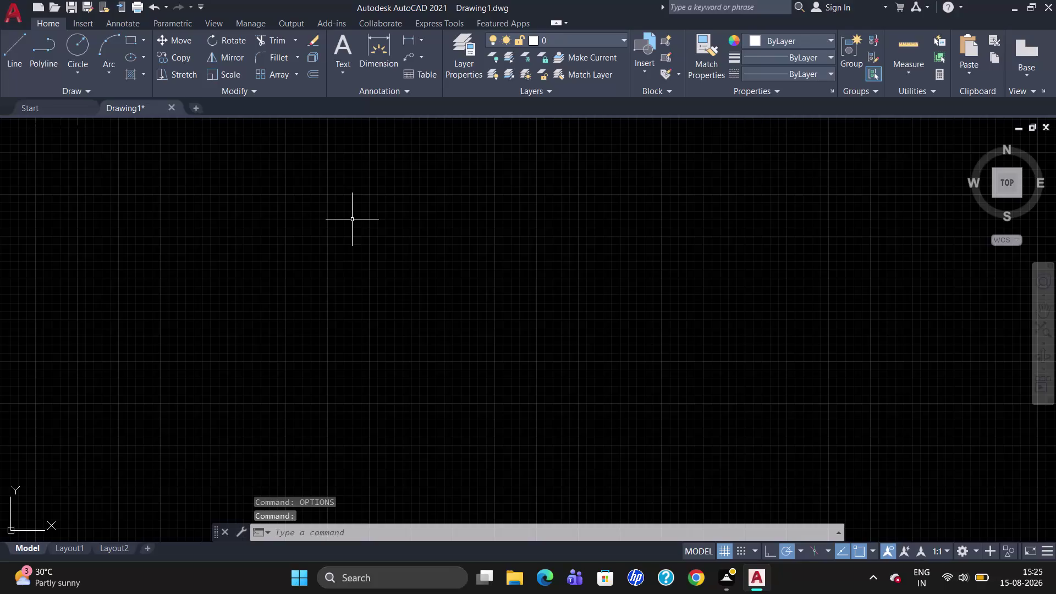
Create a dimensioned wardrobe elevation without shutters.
Open the Dimension Style Manager with D and start modifying ISO-25.
key(d)
key(Return)
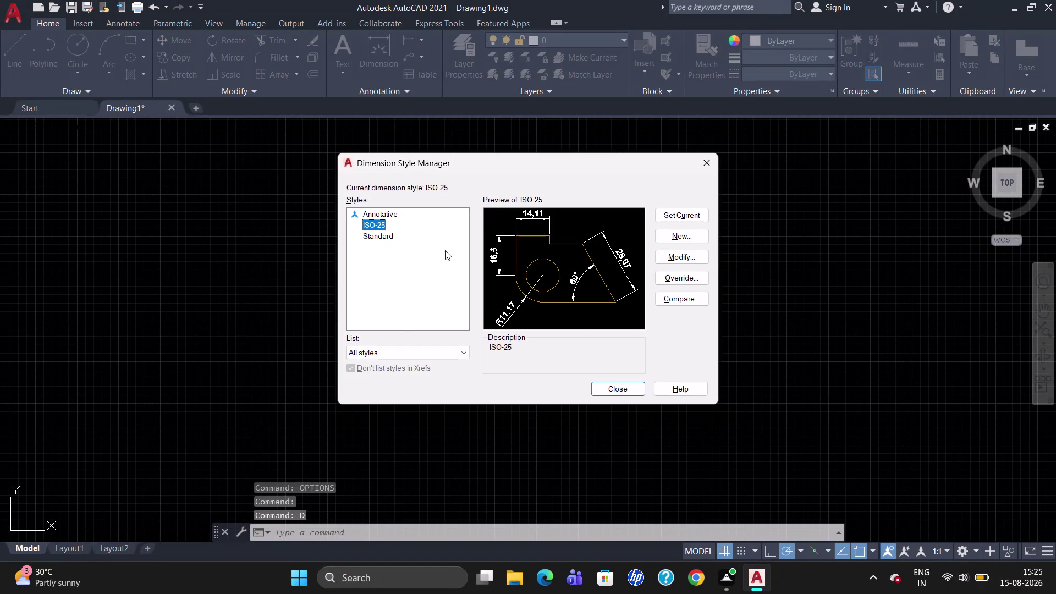
click(684, 259)
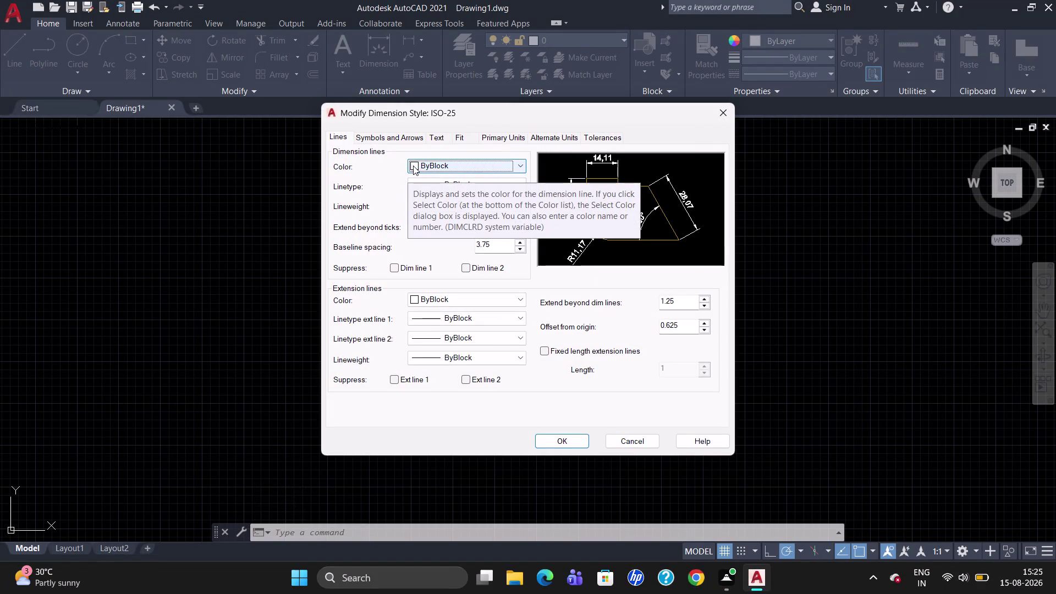
Enlarge the ISO-25 arrowhead size to 40.
click(395, 140)
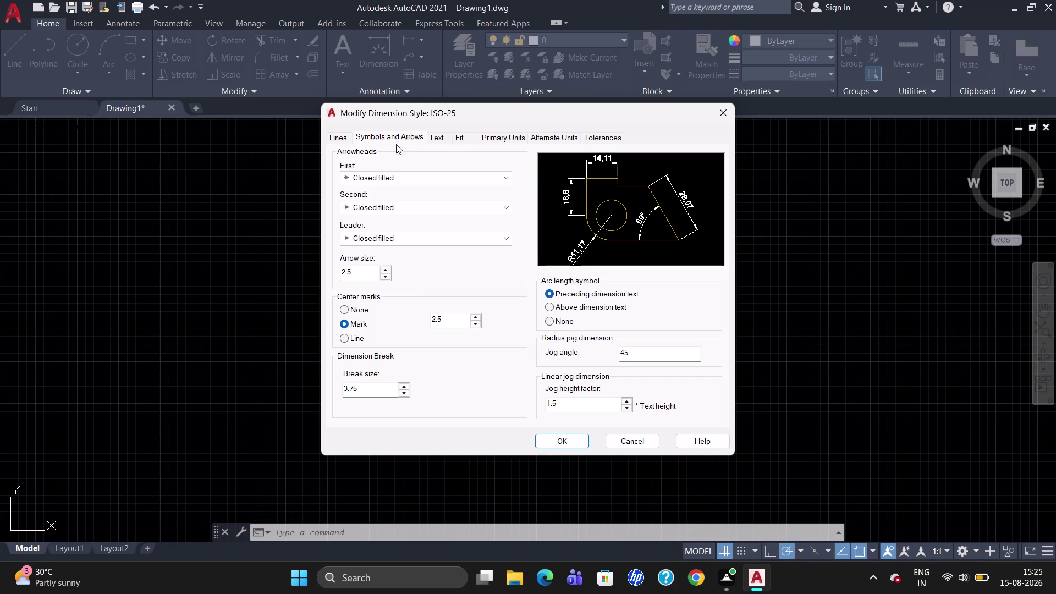
click(376, 273)
key(BackSpace)
key(BackSpace)
key(BackSpace)
text(40)
click(440, 140)
Make dimension text magenta, 240 high, and vertically centred.
click(463, 193)
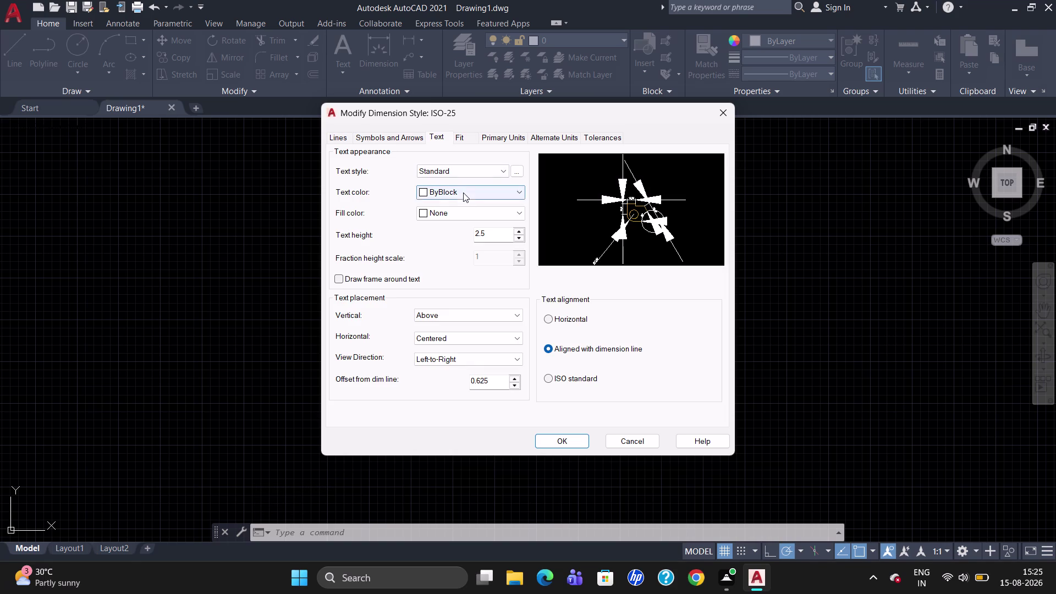
click(453, 279)
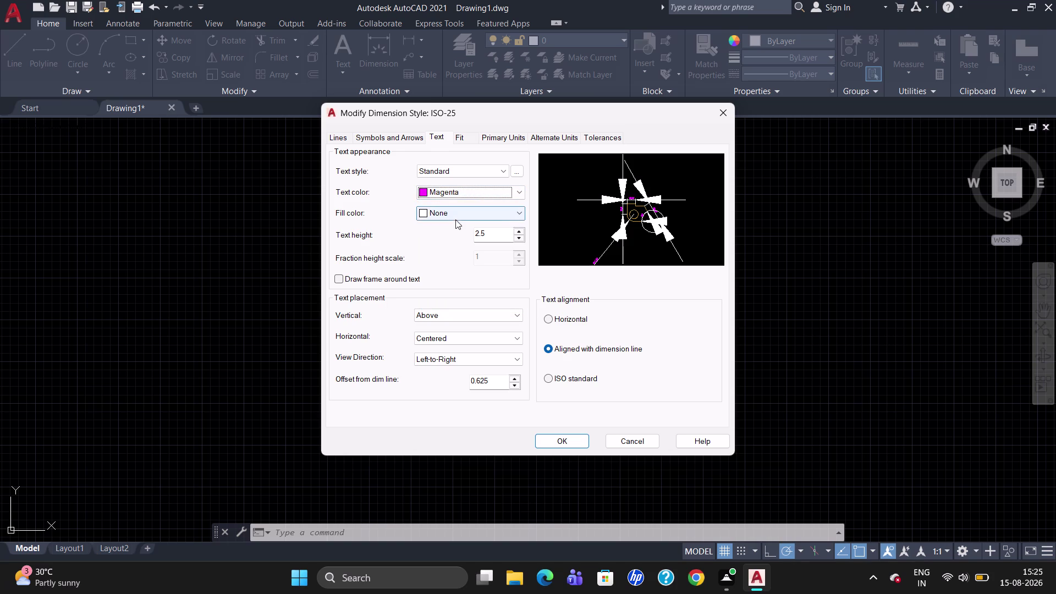
click(486, 236)
key(BackSpace)
key(BackSpace)
text(40)
click(481, 320)
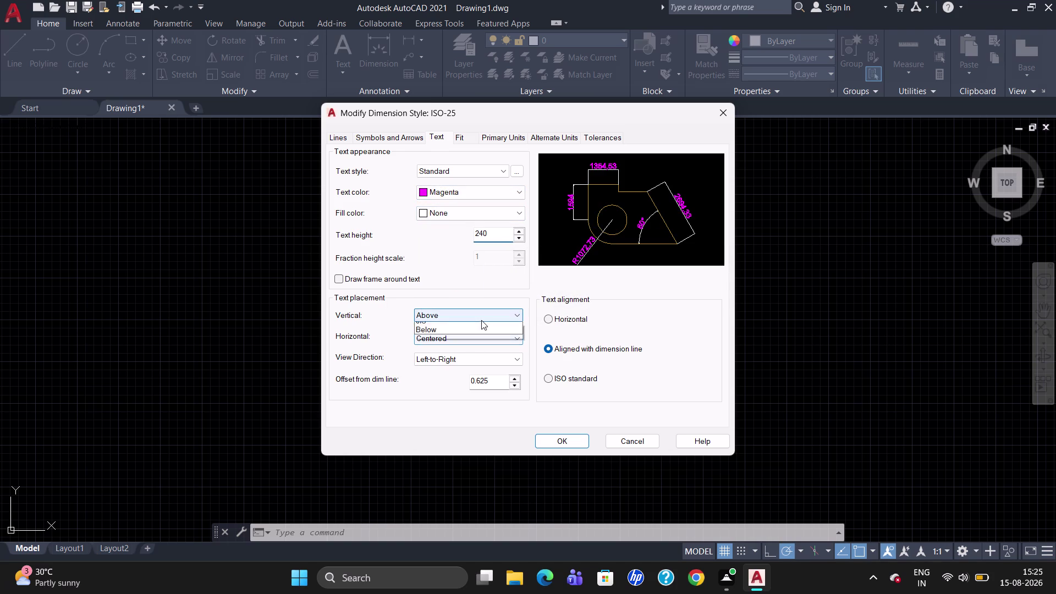
click(489, 326)
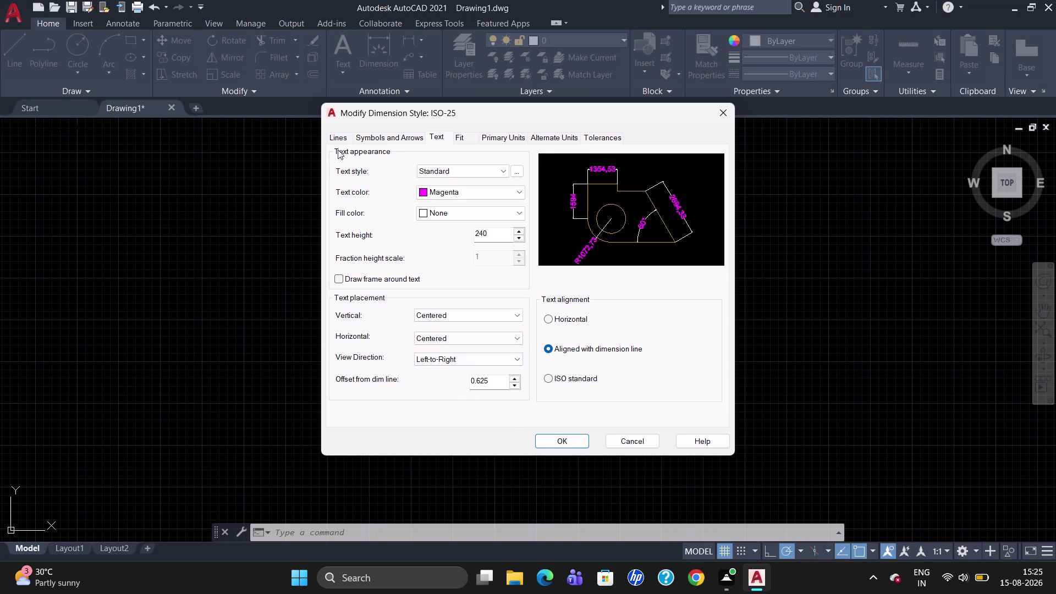
click(340, 141)
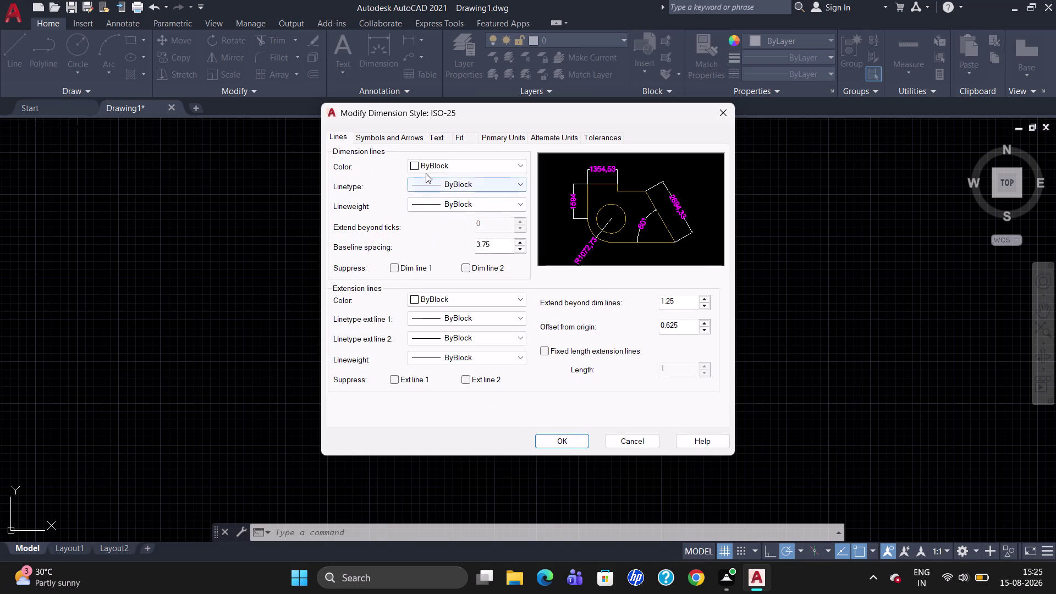
Colour dimension lines red and extension lines green.
click(422, 165)
click(426, 198)
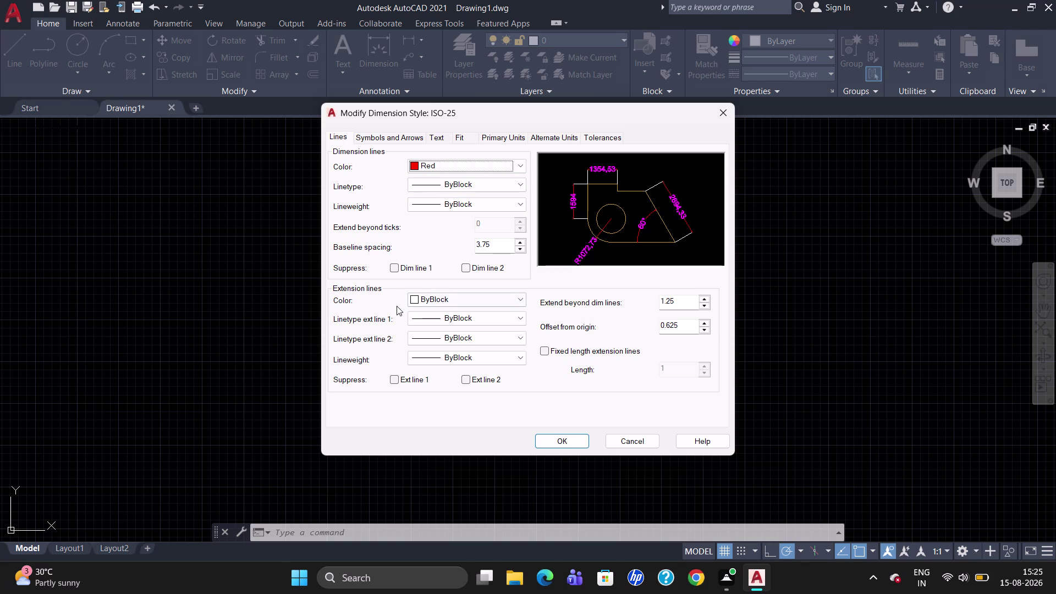
click(416, 301)
click(422, 360)
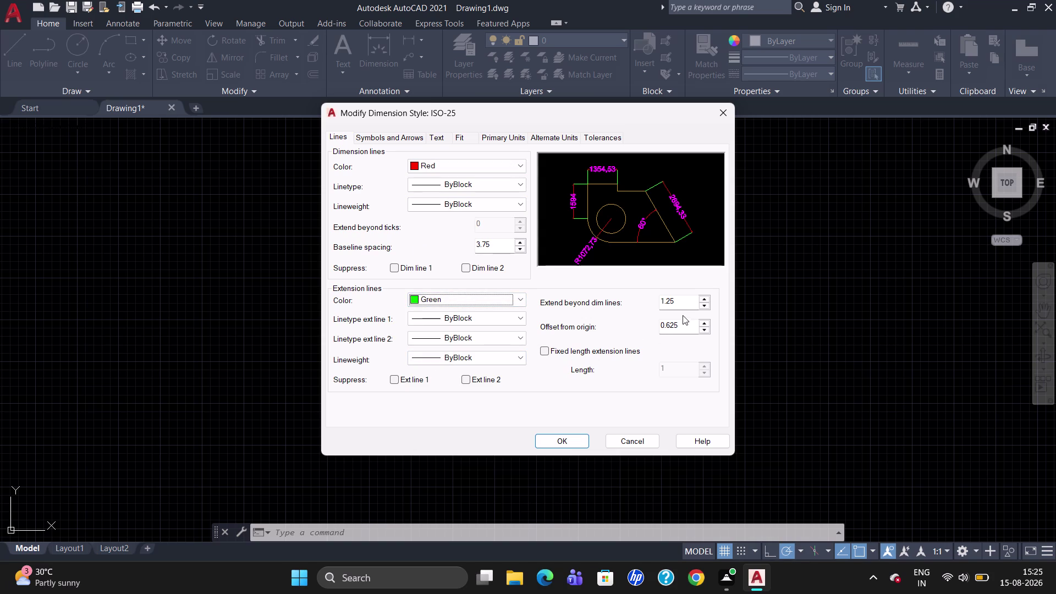
Set extension line Extend beyond to 1 and Offset from origin to 1.
drag(679, 303, 668, 302)
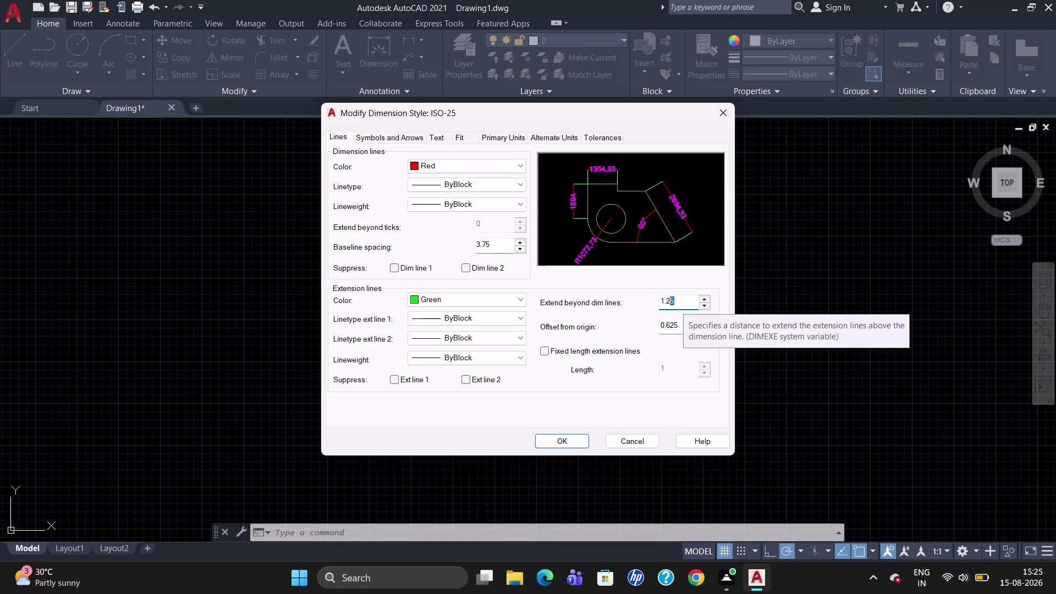
key(BackSpace)
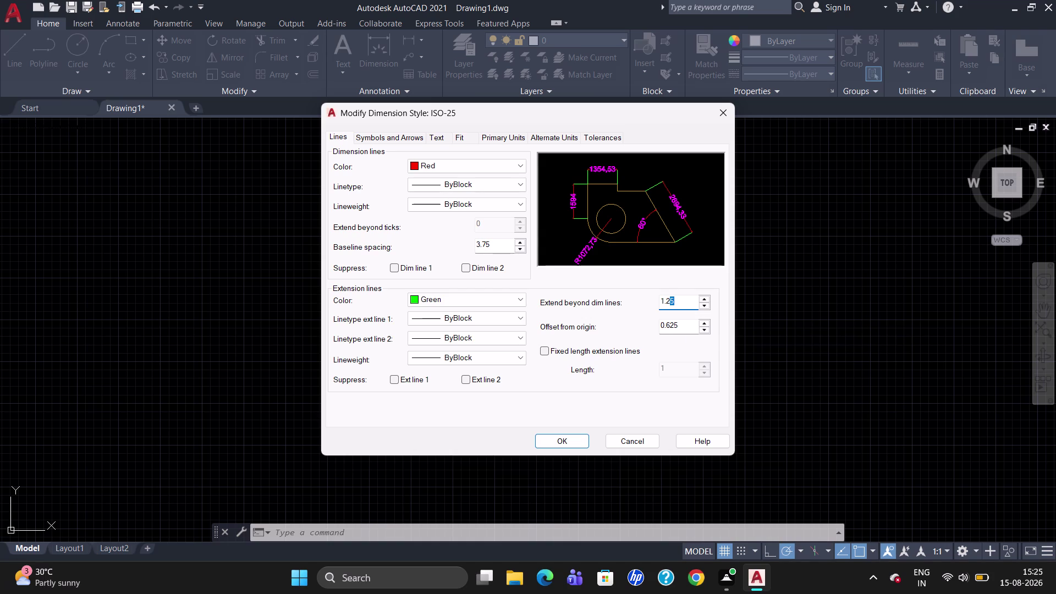
key(BackSpace)
key(BackSpace)
click(687, 329)
key(BackSpace)
key(BackSpace)
key(BackSpace)
key(BackSpace)
key(BackSpace)
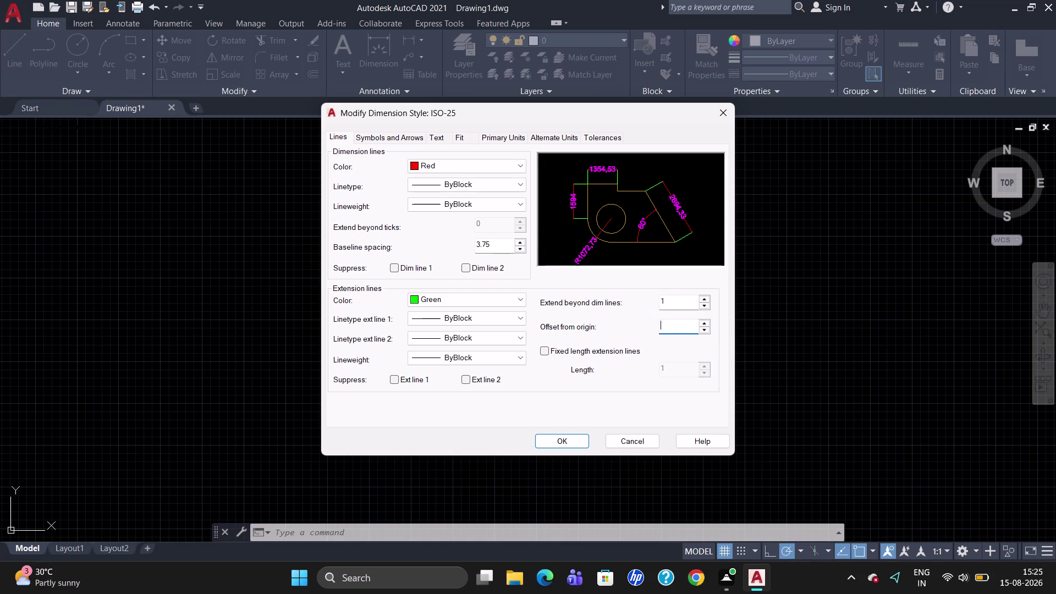
key(1)
Enable fixed-length extension lines with length 1 and save the style changes.
click(549, 351)
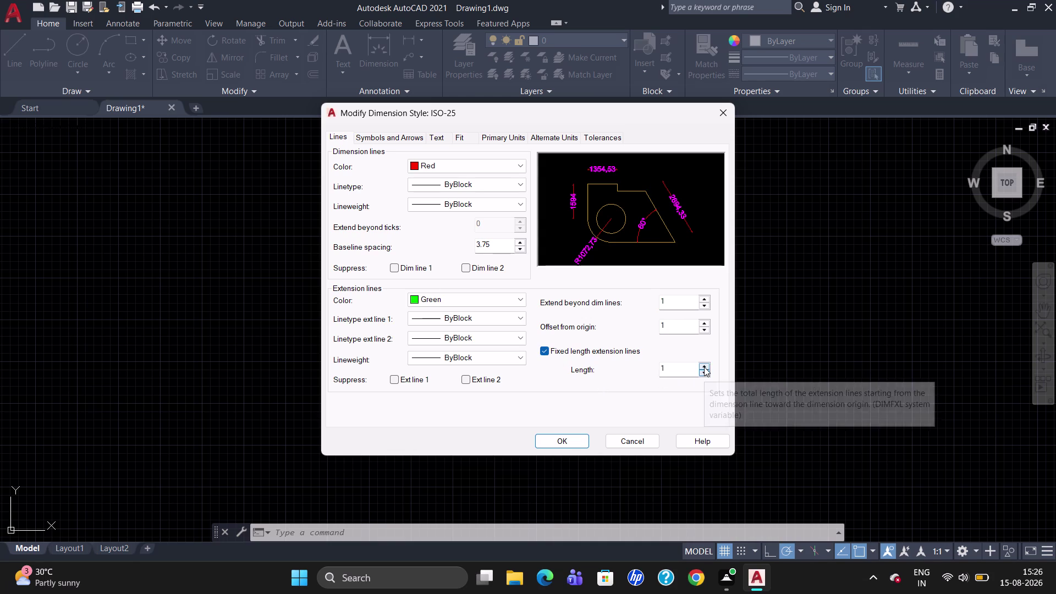
click(705, 364)
double_click(705, 364)
click(706, 364)
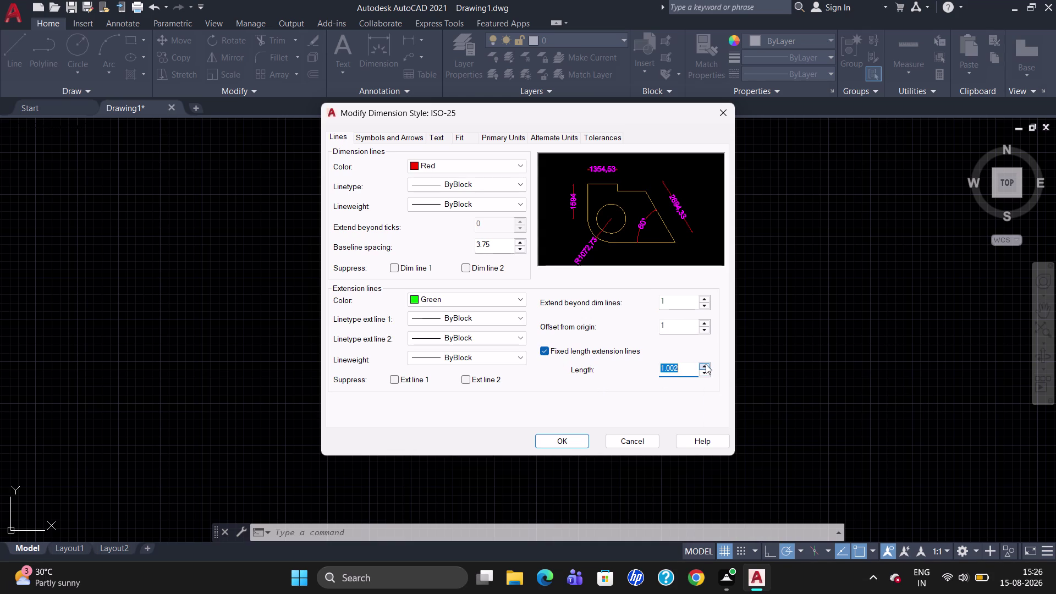
triple_click(706, 364)
key(BackSpace)
key(2)
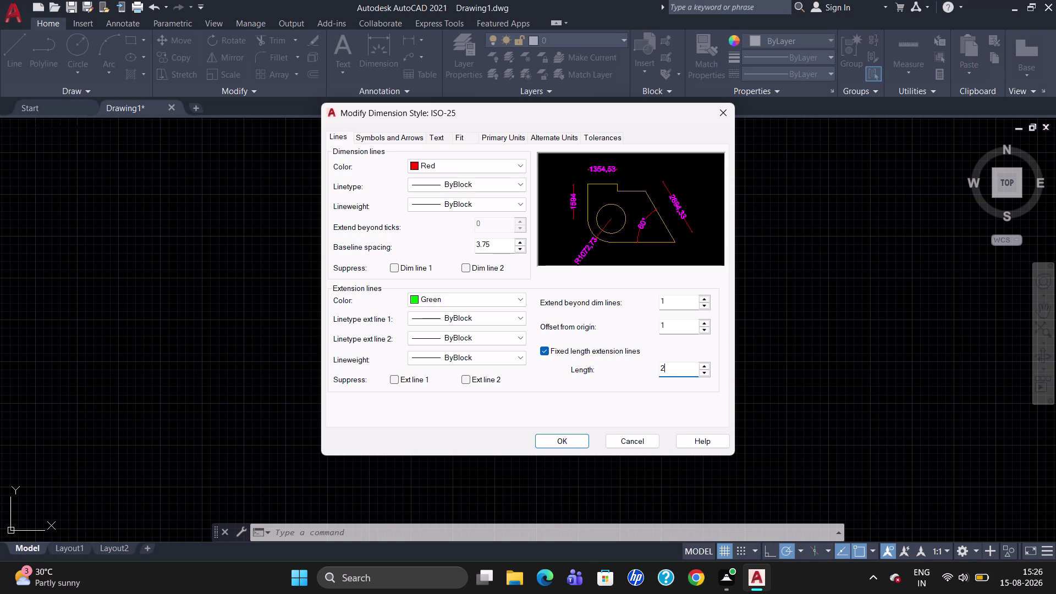
key(BackSpace)
key(6)
key(BackSpace)
key(1)
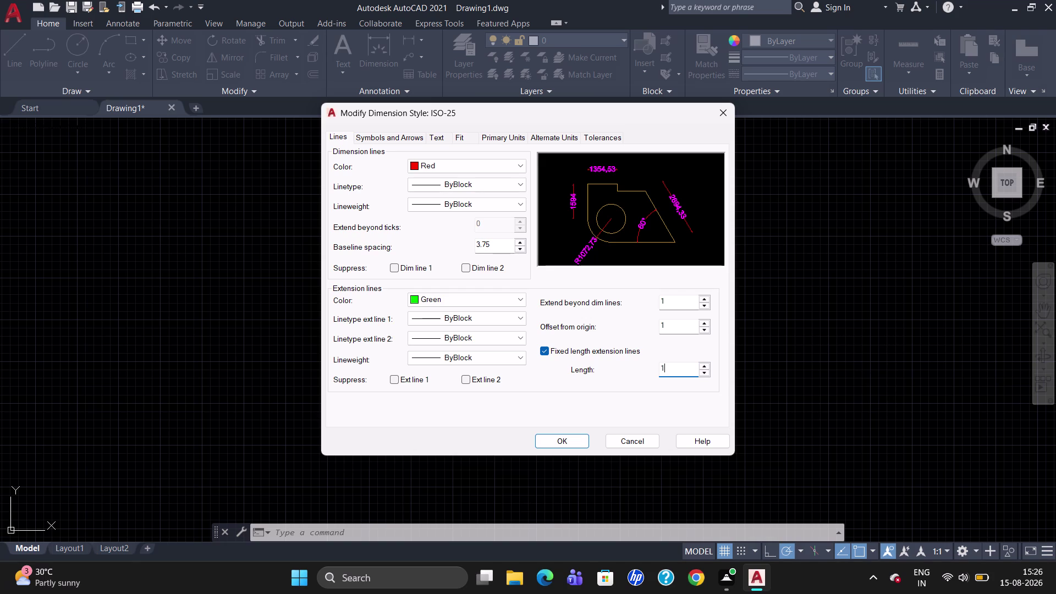
right_click(691, 367)
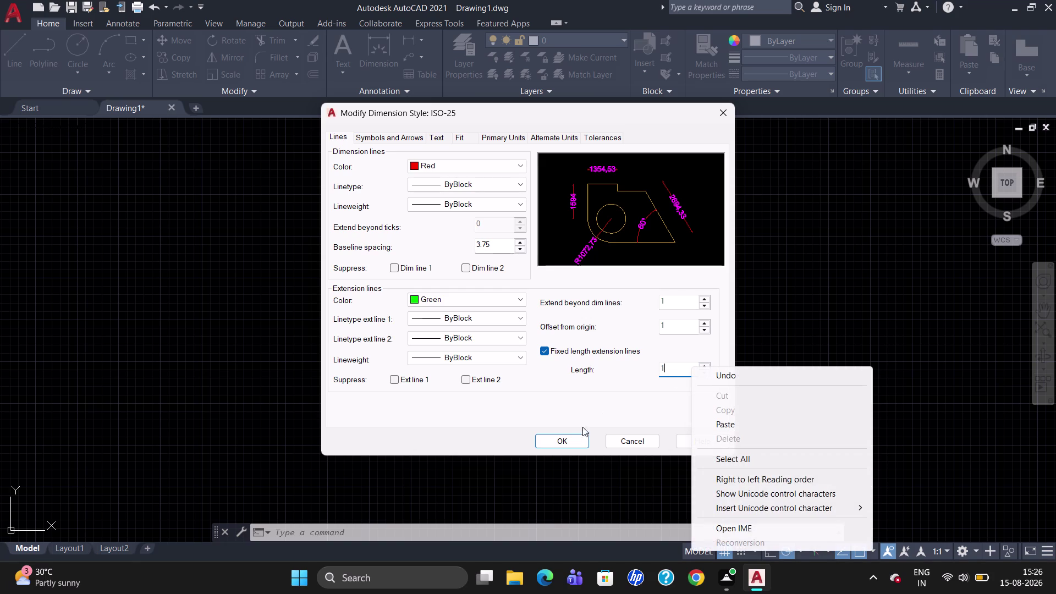
click(569, 447)
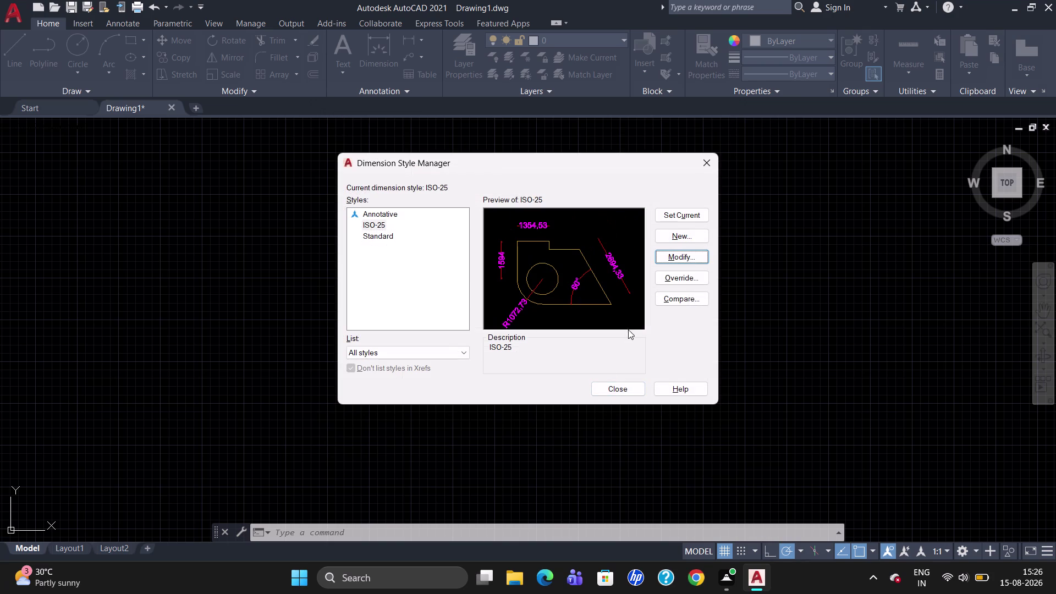
Set ISO-25 as current, close the style manager, and start LINE.
click(678, 219)
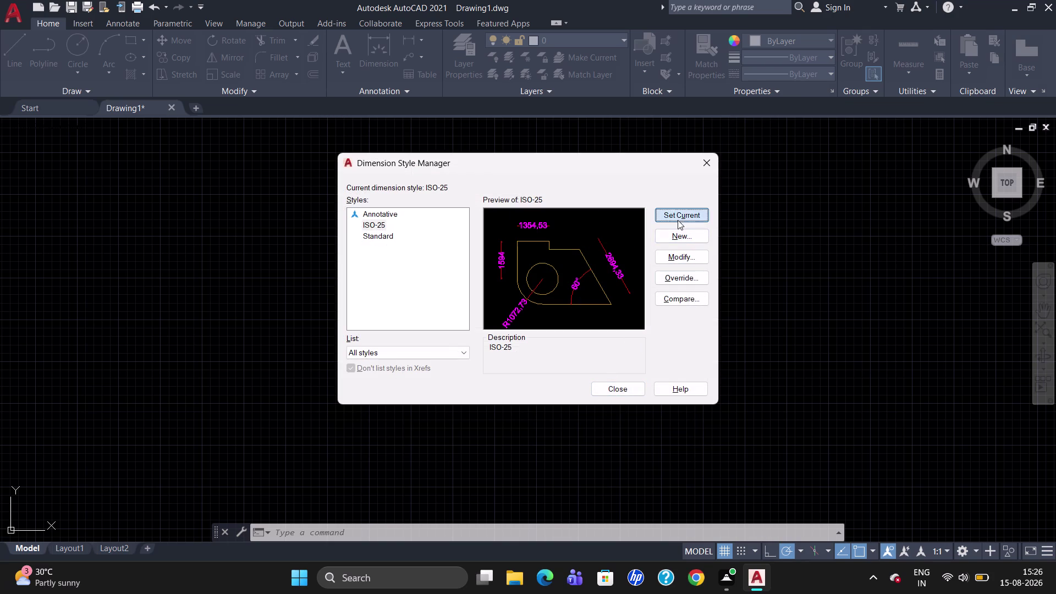
click(606, 392)
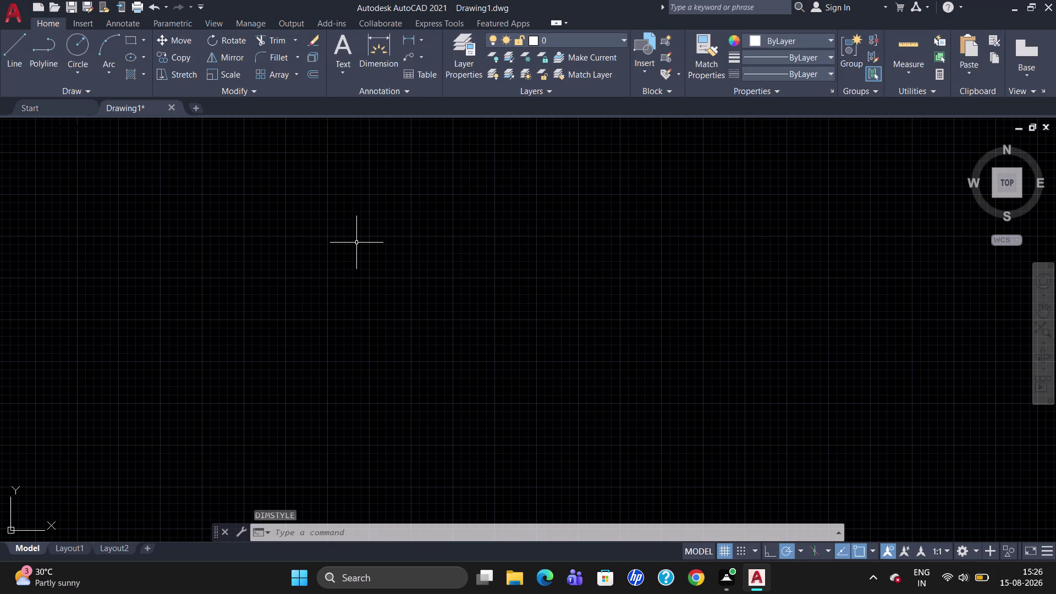
key(l)
key(Return)
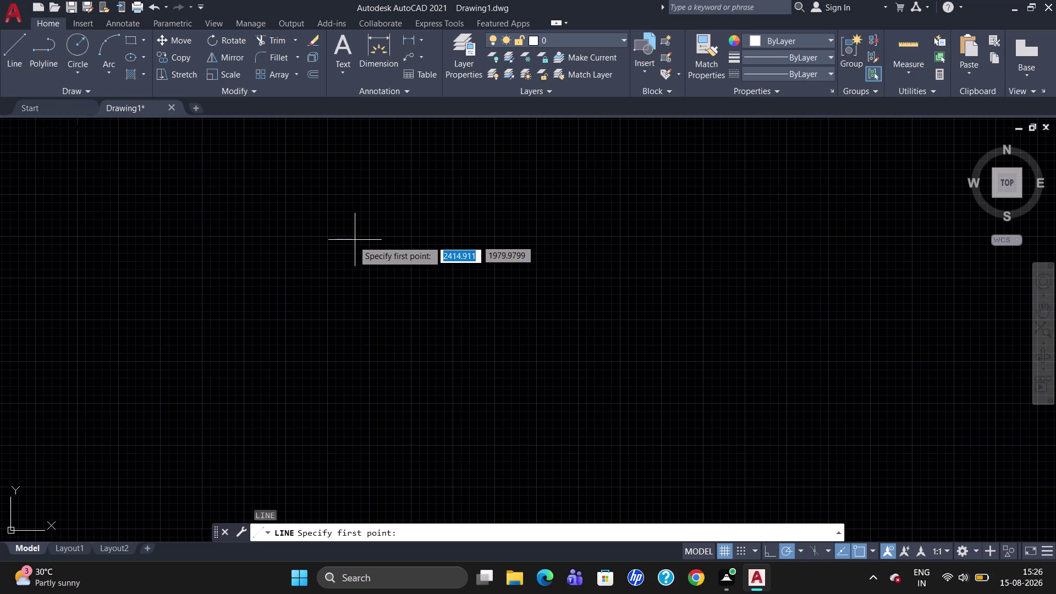
Draw the 5600-long top edge of the wardrobe with ortho on.
click(271, 181)
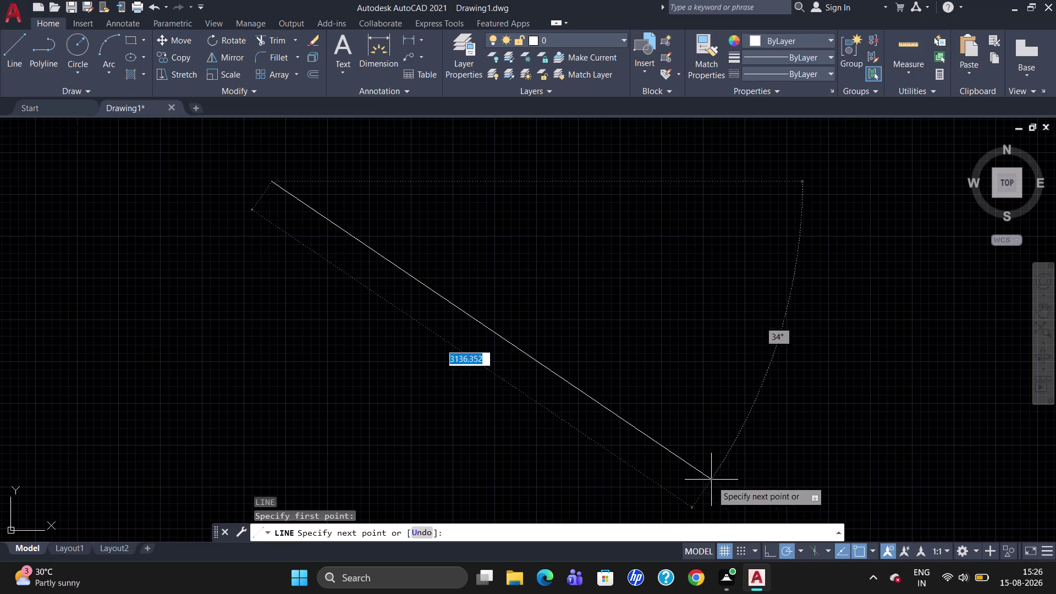
click(769, 555)
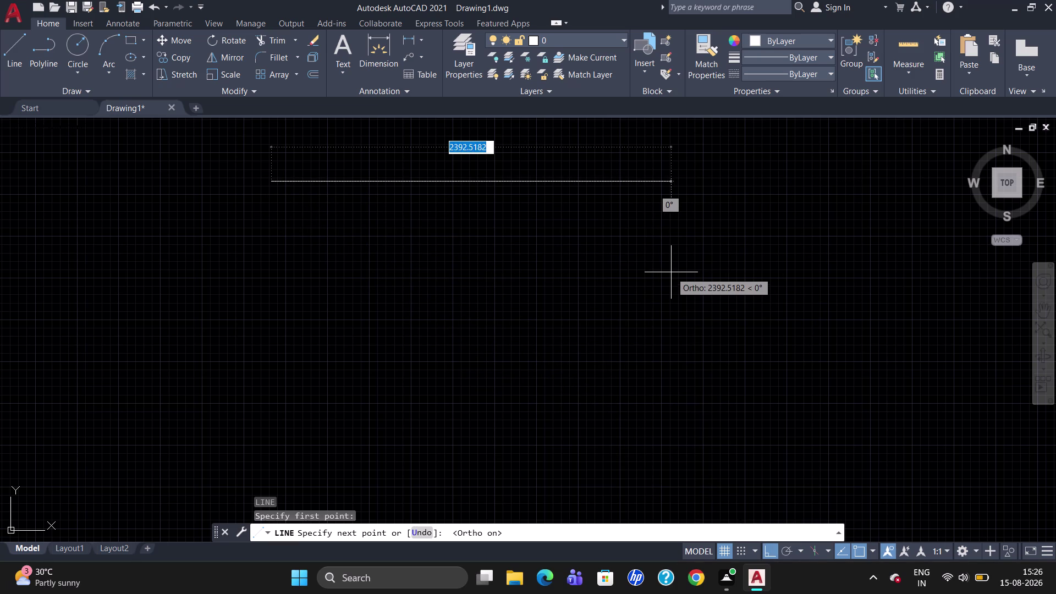
text(5600)
key(Return)
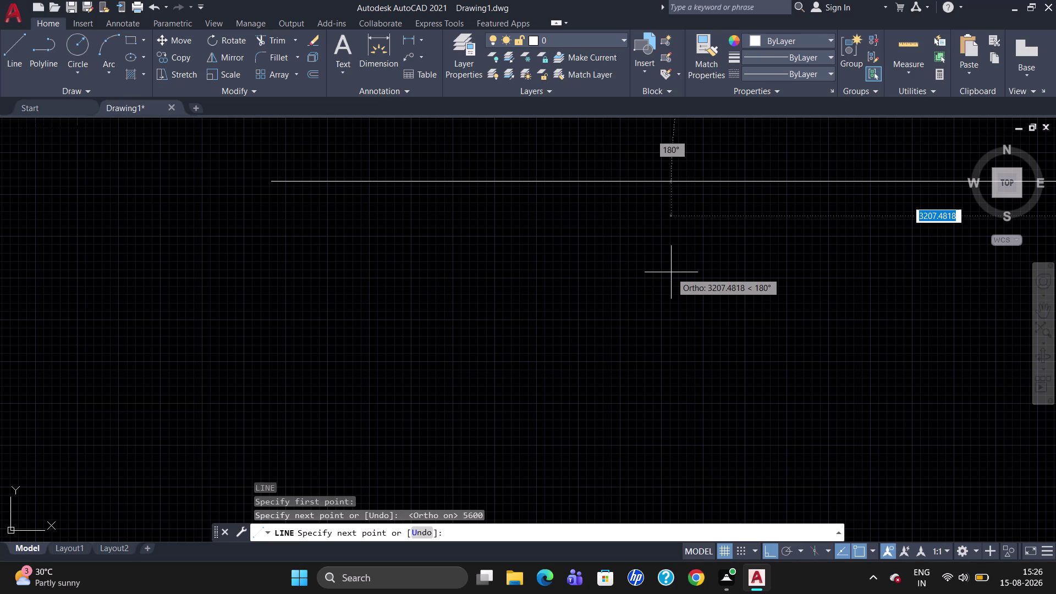
key(Escape)
scroll(down, 3)
scroll(up, 3)
scroll(down, 3)
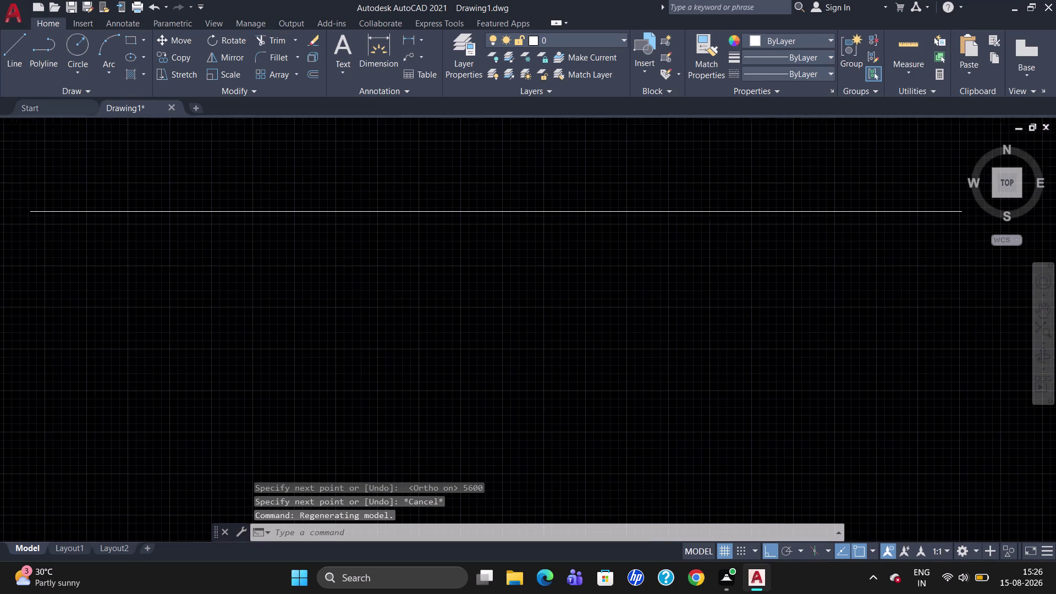
scroll(down, 3)
scroll(up, 3)
Draw the 2995 right side, 5600 bottom edge and 2995 left side to close it.
key(l)
key(Return)
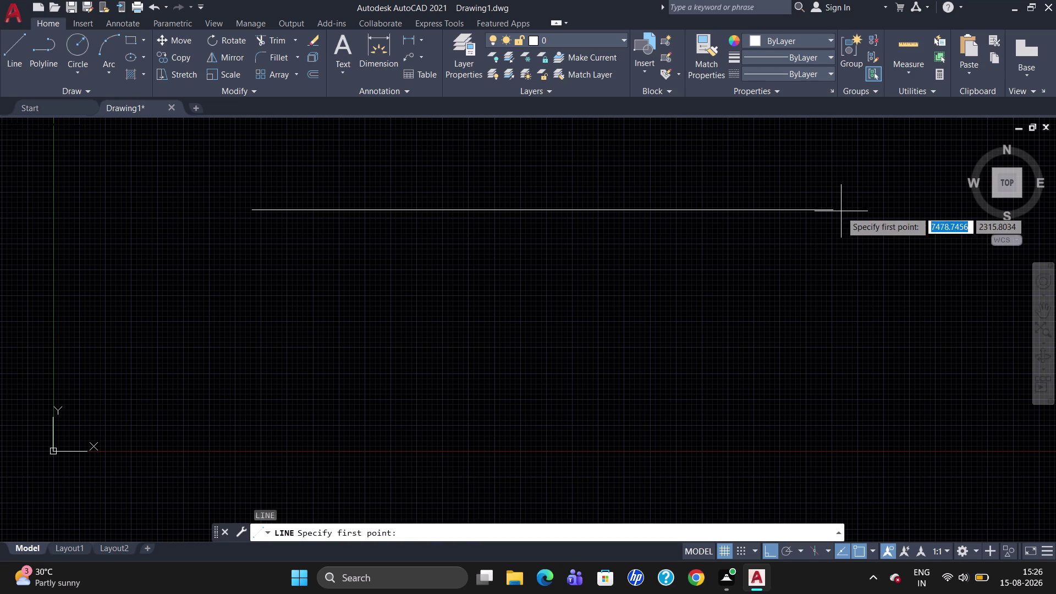
click(832, 211)
text(2)
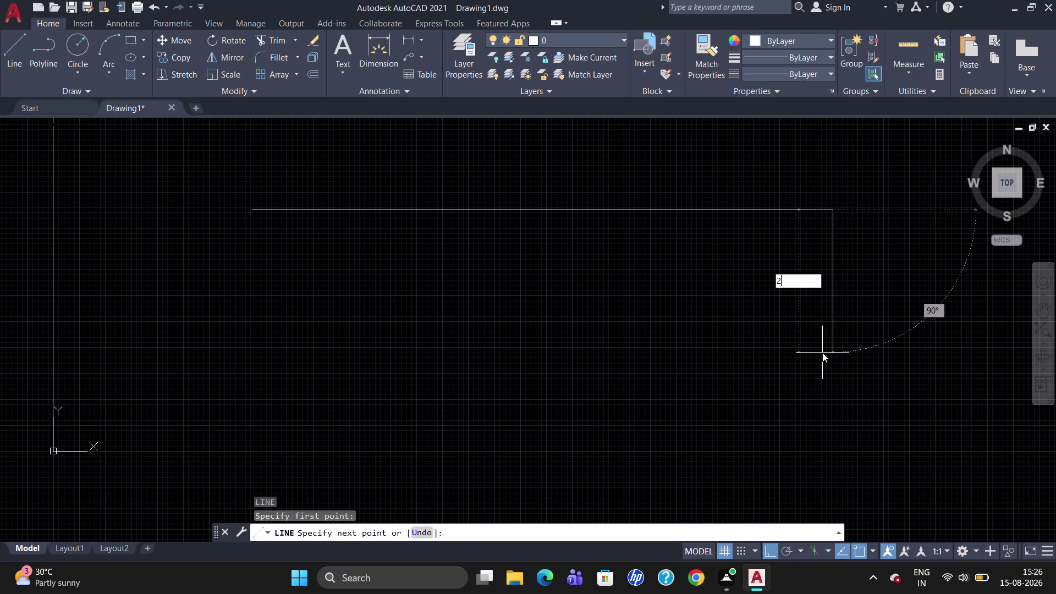
text(99)
key(5)
key(Return)
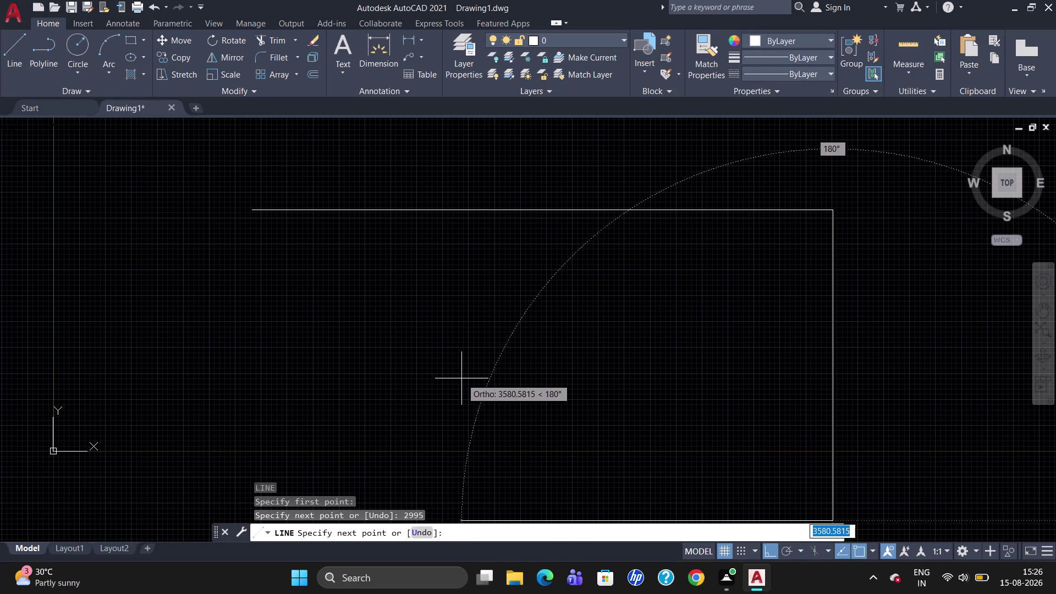
text(5600)
key(Return)
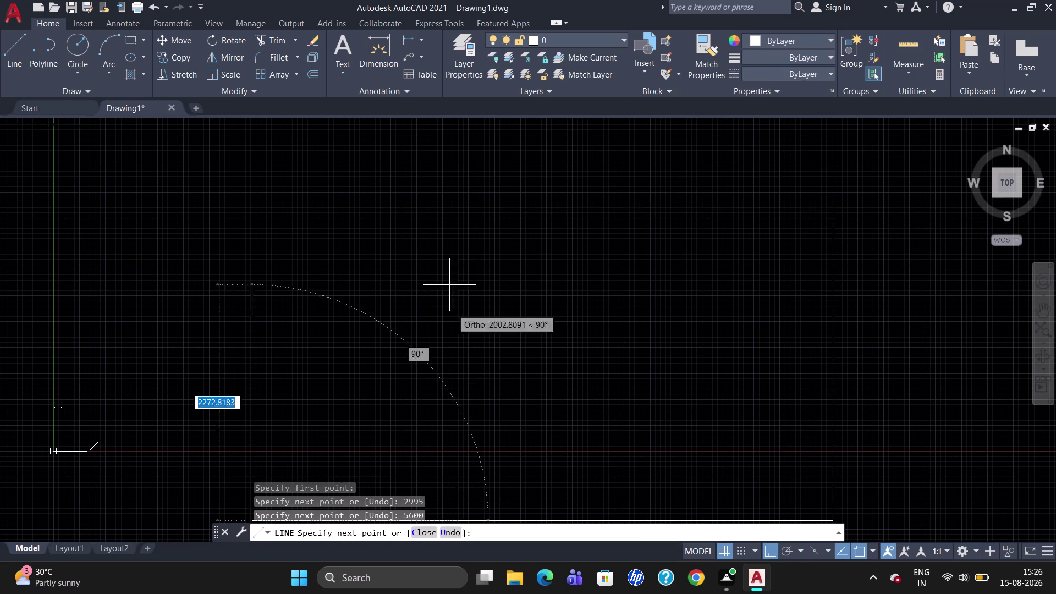
text(2)
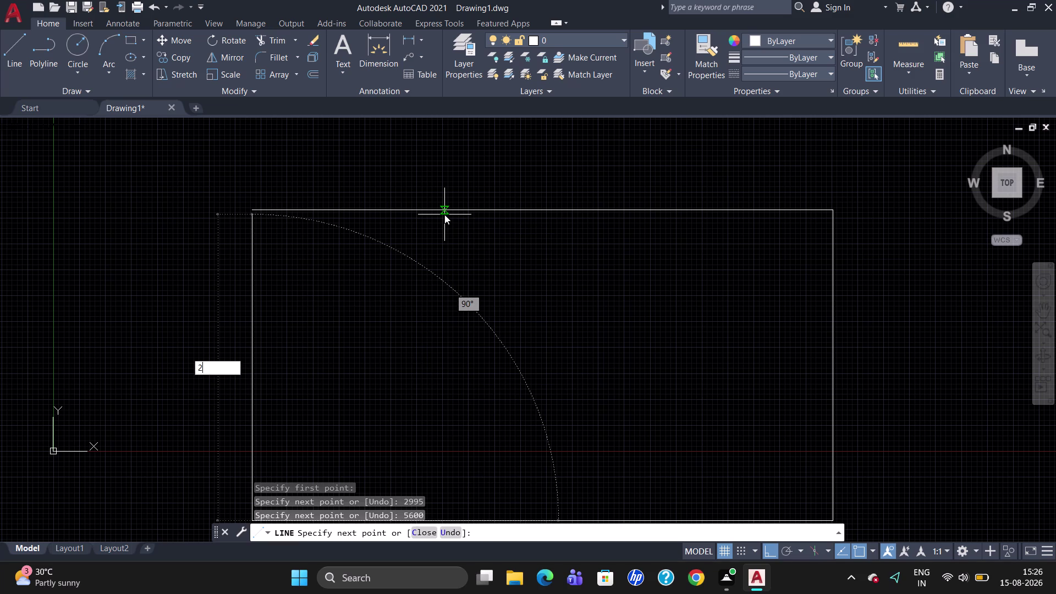
text(995)
key(Return)
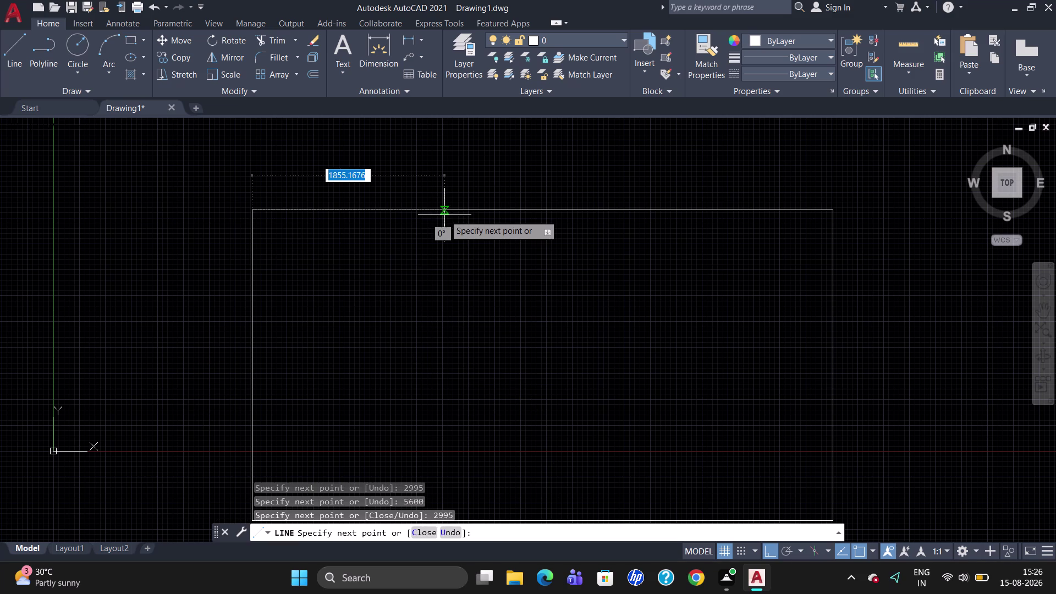
key(Escape)
Zoom around the finished outline and launch the OFFSET command.
scroll(down, 3)
scroll(up, 3)
scroll(down, 3)
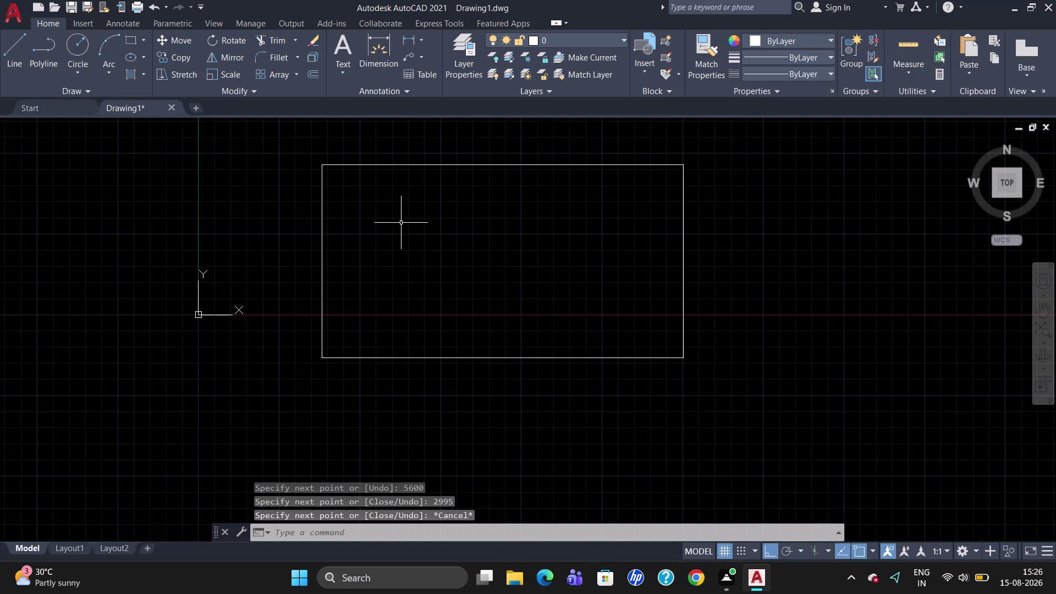
scroll(up, 3)
key(o)
key(Return)
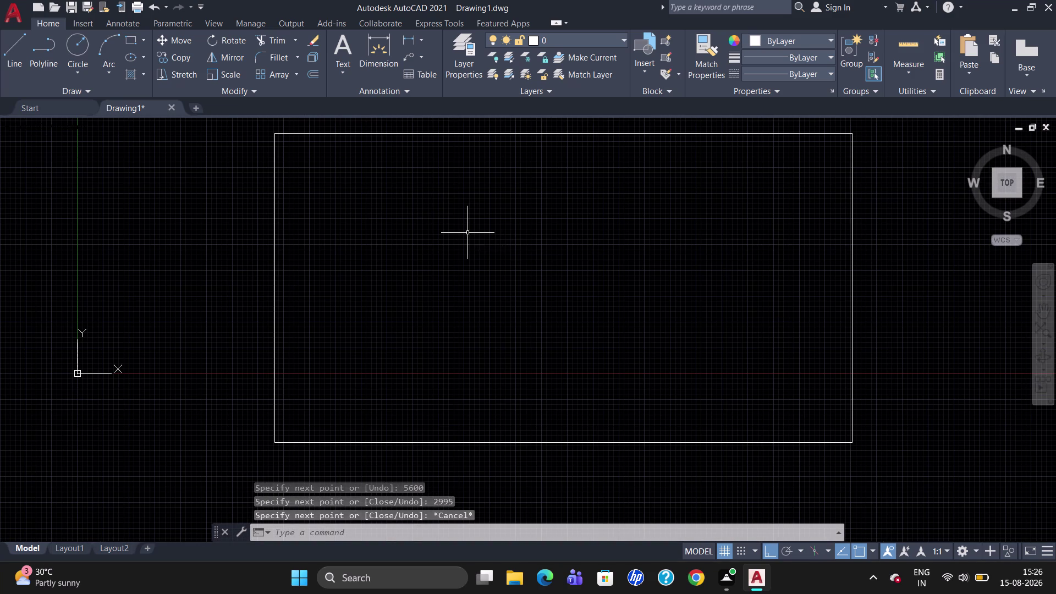
Offset the left and right outline edges 230 inward.
text(23)
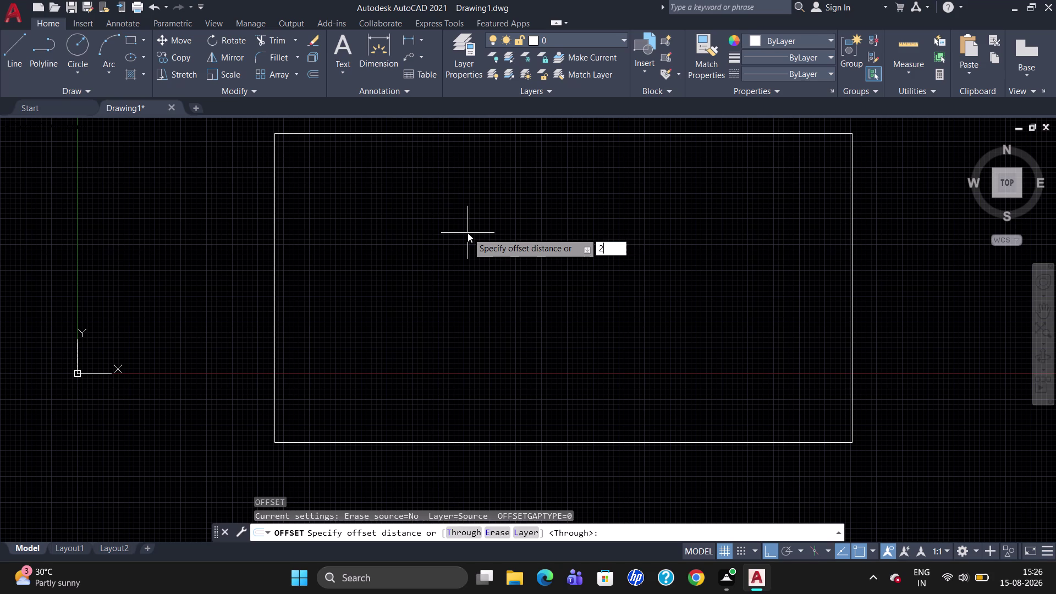
text(0)
key(Return)
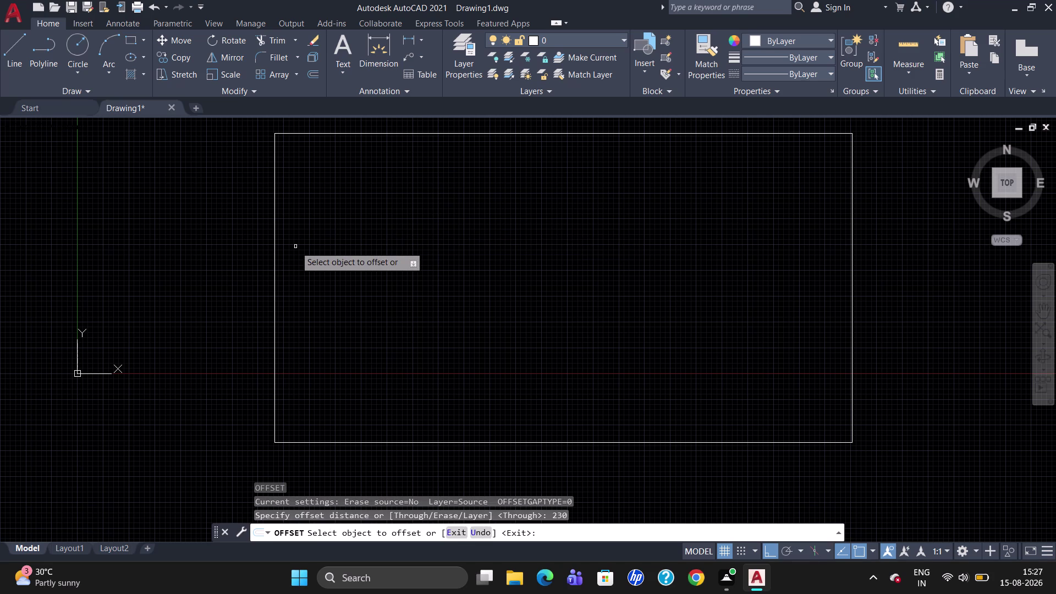
click(274, 282)
click(298, 298)
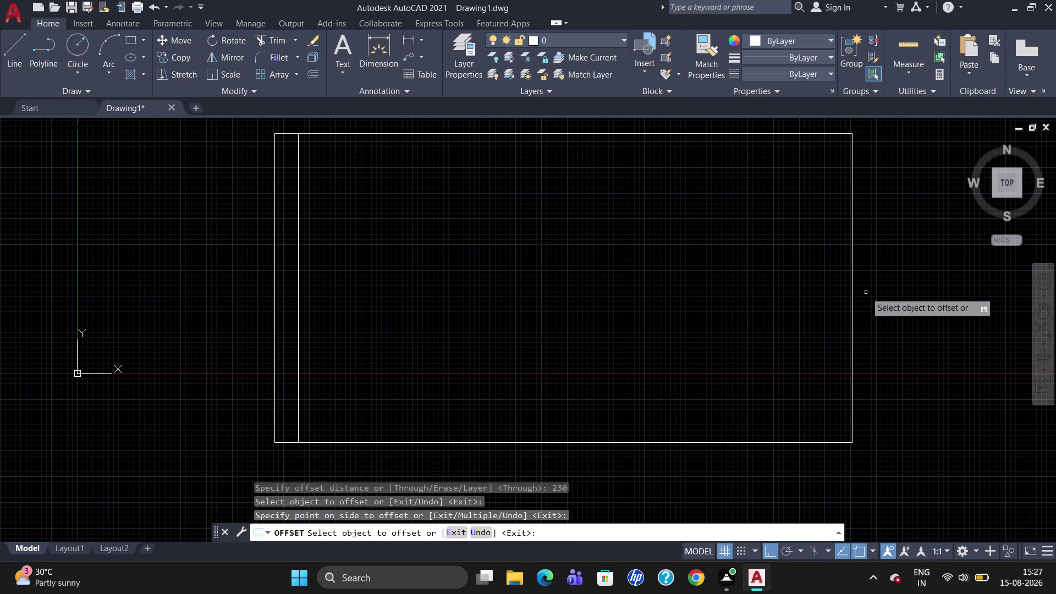
click(850, 296)
click(836, 302)
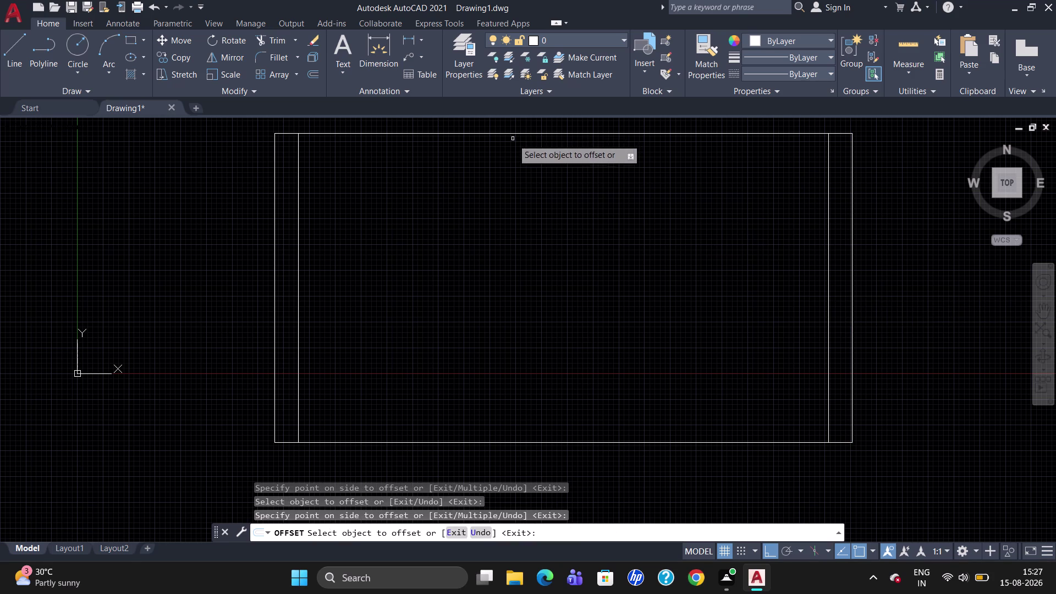
Offset the top edge 95 inward and the bottom edge 100 inward.
click(516, 135)
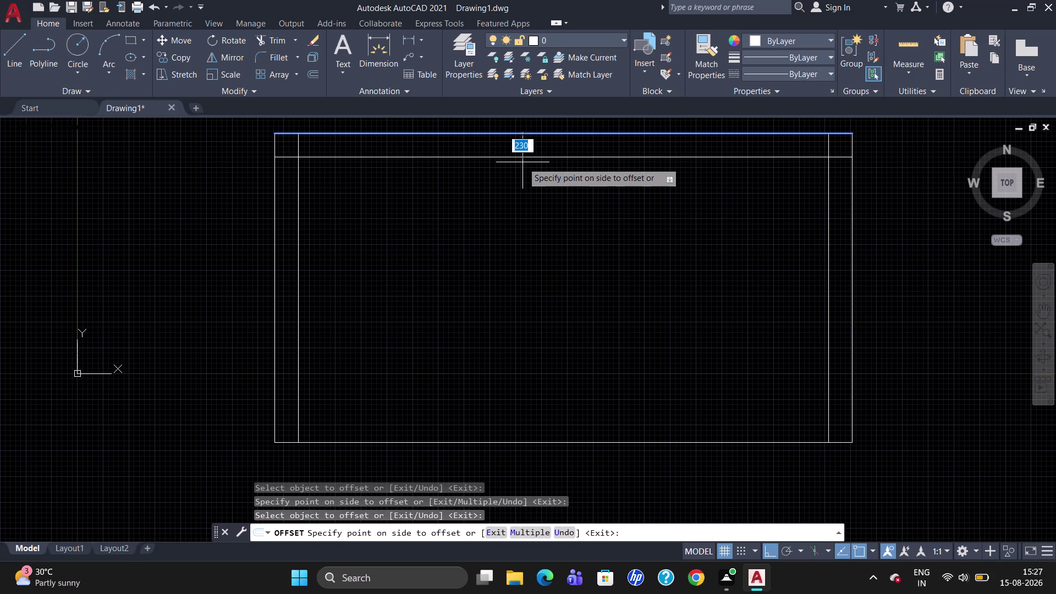
text(95)
key(Return)
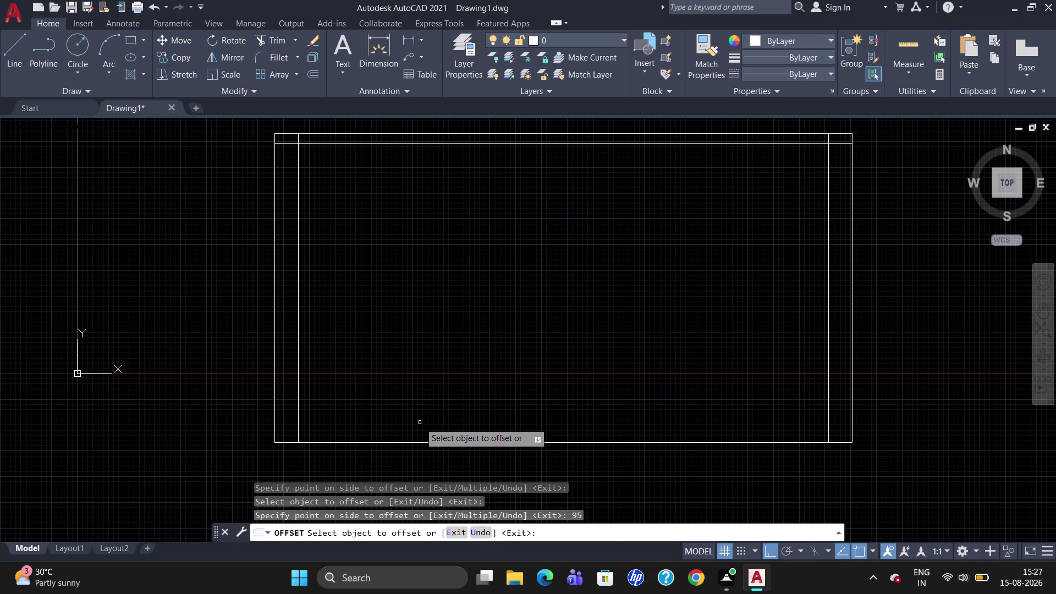
click(425, 440)
click(437, 442)
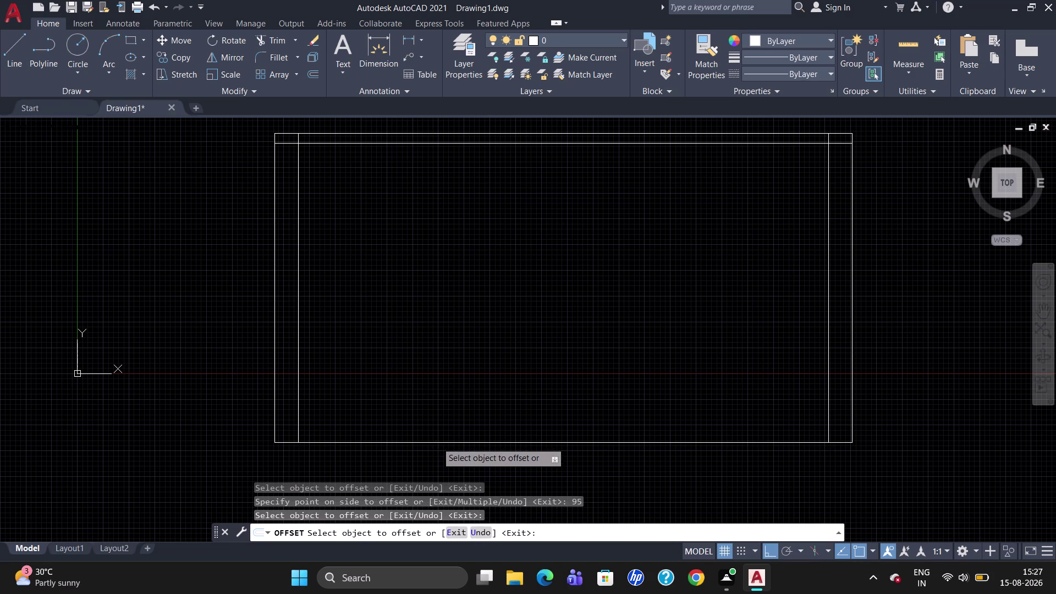
text(100)
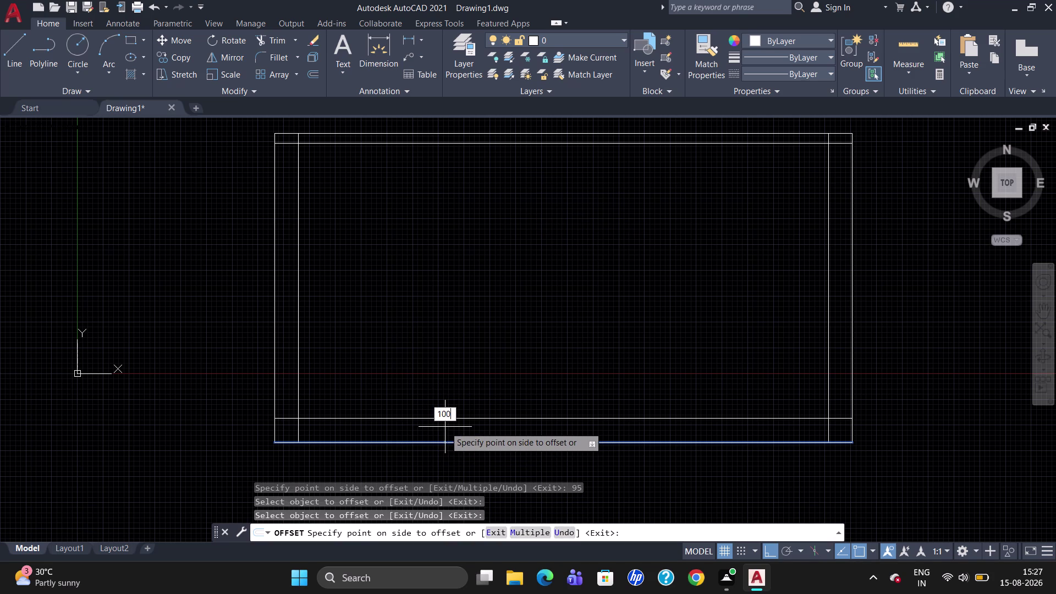
key(Return)
key(Escape)
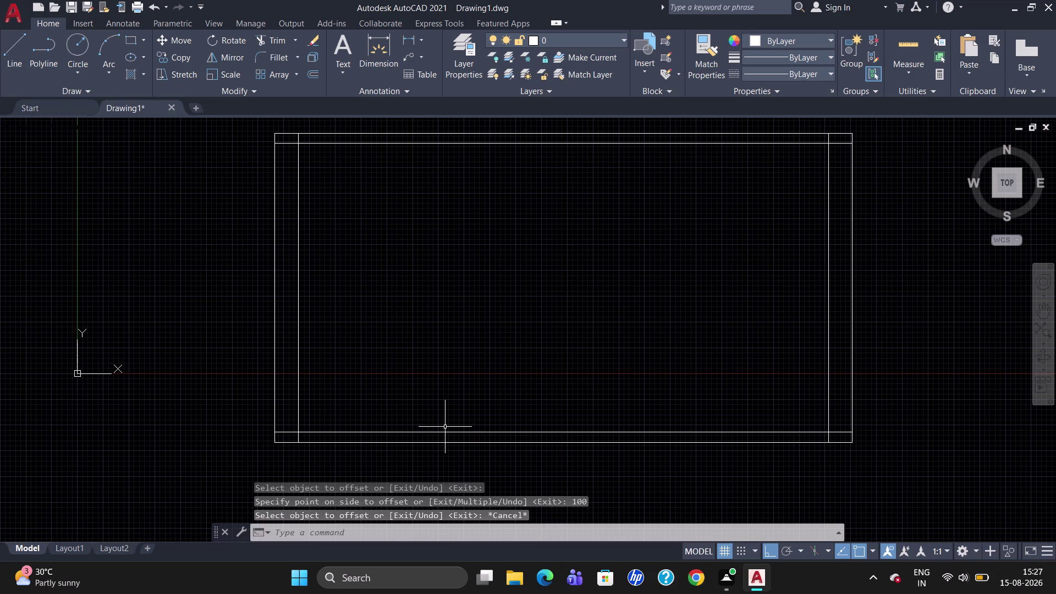
text(TR)
key(Return)
key(Return)
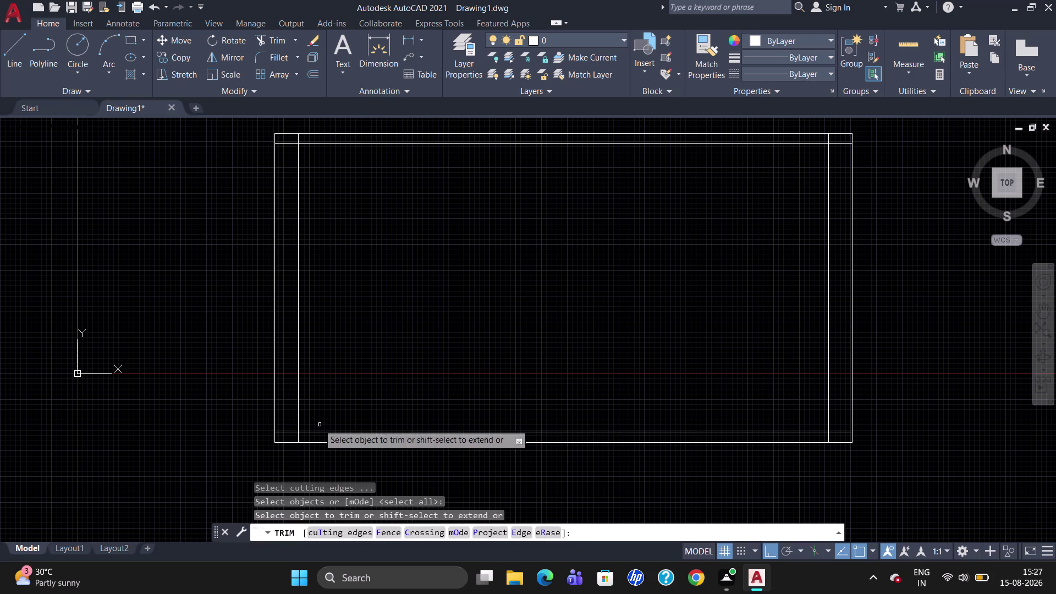
Trim the top and bottom inner lines' overhangs at both side walls.
click(291, 430)
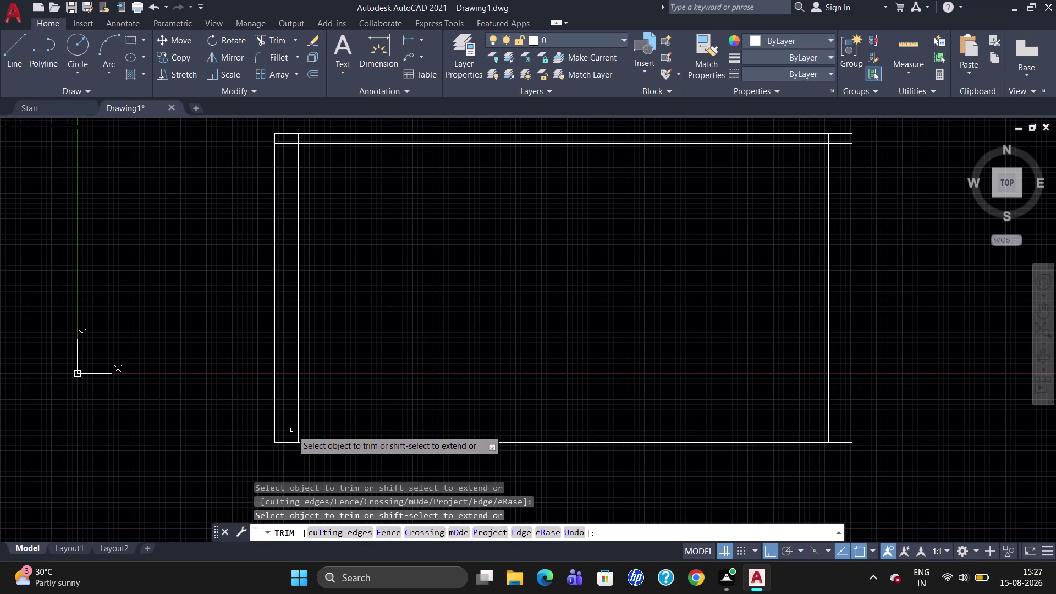
click(287, 144)
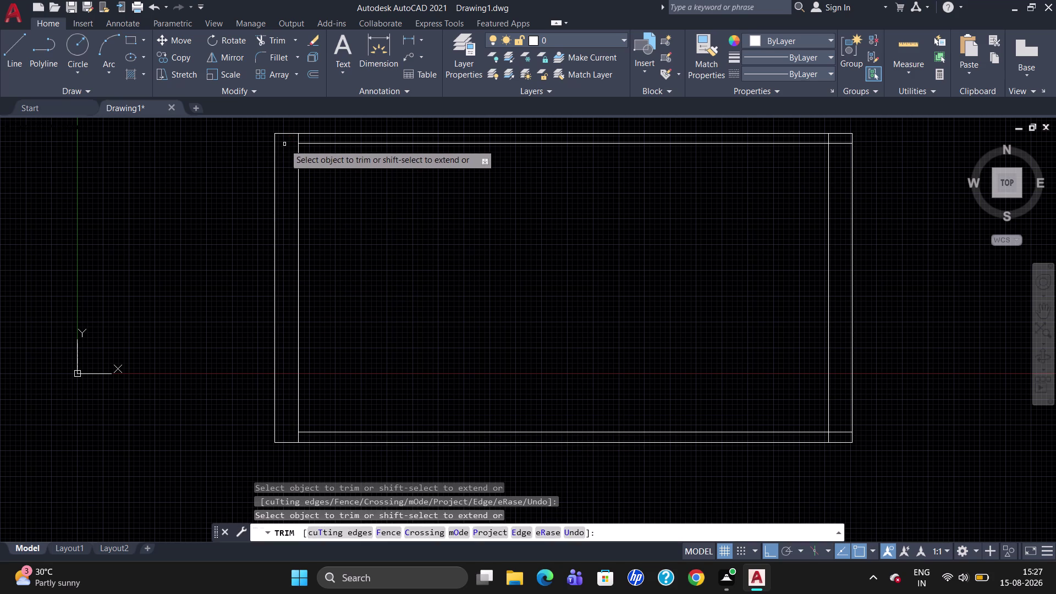
click(842, 145)
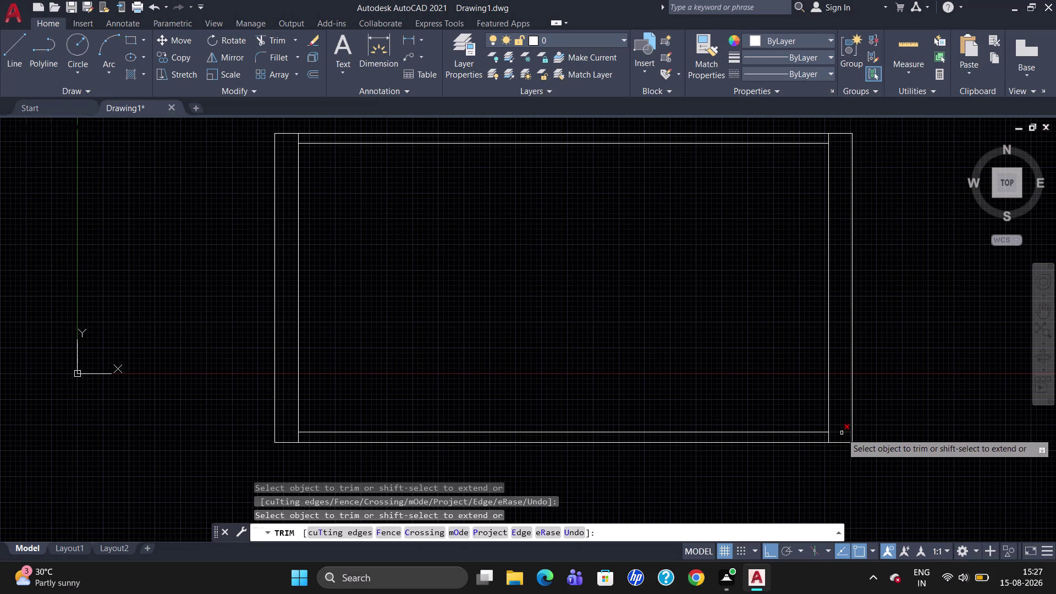
click(841, 433)
key(Escape)
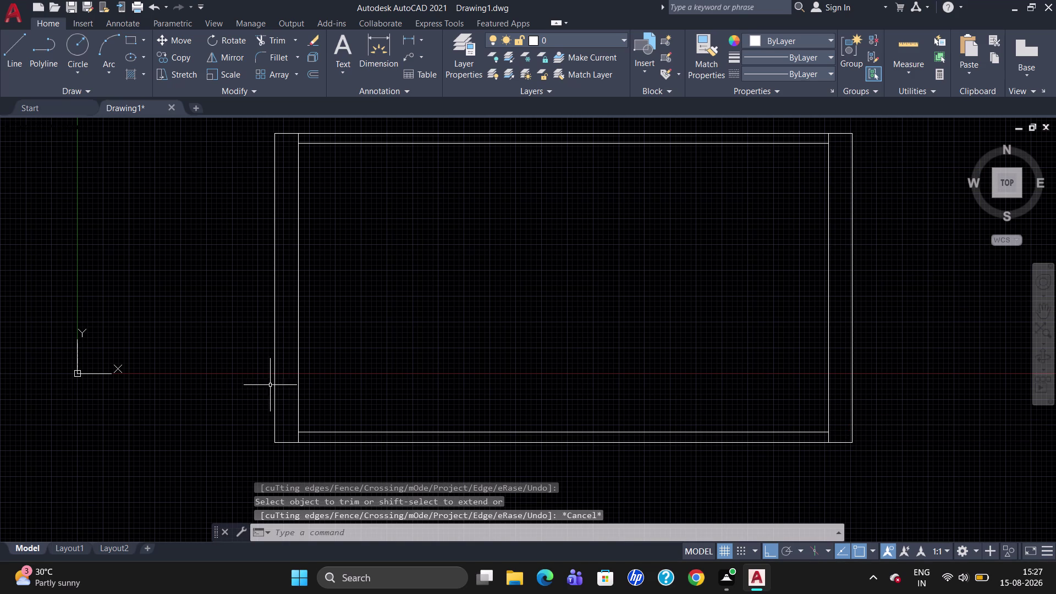
Offset the inner left wall line 50 to the right.
key(o)
key(Return)
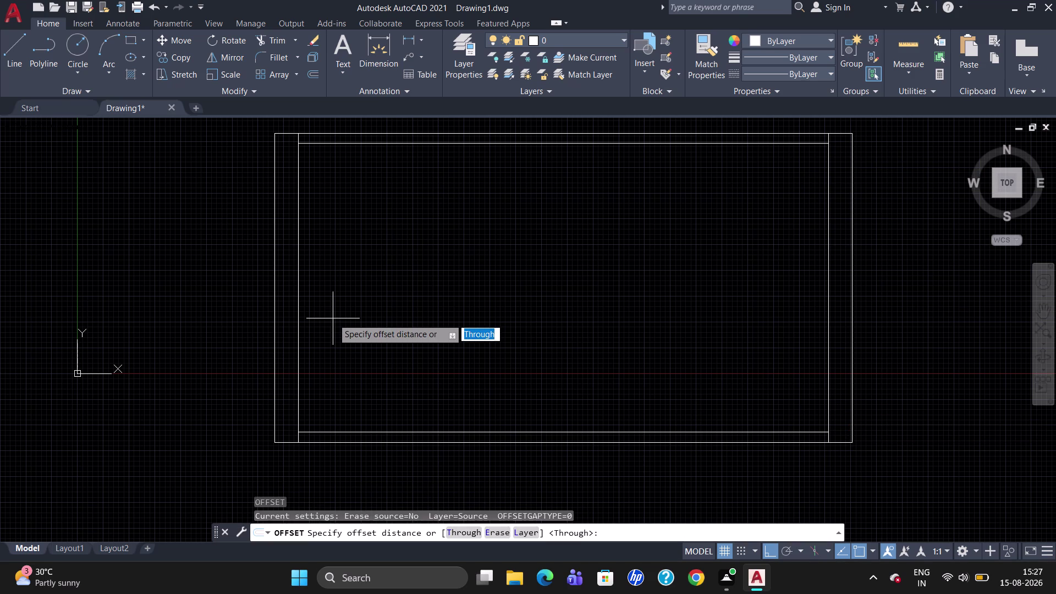
text(5)
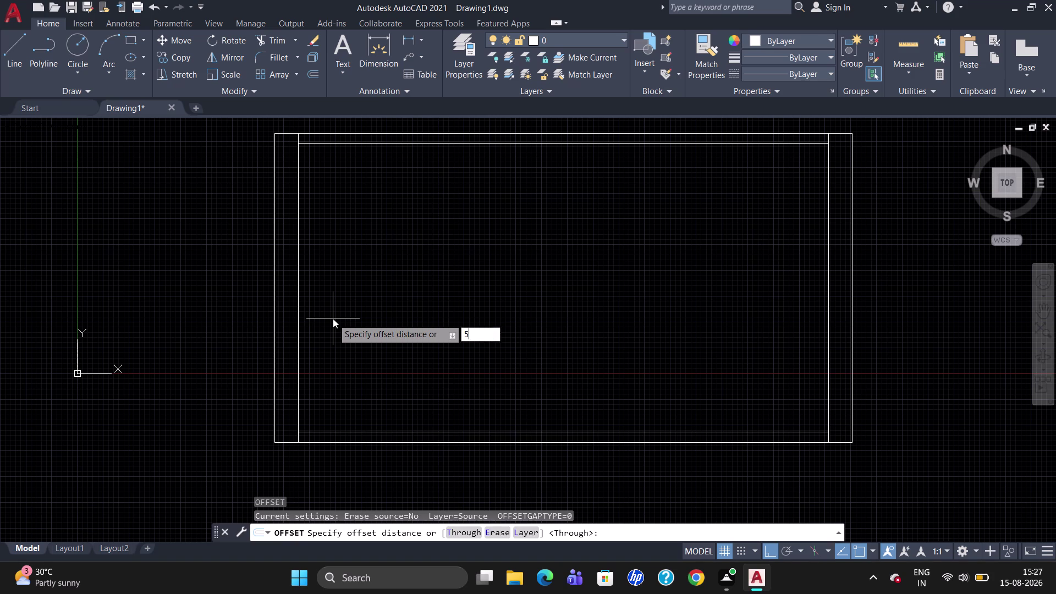
text(0)
key(Return)
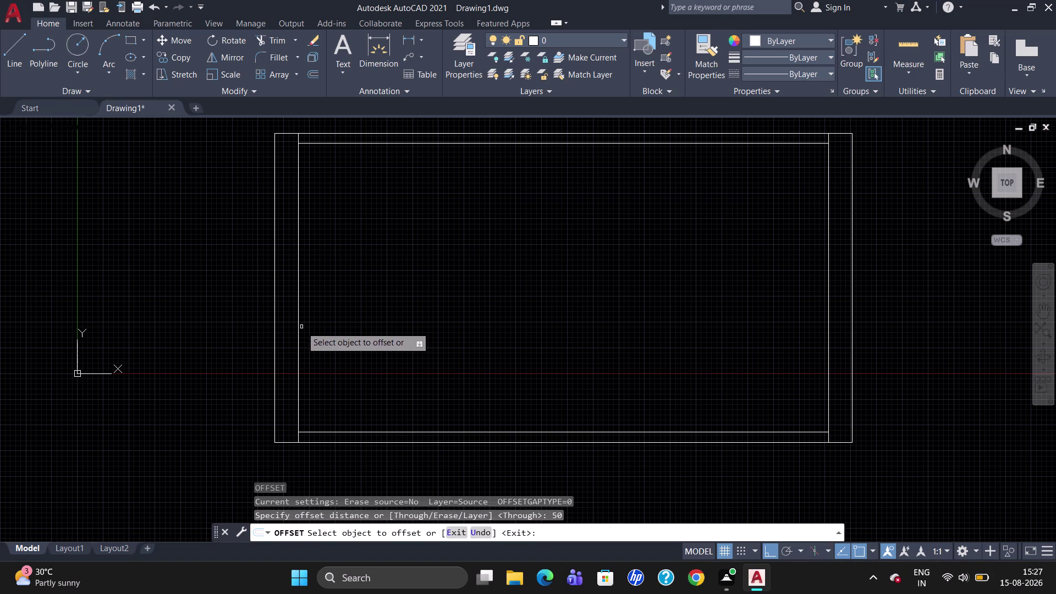
click(299, 329)
click(307, 332)
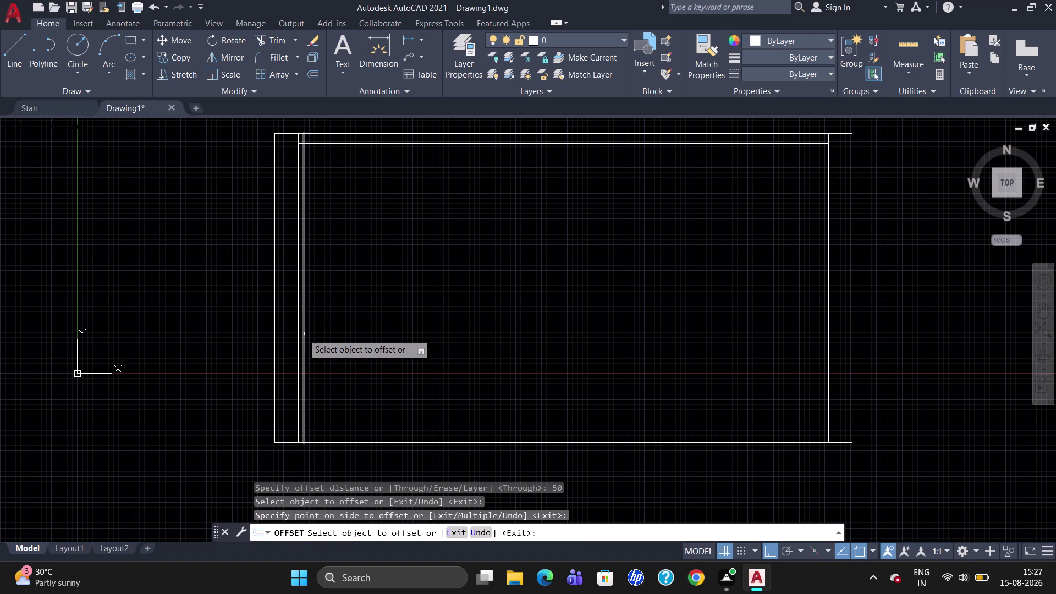
Offset the new line a further 18 to the right.
click(303, 334)
text(18)
key(Return)
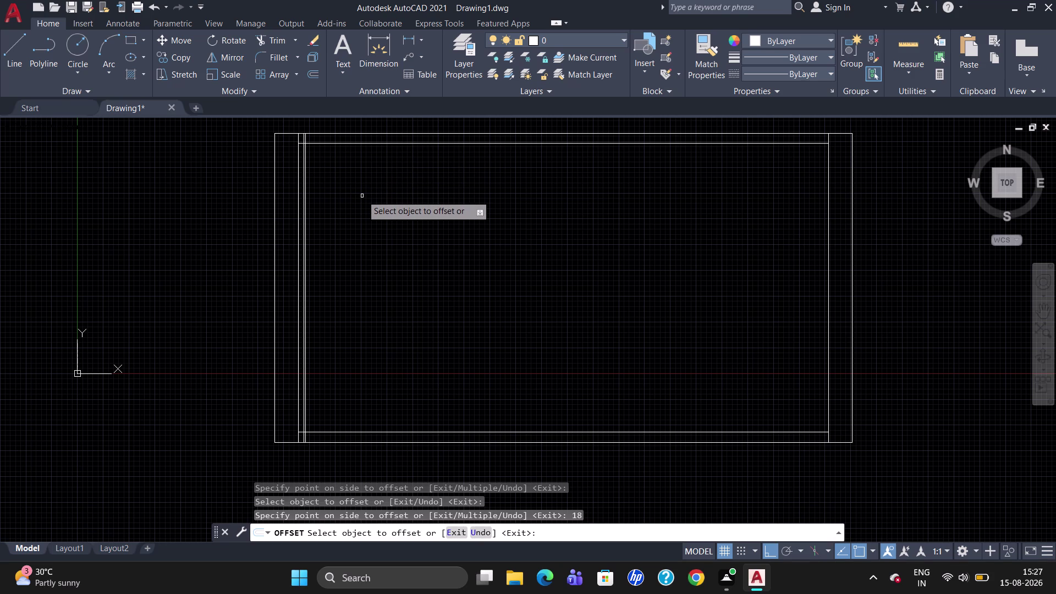
scroll(up, 3)
scroll(down, 3)
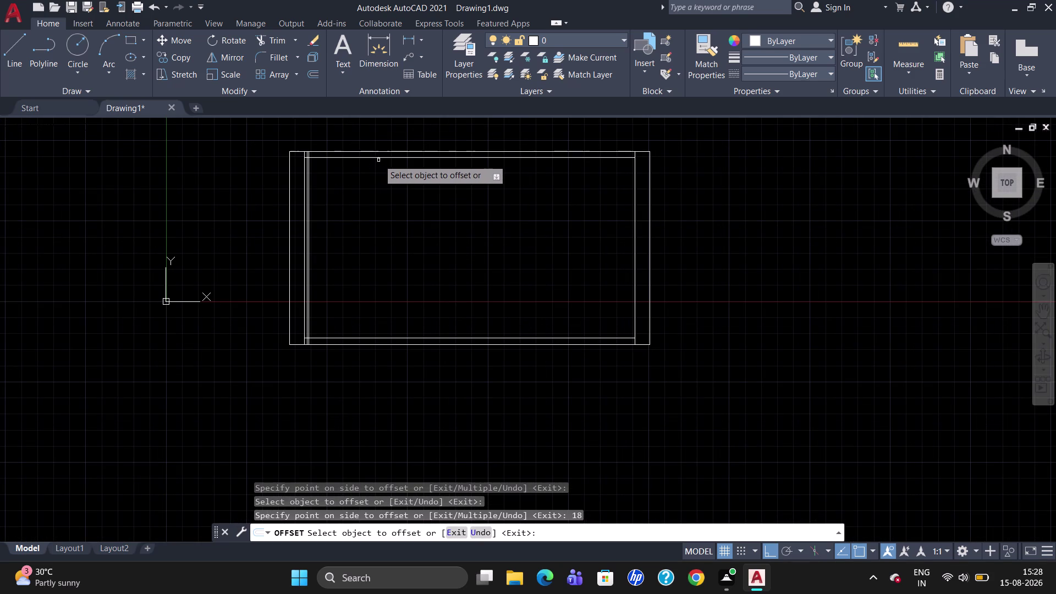
scroll(up, 3)
scroll(down, 3)
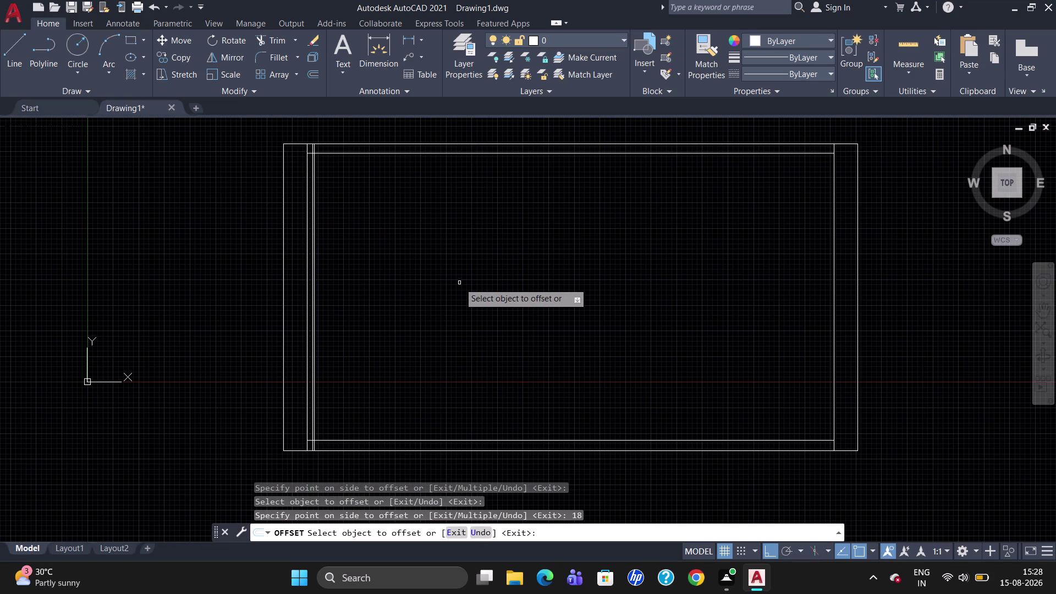
key(Escape)
Trim the new left-wall lines where they overshoot the top inner line.
text(TR)
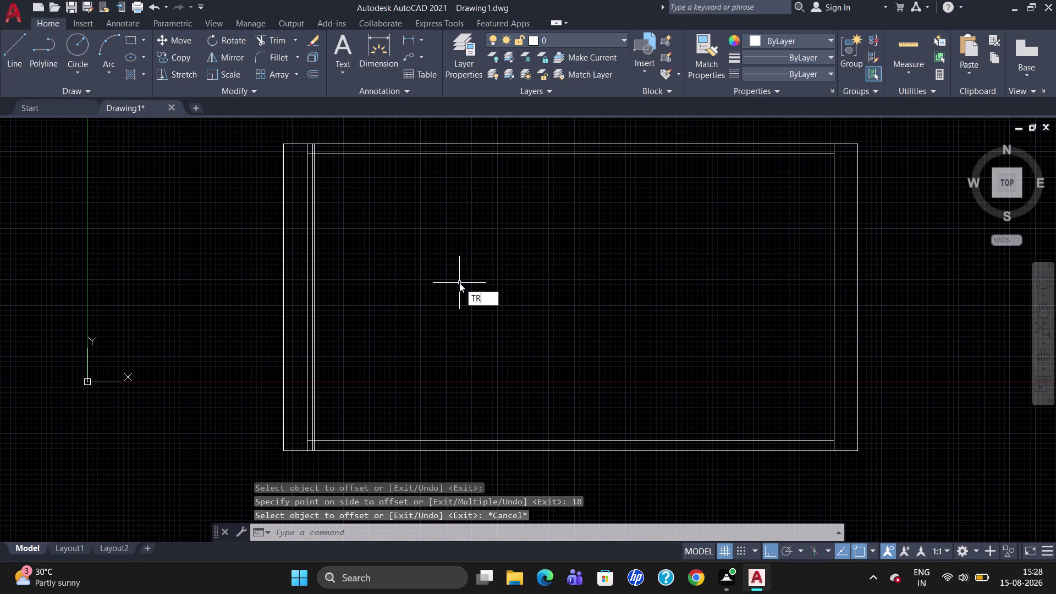
key(Return)
key(Return)
scroll(up, 3)
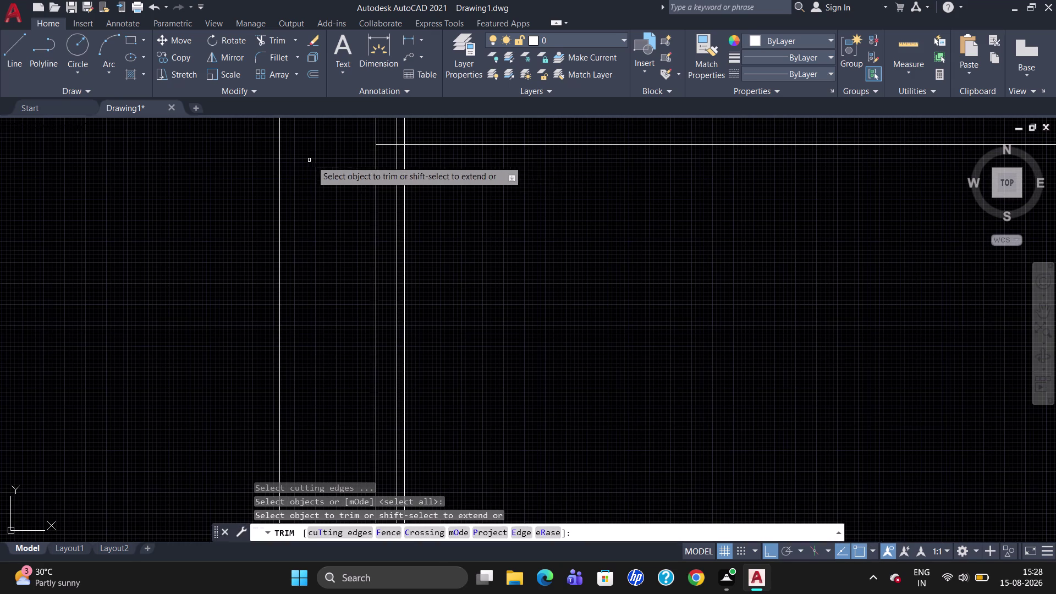
click(388, 143)
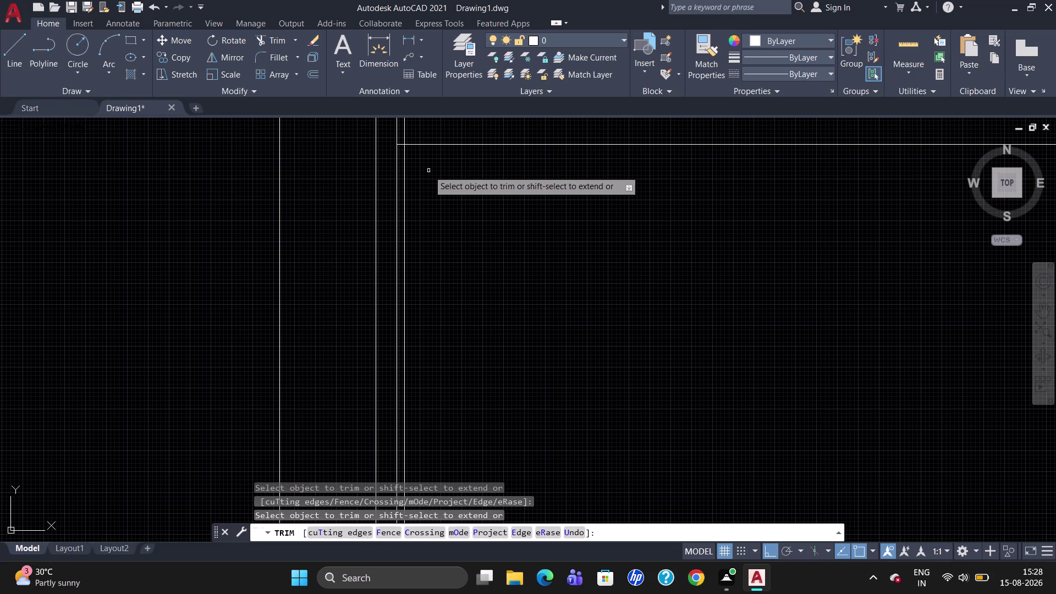
scroll(down, 3)
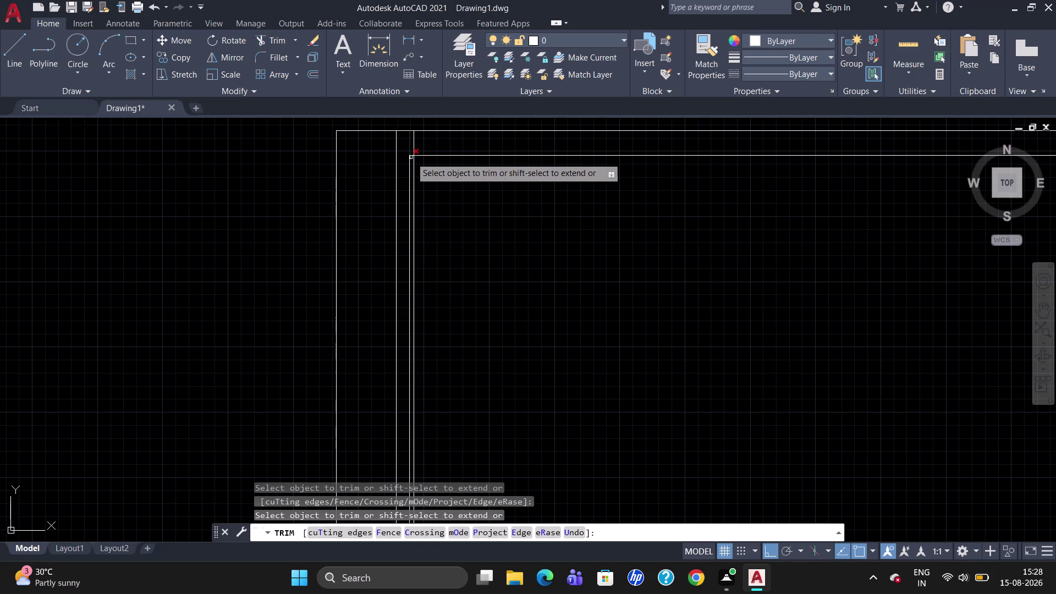
scroll(up, 3)
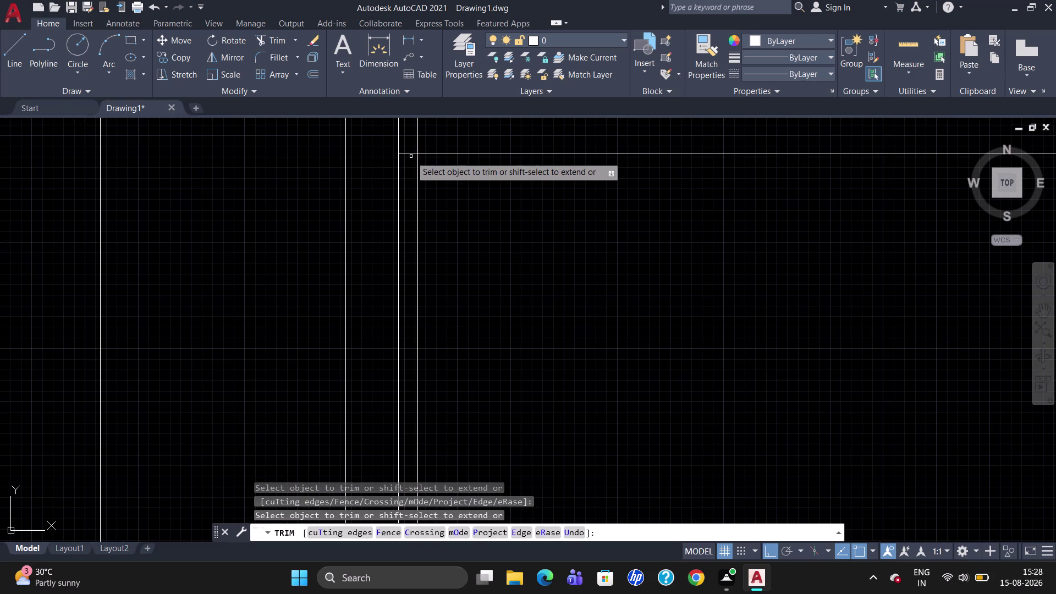
click(410, 153)
key(Escape)
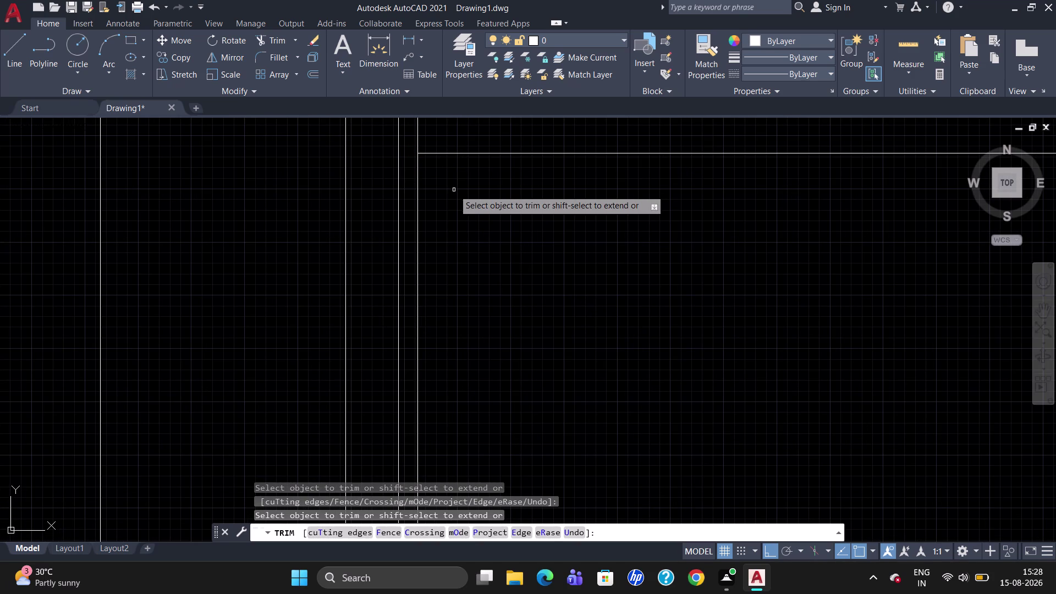
Zoom in and out to review the trimmed top-left corner.
scroll(down, 3)
scroll(up, 3)
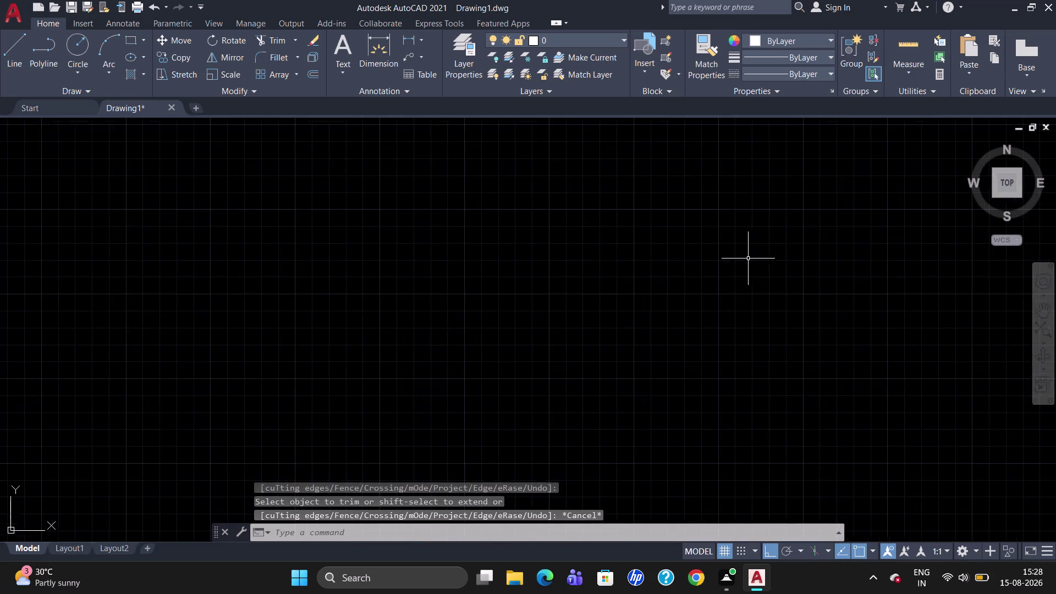
scroll(down, 3)
scroll(up, 3)
scroll(down, 3)
scroll(up, 3)
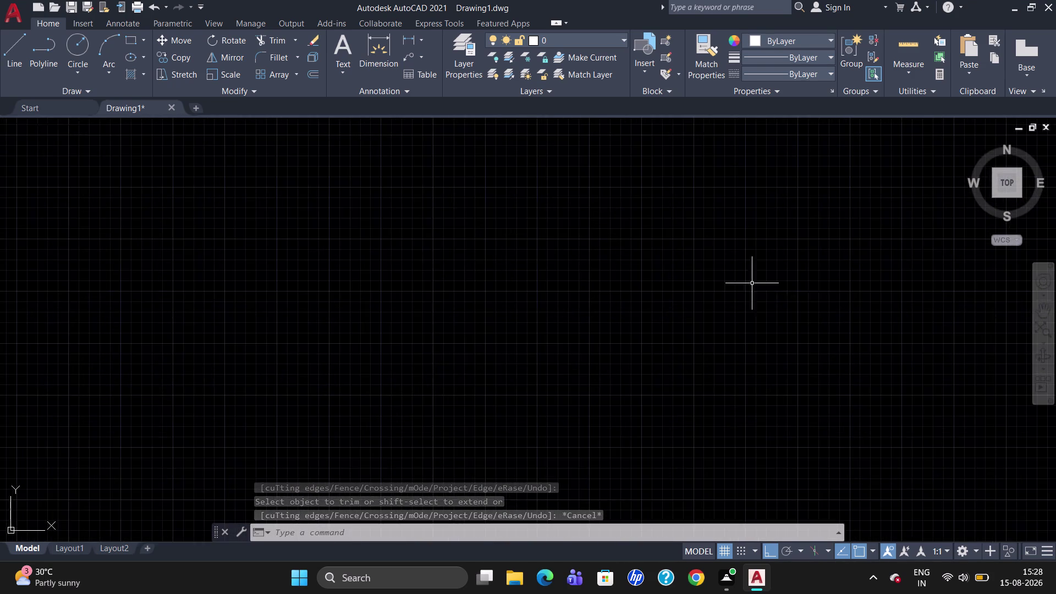
scroll(down, 3)
scroll(up, 3)
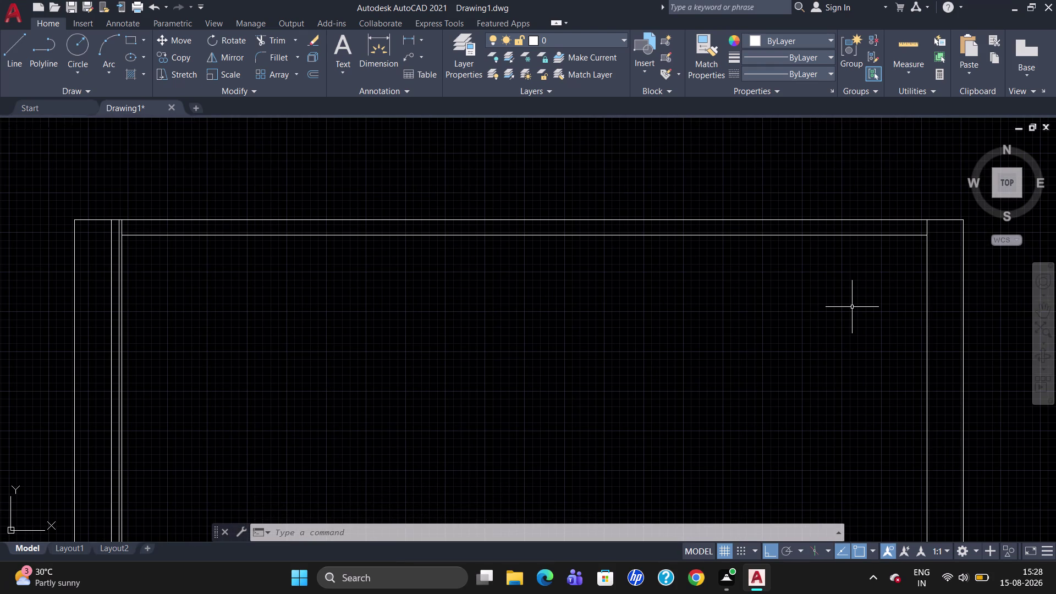
Offset the right wall line 61 units toward the wardrobe interior.
key(o)
key(Return)
text(61)
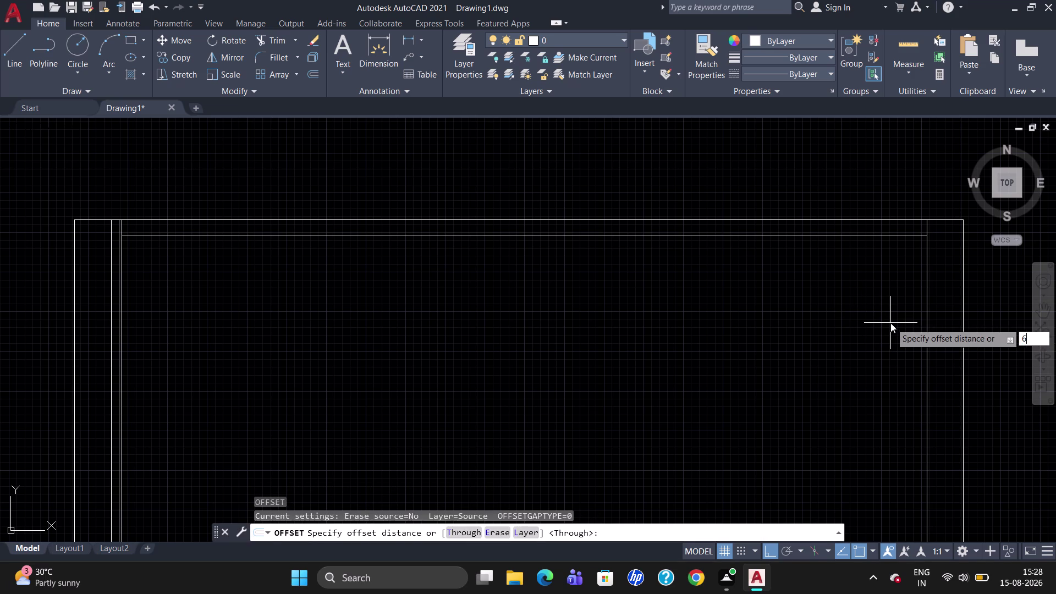
key(Return)
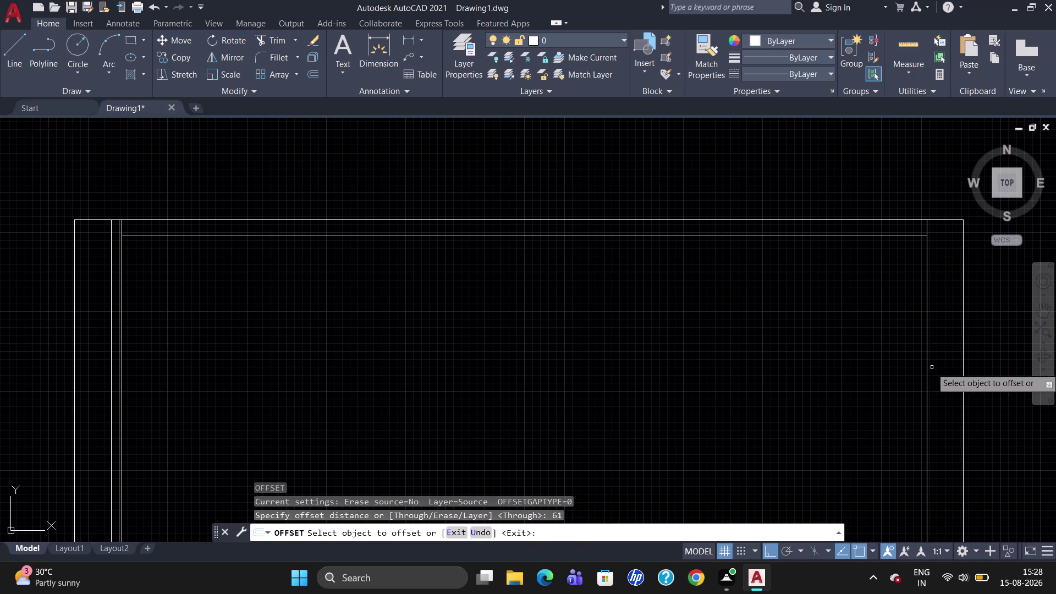
click(926, 368)
click(922, 370)
click(926, 369)
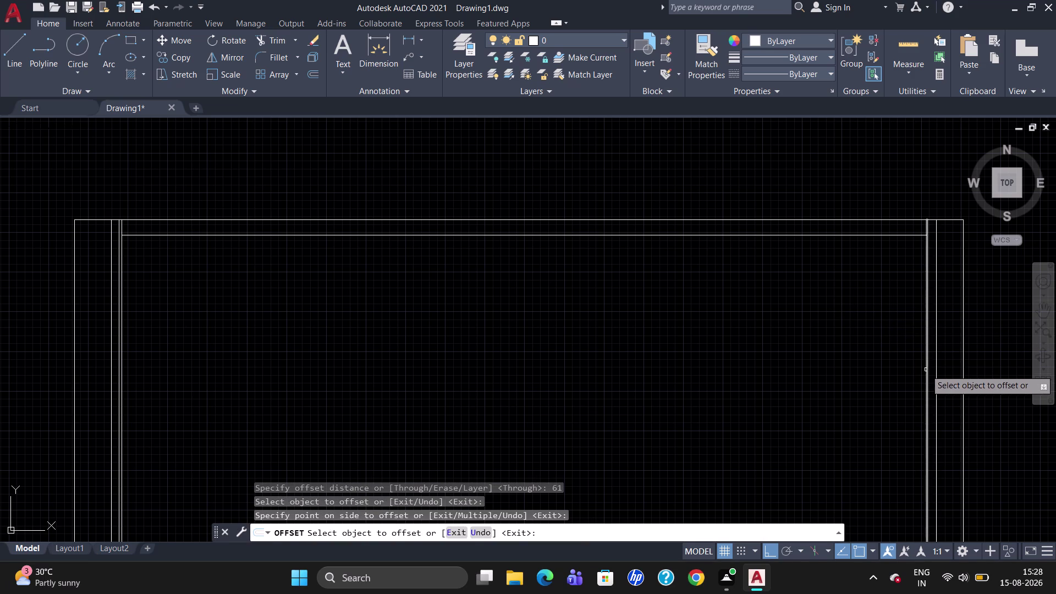
click(914, 376)
key(Escape)
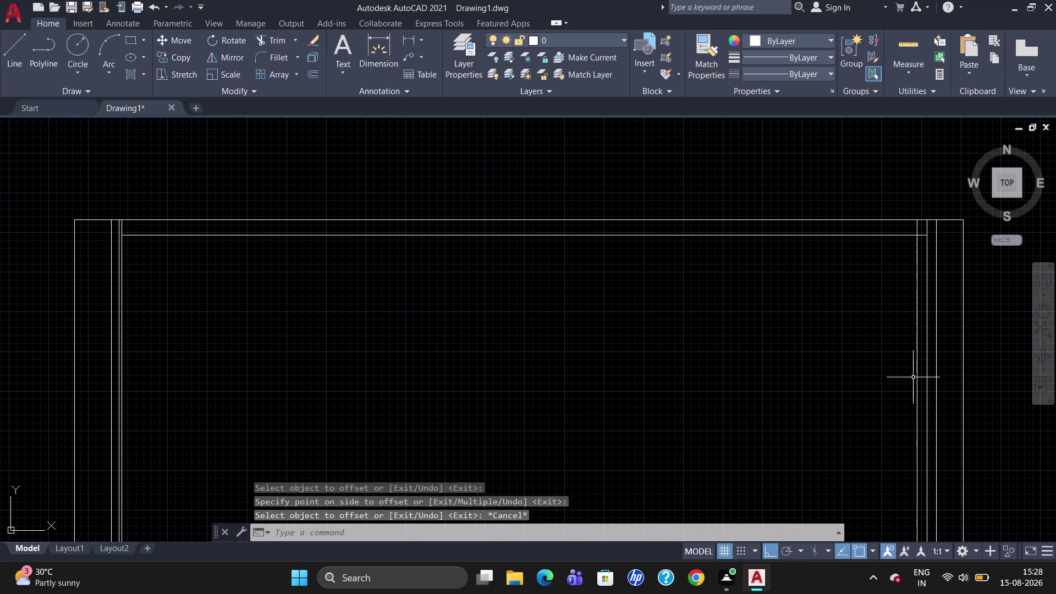
Delete the selected vertical line at the right wall.
text(TR)
key(Escape)
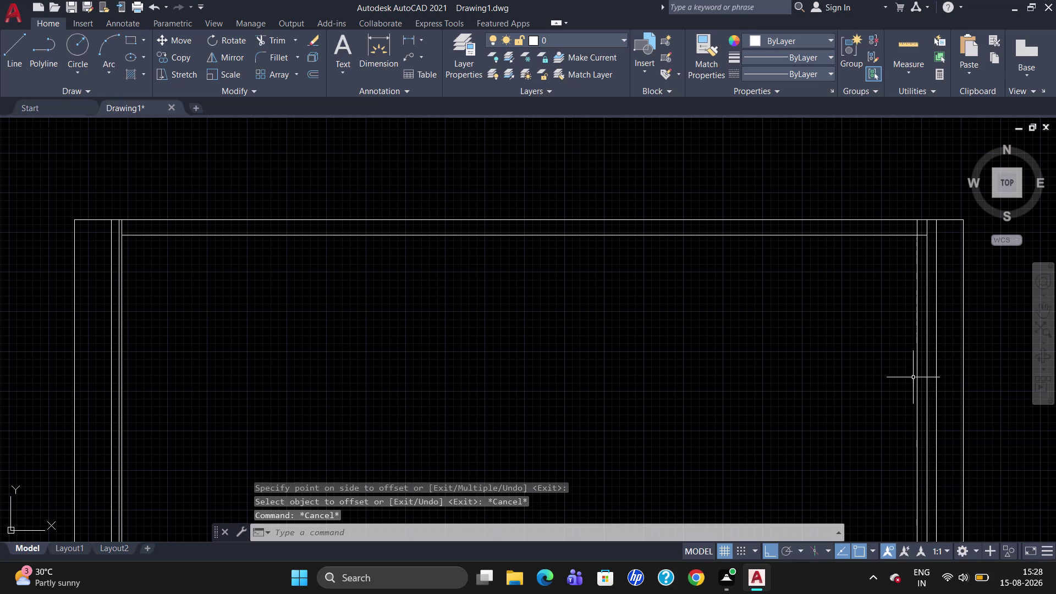
click(936, 384)
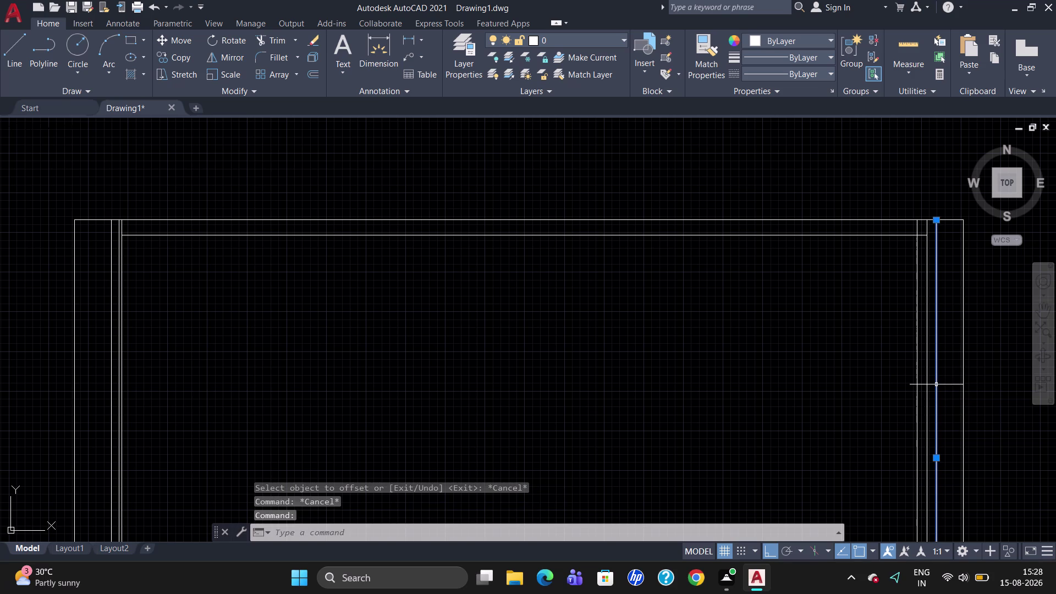
key(Delete)
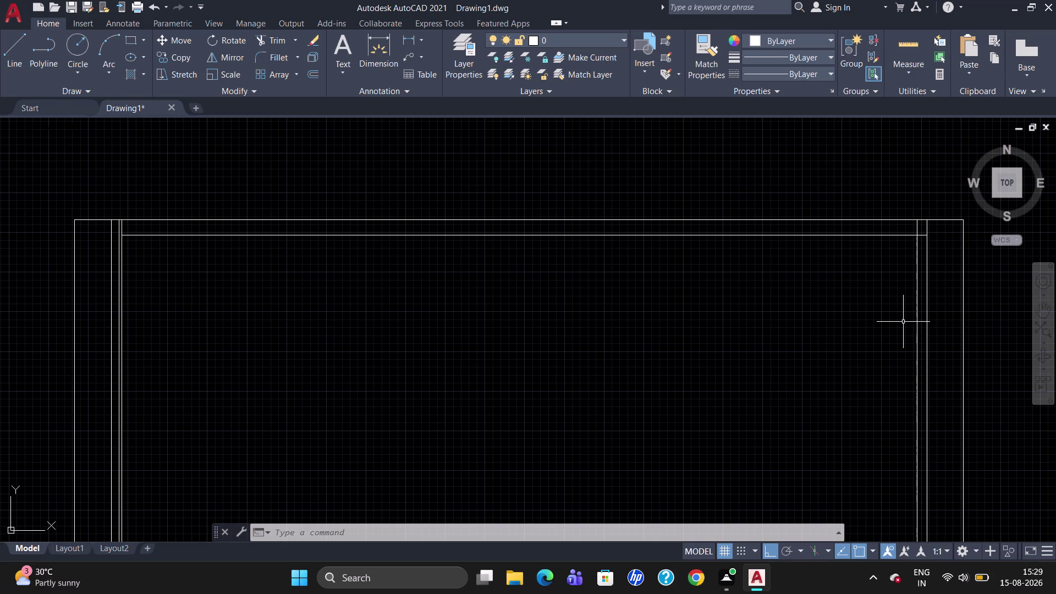
Trim the top inner line's overhang past the new right-hand vertical line.
text(TR)
key(Return)
key(Return)
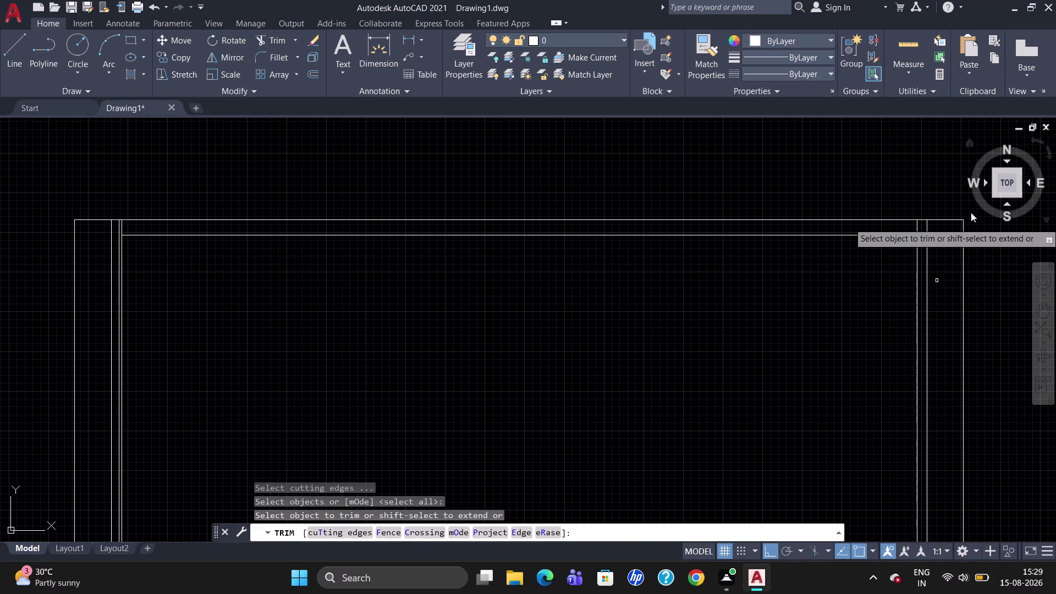
click(917, 227)
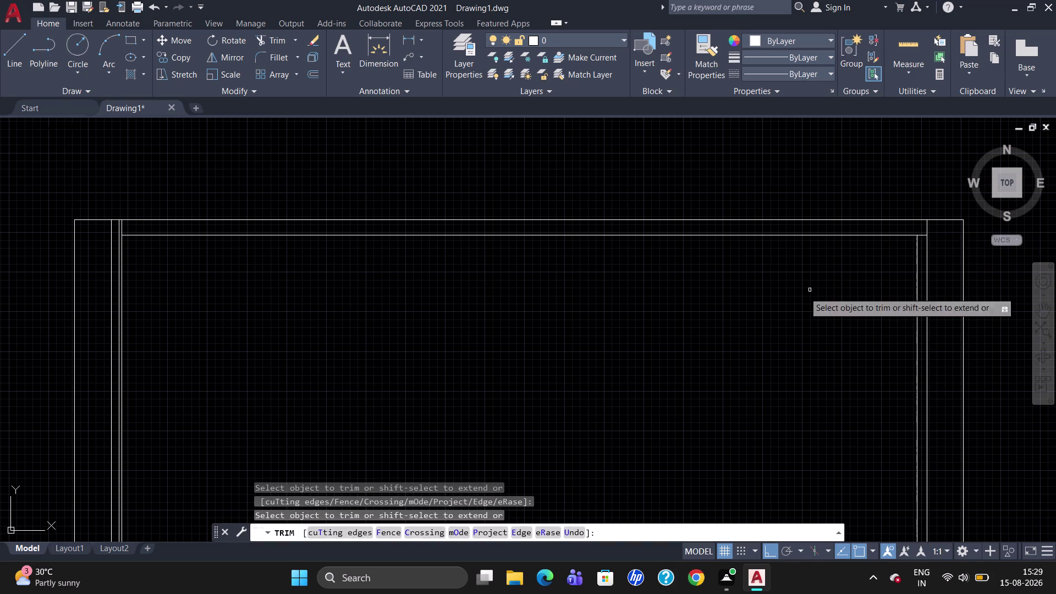
scroll(down, 3)
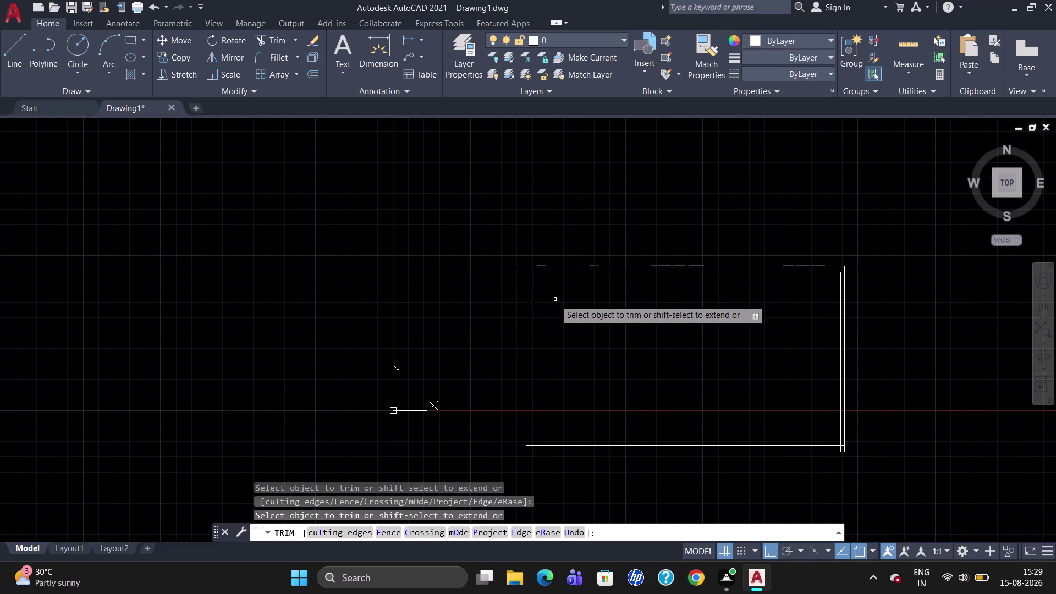
scroll(up, 3)
scroll(down, 3)
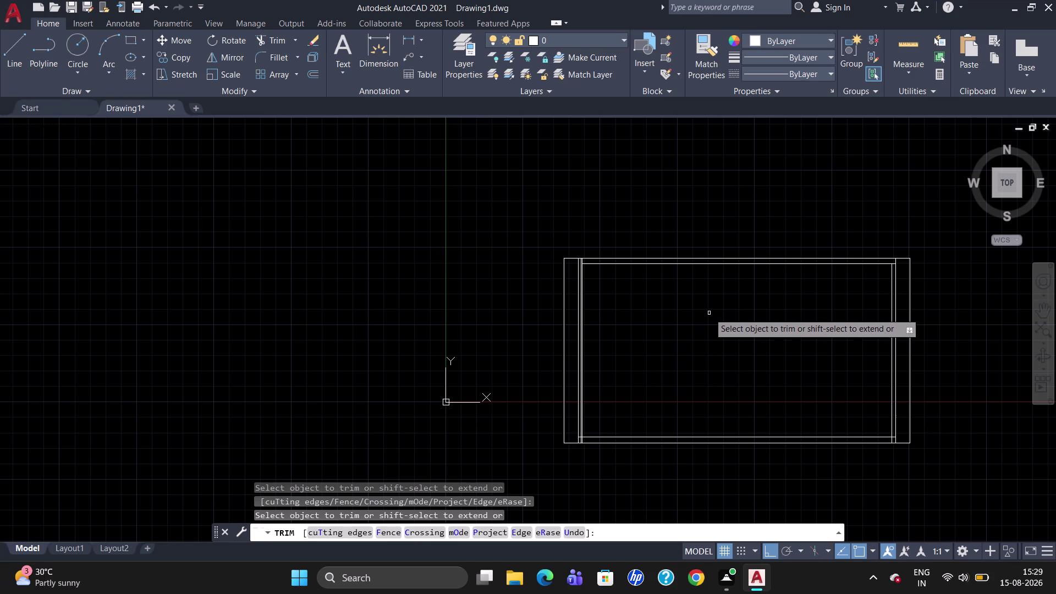
Offset the wardrobe edge near the bottom right corner 18 units inward.
key(Escape)
key(o)
key(Return)
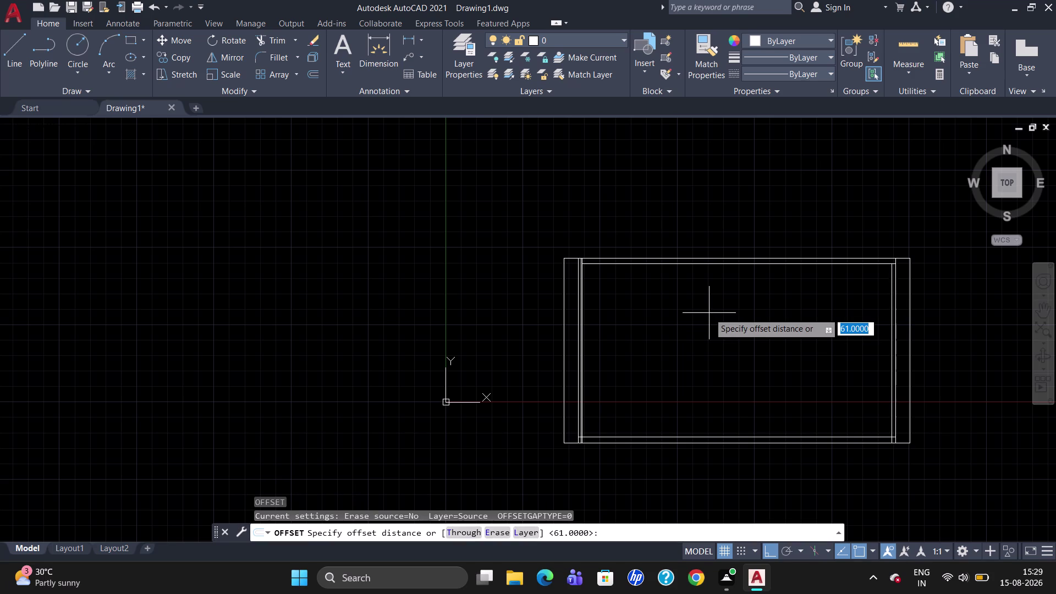
key(1)
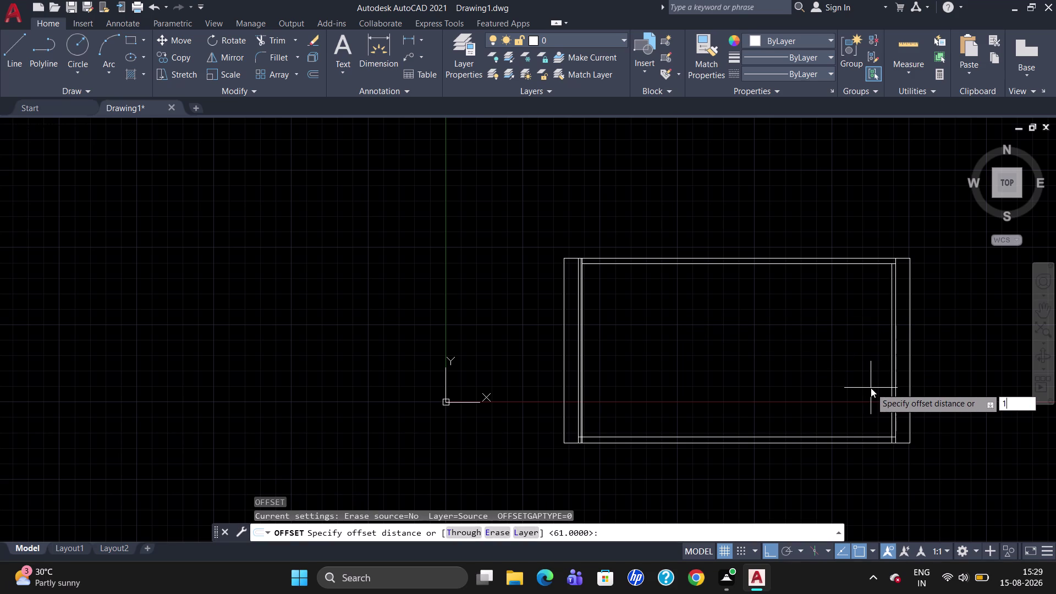
key(8)
key(Return)
scroll(up, 3)
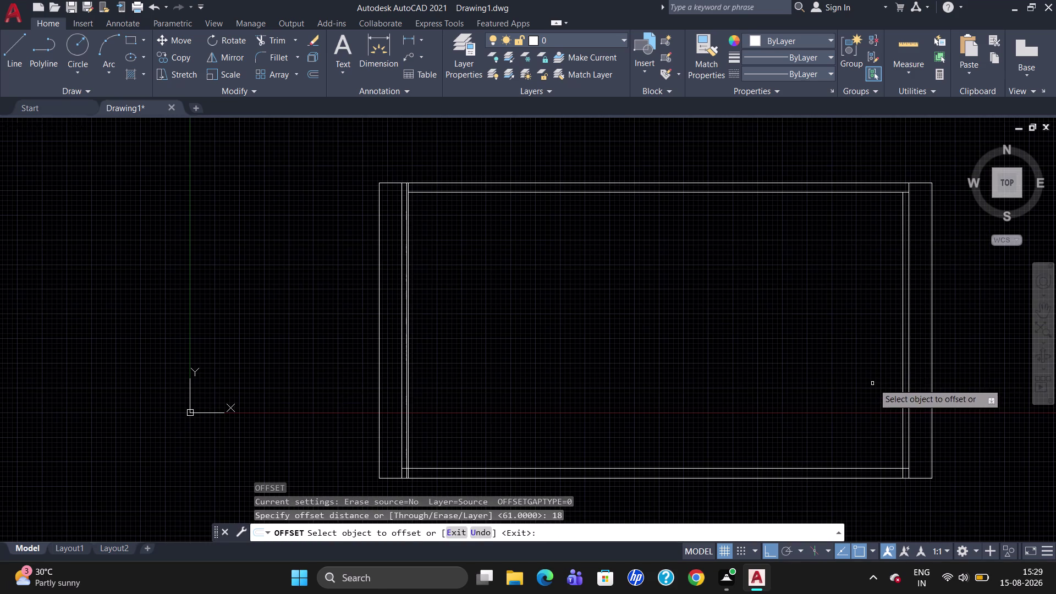
click(901, 365)
click(895, 369)
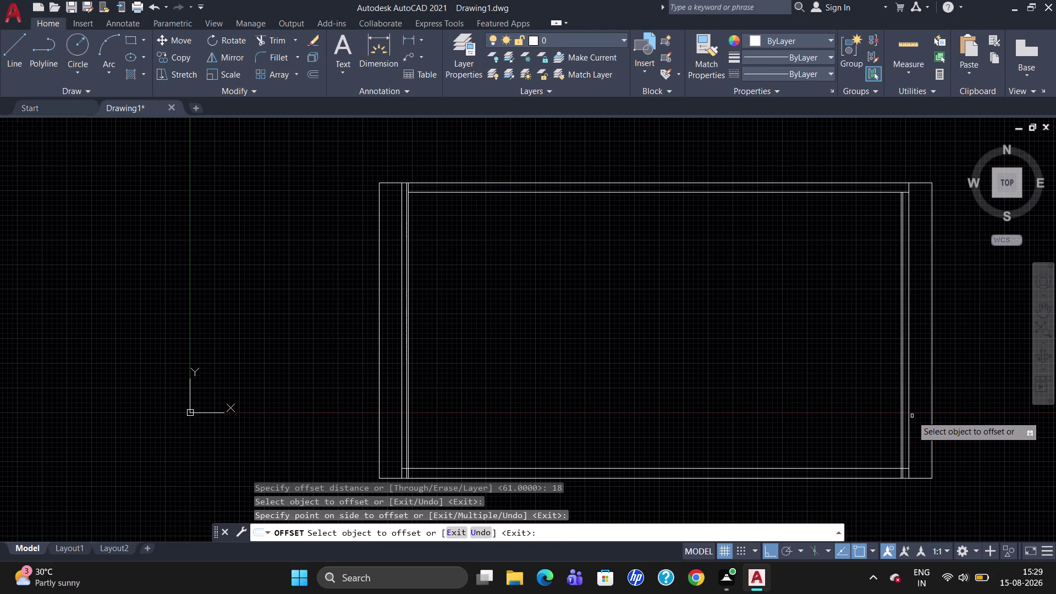
scroll(up, 3)
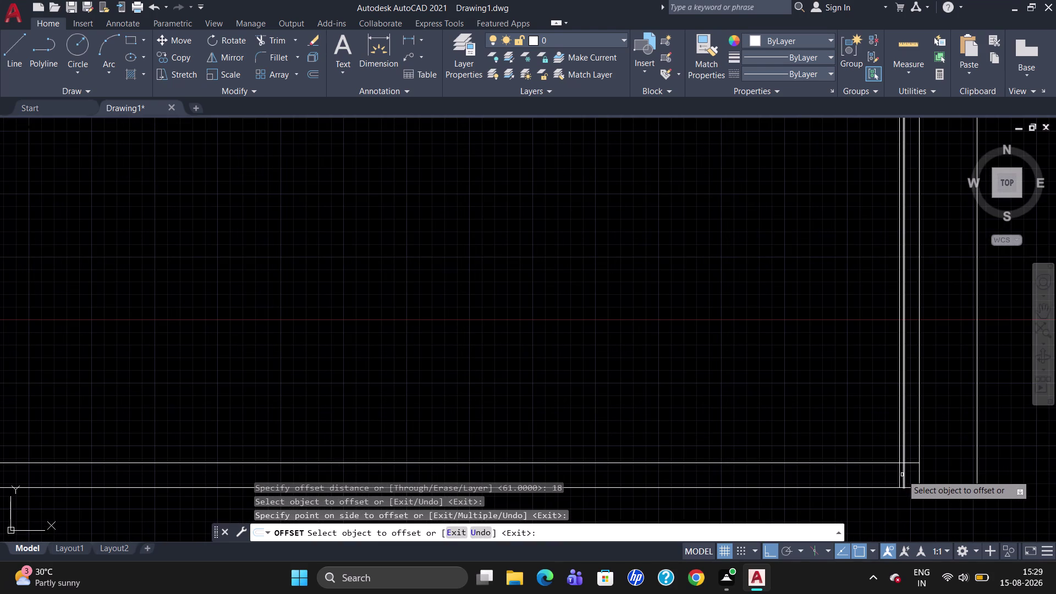
key(Escape)
text(T)
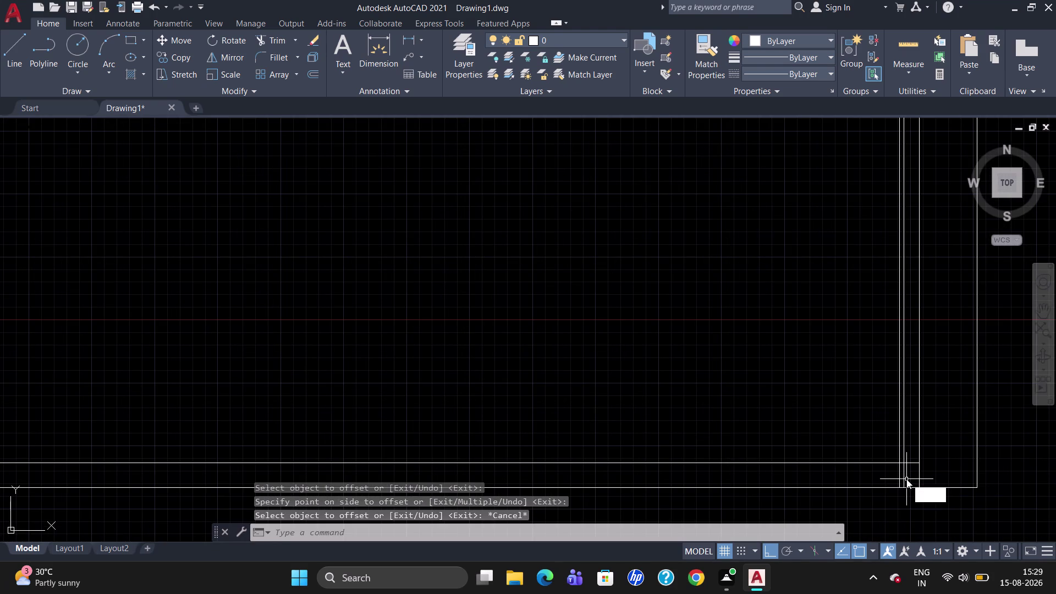
text(R)
key(Return)
Trim the overshooting line ends at the bottom right and bottom left corners.
key(Return)
drag(906, 479, 890, 483)
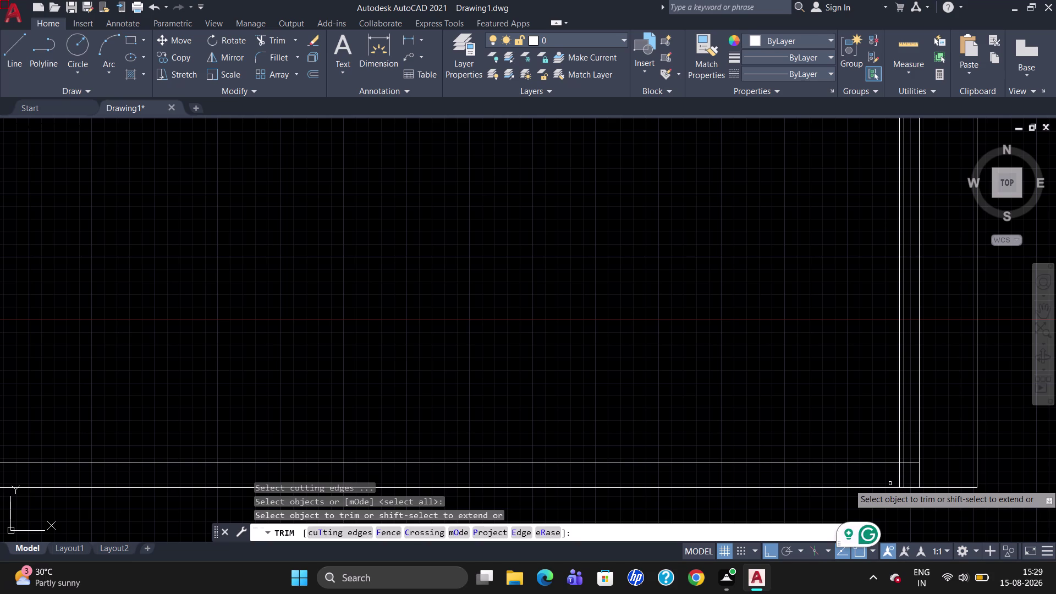
drag(889, 484, 891, 482)
click(900, 477)
click(904, 476)
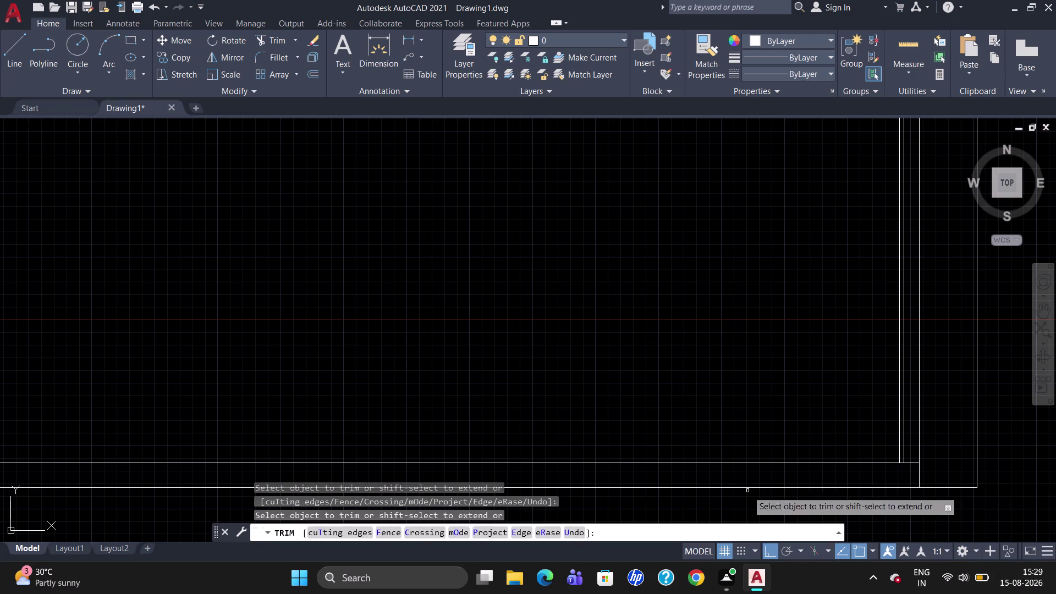
scroll(down, 3)
scroll(up, 3)
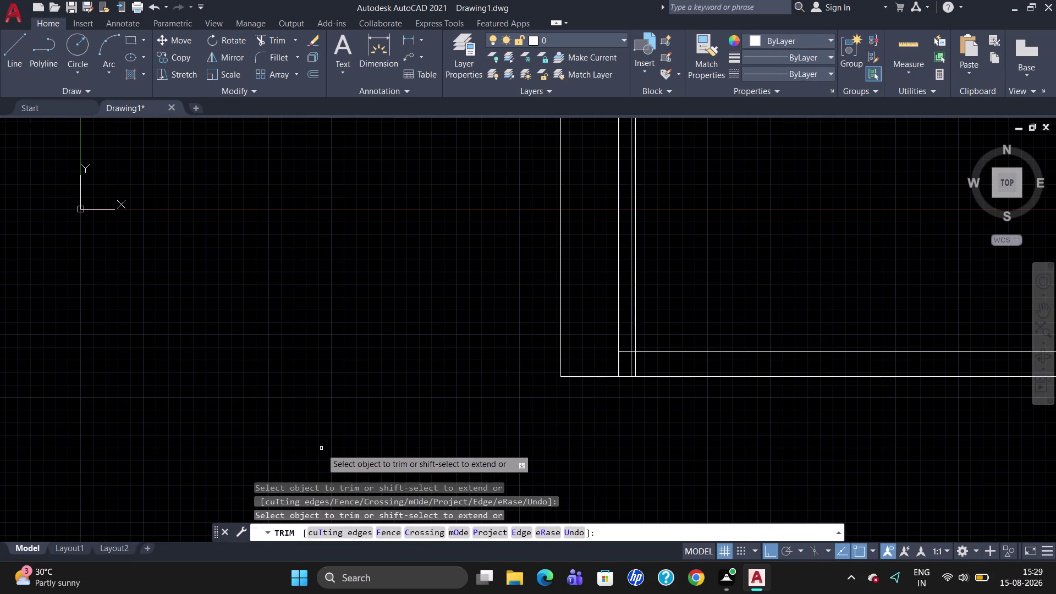
click(629, 366)
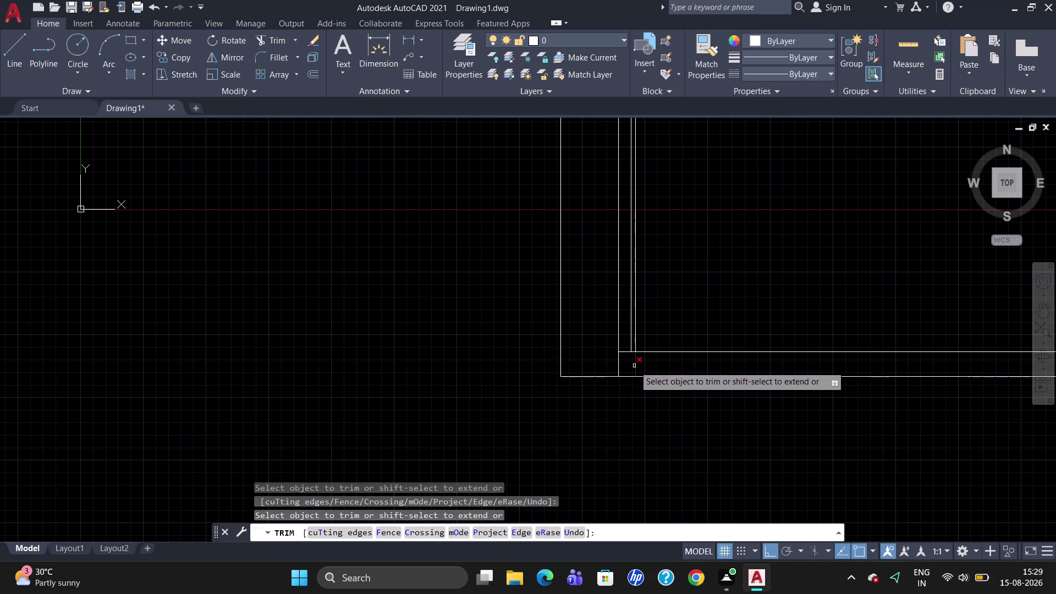
click(634, 365)
key(Escape)
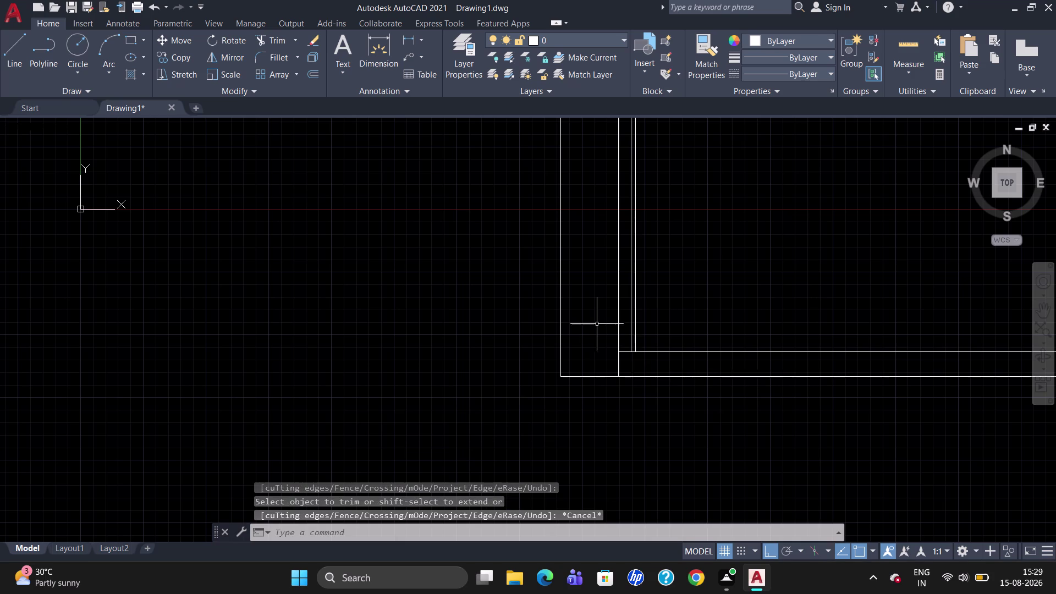
Turn off the background grid.
scroll(down, 3)
scroll(up, 3)
scroll(down, 3)
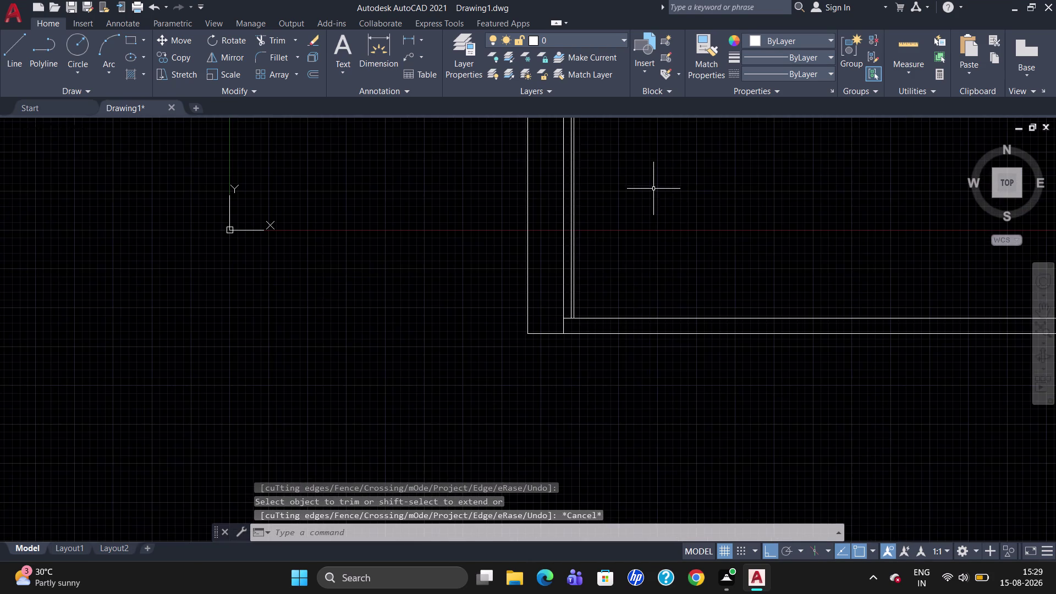
scroll(up, 3)
scroll(down, 3)
scroll(up, 3)
scroll(down, 3)
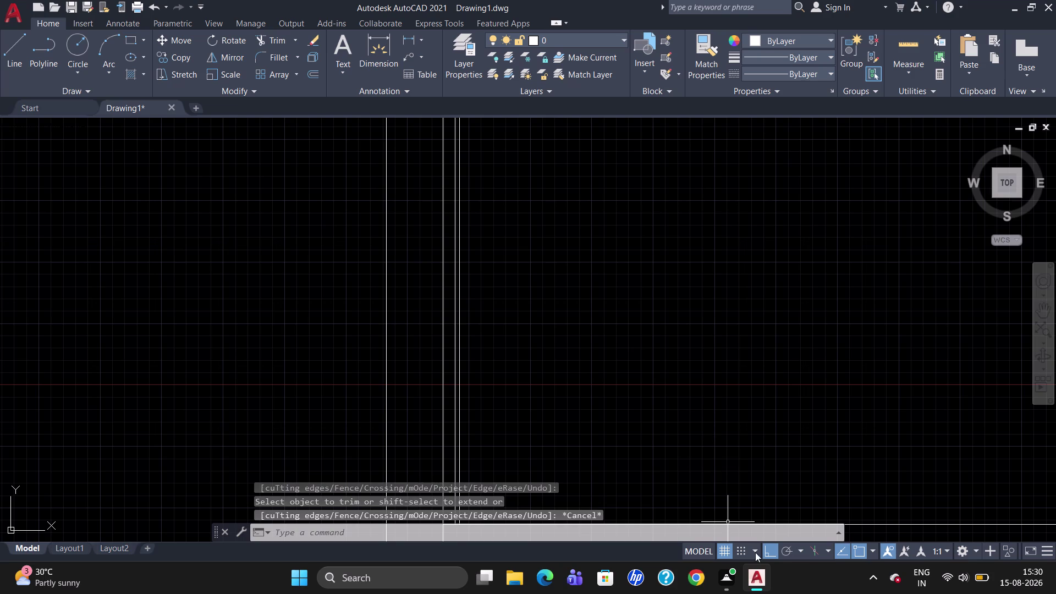
click(727, 555)
scroll(down, 3)
scroll(up, 3)
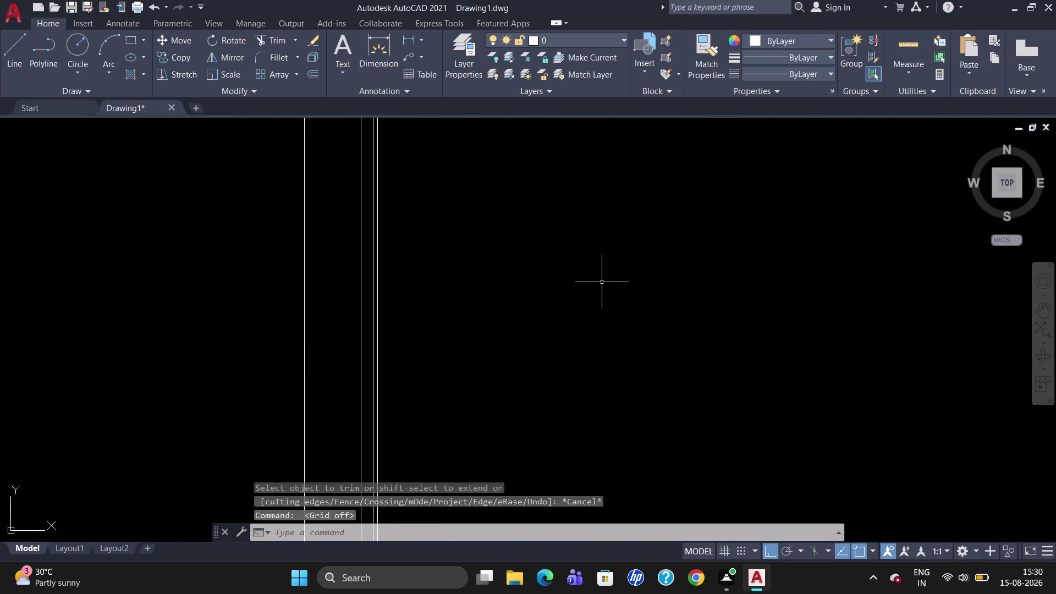
scroll(down, 3)
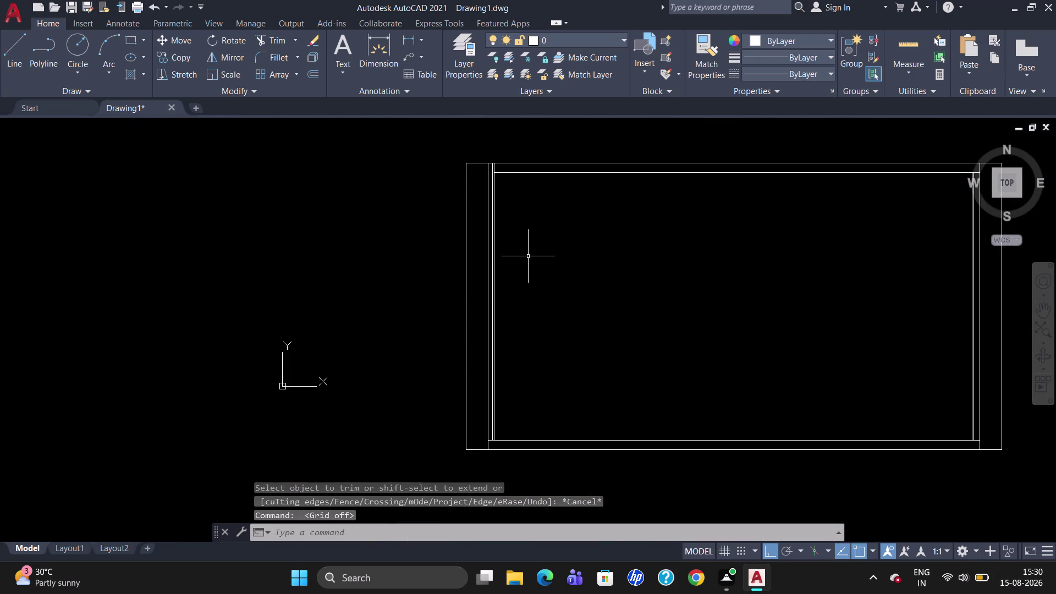
scroll(up, 3)
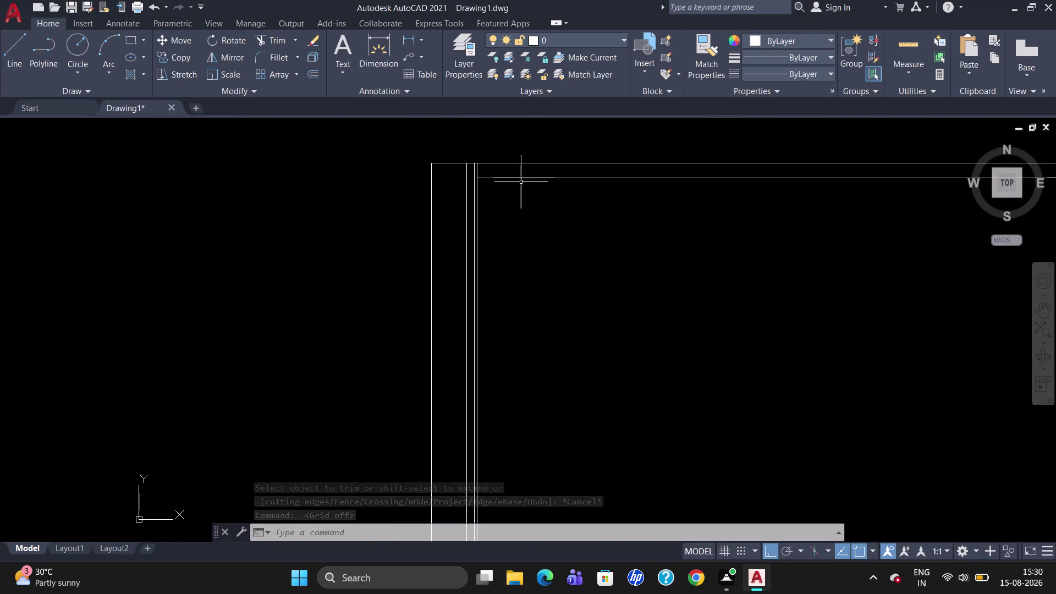
Split the top-left wardrobe line at a chosen point using BREAKATPOINT.
text(BR)
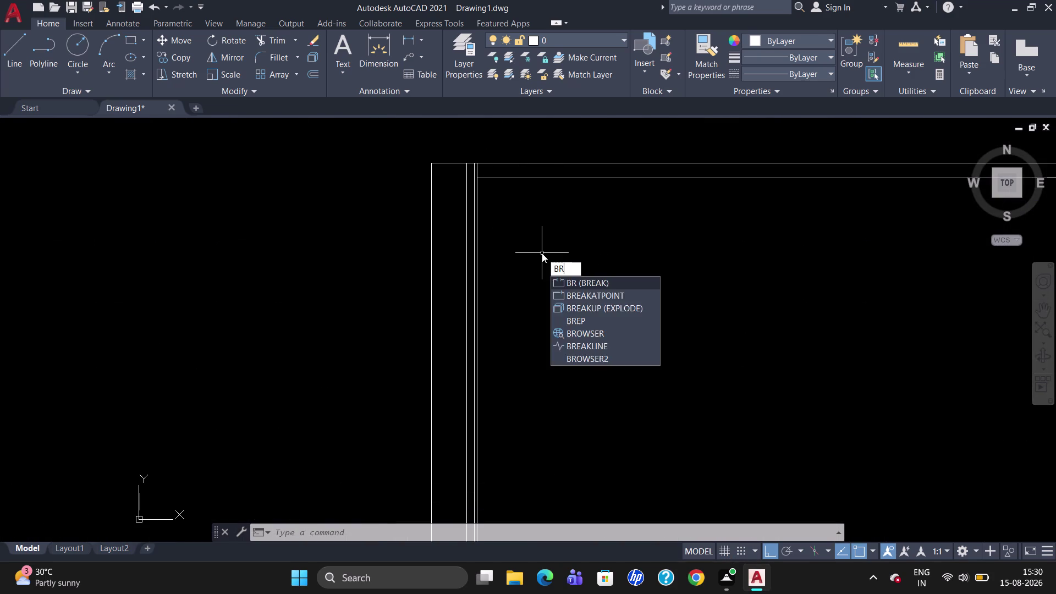
click(565, 295)
scroll(up, 3)
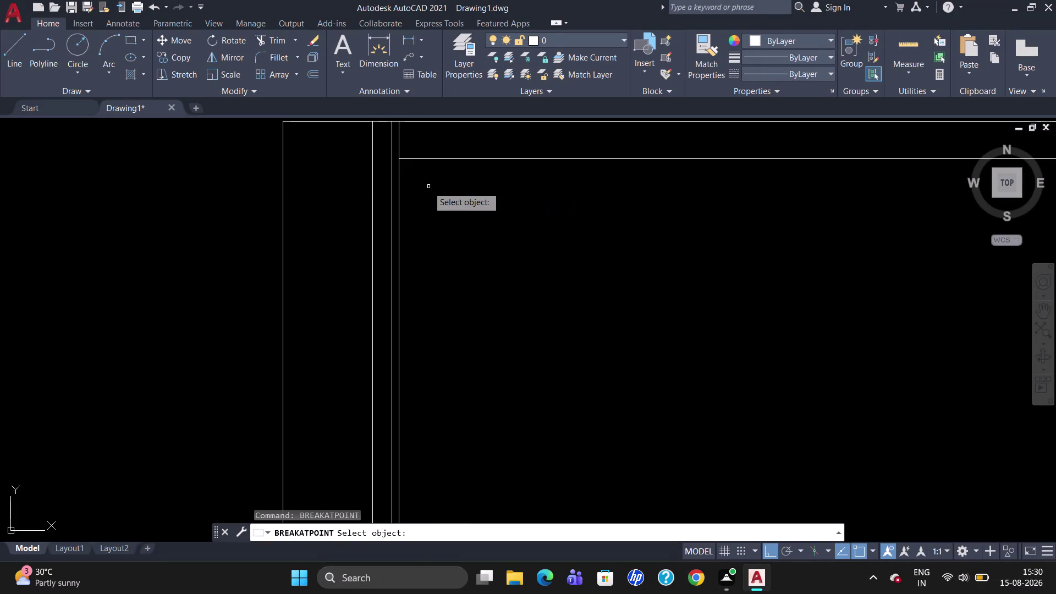
click(400, 188)
click(397, 155)
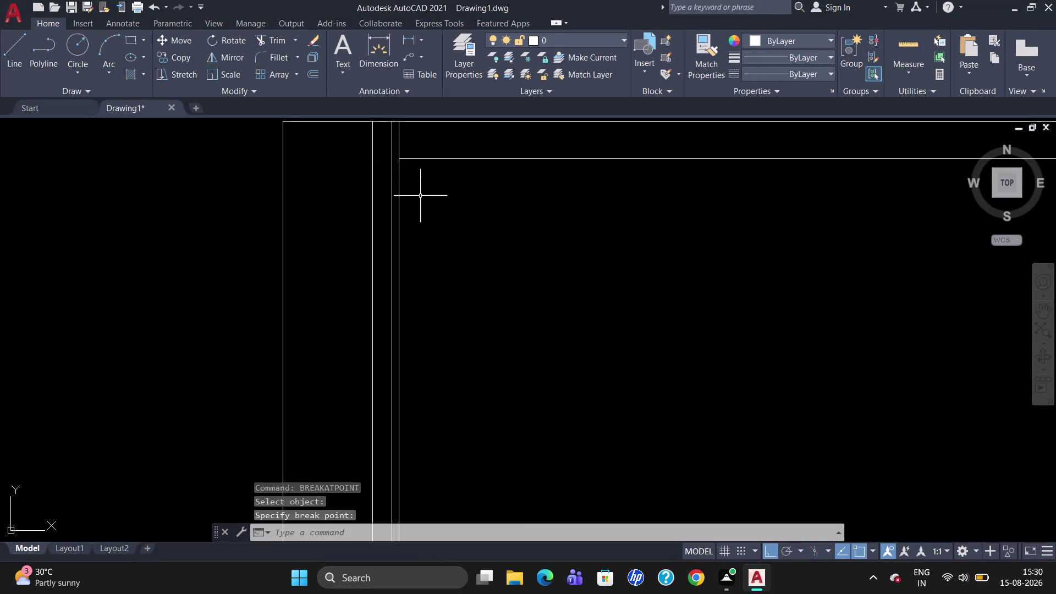
key(o)
key(Return)
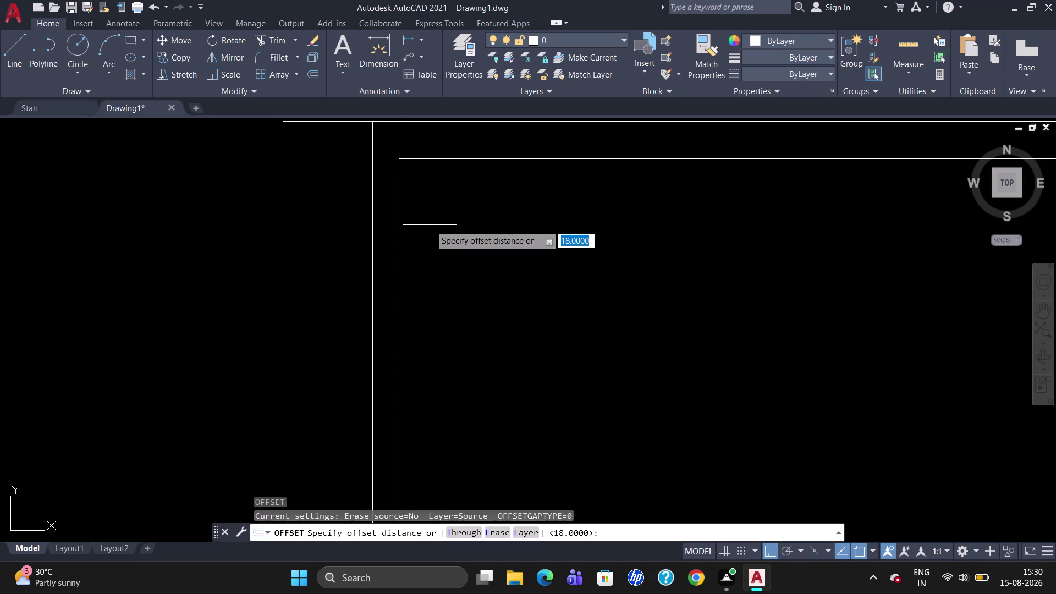
Offset the inner left vertical line 469 units right, then copy it 18 units over.
text(46)
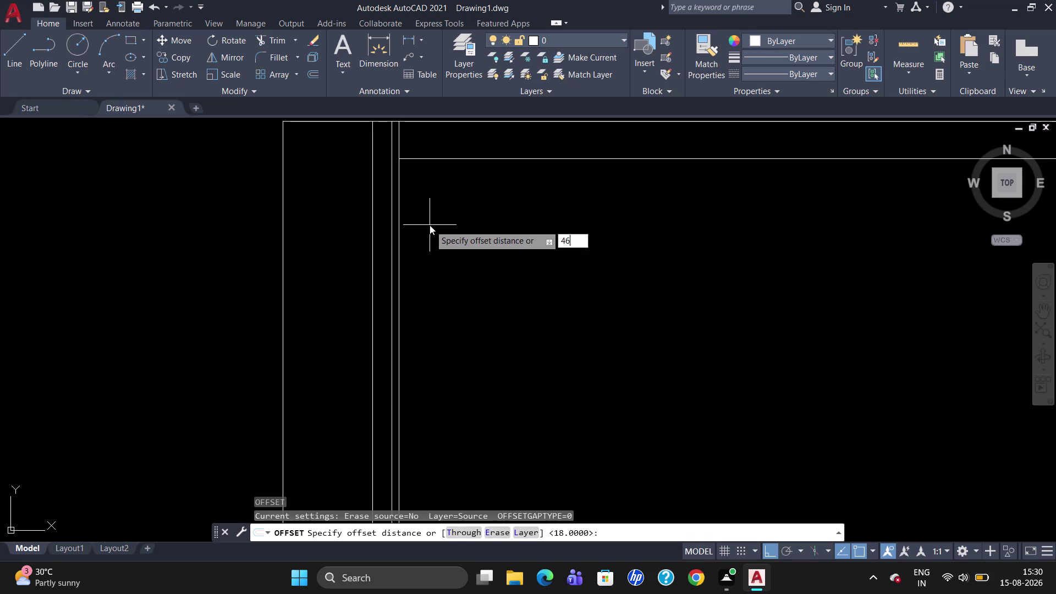
text(9)
key(Return)
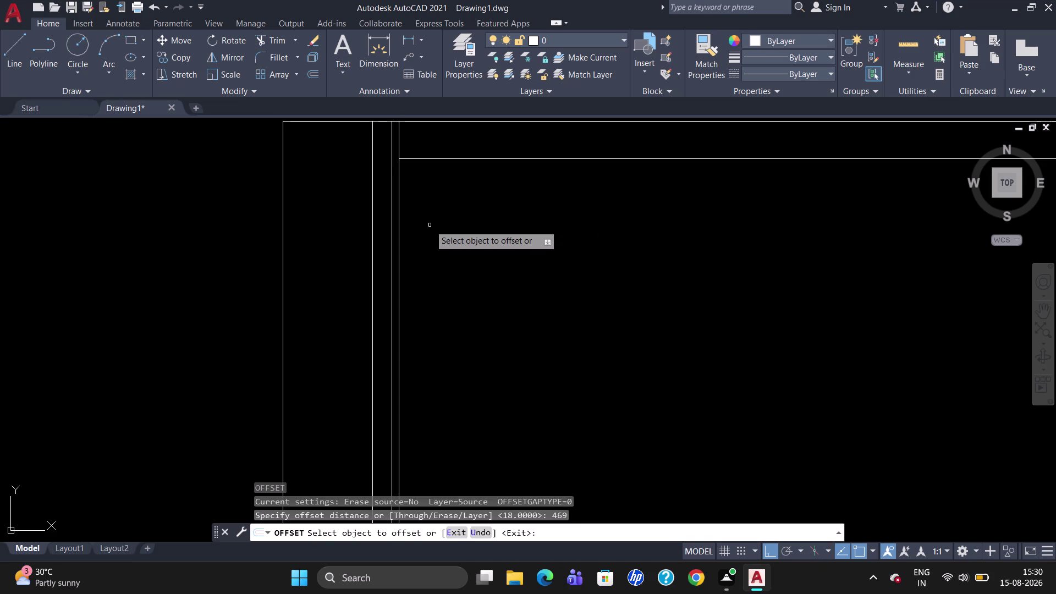
click(401, 255)
click(458, 270)
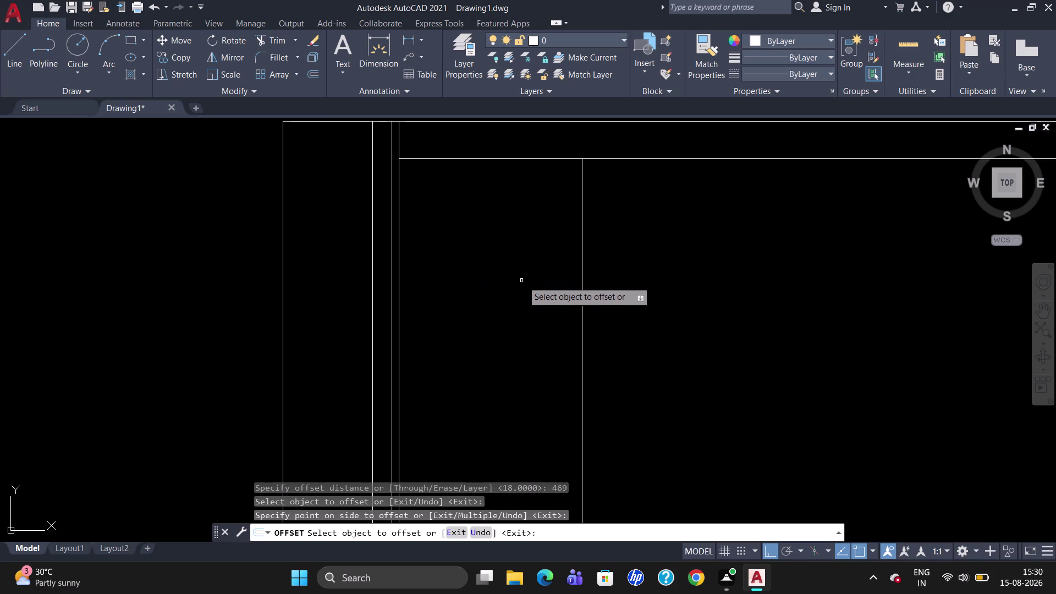
click(584, 312)
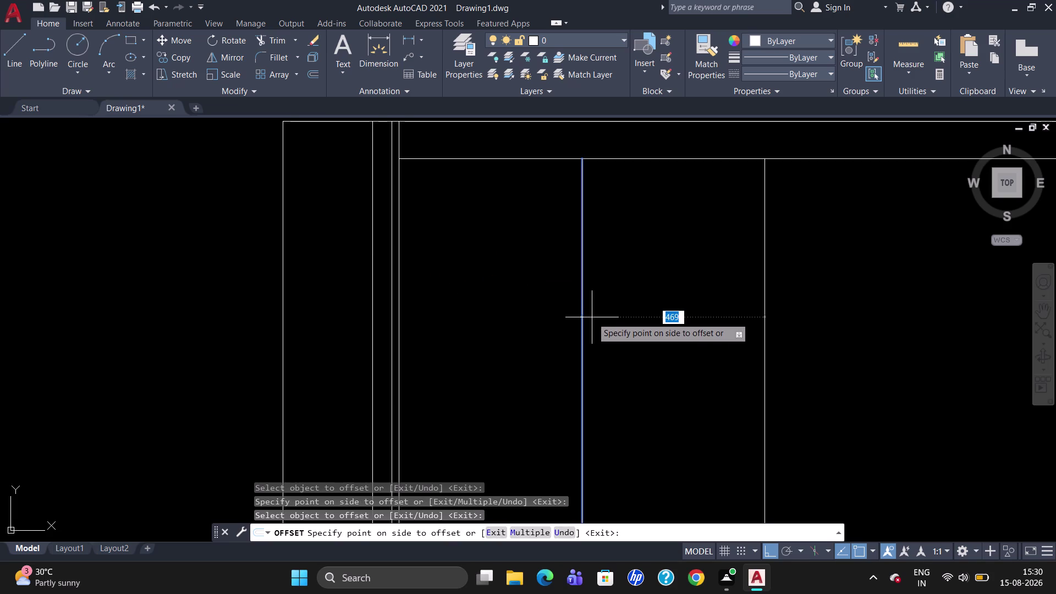
text(18)
key(Return)
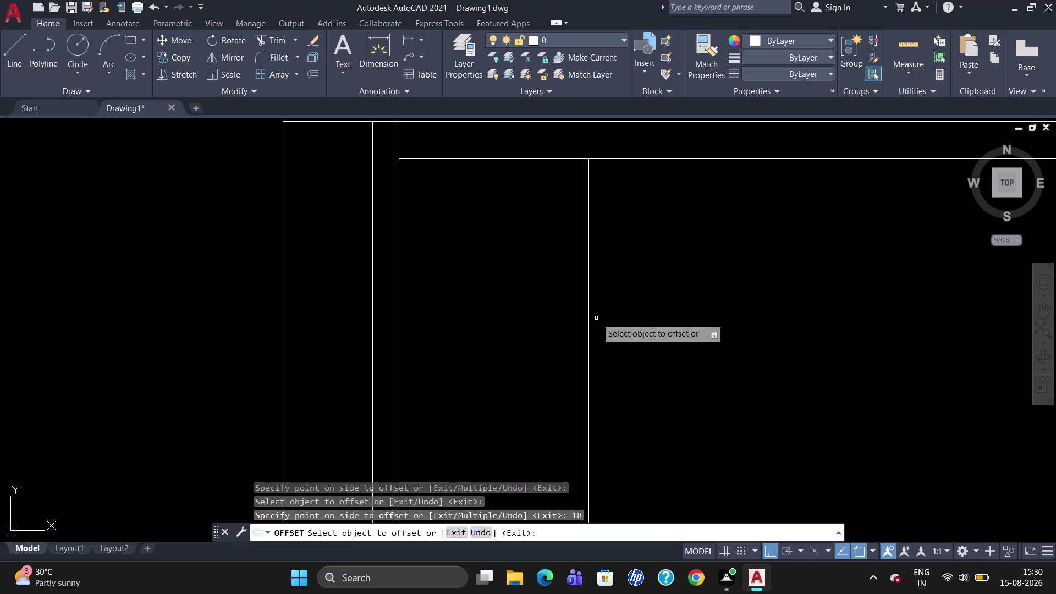
key(Escape)
Erase the 469-unit divider and its 18-unit copy using a crossing selection.
right_click(596, 318)
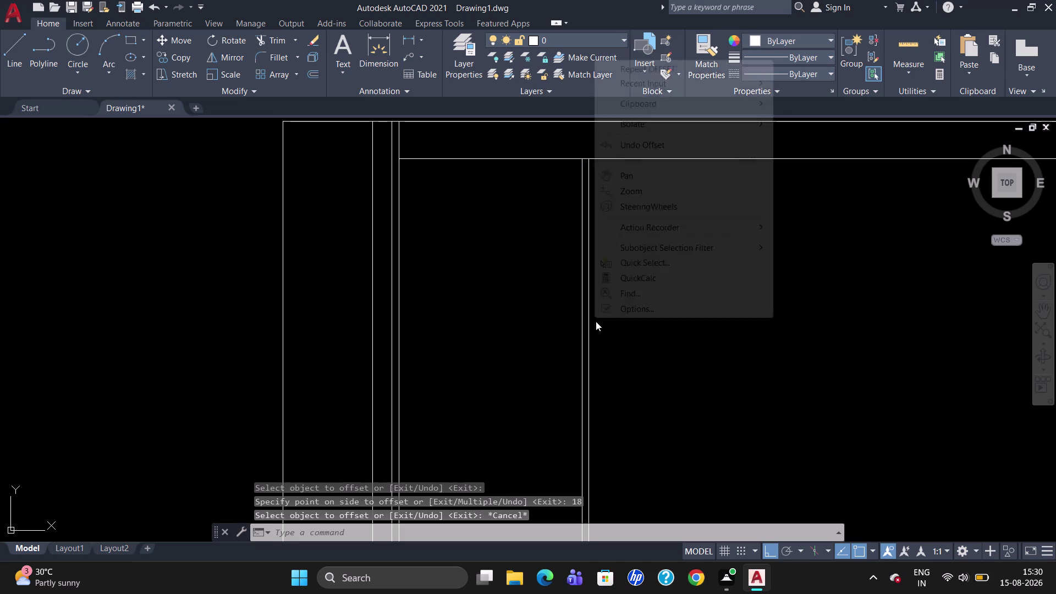
drag(600, 356, 573, 368)
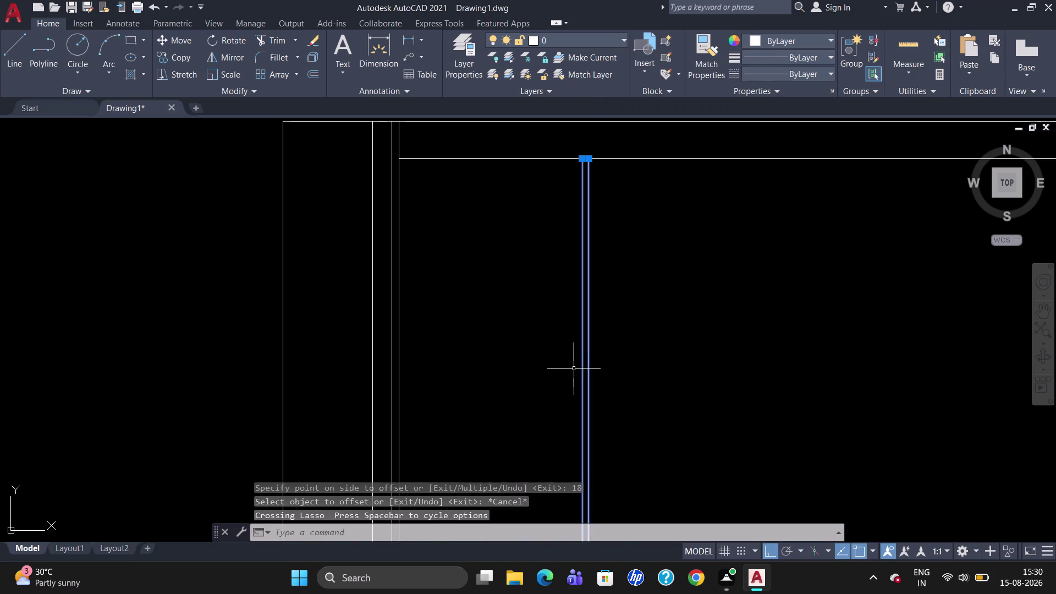
key(Delete)
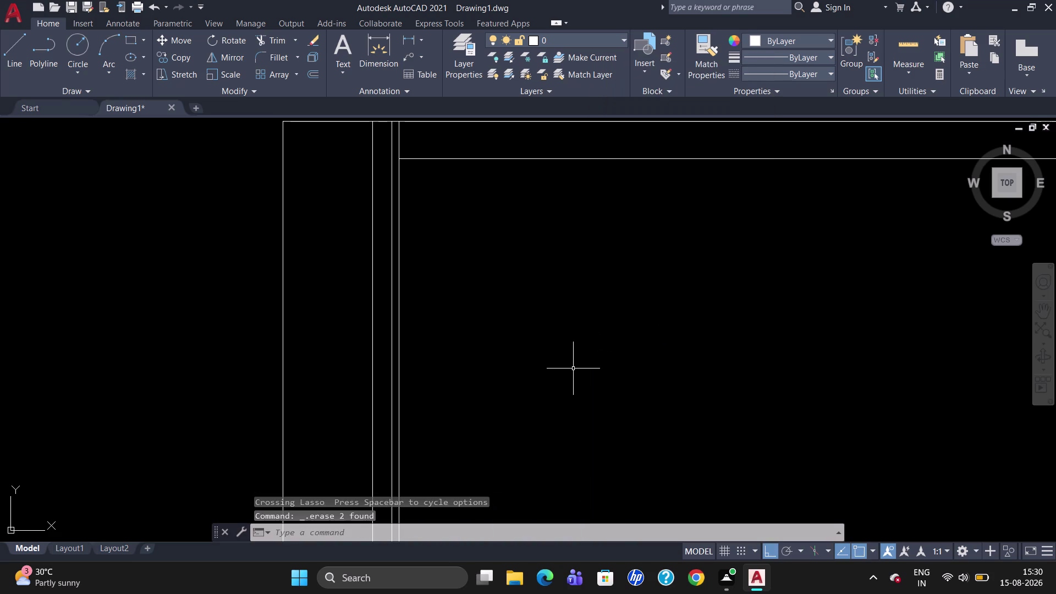
scroll(down, 3)
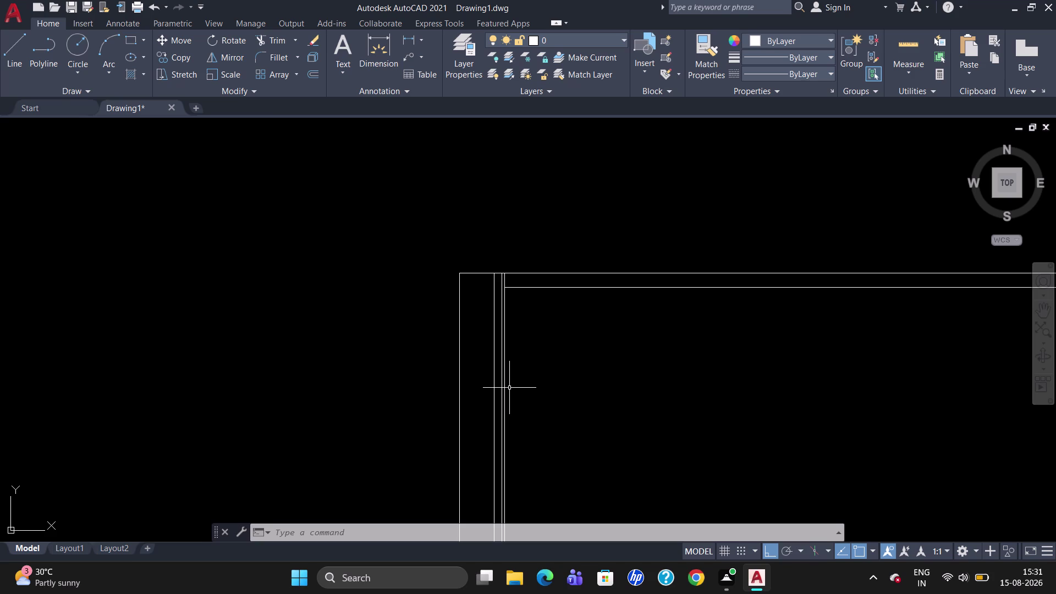
Place a divider 469 units right of the inner left side line.
key(o)
key(Return)
text(46)
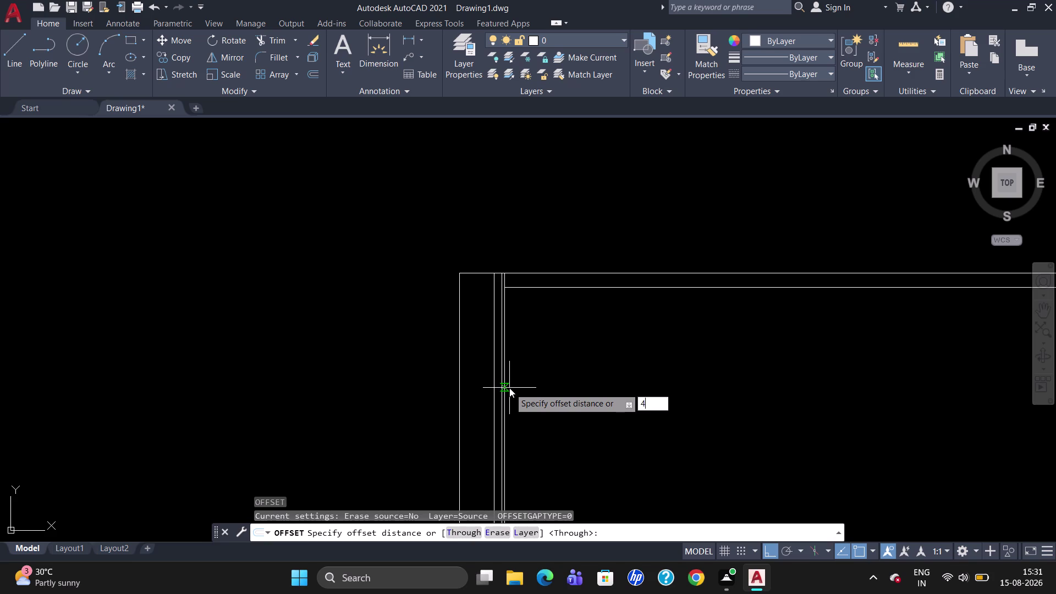
text(9)
key(Return)
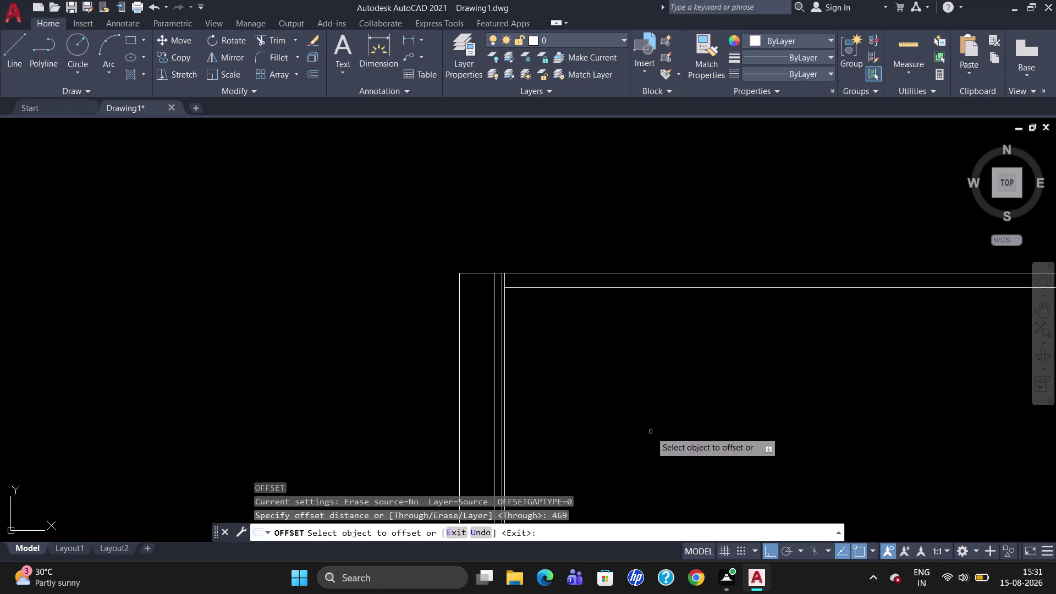
scroll(up, 3)
scroll(down, 3)
scroll(up, 3)
scroll(down, 3)
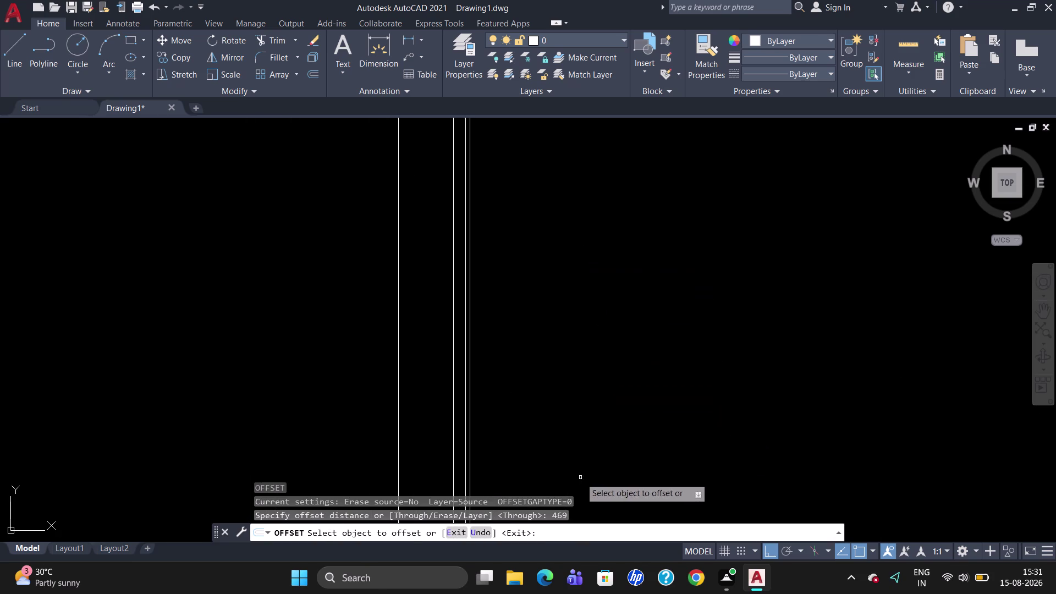
scroll(up, 3)
scroll(down, 3)
scroll(up, 3)
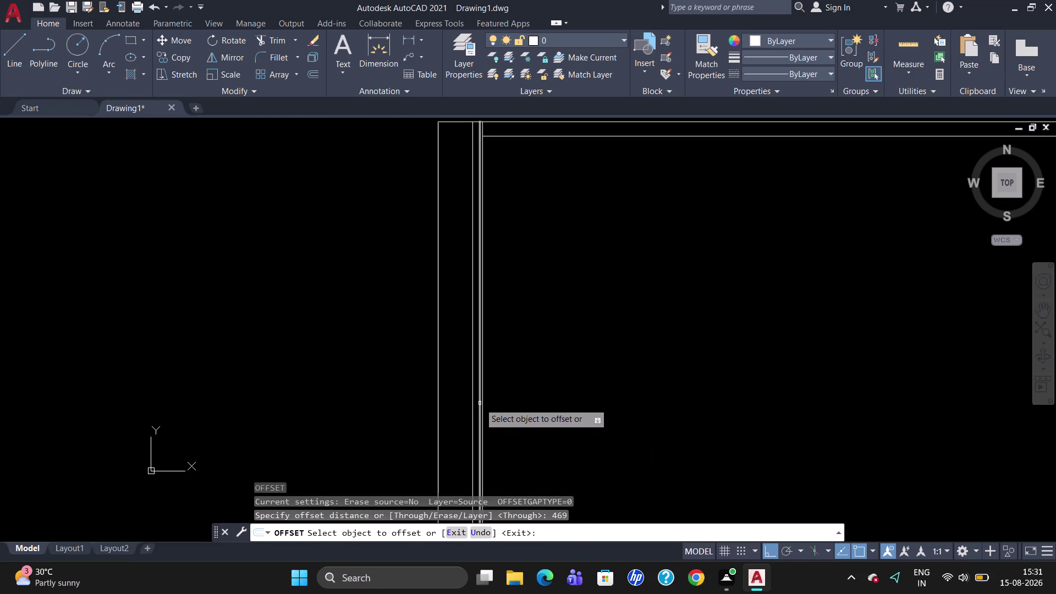
click(483, 405)
click(544, 410)
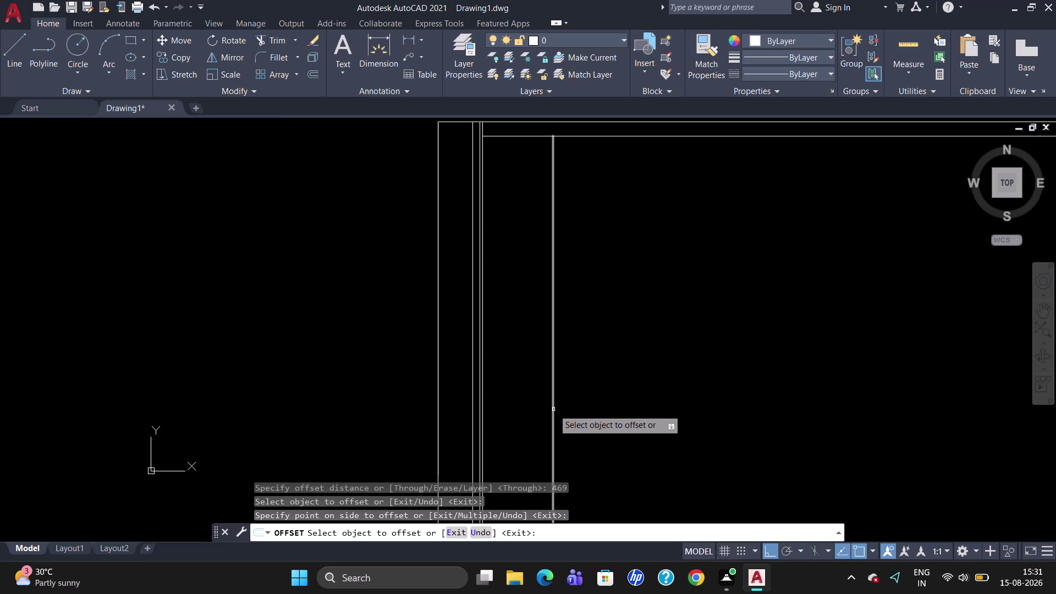
click(554, 409)
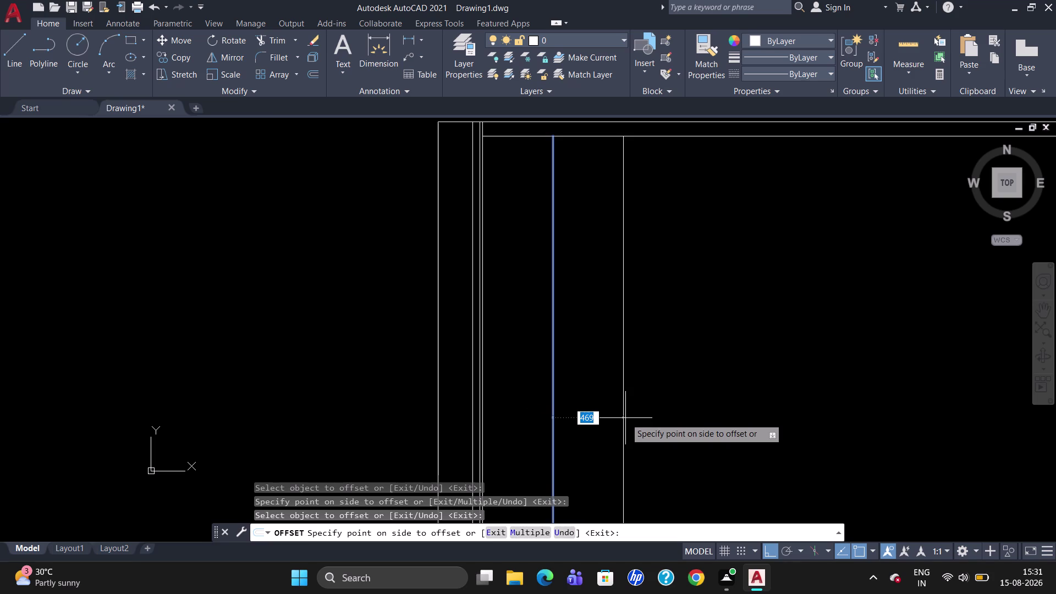
Place a second divider 460 units further right of the first.
text(4)
text(60)
key(Return)
key(Escape)
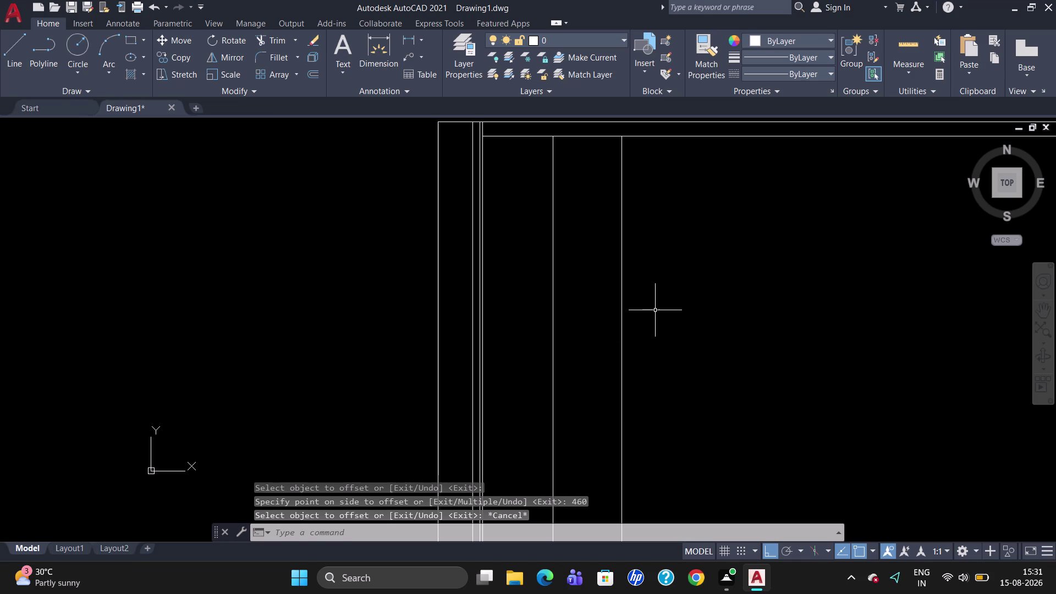
scroll(down, 3)
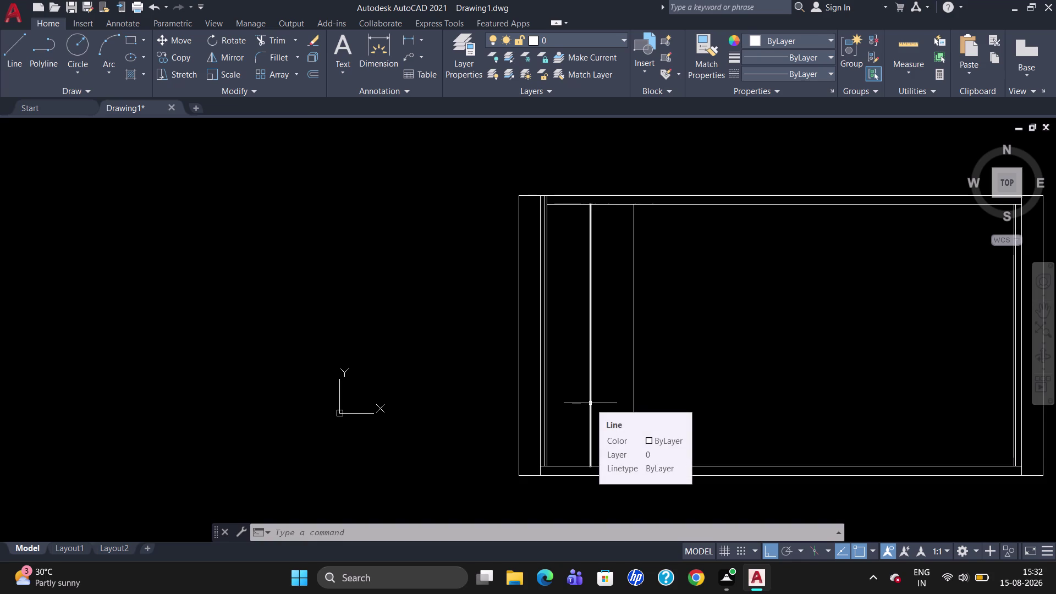
scroll(up, 3)
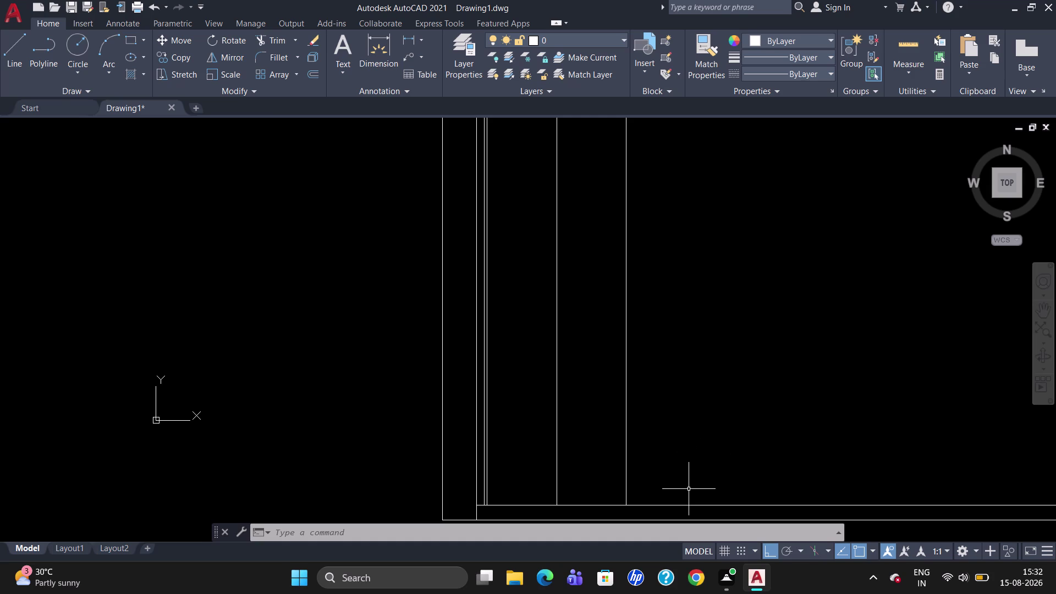
scroll(down, 3)
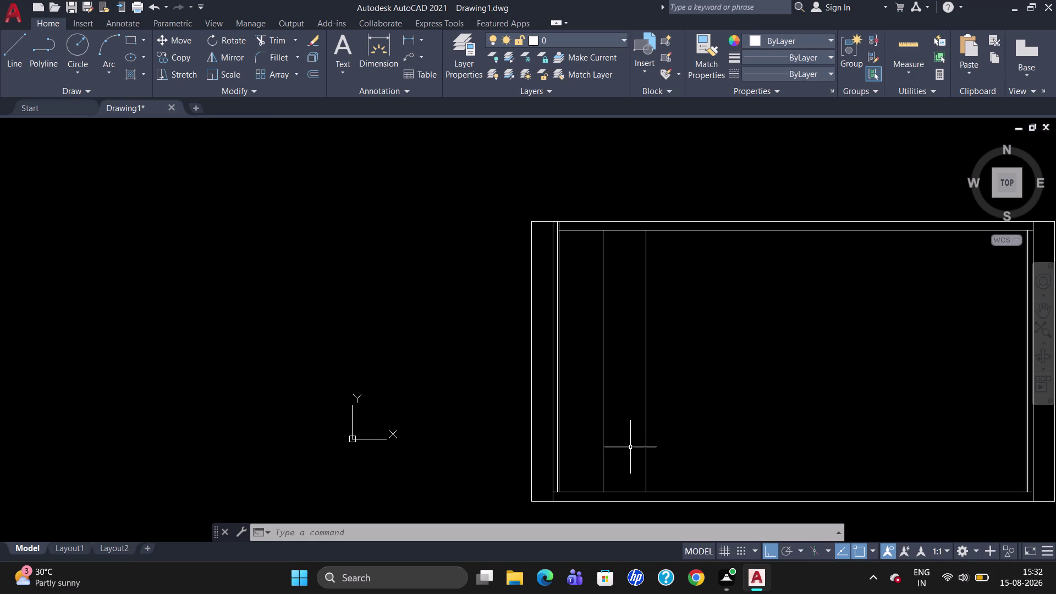
Offset the second vertical divider by 9 units to add its thickness line.
key(o)
key(Return)
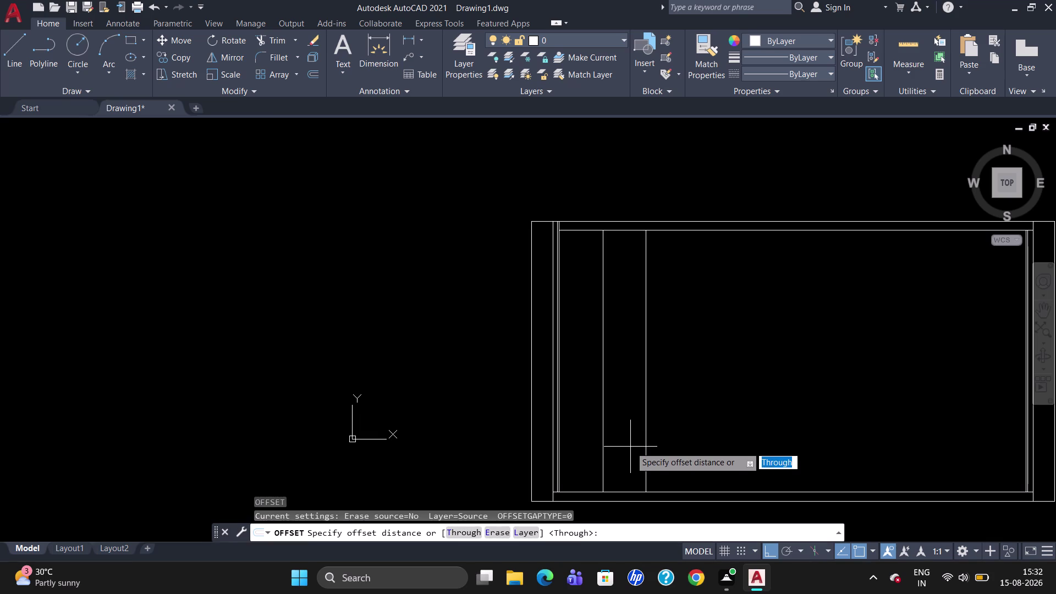
key(Escape)
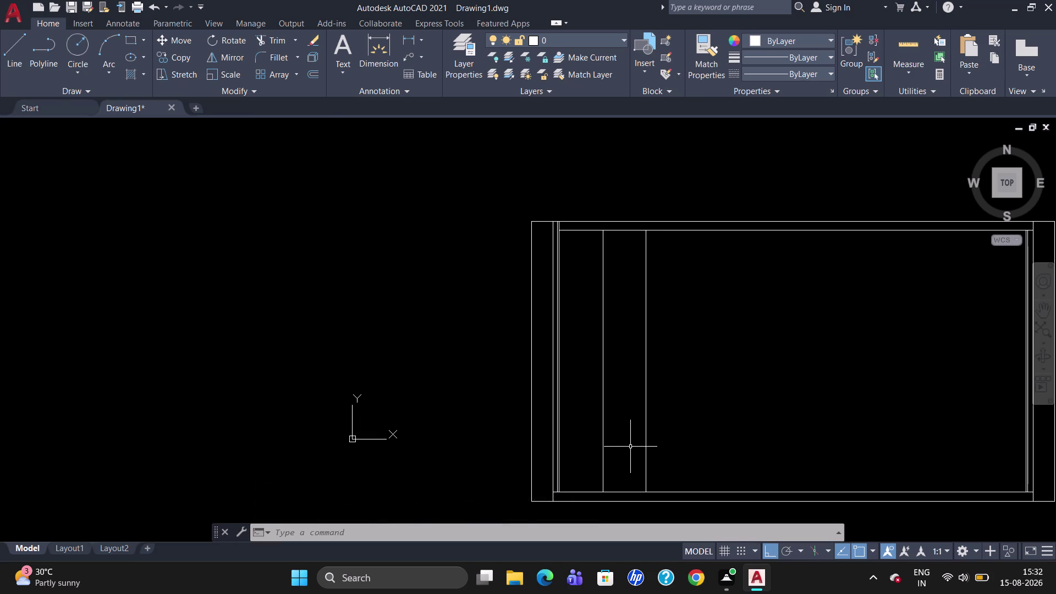
key(o)
key(Return)
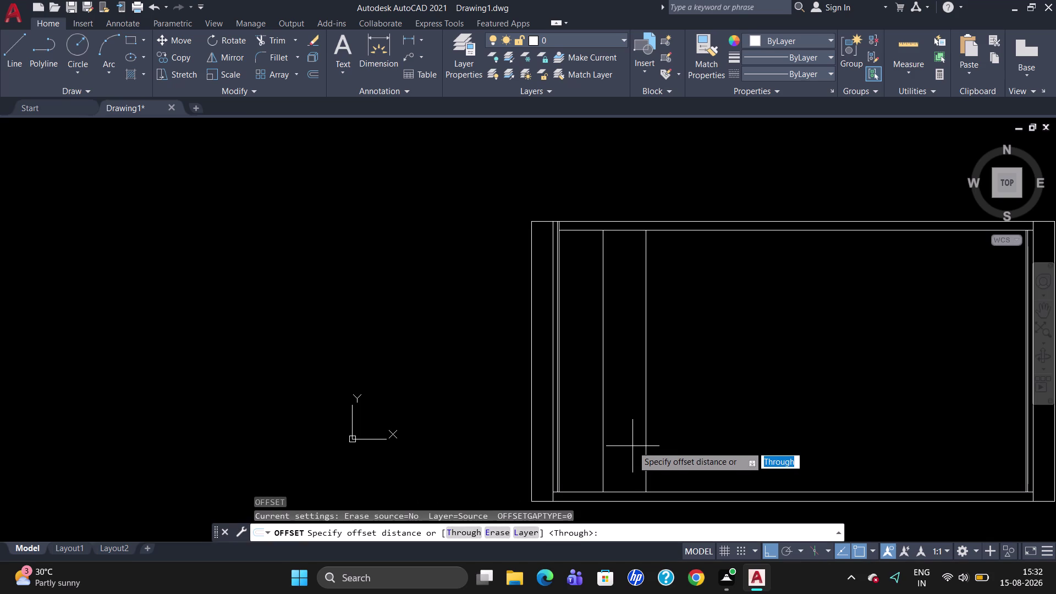
key(6)
key(BackSpace)
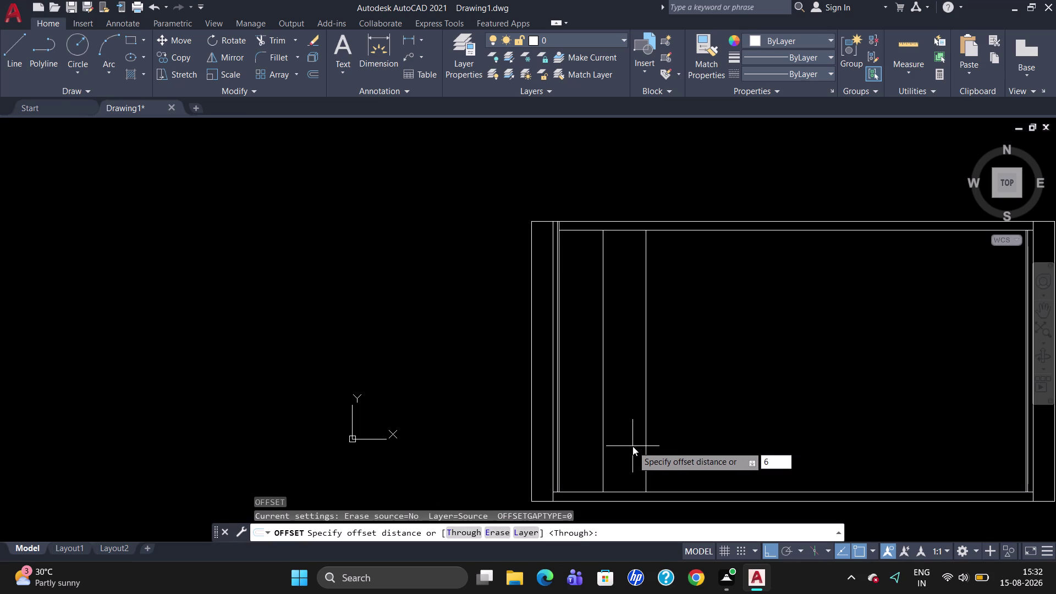
key(9)
key(Return)
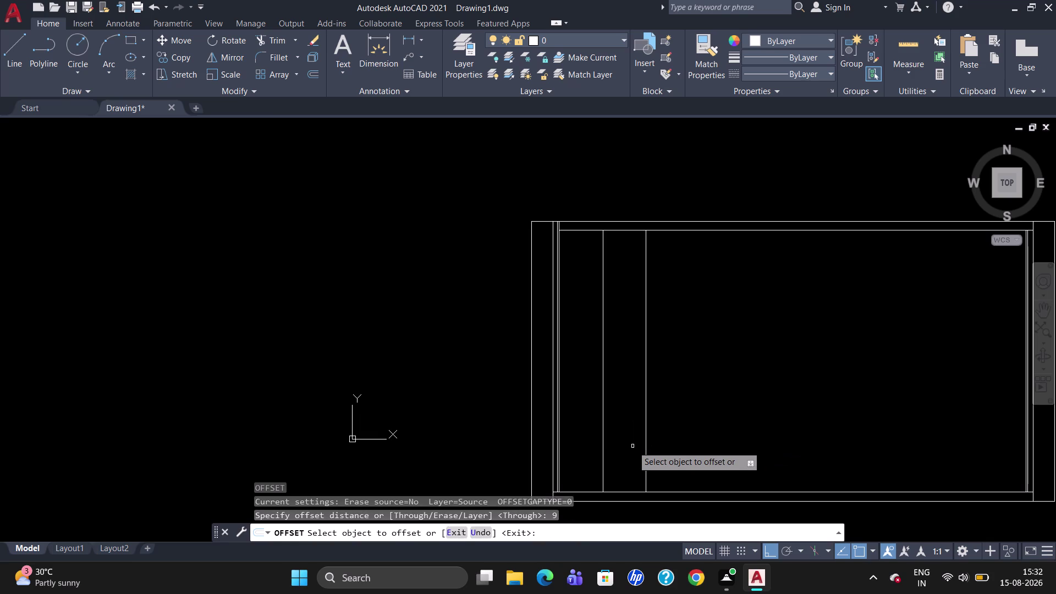
click(647, 451)
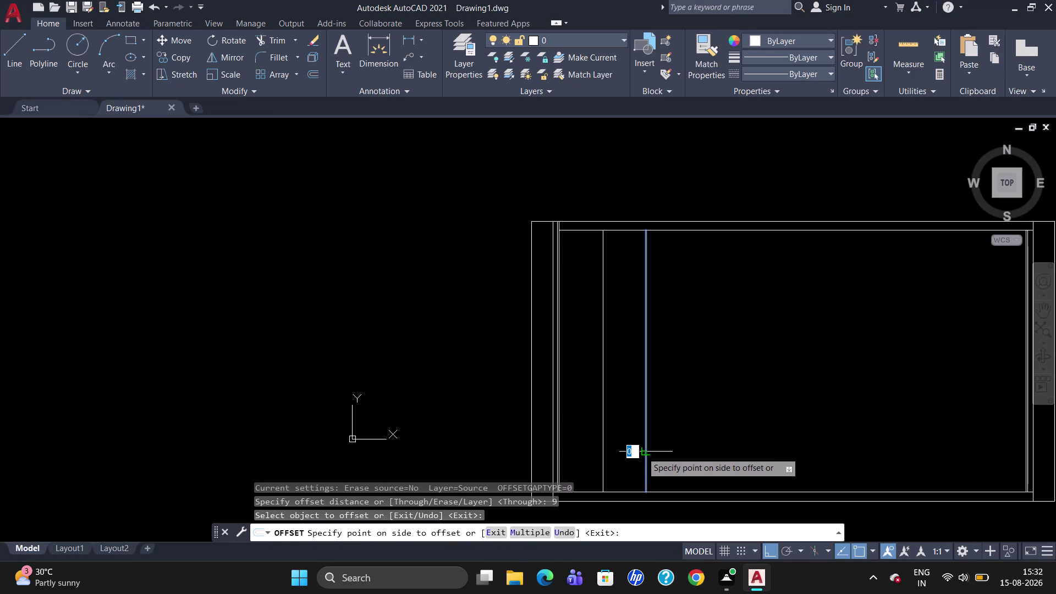
click(642, 452)
Add another 9-unit copy beside the divider line.
scroll(up, 3)
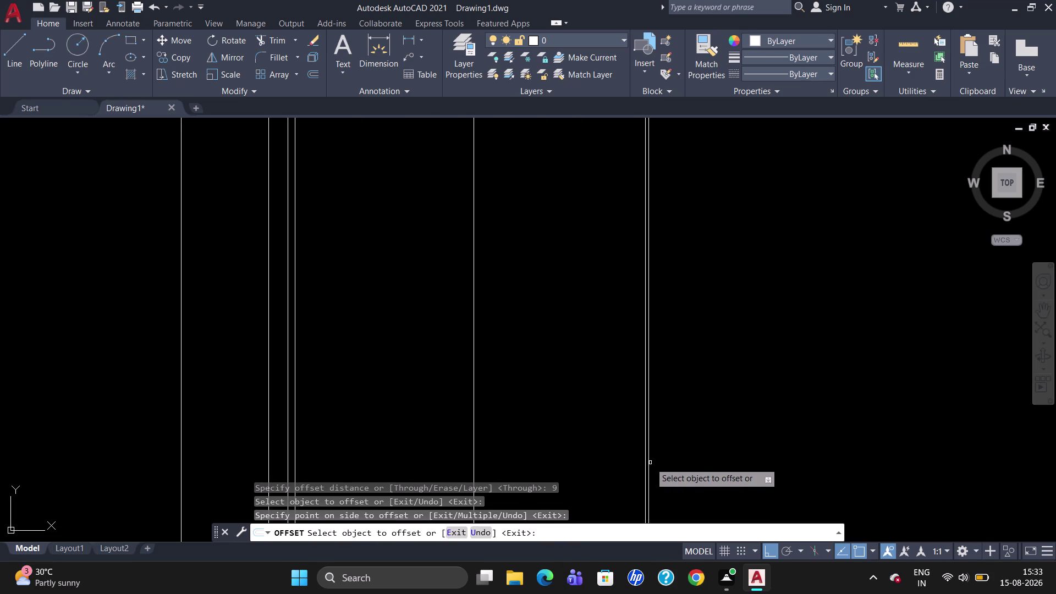
click(650, 463)
click(660, 463)
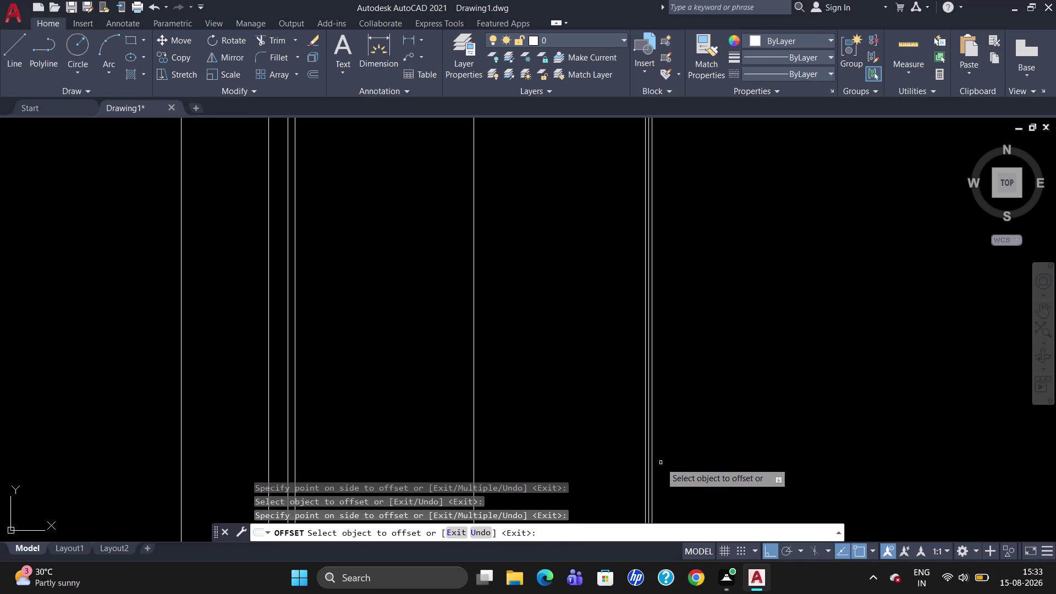
scroll(down, 3)
Delete the extra duplicate line at the right divider.
key(Escape)
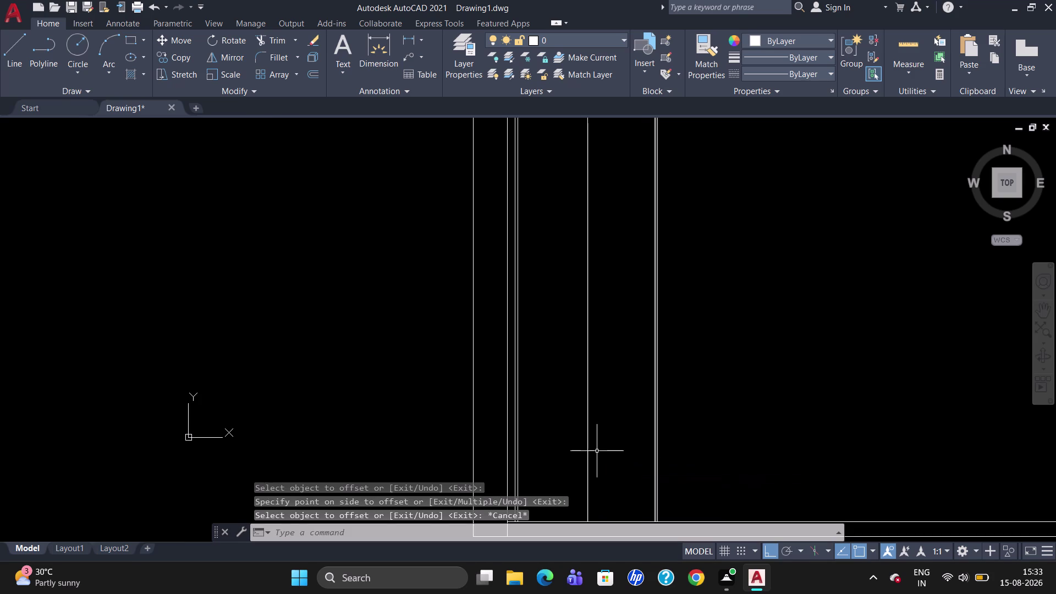
scroll(up, 3)
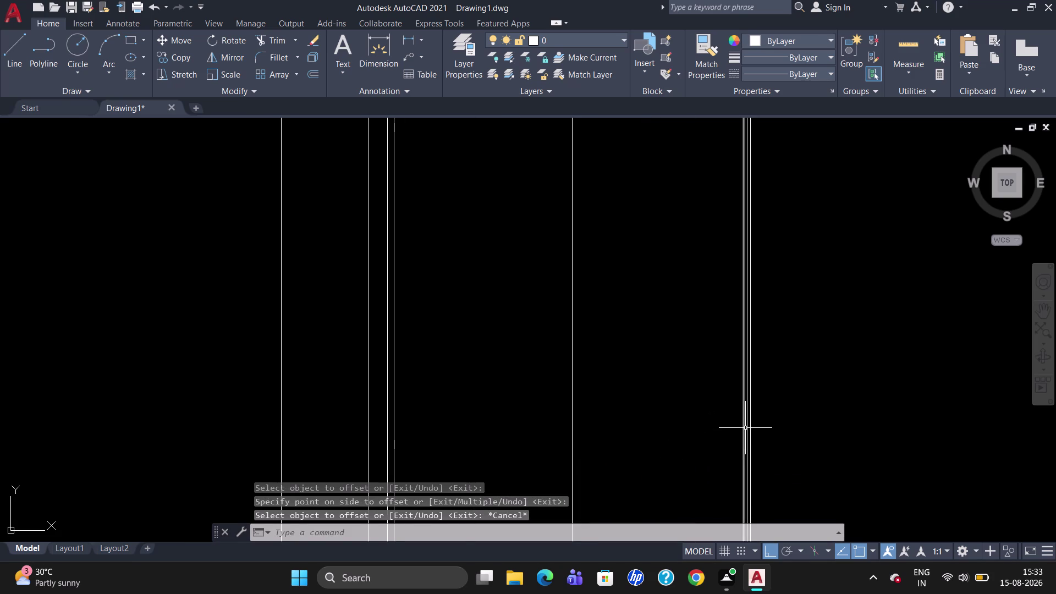
click(748, 426)
key(Escape)
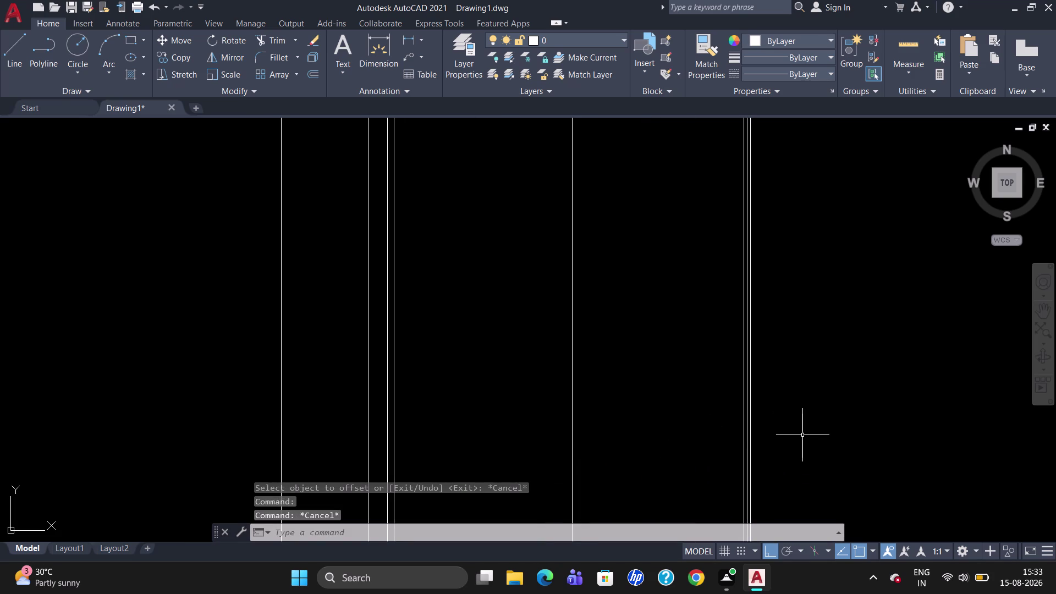
scroll(up, 3)
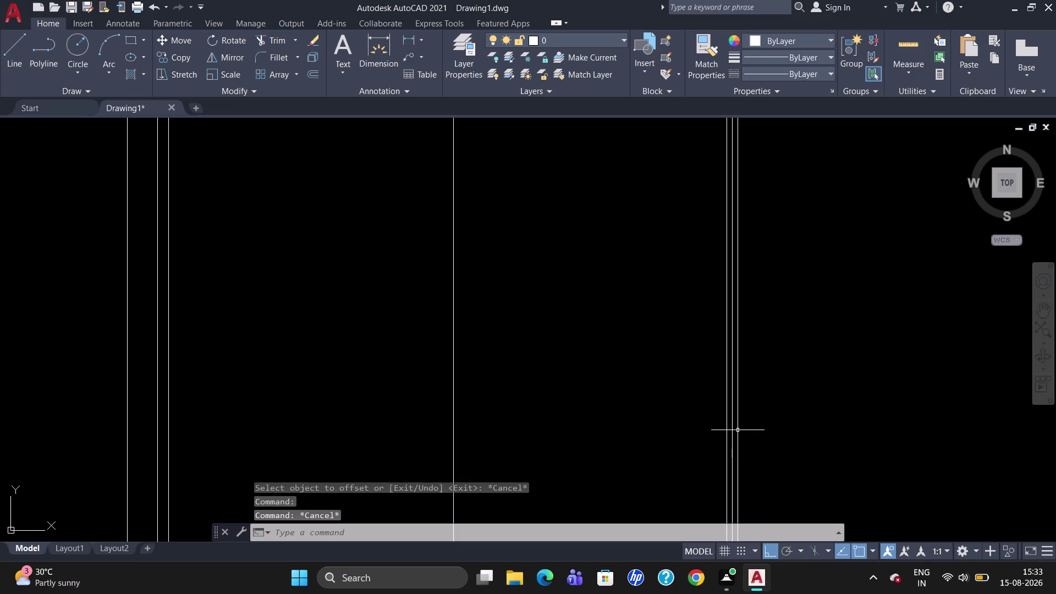
click(732, 432)
key(Delete)
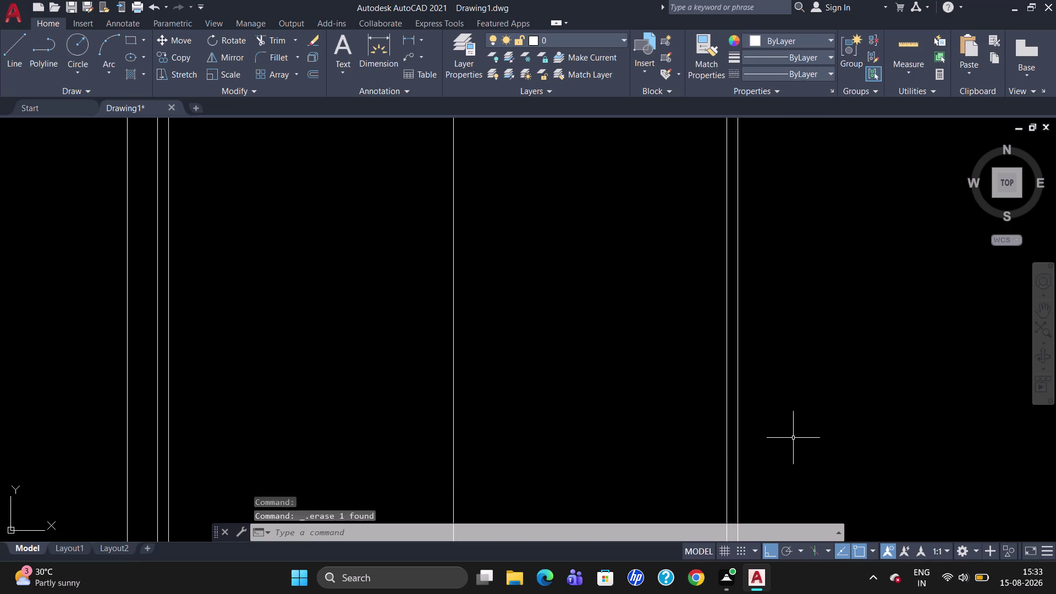
Zoom to the wardrobe base and start a linear dimension with DLI.
scroll(down, 3)
scroll(up, 3)
scroll(down, 3)
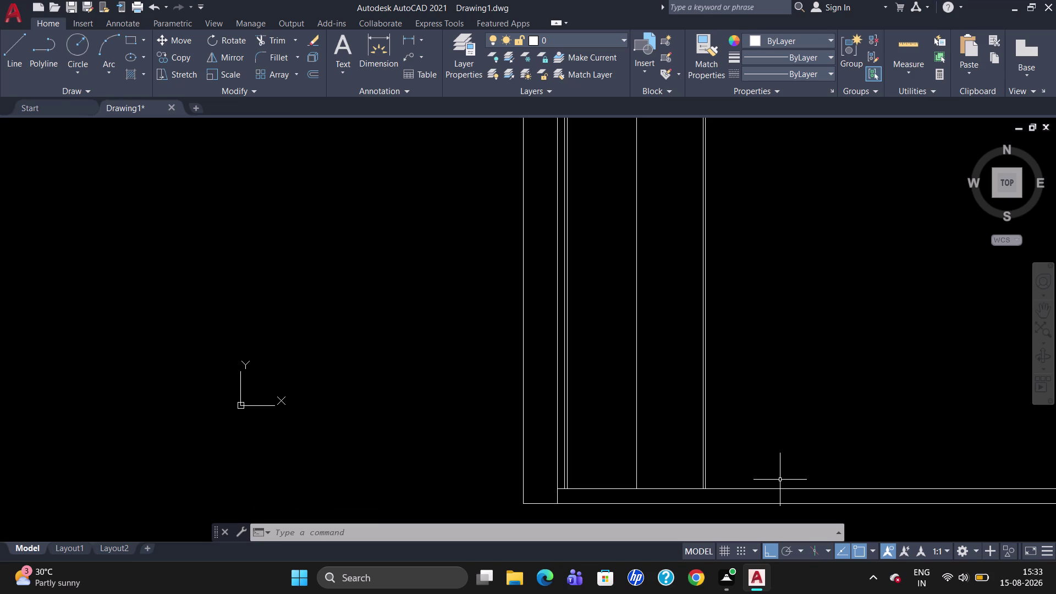
scroll(down, 3)
scroll(up, 3)
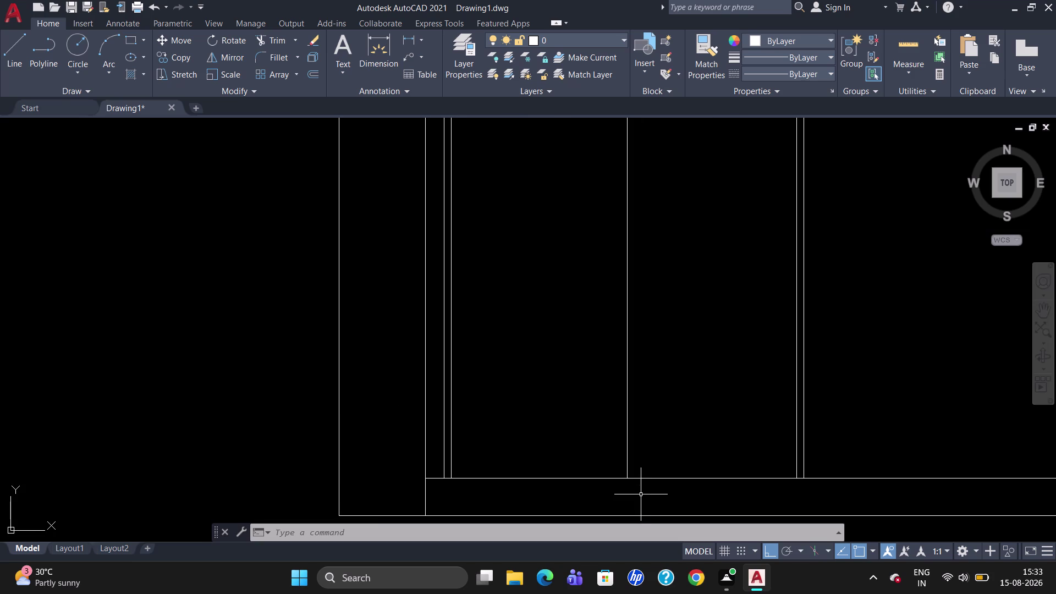
scroll(down, 3)
scroll(up, 3)
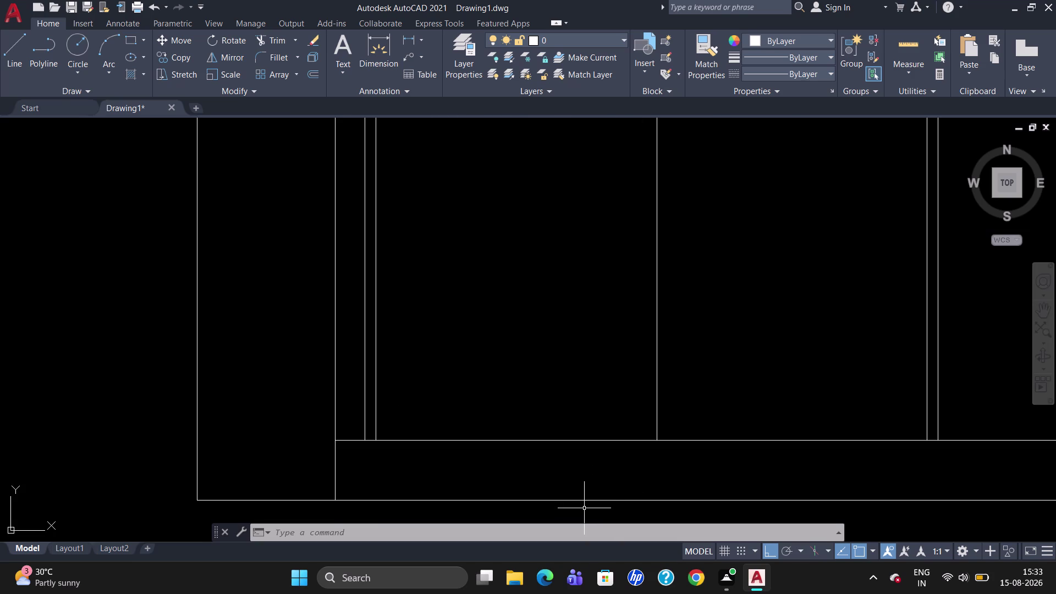
text(DLI)
key(Return)
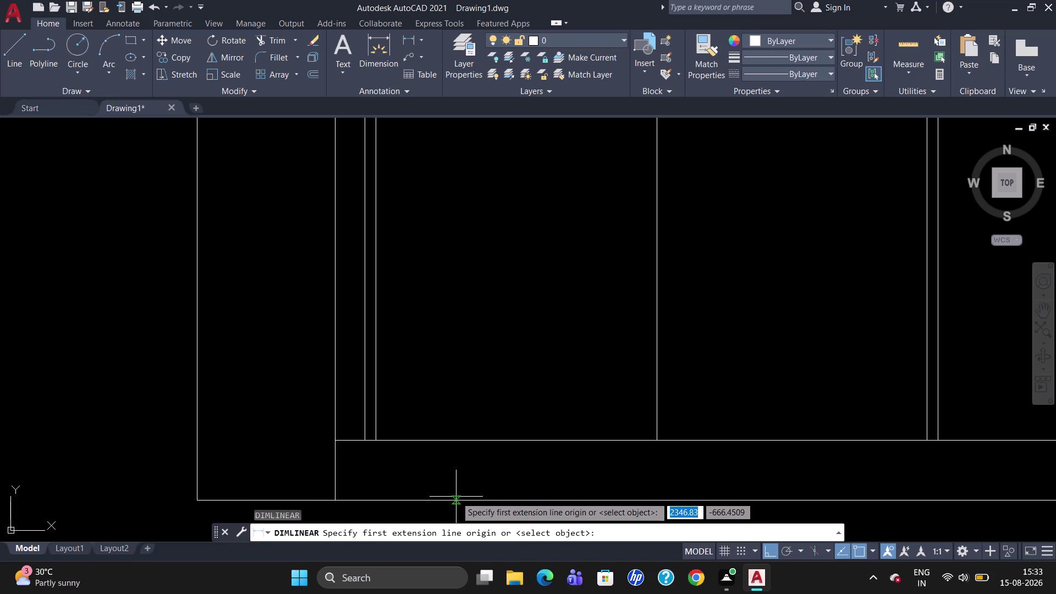
Abandon the unfinished linear dimension without placing it.
click(363, 443)
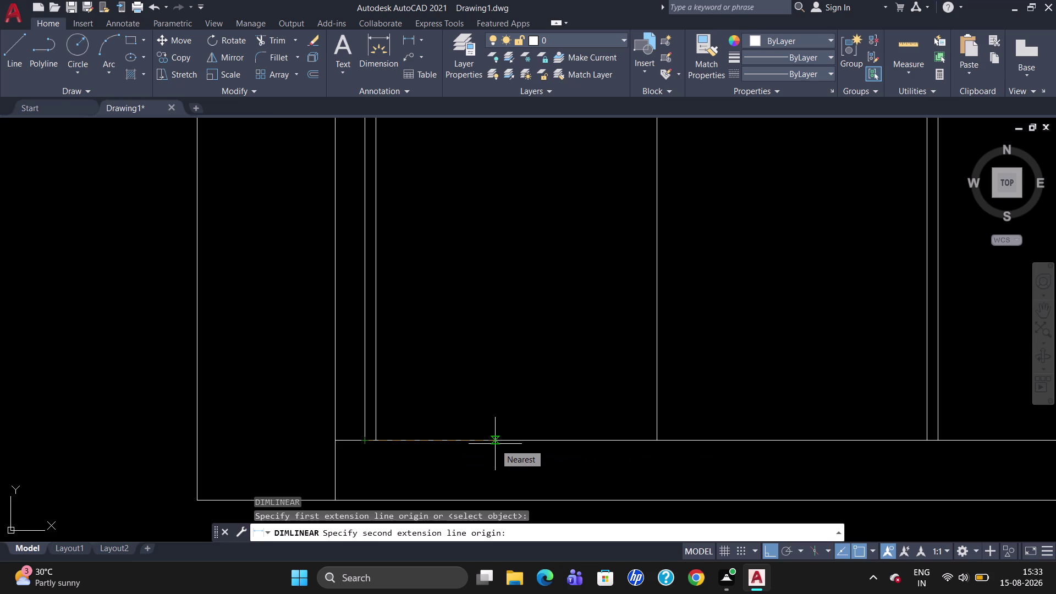
key(Escape)
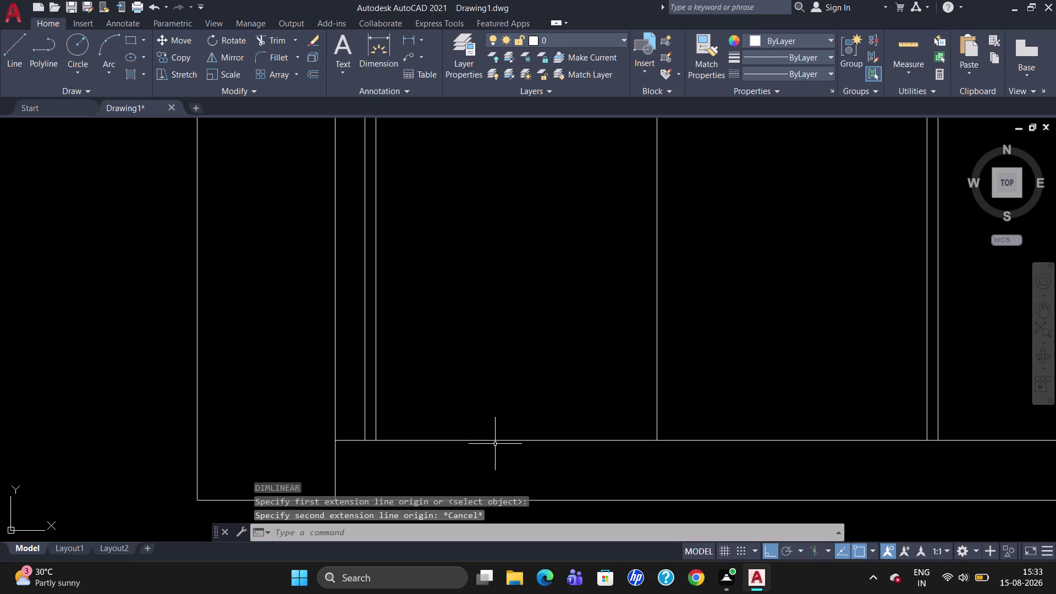
right_click(495, 444)
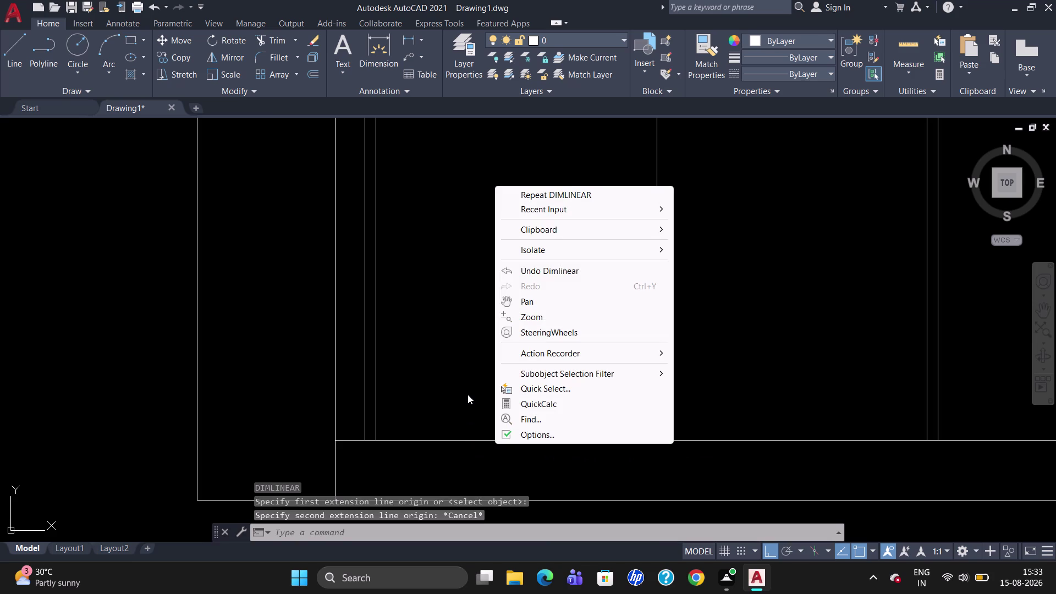
key(Escape)
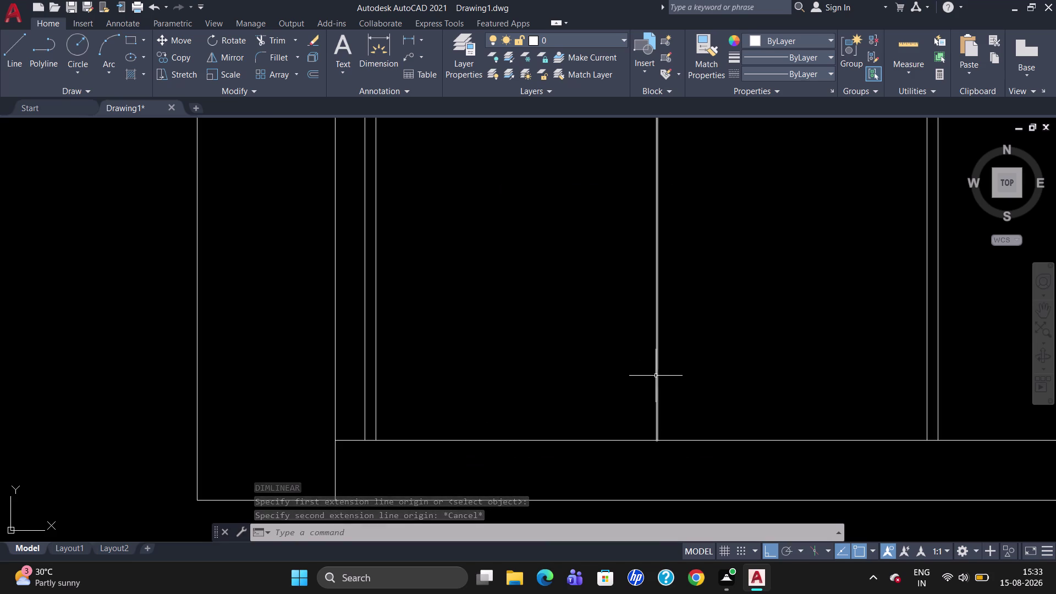
Erase the middle vertical divider line of the wardrobe.
click(656, 375)
key(Delete)
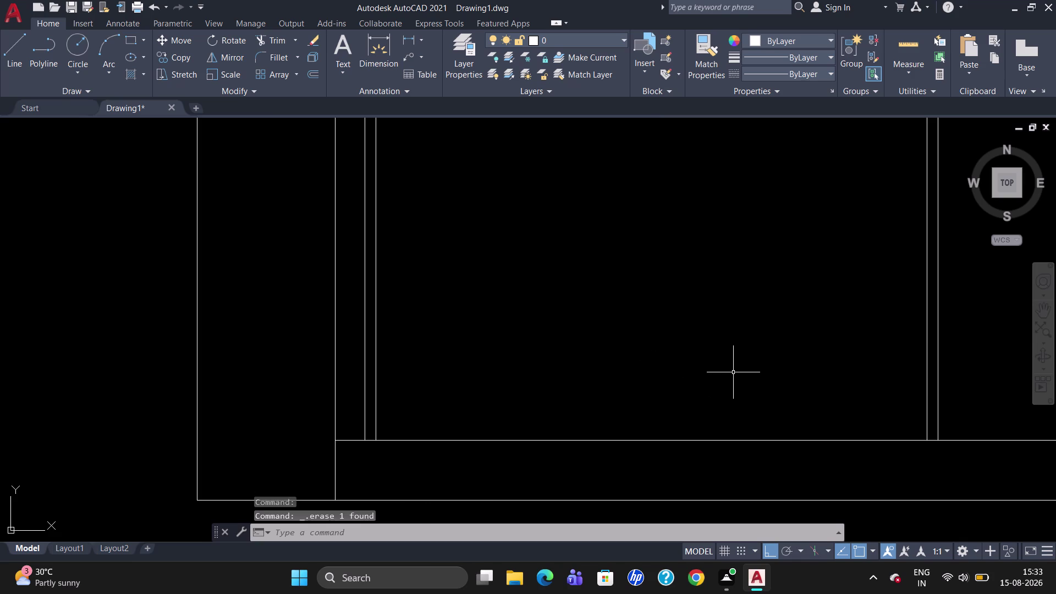
key(o)
key(Return)
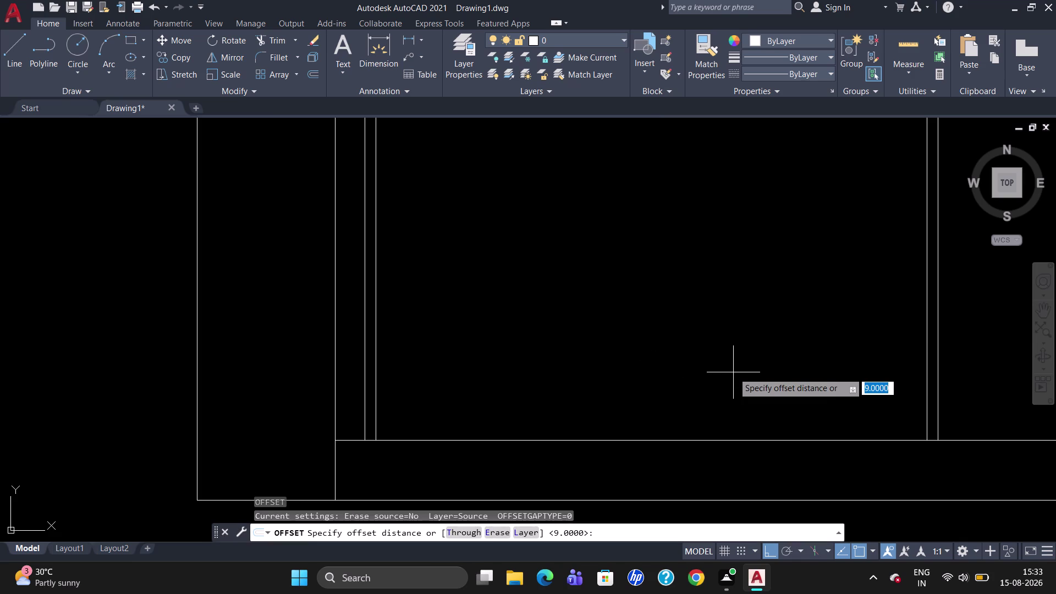
Offset the left inner side line 469 units to the right.
text(46)
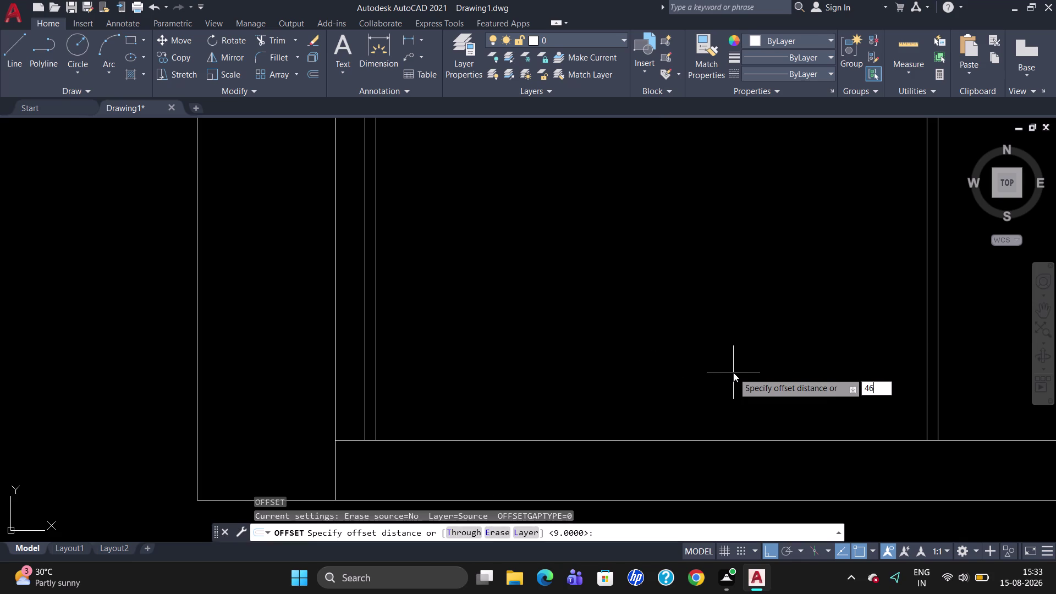
text(9)
key(Return)
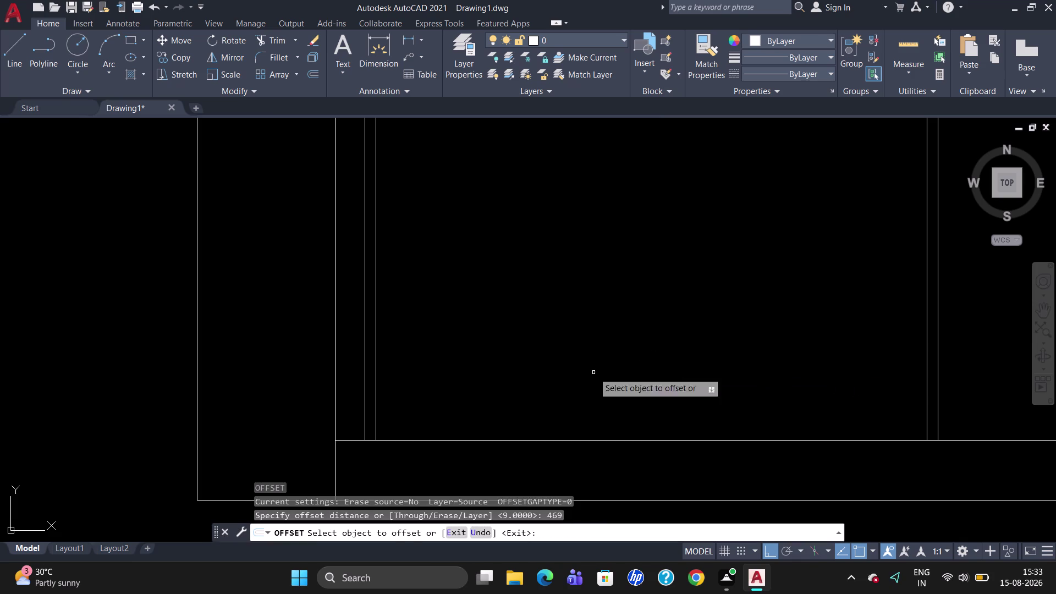
click(365, 410)
click(442, 412)
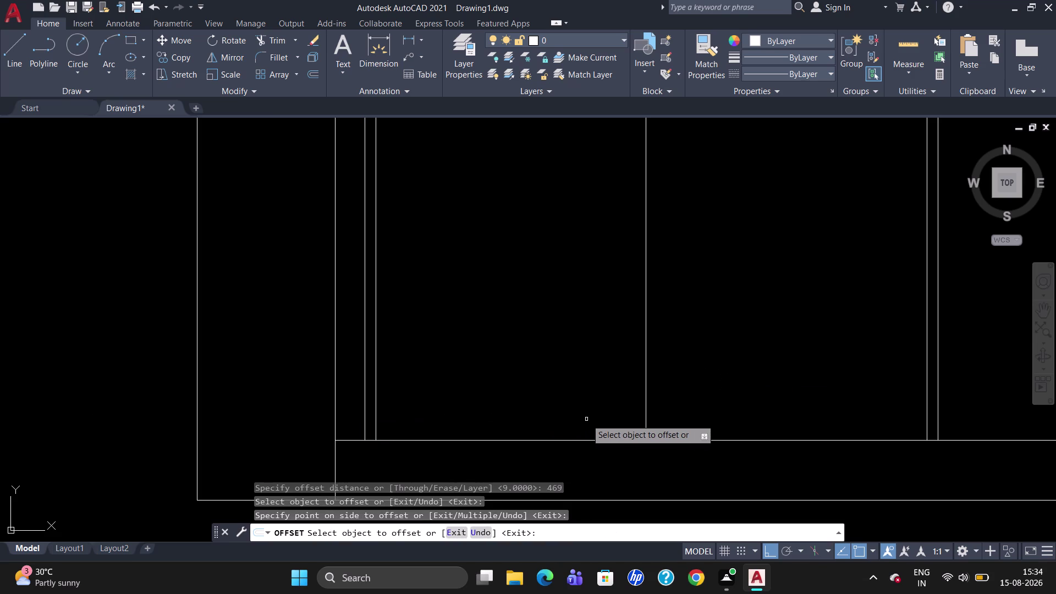
Offset the new divider another 460 units further right.
click(645, 404)
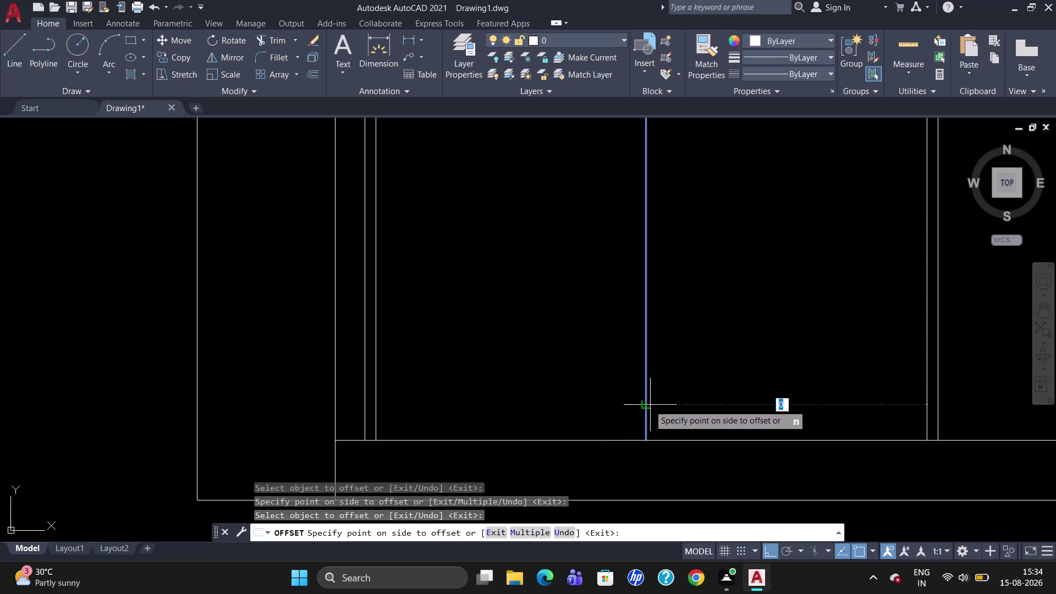
text(4)
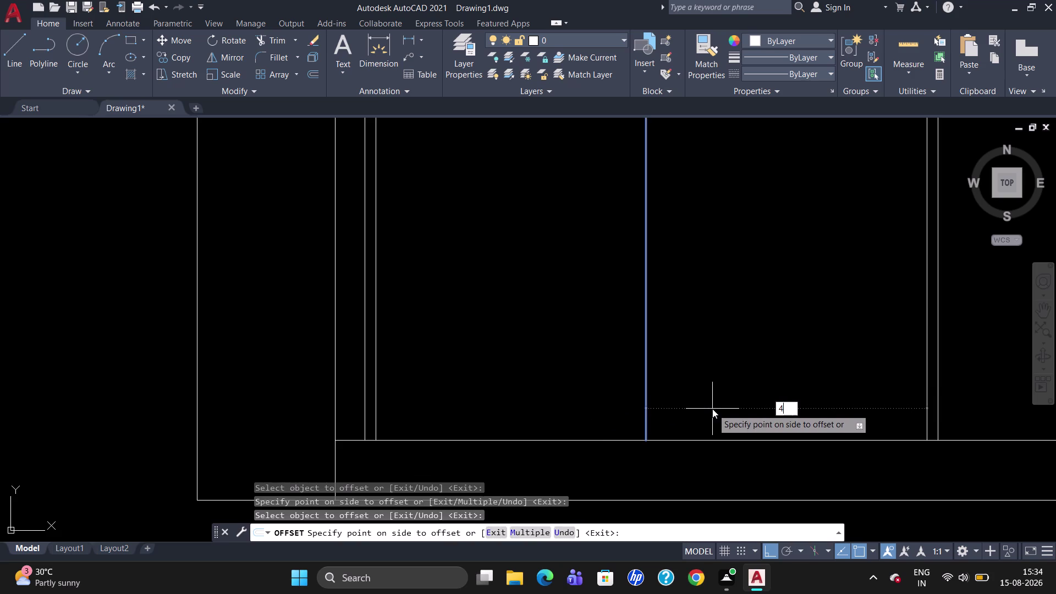
text(60)
key(Return)
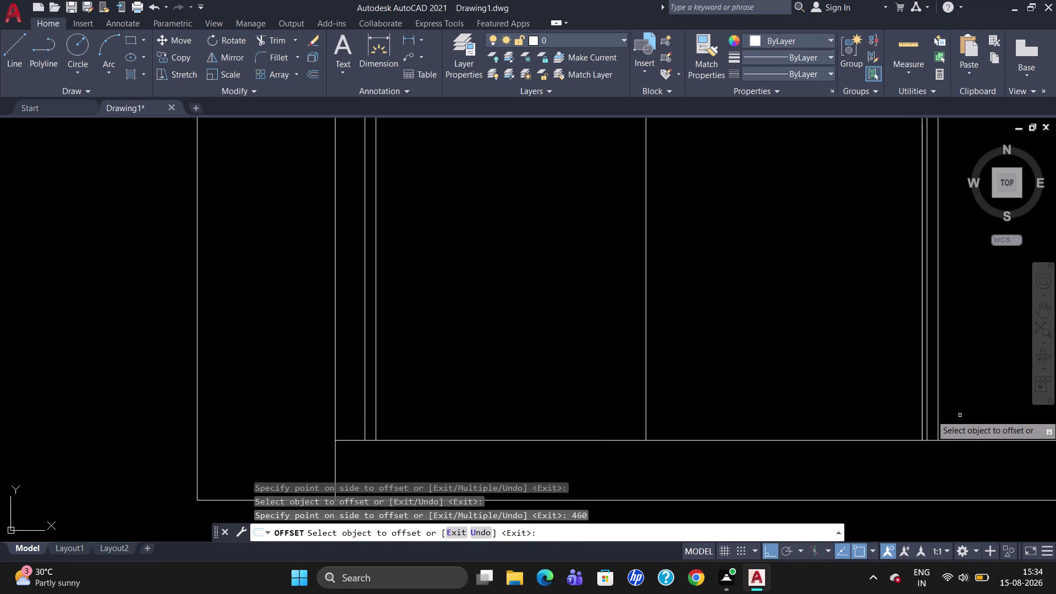
key(Escape)
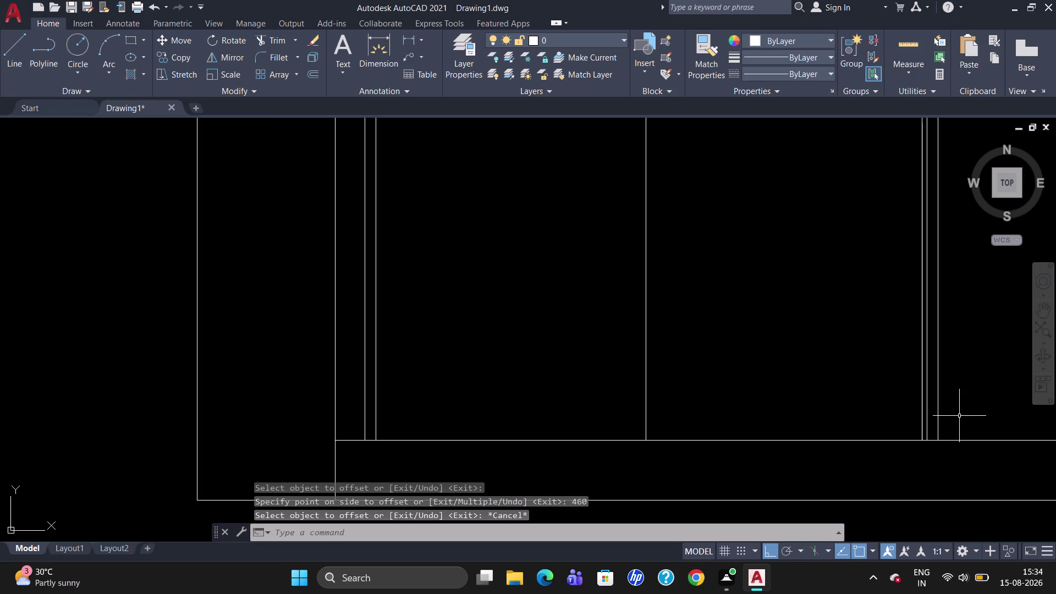
Delete the three right-hand lines and offset the centre divider 460 units right.
drag(958, 411, 912, 409)
key(Delete)
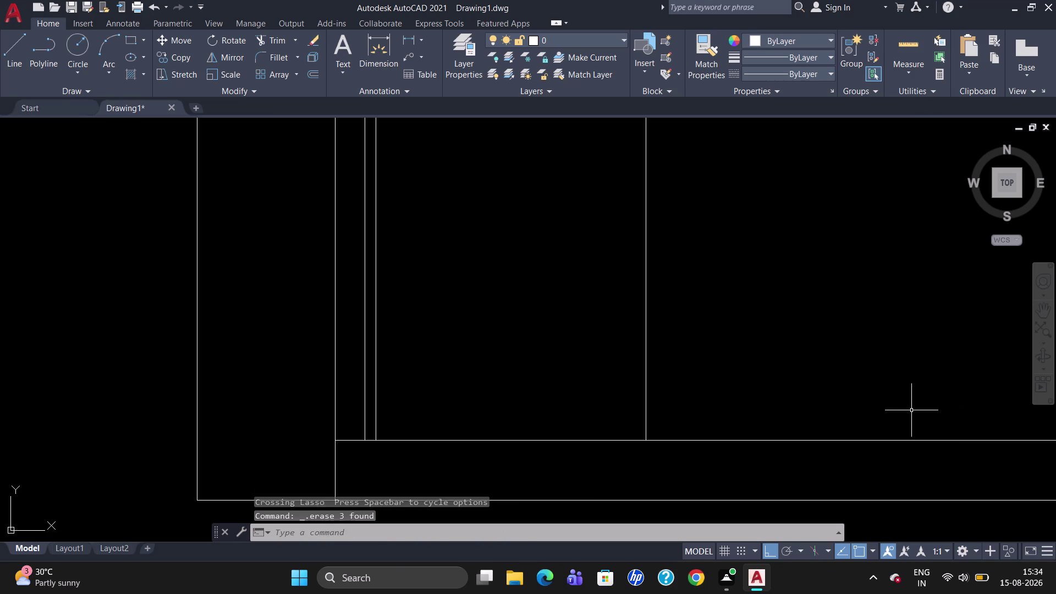
key(o)
key(Return)
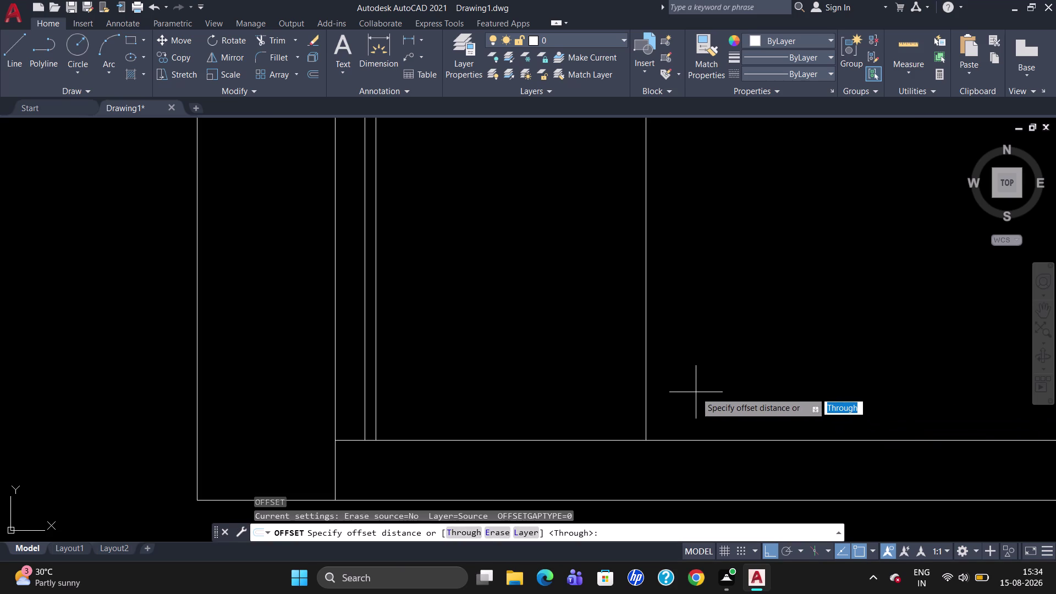
text(460)
key(Return)
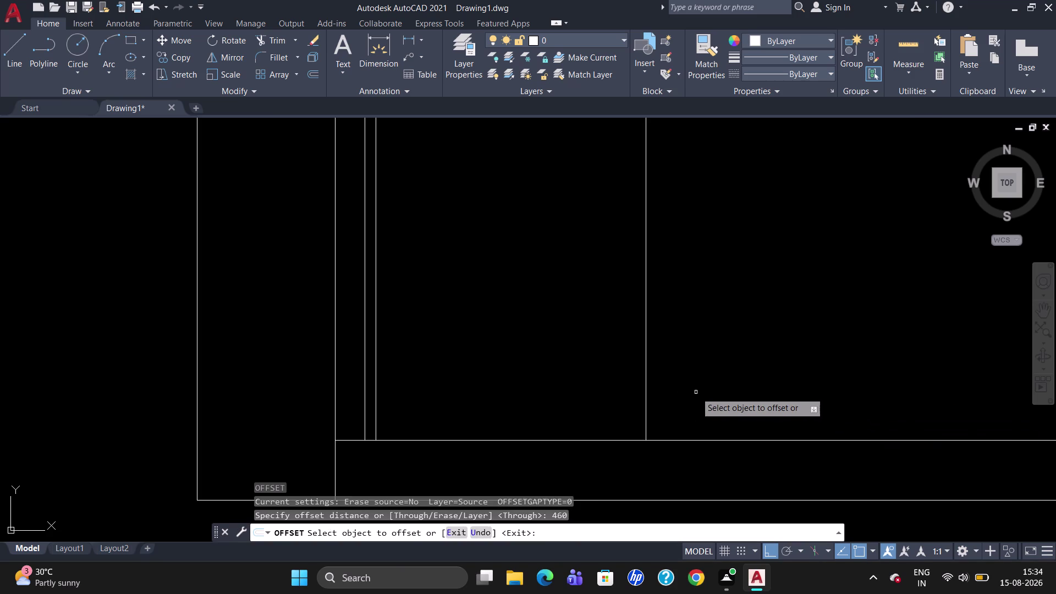
click(647, 394)
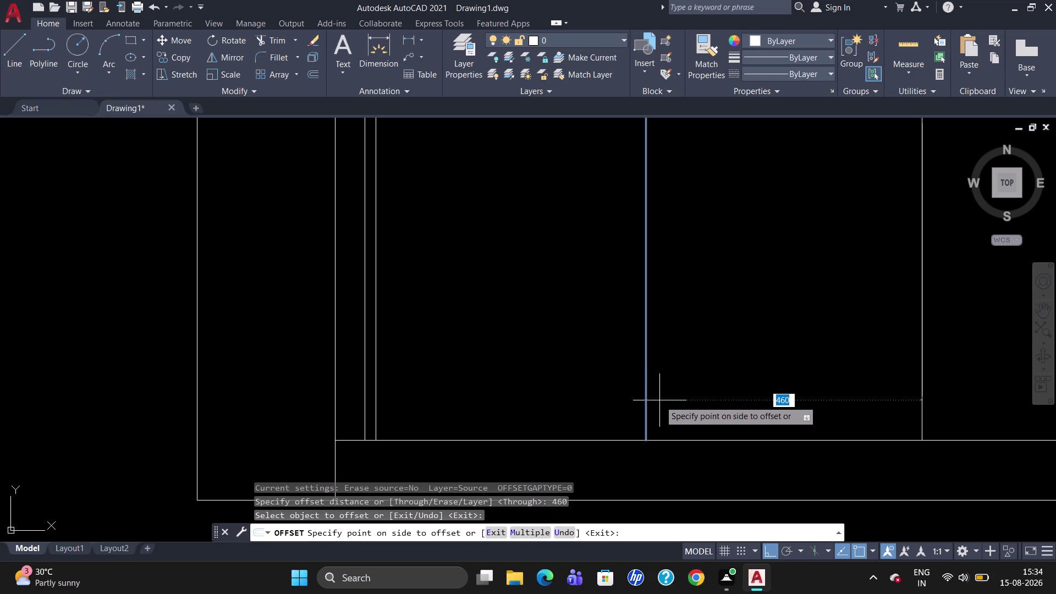
click(659, 400)
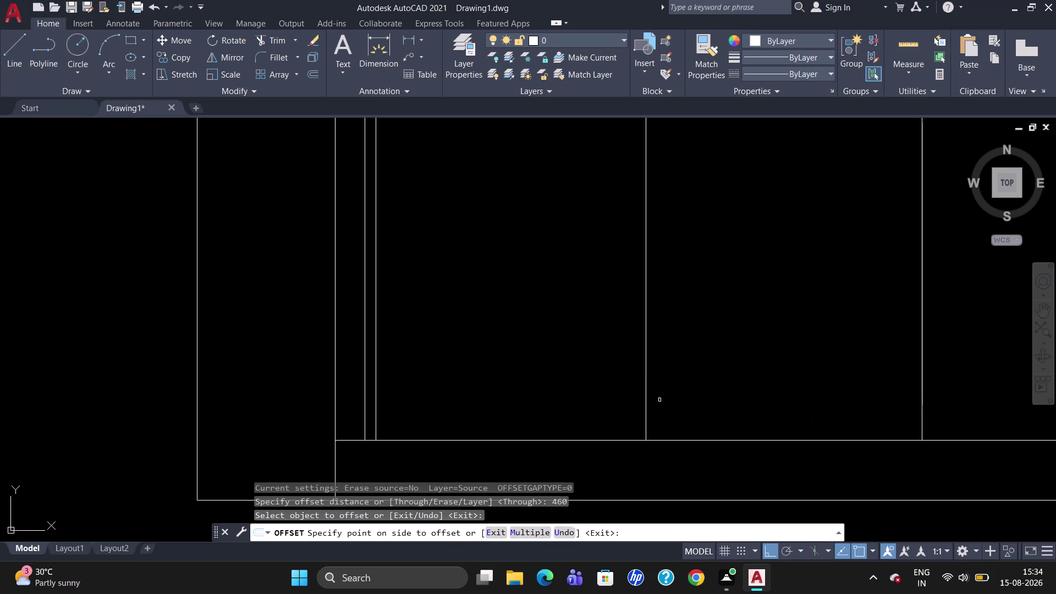
Offset the new divider by 18 units to form a parallel partition line.
scroll(down, 3)
scroll(up, 3)
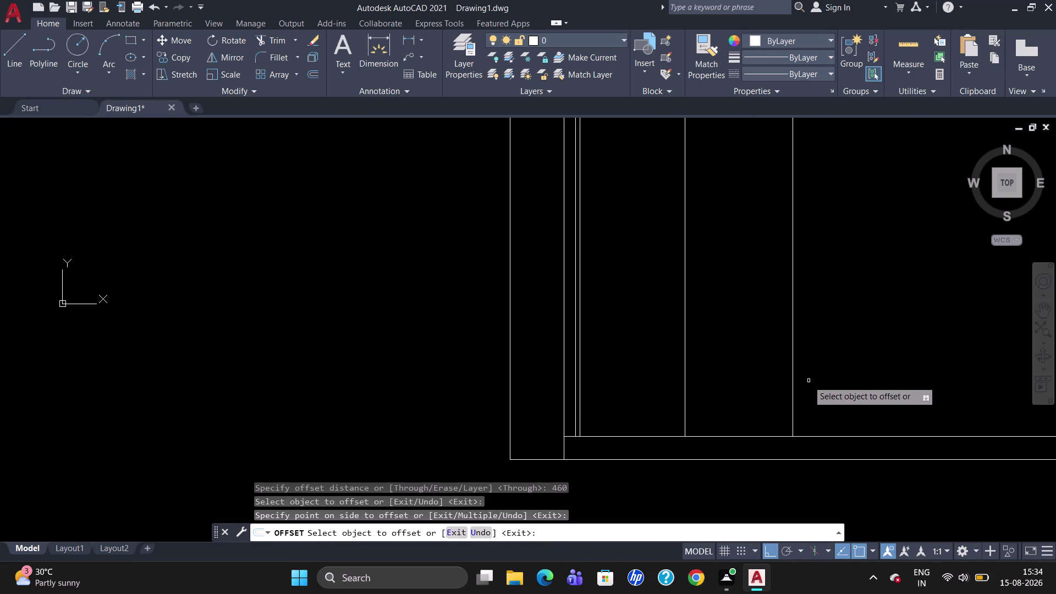
click(792, 386)
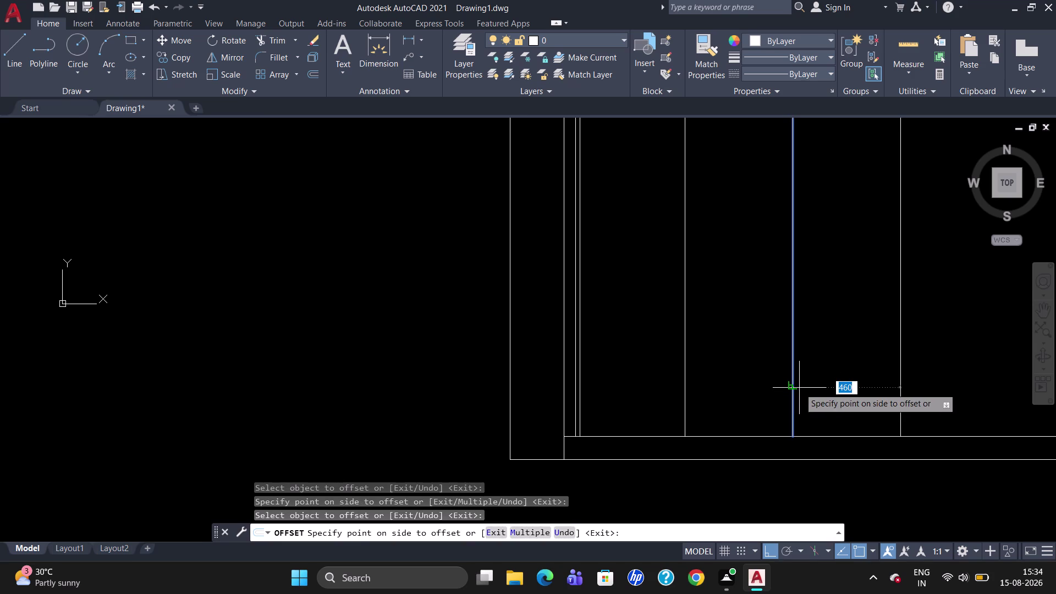
text(18)
key(Return)
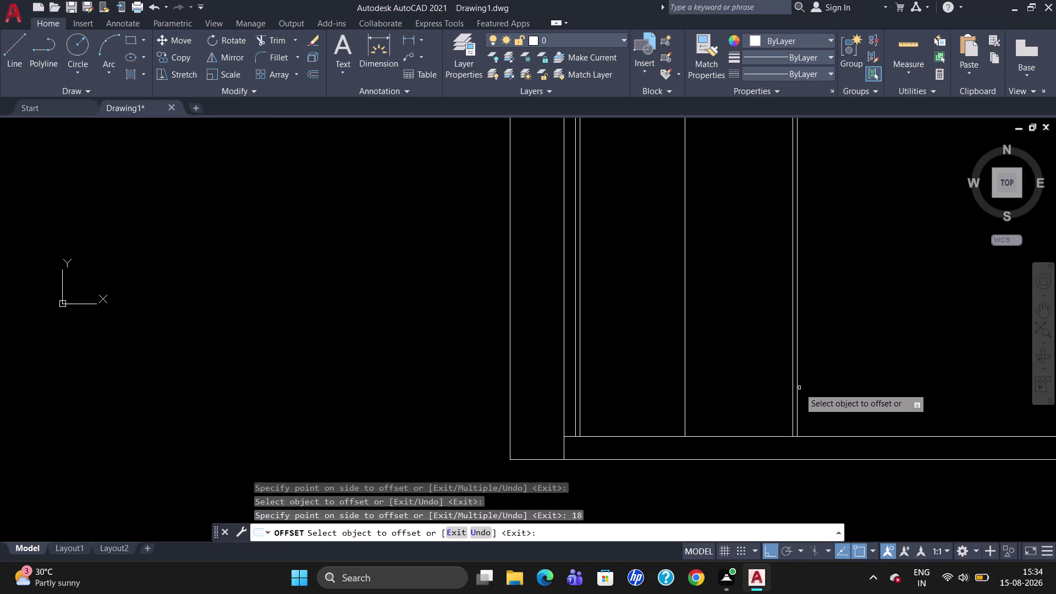
scroll(up, 3)
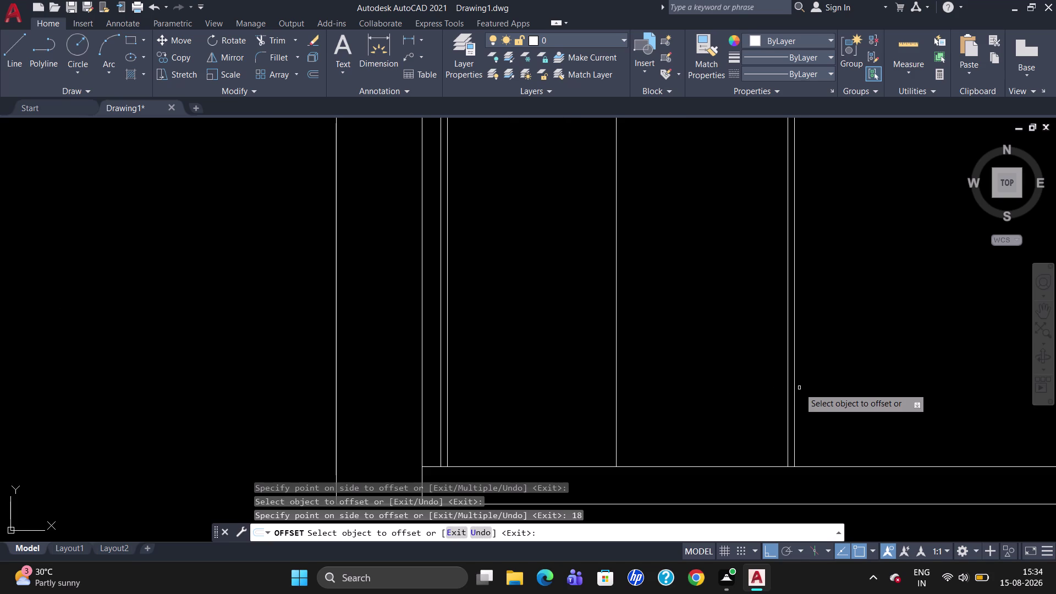
scroll(down, 3)
scroll(down, 3)
scroll(up, 3)
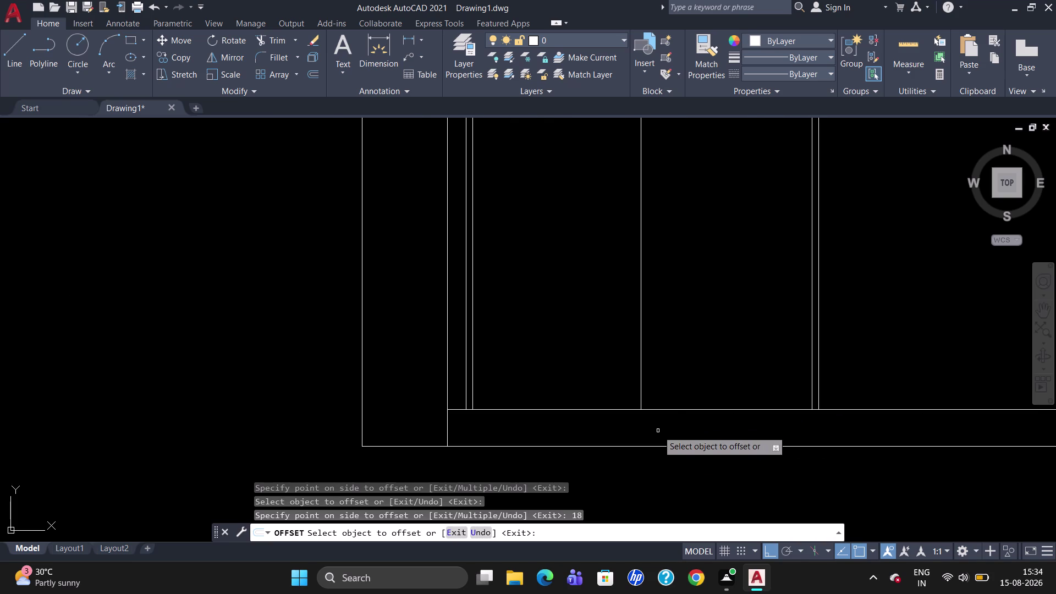
key(Escape)
text(D)
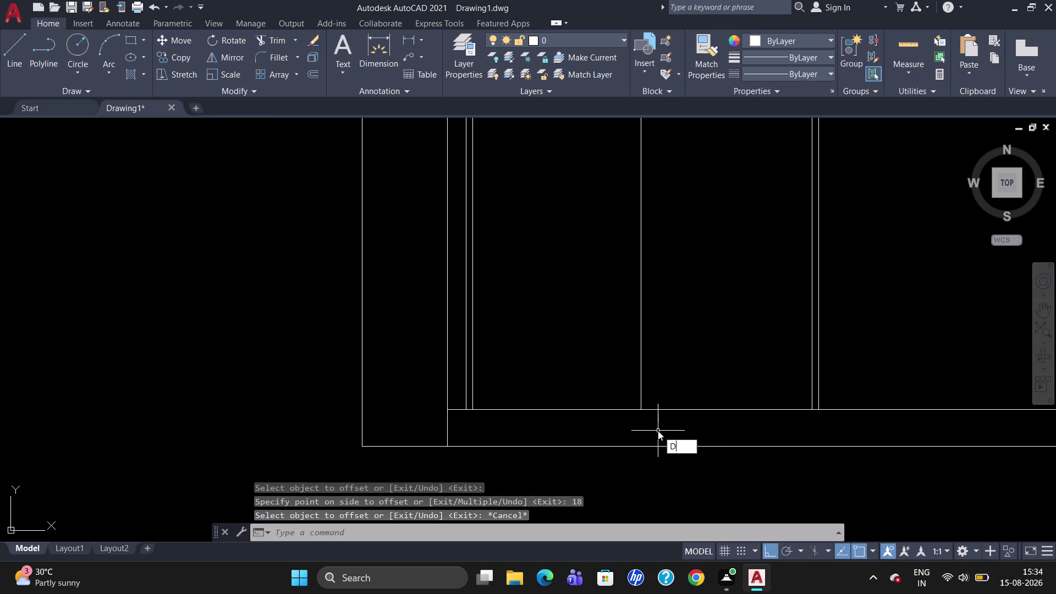
text(LI)
key(Return)
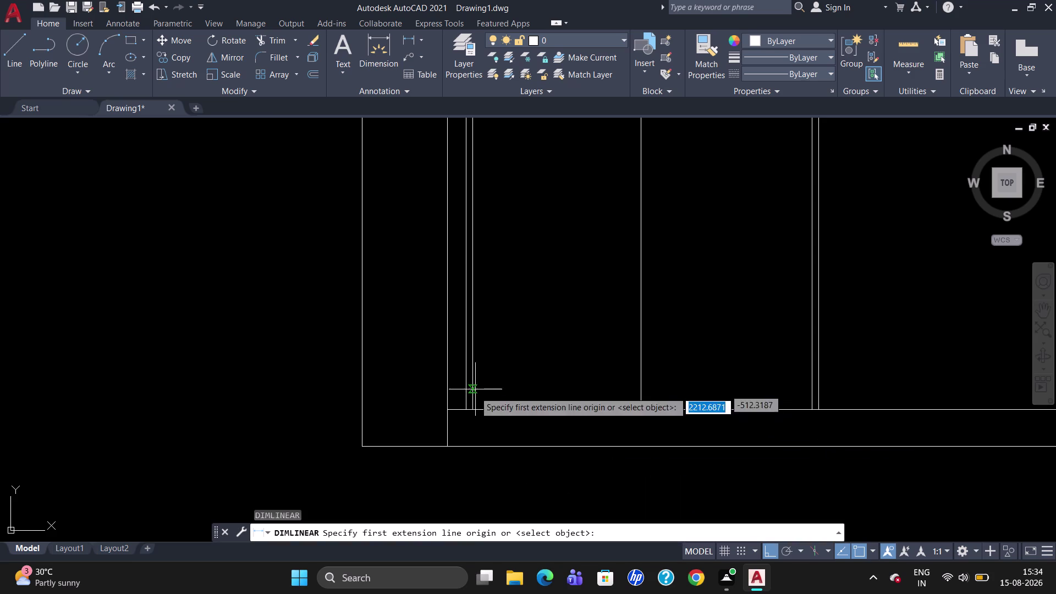
click(463, 408)
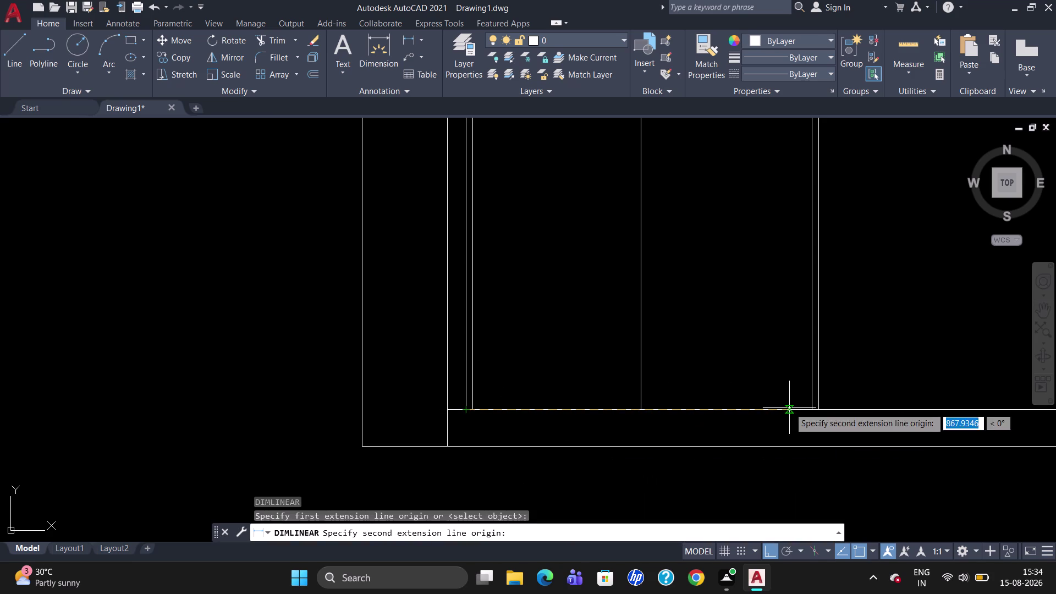
click(820, 410)
click(818, 422)
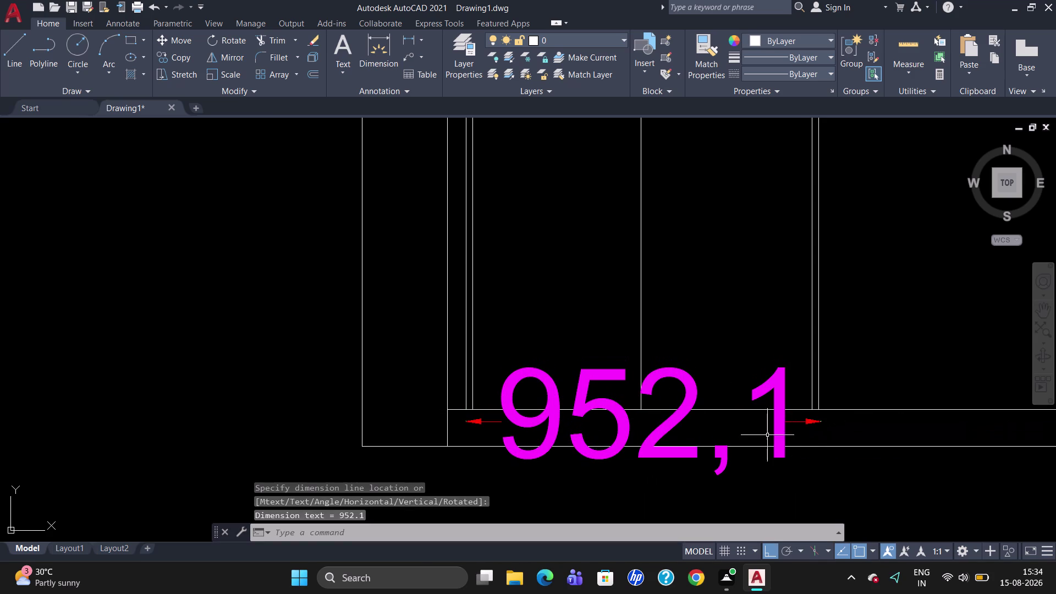
click(640, 427)
click(624, 429)
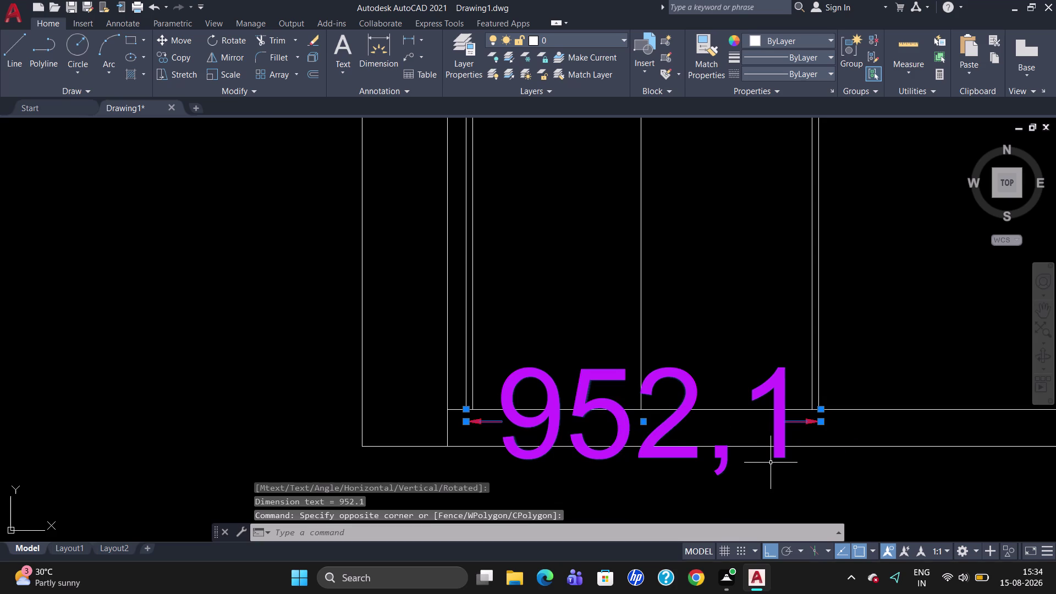
key(Delete)
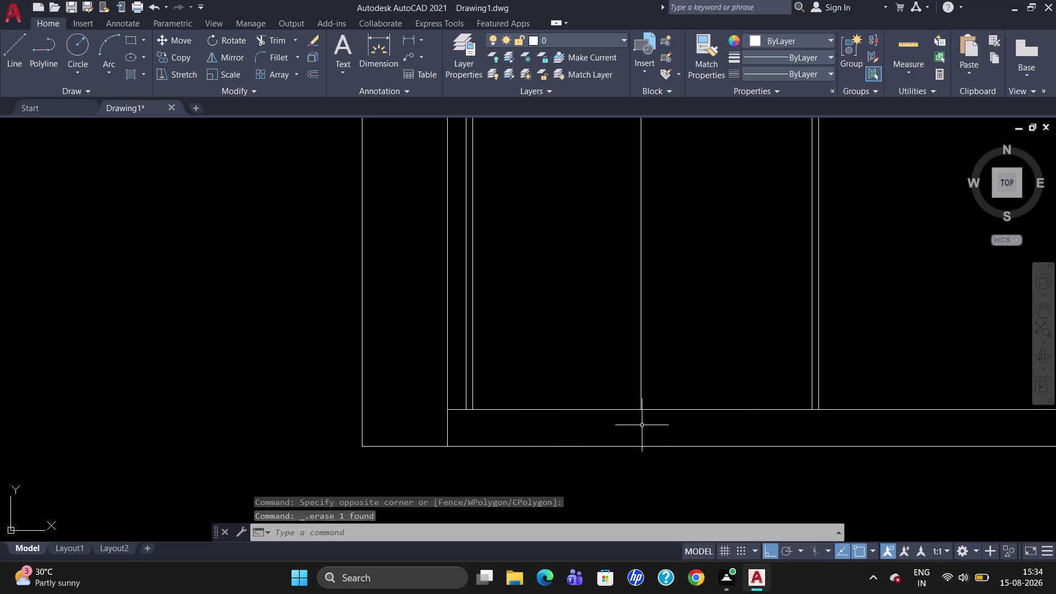
text(DLI)
key(Return)
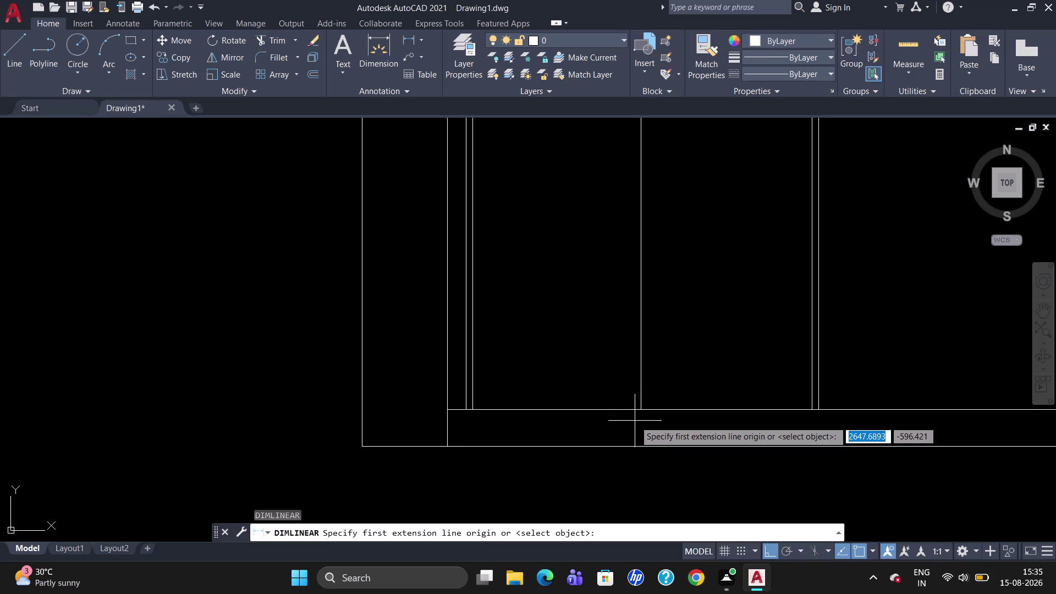
click(642, 410)
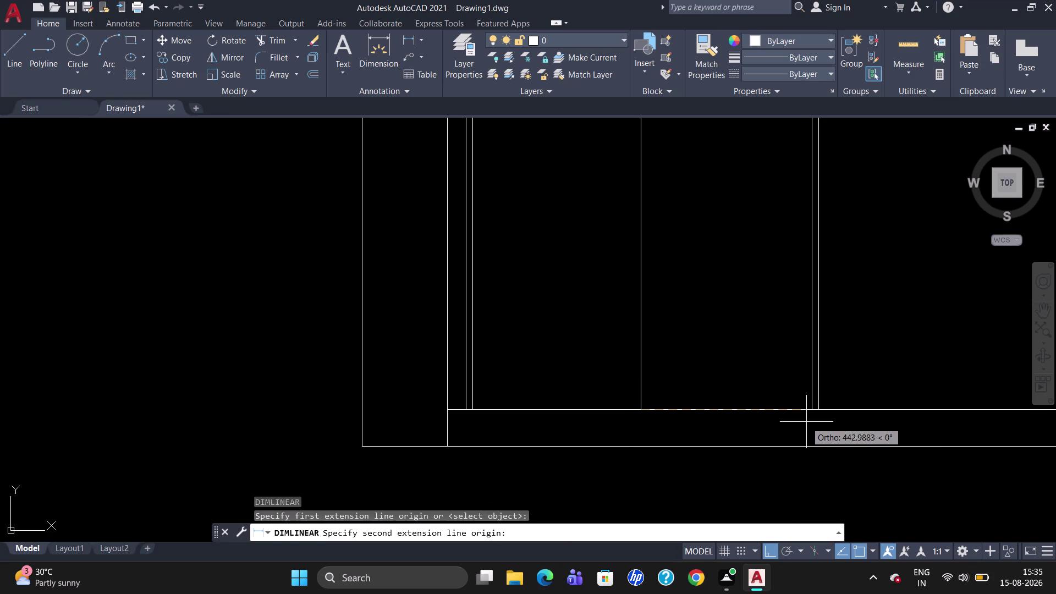
scroll(up, 3)
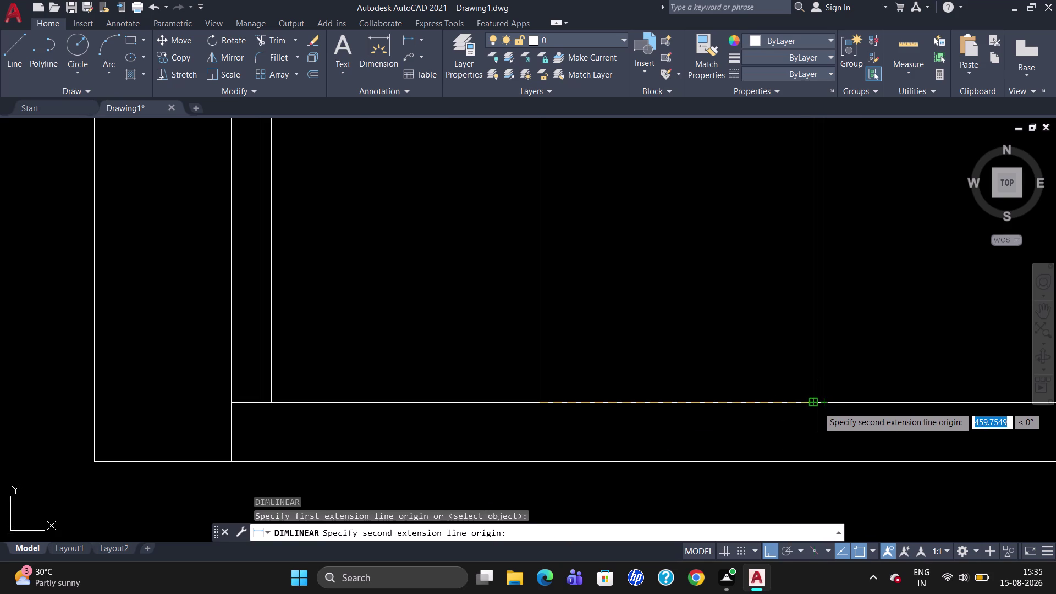
scroll(up, 3)
scroll(up, 3)
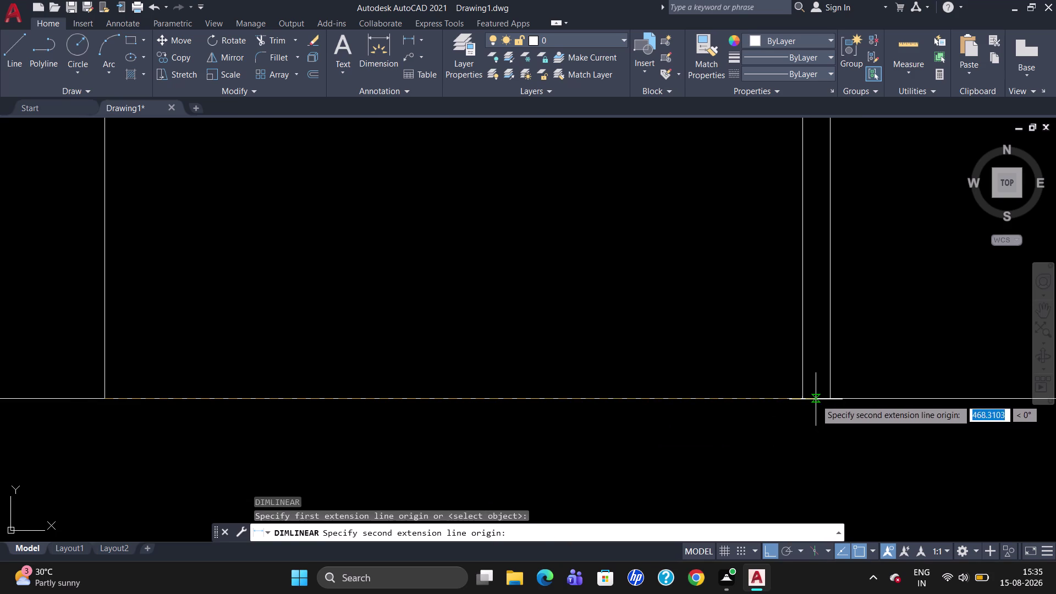
click(815, 399)
click(804, 433)
scroll(down, 3)
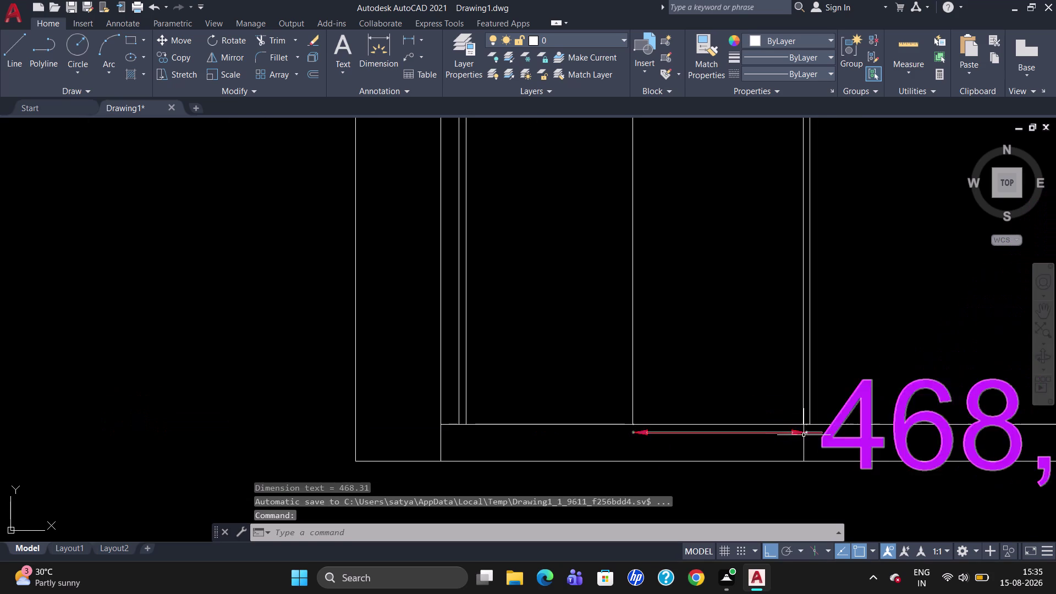
click(846, 438)
click(838, 428)
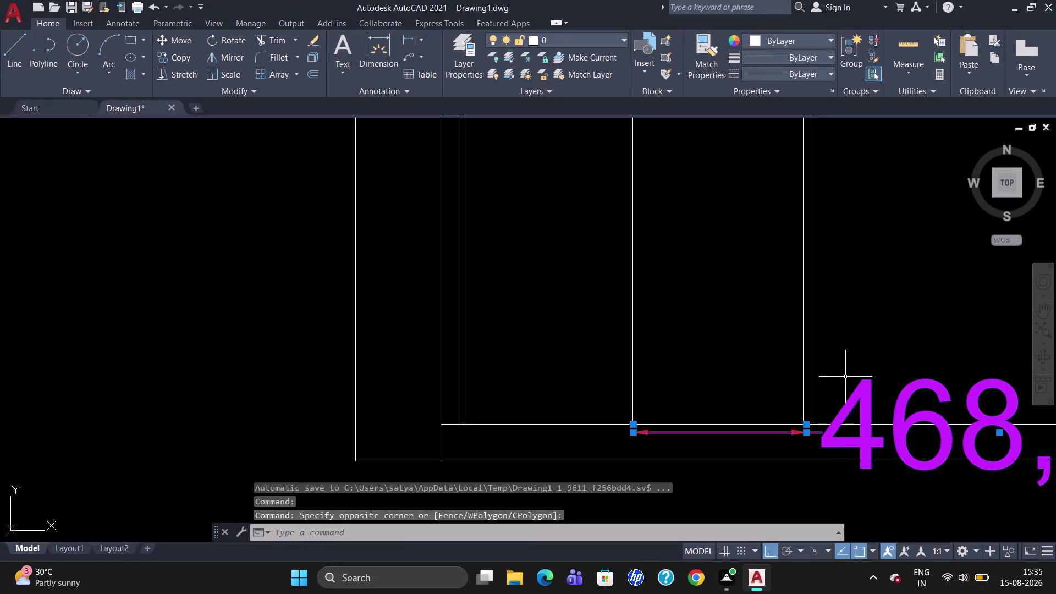
key(Delete)
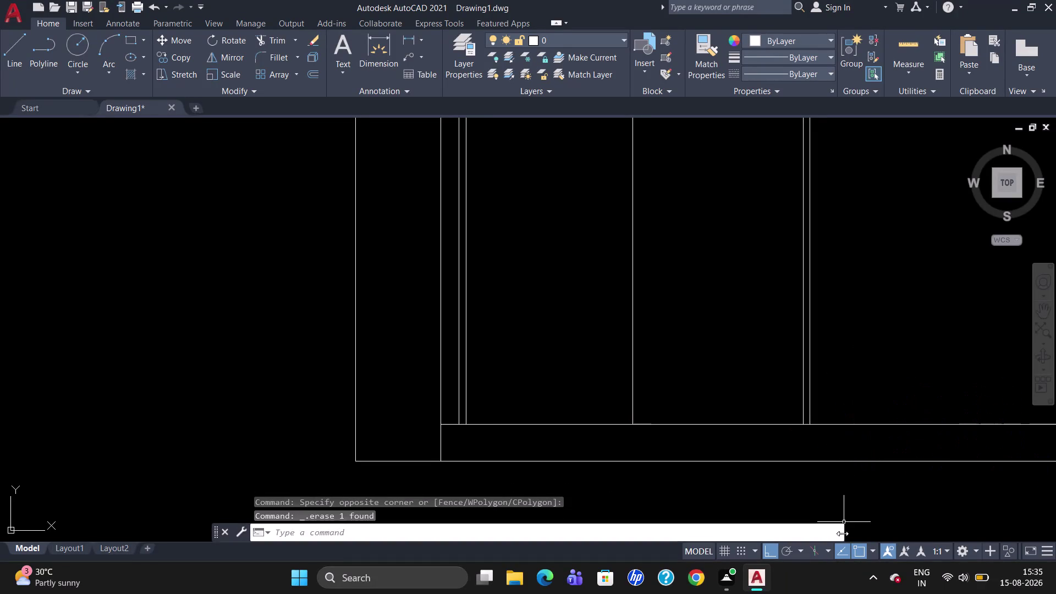
click(869, 548)
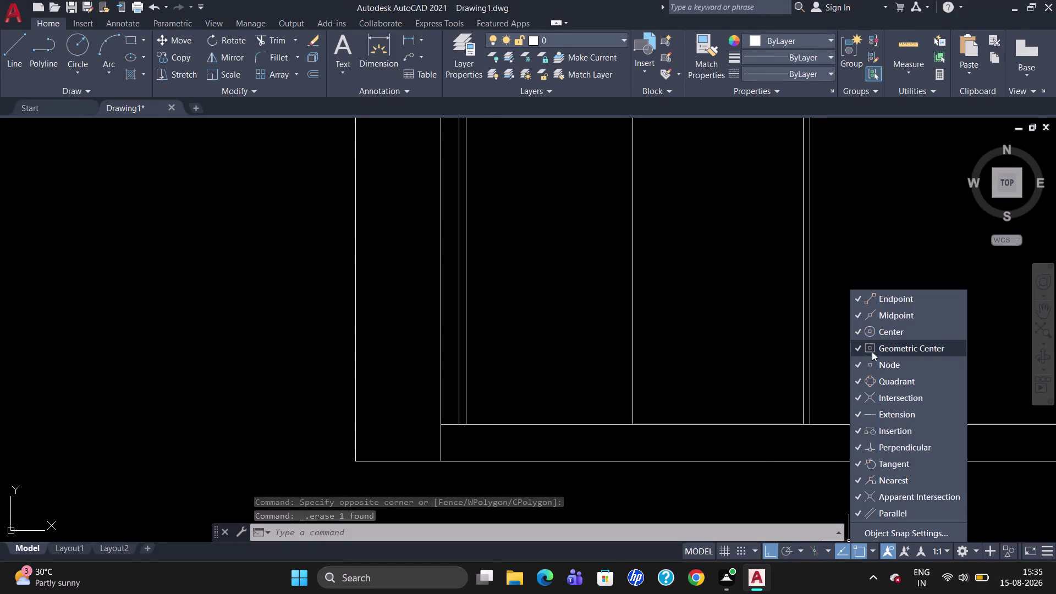
key(Escape)
key(grave)
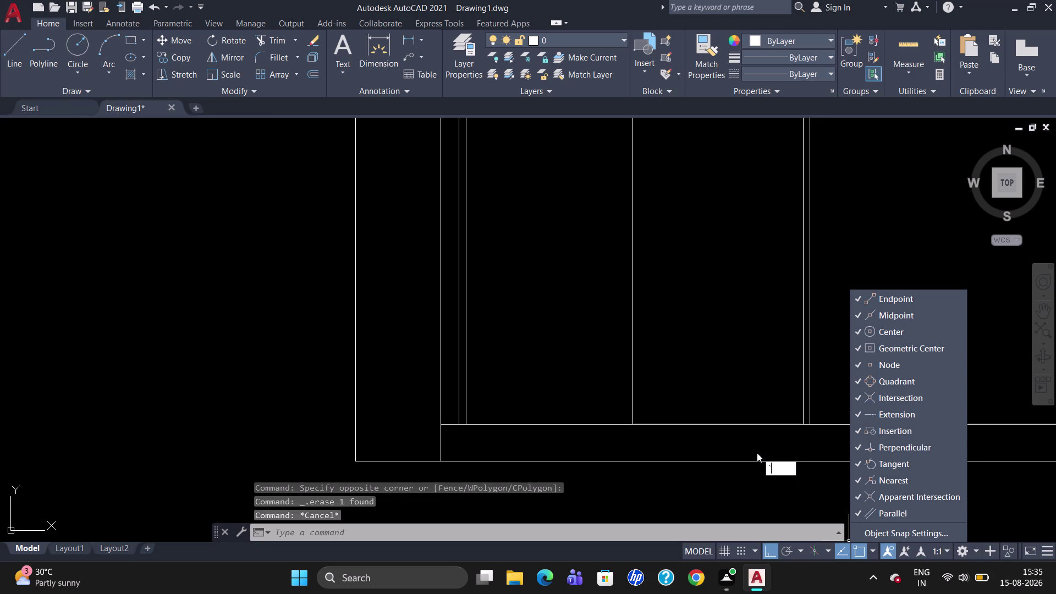
key(Escape)
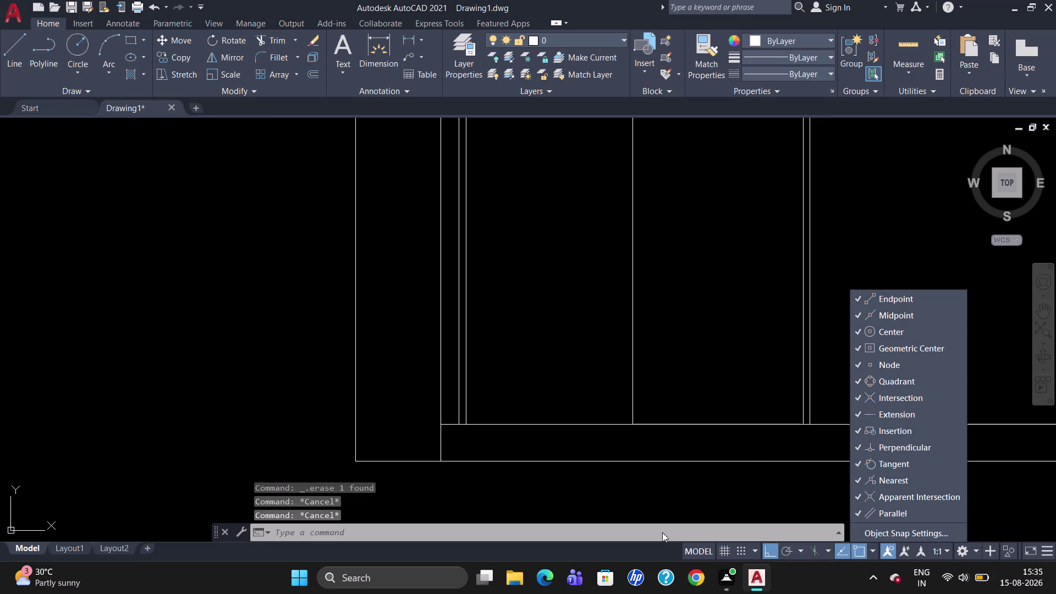
click(675, 486)
scroll(down, 3)
scroll(up, 3)
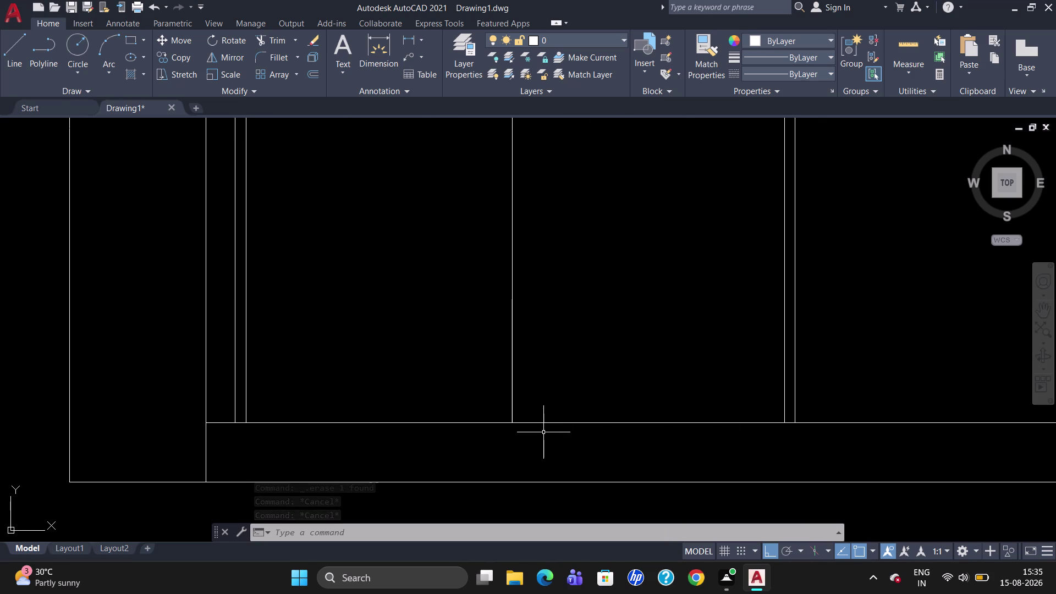
click(513, 374)
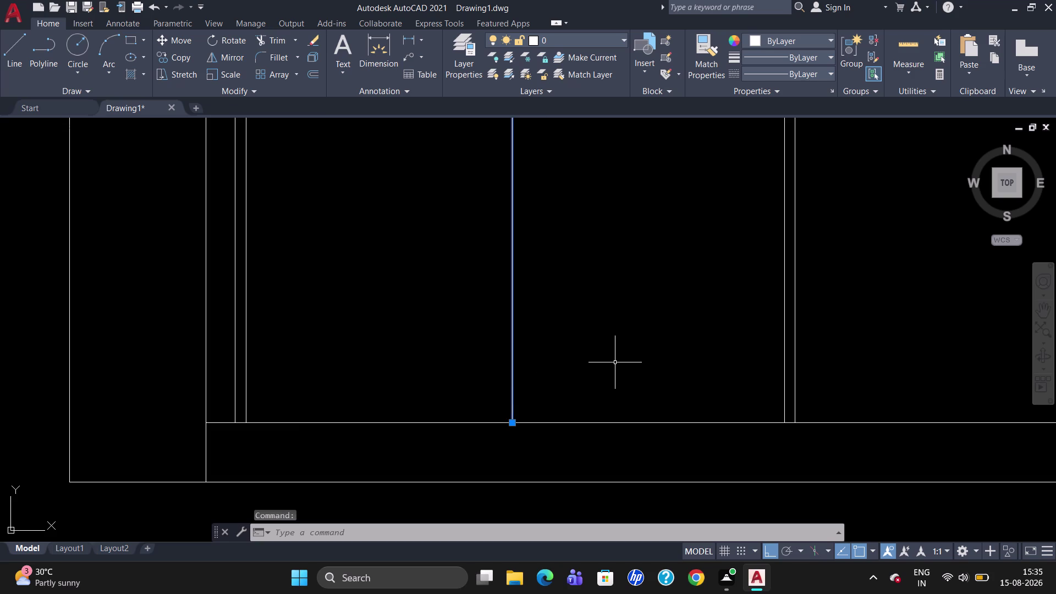
key(Escape)
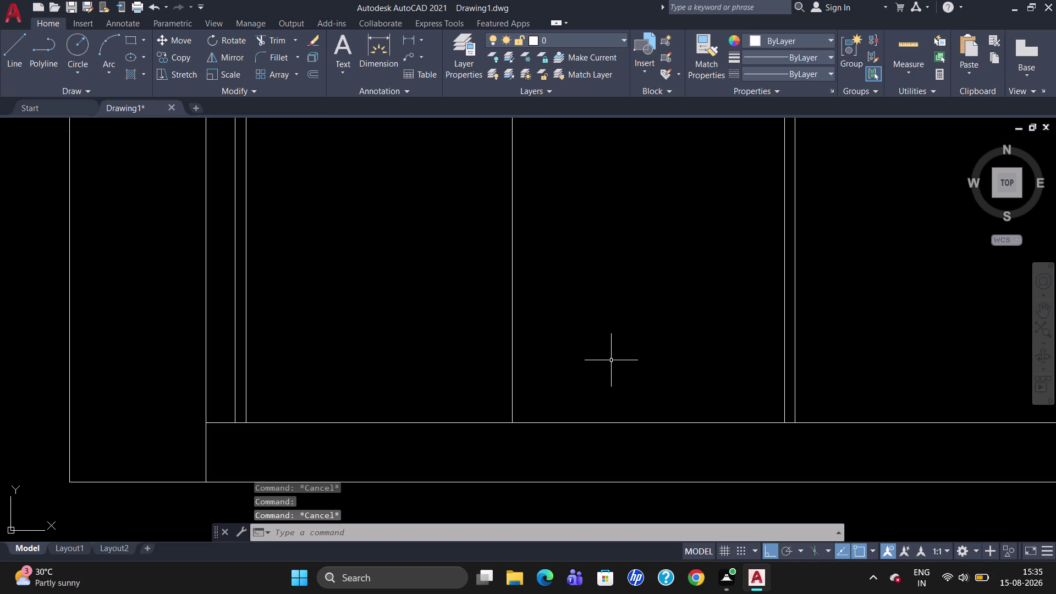
scroll(up, 3)
scroll(down, 3)
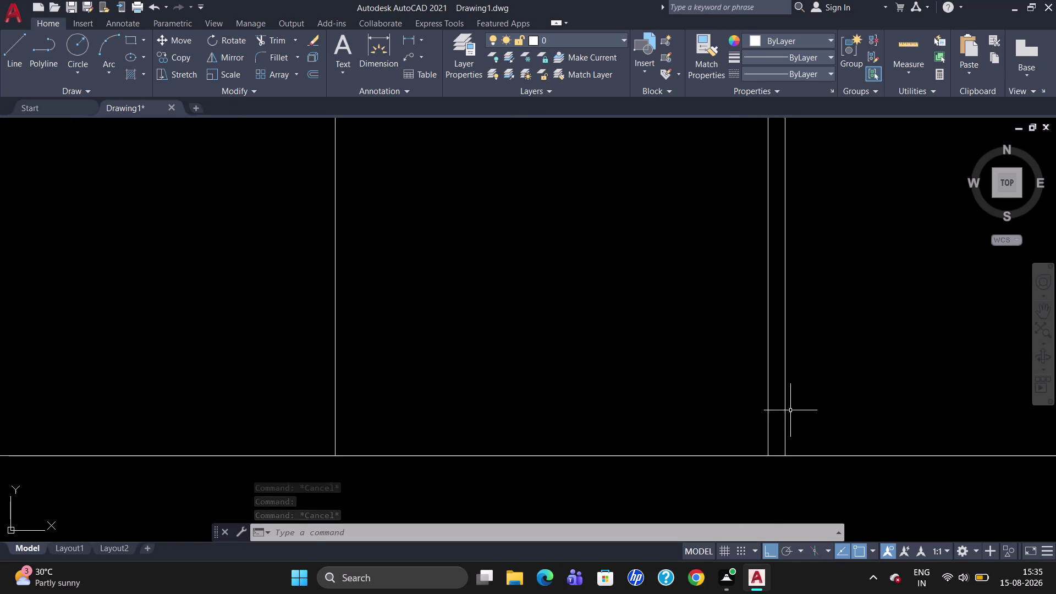
scroll(up, 3)
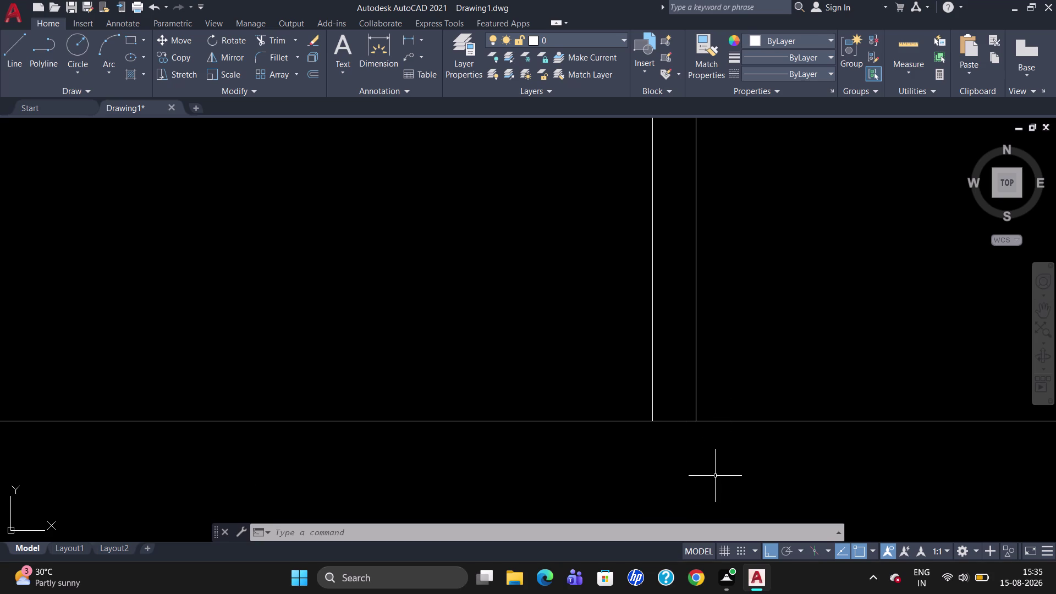
key(l)
key(Return)
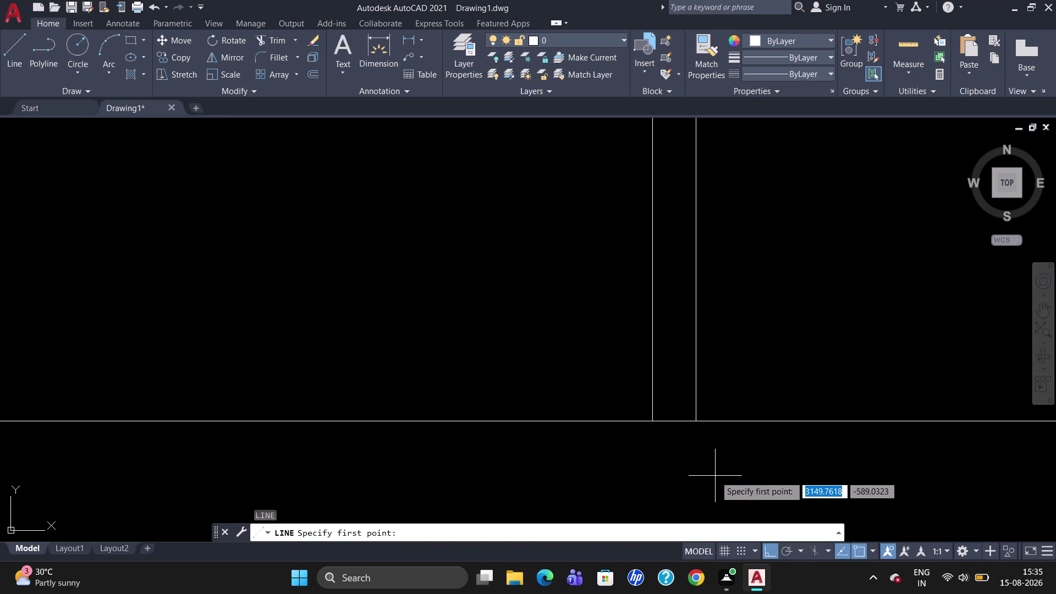
click(696, 421)
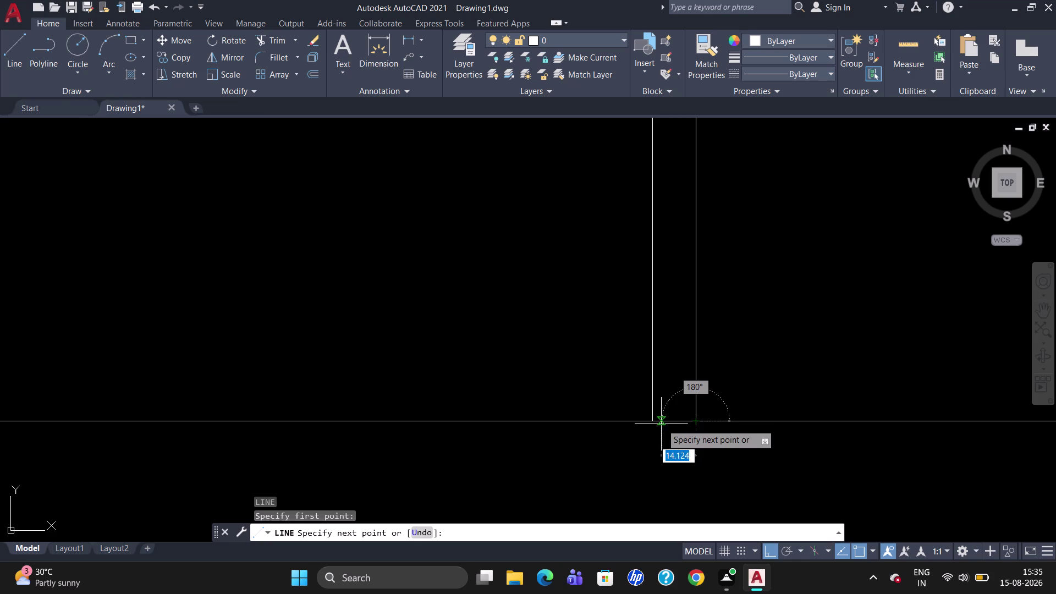
click(650, 420)
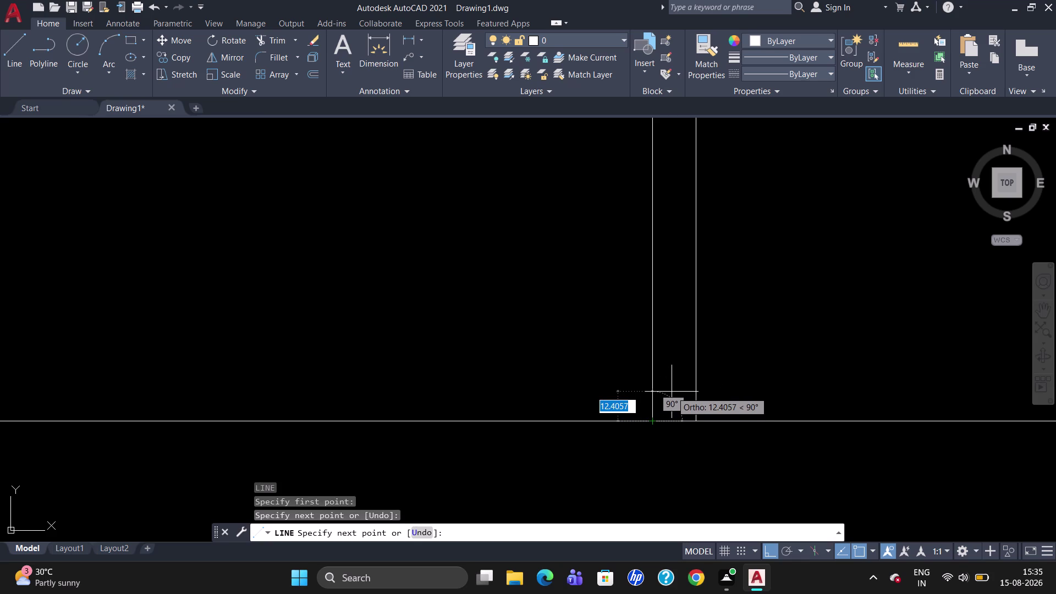
key(Escape)
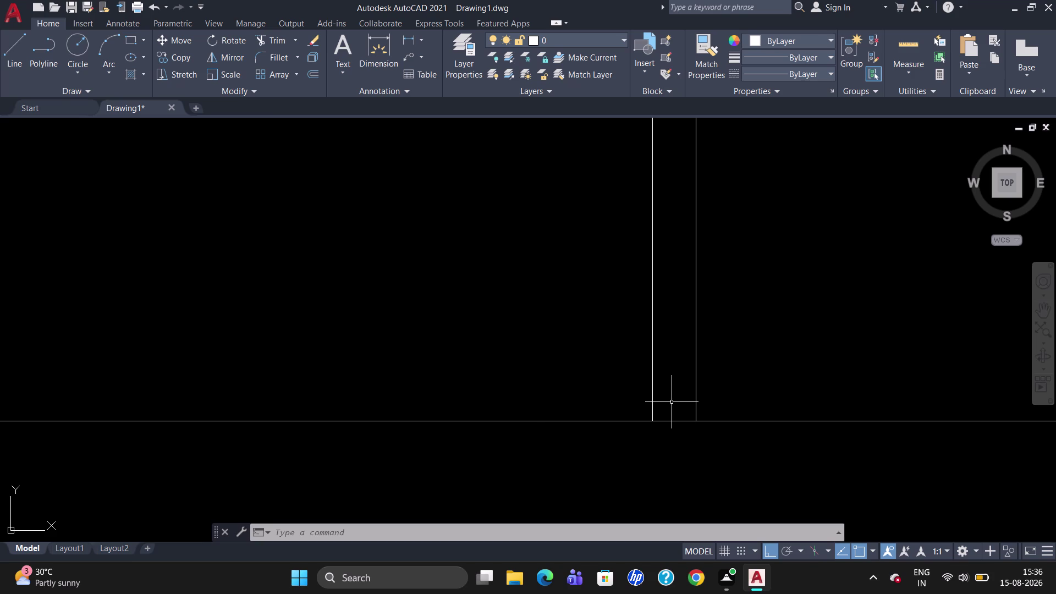
Place a 469 linear dimension with DLI along the compartment base, then erase it as misplaced.
scroll(down, 3)
scroll(down, 3)
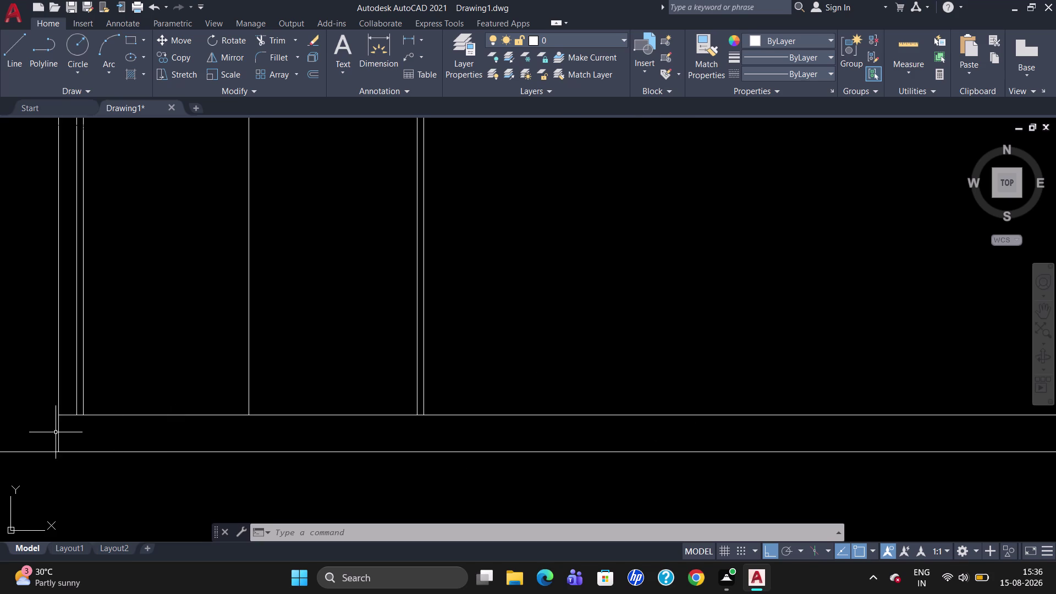
scroll(up, 3)
text(D)
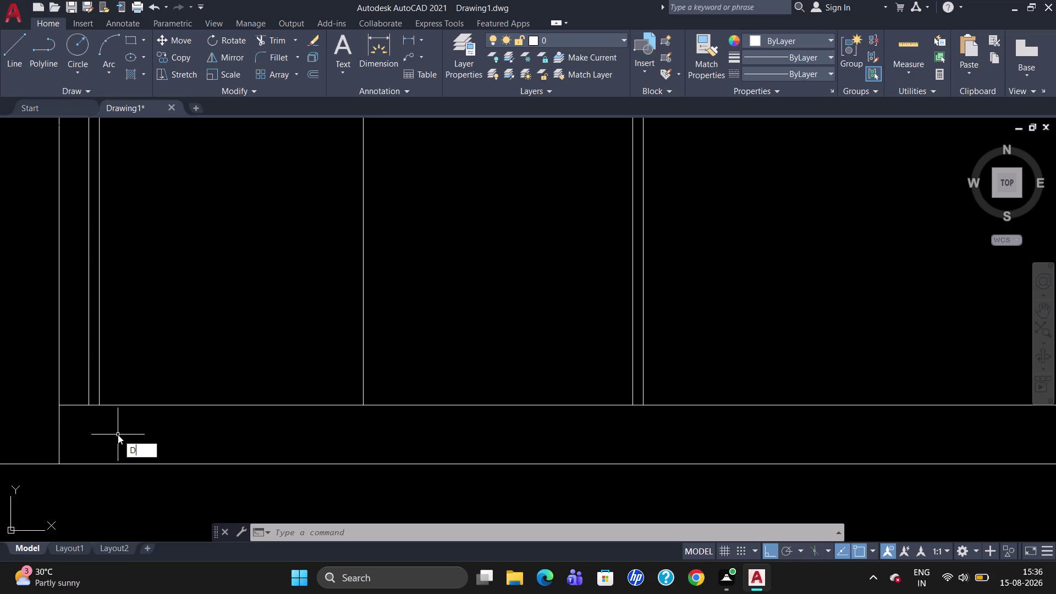
text(LI)
key(Return)
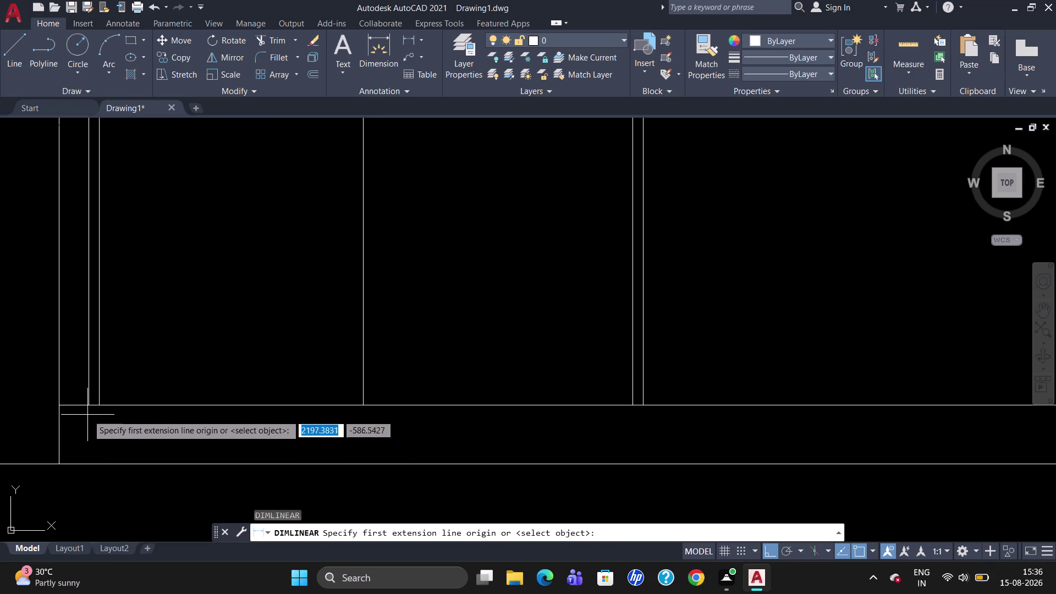
click(85, 406)
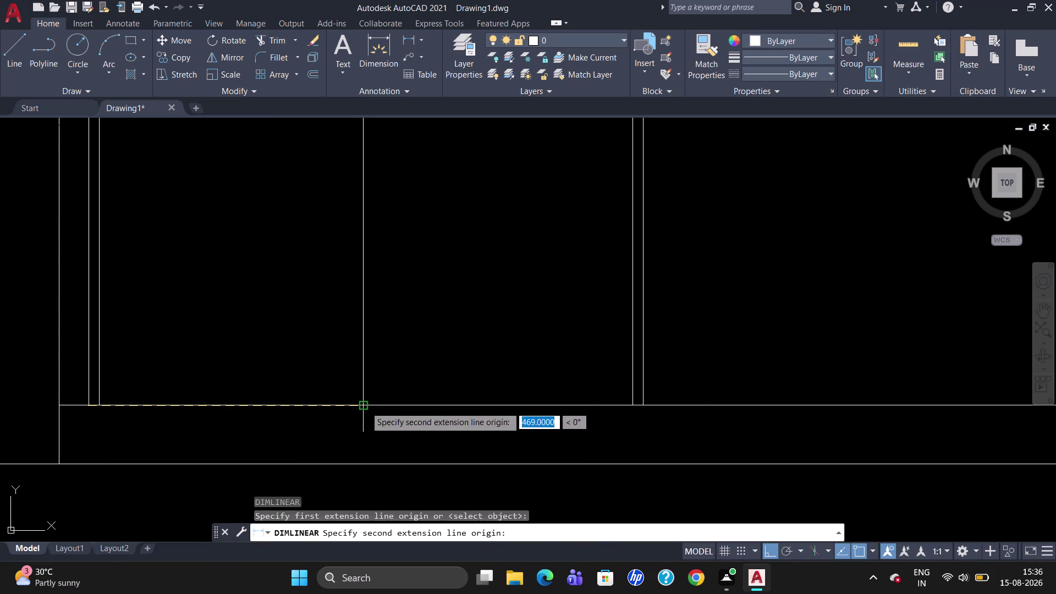
click(364, 405)
click(362, 429)
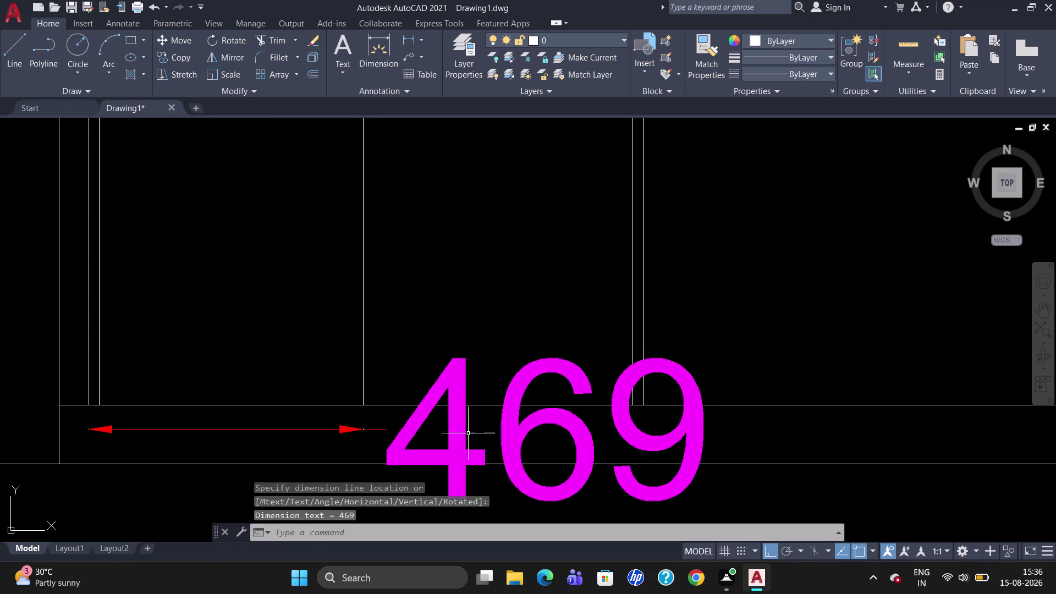
scroll(down, 3)
click(487, 434)
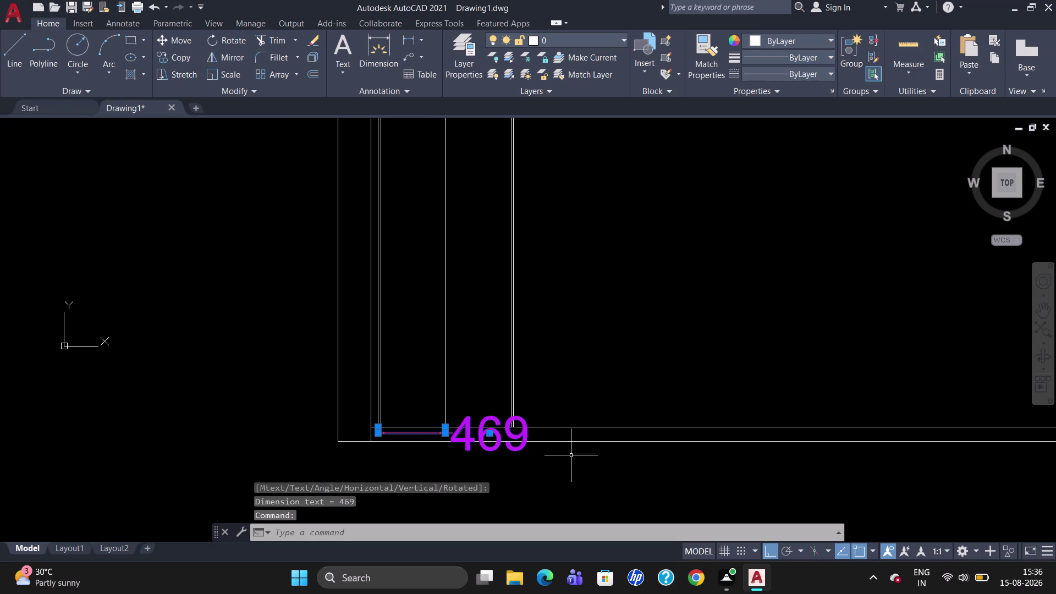
key(Delete)
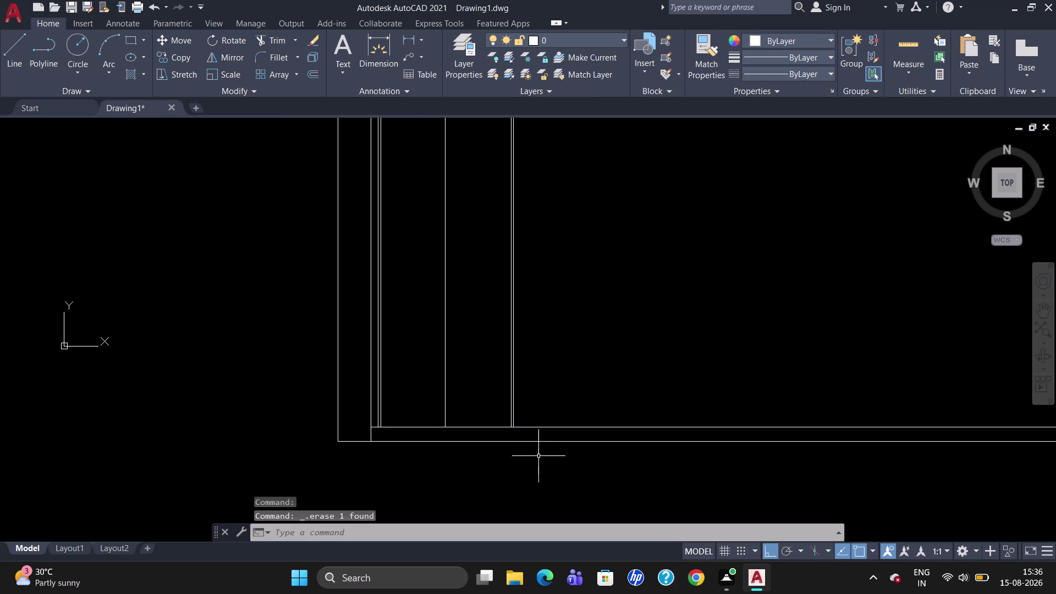
Redraw the 469 dimension from the divider foot to the inner side wall.
scroll(up, 3)
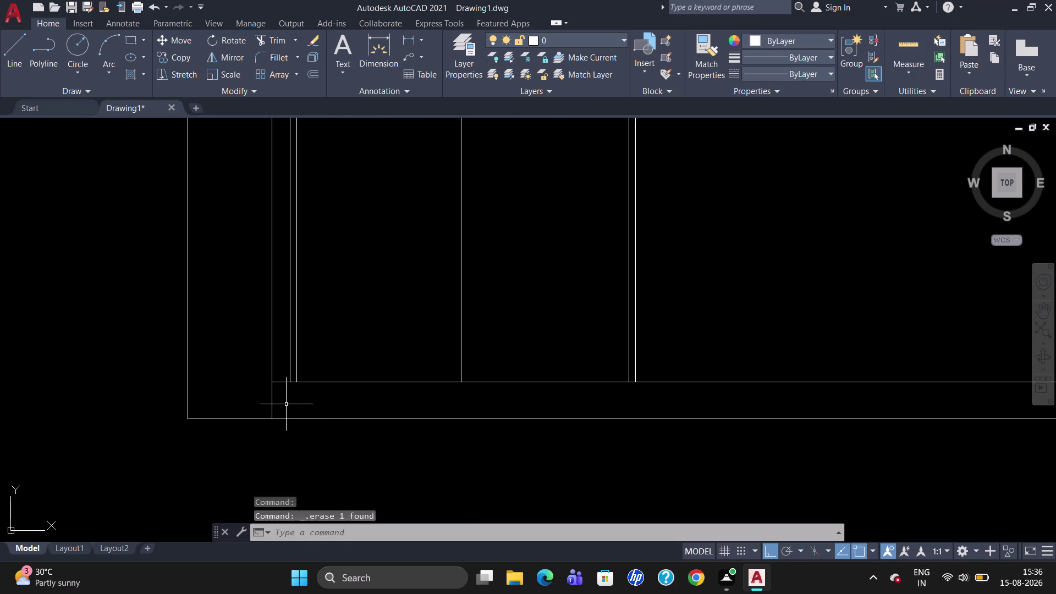
text(DLI)
key(Return)
click(461, 382)
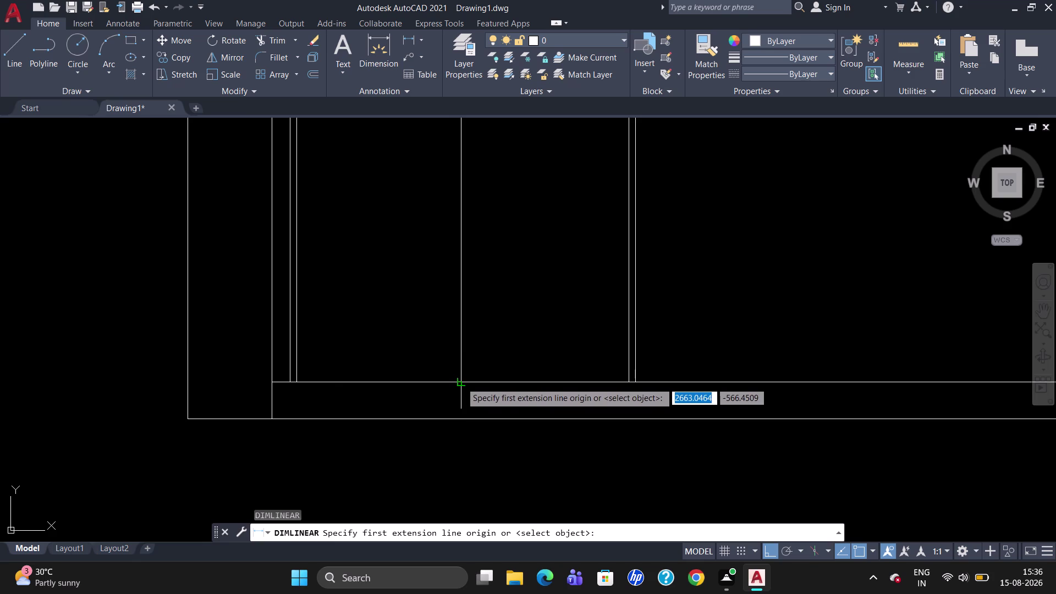
click(289, 382)
click(291, 392)
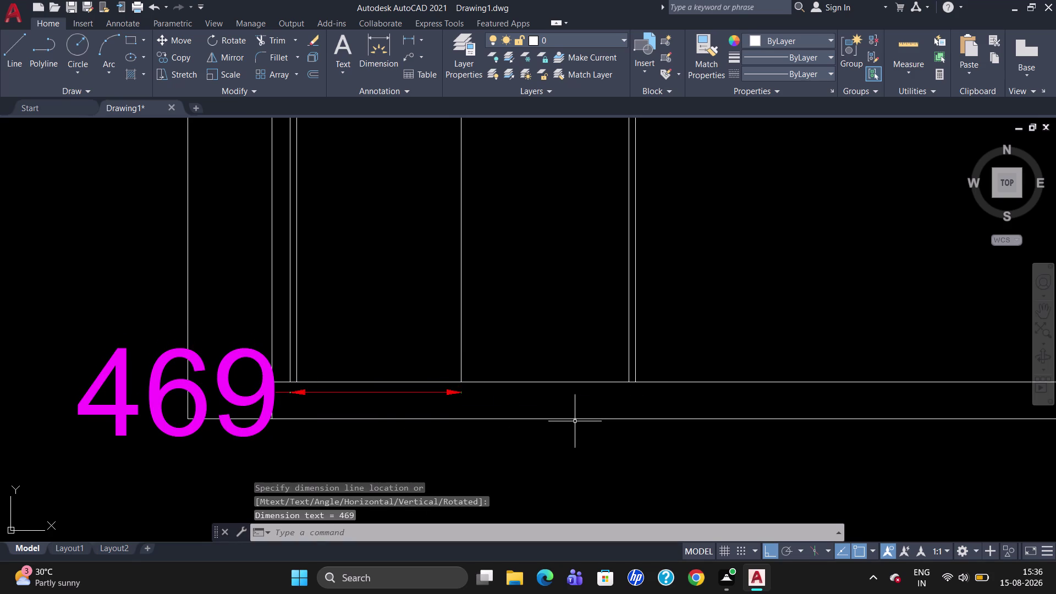
click(170, 404)
click(169, 396)
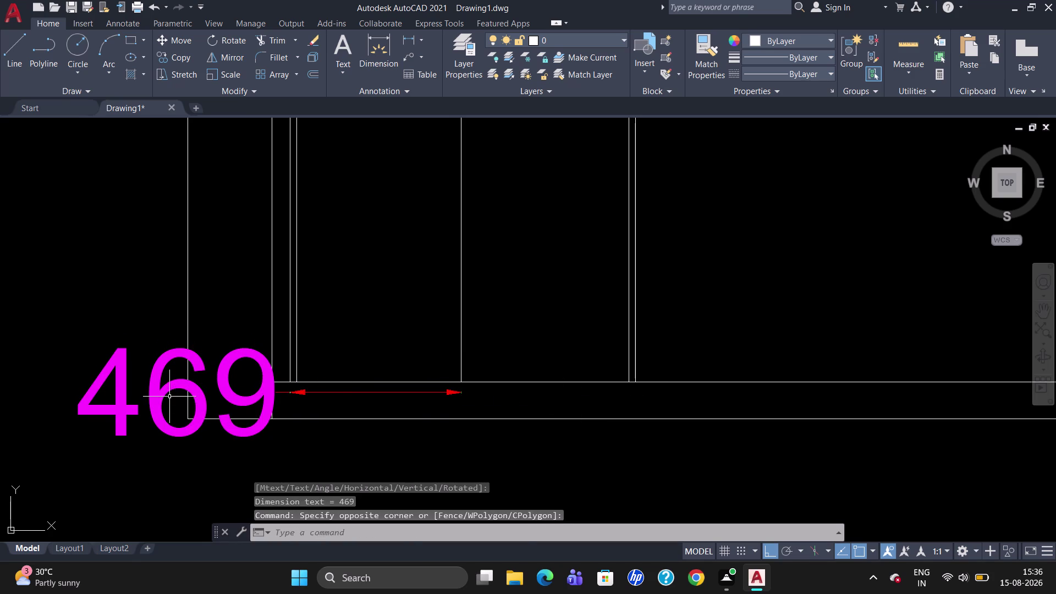
click(164, 391)
scroll(down, 3)
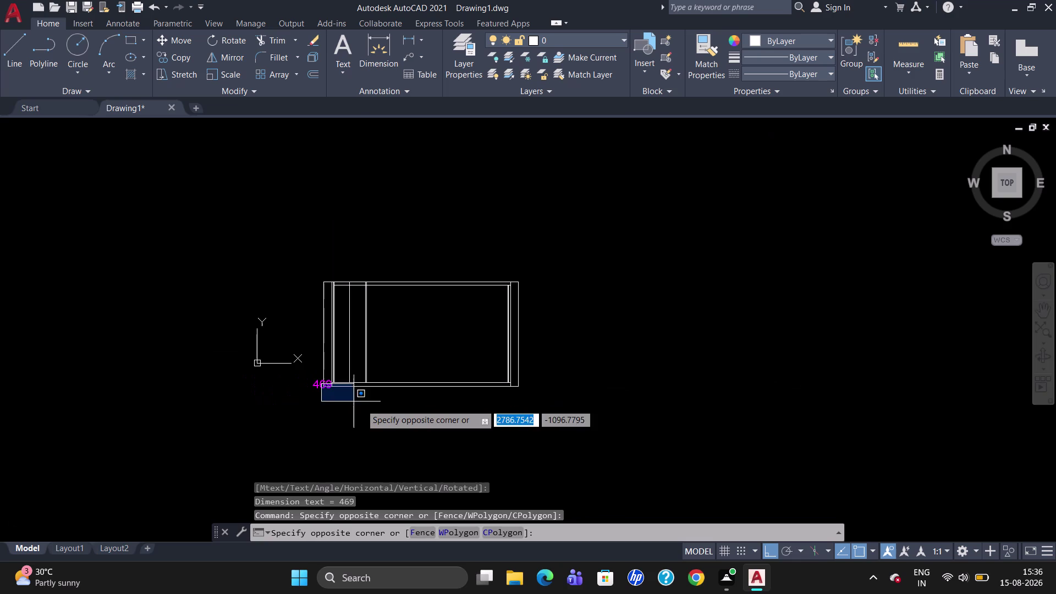
scroll(up, 3)
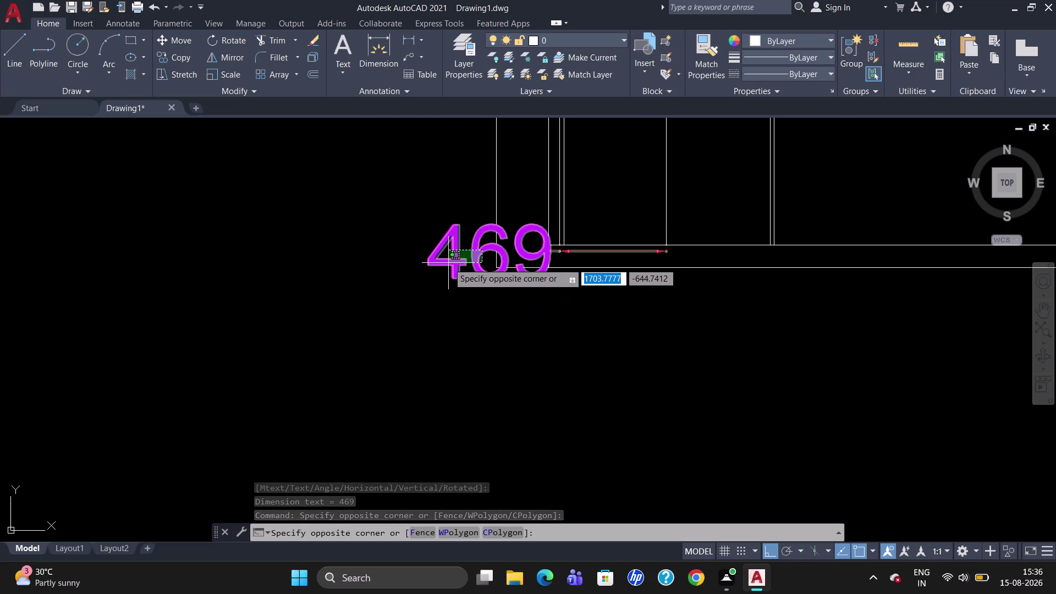
Inspect the properties of the oversized 469 dimension.
right_click(447, 263)
click(323, 400)
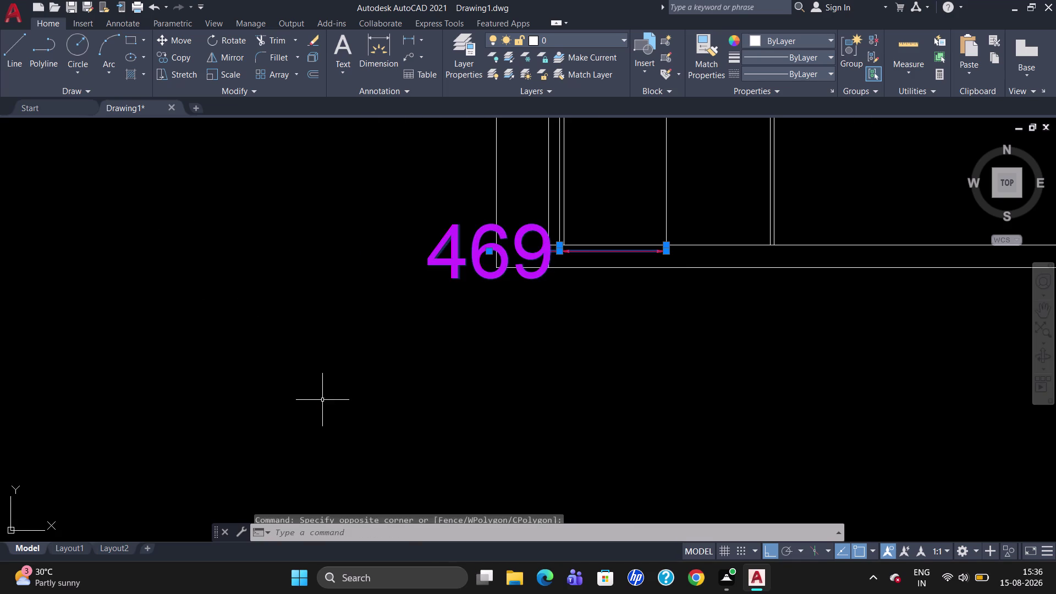
right_click(432, 293)
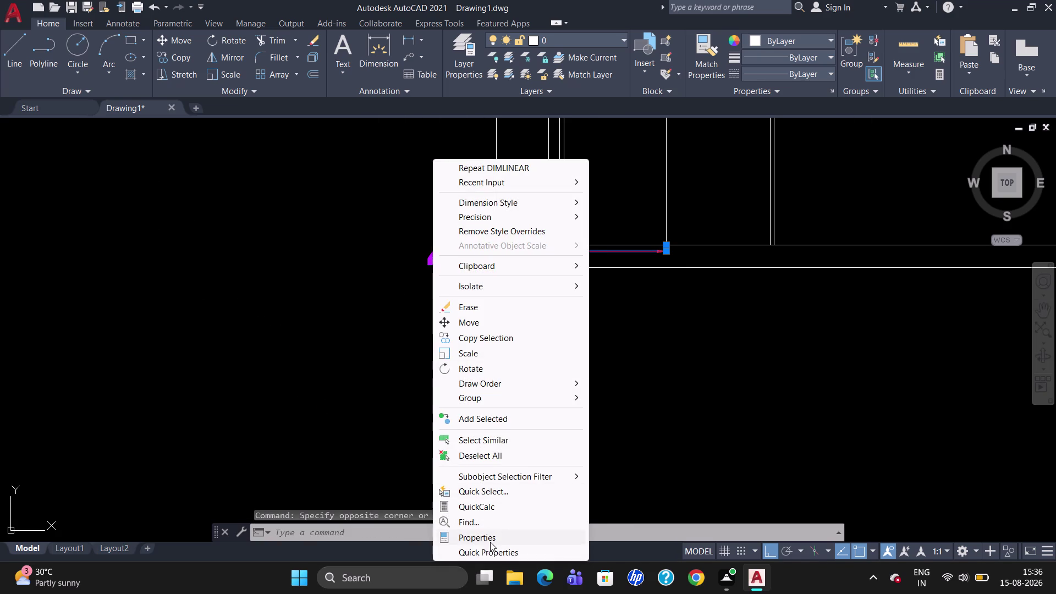
click(490, 542)
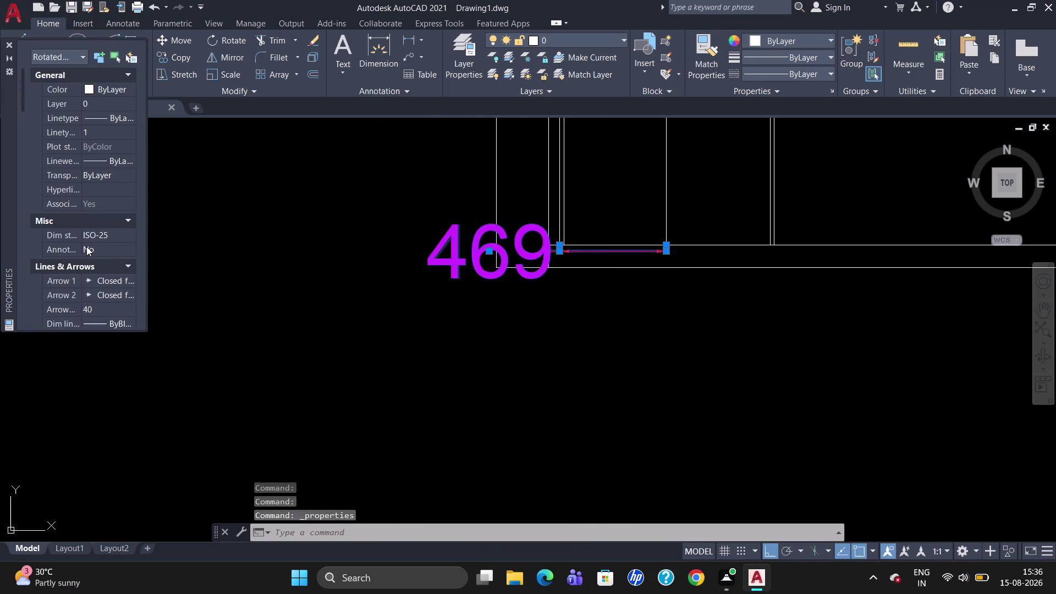
key(Escape)
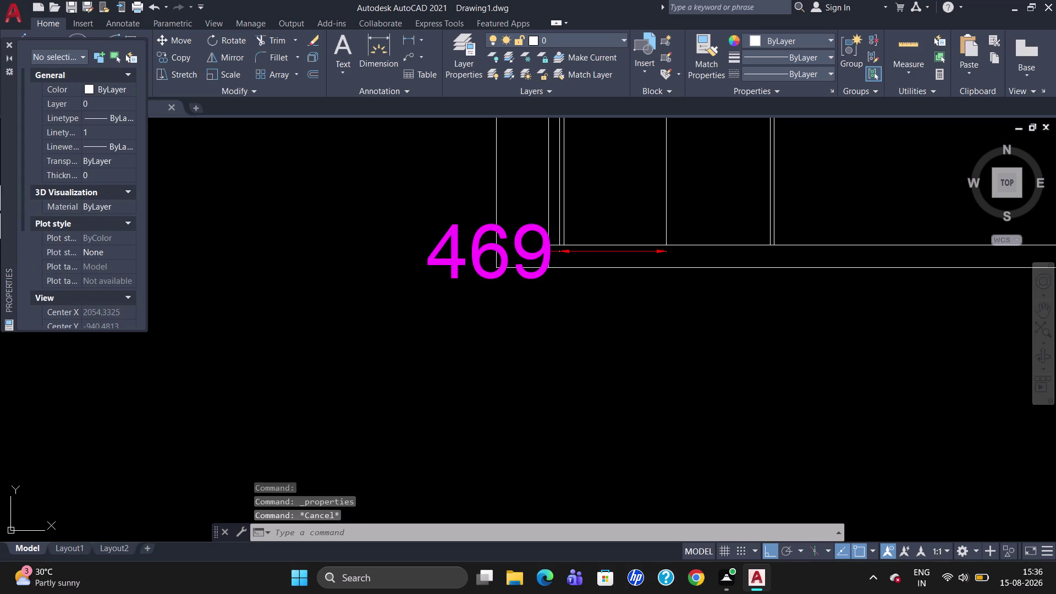
Delete the 469 dimension and bring up the Dimension Style Manager.
click(12, 44)
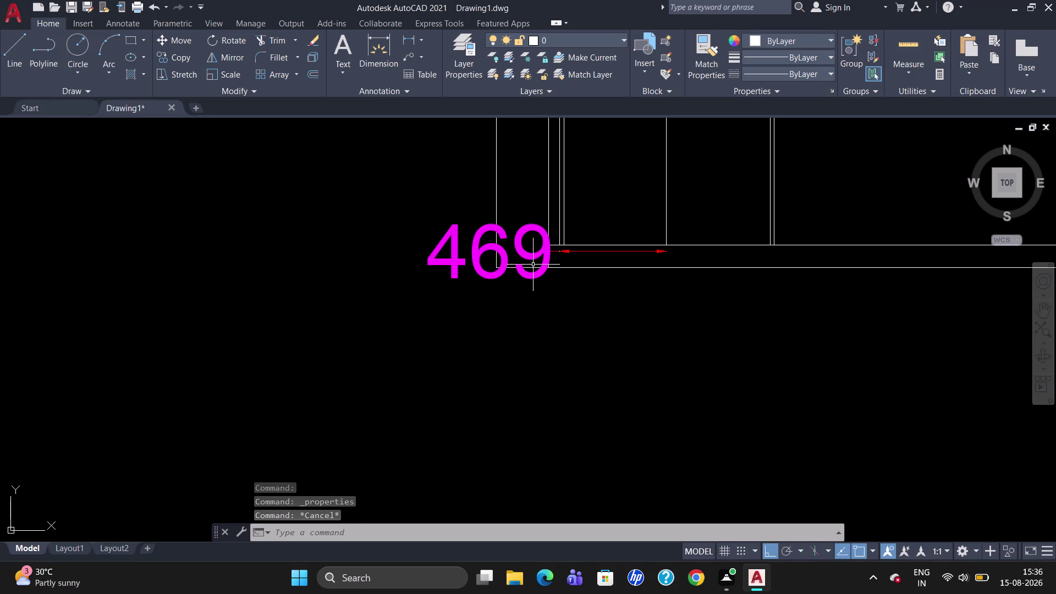
click(519, 253)
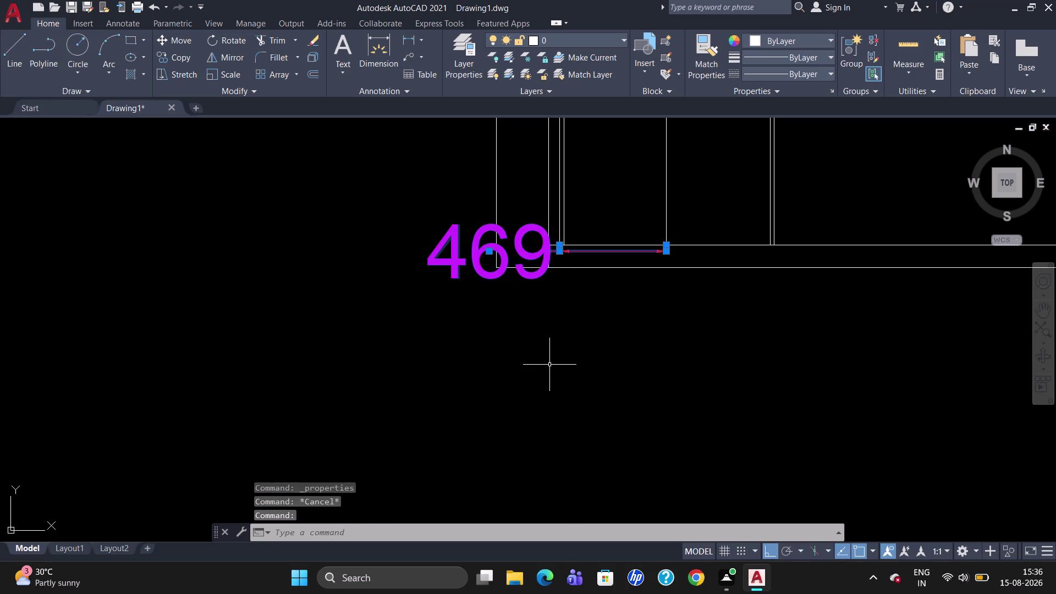
key(Delete)
key(d)
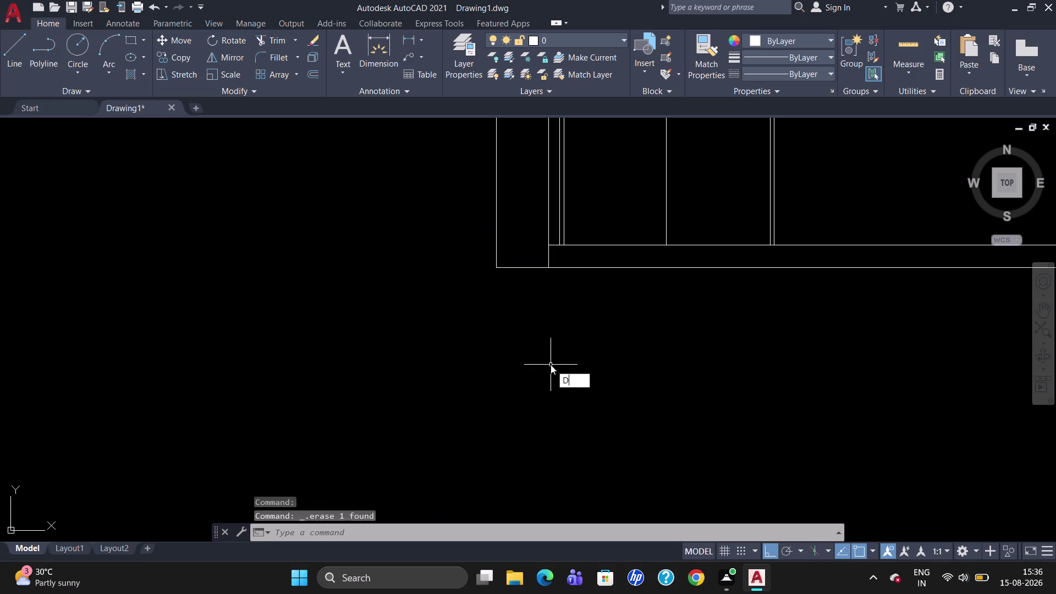
key(Return)
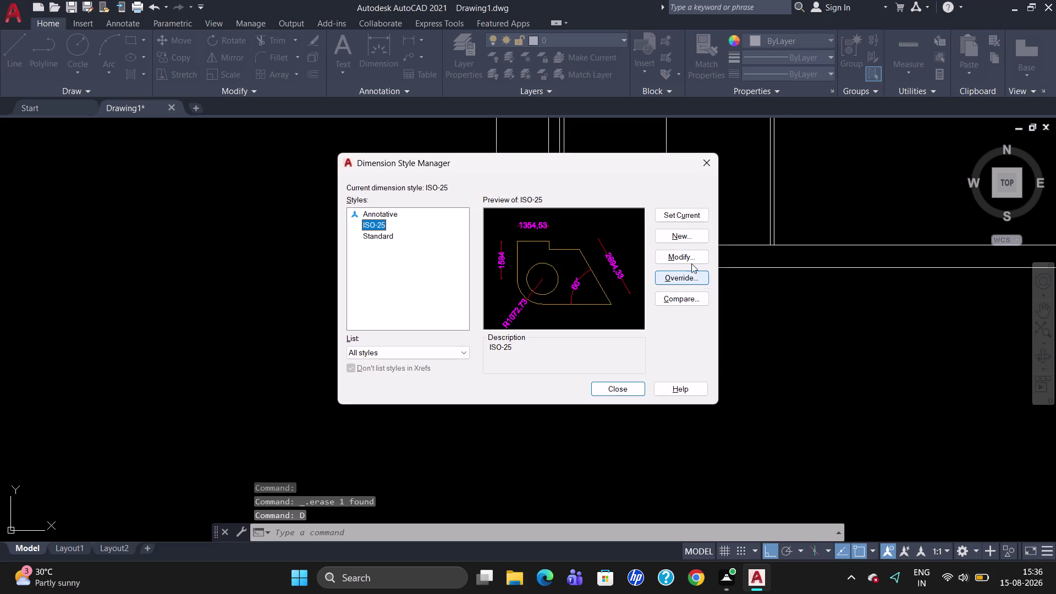
Set the ISO-25 style's text height to 40 and make ISO-25 current.
click(691, 258)
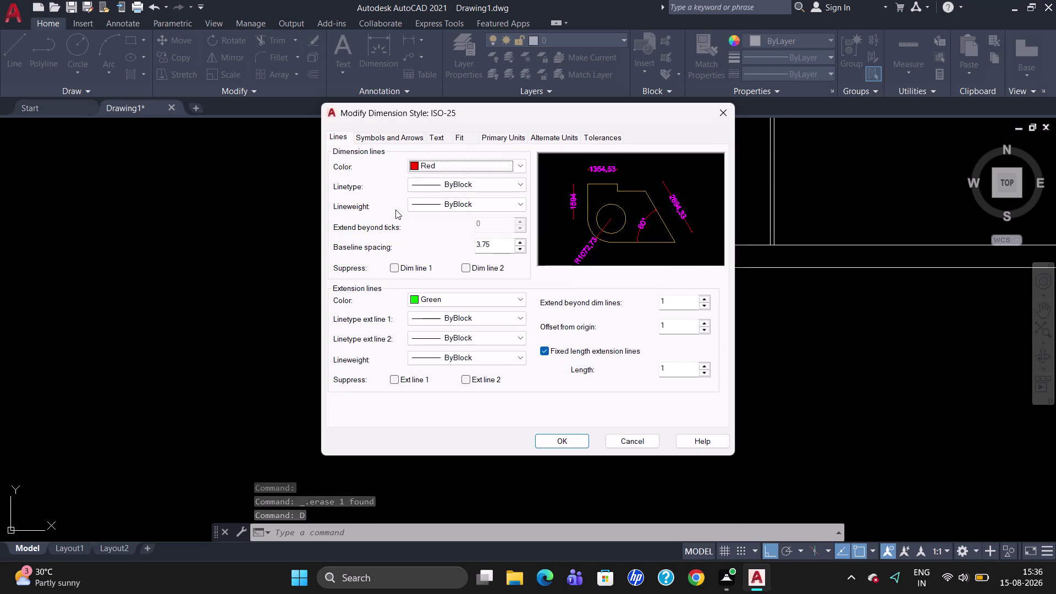
click(444, 138)
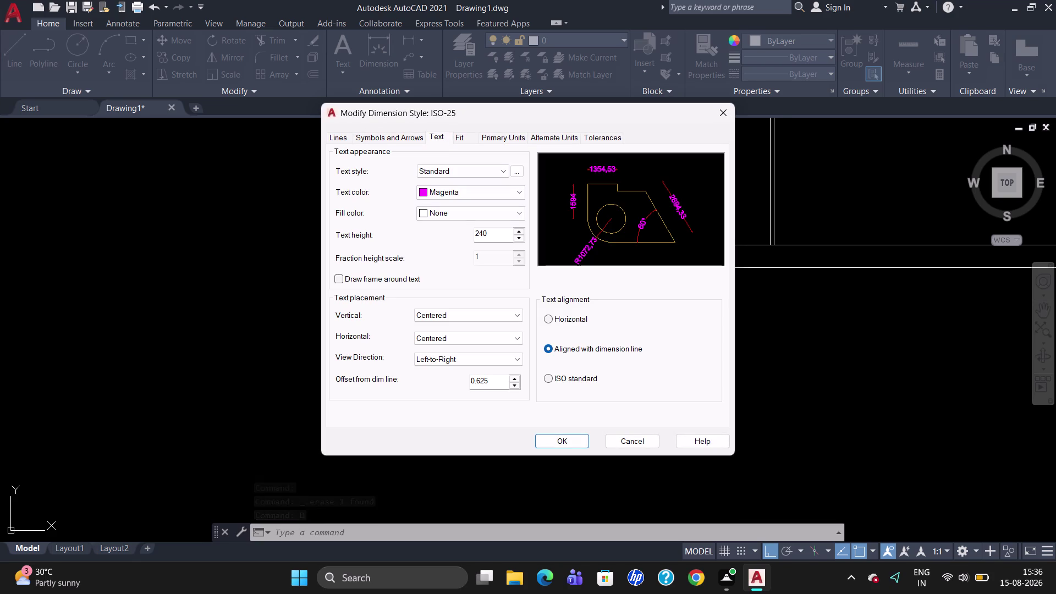
click(478, 233)
key(BackSpace)
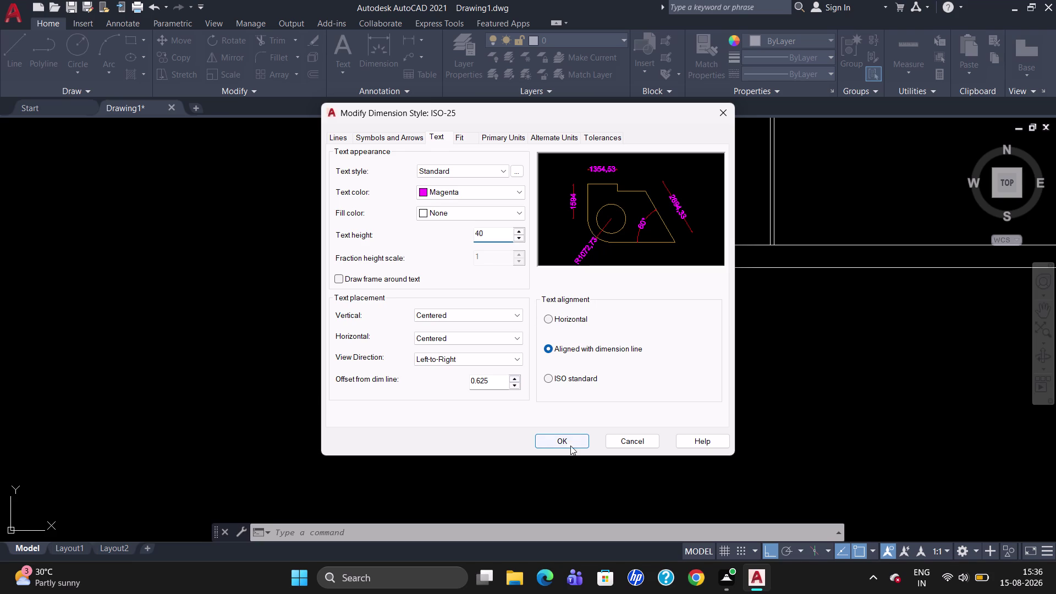
click(566, 440)
click(676, 218)
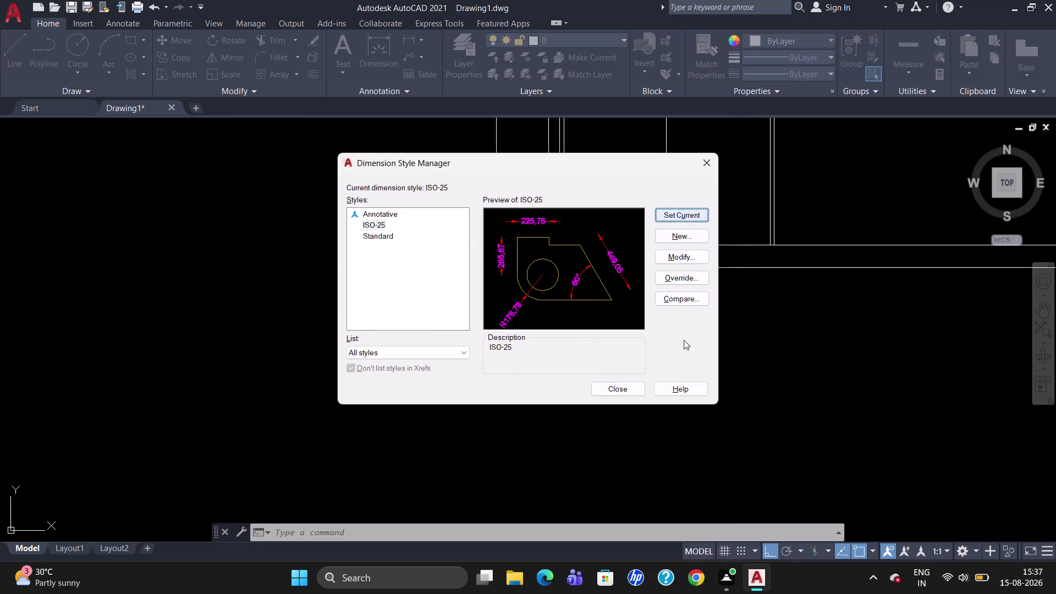
click(624, 391)
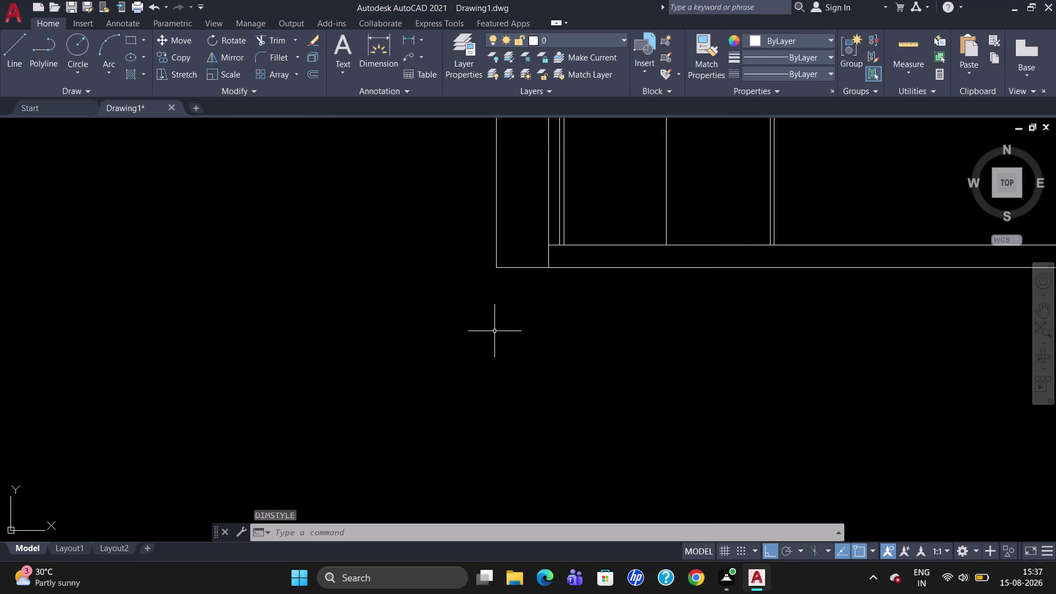
Place a 469 linear dimension beneath the bottom compartment.
text(DLI)
key(Return)
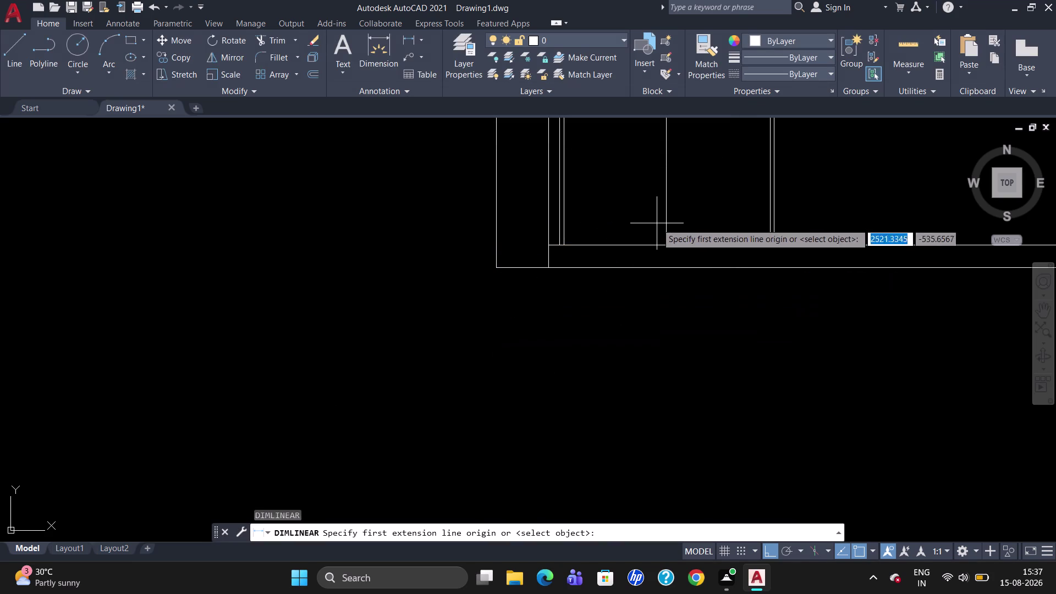
click(559, 245)
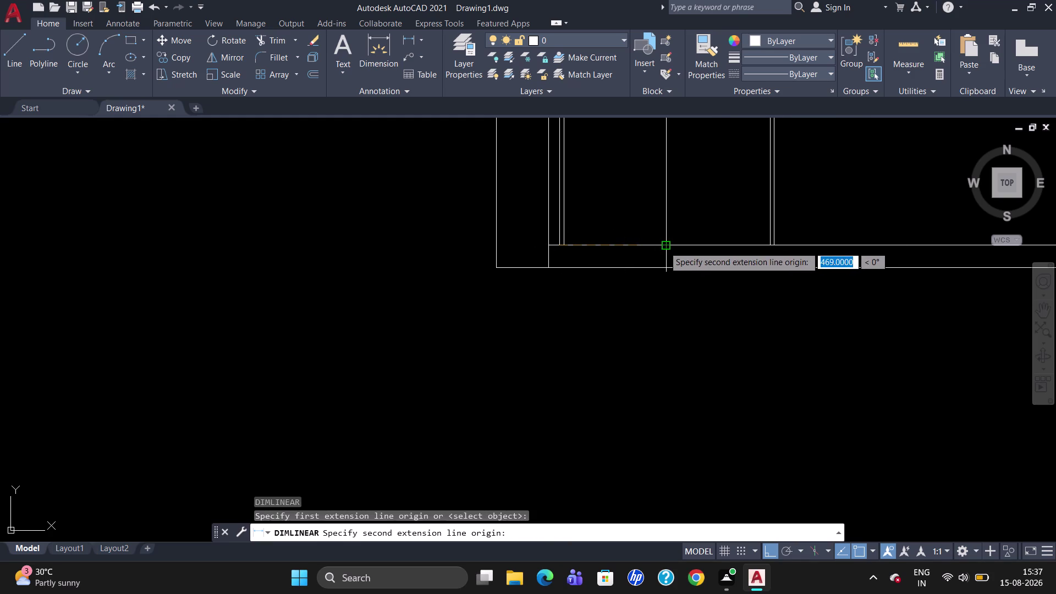
click(663, 246)
click(658, 283)
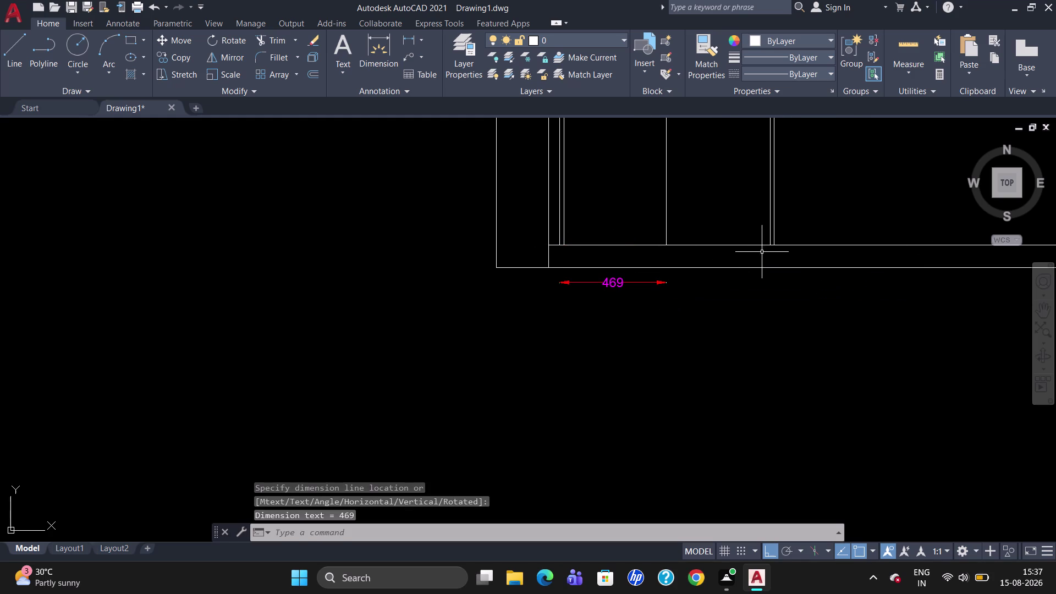
scroll(up, 3)
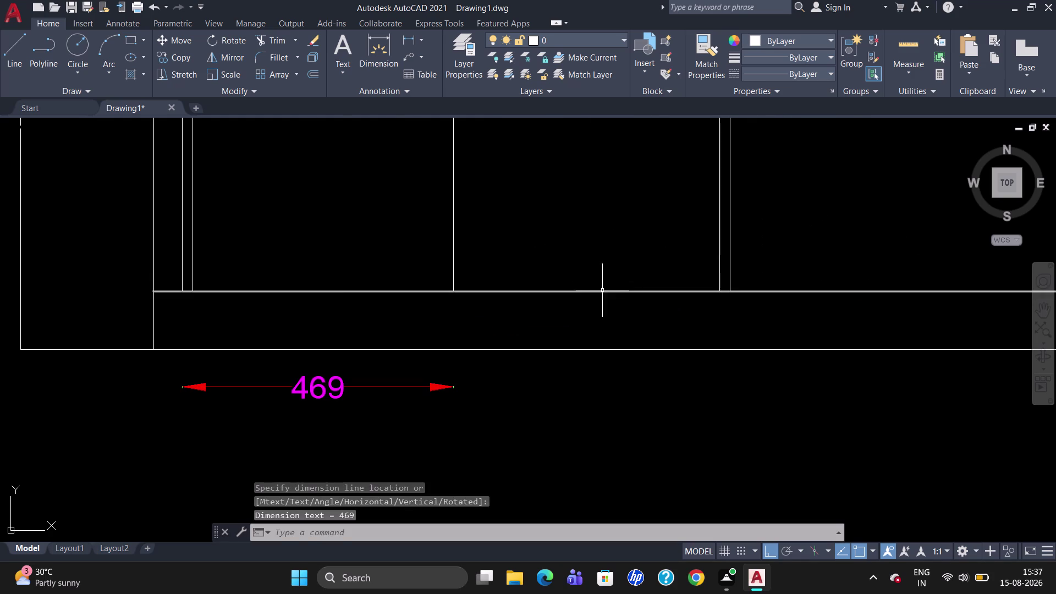
scroll(down, 3)
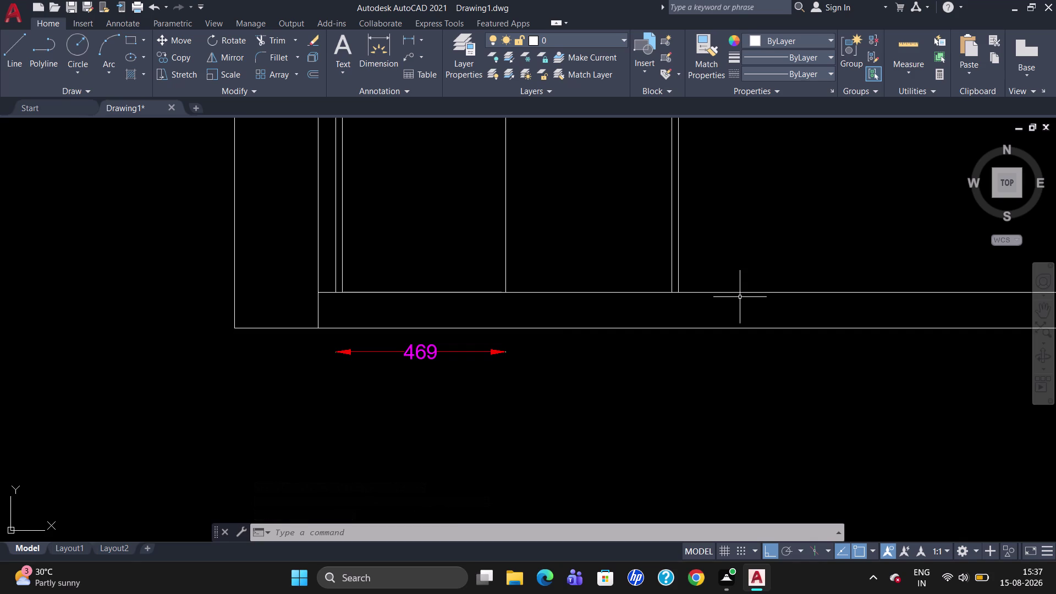
Start a linear dimension across the next compartment, then cancel it.
key(d)
key(l)
key(i)
key(Return)
scroll(up, 3)
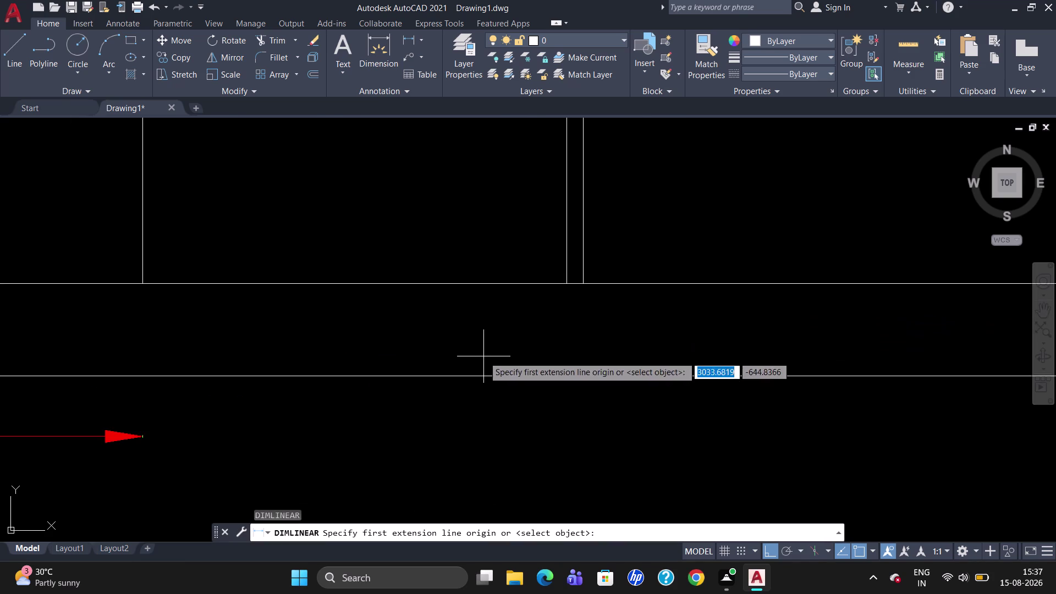
scroll(down, 3)
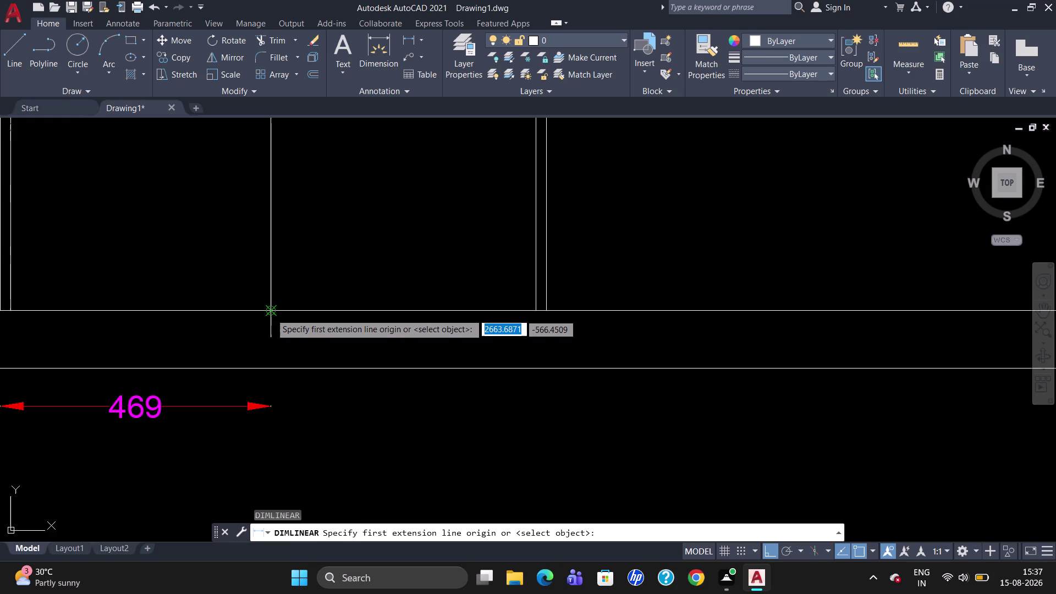
click(269, 311)
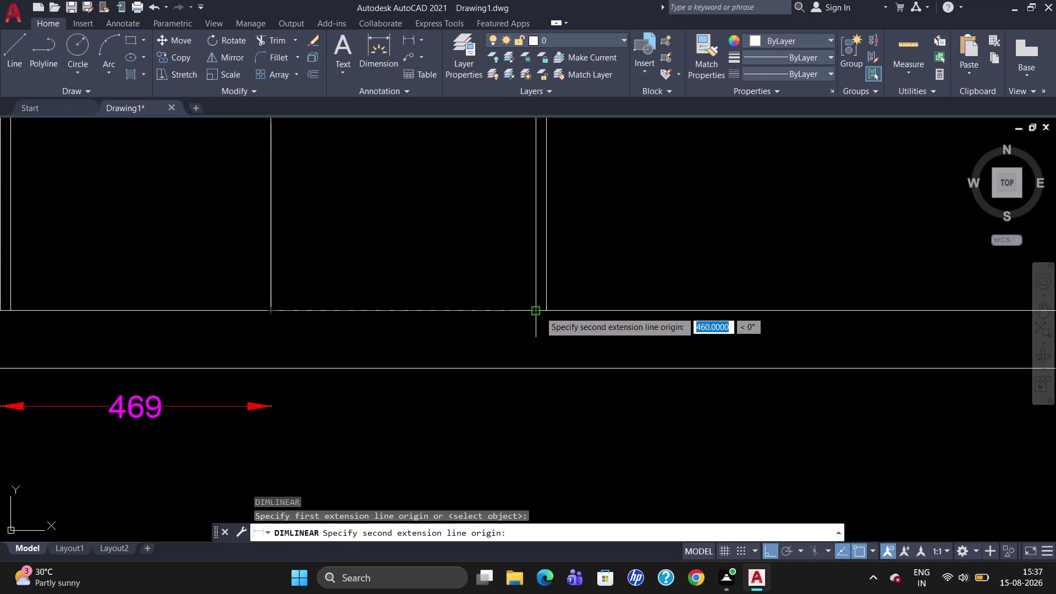
scroll(up, 3)
click(538, 310)
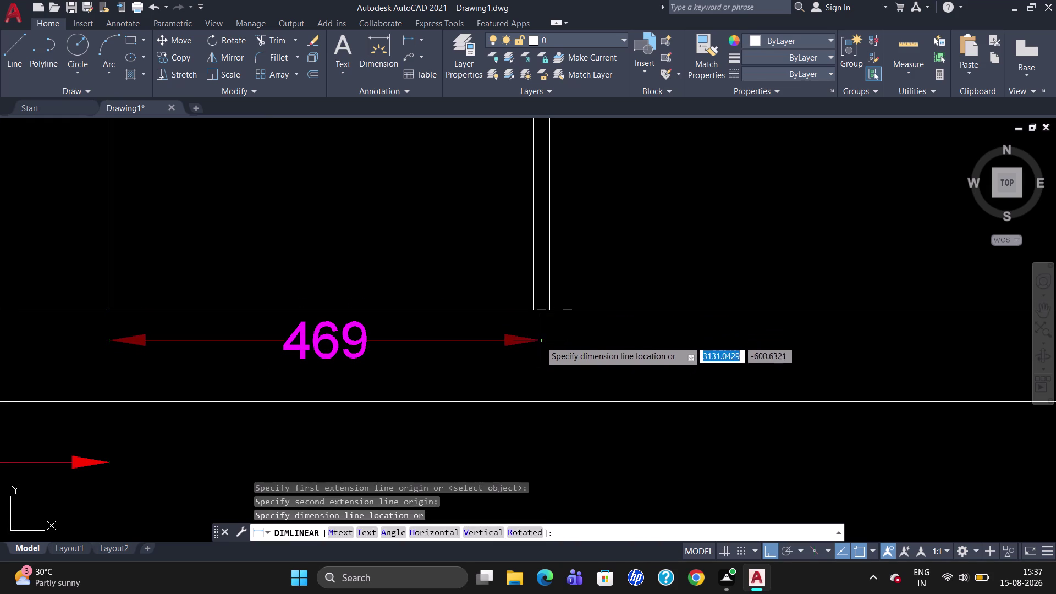
key(Escape)
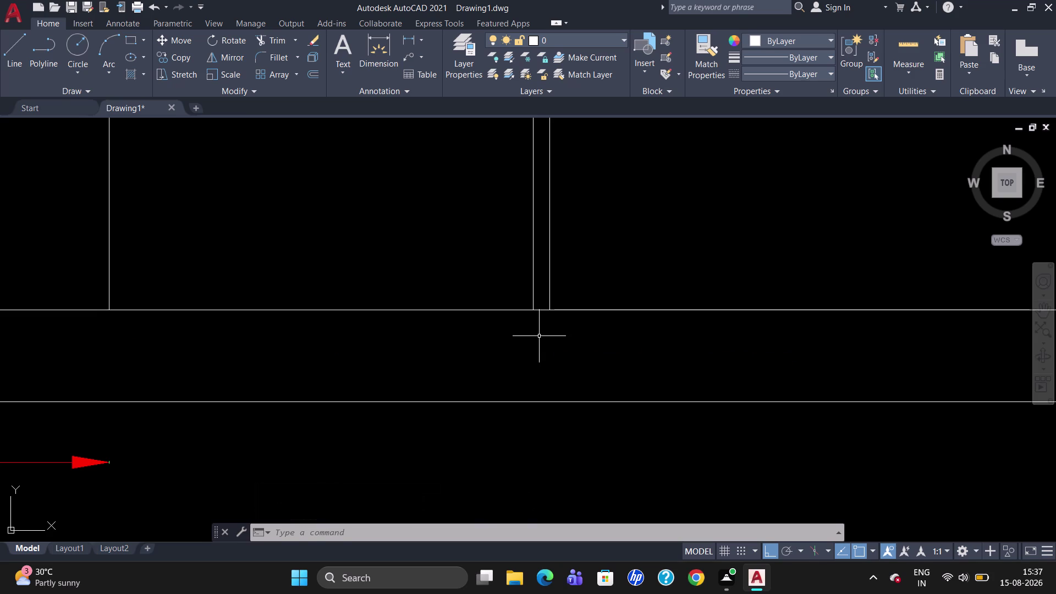
text(DLI)
key(Return)
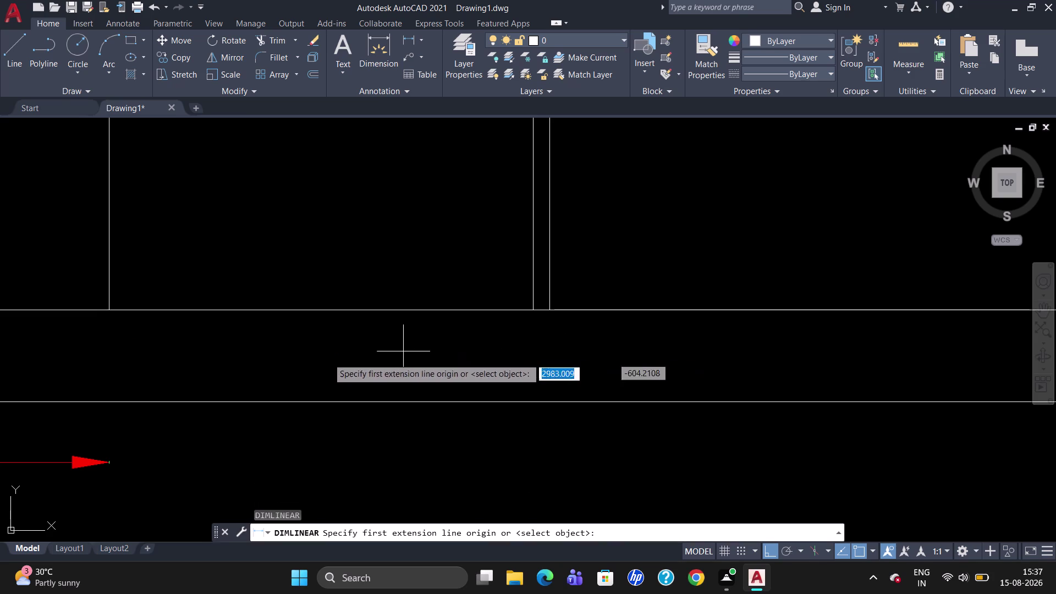
click(109, 310)
scroll(up, 3)
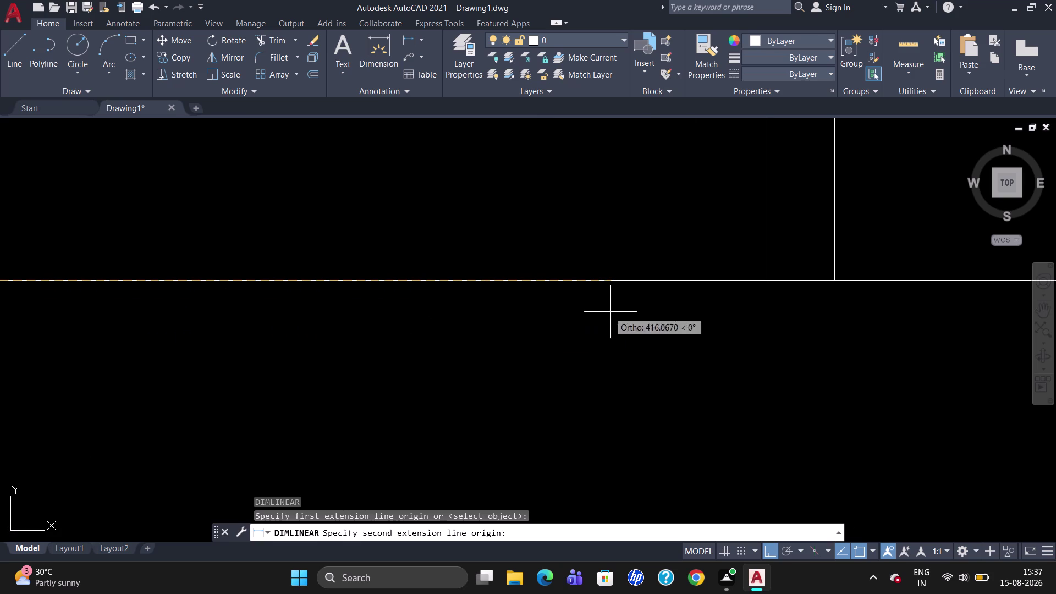
click(789, 278)
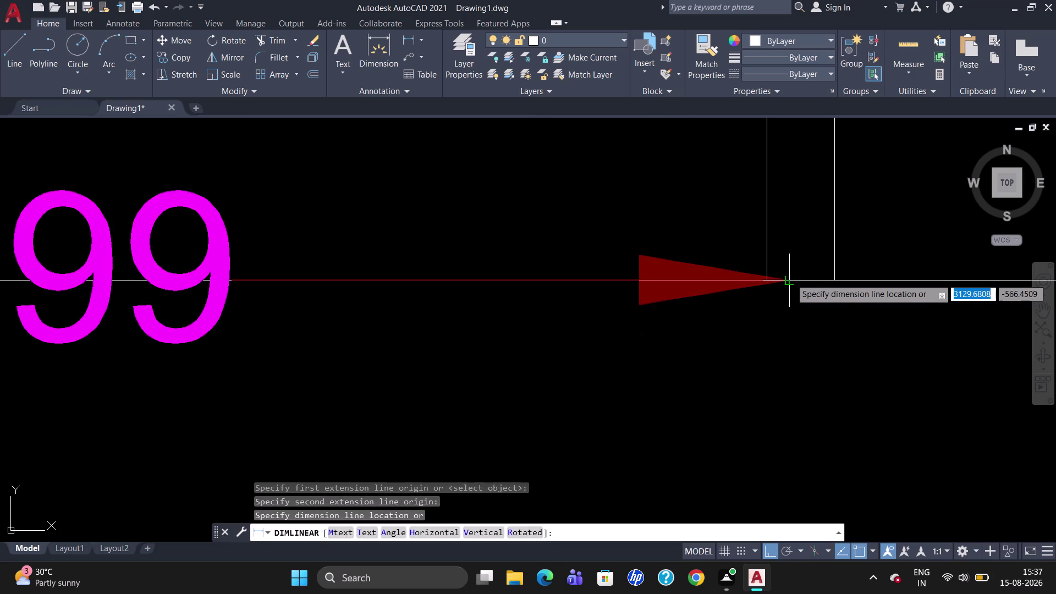
scroll(down, 3)
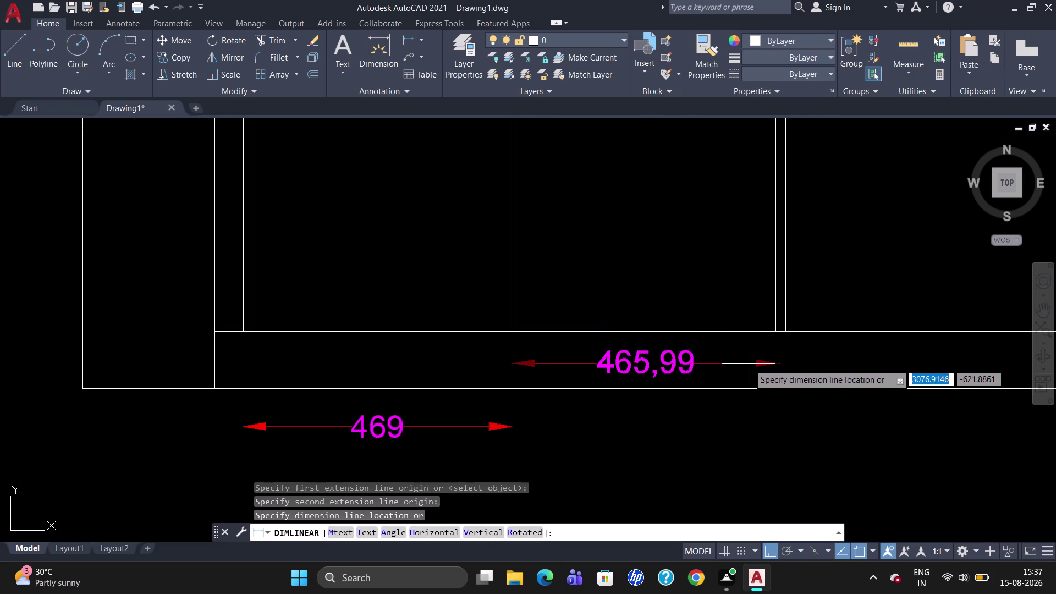
key(Escape)
key(d)
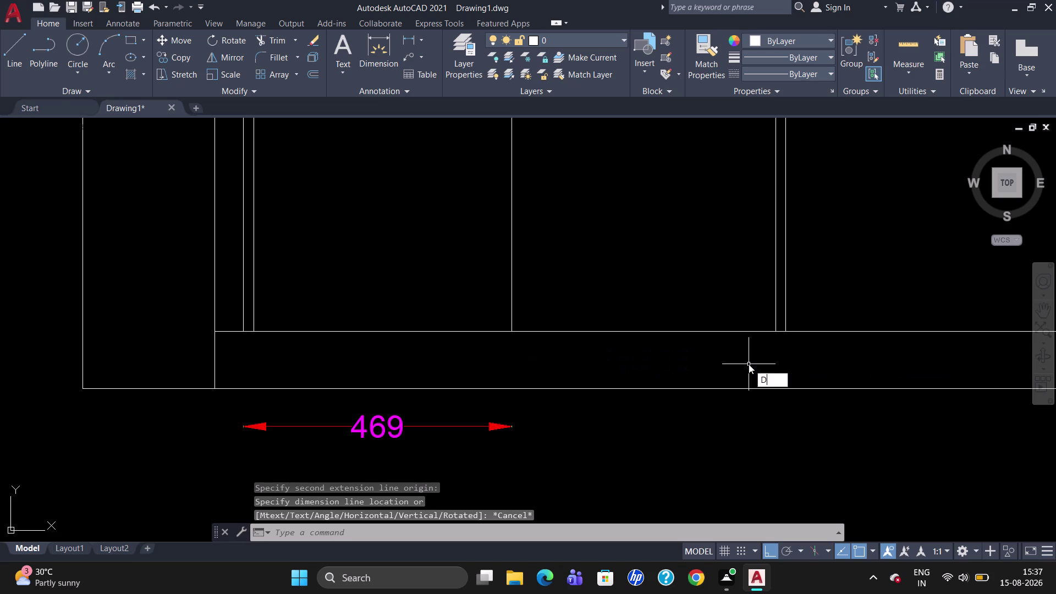
key(l)
key(i)
key(Return)
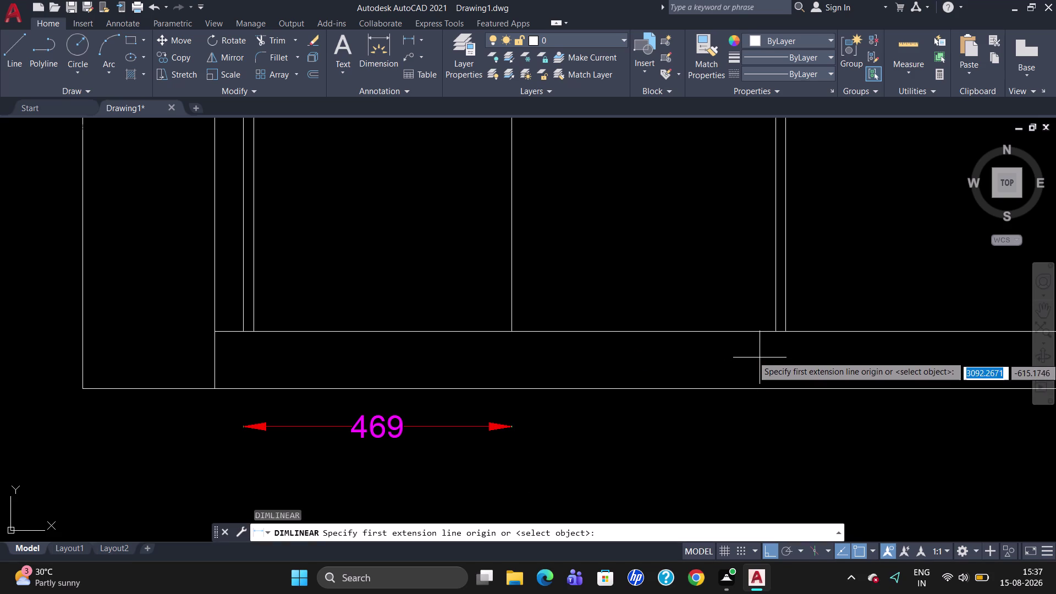
scroll(up, 3)
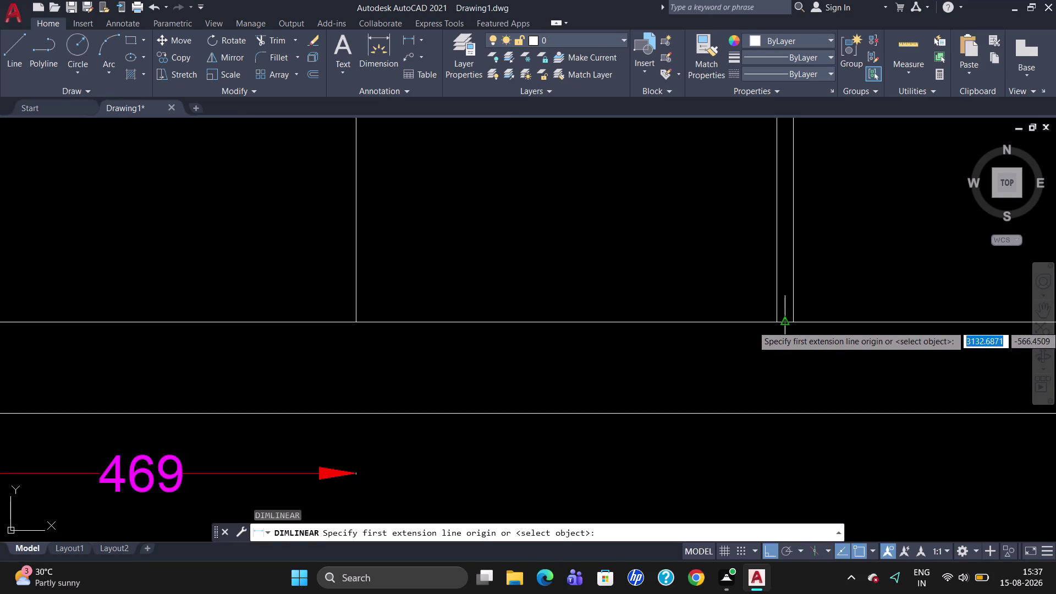
scroll(up, 3)
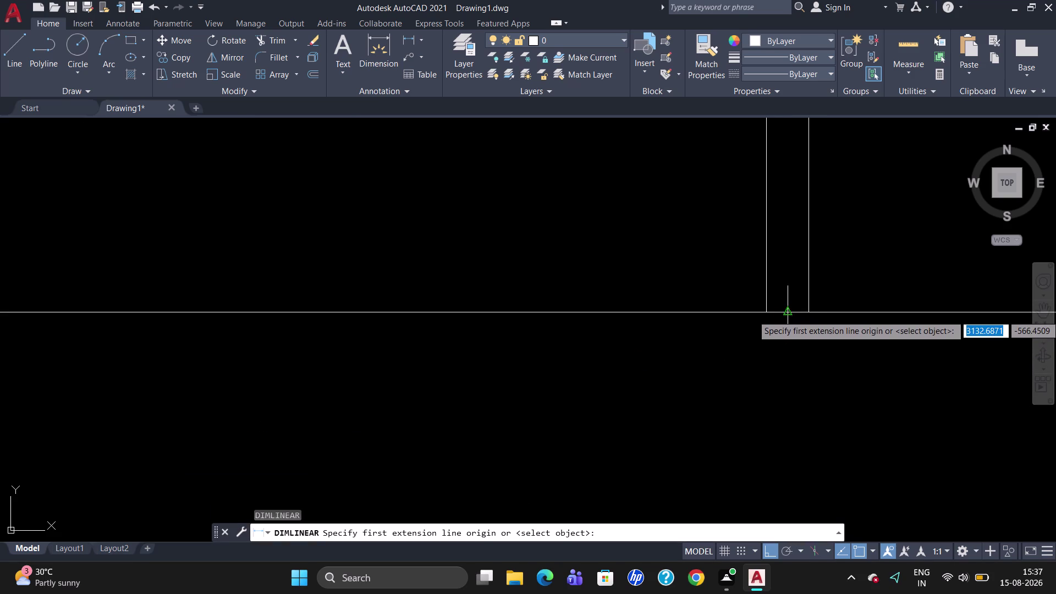
scroll(up, 3)
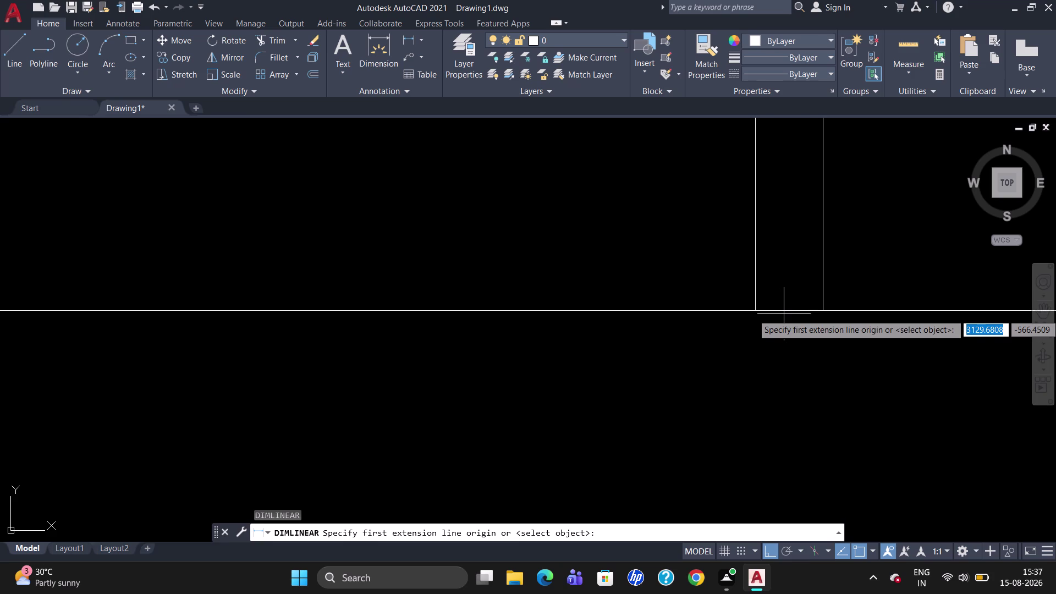
scroll(up, 3)
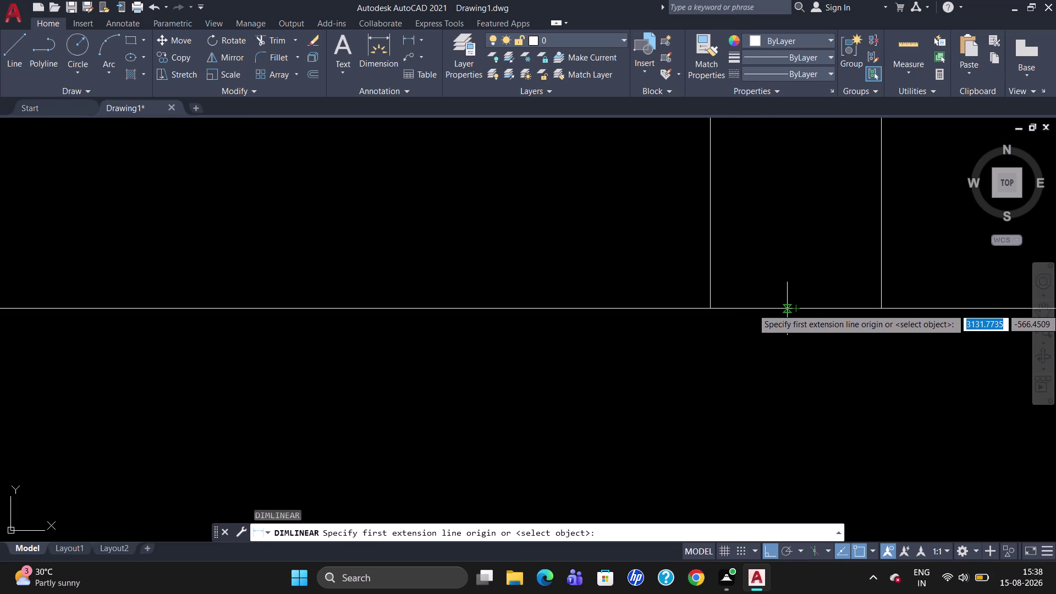
click(787, 309)
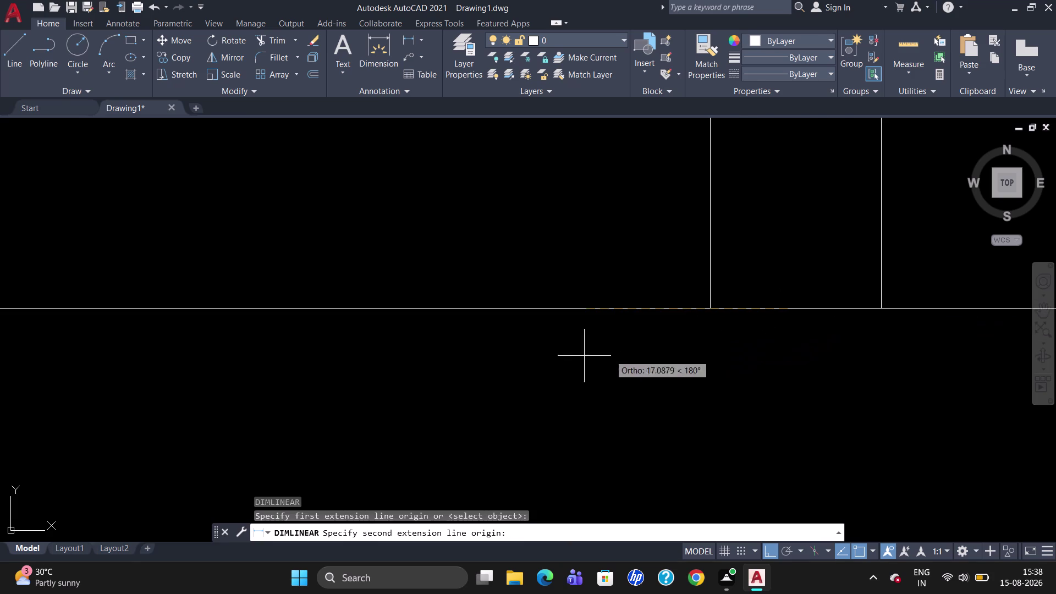
scroll(down, 3)
scroll(down, 3)
scroll(down, 3)
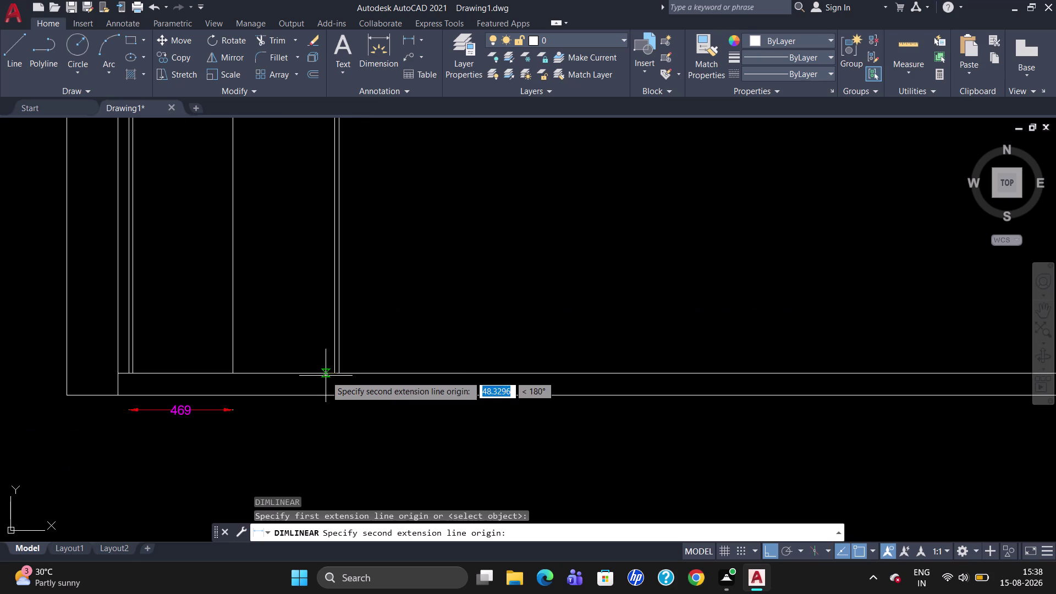
click(235, 375)
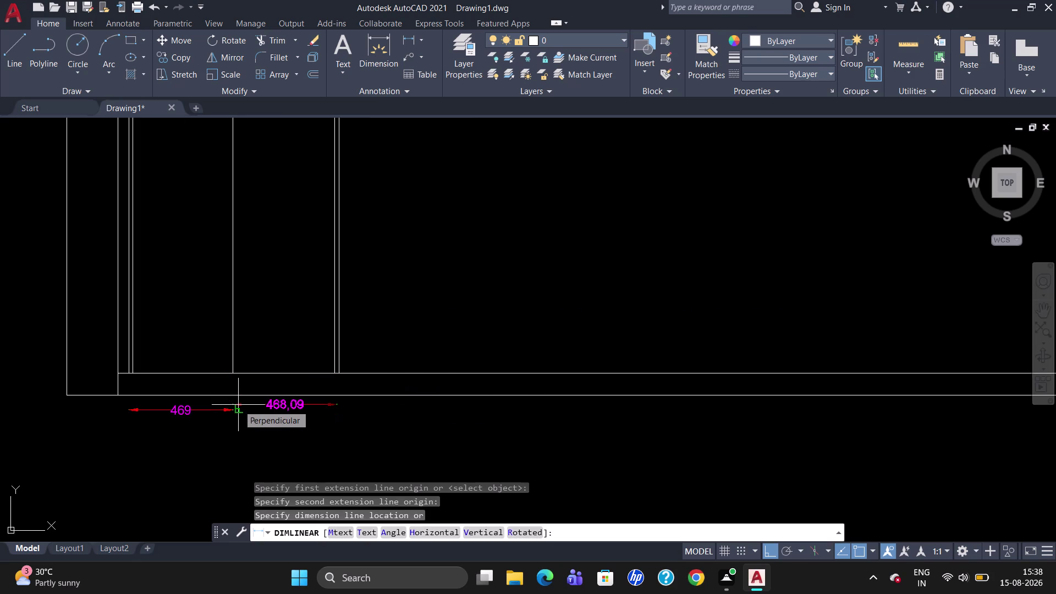
key(Escape)
scroll(up, 3)
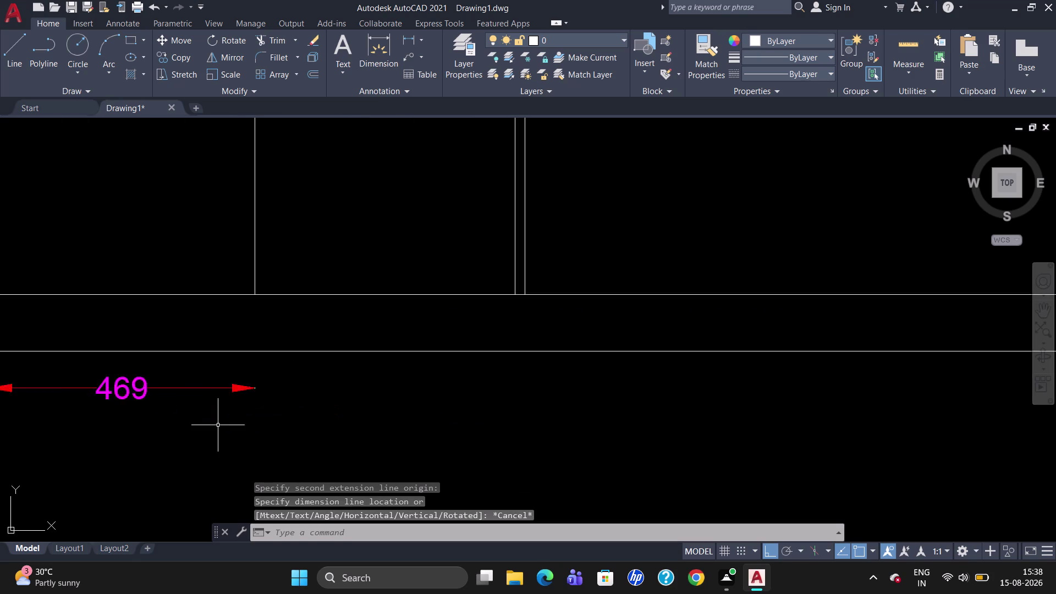
scroll(up, 3)
scroll(down, 3)
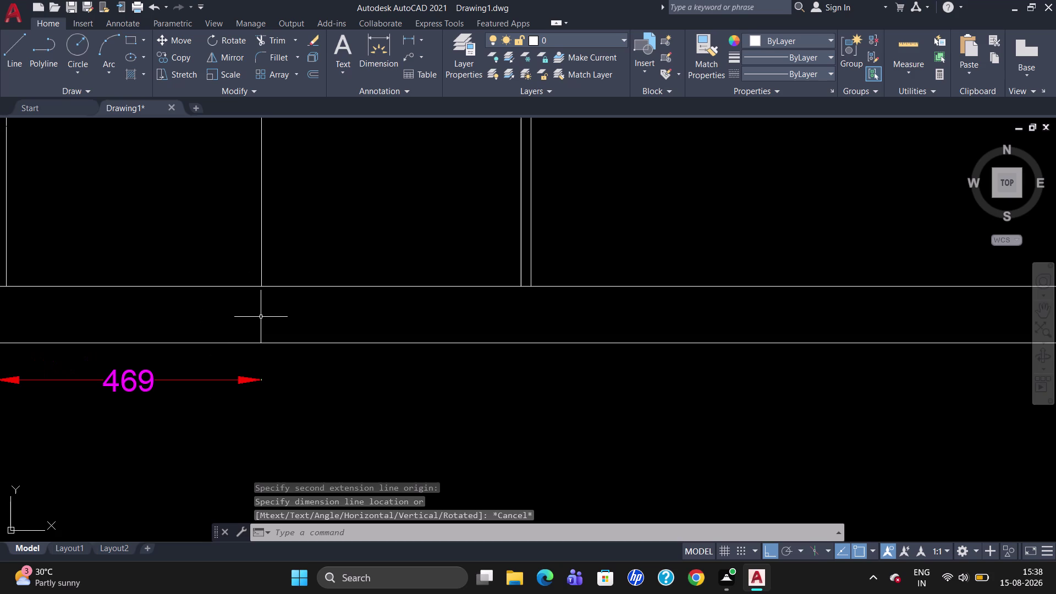
text(DL)
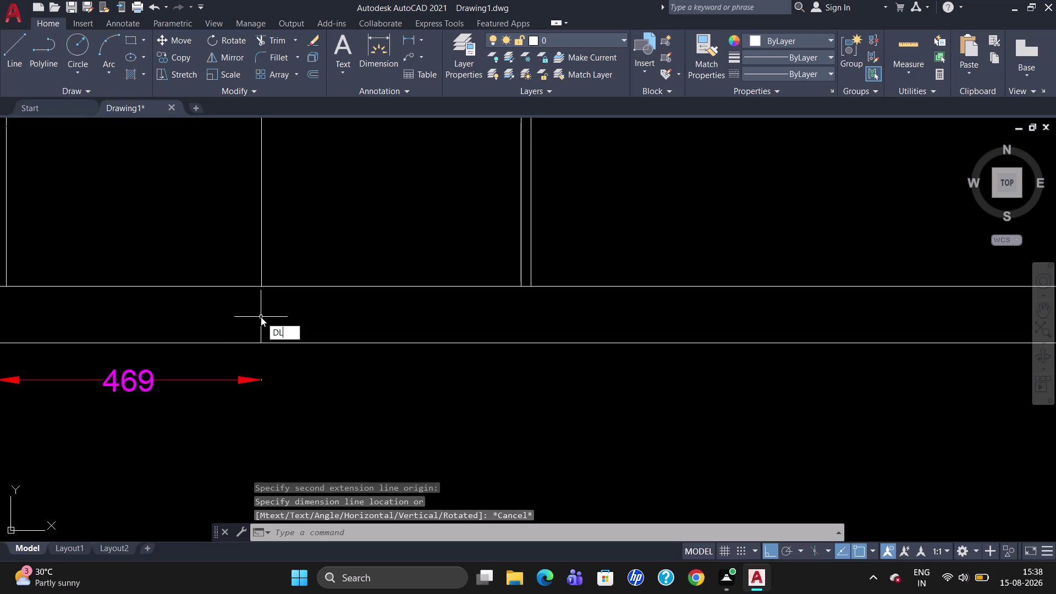
Dimension the second compartment as 460 between its dividers, next to the 469 dimension.
key(i)
key(Return)
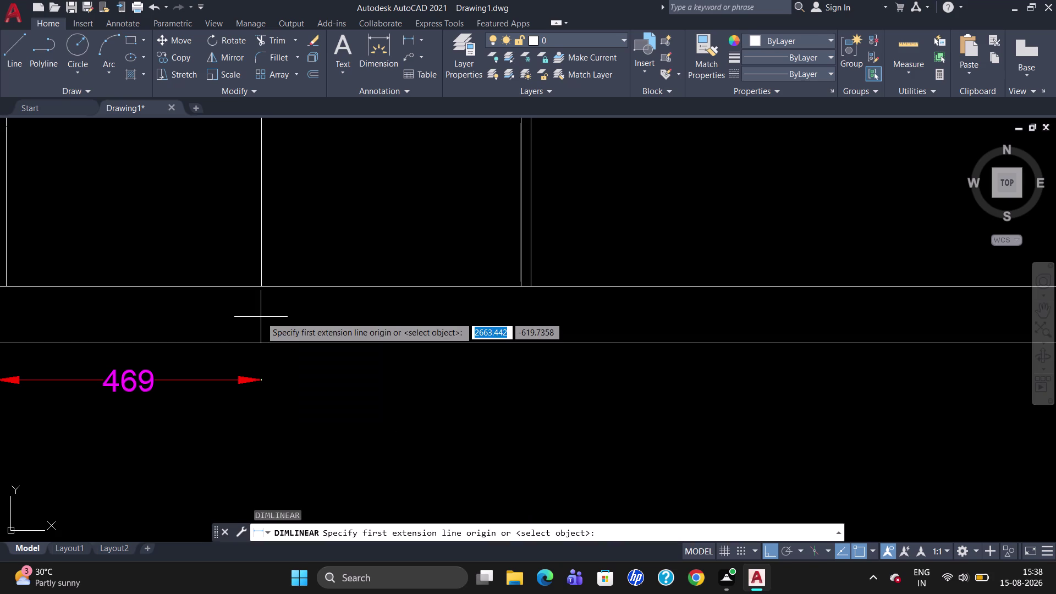
click(258, 283)
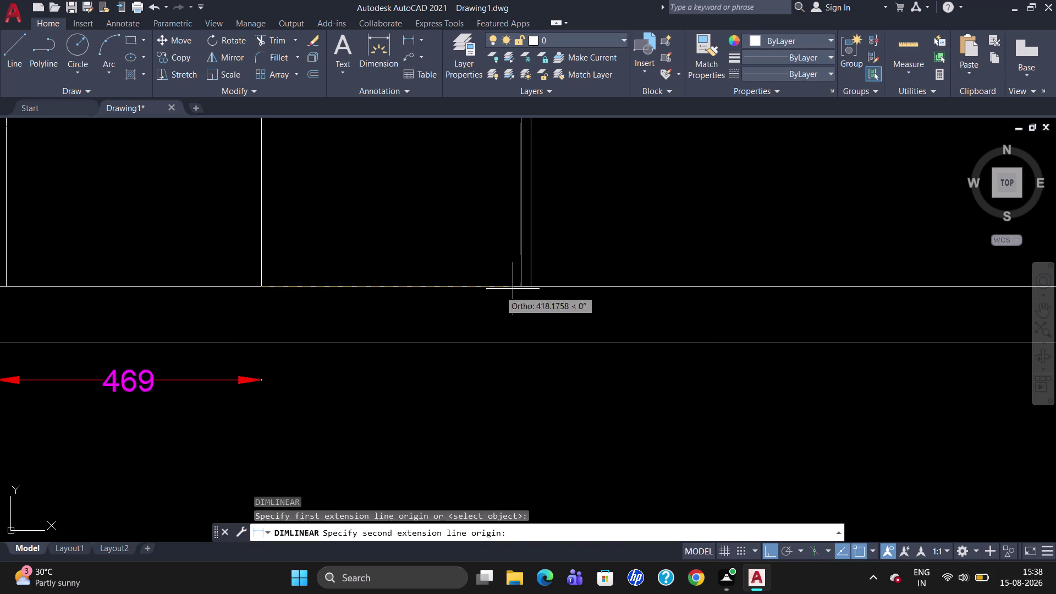
click(519, 286)
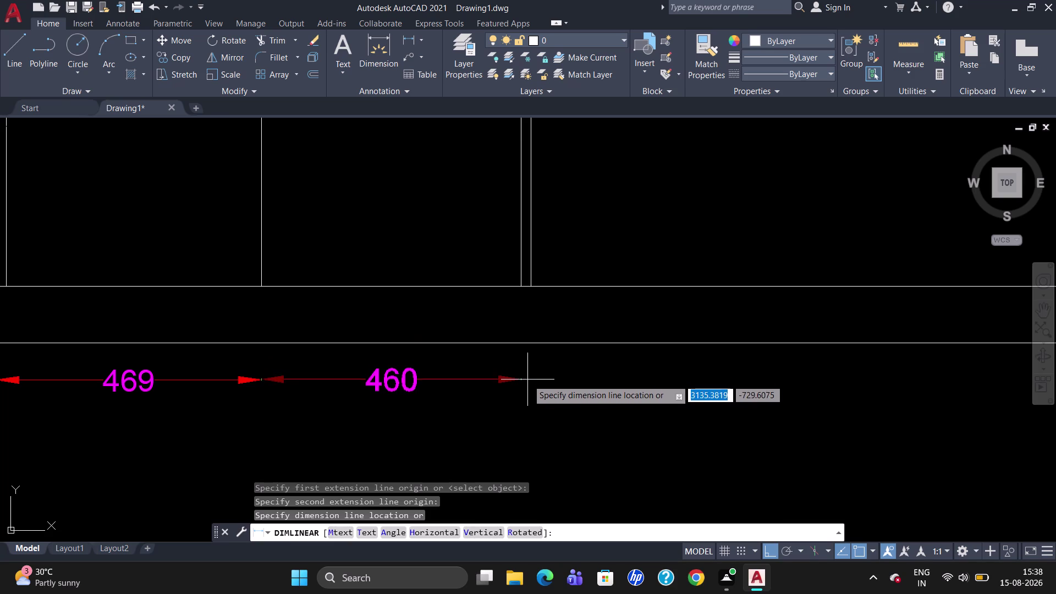
click(528, 381)
scroll(down, 3)
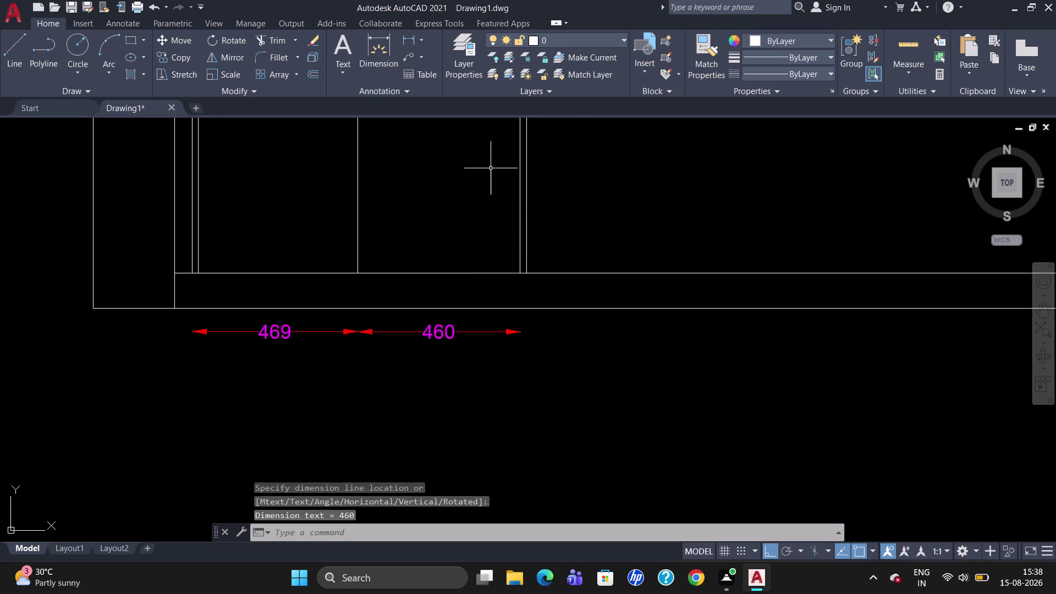
scroll(up, 3)
scroll(down, 3)
scroll(up, 3)
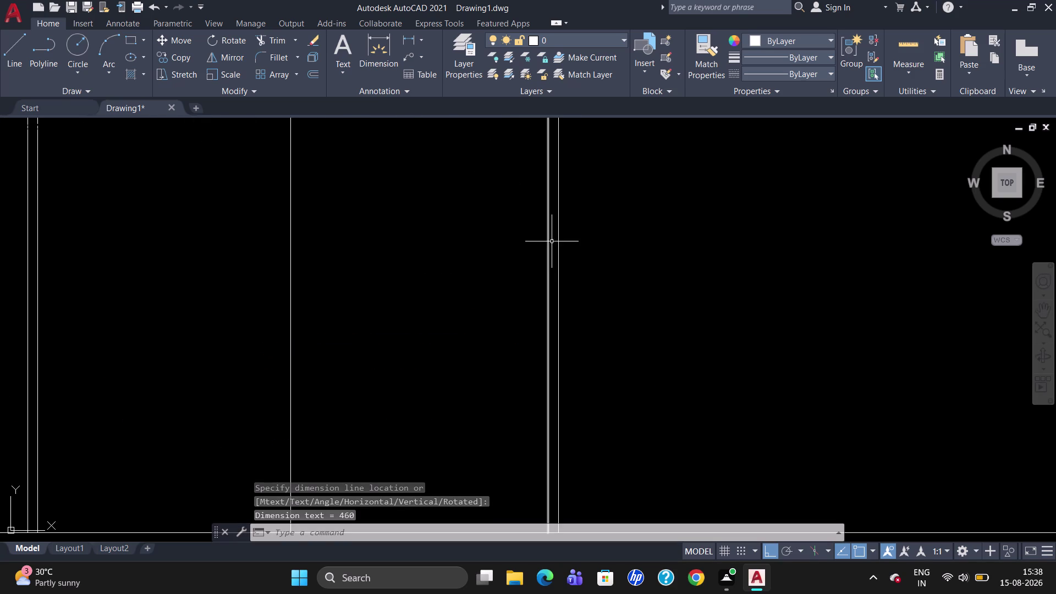
scroll(down, 3)
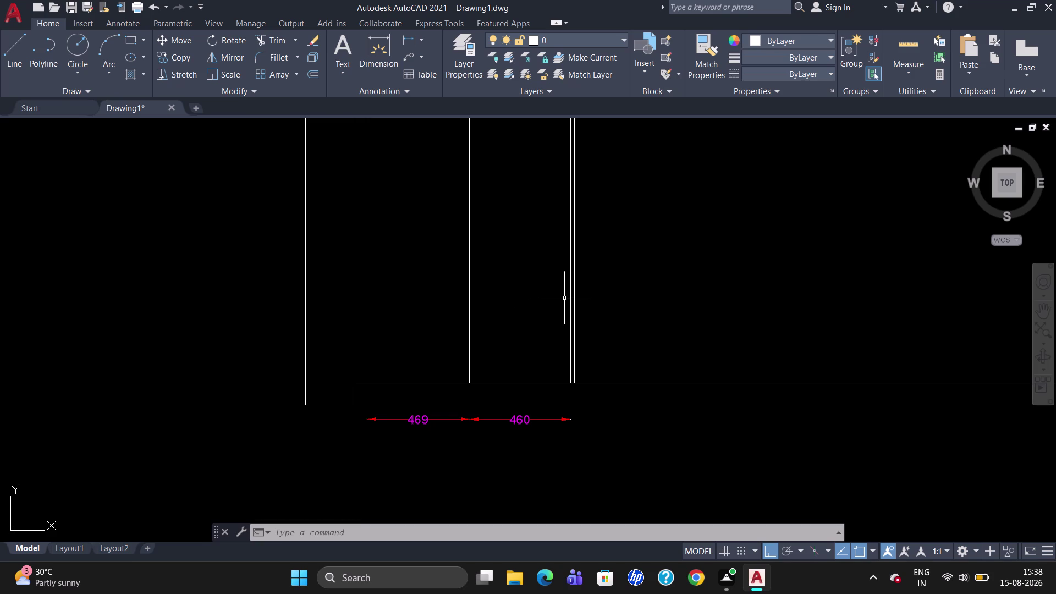
Offset the last divider 460 units to the right.
key(o)
key(Return)
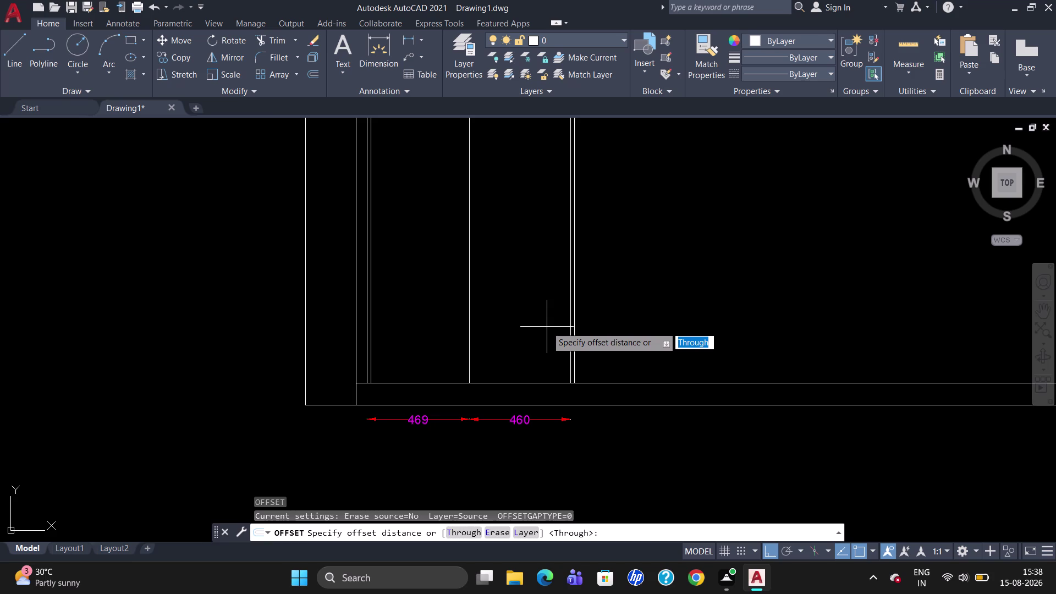
text(4)
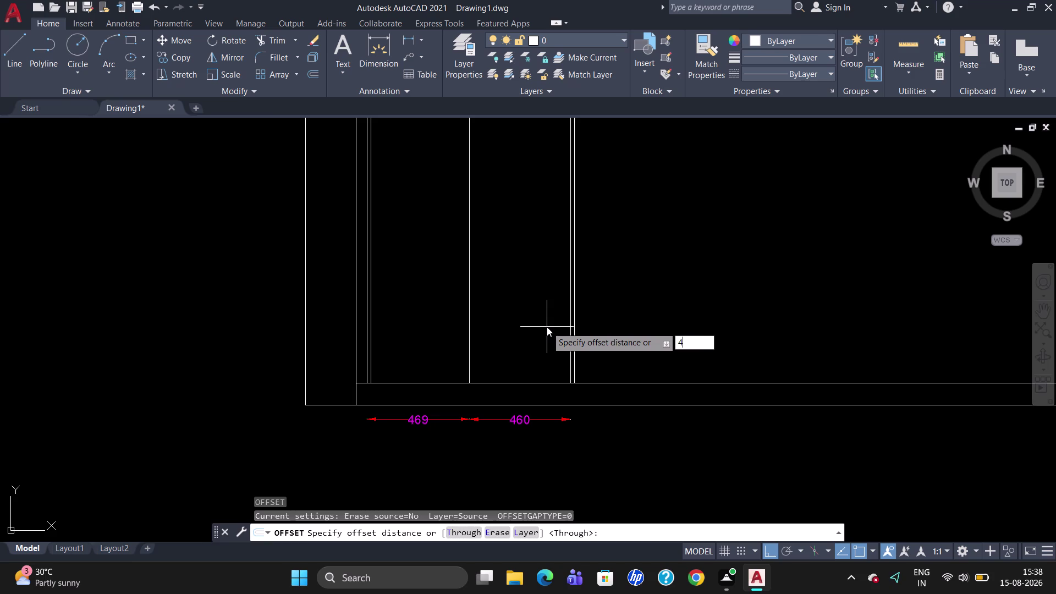
text(60)
key(Return)
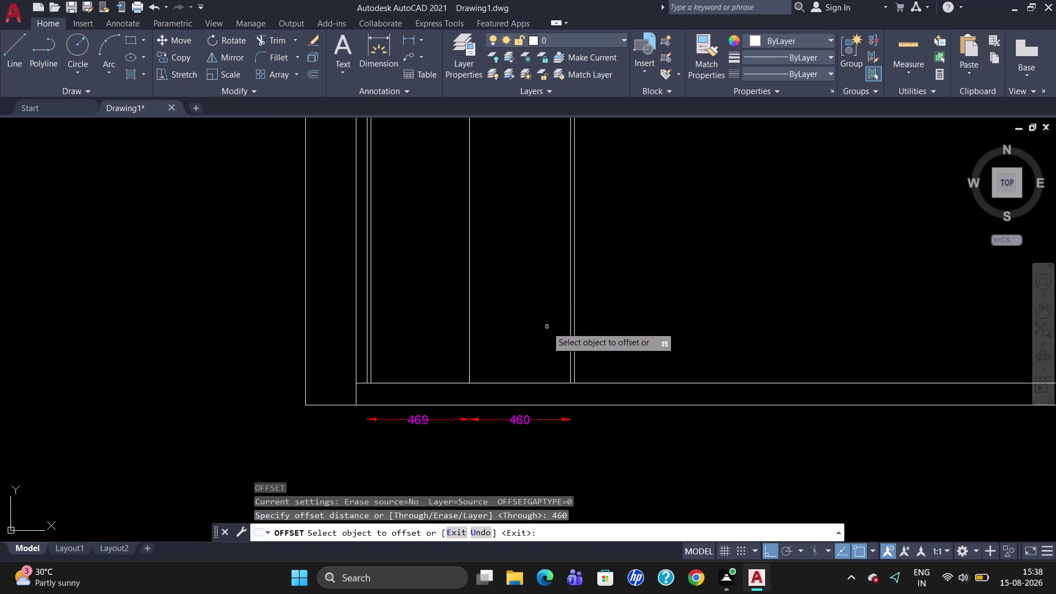
click(569, 339)
click(634, 331)
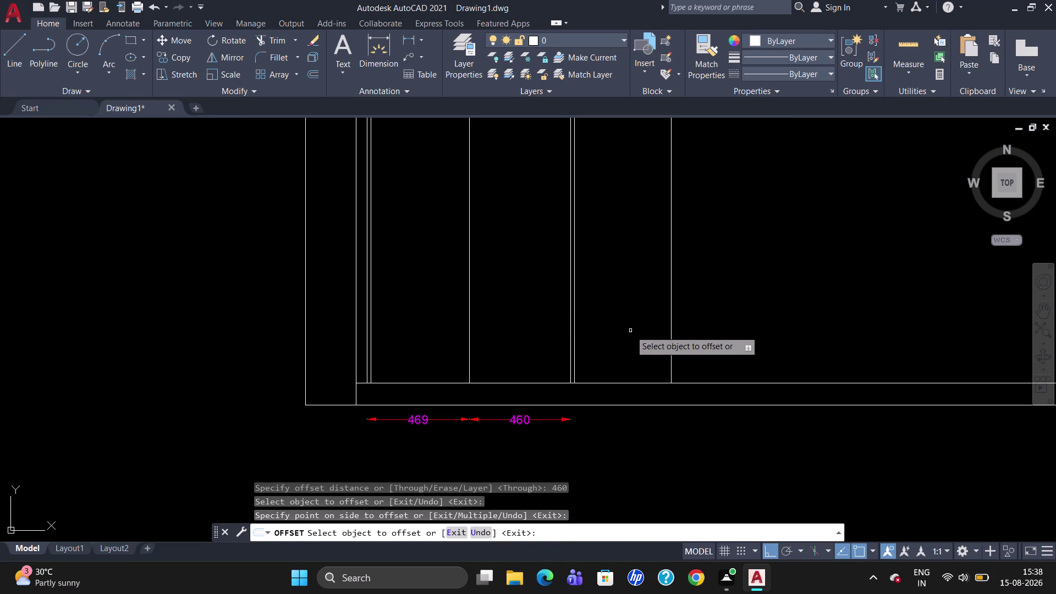
Offset another divider 460 further right and add an 18-unit partition line beside it.
click(671, 327)
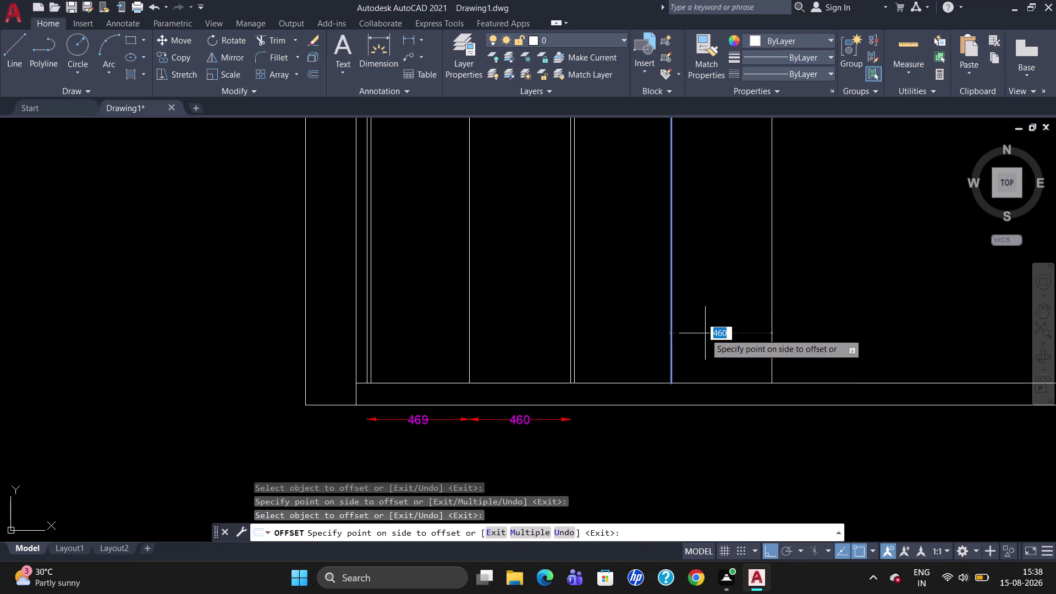
text(46)
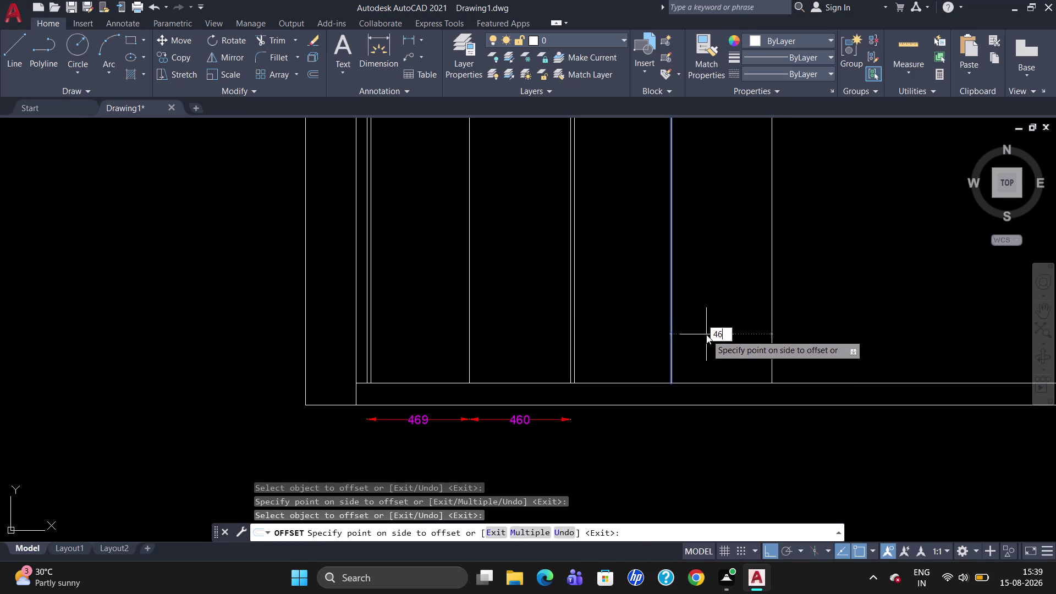
text(0)
key(Return)
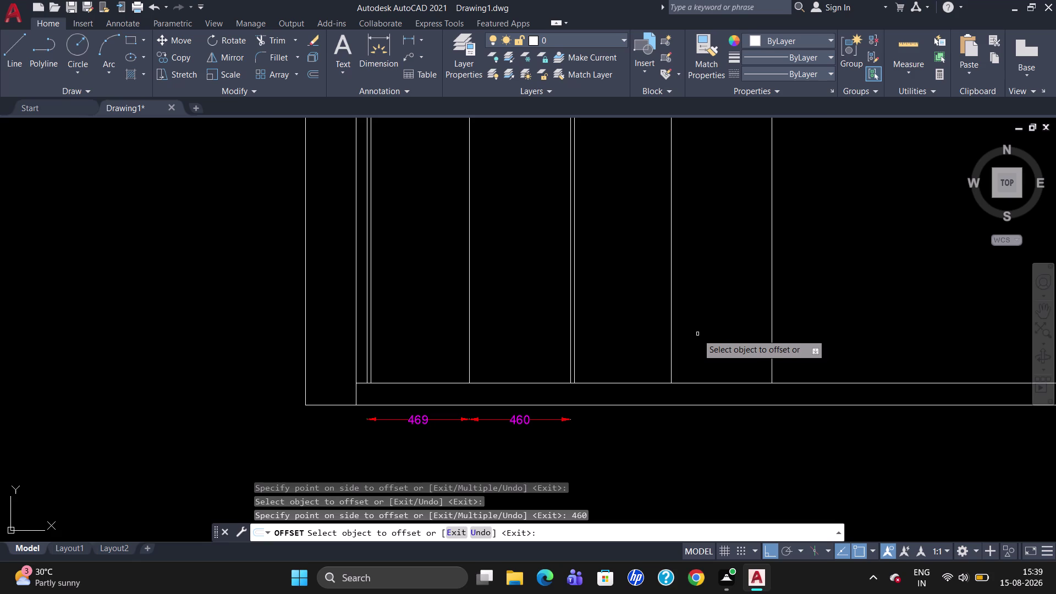
click(772, 340)
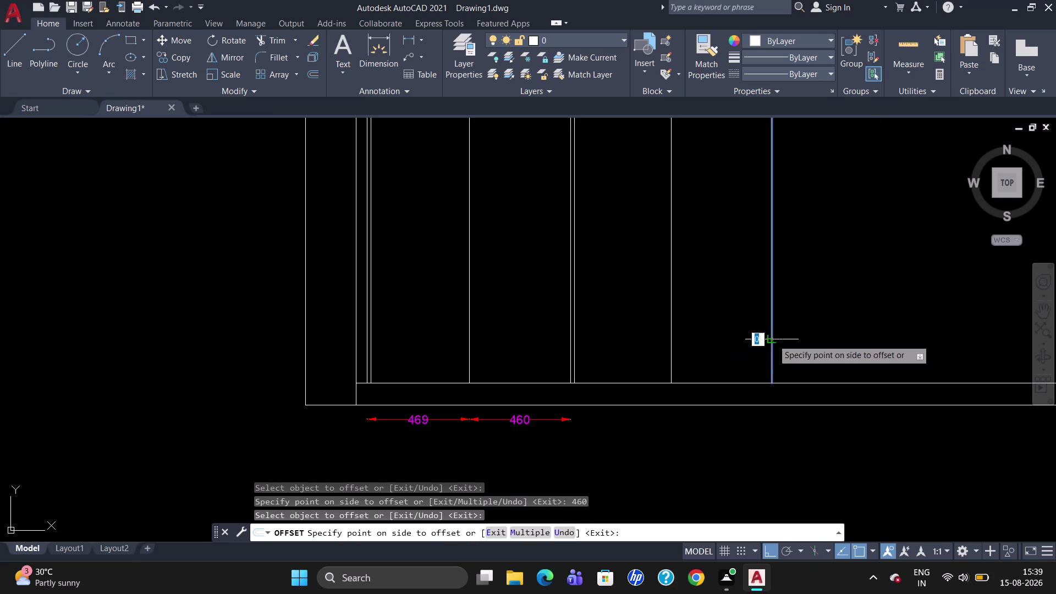
text(18)
key(Return)
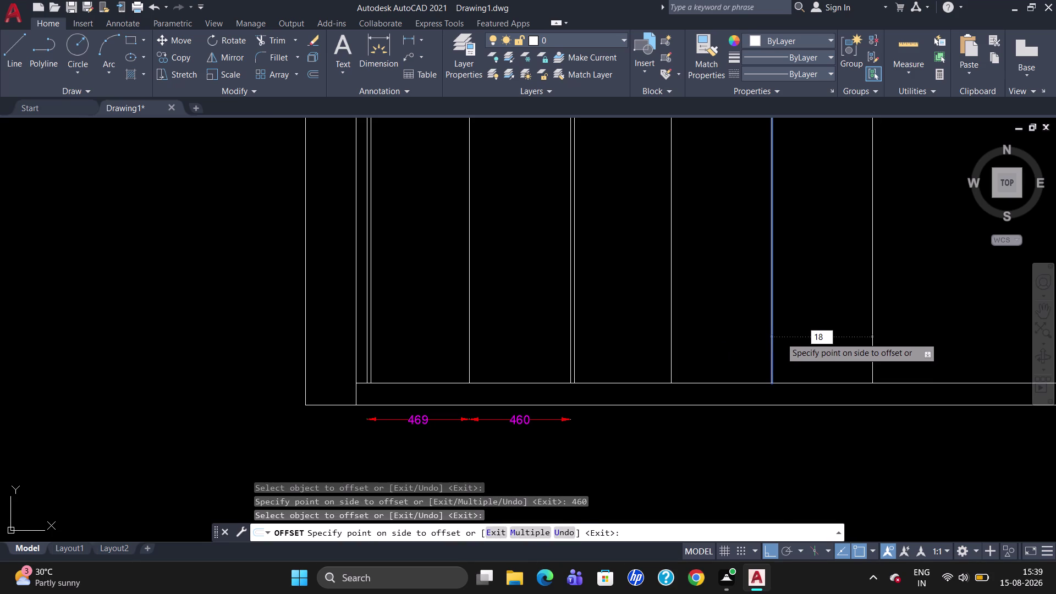
key(Escape)
Add two 460 linear dimensions between successive dividers, aligned with the existing row.
text(D)
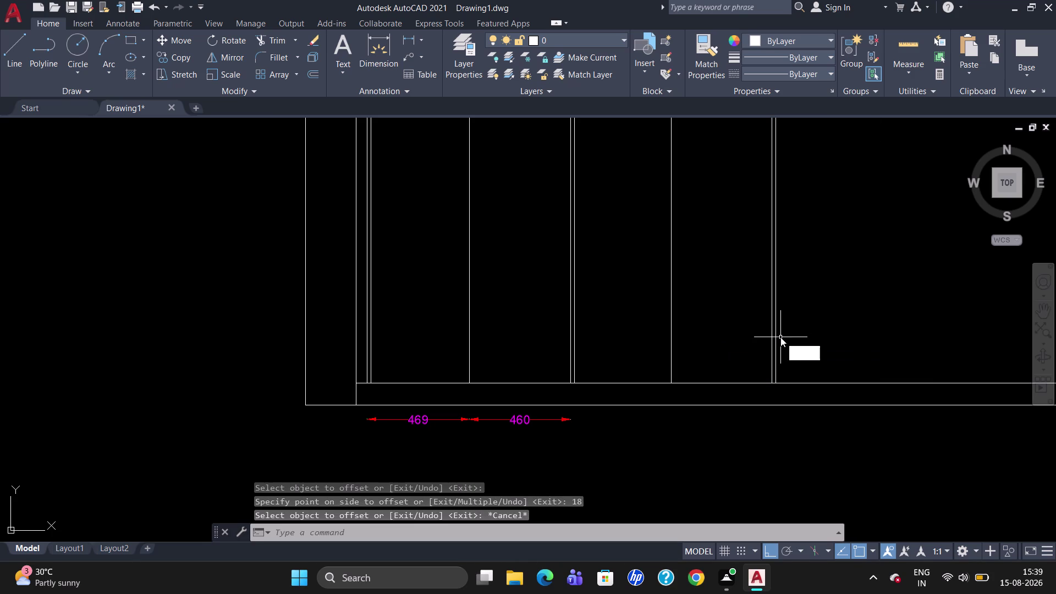
text(LI)
key(Return)
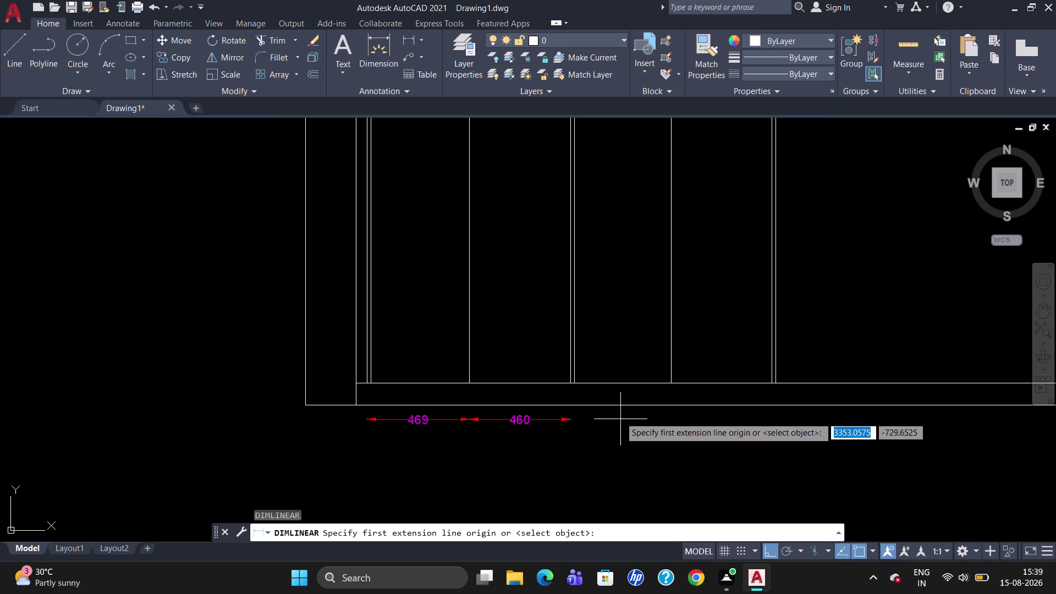
click(568, 385)
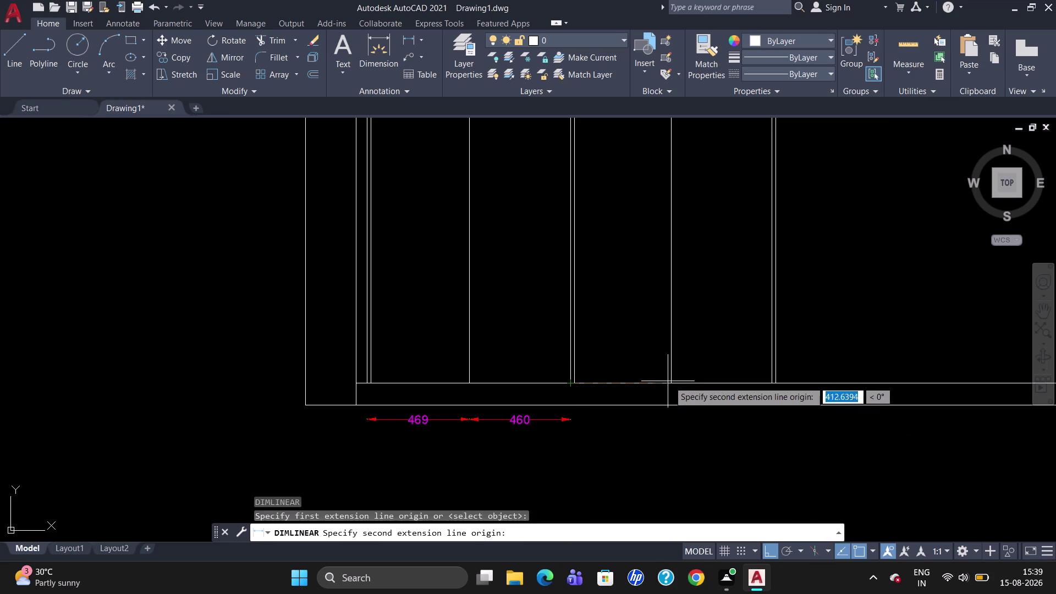
click(673, 383)
click(665, 420)
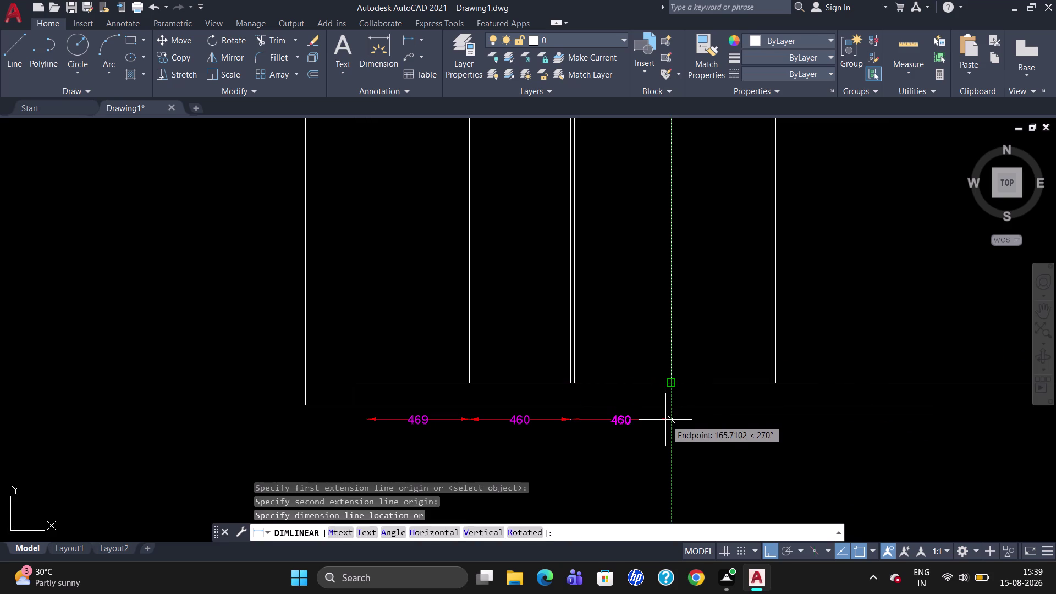
key(space)
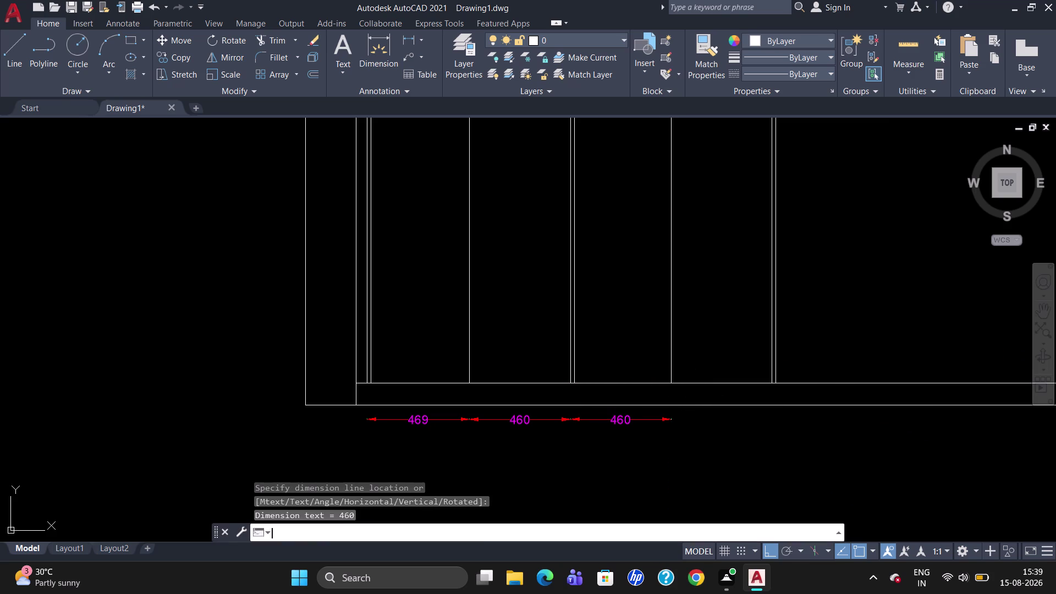
click(670, 386)
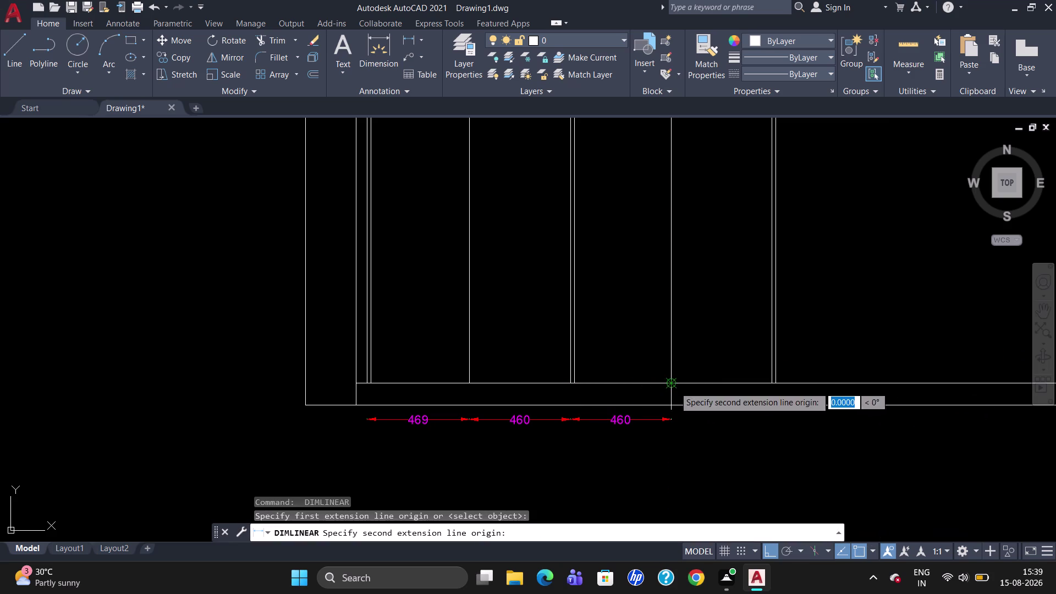
click(774, 381)
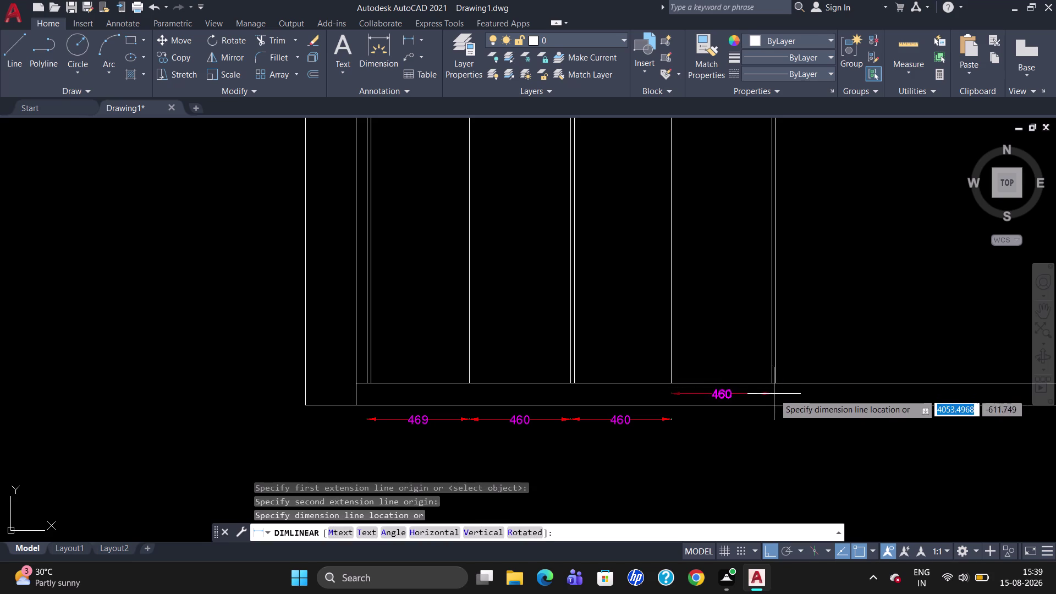
click(777, 419)
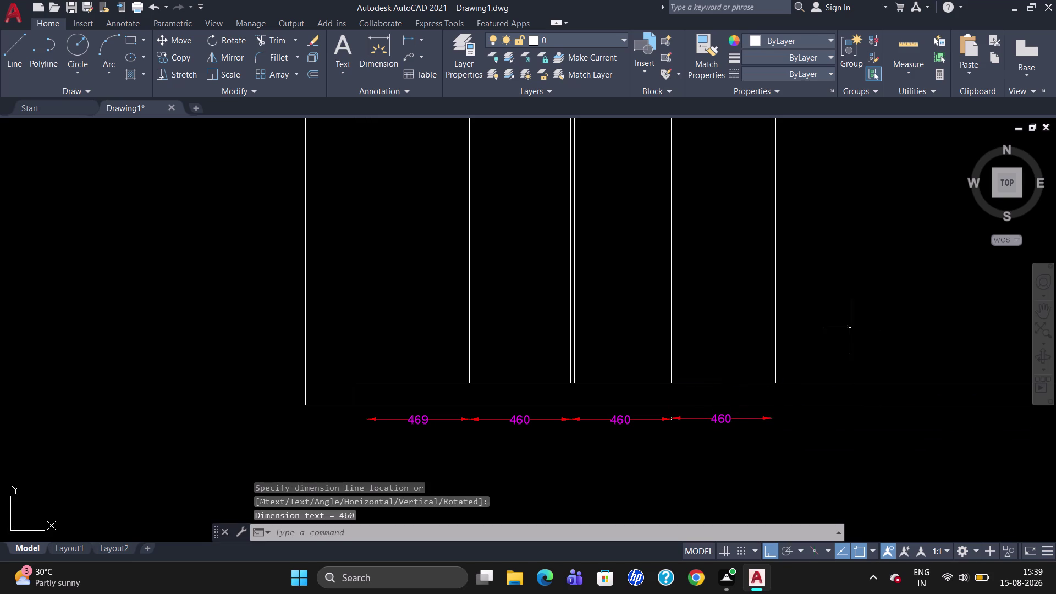
Zoom in on the 469 and 460 dimension row at the wardrobe bottom and start OFFSET.
scroll(up, 3)
scroll(down, 3)
scroll(up, 3)
scroll(down, 3)
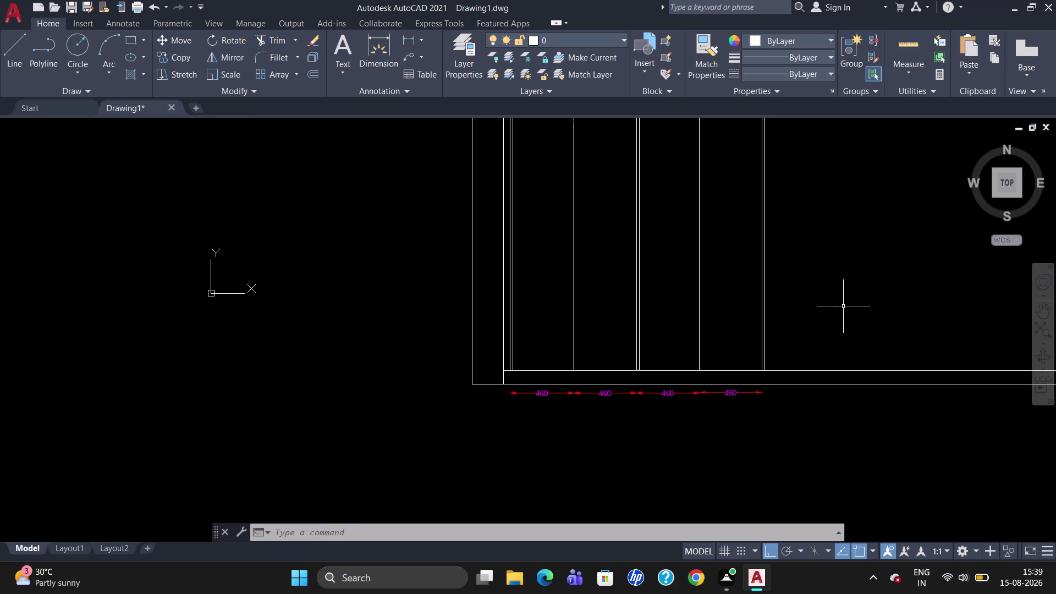
scroll(down, 3)
scroll(up, 3)
scroll(down, 3)
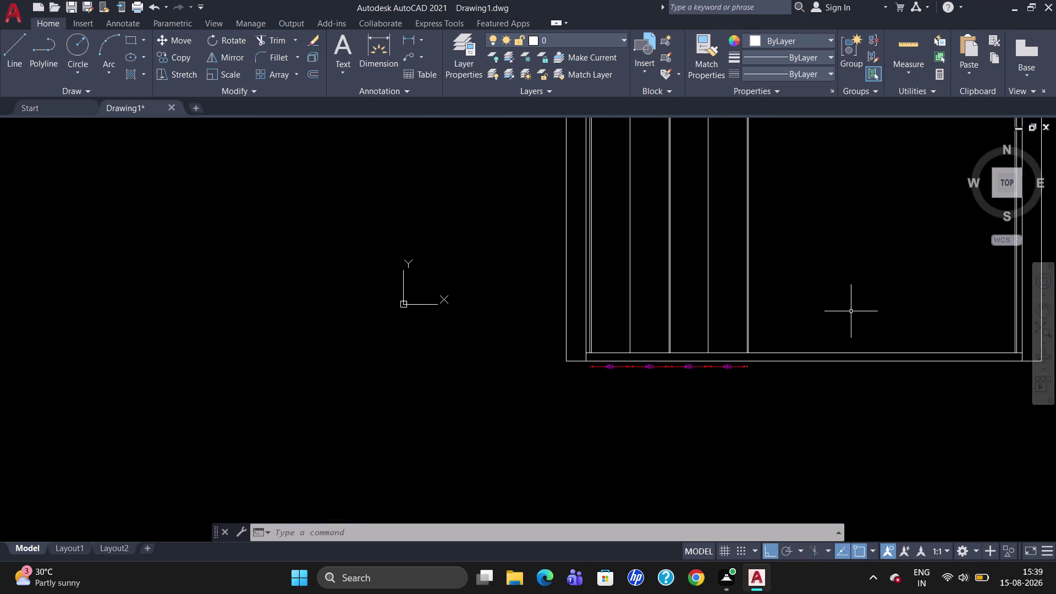
scroll(up, 3)
scroll(down, 3)
scroll(up, 3)
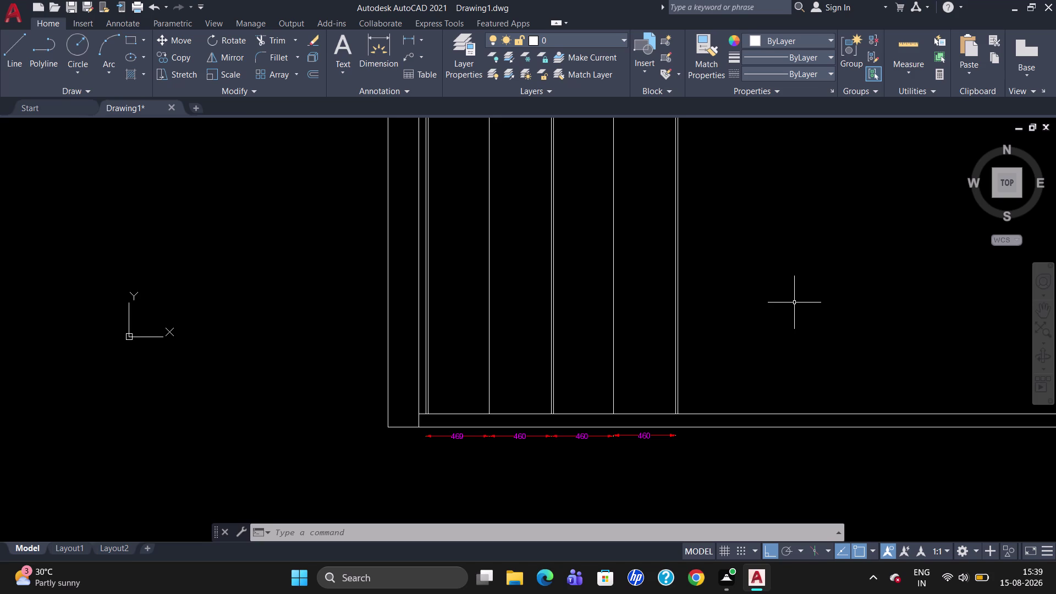
scroll(up, 3)
scroll(down, 3)
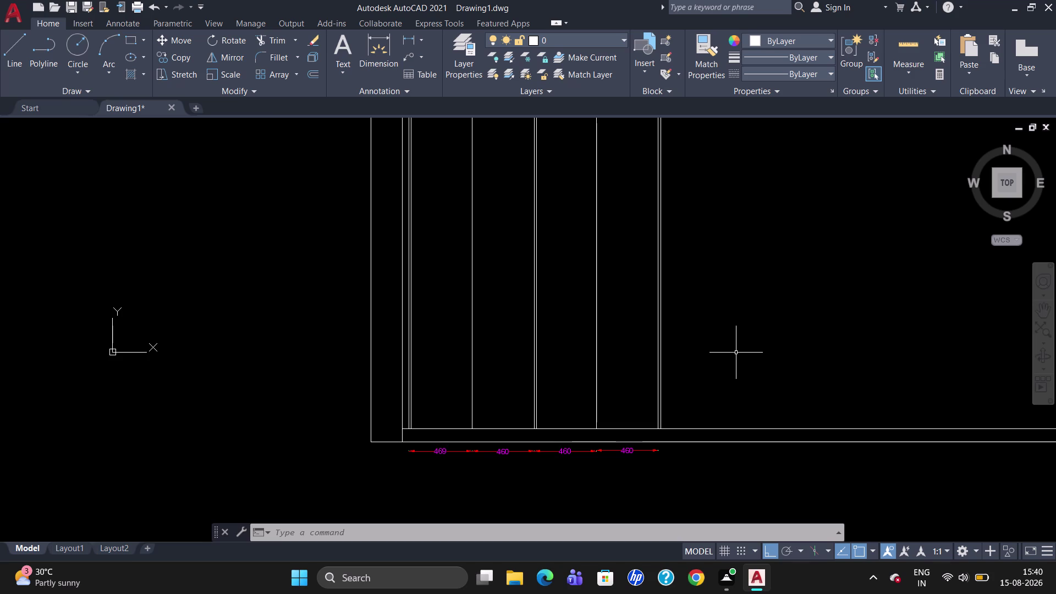
scroll(up, 3)
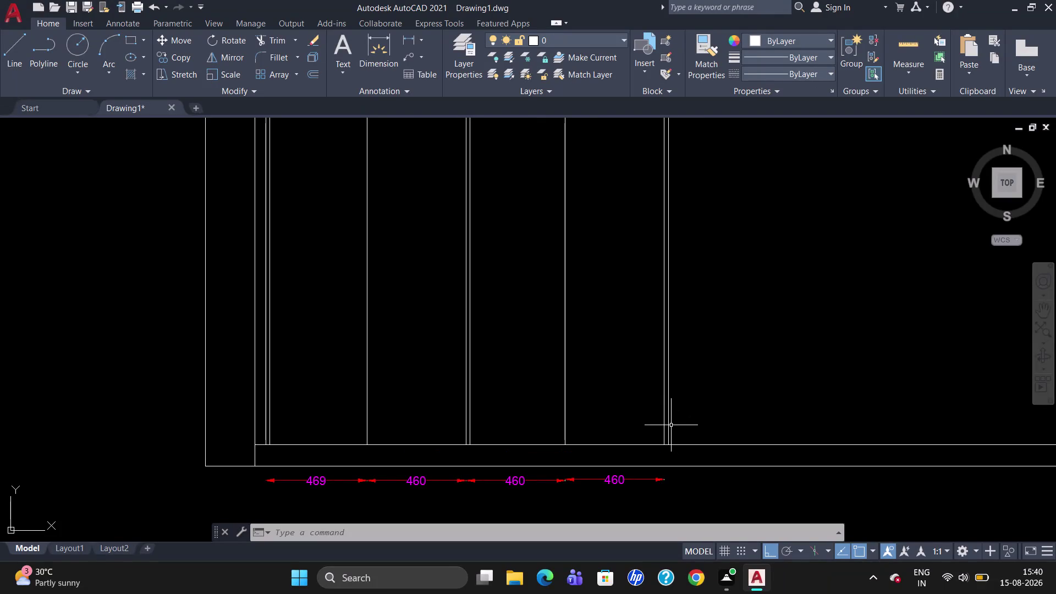
key(o)
key(Return)
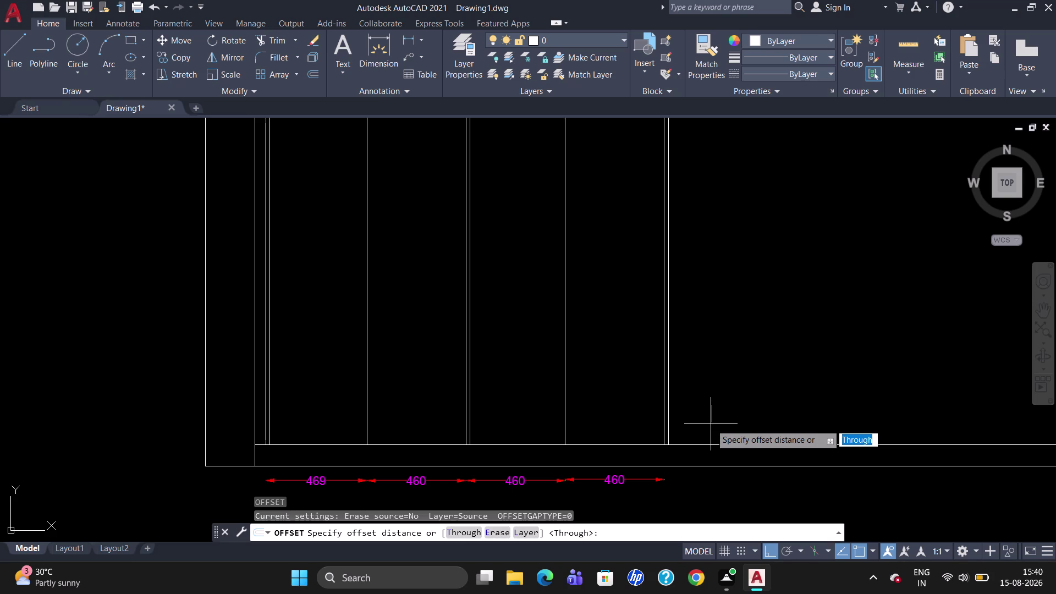
Copy the rightmost divider twice to the right, each 460 apart.
text(46)
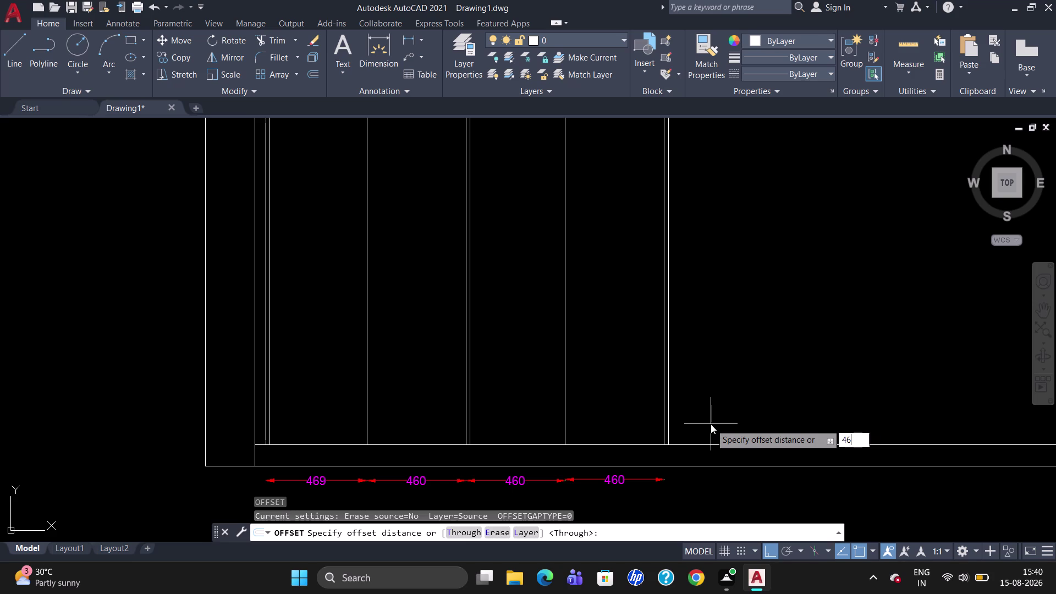
text(0)
key(Return)
right_click(712, 422)
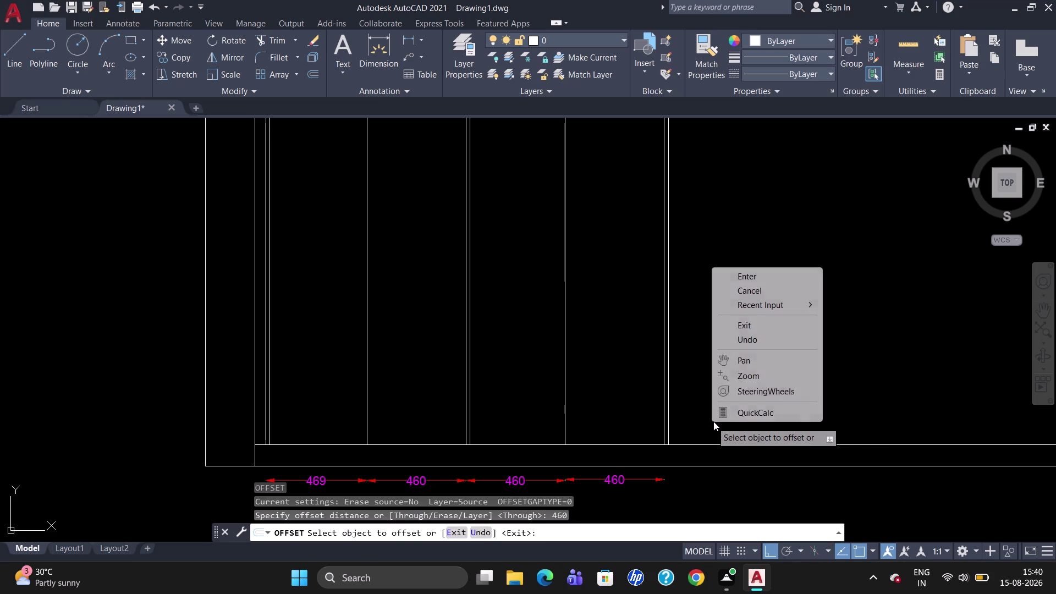
click(681, 414)
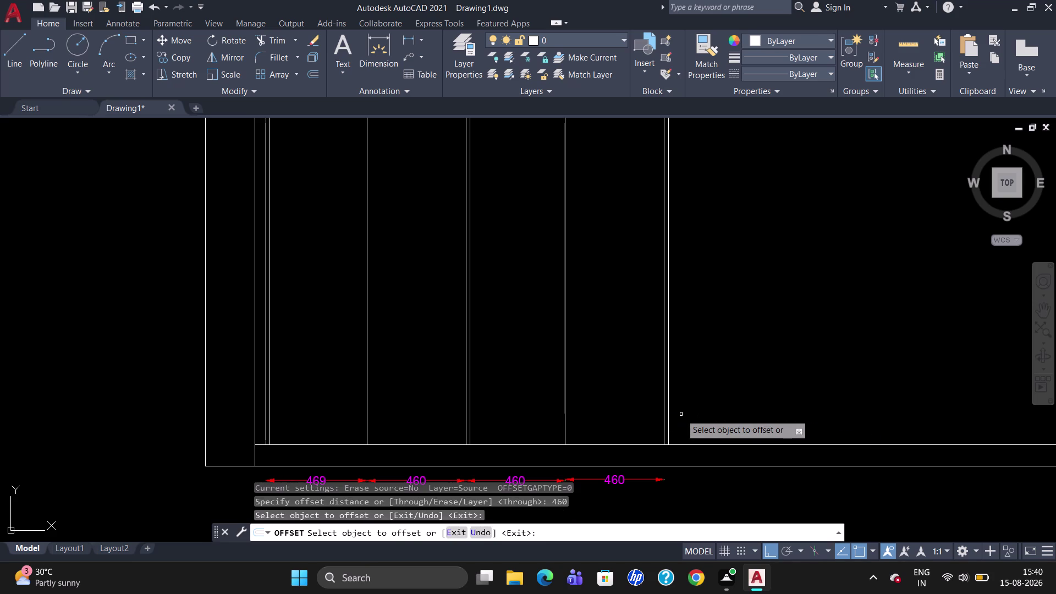
click(669, 419)
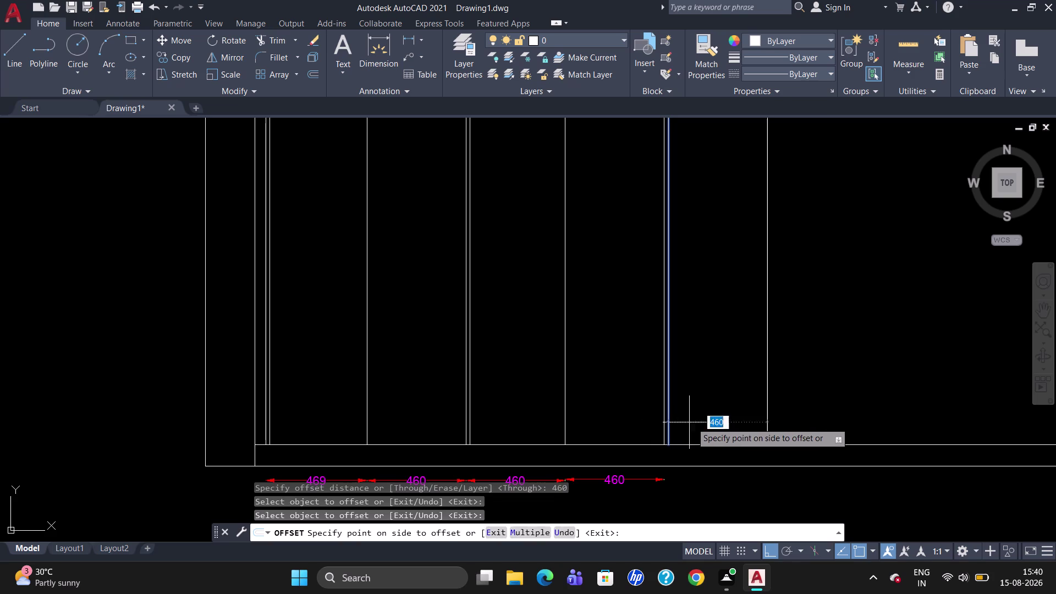
click(727, 421)
click(766, 411)
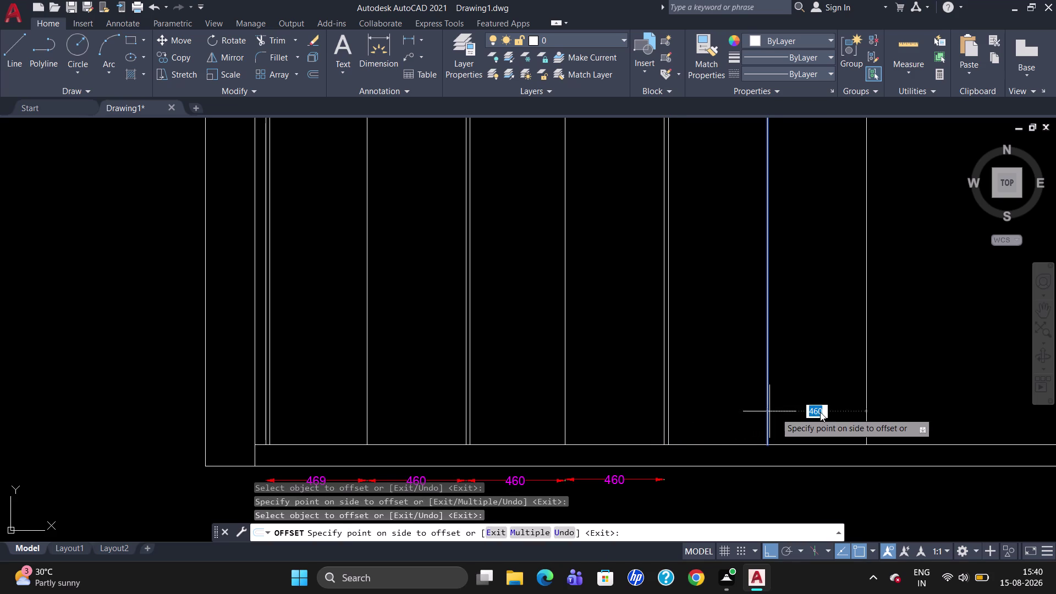
text(460)
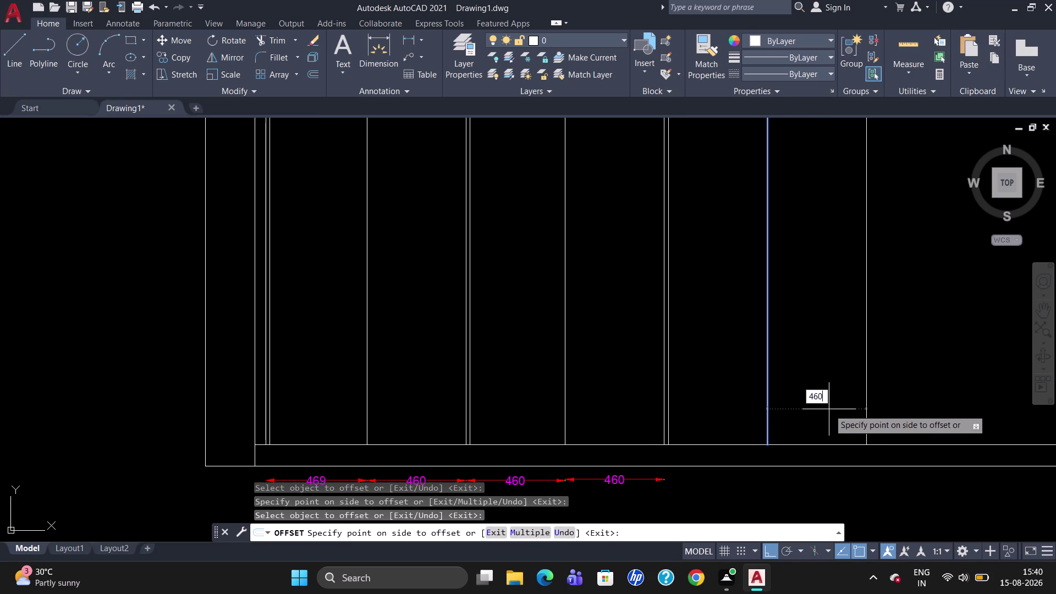
key(Return)
click(868, 406)
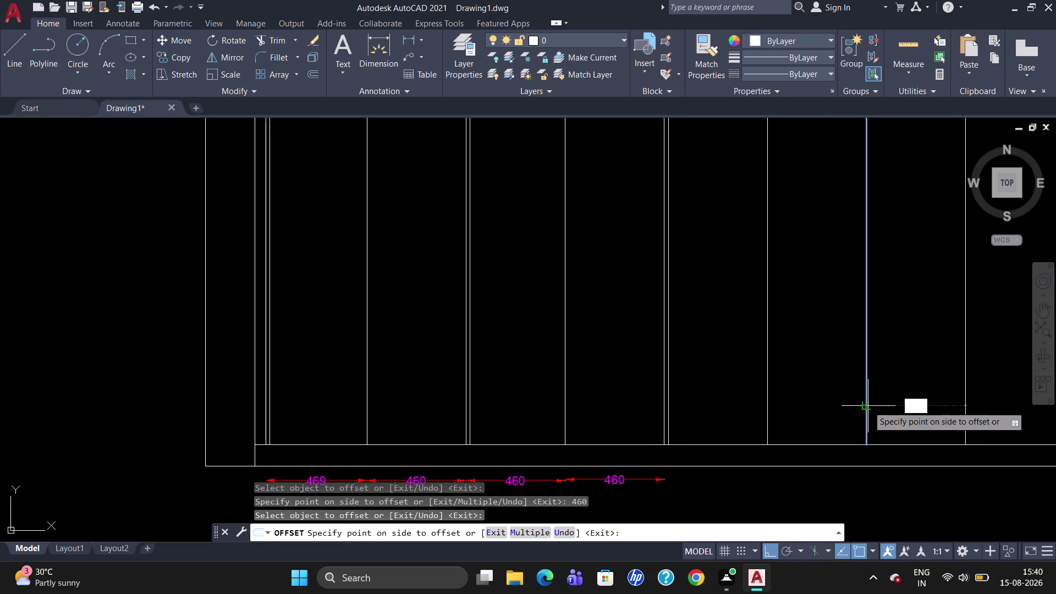
Give the last divider an 18-thick parallel line, then select the last 460 dimension.
key(1)
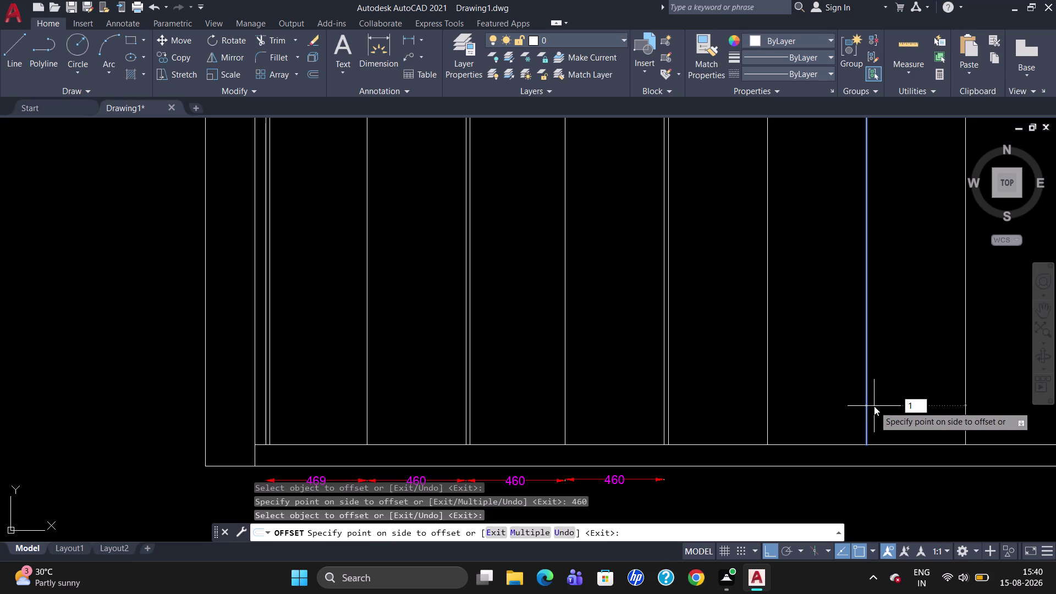
key(8)
key(Return)
key(Escape)
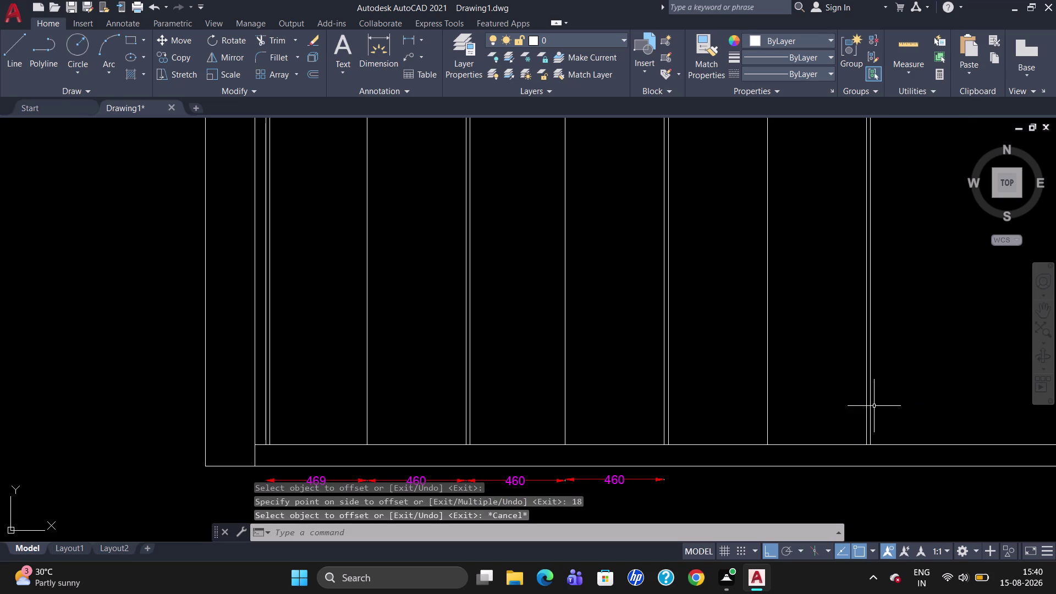
click(621, 483)
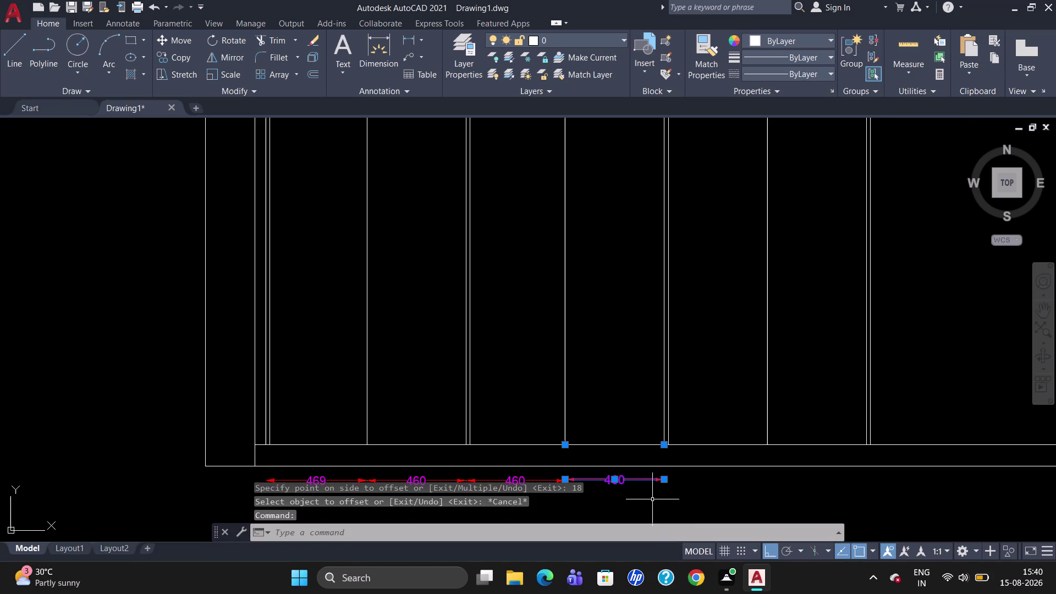
key(Delete)
text(DL)
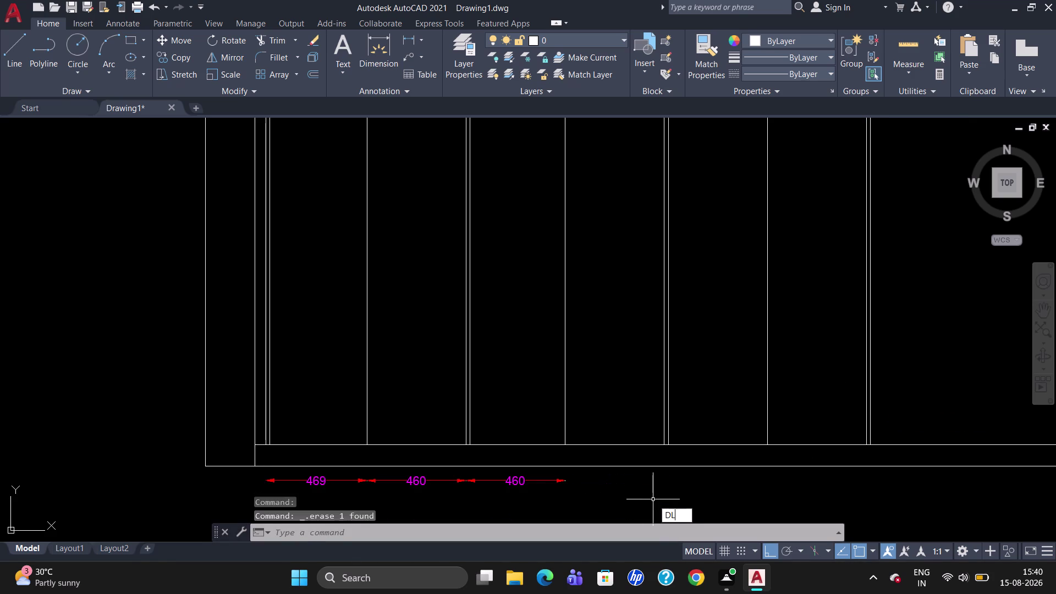
text(I)
key(Return)
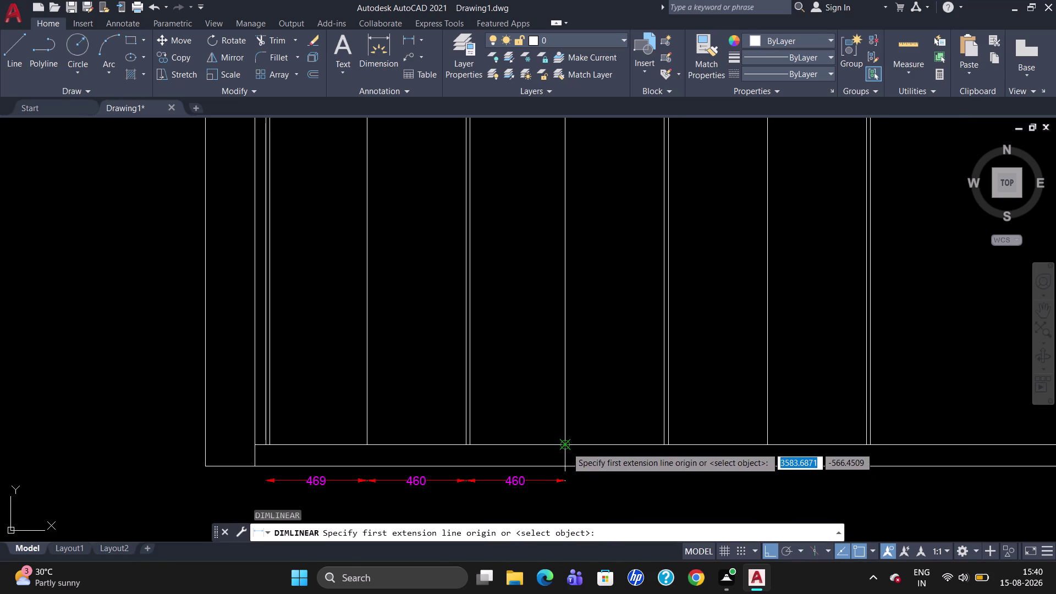
click(566, 447)
click(665, 443)
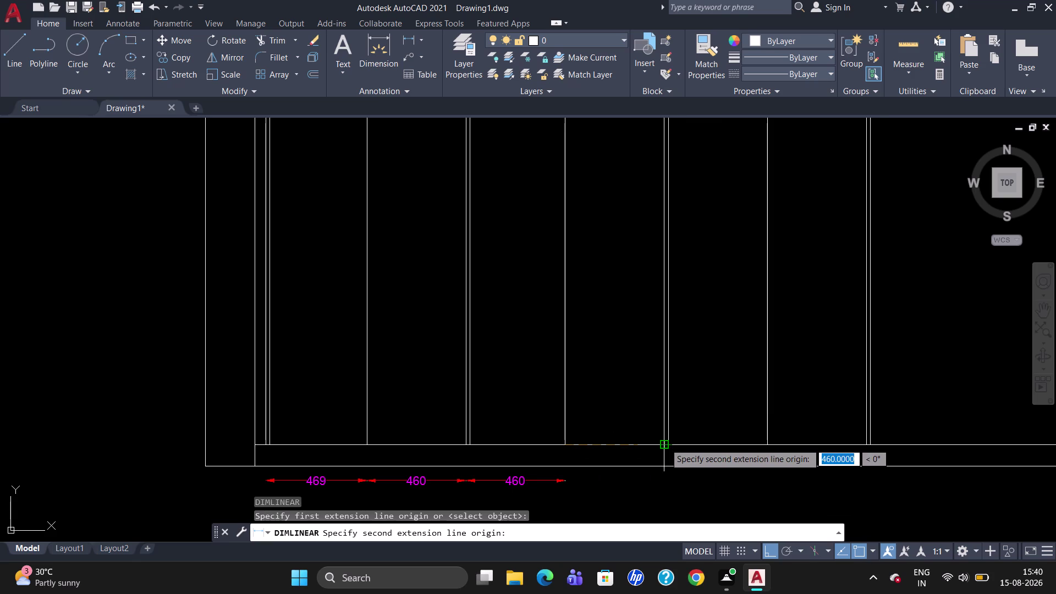
click(667, 481)
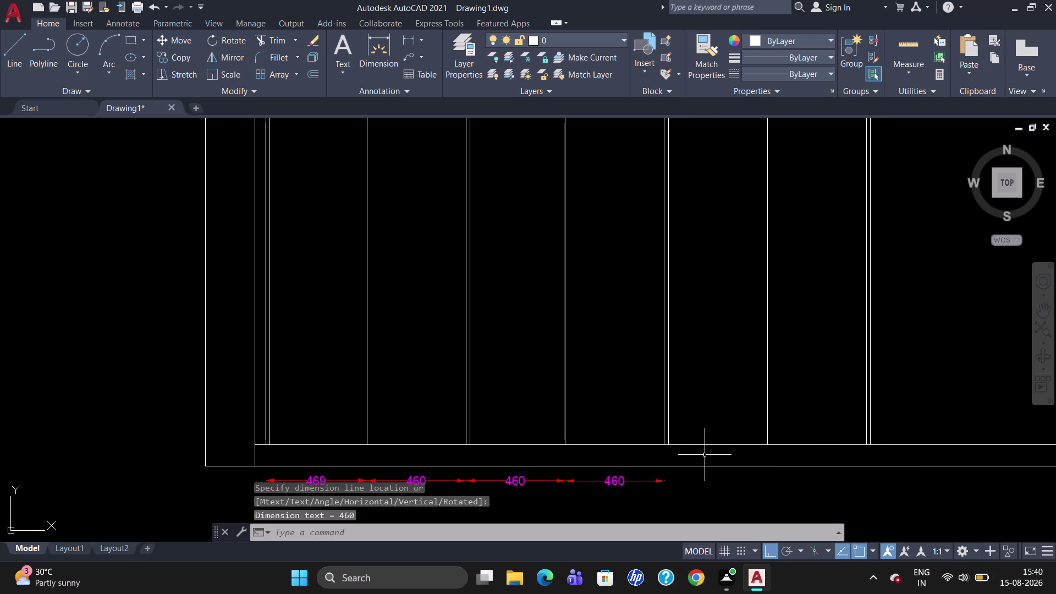
text(DLI)
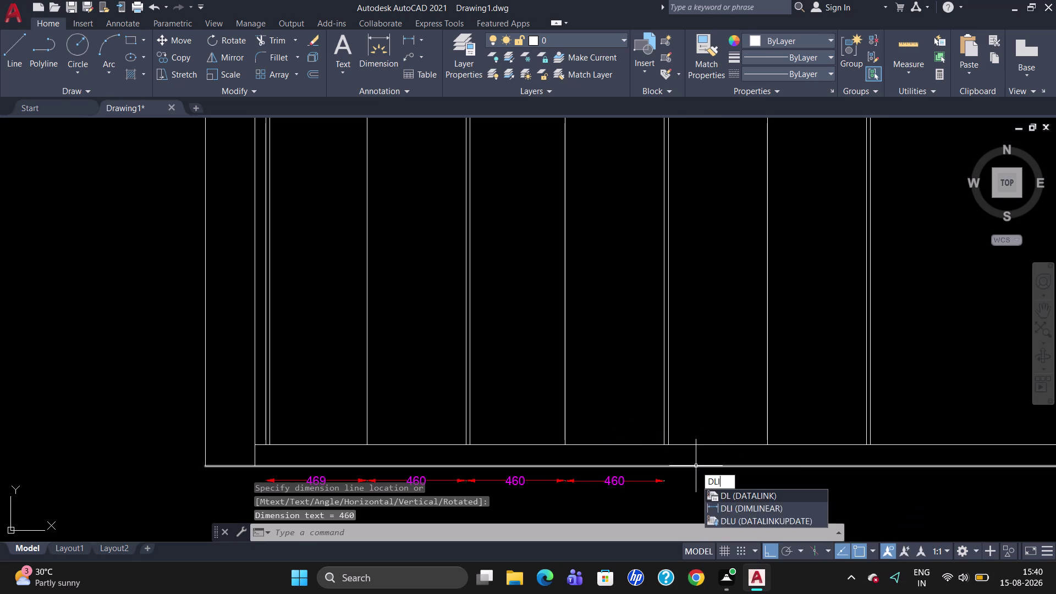
key(Return)
click(674, 448)
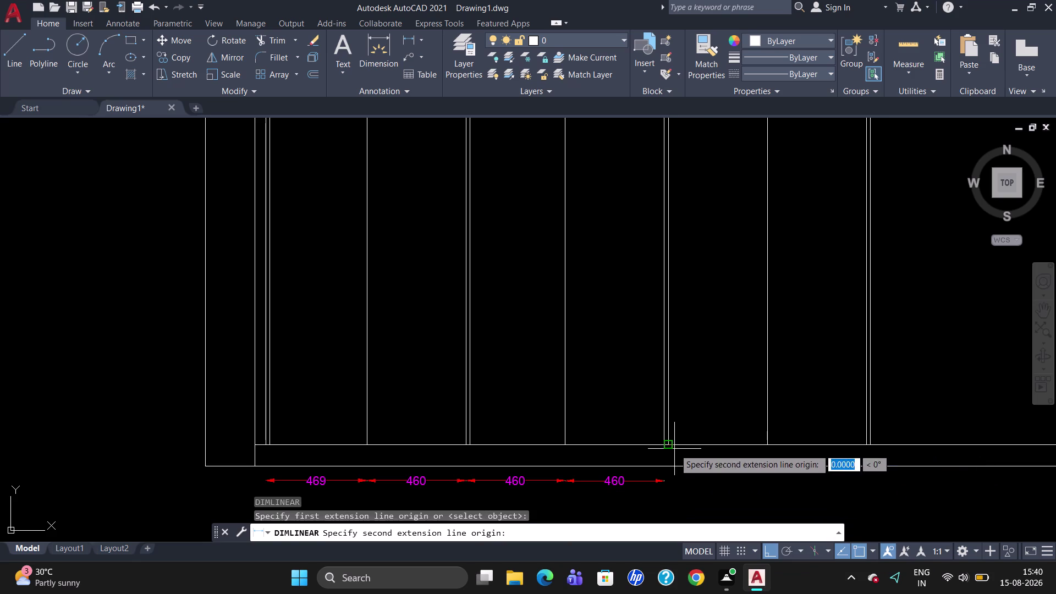
click(768, 444)
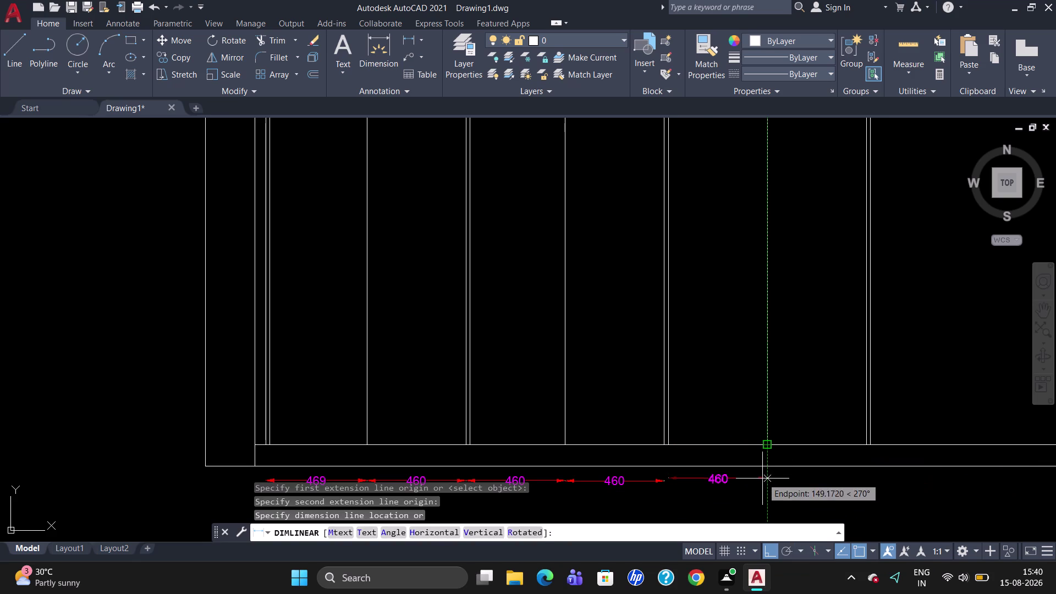
click(757, 480)
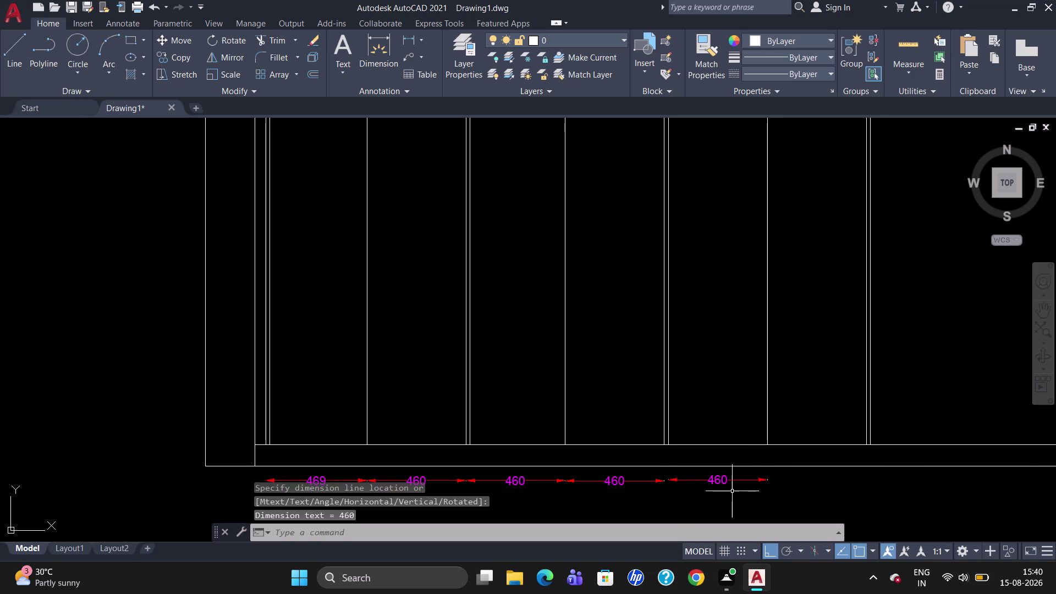
click(712, 481)
key(Delete)
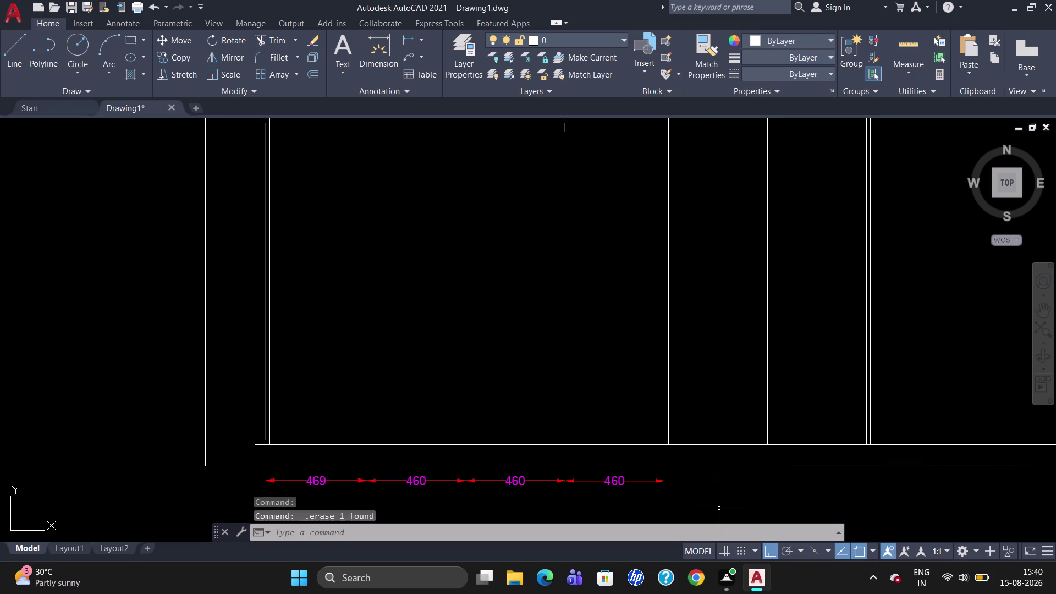
text(DLI)
key(Return)
click(669, 450)
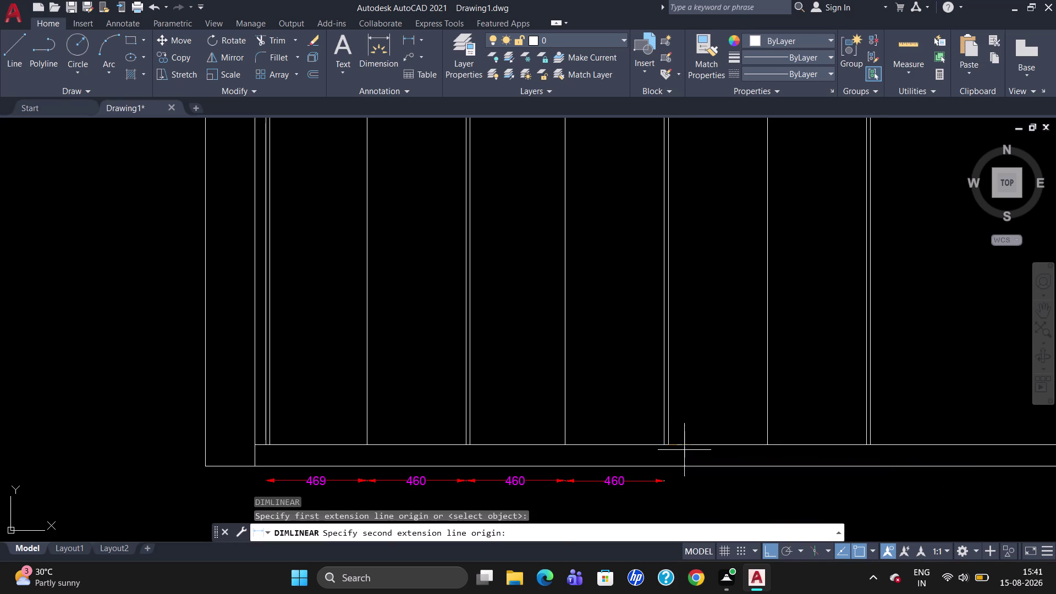
click(769, 445)
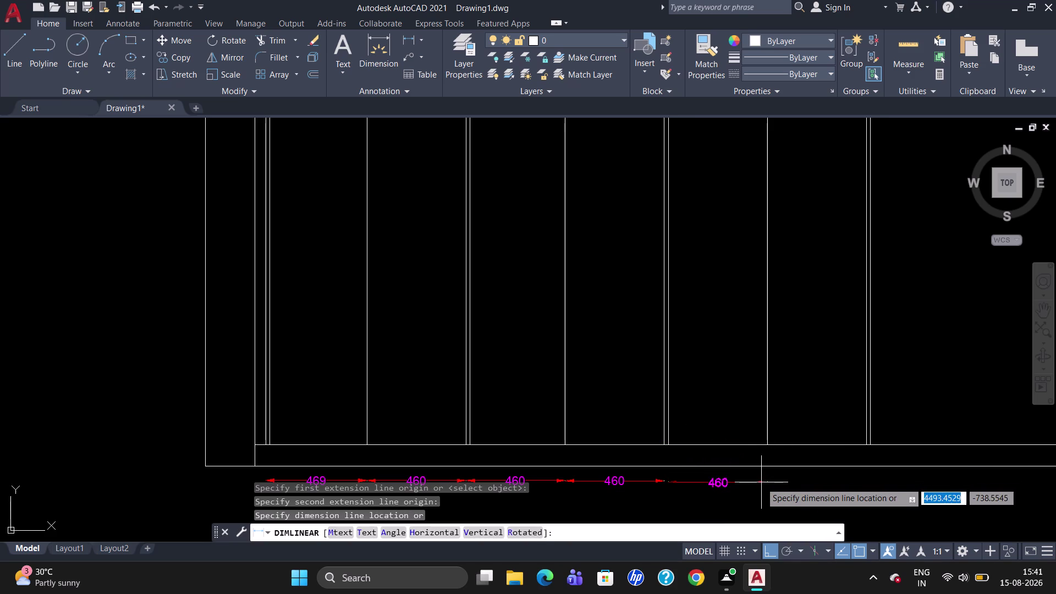
scroll(up, 3)
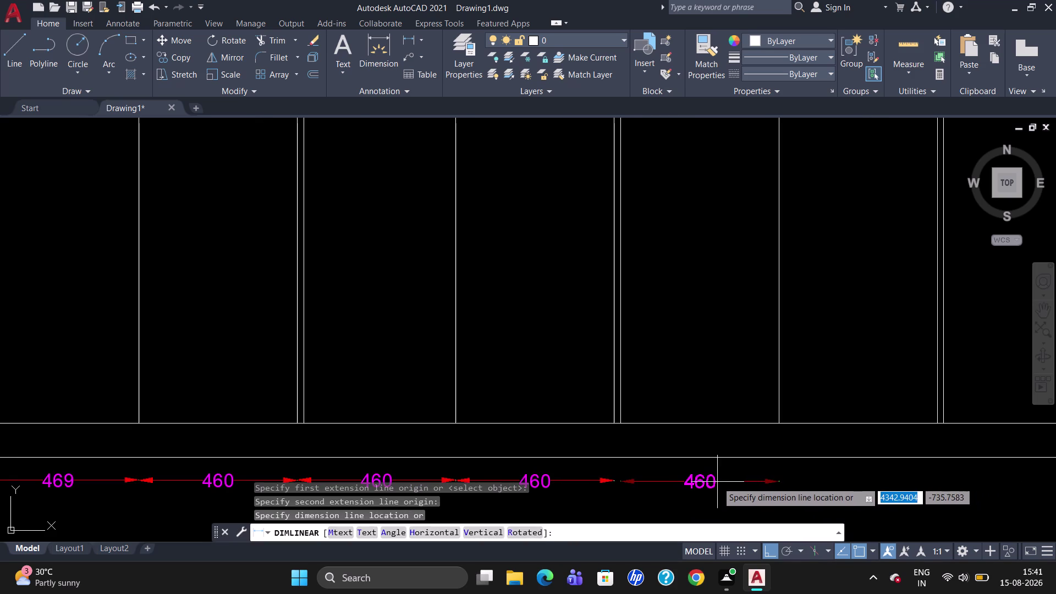
key(Escape)
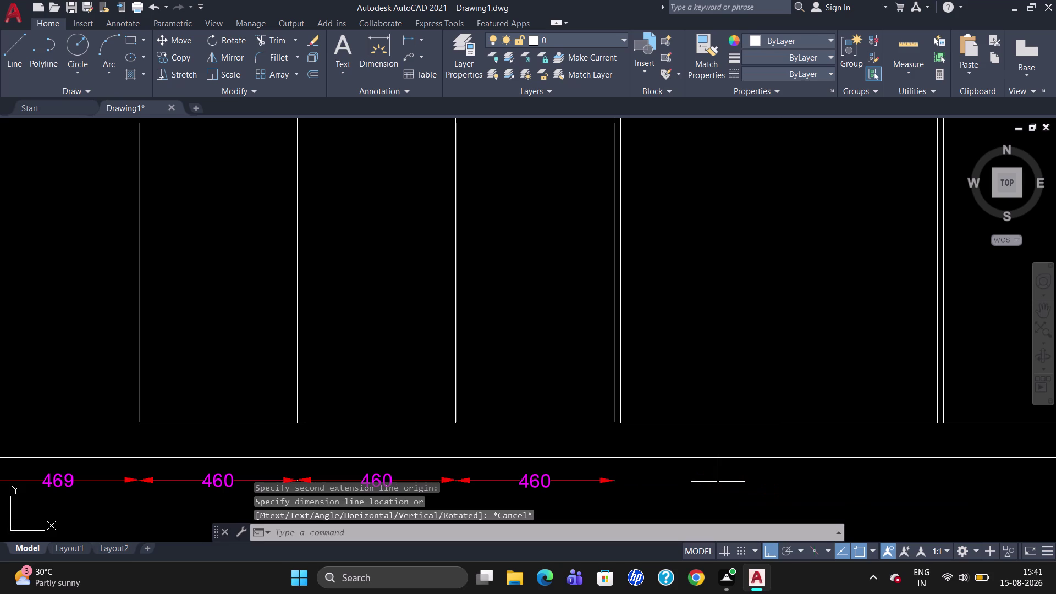
text(DLI)
key(Return)
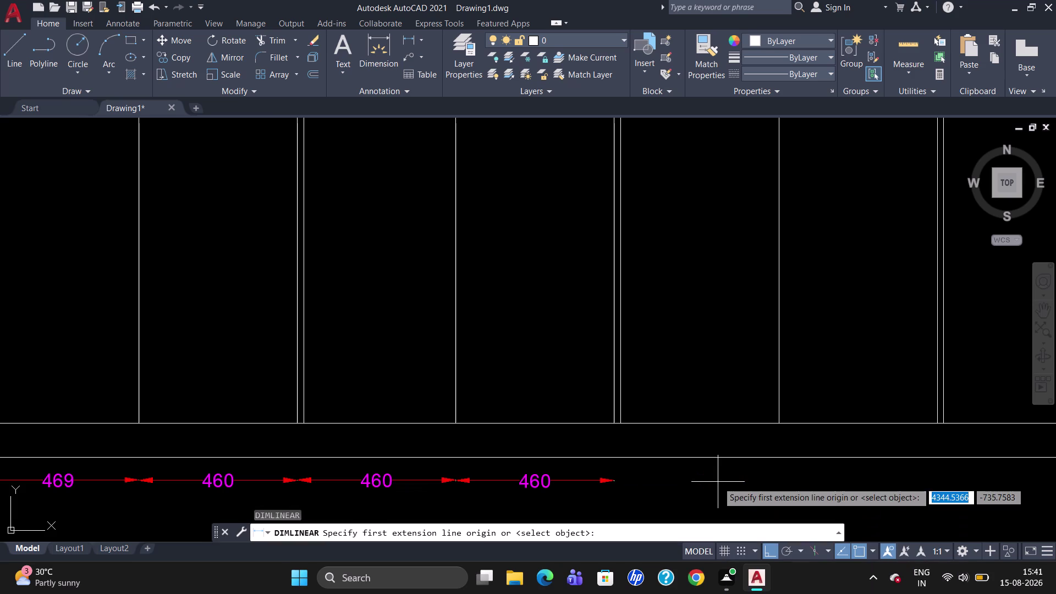
click(624, 427)
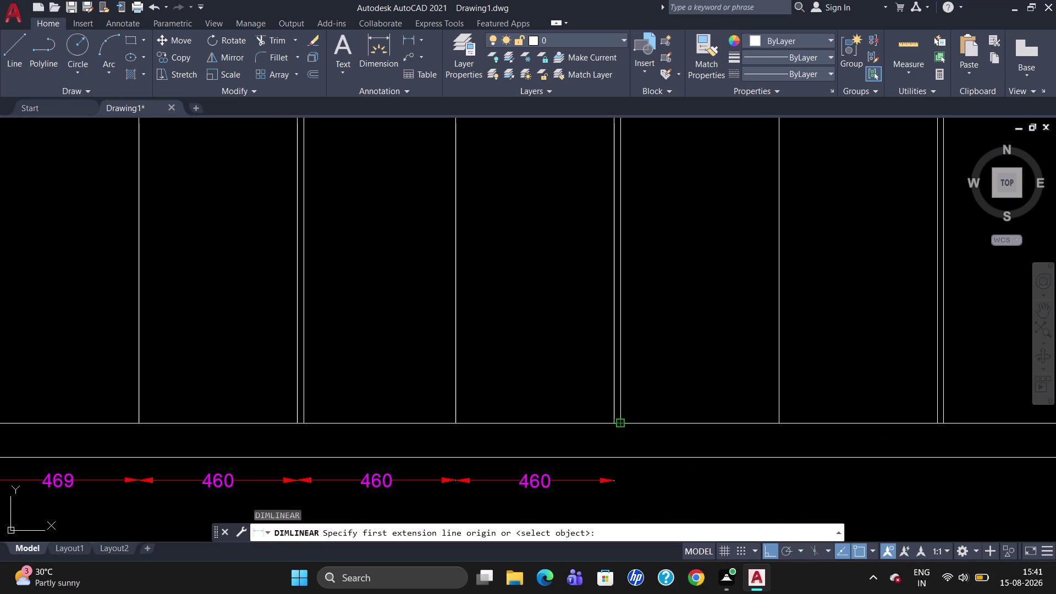
click(778, 425)
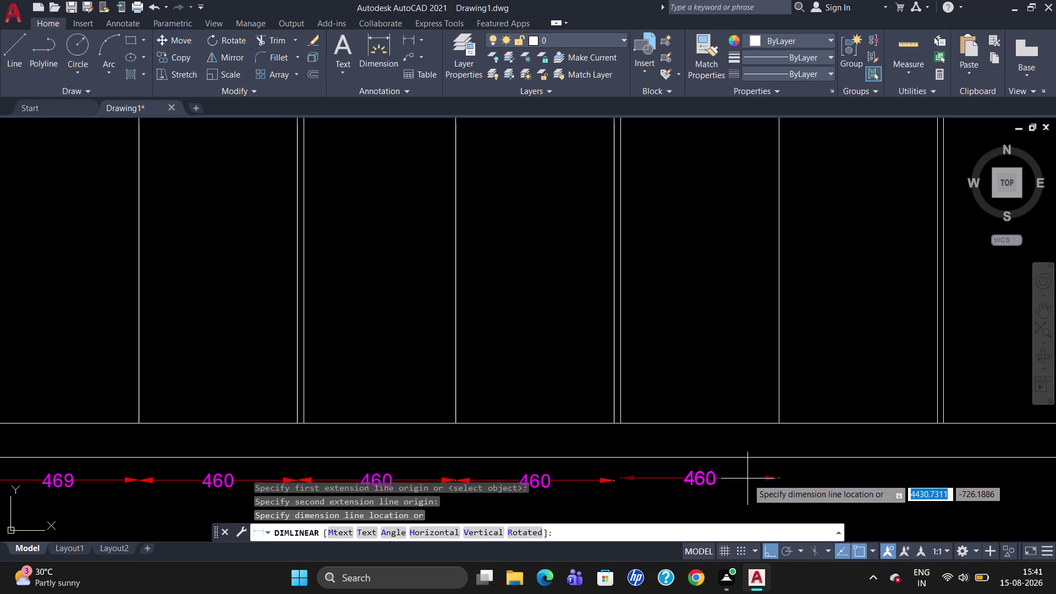
key(Escape)
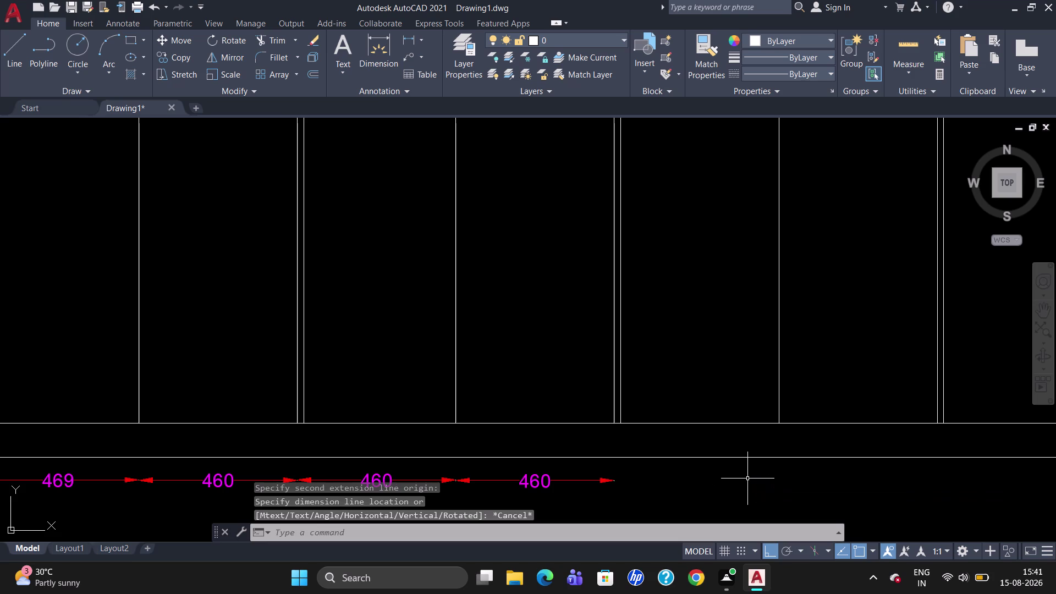
key(d)
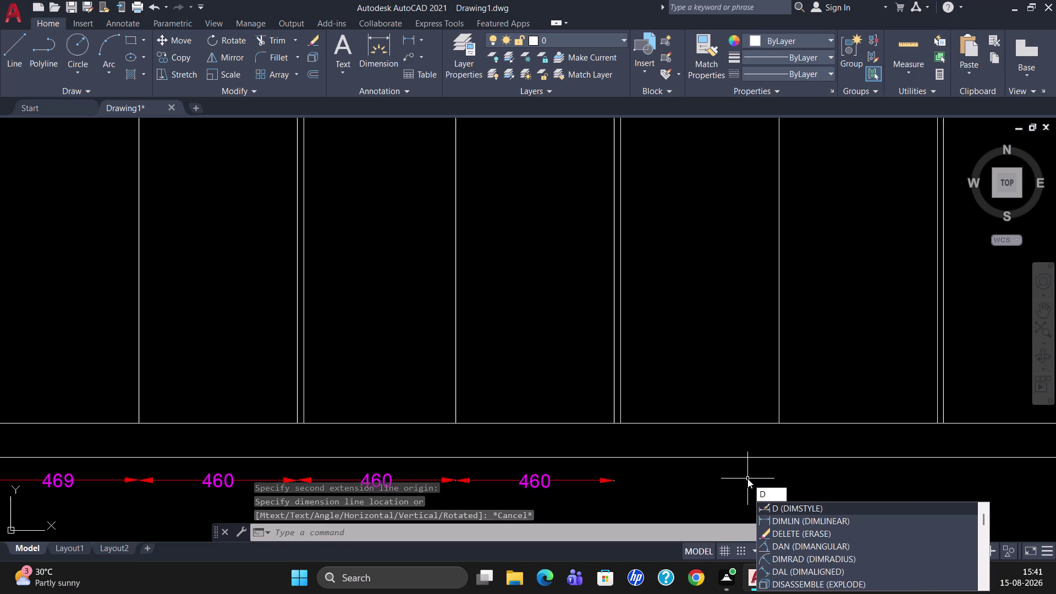
text(LI)
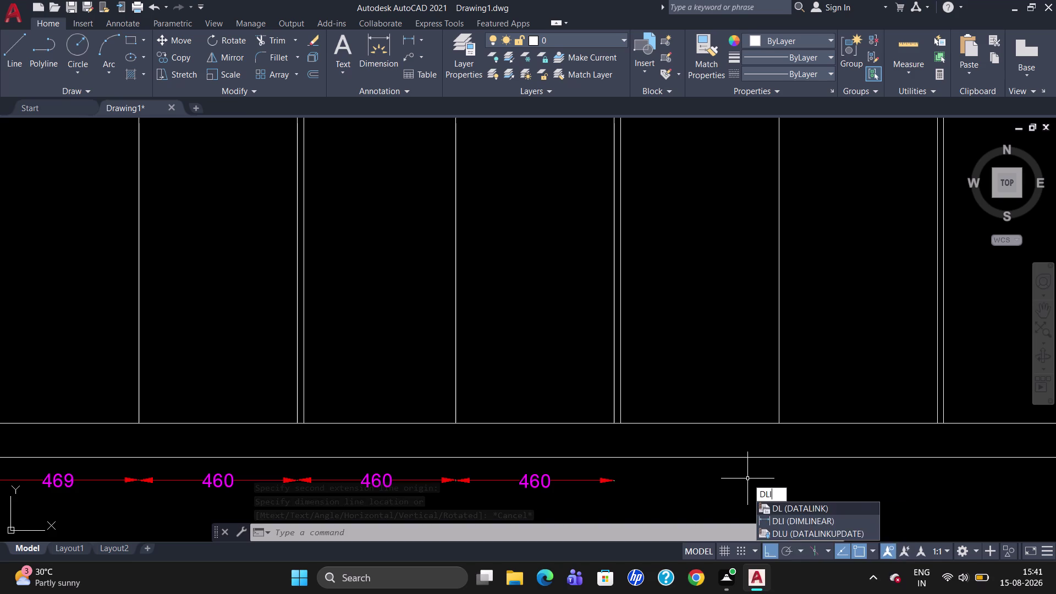
key(Return)
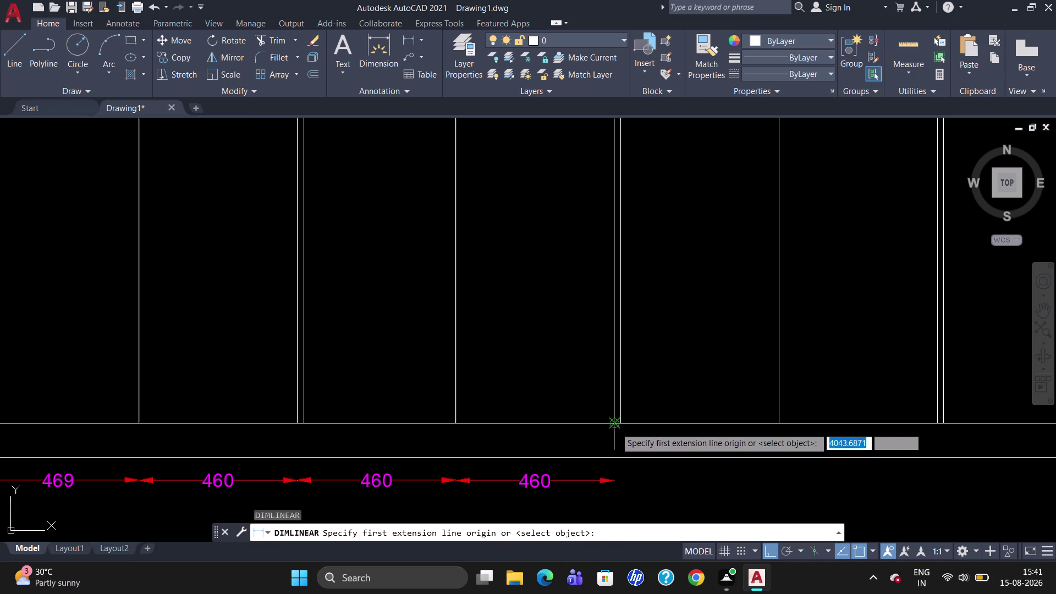
click(615, 427)
click(781, 424)
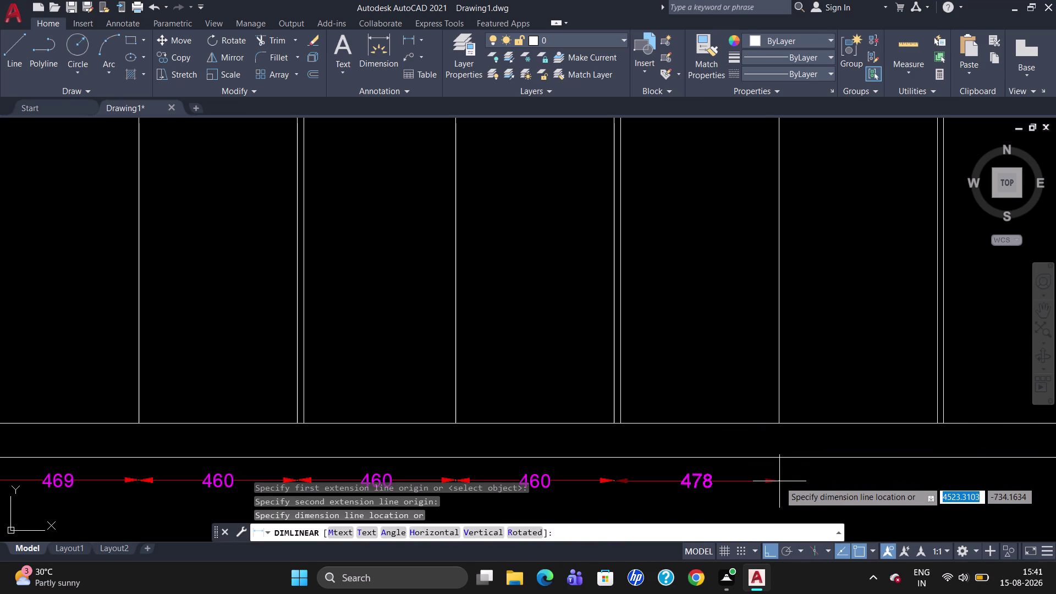
key(Delete)
key(Escape)
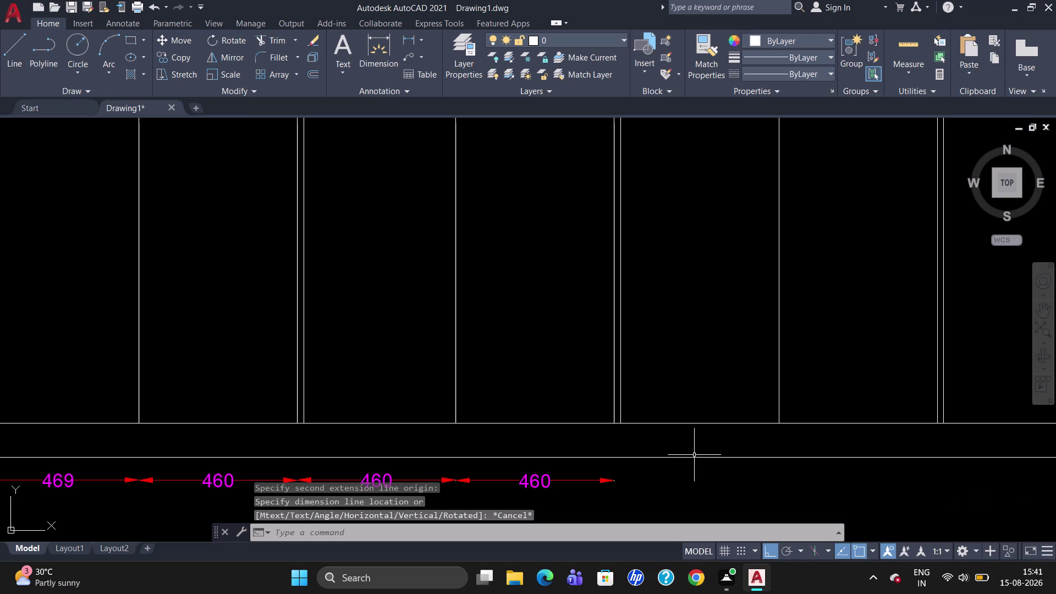
scroll(down, 3)
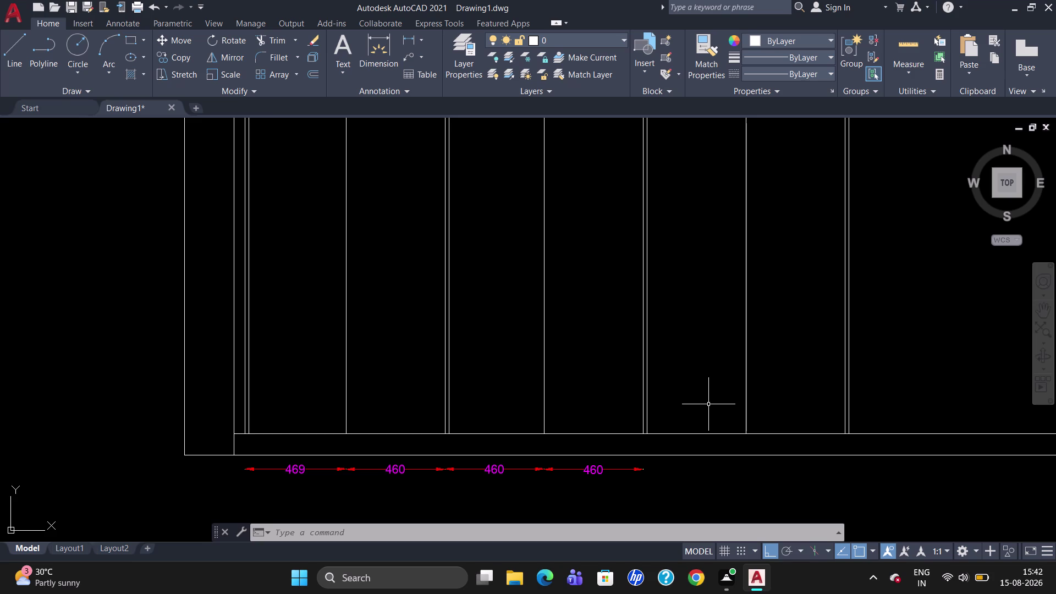
Erase the three right-hand vertical partition lines.
scroll(down, 3)
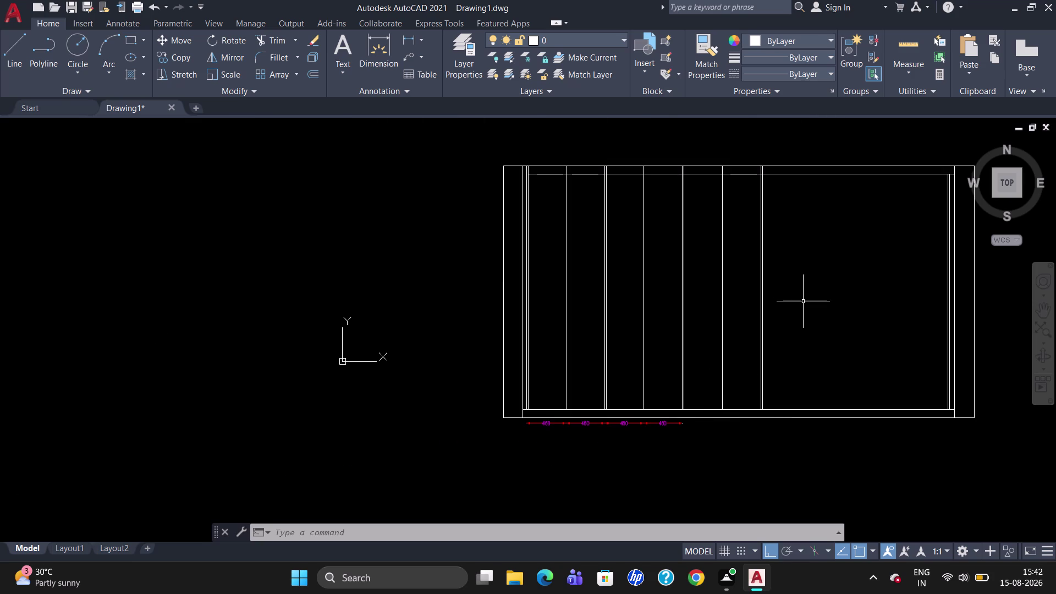
scroll(up, 3)
scroll(down, 3)
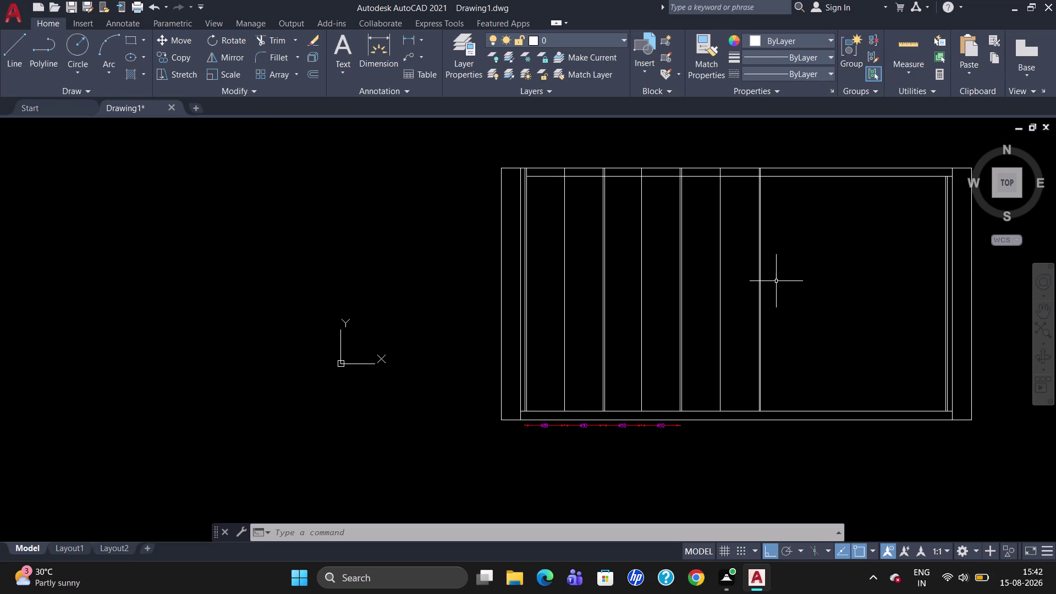
drag(782, 287, 714, 285)
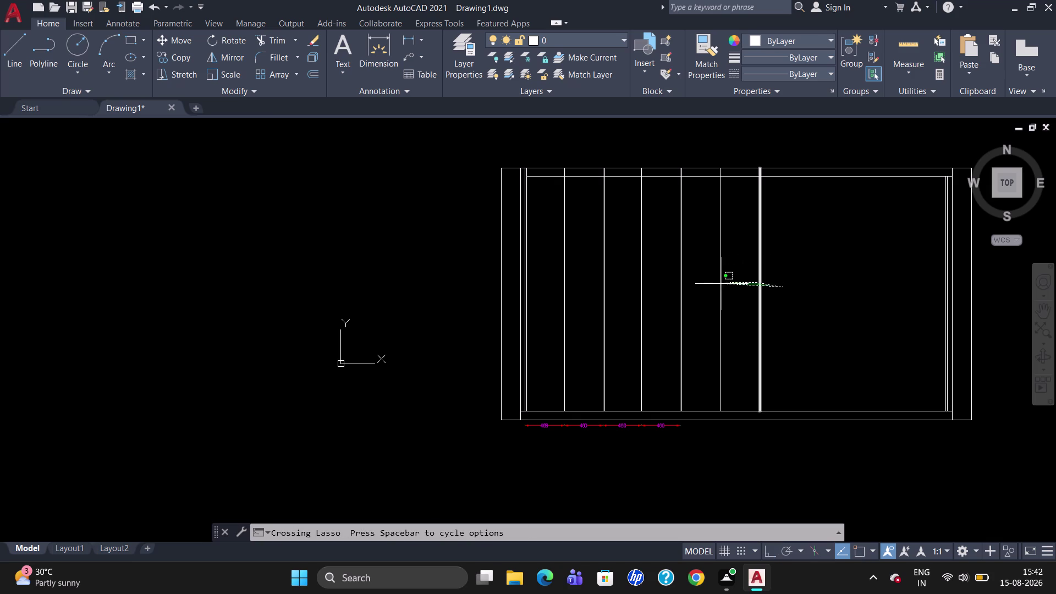
drag(713, 286, 701, 290)
key(Delete)
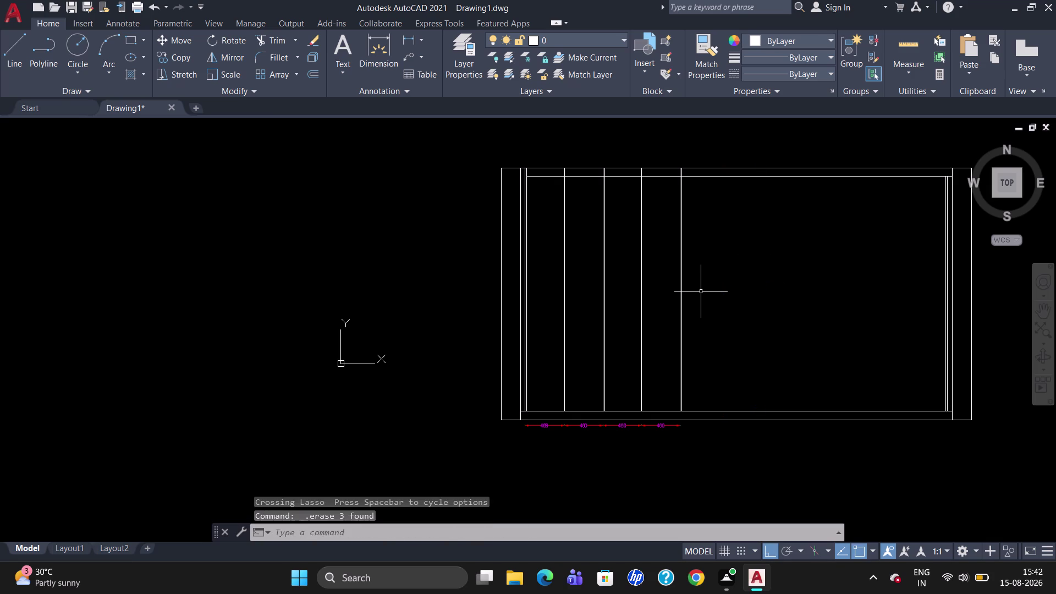
Adjust the view and start a new offset with a 460 distance.
scroll(up, 3)
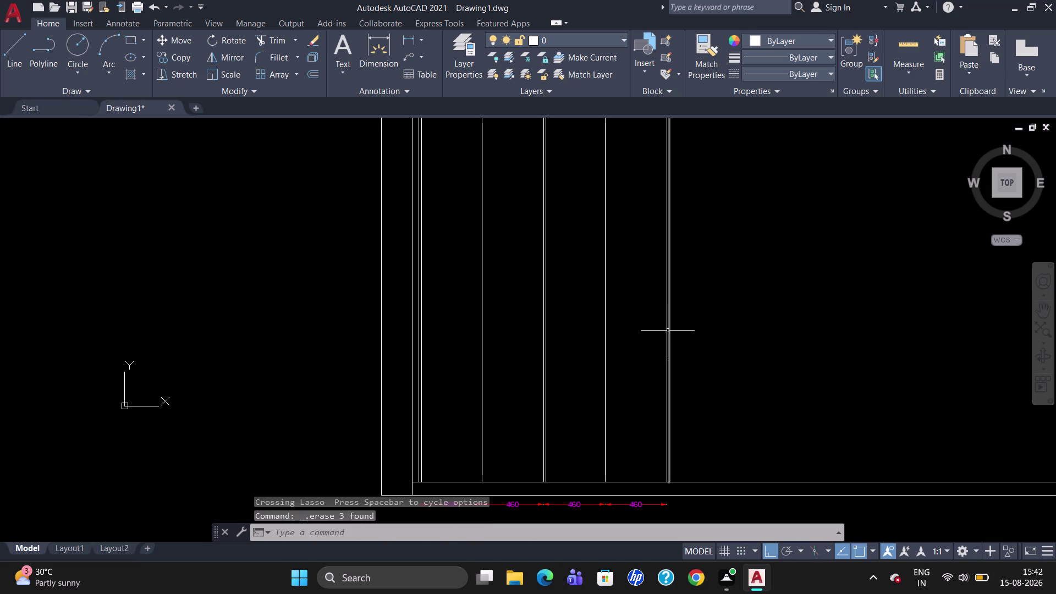
scroll(down, 3)
scroll(up, 3)
scroll(down, 3)
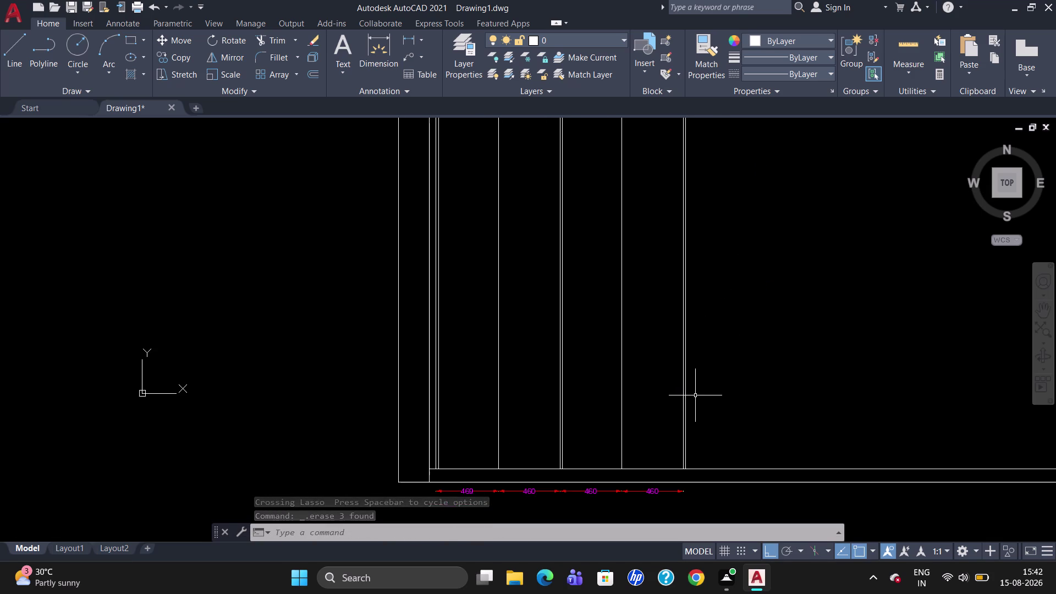
scroll(up, 3)
scroll(down, 3)
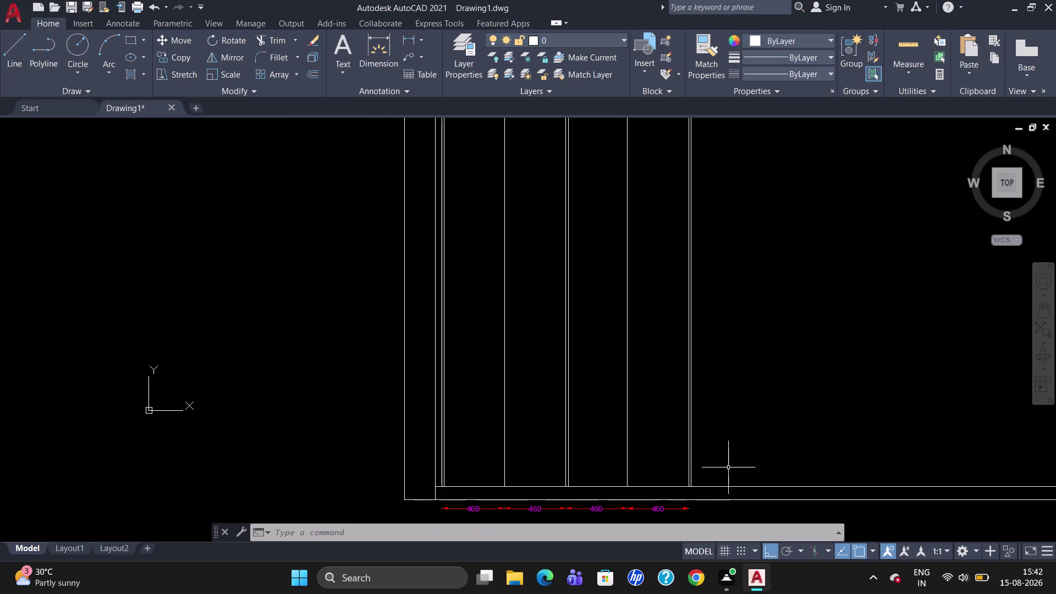
scroll(up, 3)
scroll(down, 3)
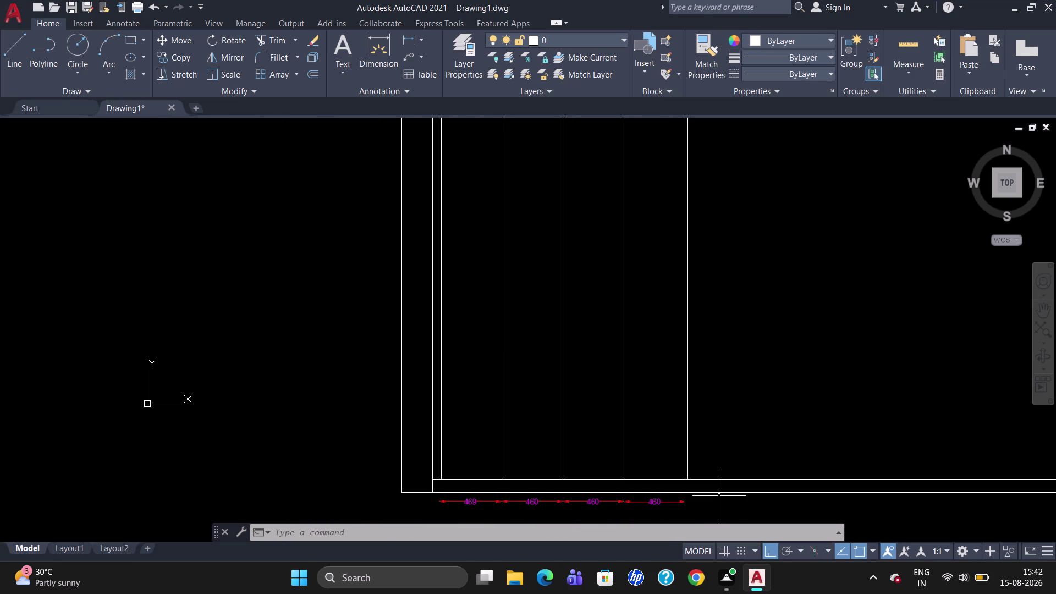
key(o)
key(Return)
text(460)
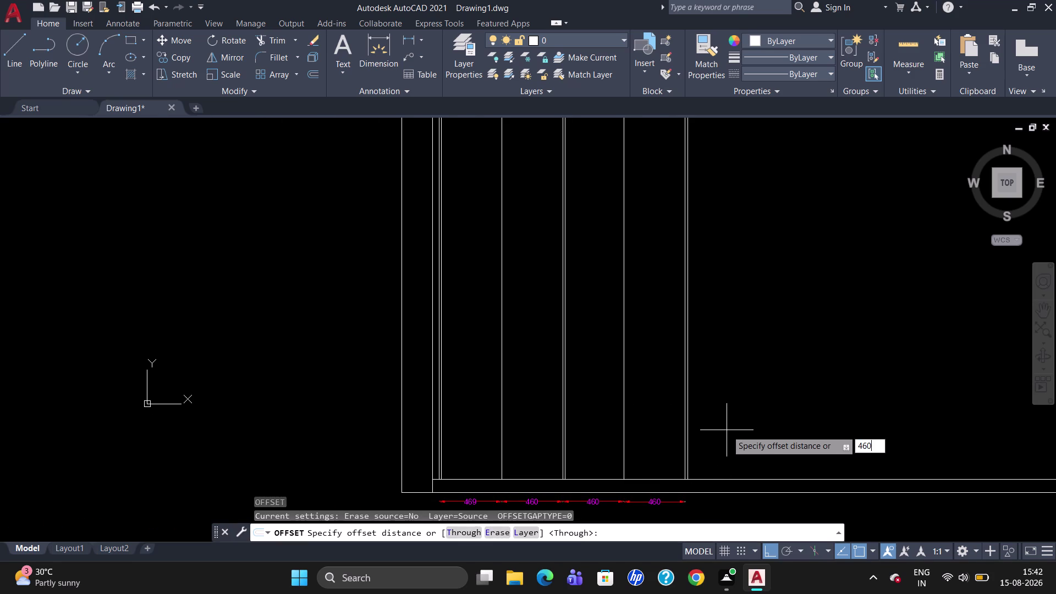
Copy the rightmost partition line twice to the right, 460 apart.
key(Return)
click(684, 425)
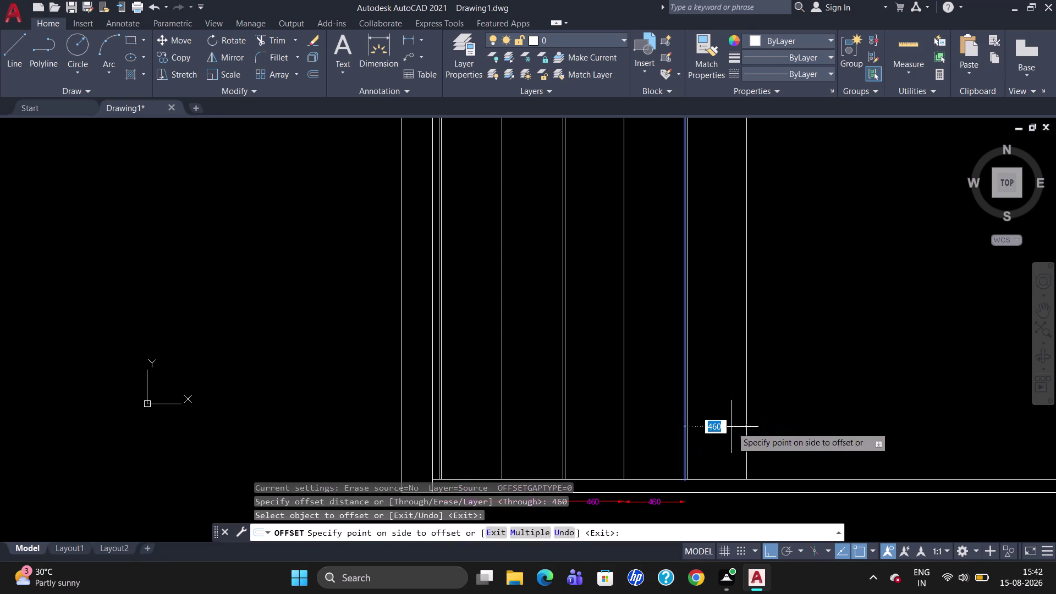
click(731, 427)
click(746, 428)
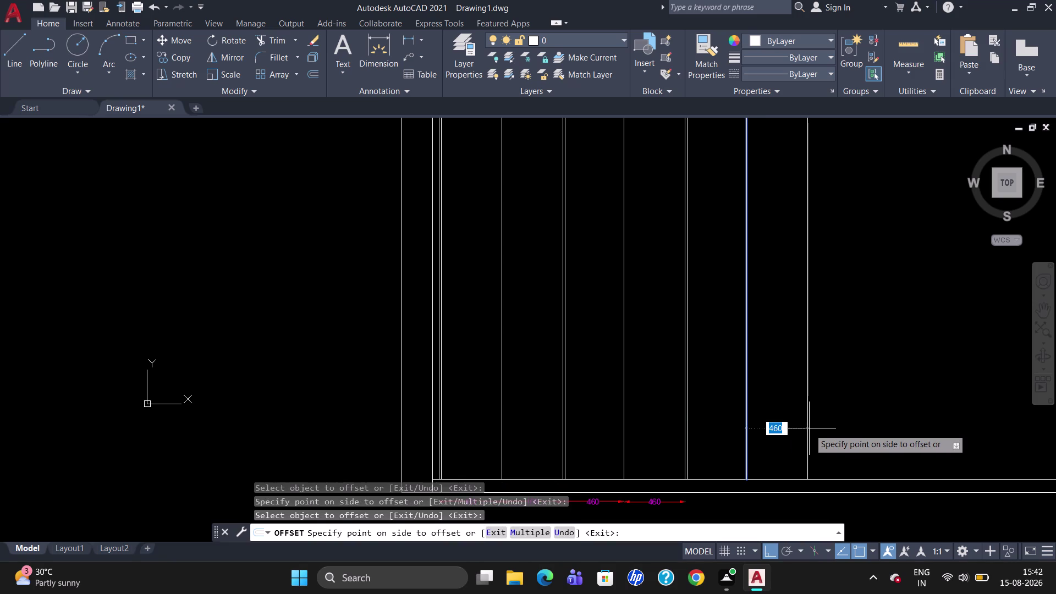
click(809, 428)
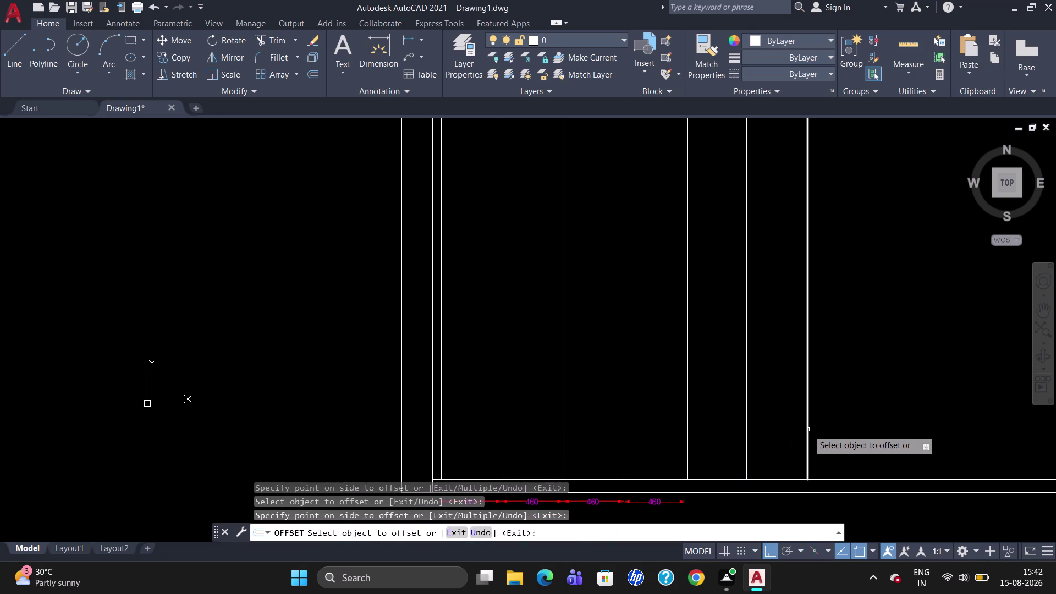
Offset the newest partition by 18 for its thickness and end the offset.
click(808, 430)
key(1)
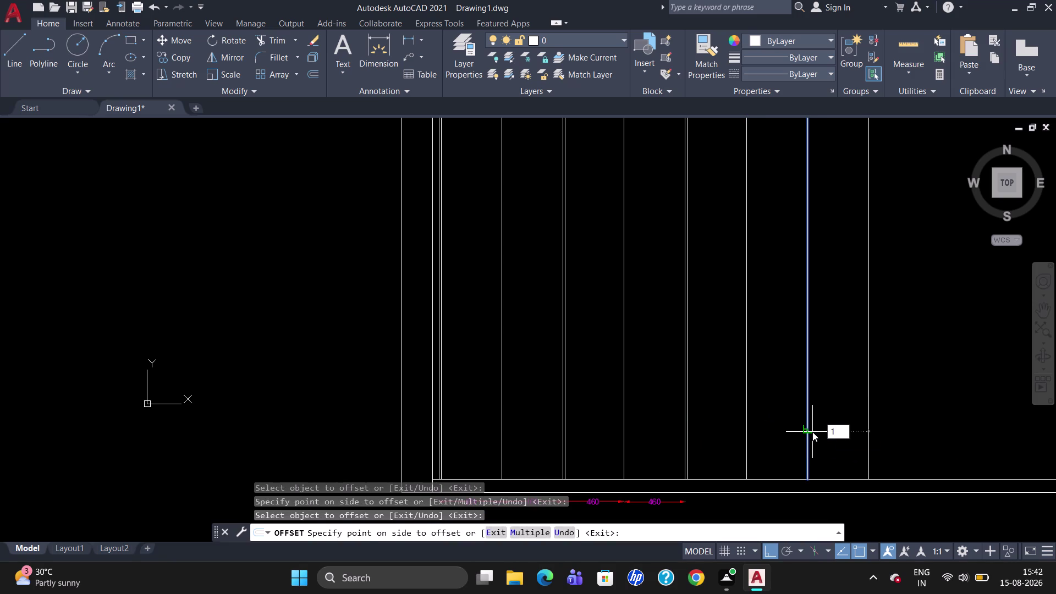
key(8)
key(Return)
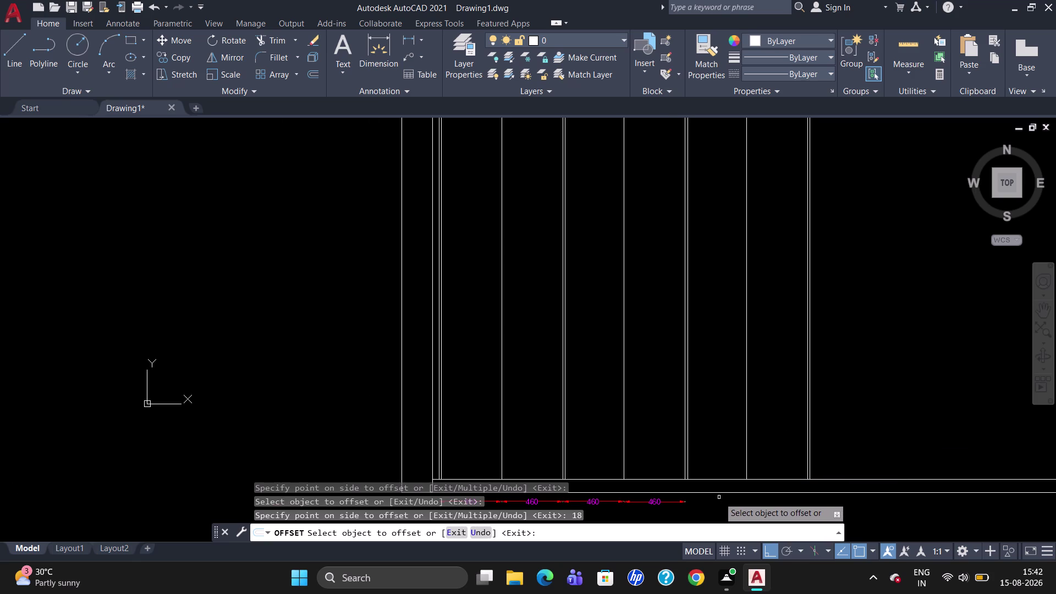
scroll(up, 3)
scroll(down, 3)
scroll(up, 3)
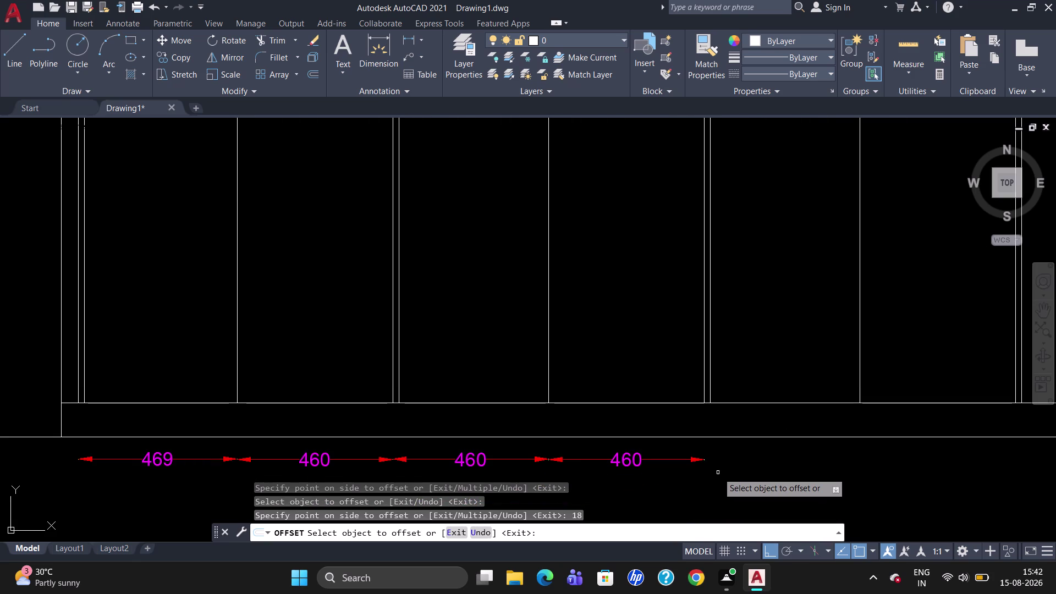
key(Escape)
Add a 460 linear dimension across the first new bay, aligned with the chain.
text(DLI)
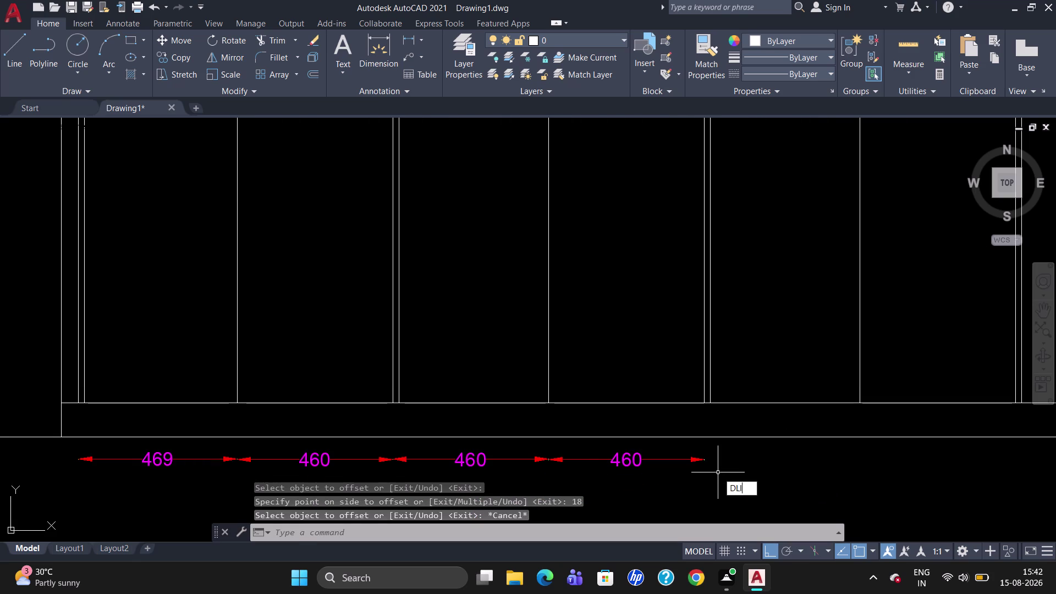
key(Return)
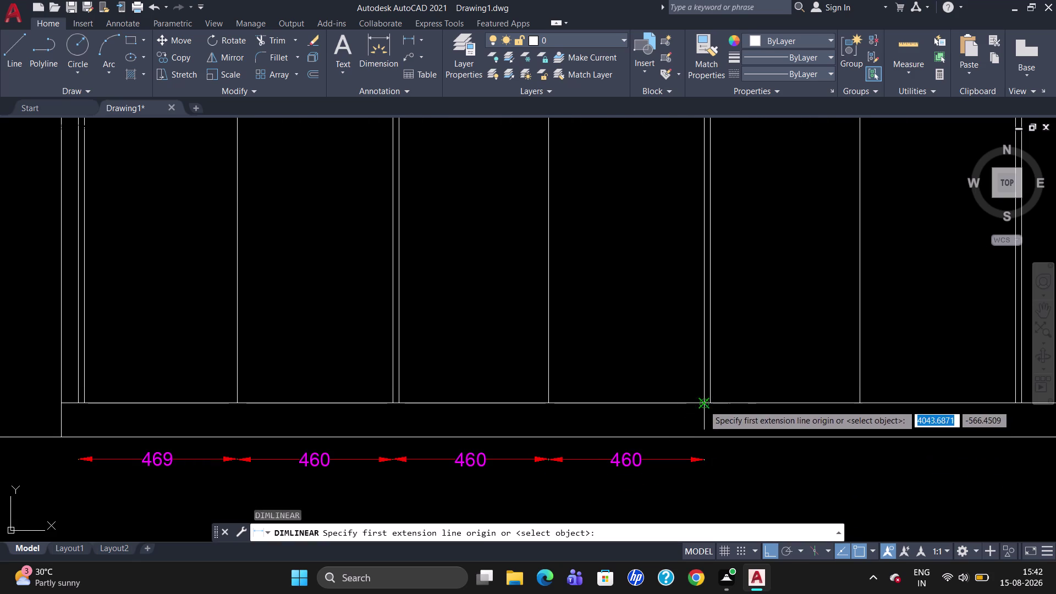
click(703, 405)
click(859, 403)
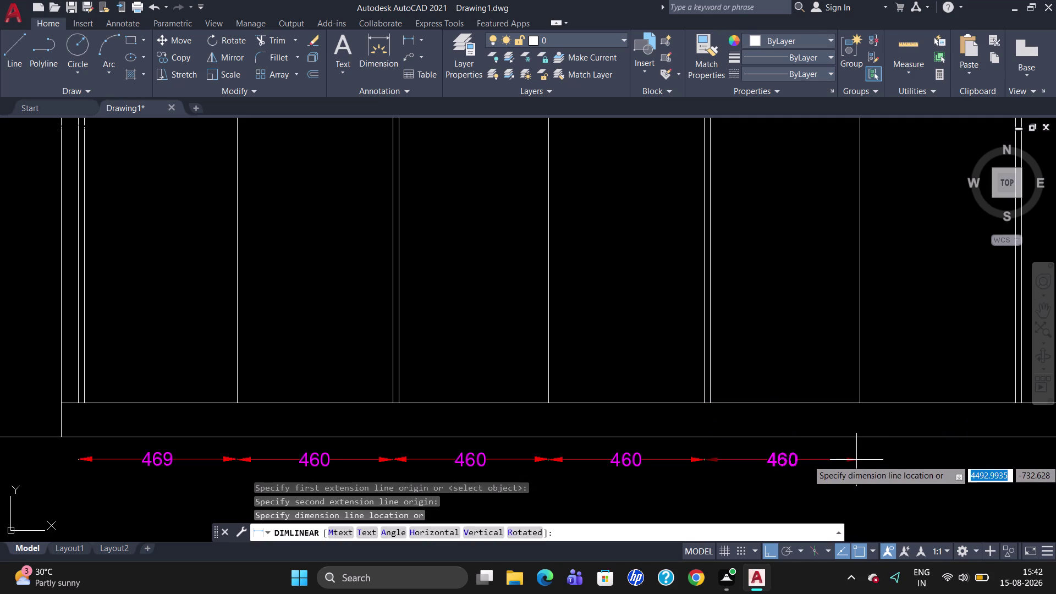
click(856, 460)
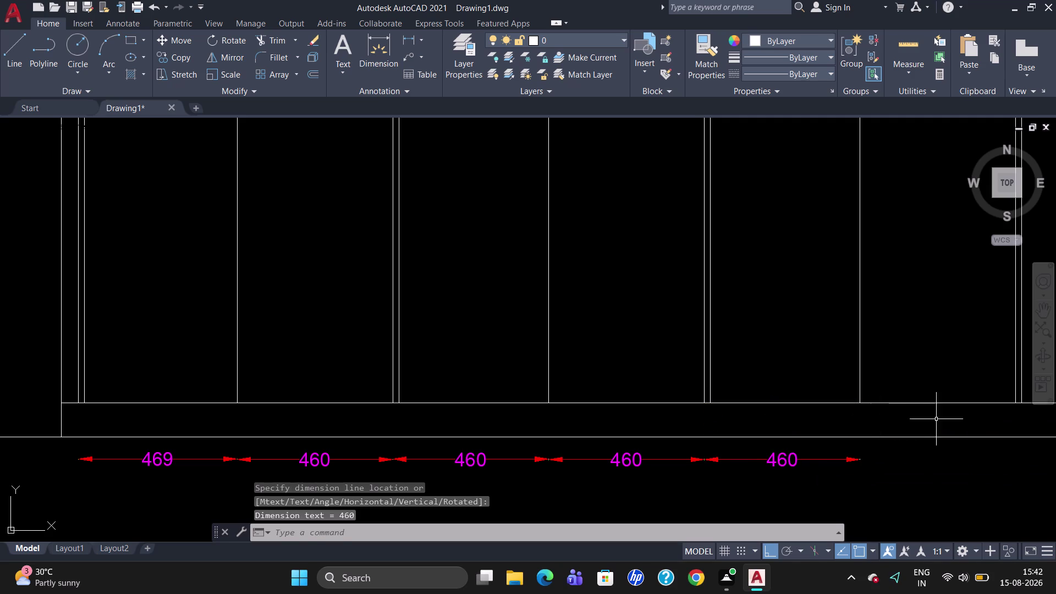
scroll(down, 3)
scroll(up, 3)
scroll(down, 3)
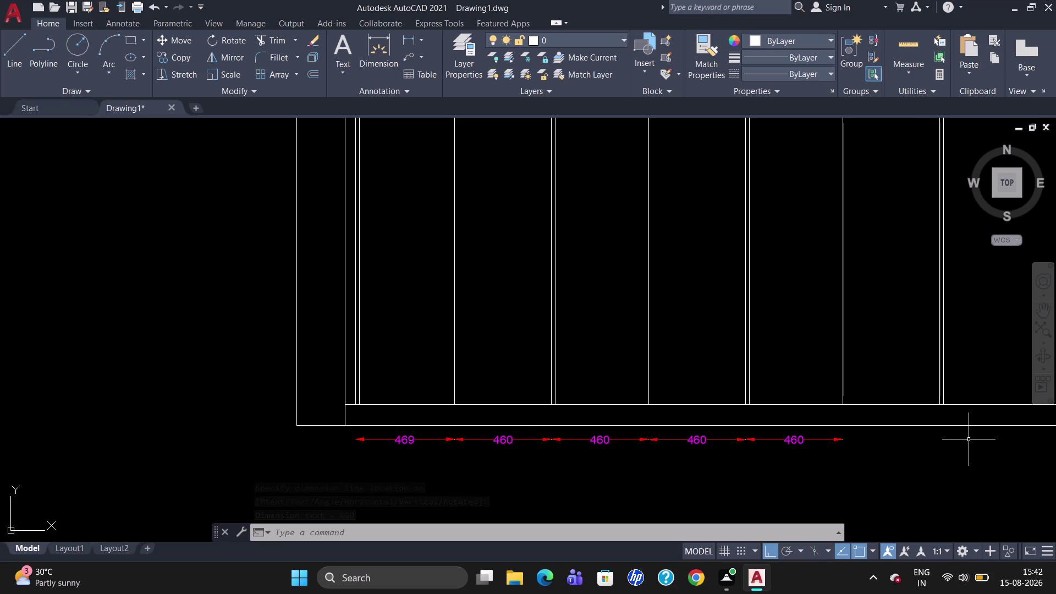
scroll(up, 3)
Add a second 460 linear dimension across the next bay, continuing the chain.
text(DL)
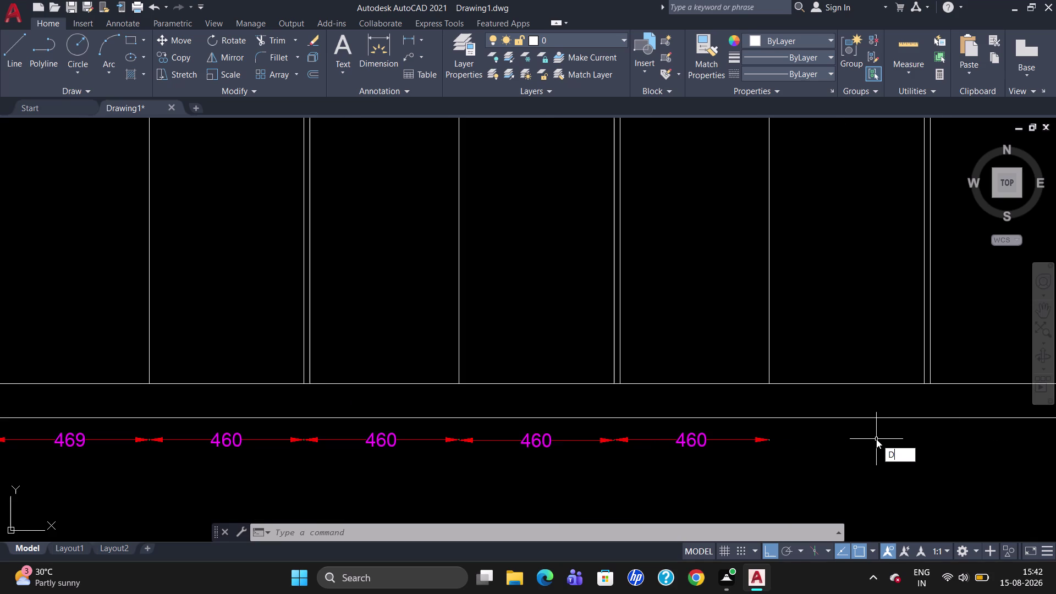
text(I)
key(Return)
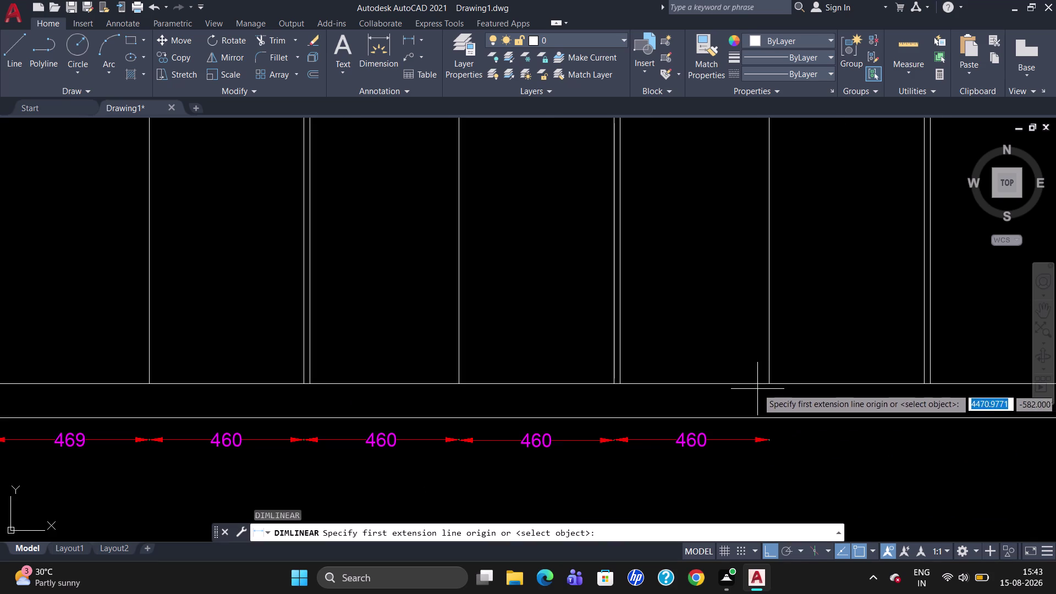
click(771, 385)
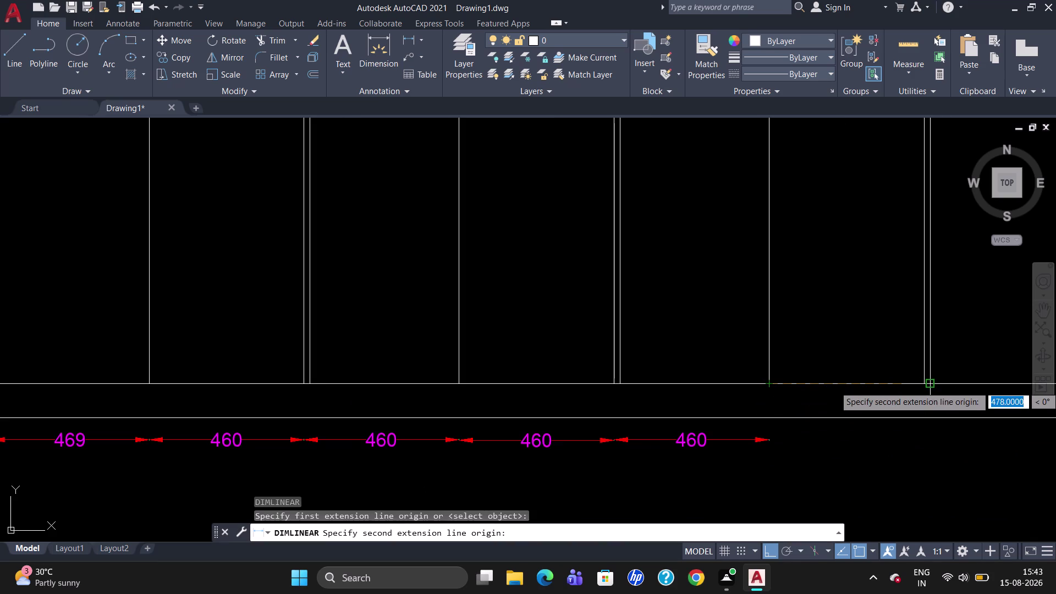
click(922, 386)
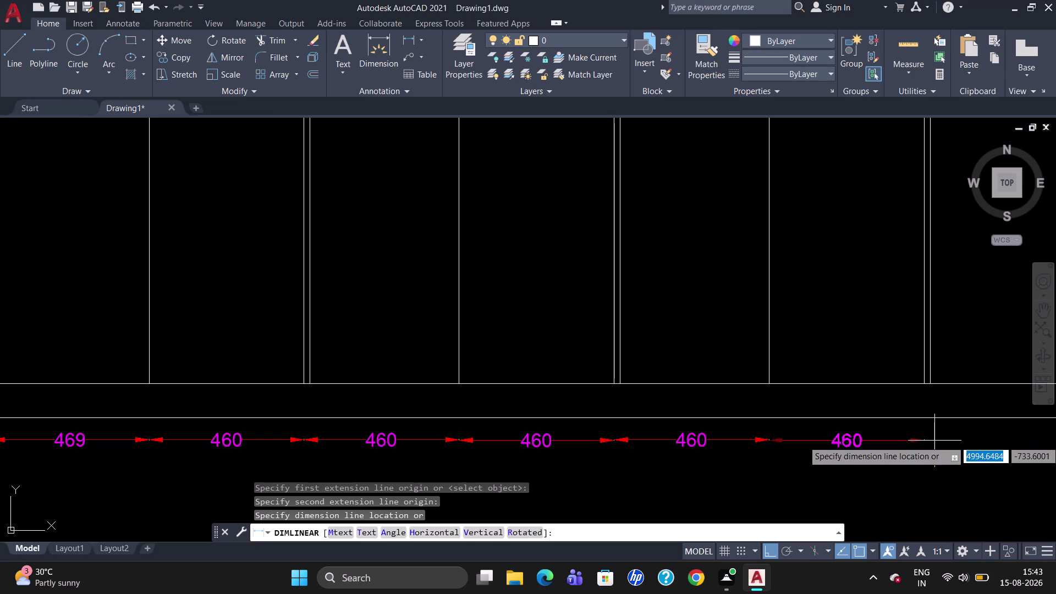
click(935, 440)
scroll(down, 3)
scroll(up, 3)
scroll(down, 3)
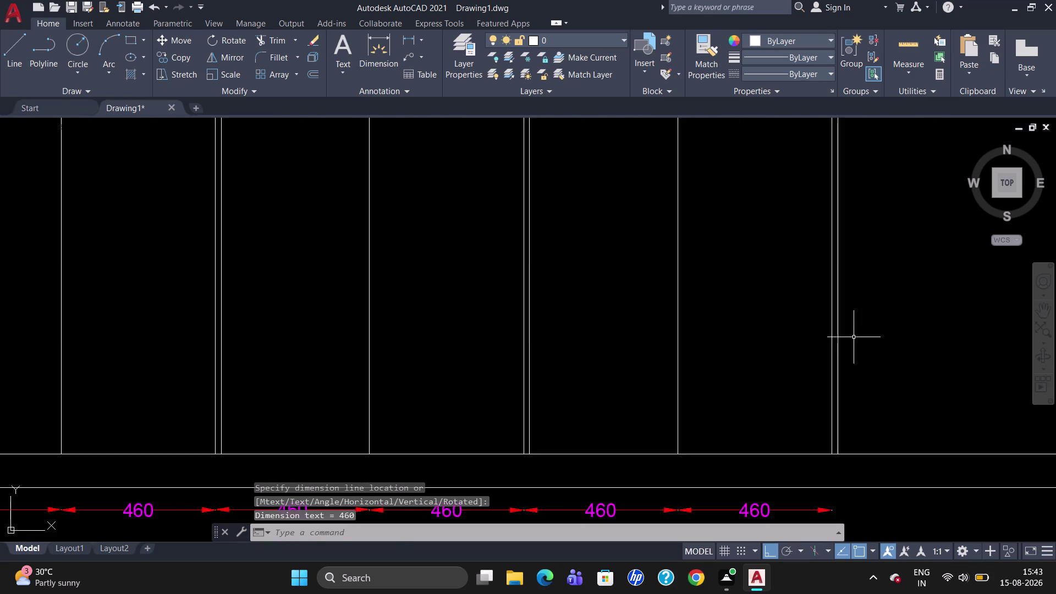
scroll(down, 3)
scroll(up, 3)
scroll(down, 3)
scroll(down, 3)
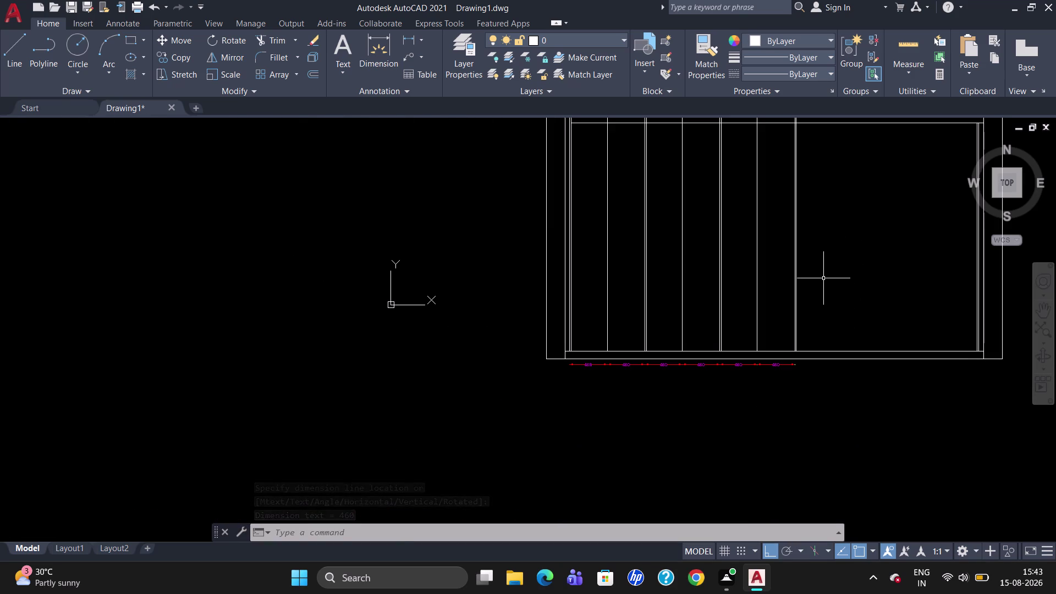
Offset the last vertical divider 460 to the right, after abandoning a point-based start.
key(o)
key(Return)
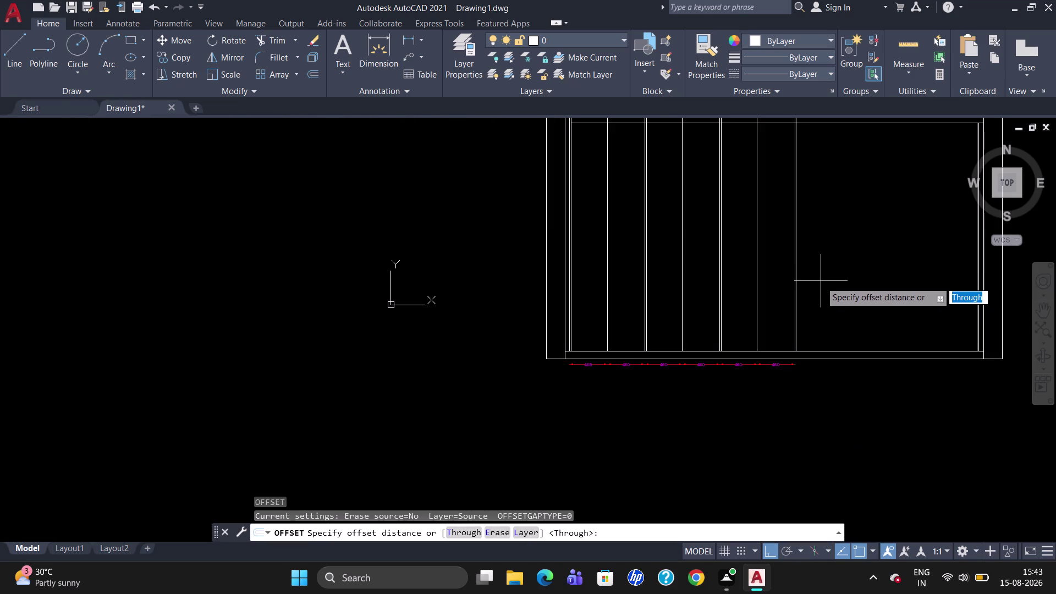
scroll(up, 3)
scroll(up, 3)
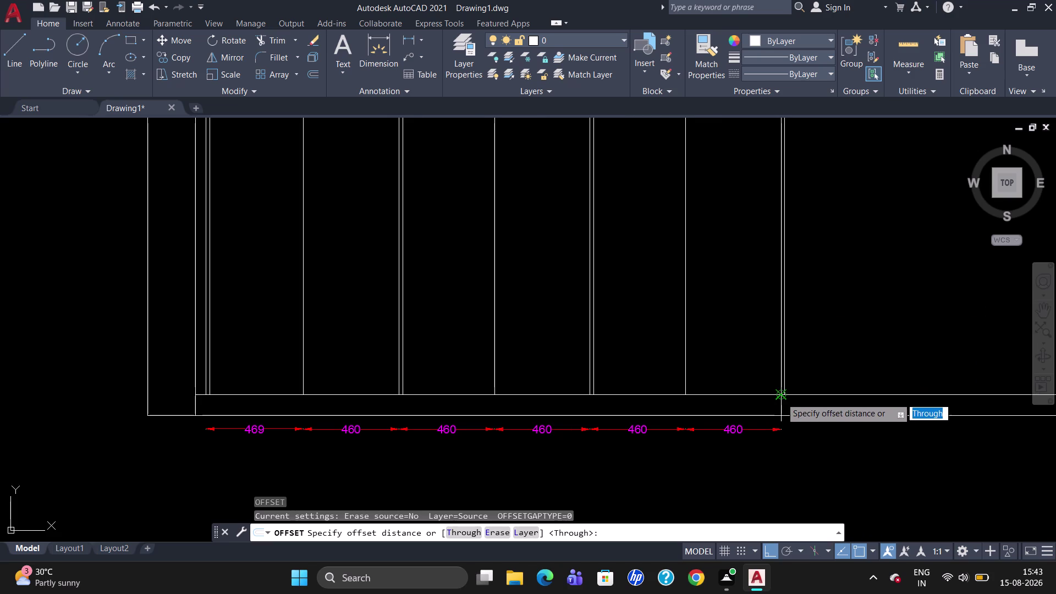
click(781, 396)
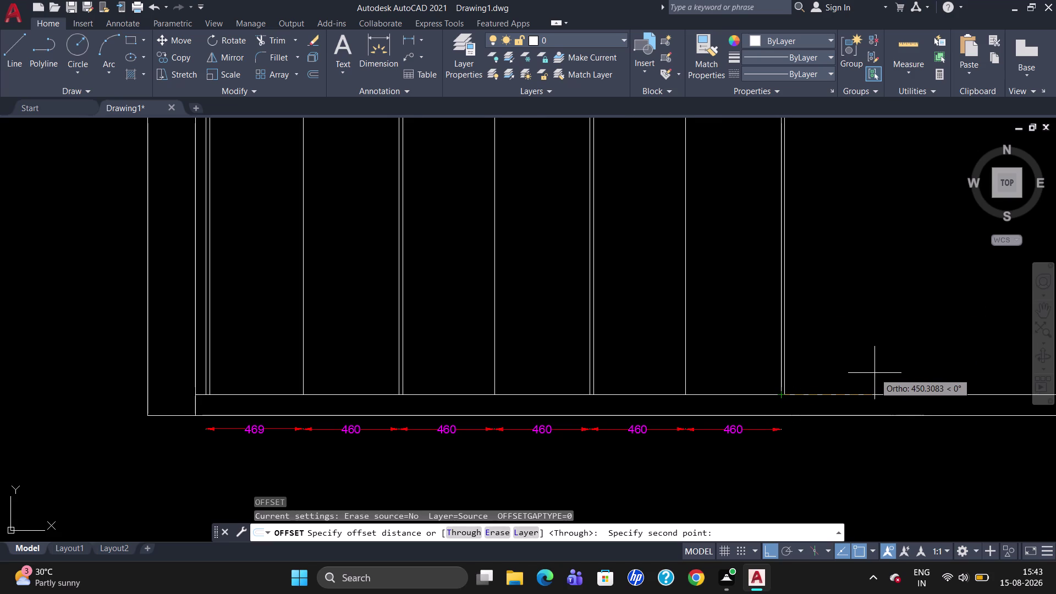
key(Escape)
key(o)
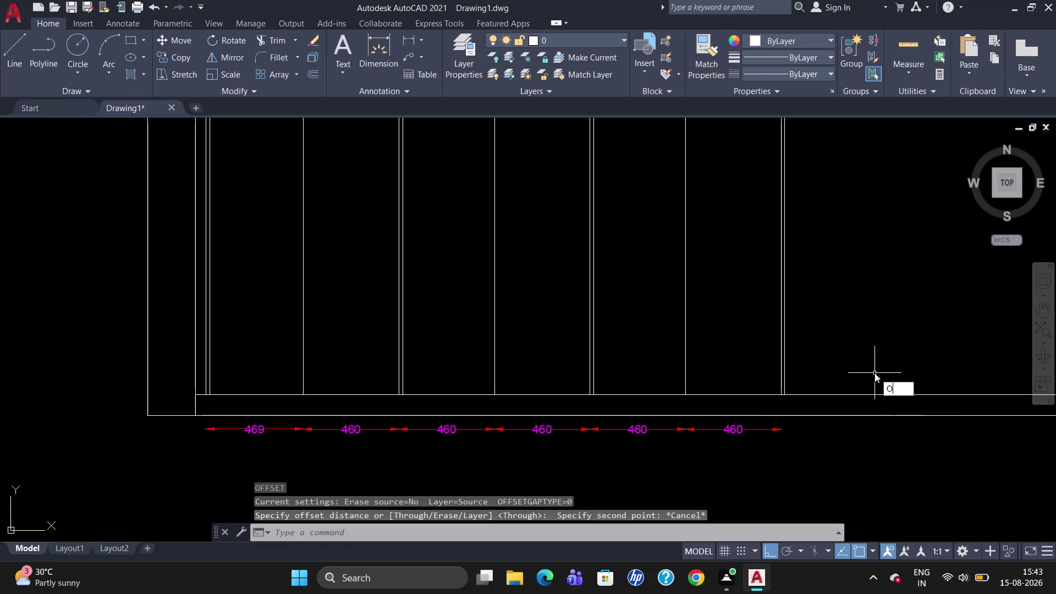
key(Return)
text(460)
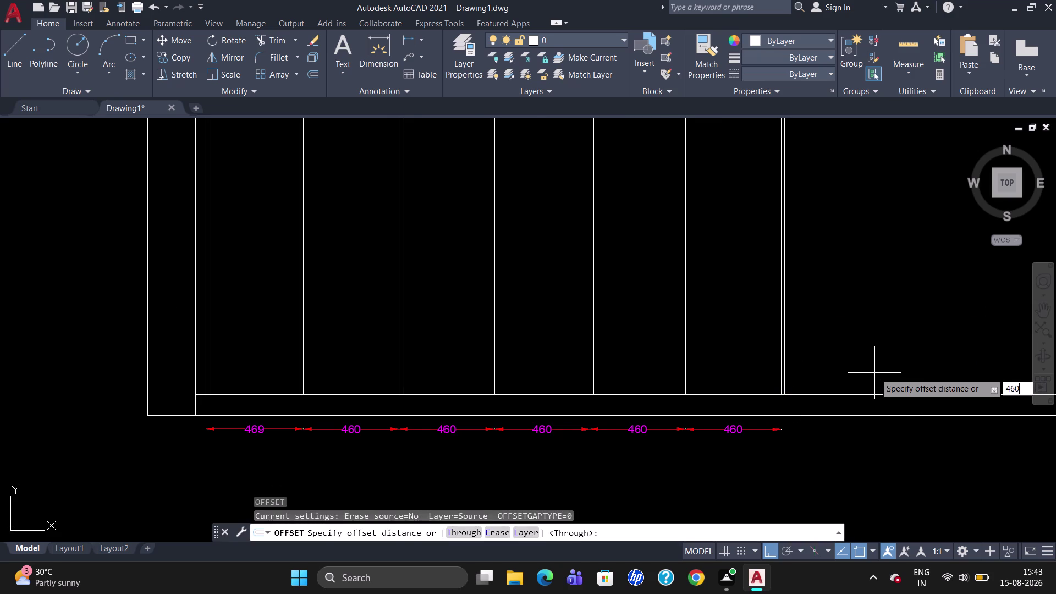
key(Return)
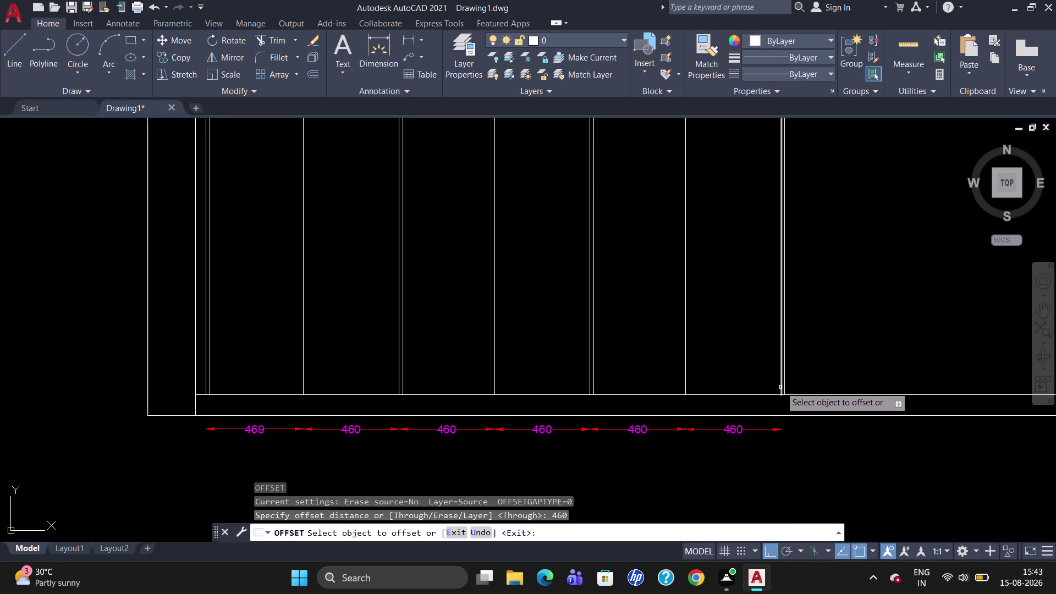
click(780, 386)
click(838, 389)
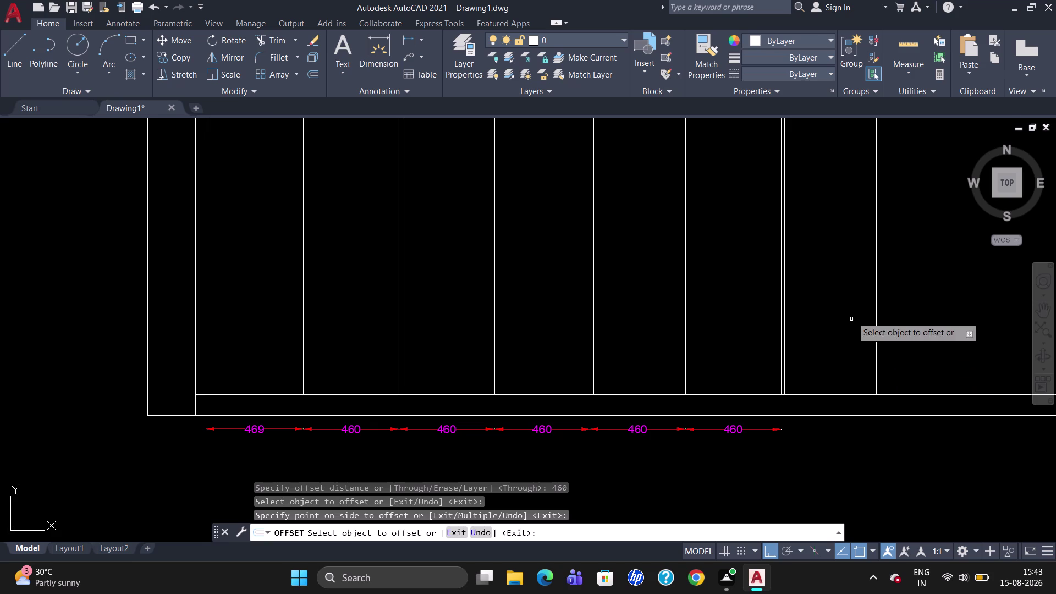
Offset the new divider by 18 to make an 18-thick panel.
scroll(down, 3)
scroll(up, 3)
scroll(up, 3)
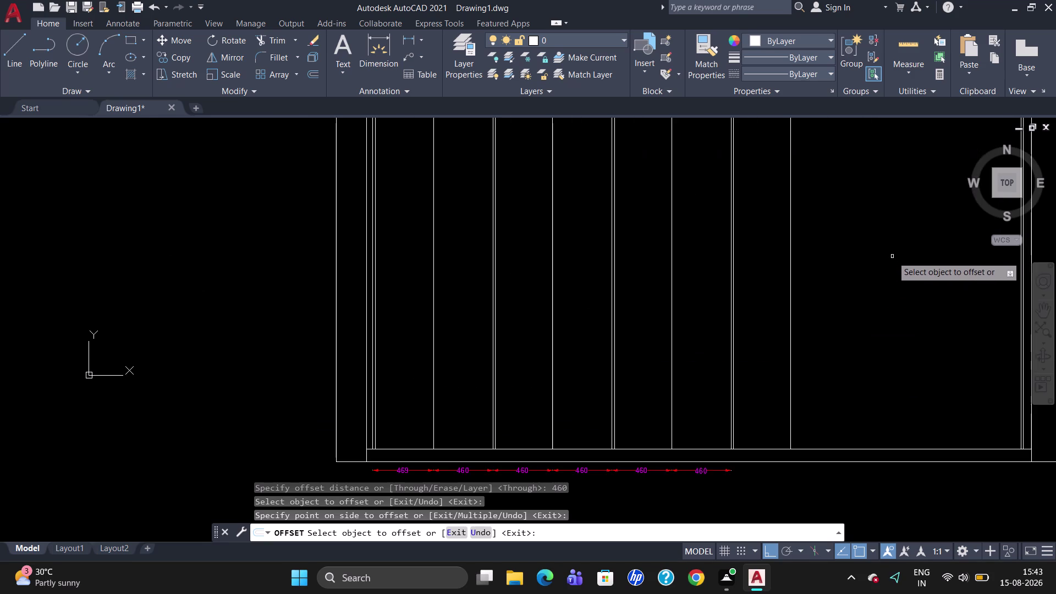
scroll(down, 3)
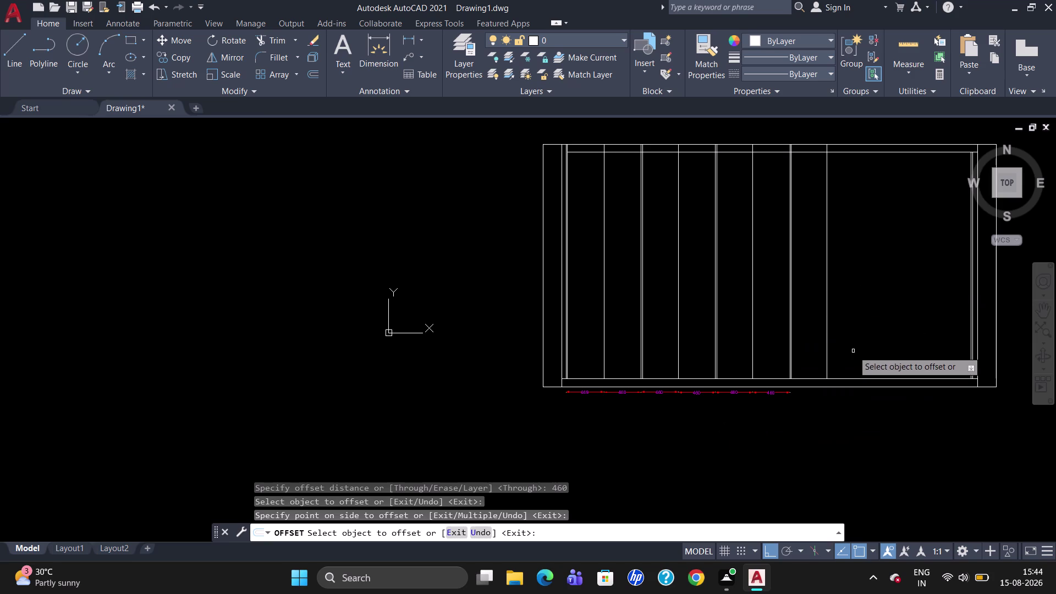
scroll(up, 3)
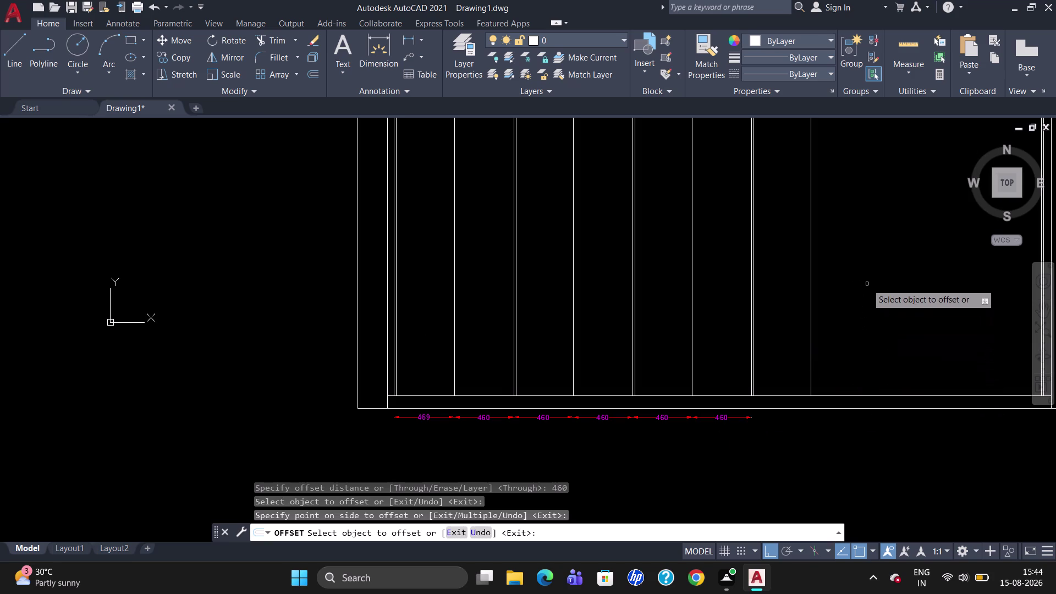
click(809, 302)
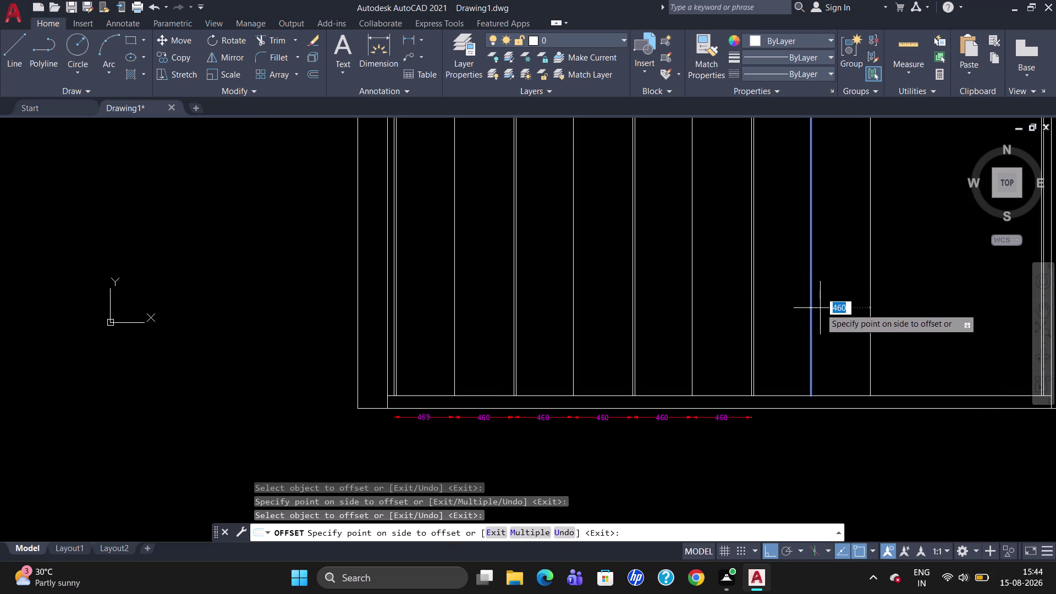
key(1)
key(8)
key(Return)
key(Escape)
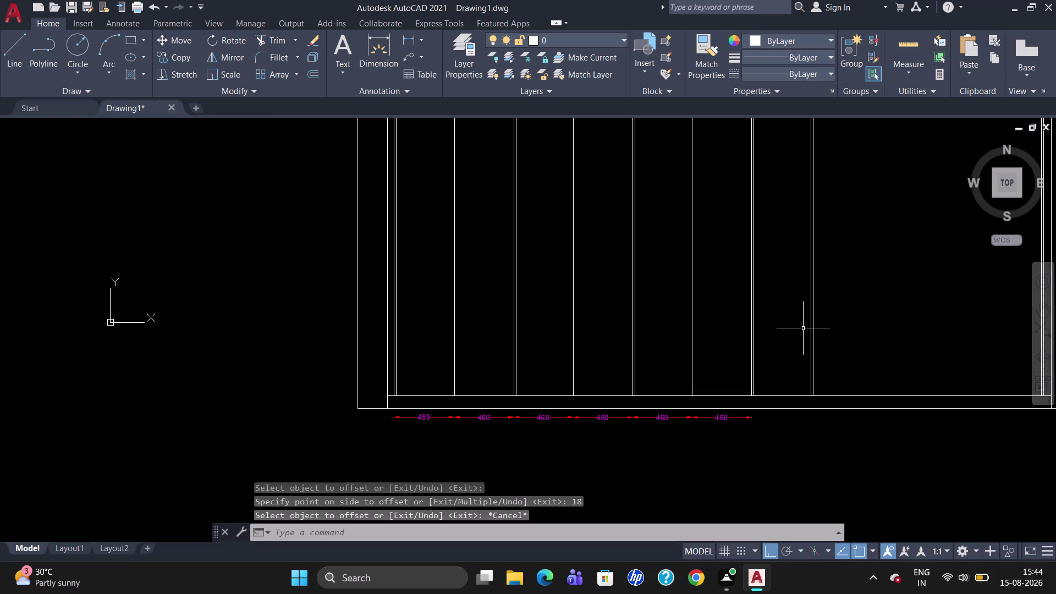
scroll(up, 3)
Dimension the new bay with a 460 DLI dimension between the last two divider bases.
text(DL)
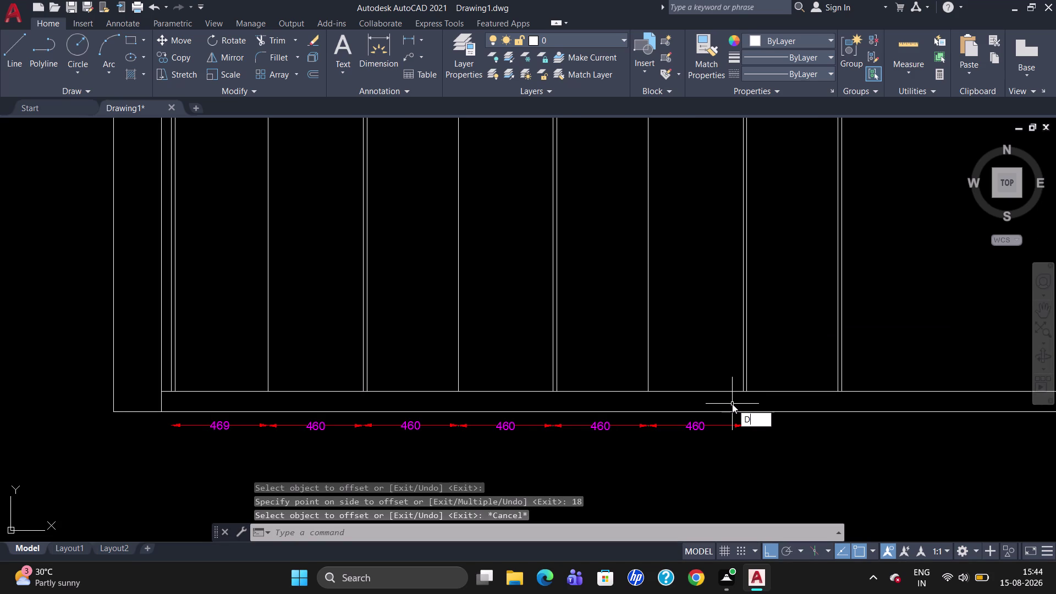
text(I)
key(Return)
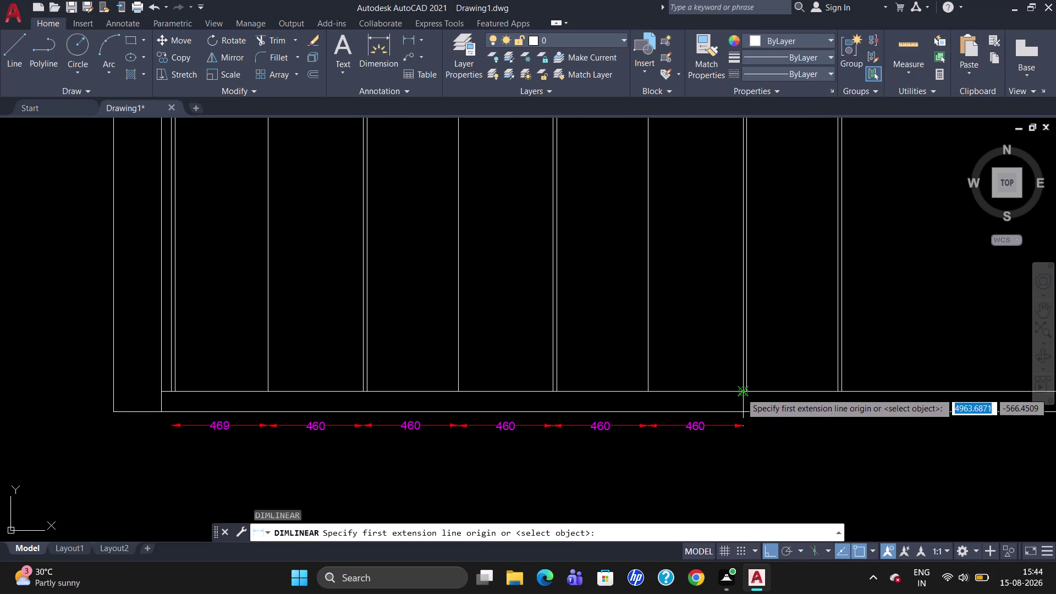
click(740, 392)
click(838, 390)
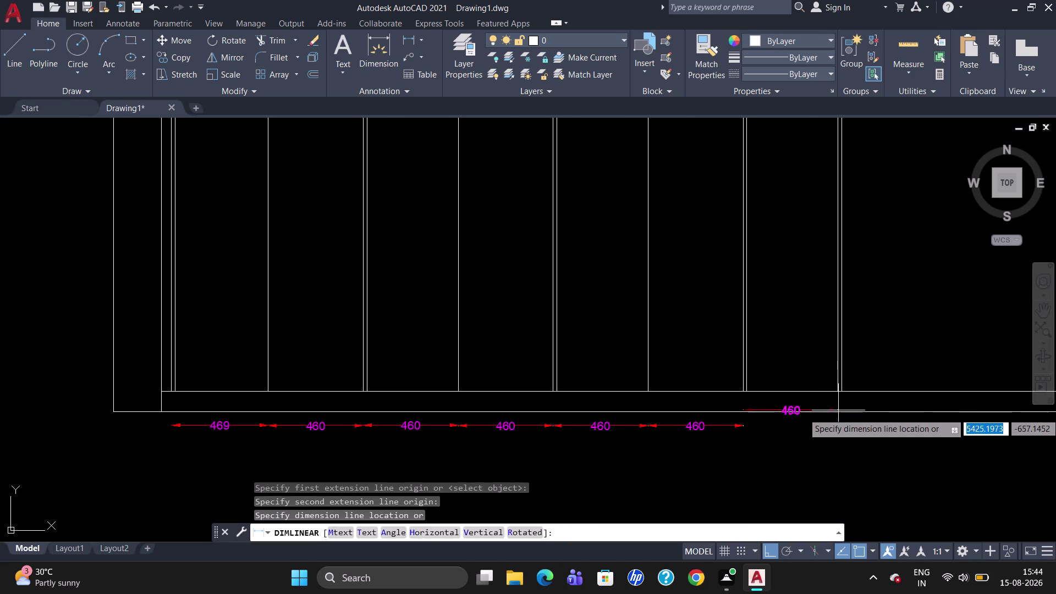
click(839, 426)
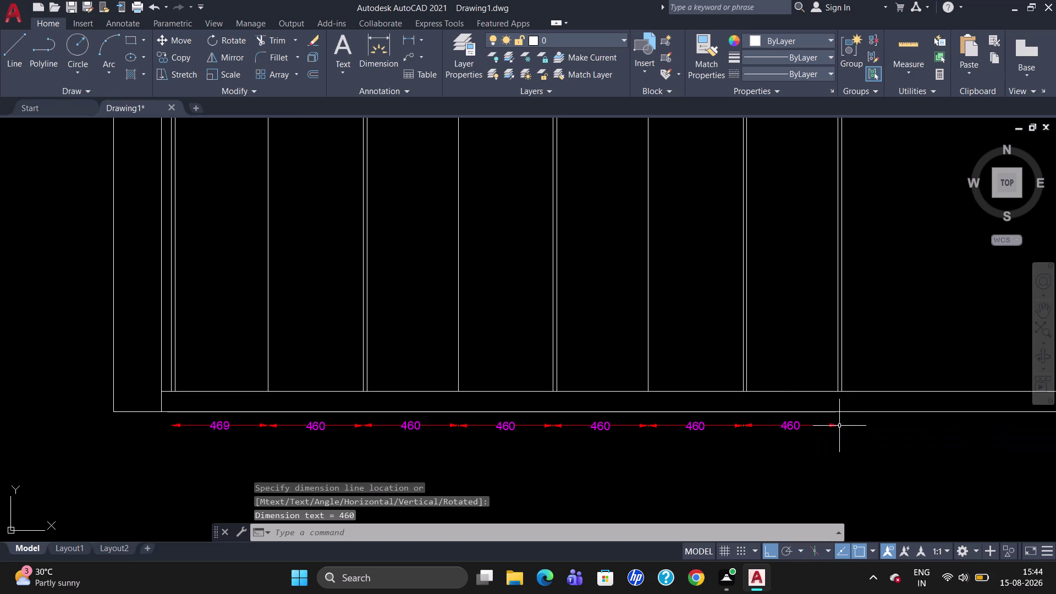
key(Escape)
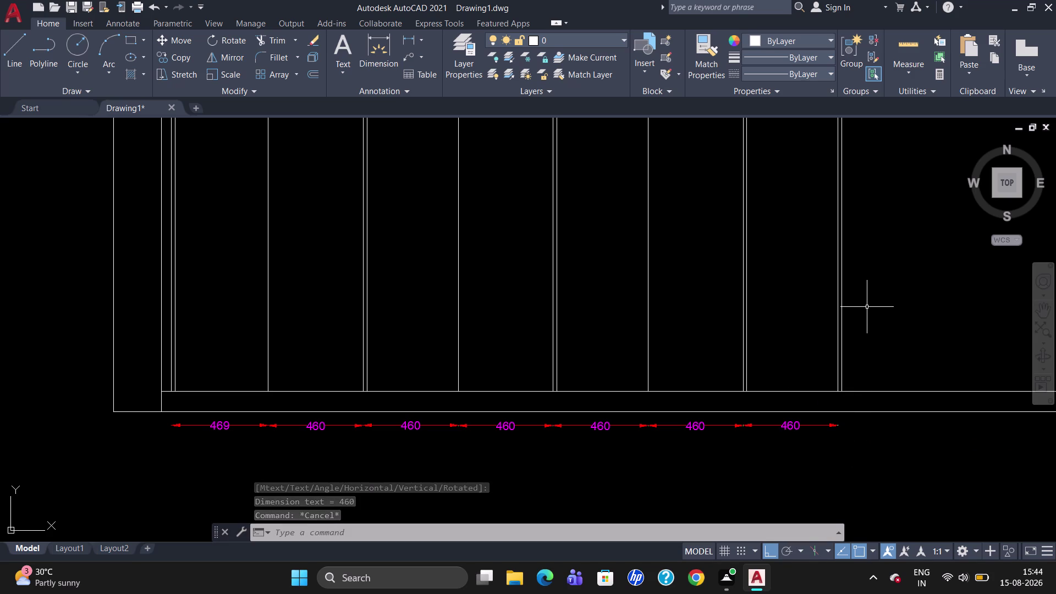
scroll(up, 3)
scroll(down, 3)
scroll(up, 3)
scroll(down, 3)
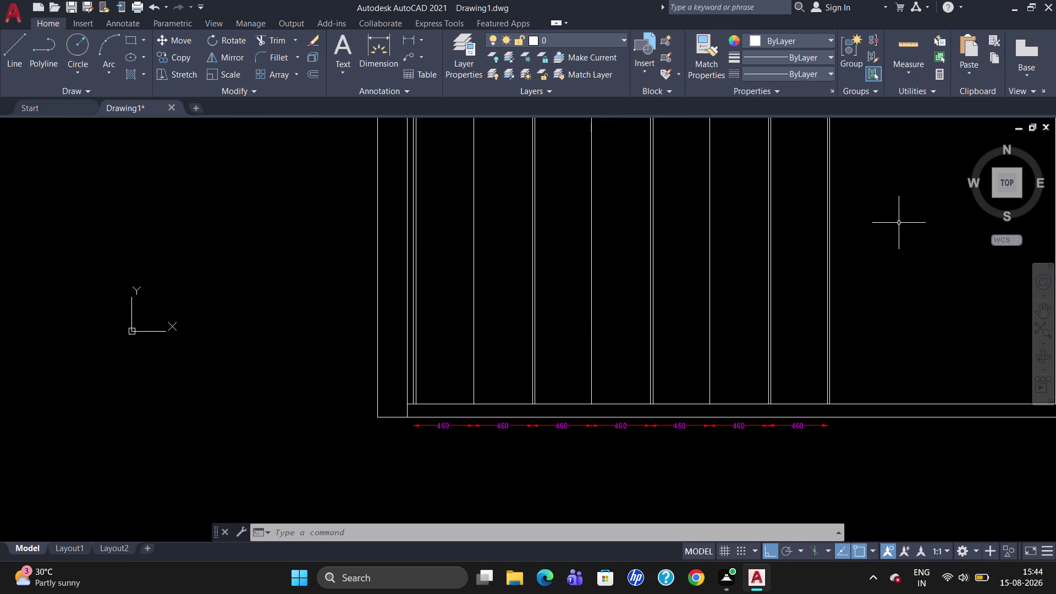
scroll(up, 3)
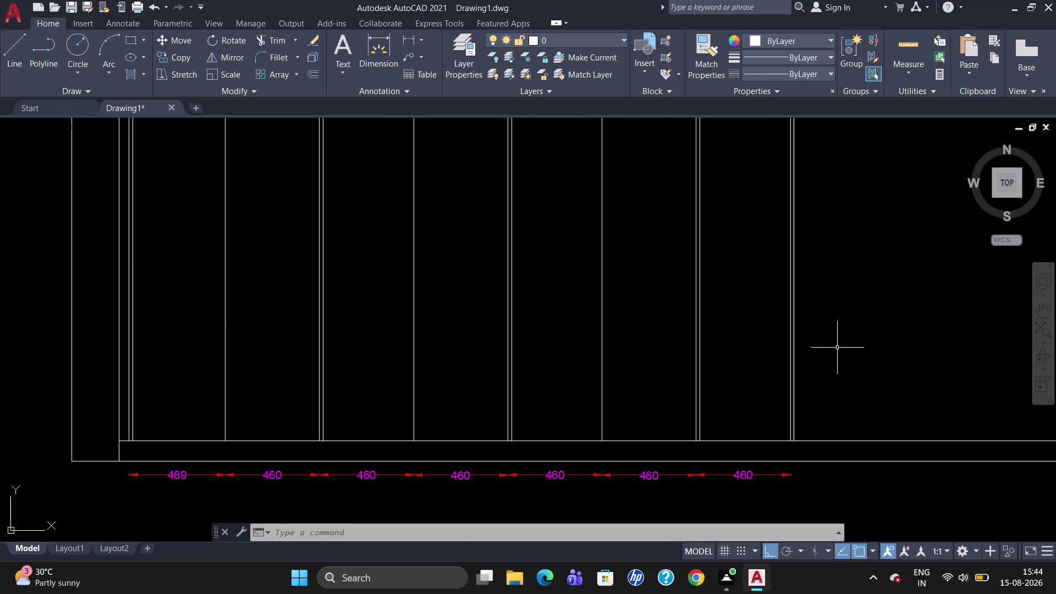
scroll(down, 3)
scroll(up, 3)
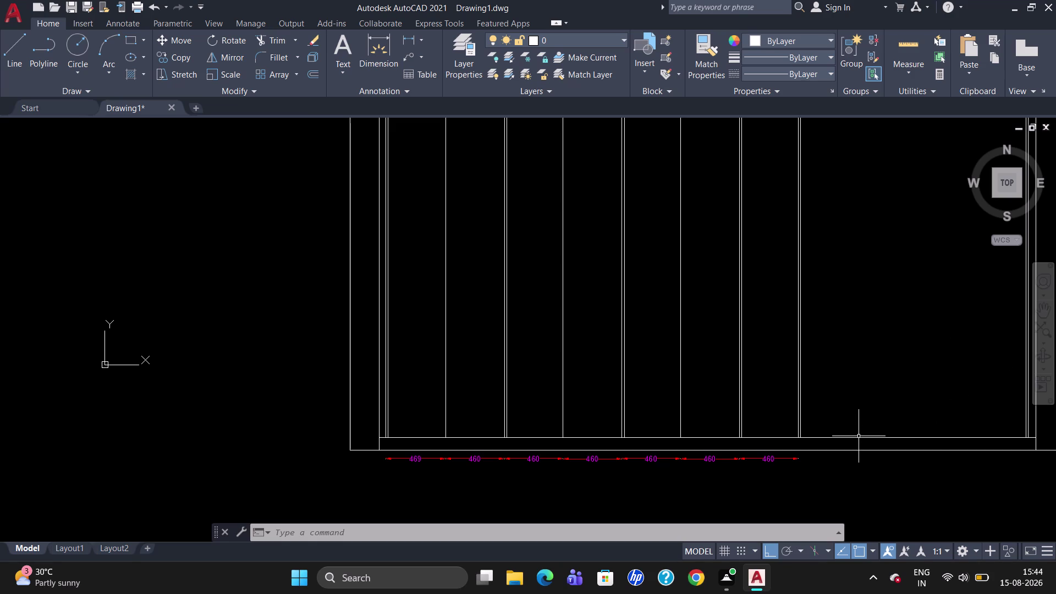
scroll(up, 3)
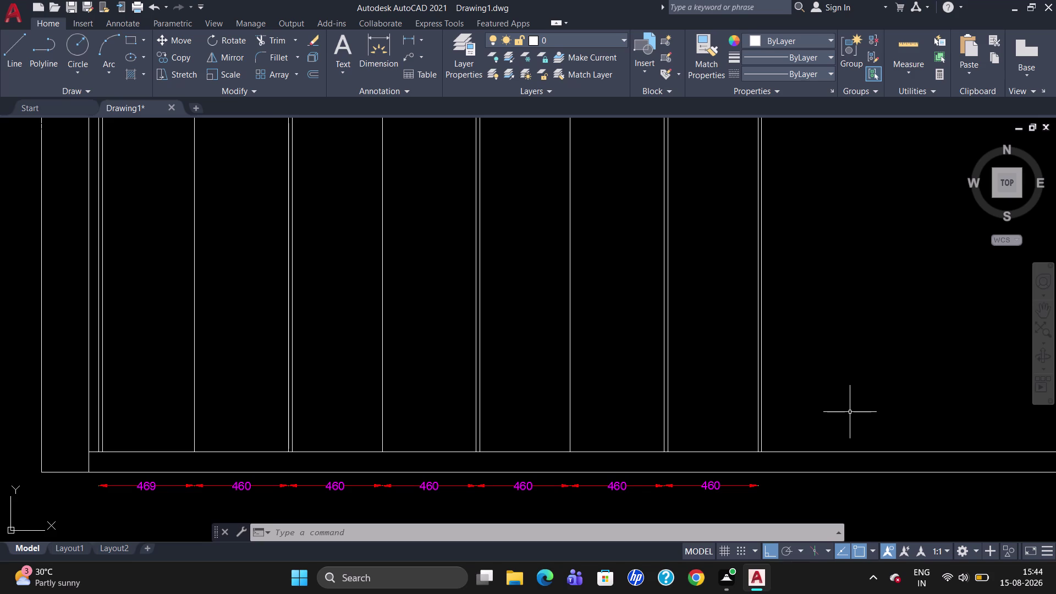
Break the inner bottom line at the last divider's base with BREAKATPOINT.
text(BR)
click(871, 451)
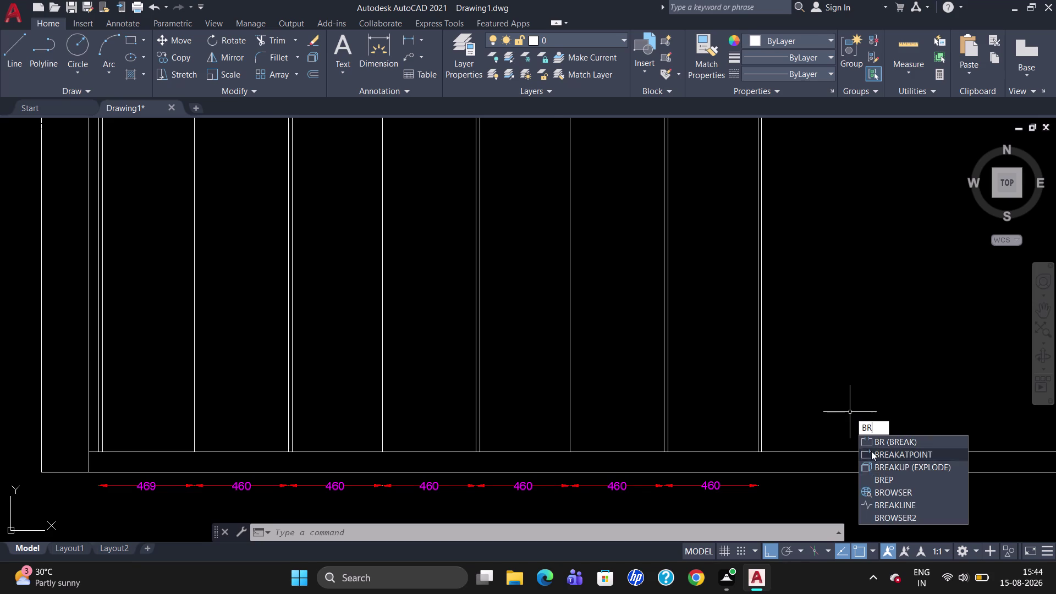
click(850, 449)
scroll(up, 3)
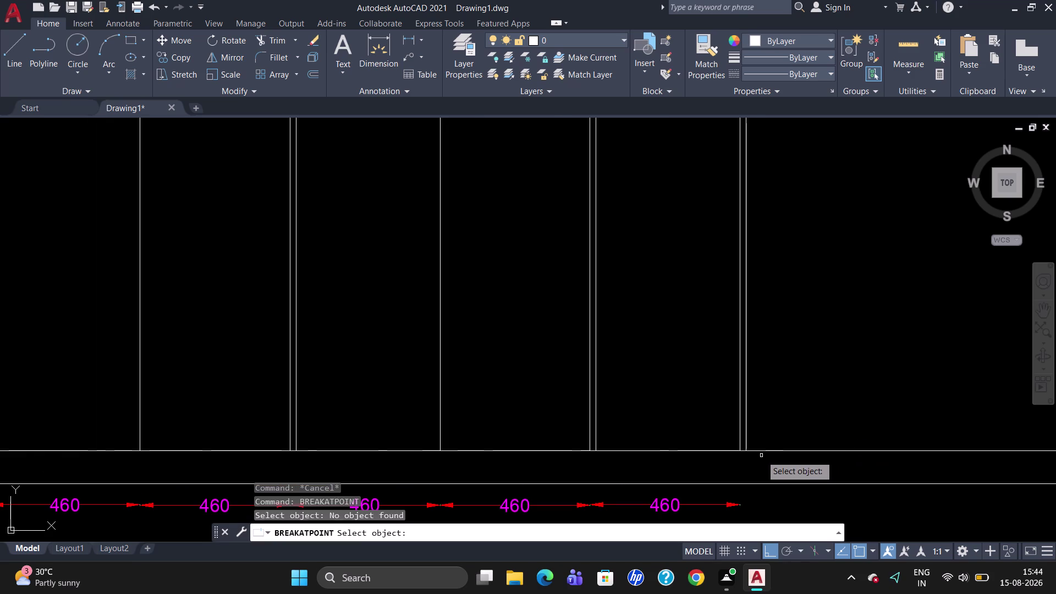
click(761, 451)
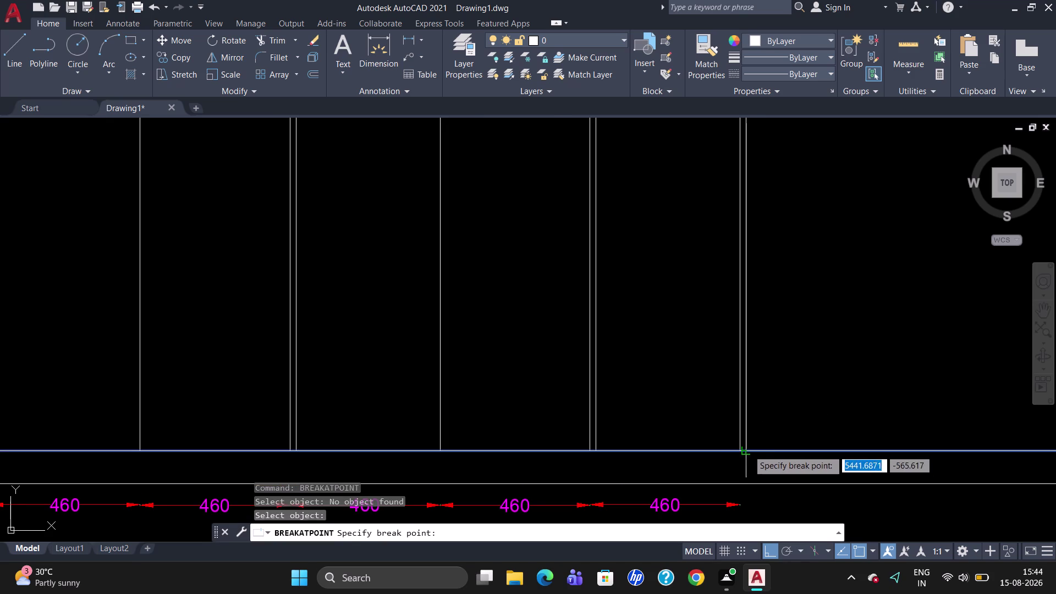
click(748, 449)
key(Escape)
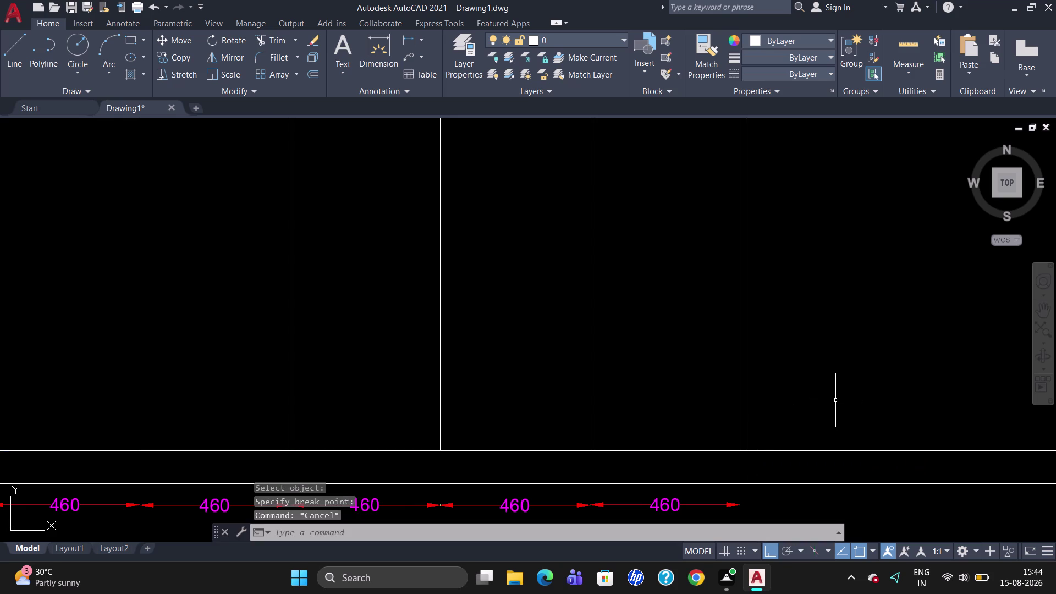
Select the right-hand stretch to confirm it is separate, then start OFFSET.
scroll(down, 3)
scroll(up, 3)
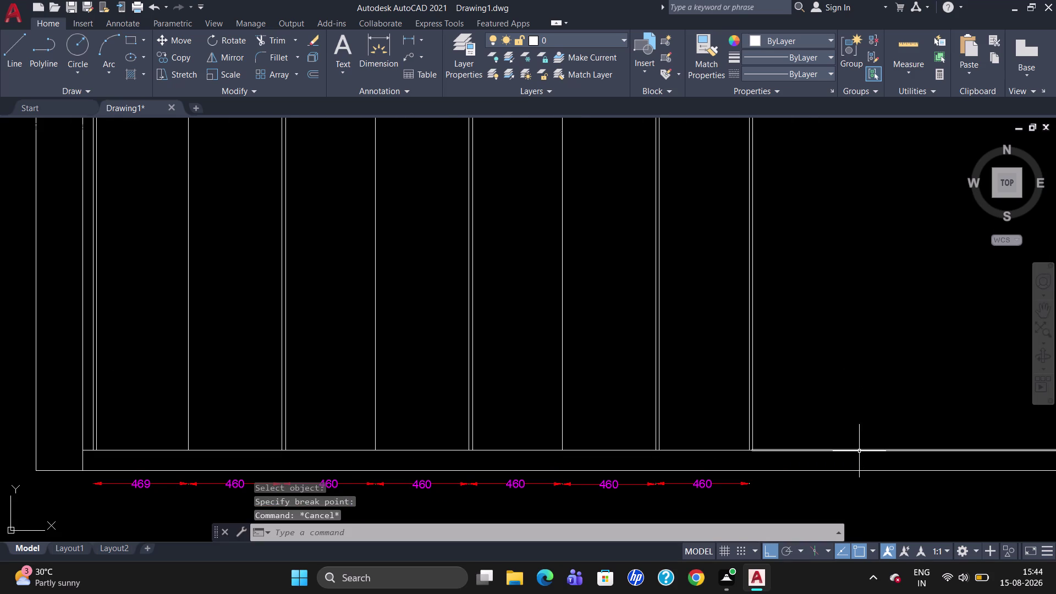
click(859, 450)
scroll(down, 3)
scroll(up, 3)
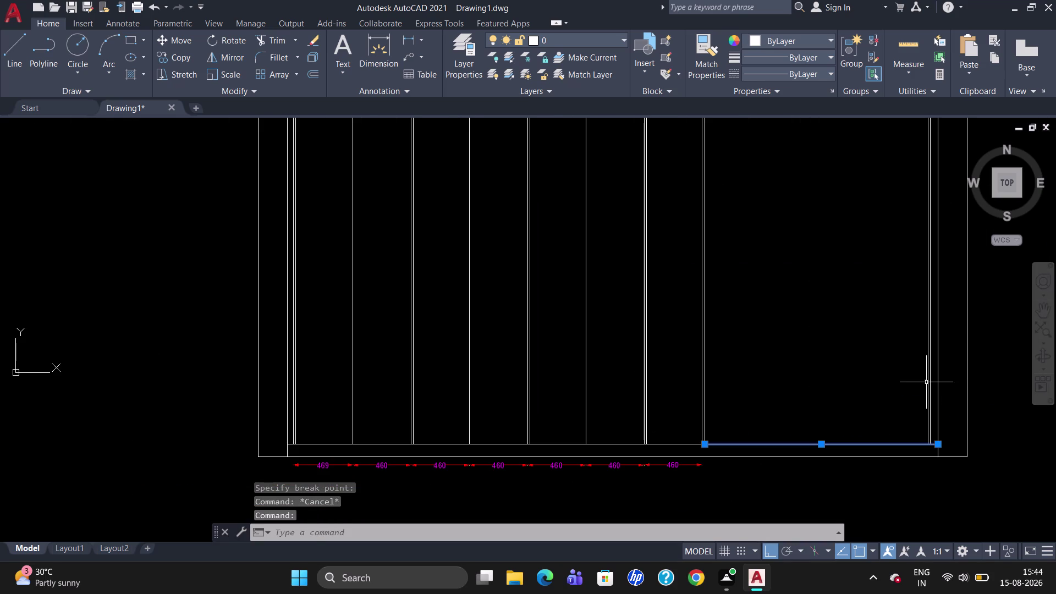
key(Escape)
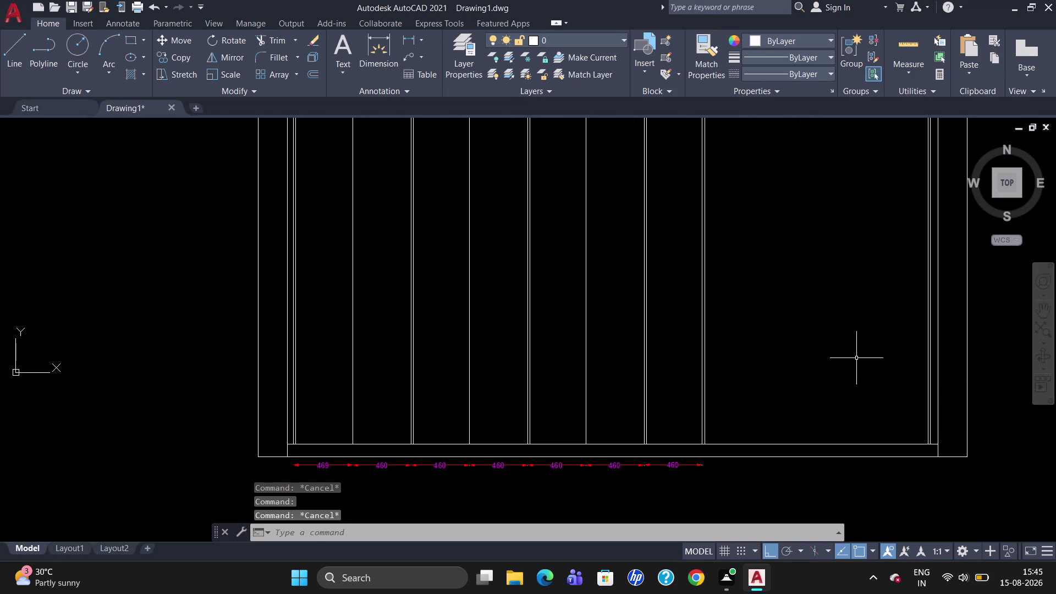
key(o)
key(Return)
text(4)
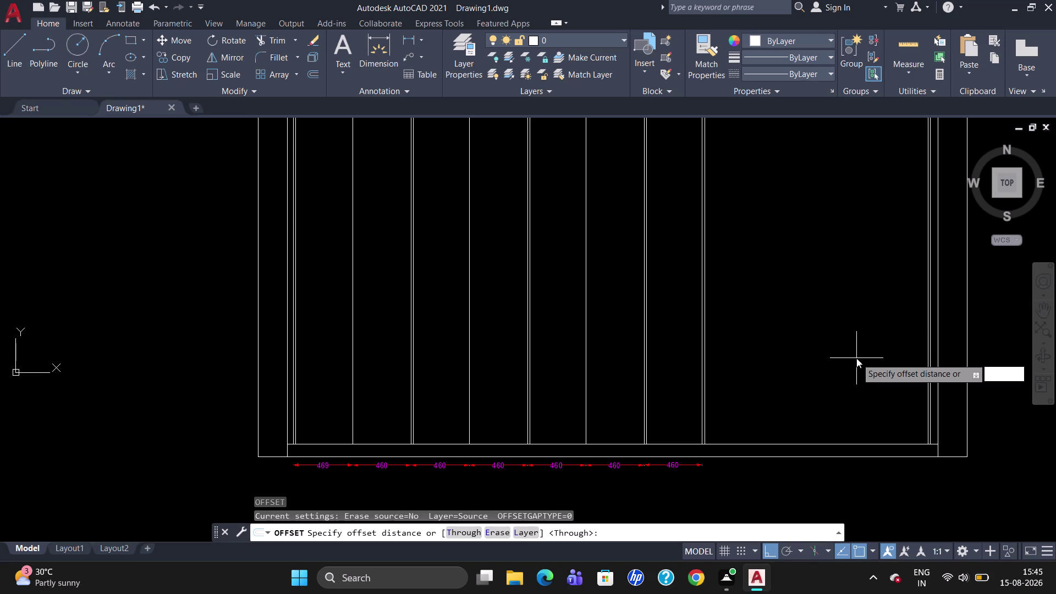
text(4)
key(6)
key(Return)
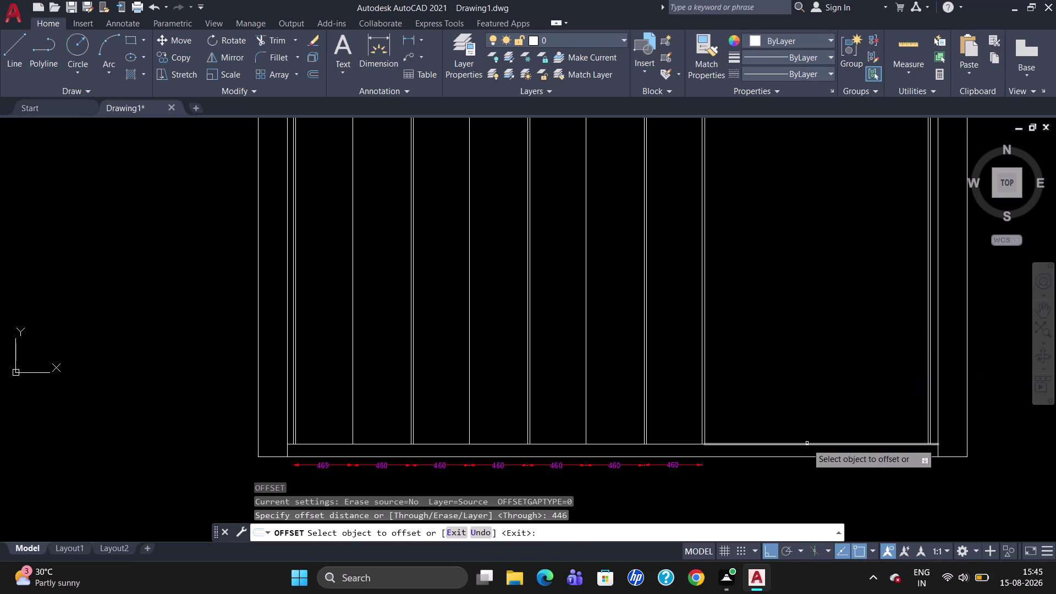
click(807, 443)
click(809, 395)
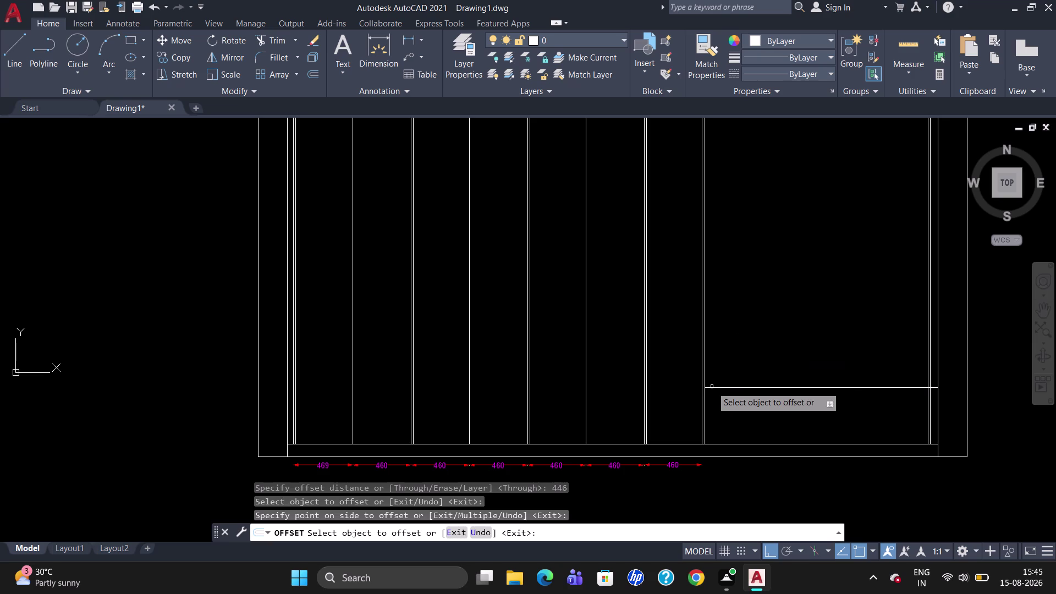
scroll(down, 3)
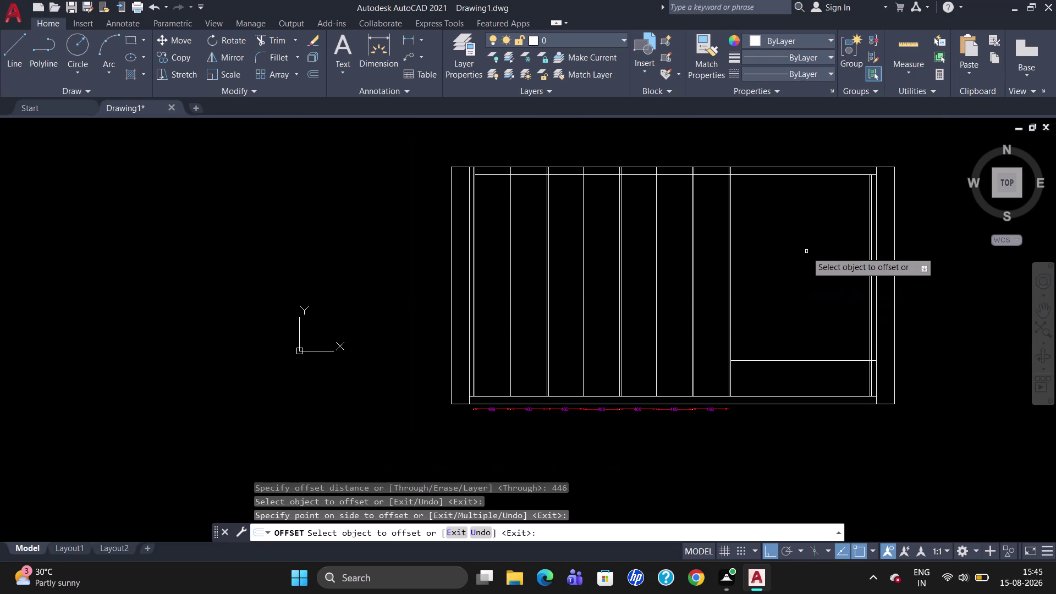
scroll(up, 3)
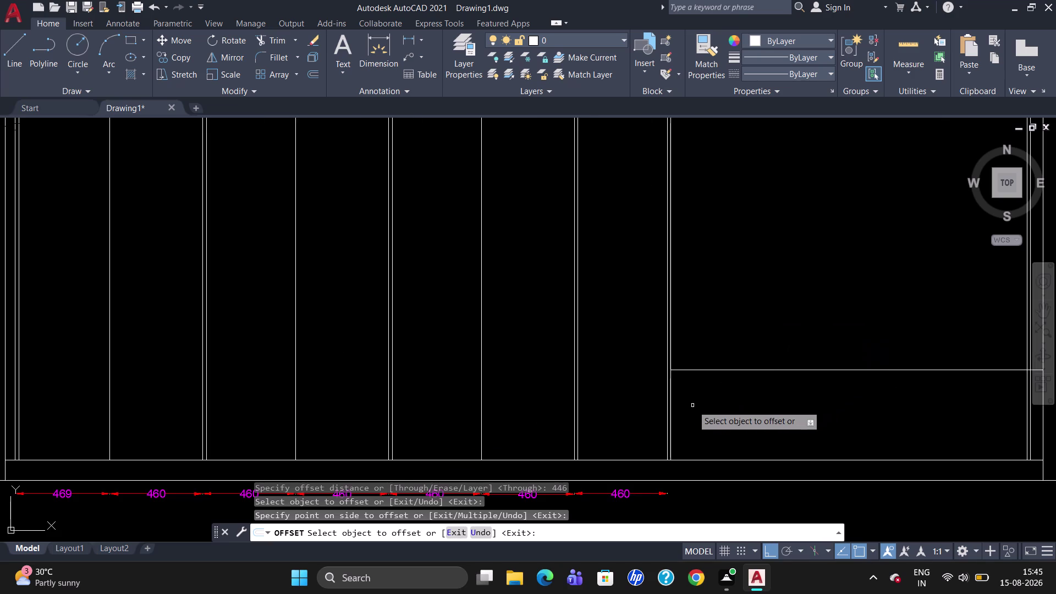
click(671, 407)
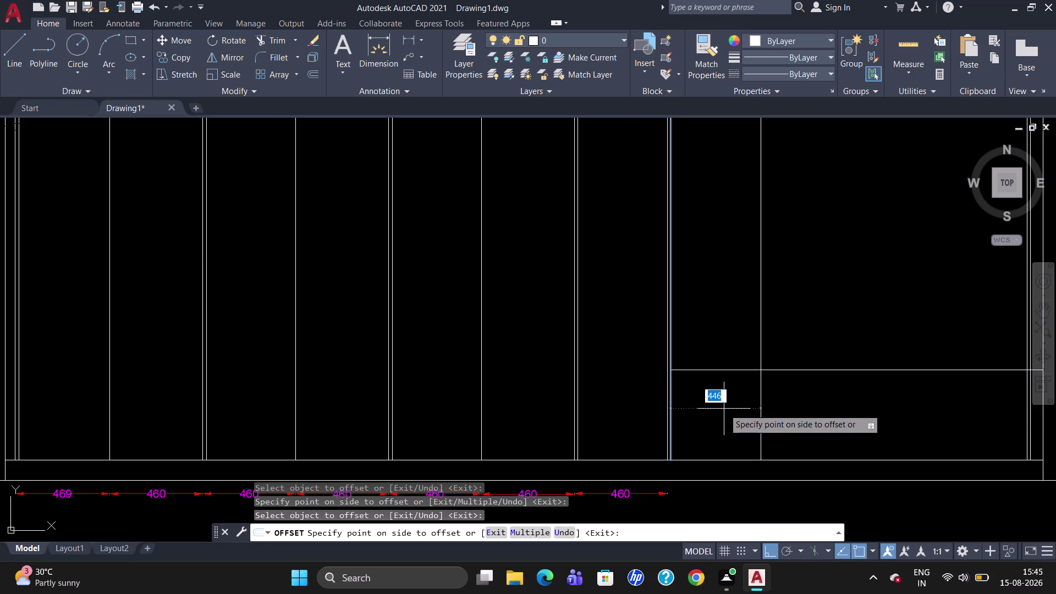
key(Escape)
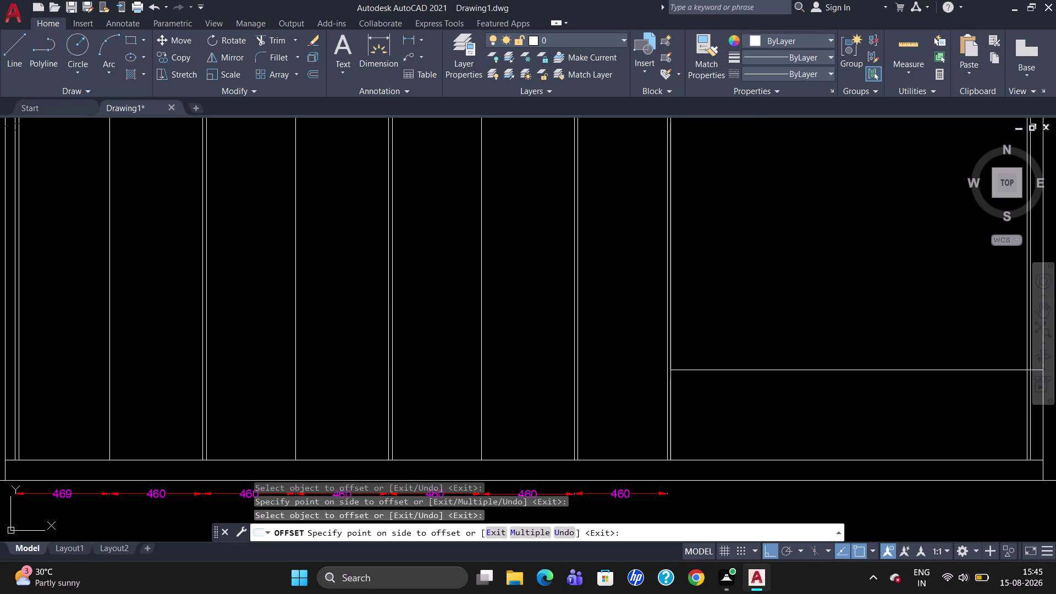
key(o)
key(Return)
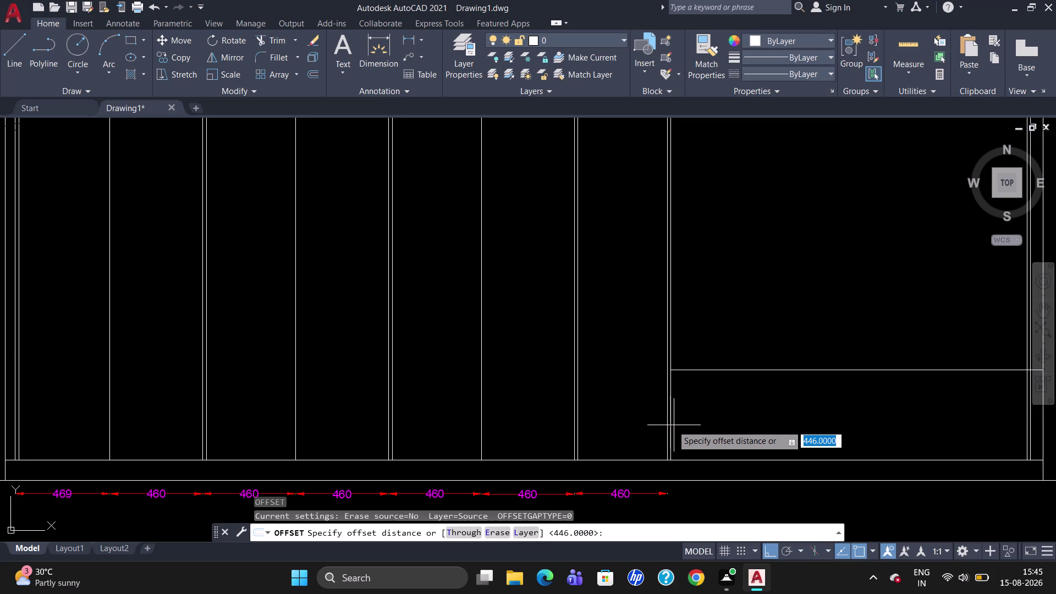
Offset the compartment's left edge 450 to the right, then offset that line another 450.
text(450)
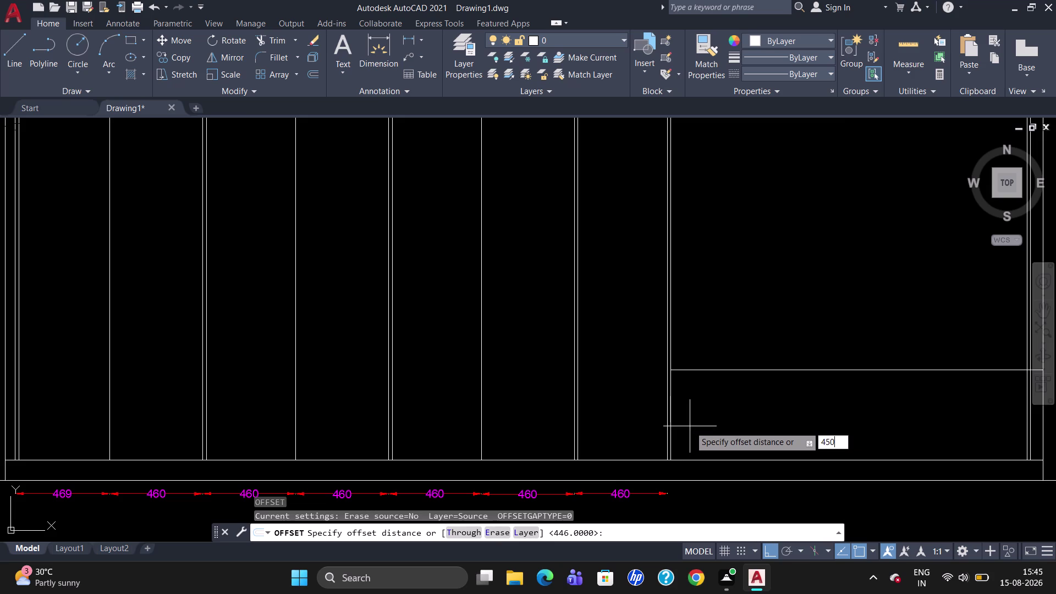
key(Return)
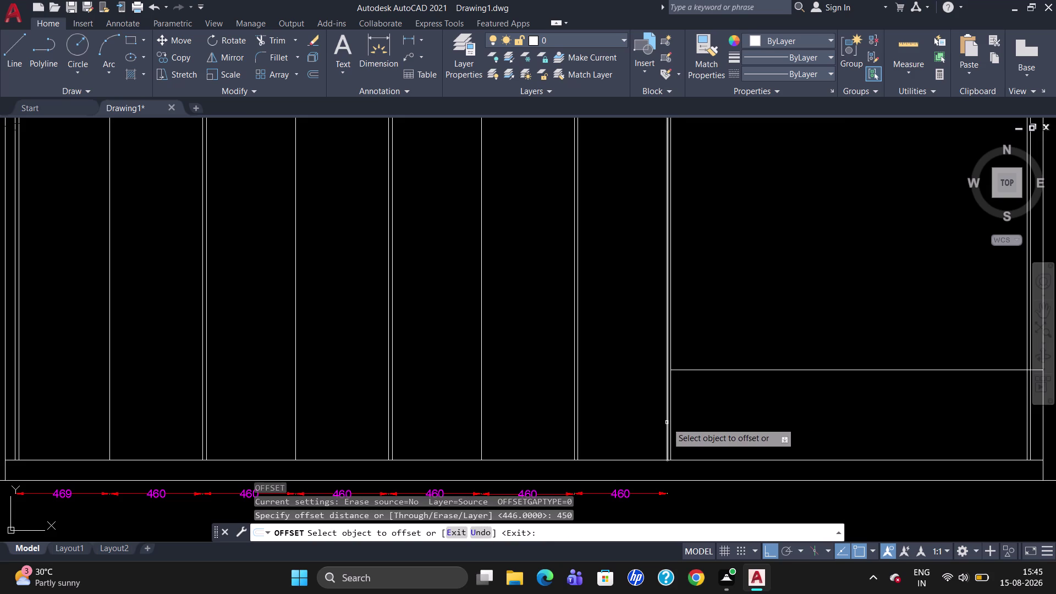
click(666, 422)
click(752, 421)
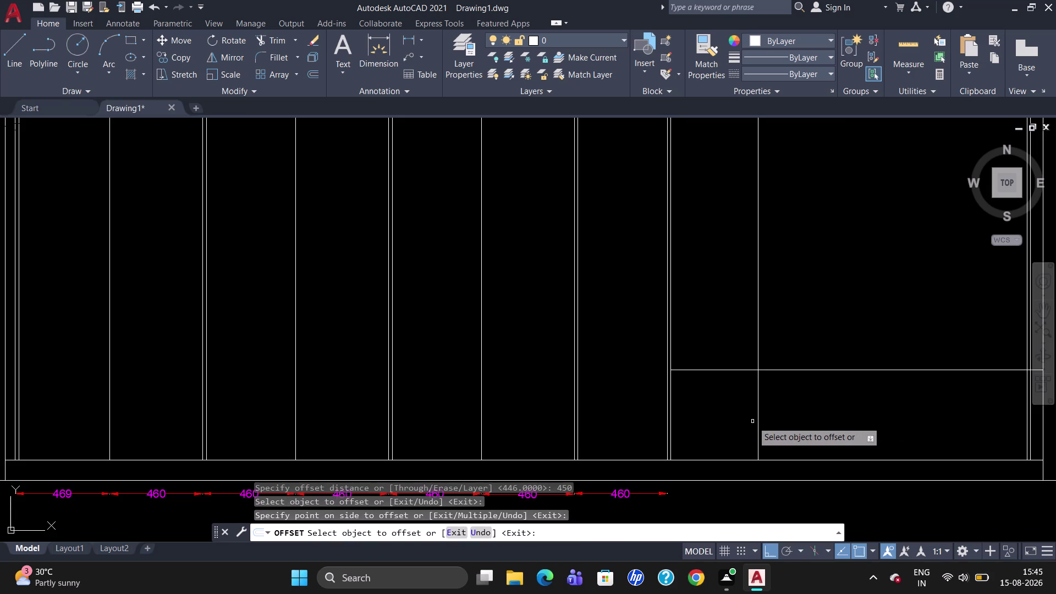
click(758, 421)
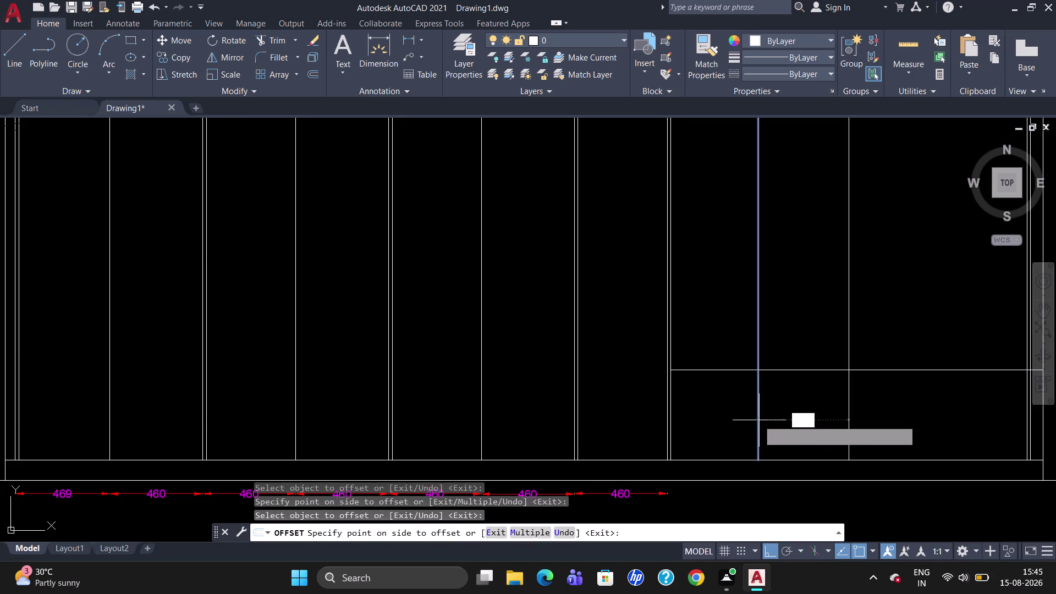
text(4)
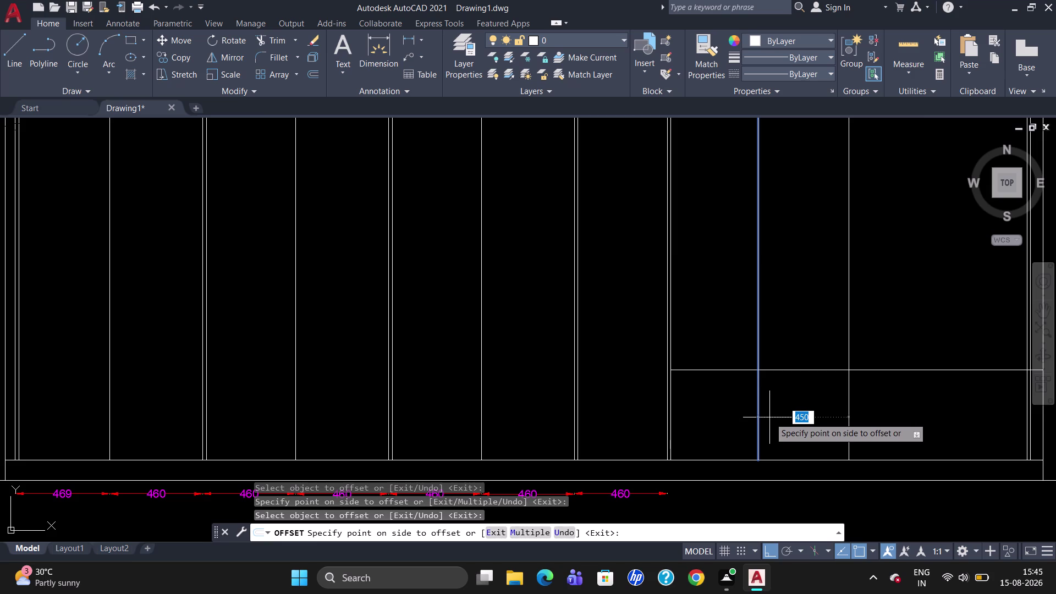
text(50)
key(Return)
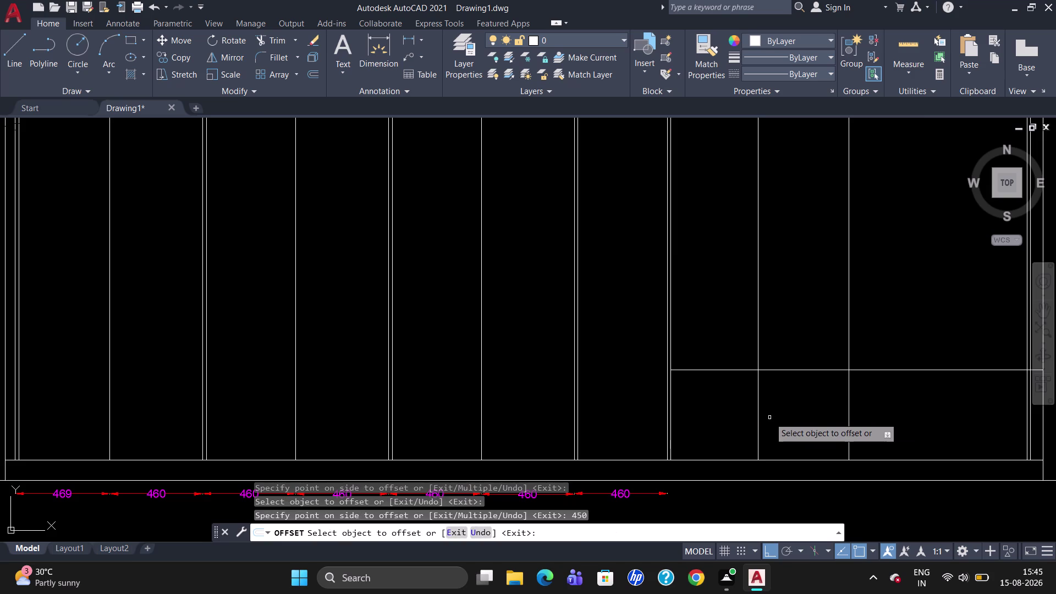
Add further vertical lines 18 and 450 apart, zoom out, and pick the bottom line.
click(848, 404)
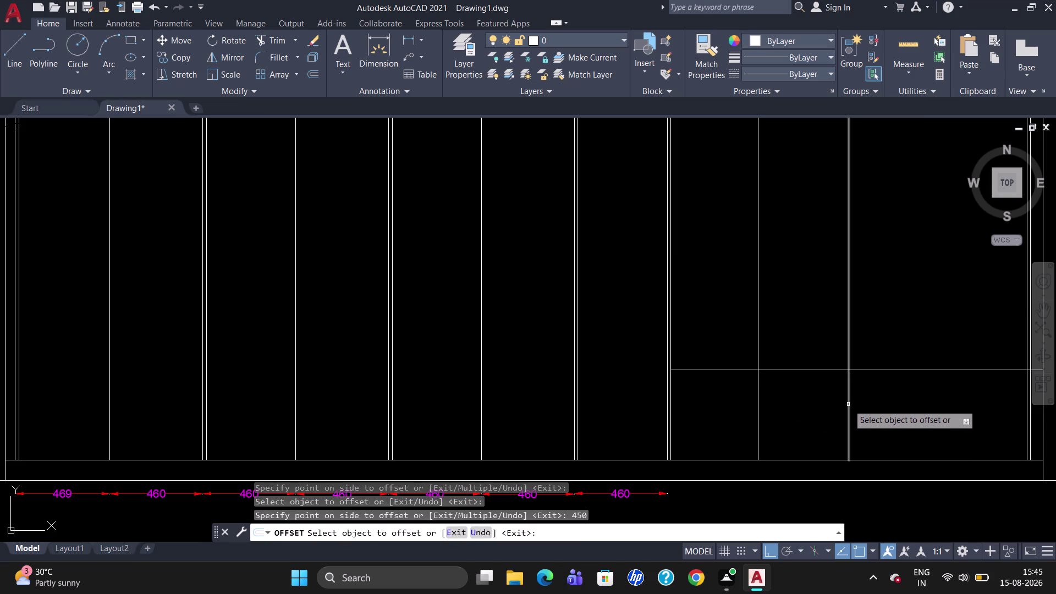
text(1)
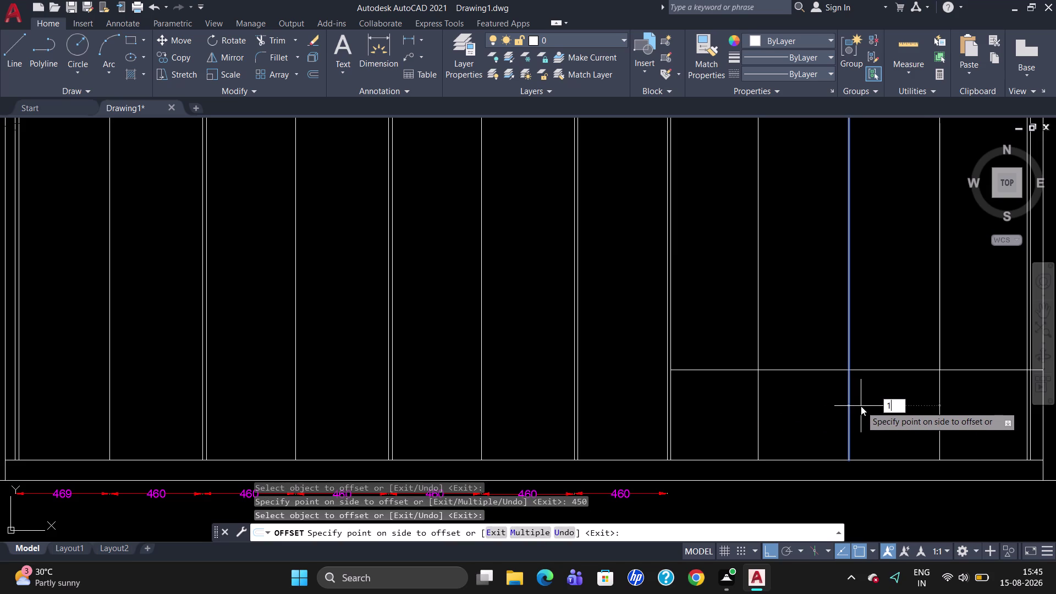
text(8)
key(Return)
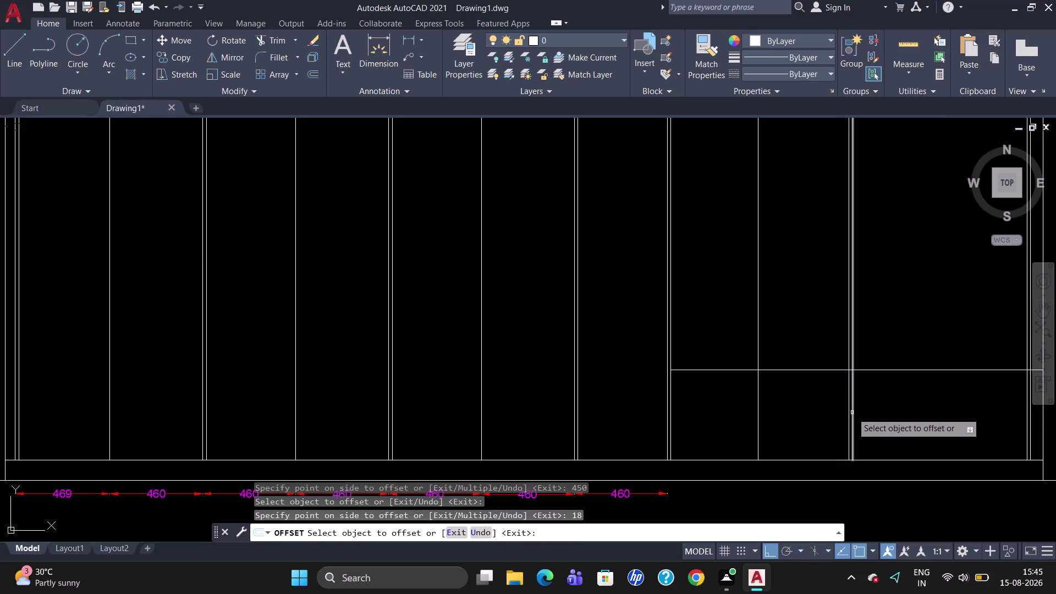
click(848, 412)
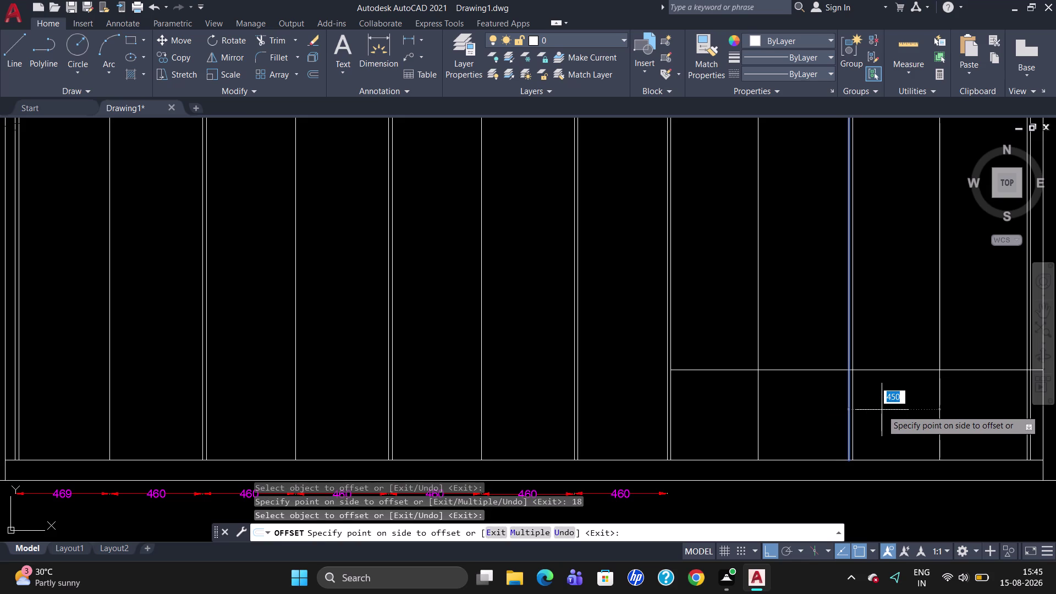
text(450)
key(Return)
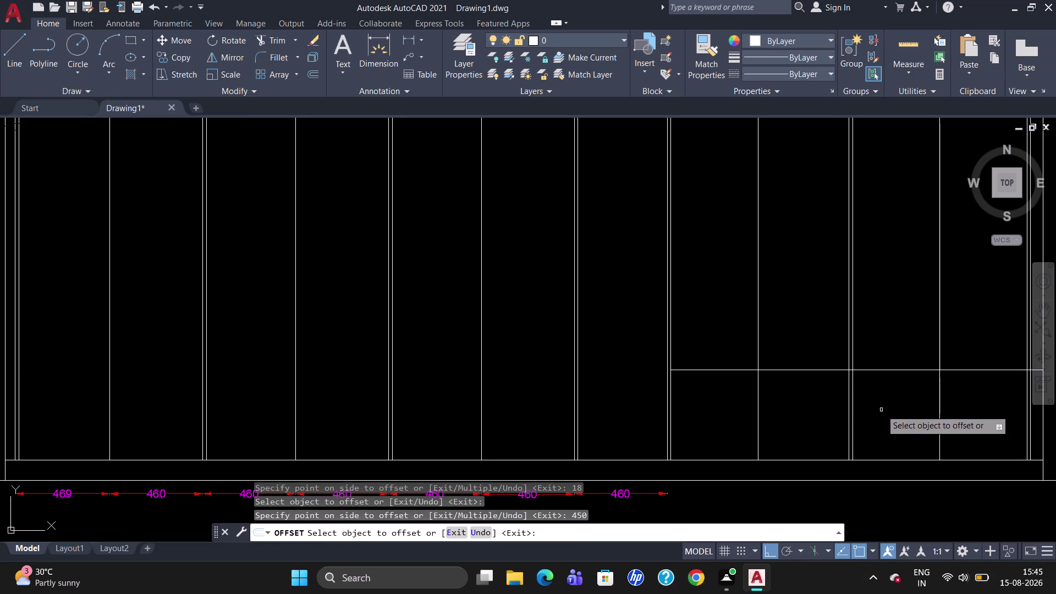
scroll(down, 3)
scroll(up, 3)
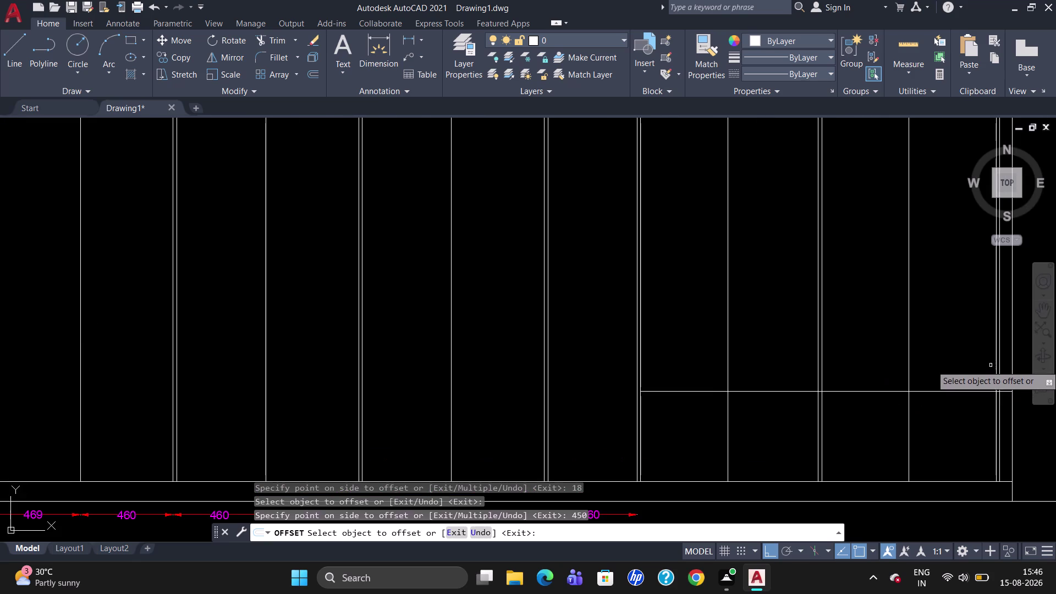
scroll(down, 3)
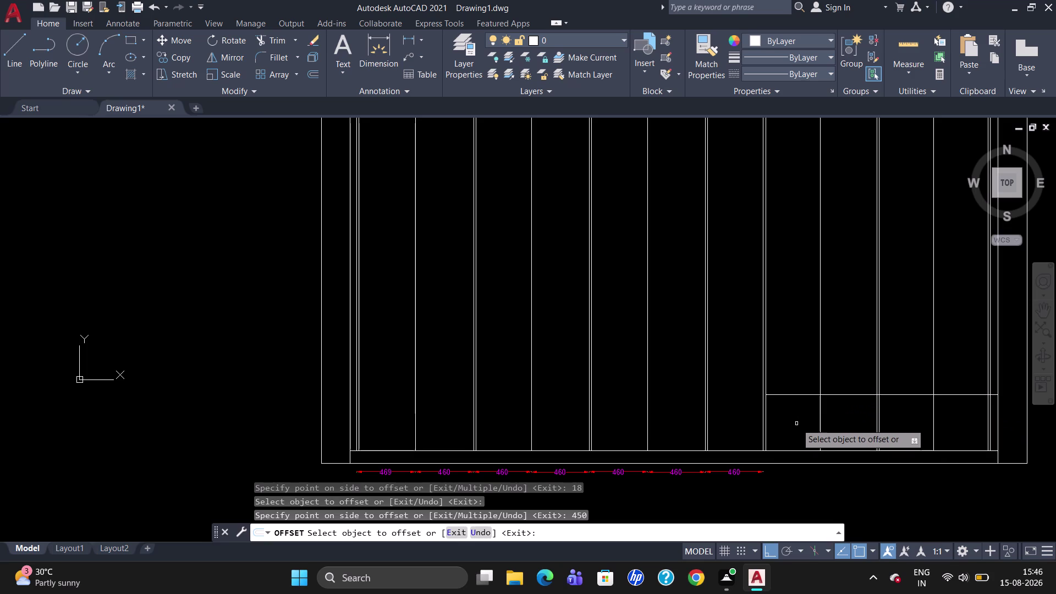
click(805, 450)
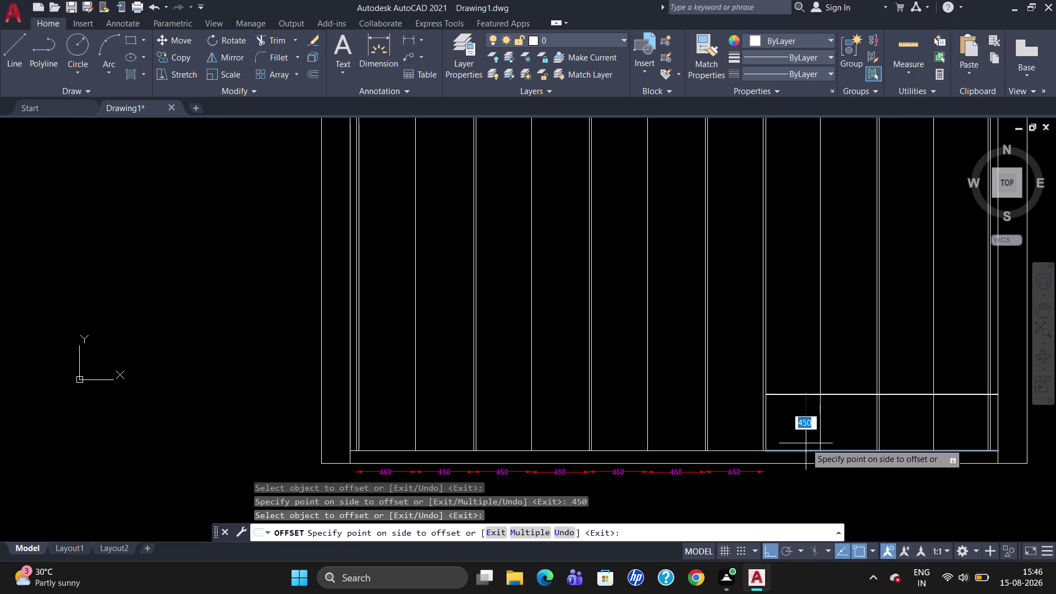
Offset the bottom line up 18, then offset that board line 223 higher.
text(18)
key(Return)
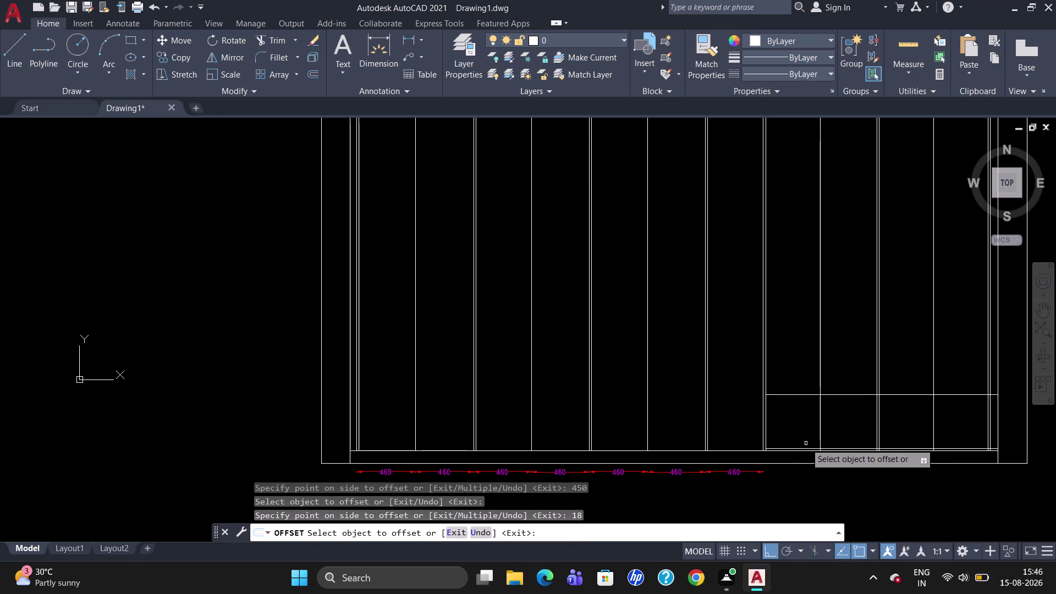
scroll(up, 3)
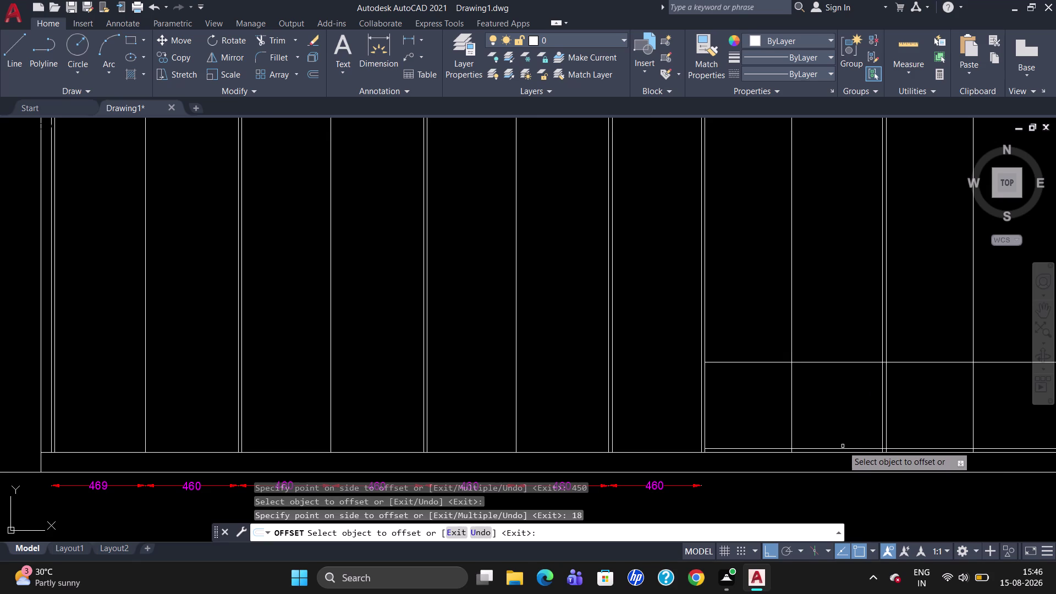
click(842, 447)
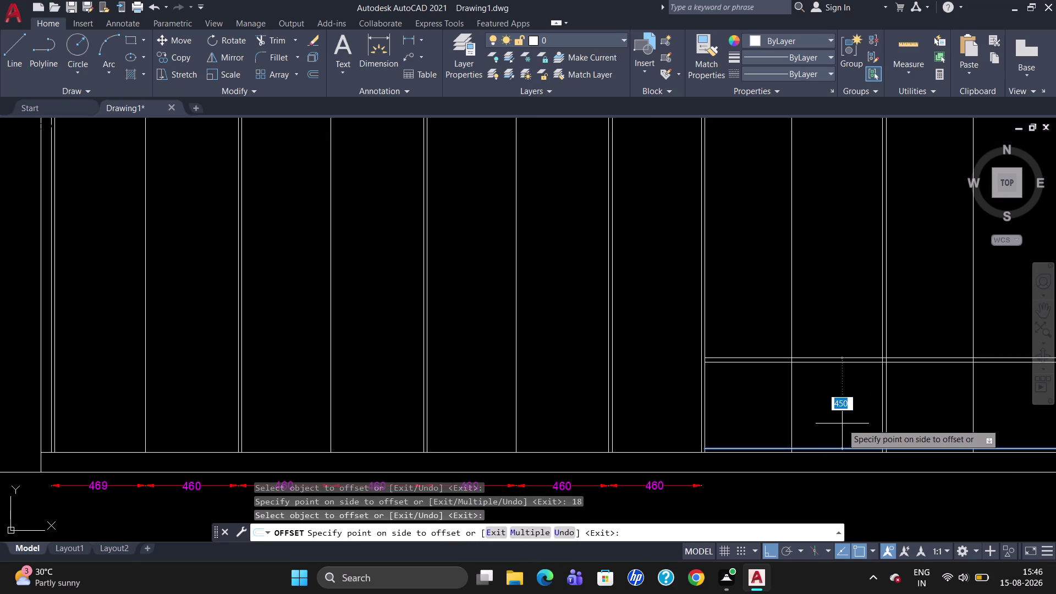
text(223)
key(Return)
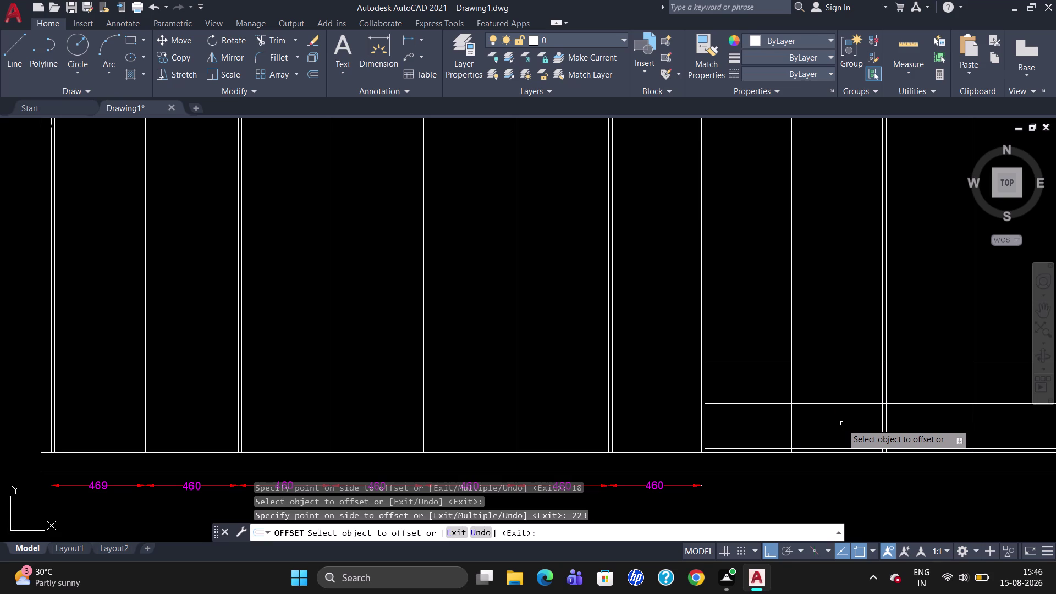
Add 18-thick board lines below the 223 line and below the existing shelf, then end Offset.
click(829, 405)
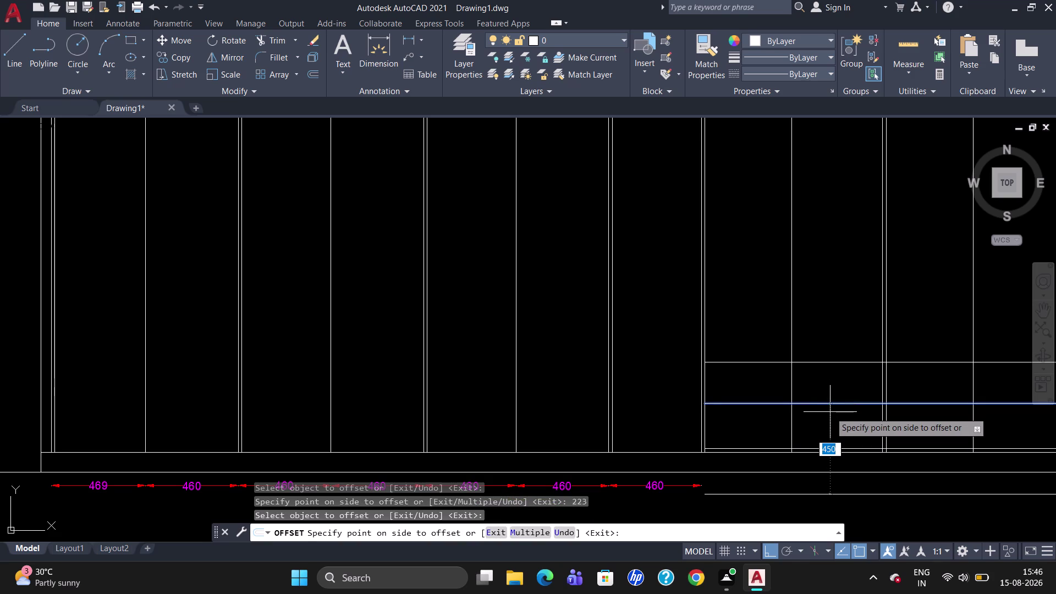
key(1)
key(8)
key(Return)
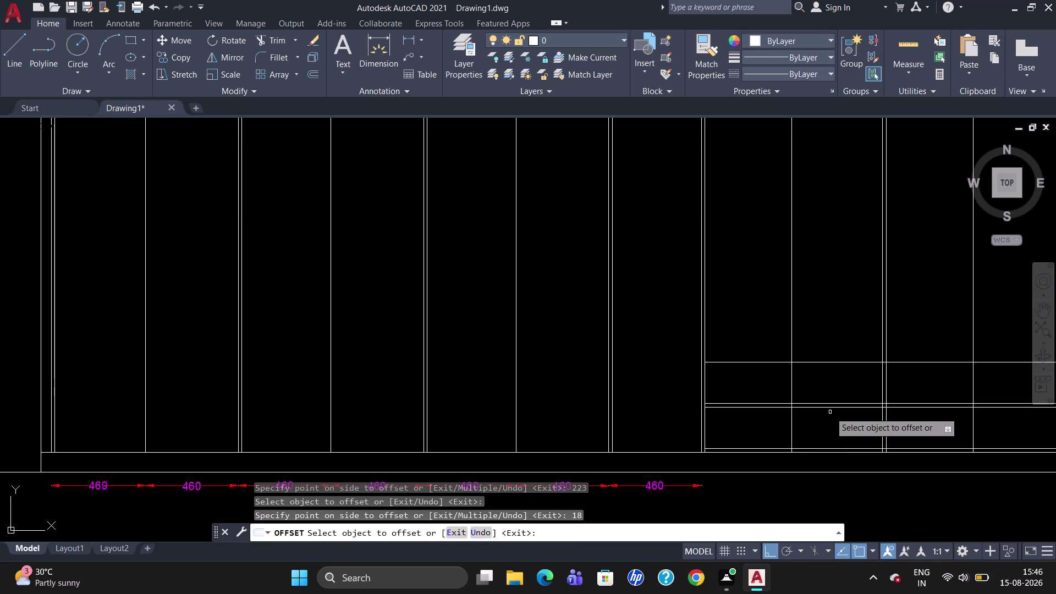
click(783, 362)
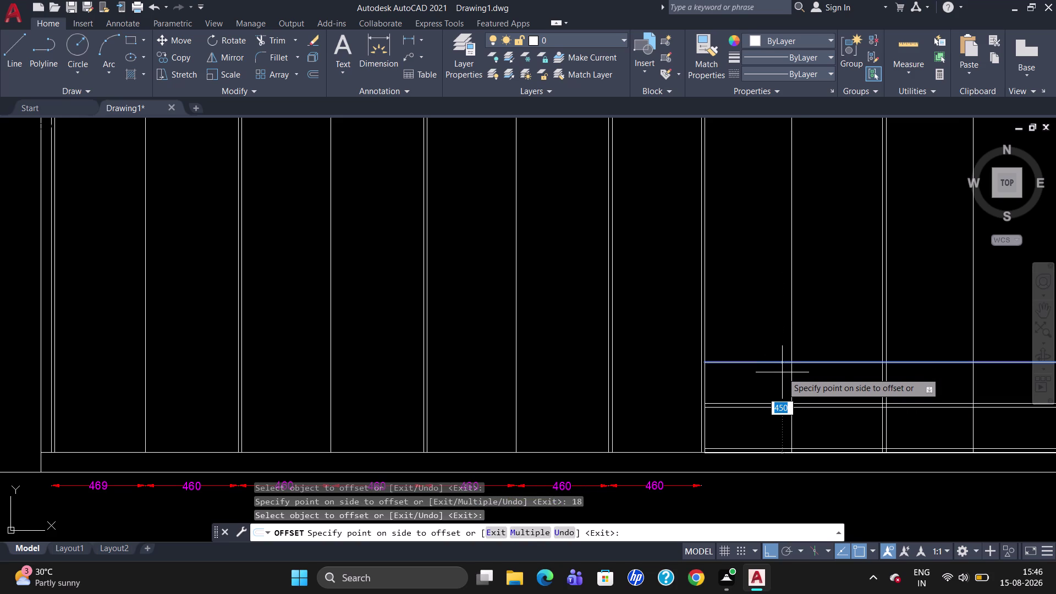
text(18)
key(Return)
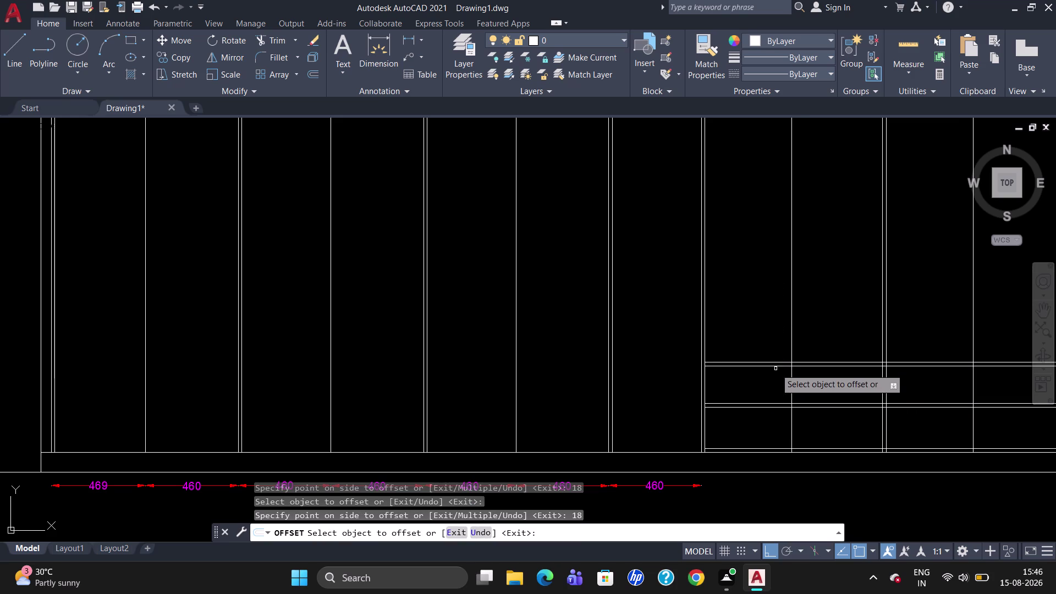
scroll(down, 3)
scroll(up, 3)
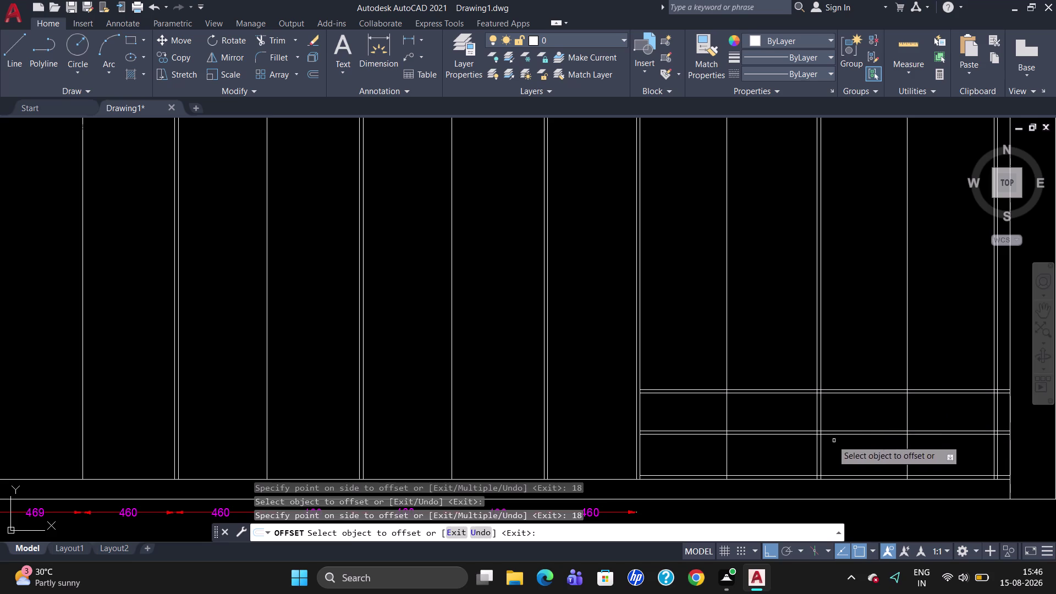
key(Escape)
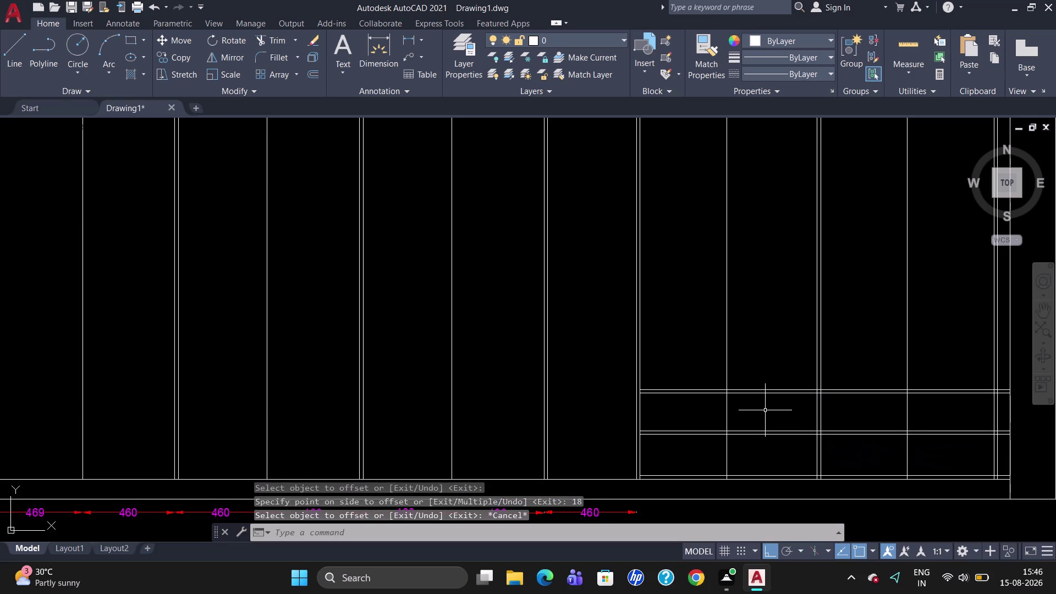
Offset the shelf board's top line 50 units upward.
key(o)
key(Return)
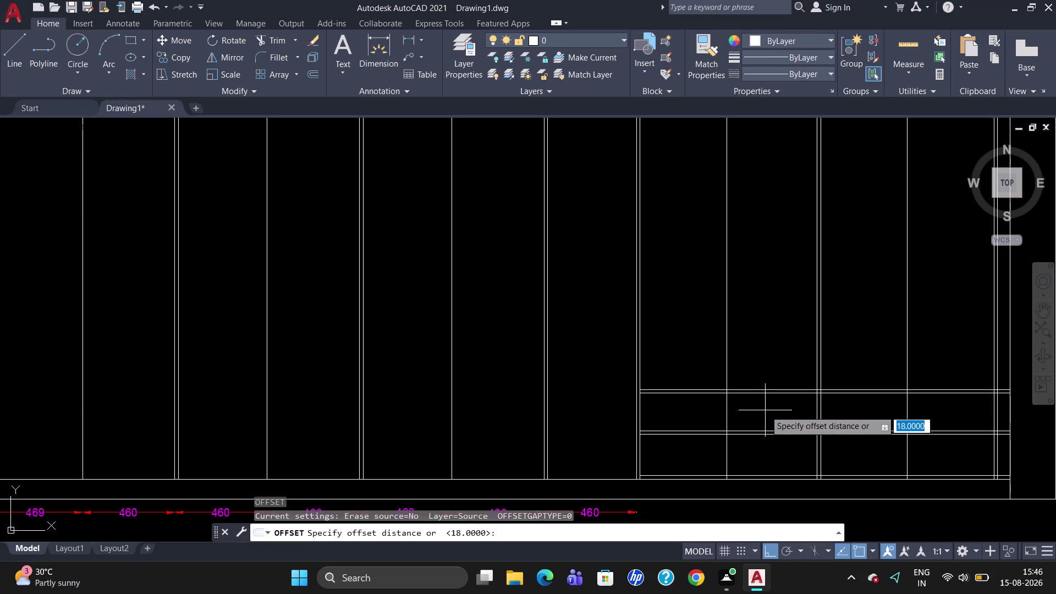
text(5)
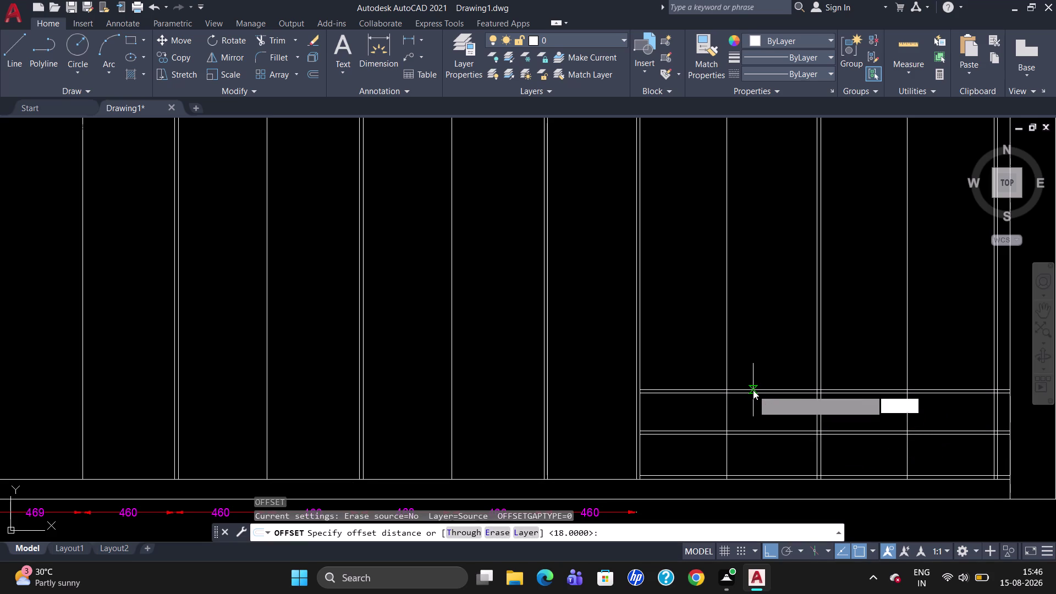
text(0)
key(Return)
click(753, 389)
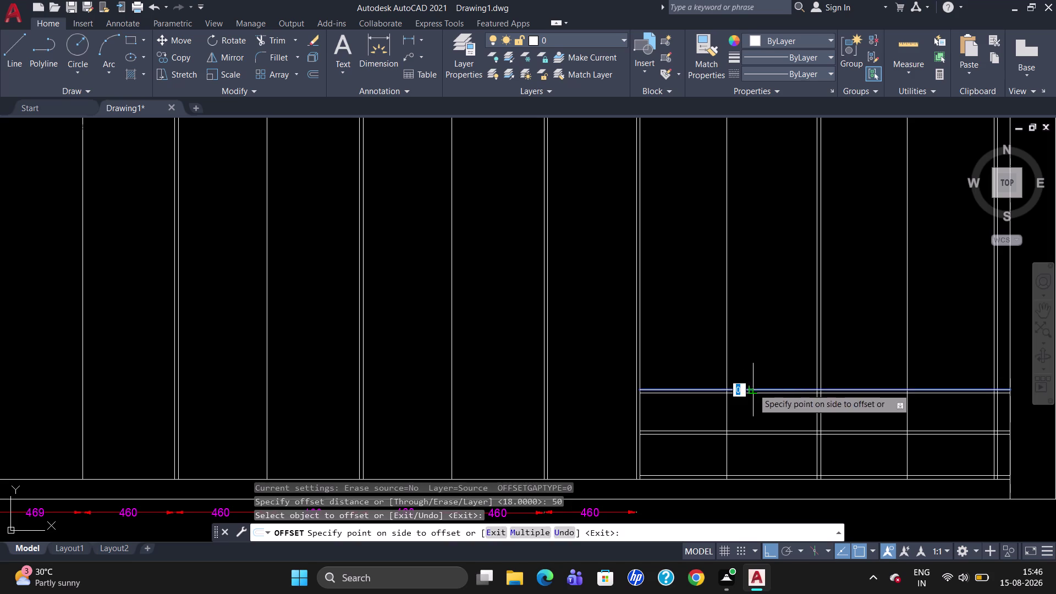
click(763, 369)
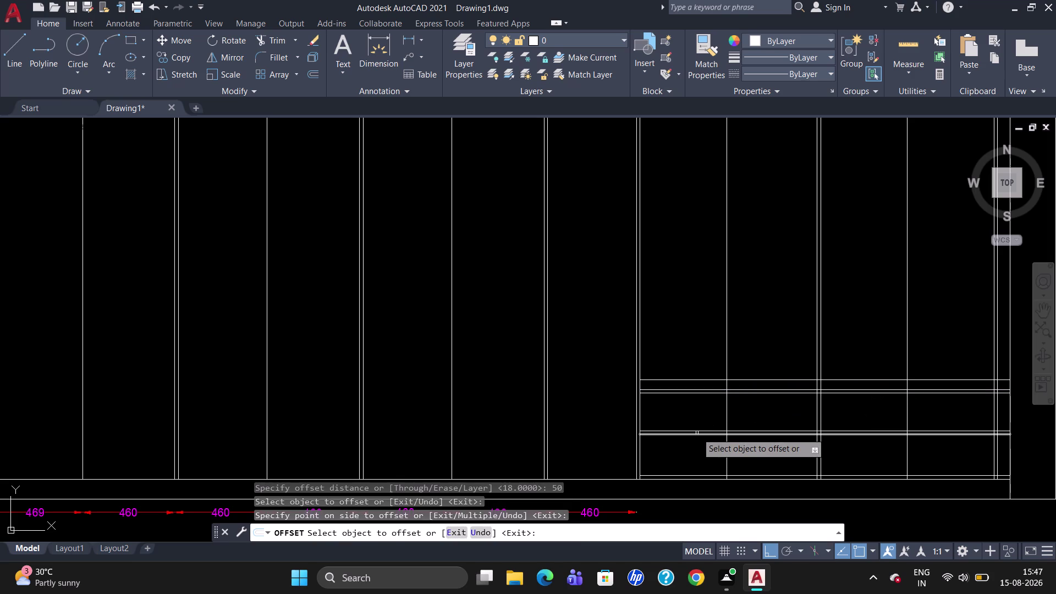
key(Escape)
Start the TR Trim command using all objects as cutting edges.
text(TR)
key(Return)
key(Return)
key(Return)
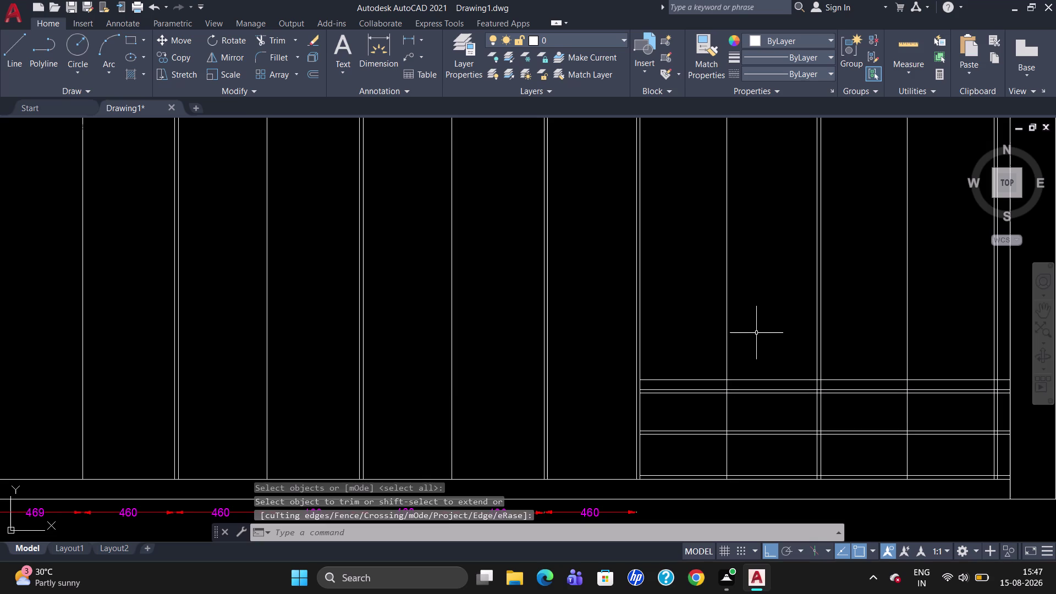
key(Escape)
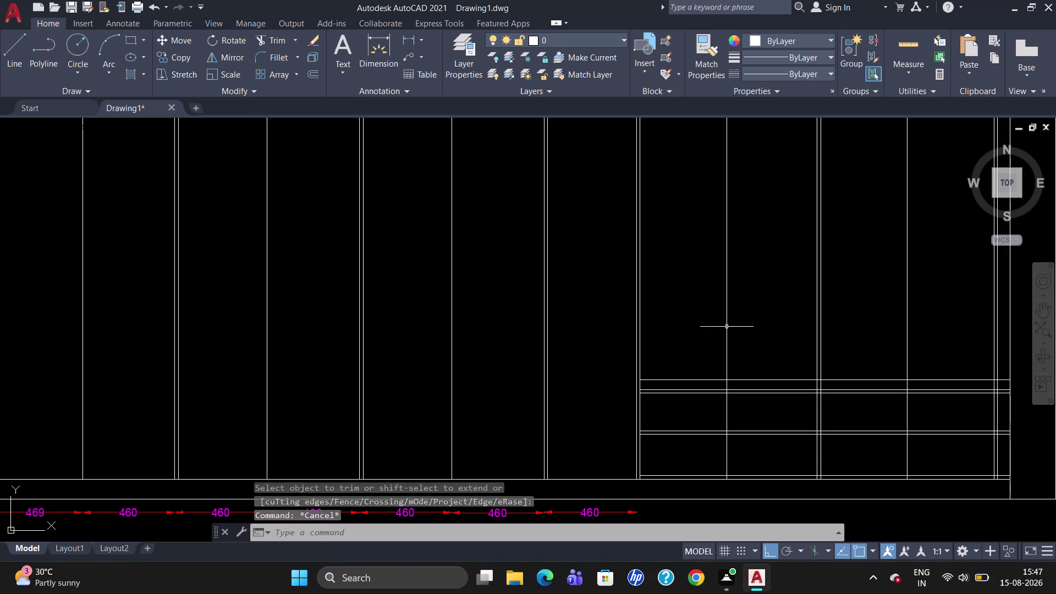
click(726, 327)
click(905, 328)
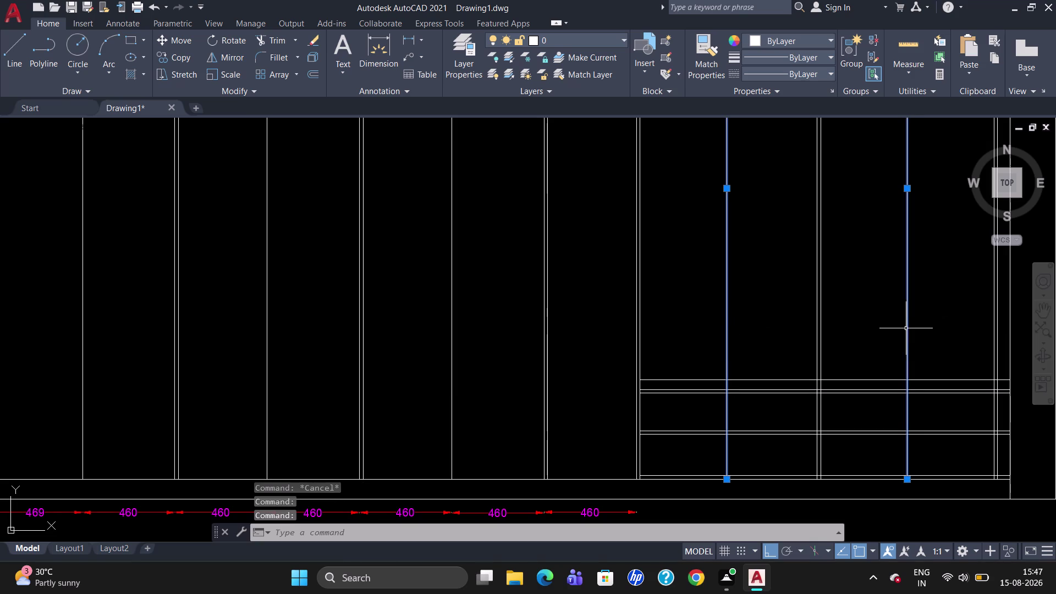
key(Delete)
scroll(down, 3)
scroll(up, 3)
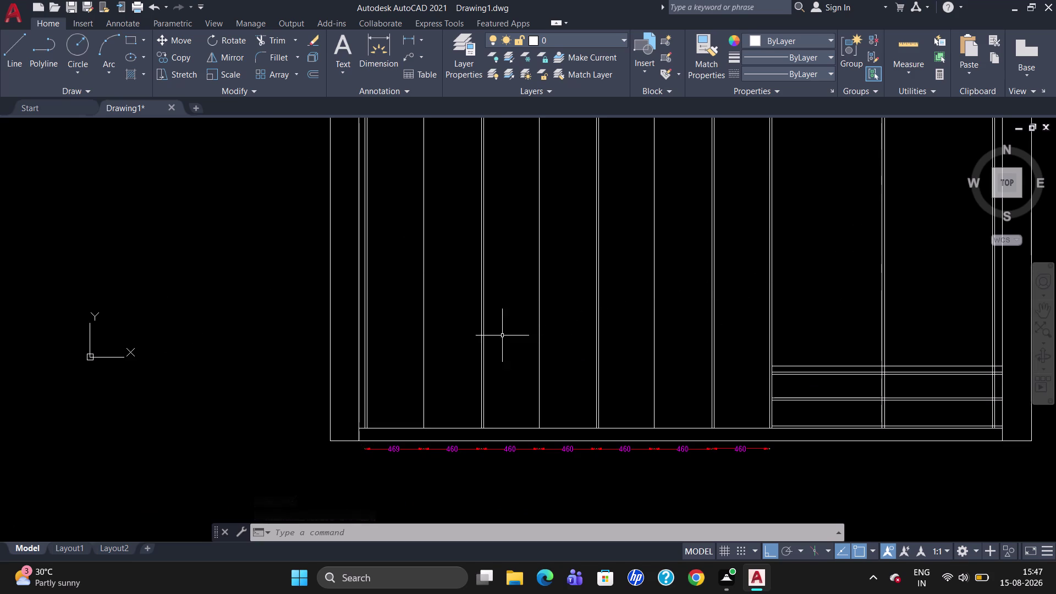
click(422, 320)
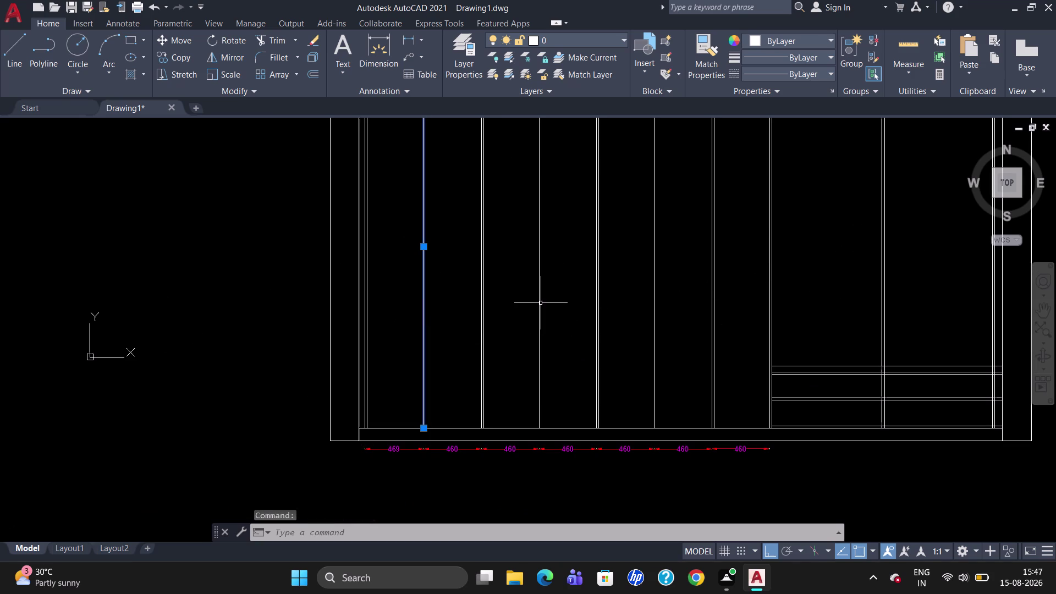
click(540, 303)
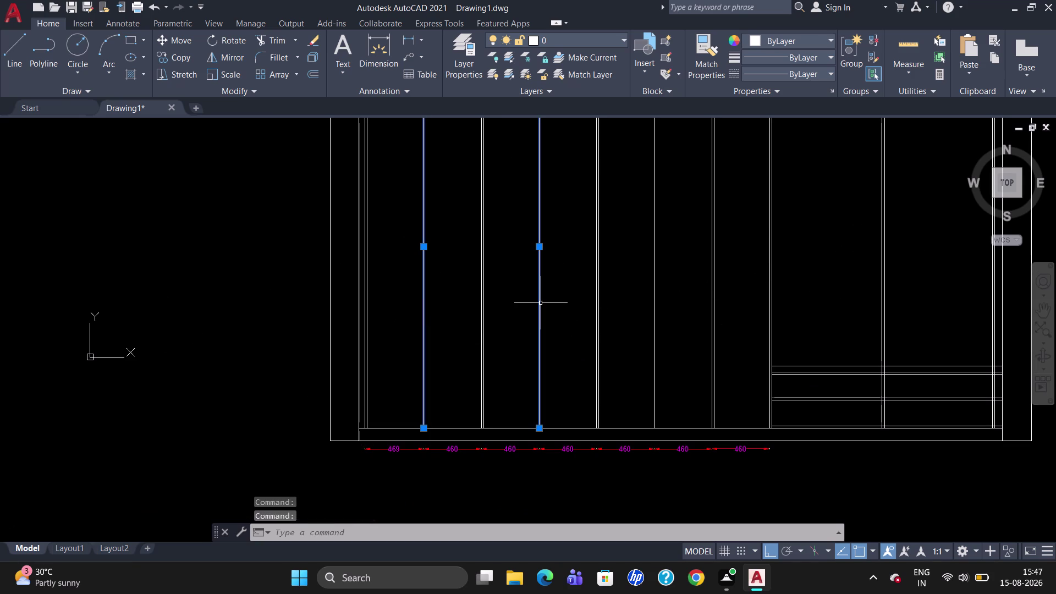
key(Escape)
key(u)
key(Return)
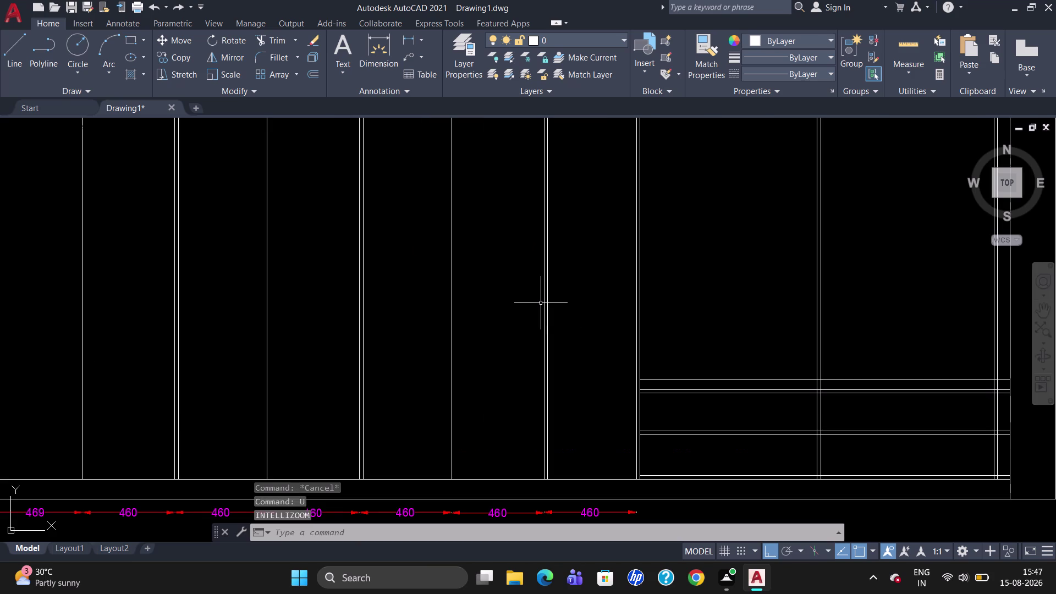
key(u)
key(Return)
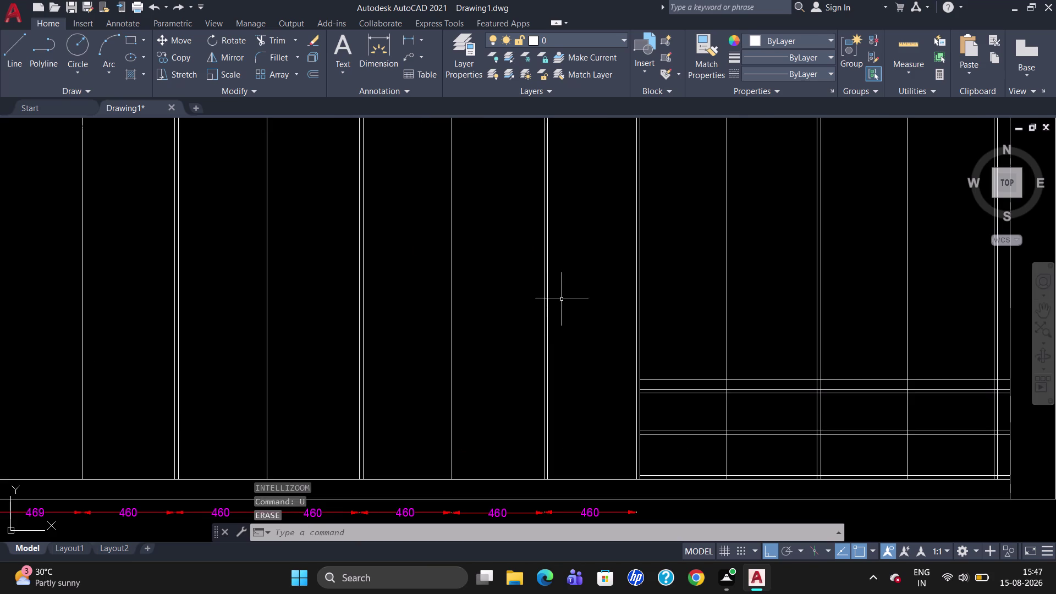
scroll(down, 3)
scroll(up, 3)
Add two 450 linear dimensions between partitions in line with the bottom chain.
text(D)
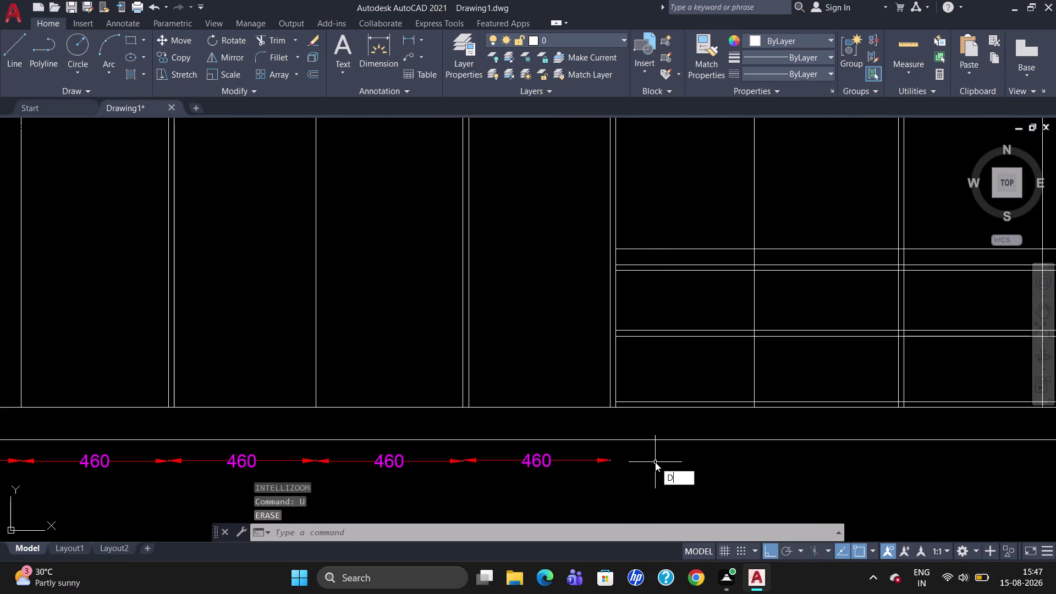
text(LI)
key(Return)
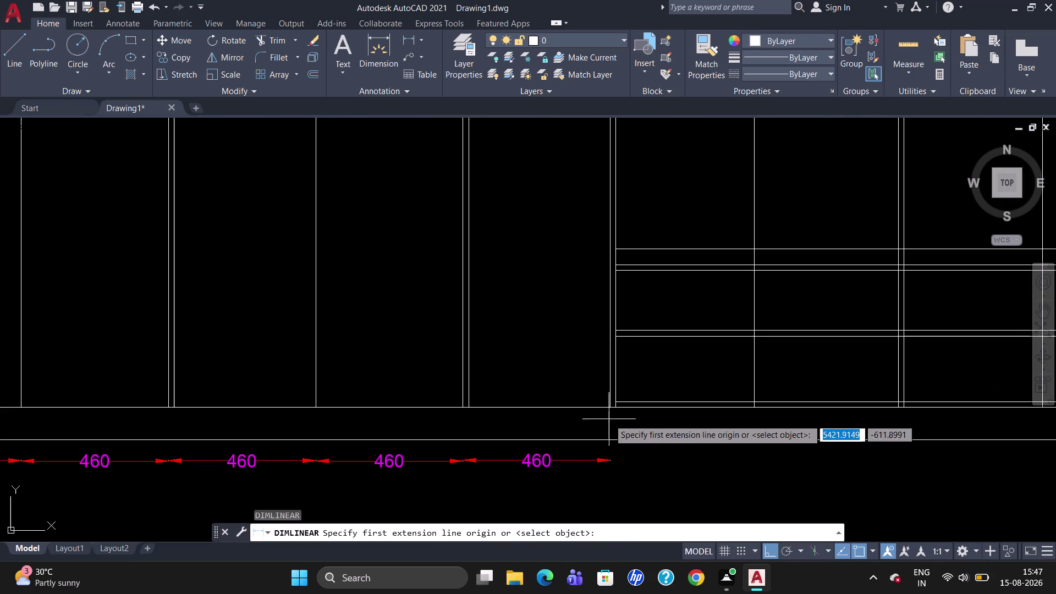
click(604, 411)
click(749, 410)
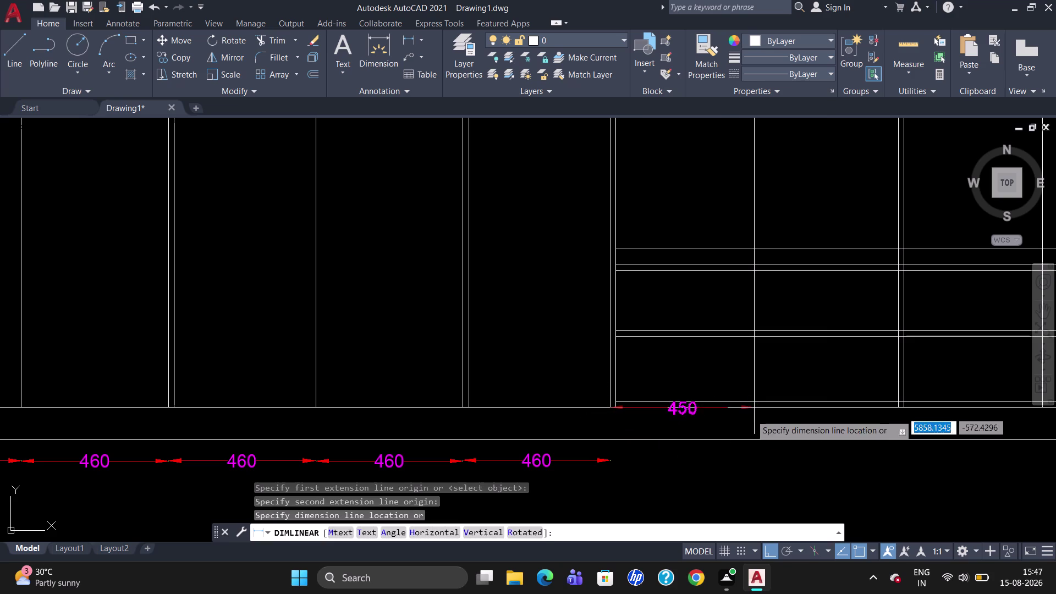
click(750, 461)
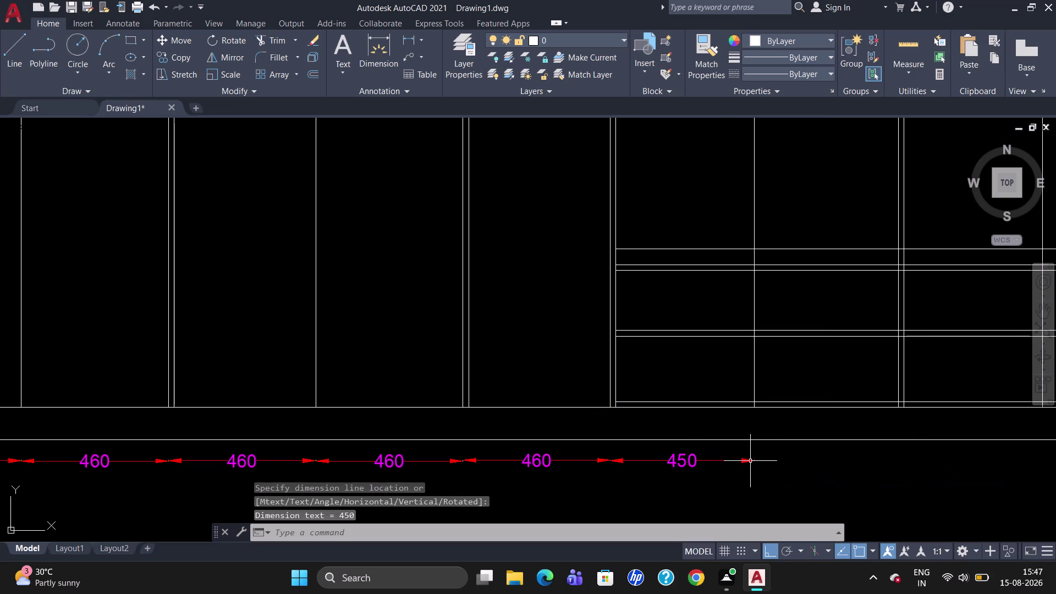
key(space)
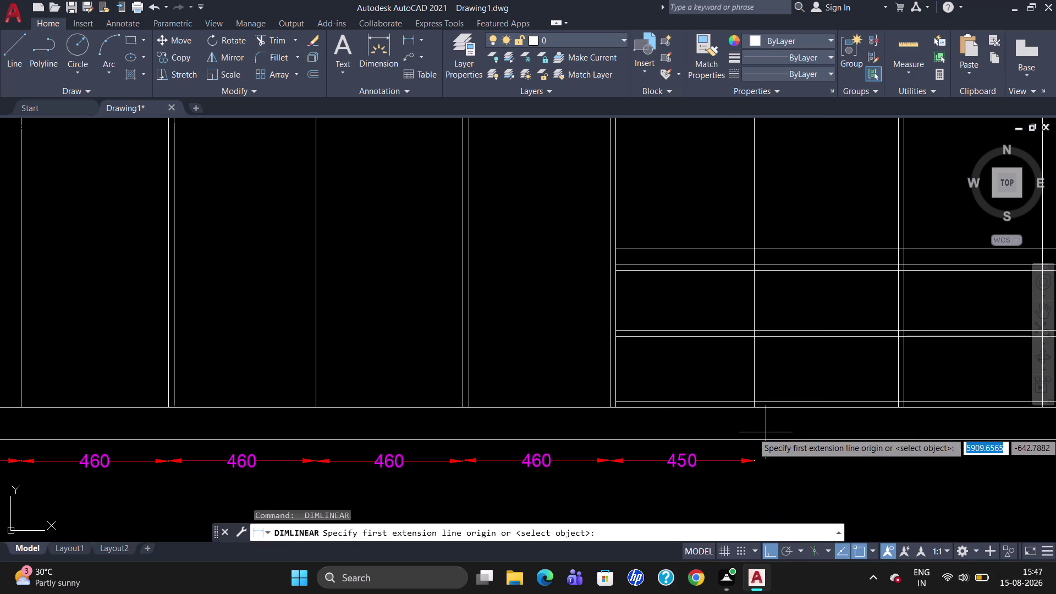
click(756, 410)
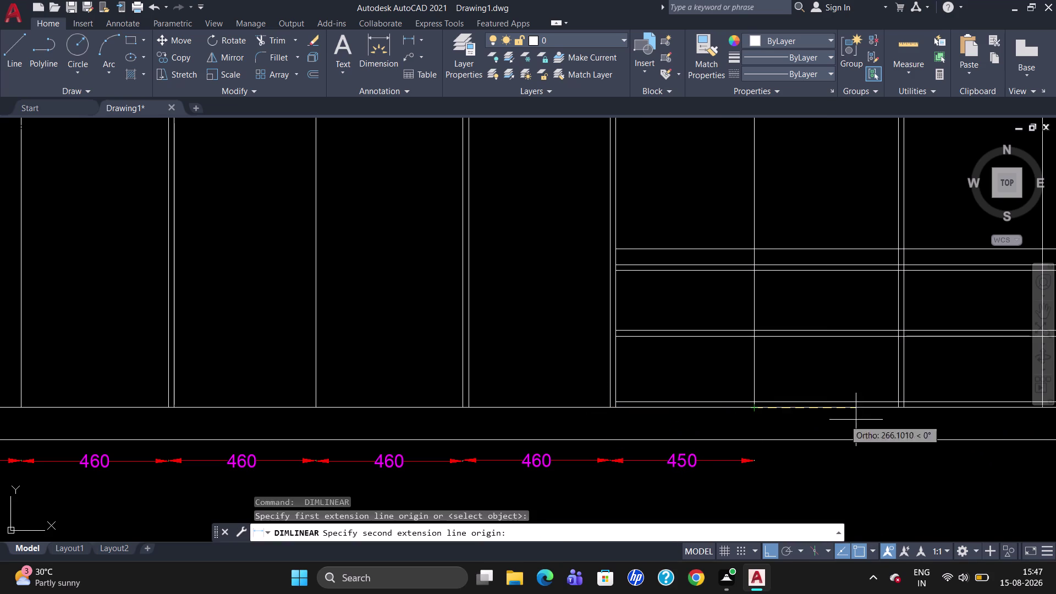
click(896, 411)
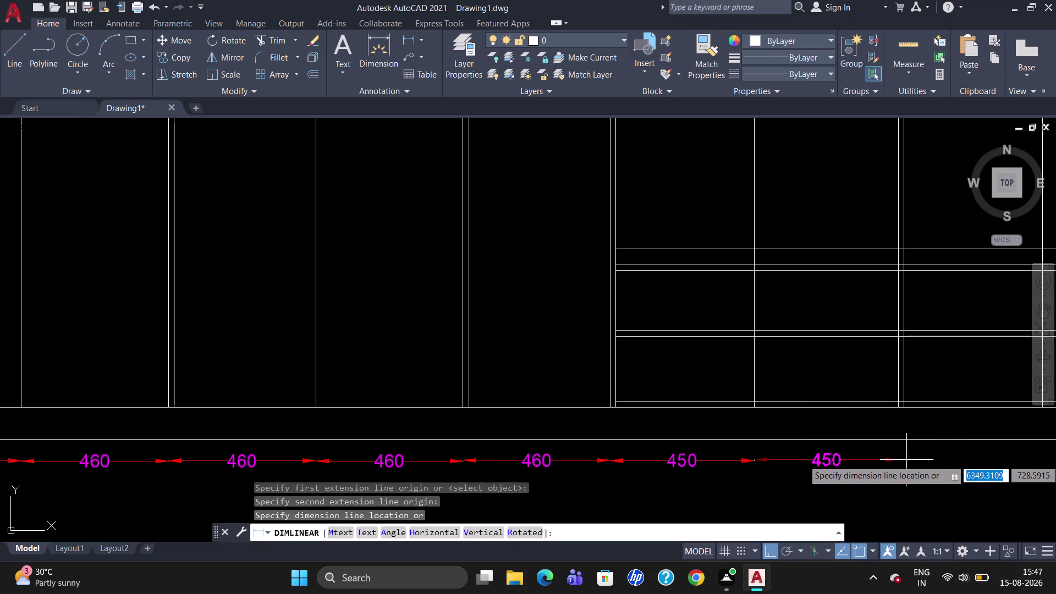
click(906, 460)
Place a third 450 dimension in the bottom chain.
scroll(down, 3)
scroll(up, 3)
scroll(down, 3)
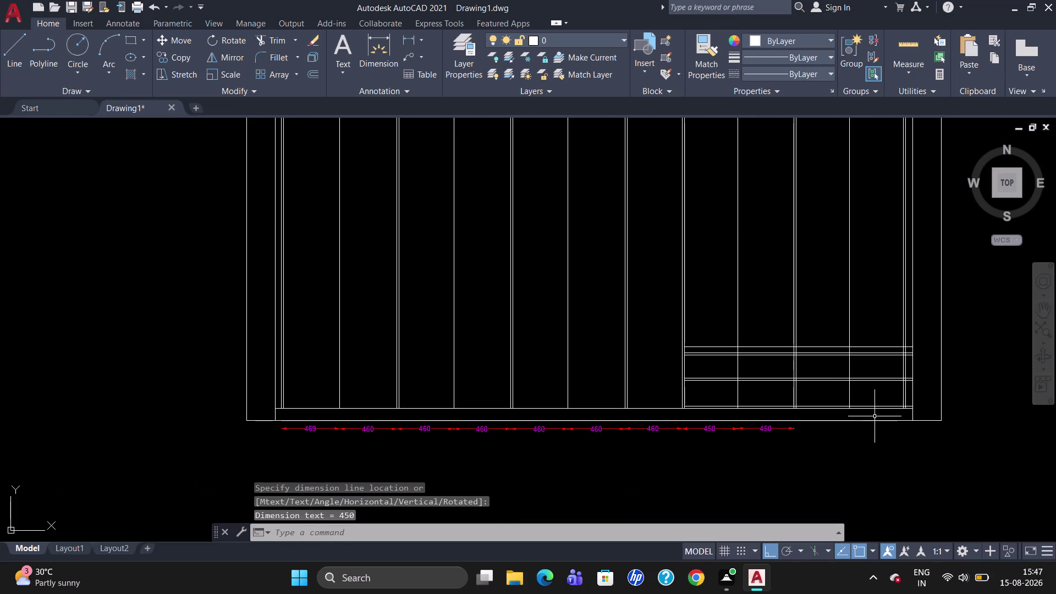
scroll(up, 3)
key(space)
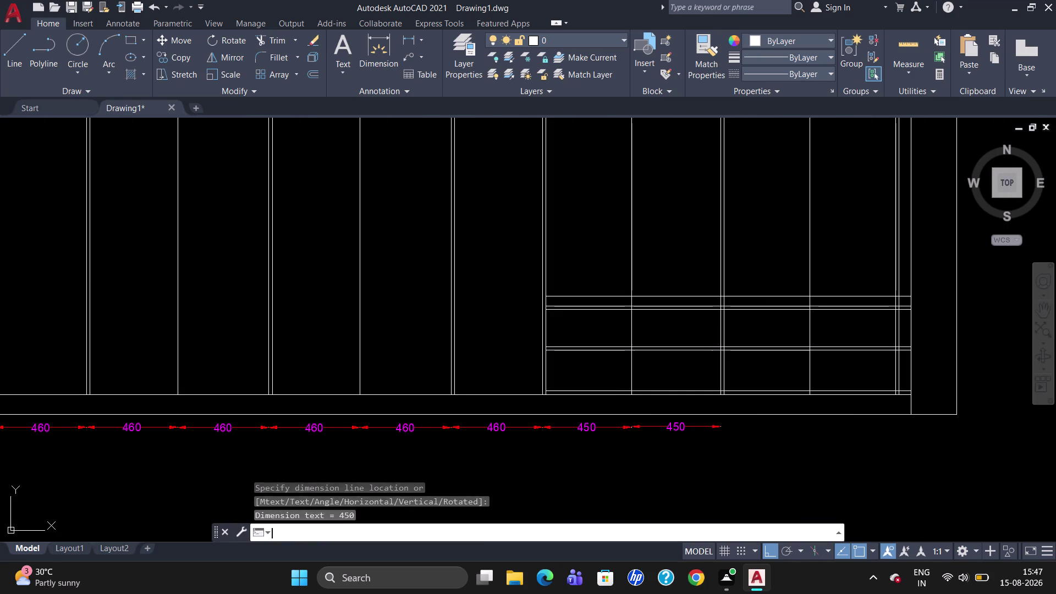
click(719, 398)
click(808, 397)
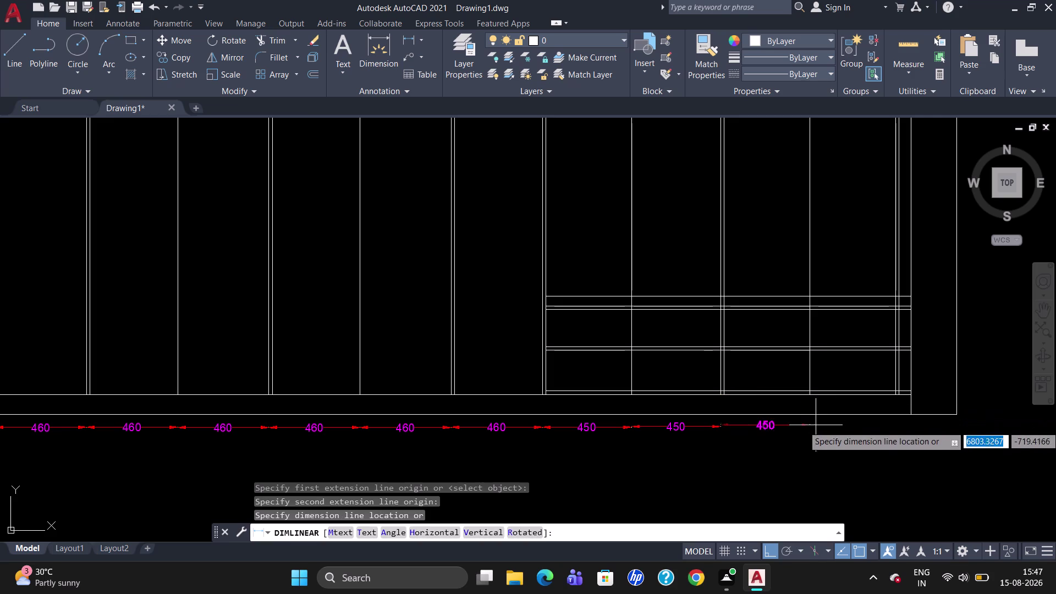
click(816, 427)
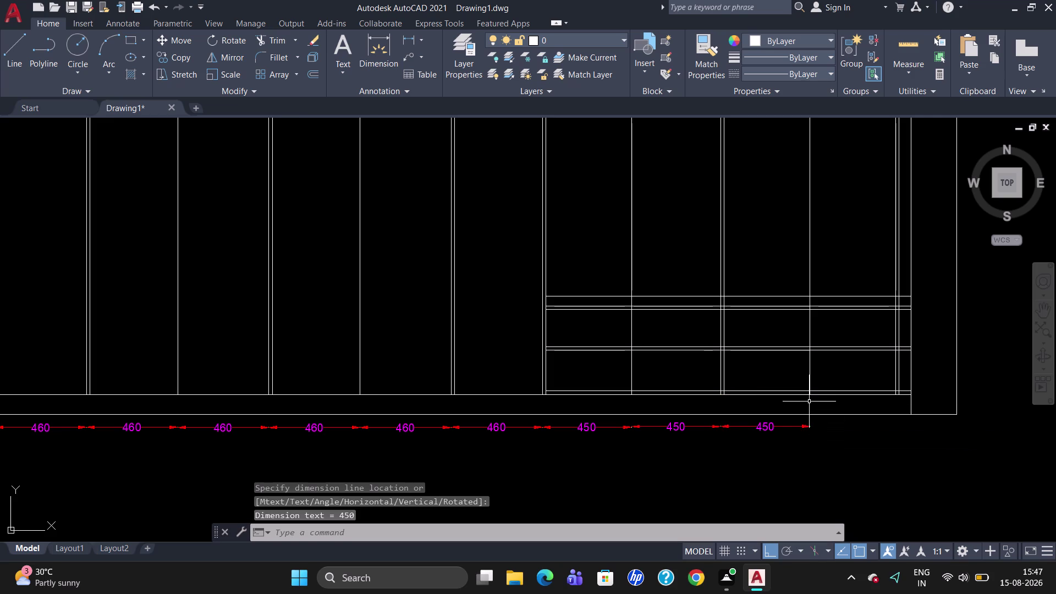
Place an extra 450 dimension near the right wall, then delete it.
key(space)
click(809, 401)
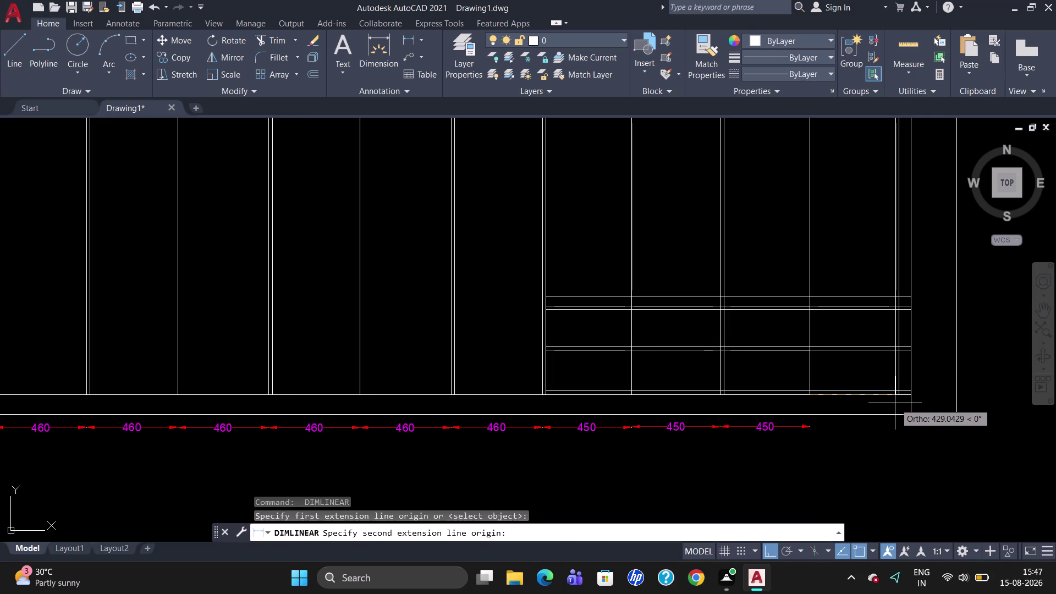
scroll(up, 3)
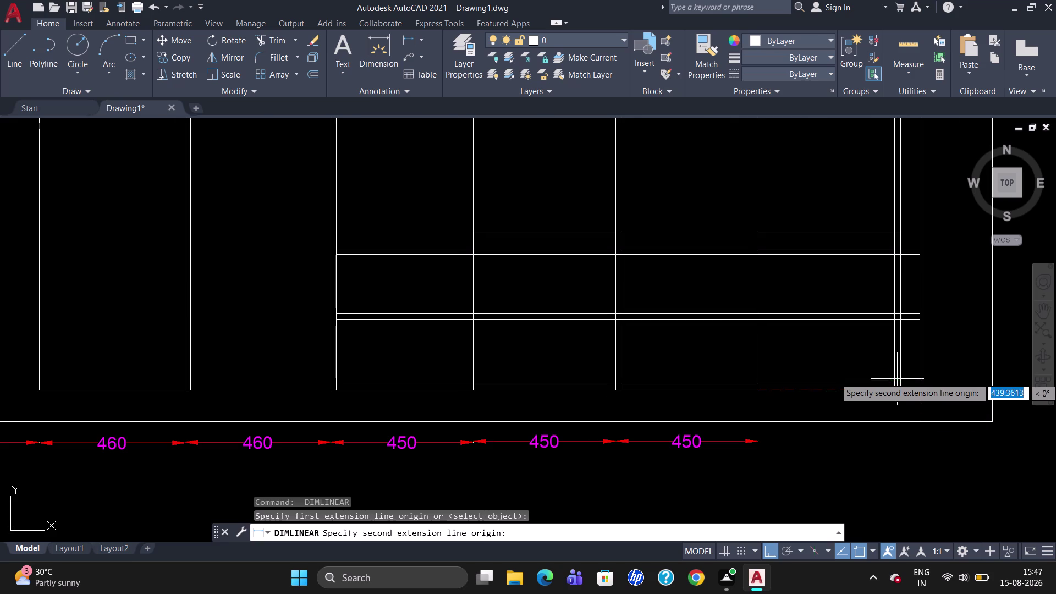
click(902, 393)
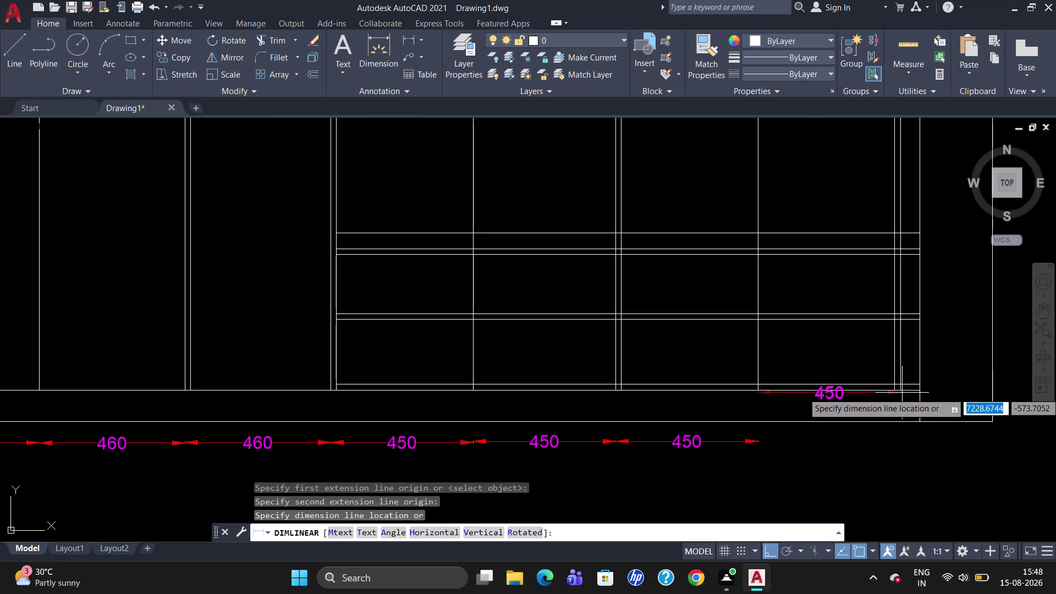
click(902, 442)
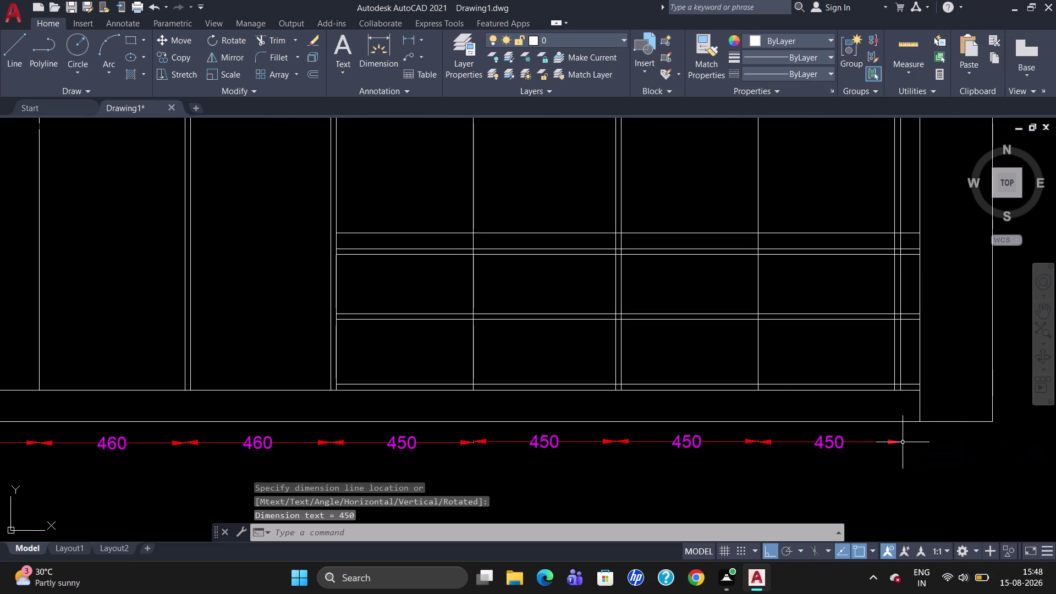
click(829, 443)
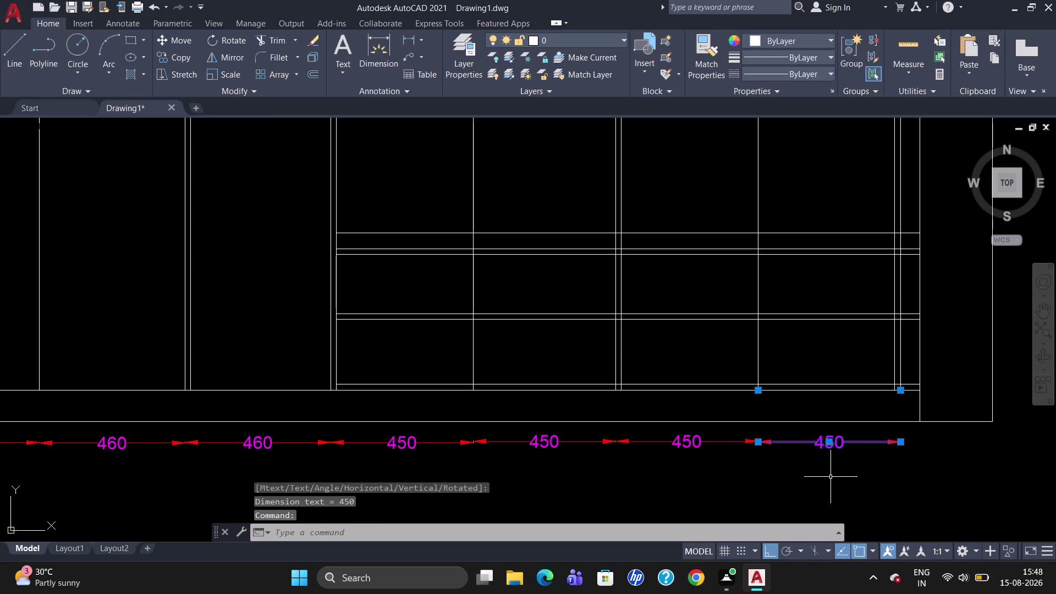
key(Delete)
key(space)
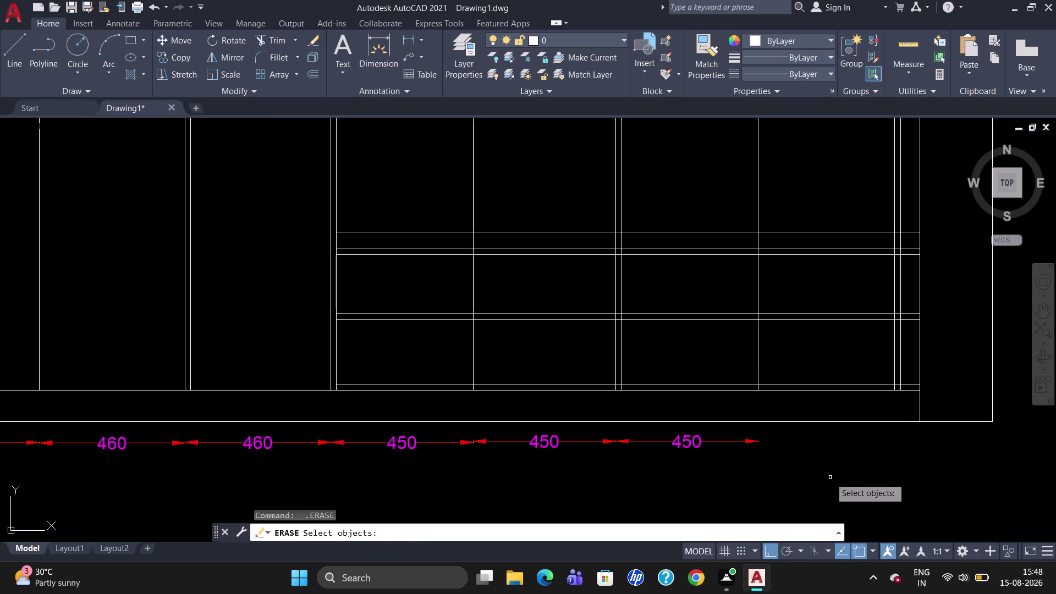
key(Escape)
Begin another DLI dimension to the right wall, then cancel it.
text(DLI)
key(Return)
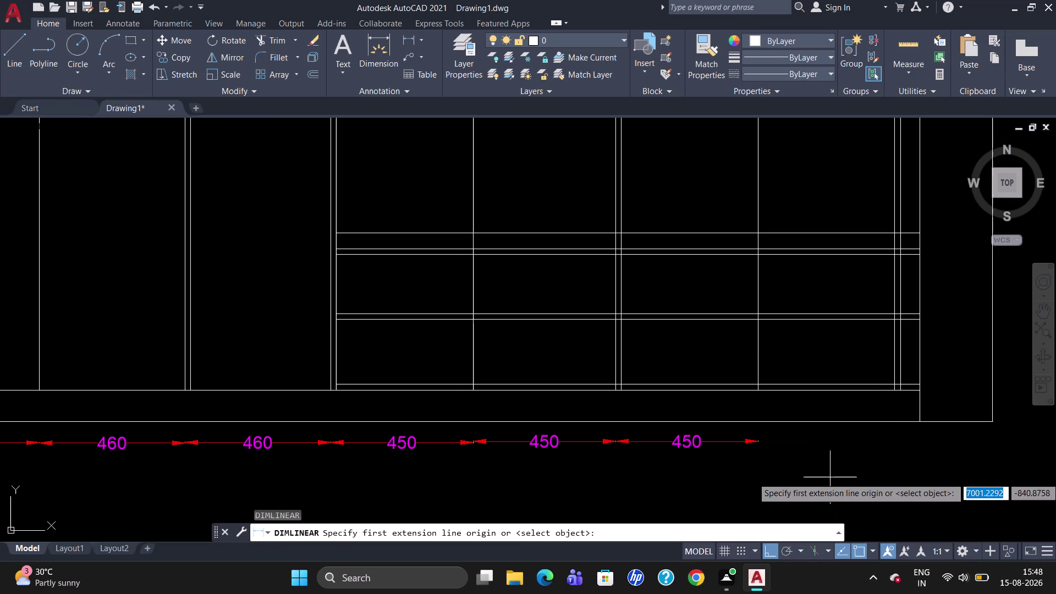
click(764, 389)
click(906, 391)
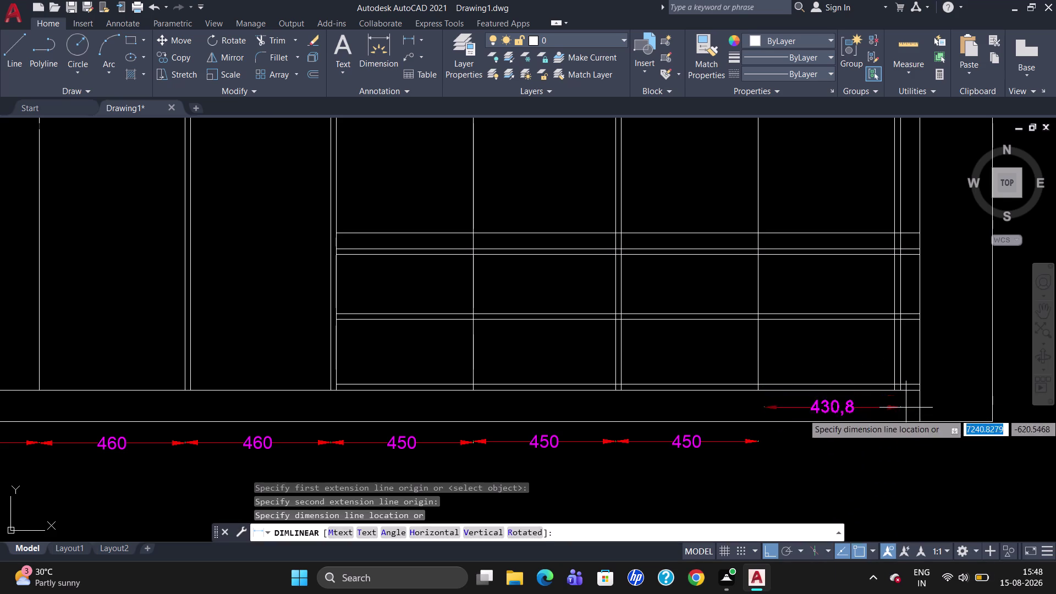
key(Escape)
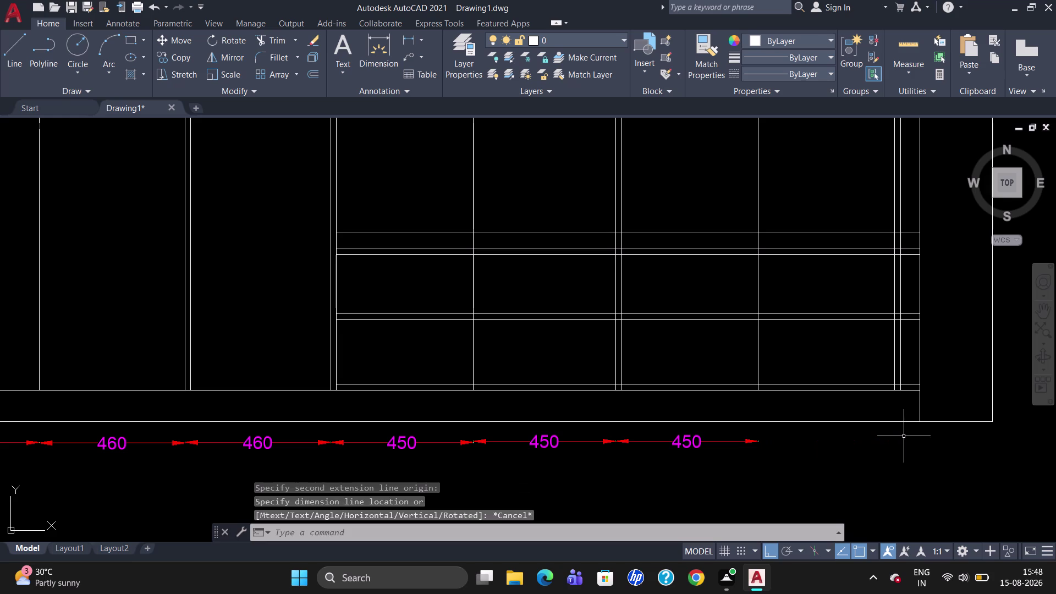
Place the last 450 dimension below the wardrobe up to the final partition.
scroll(up, 3)
text(D)
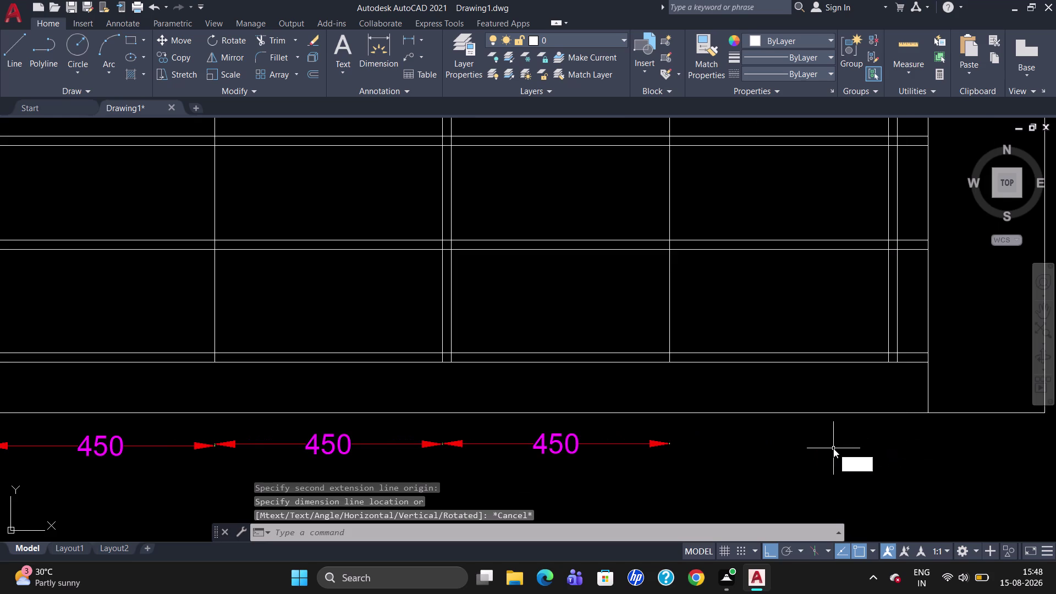
text(LI)
key(Return)
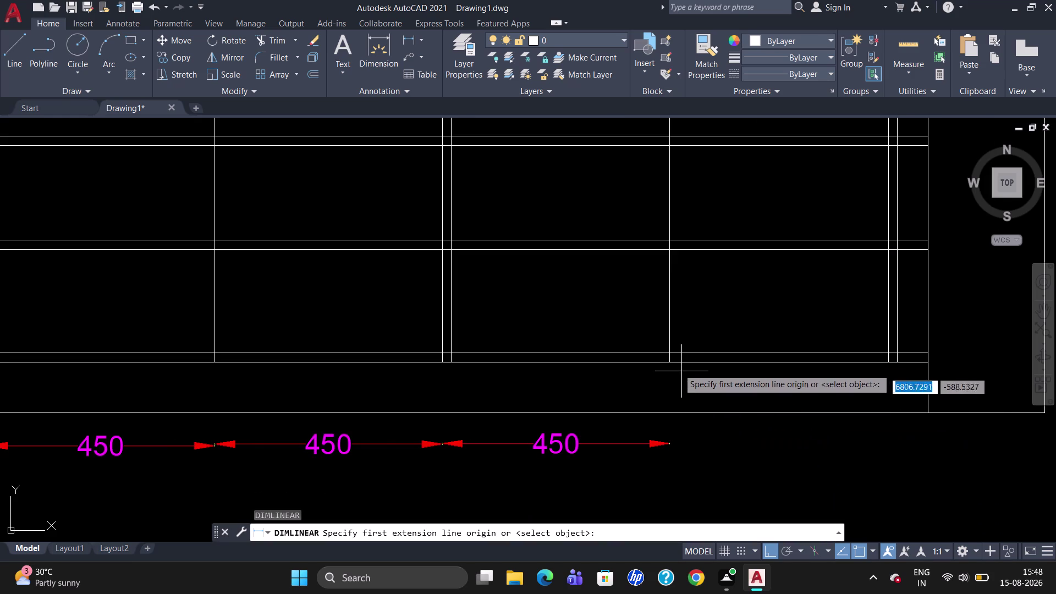
click(669, 363)
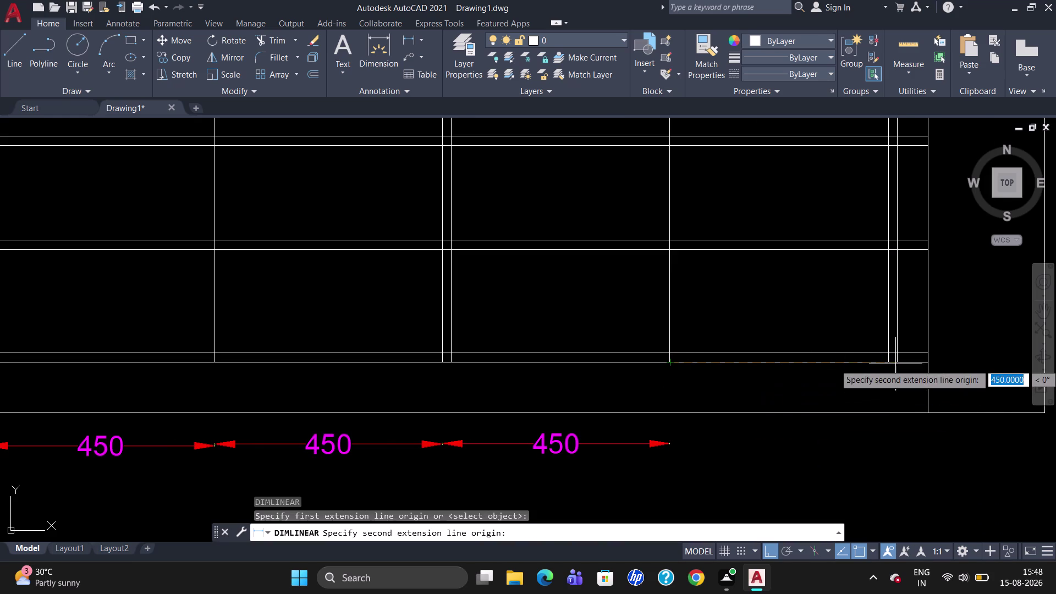
click(898, 363)
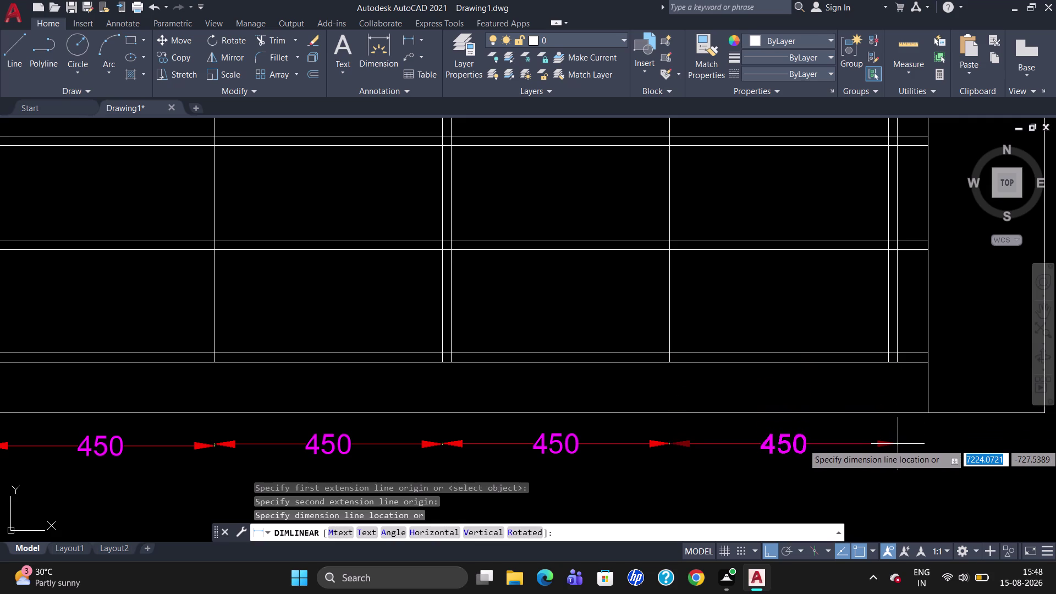
click(897, 443)
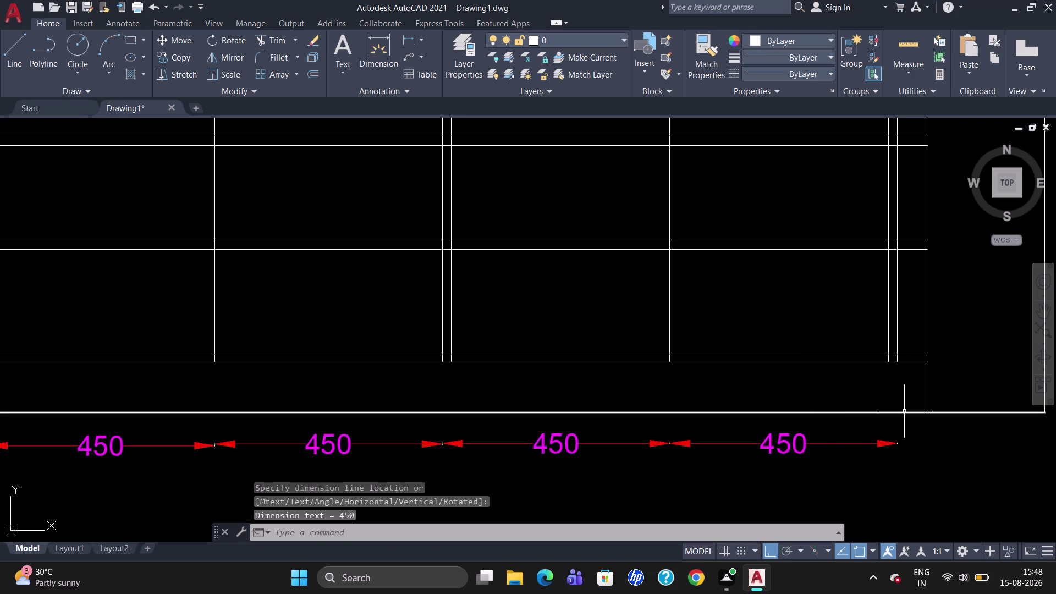
Add the 61 dimension at the chain's far right end, next to the side wall.
scroll(down, 3)
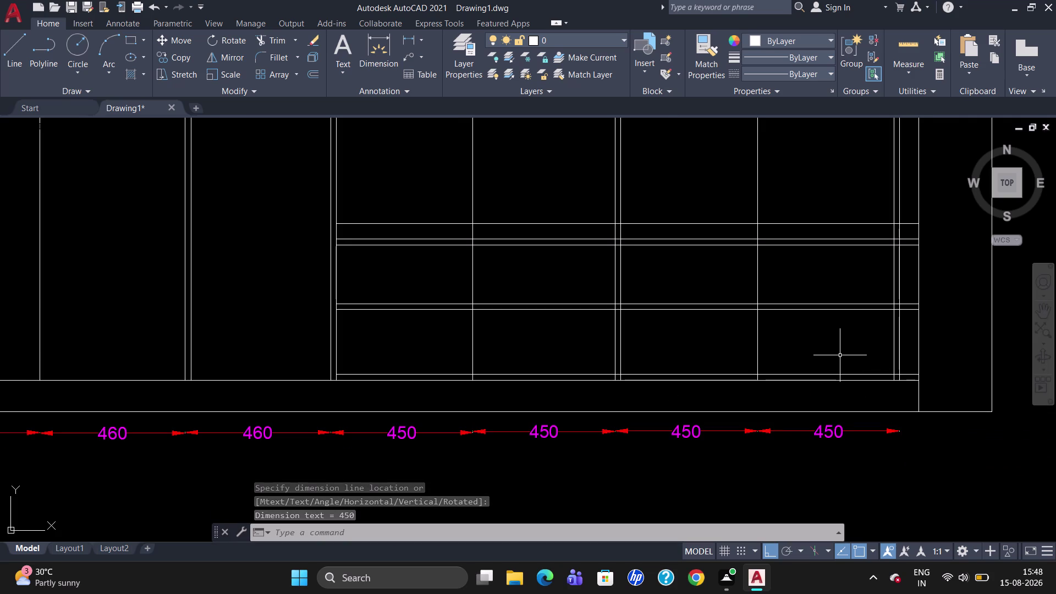
scroll(down, 3)
scroll(up, 3)
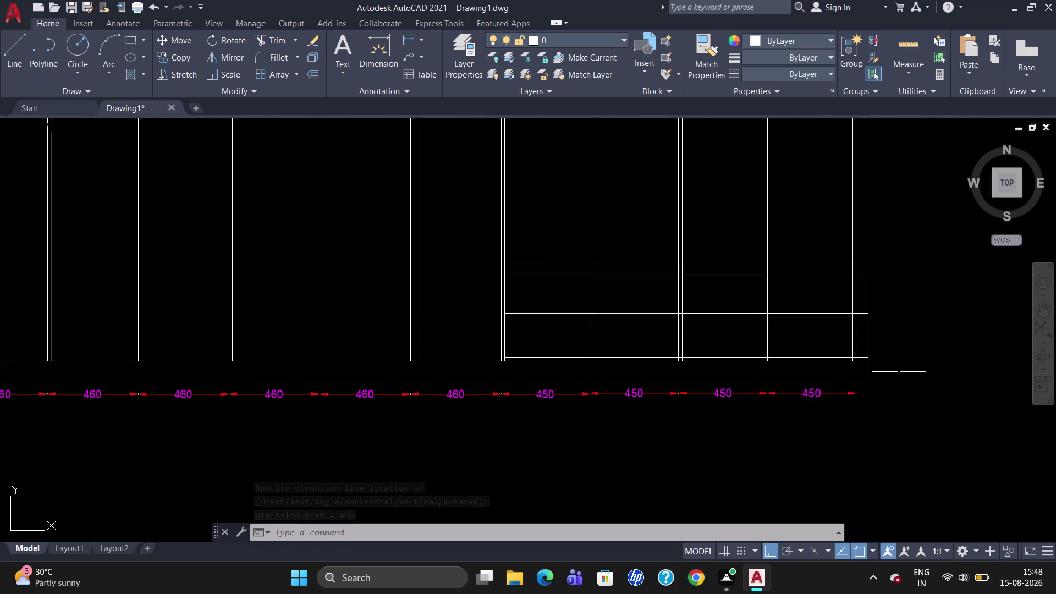
scroll(up, 3)
text(DL)
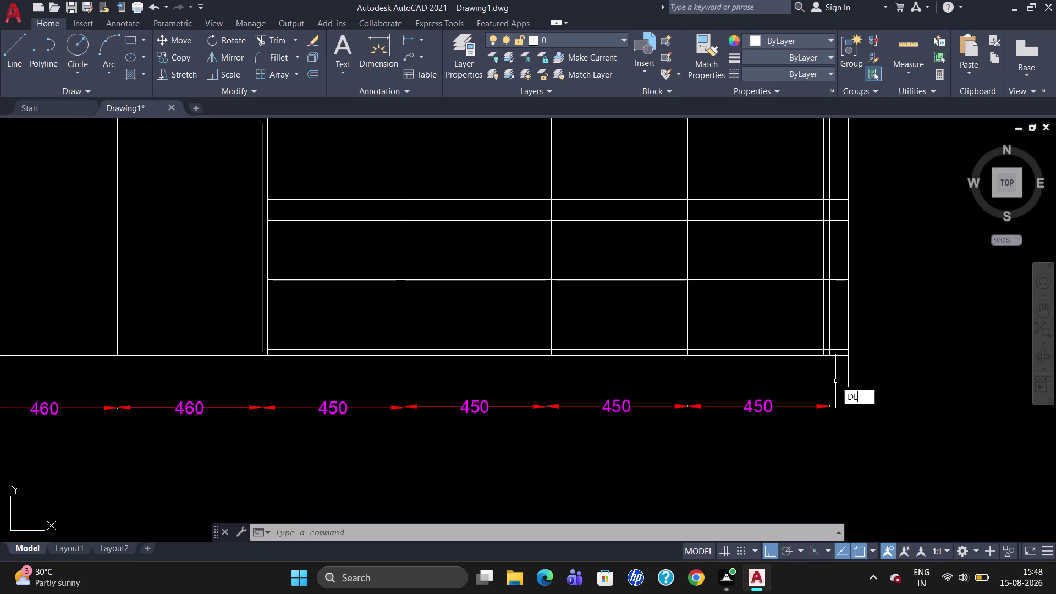
text(I)
key(Return)
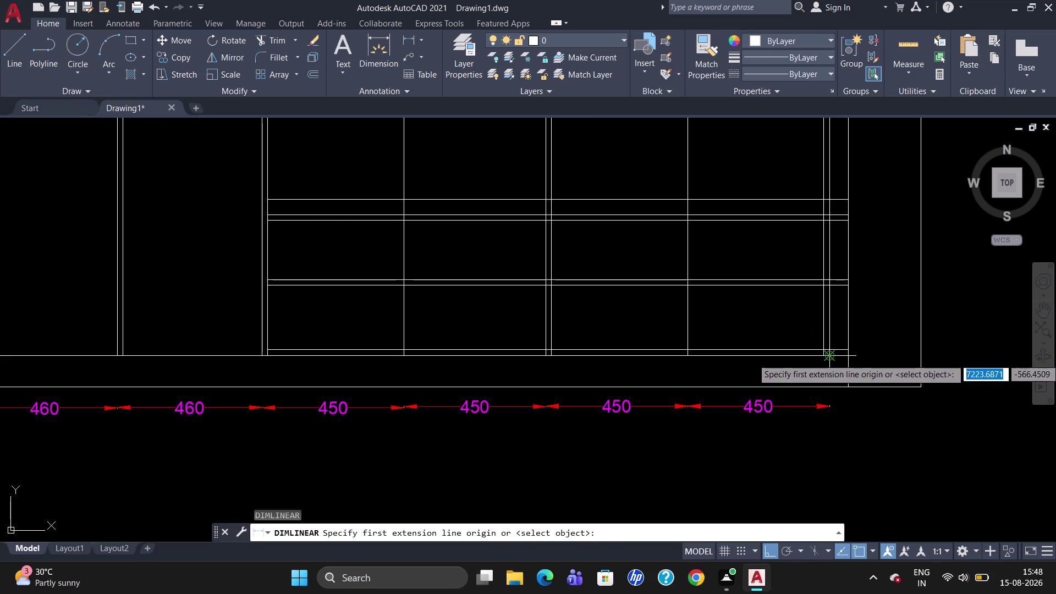
click(831, 358)
click(846, 360)
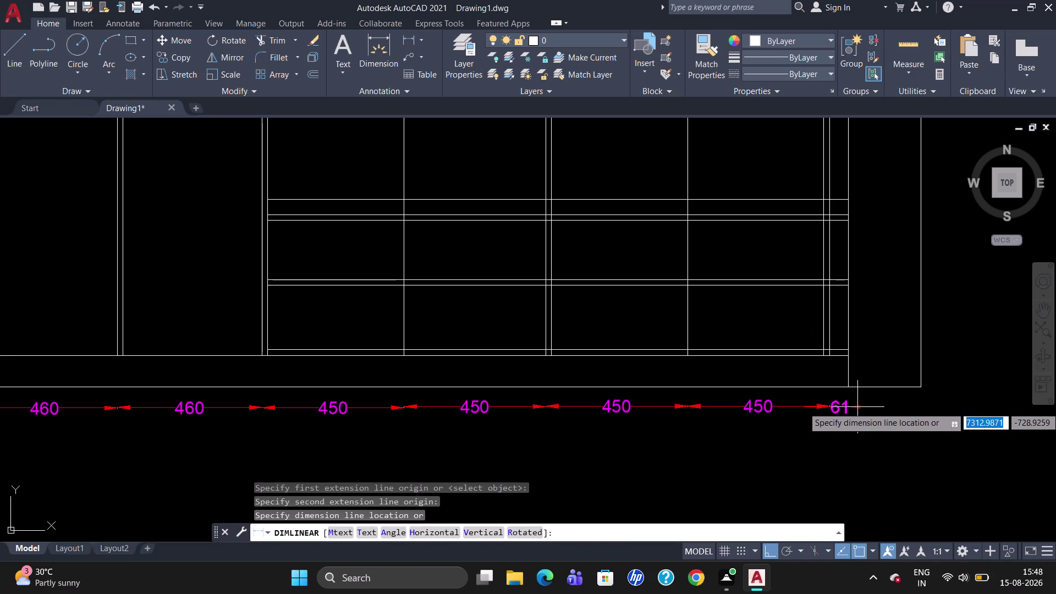
click(857, 407)
scroll(down, 3)
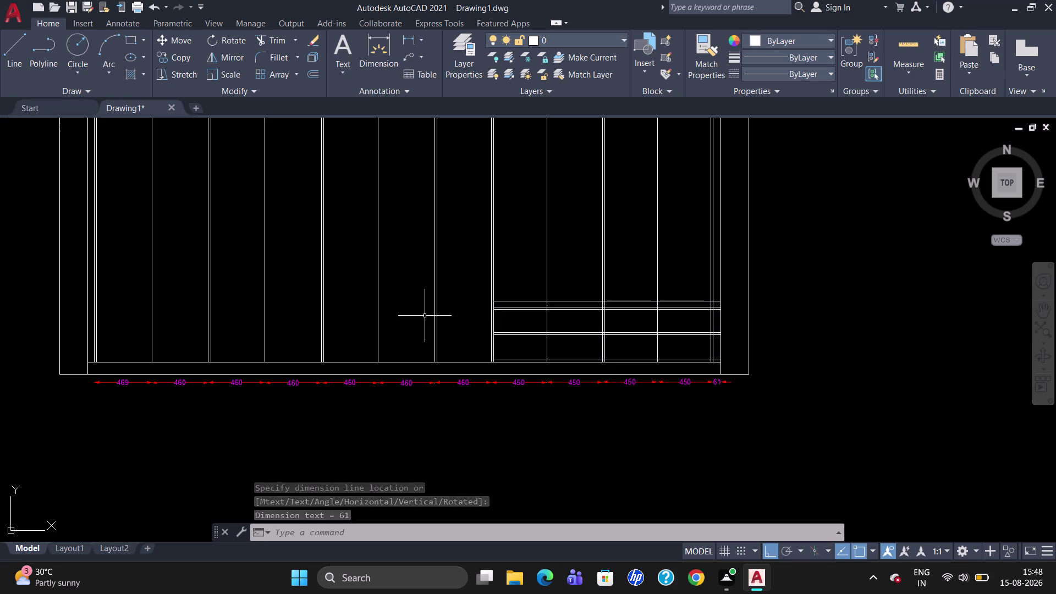
Trim protruding shelf line ends at the right panel, undoing one wrong trim.
text(TR)
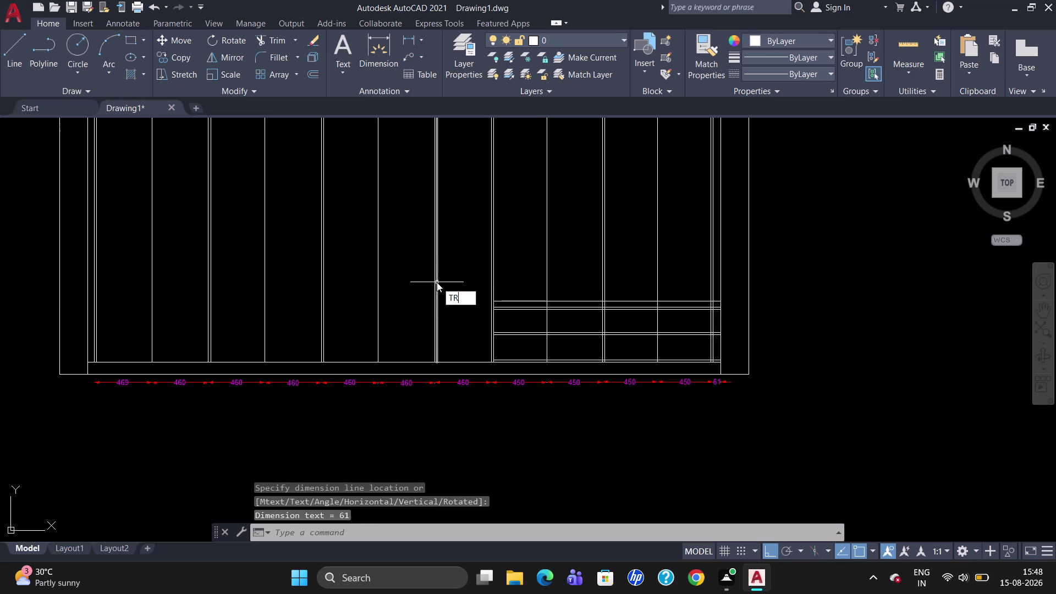
key(Return)
key(Return)
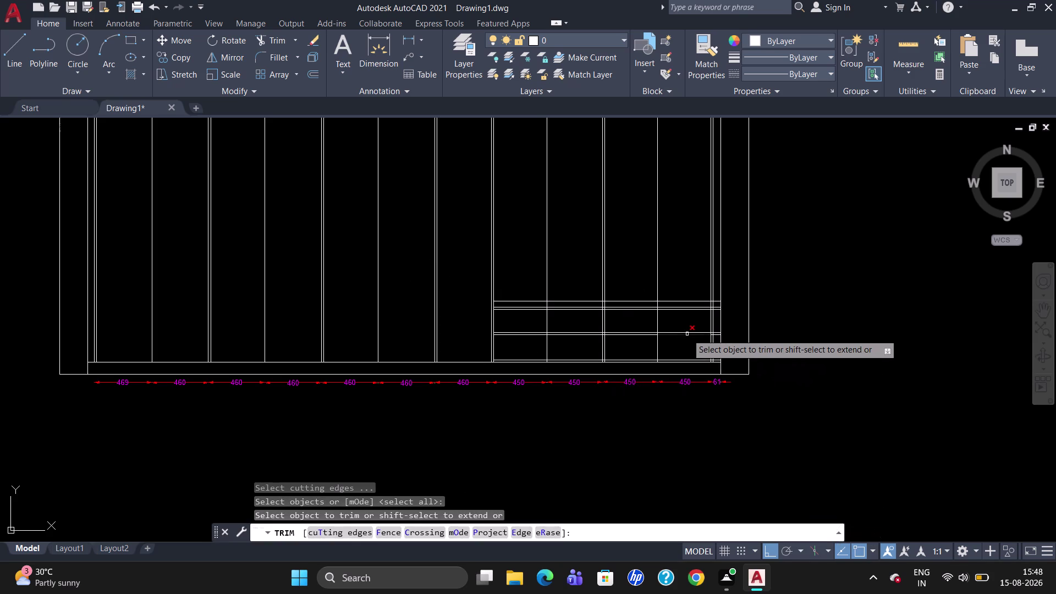
scroll(up, 3)
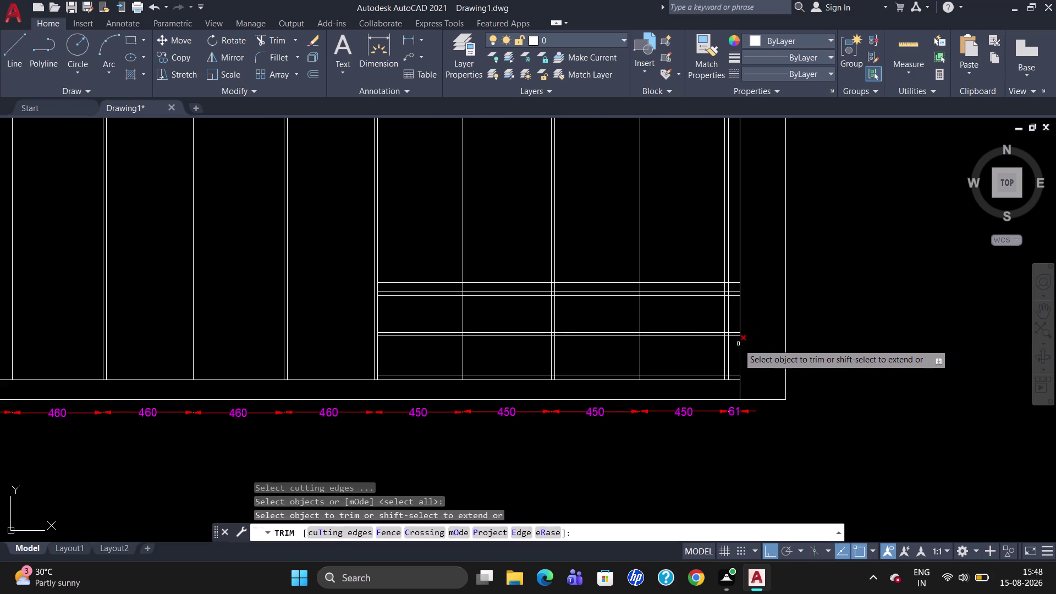
click(735, 334)
click(733, 336)
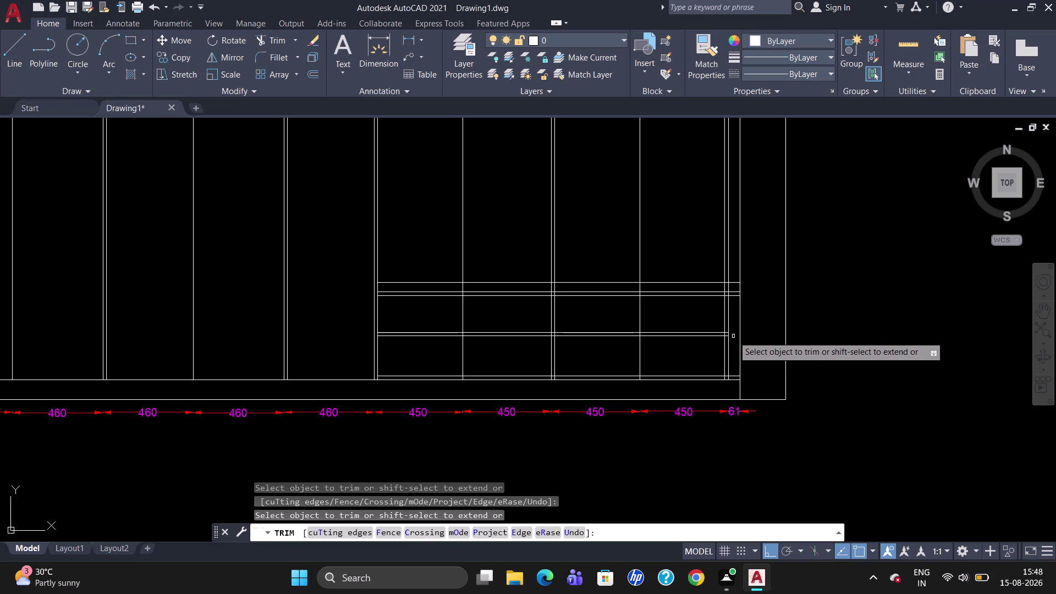
click(733, 297)
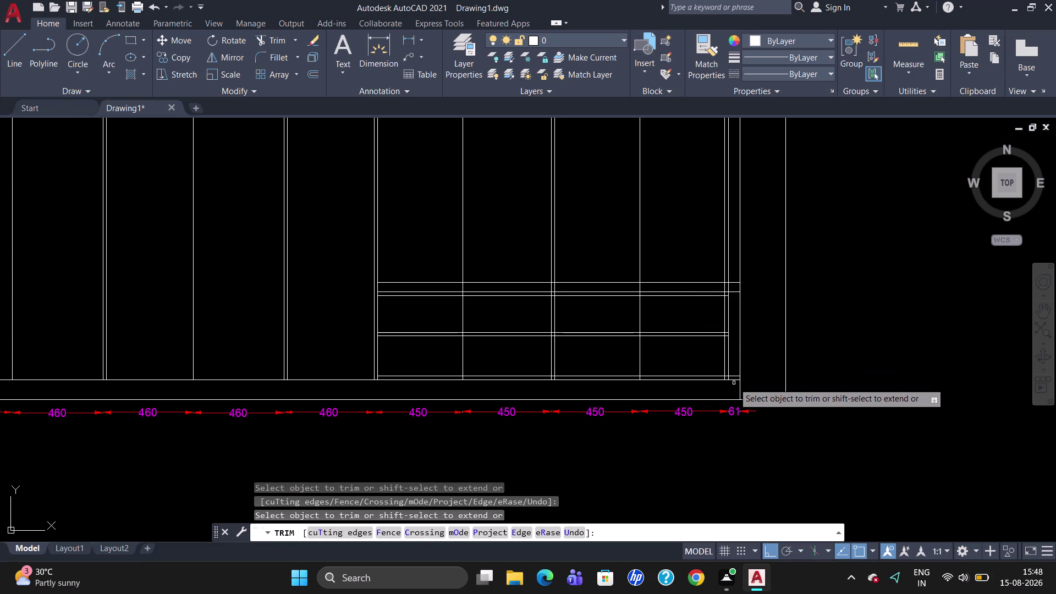
click(734, 377)
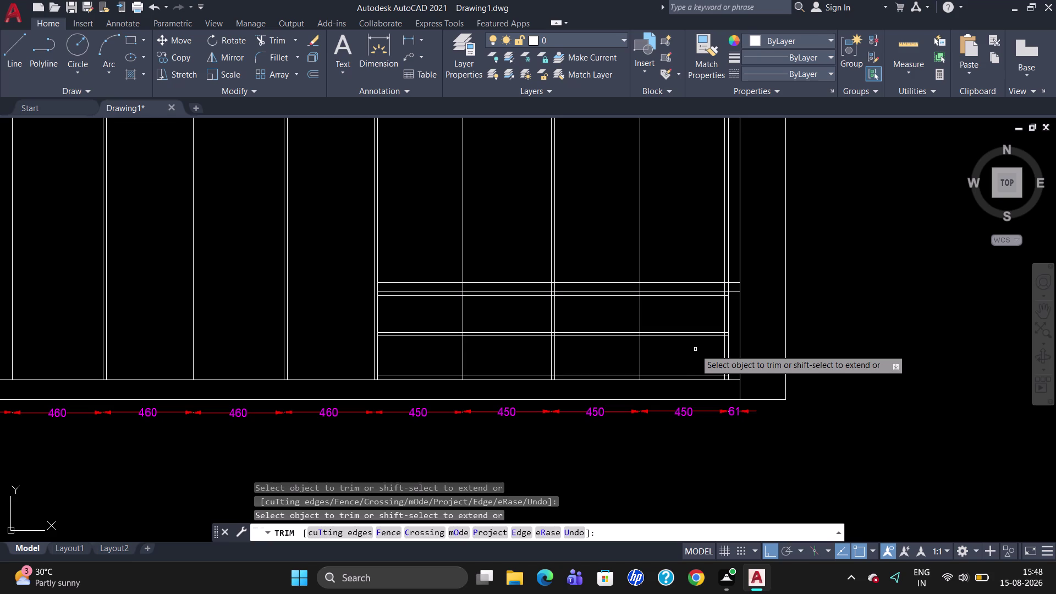
scroll(up, 3)
click(751, 335)
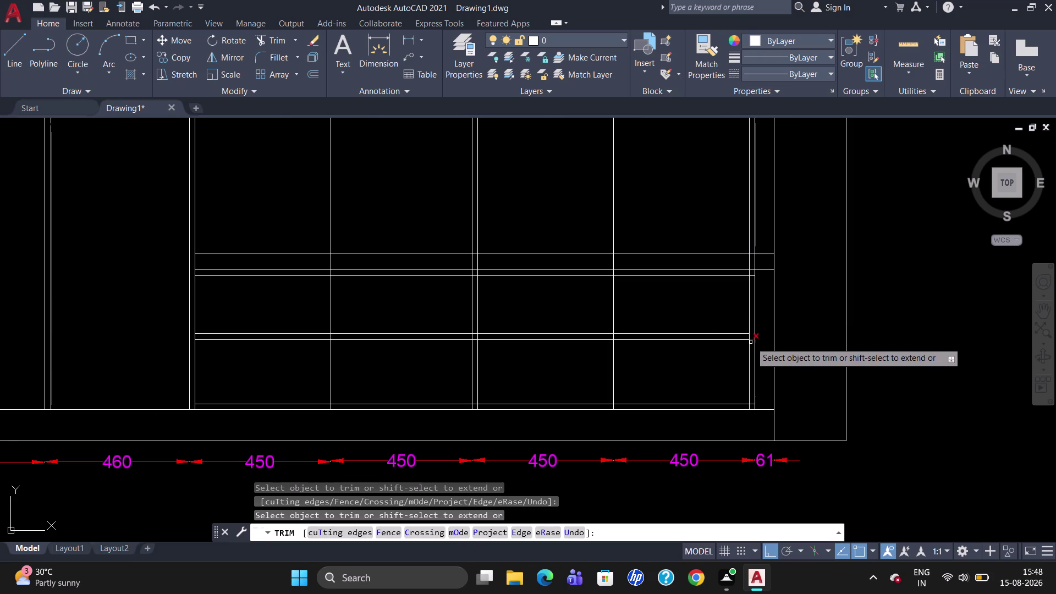
click(752, 341)
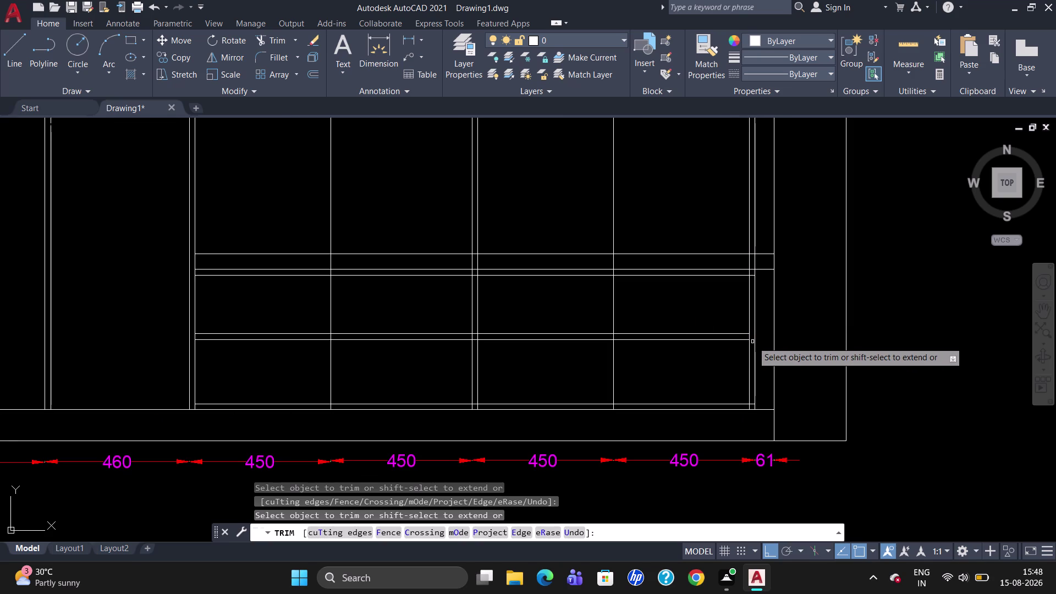
click(749, 337)
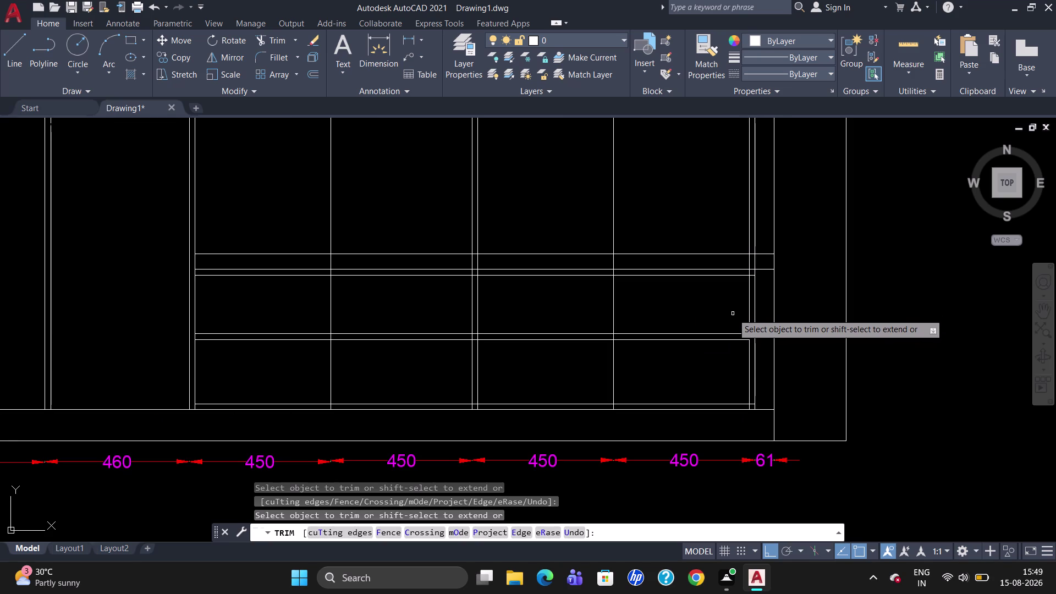
key(u)
key(Return)
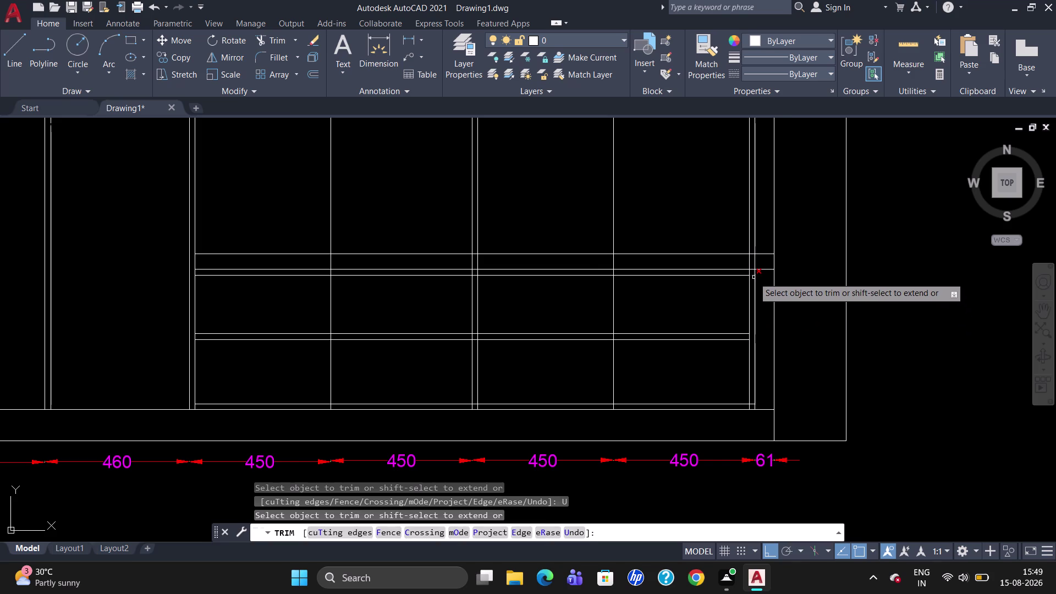
Trim the upper shelf stubs, bottom corner line and drawer divider, undoing the last cut.
click(753, 275)
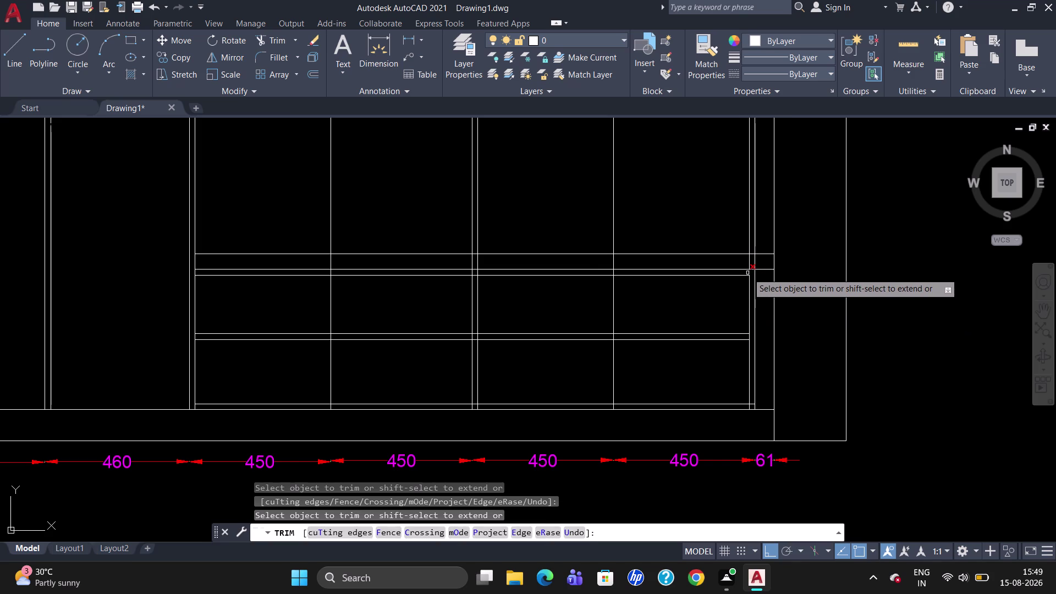
click(747, 272)
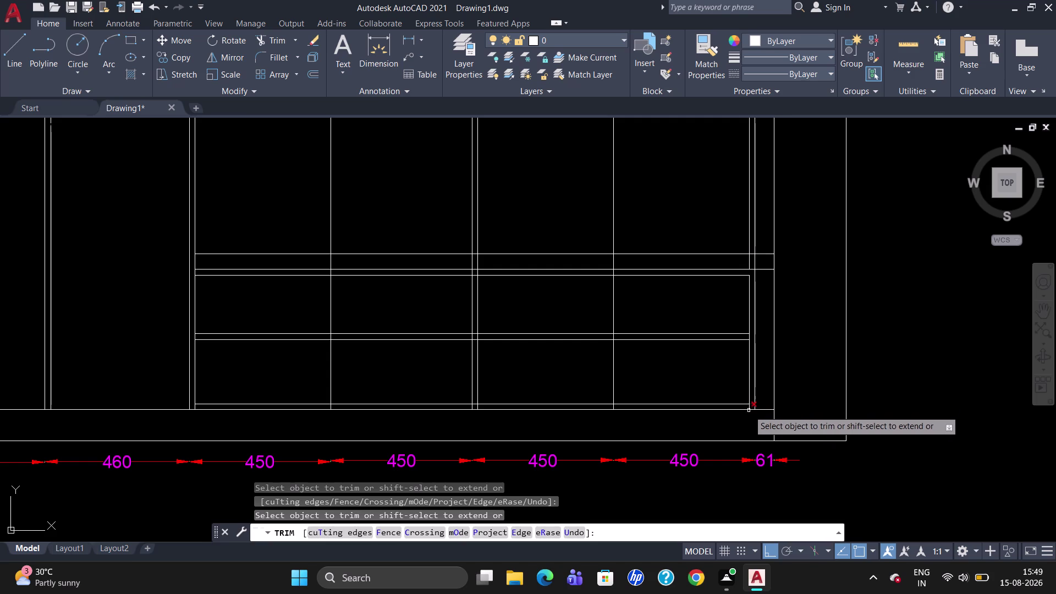
click(752, 406)
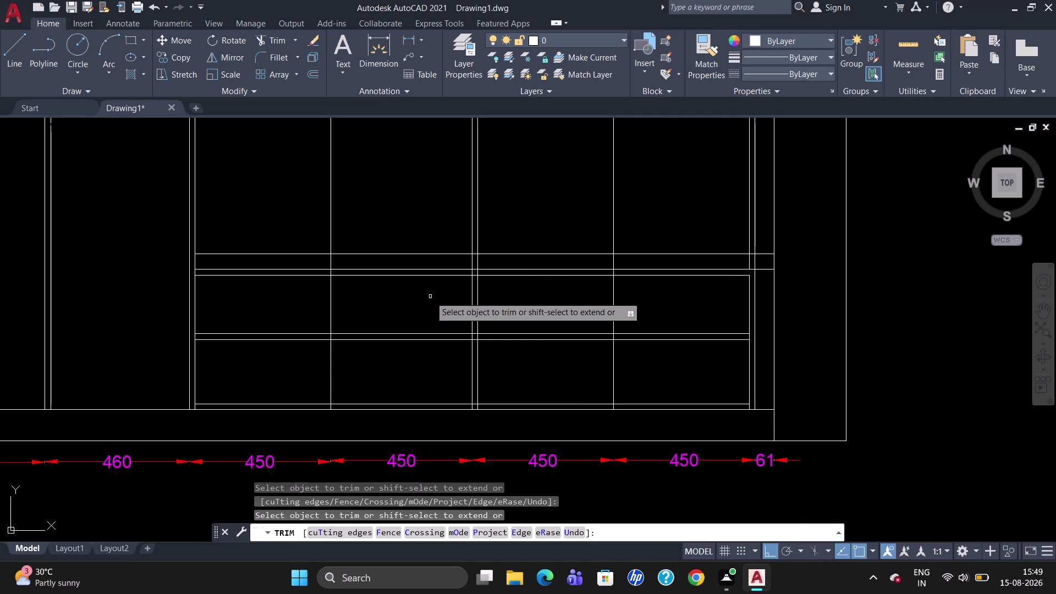
click(474, 276)
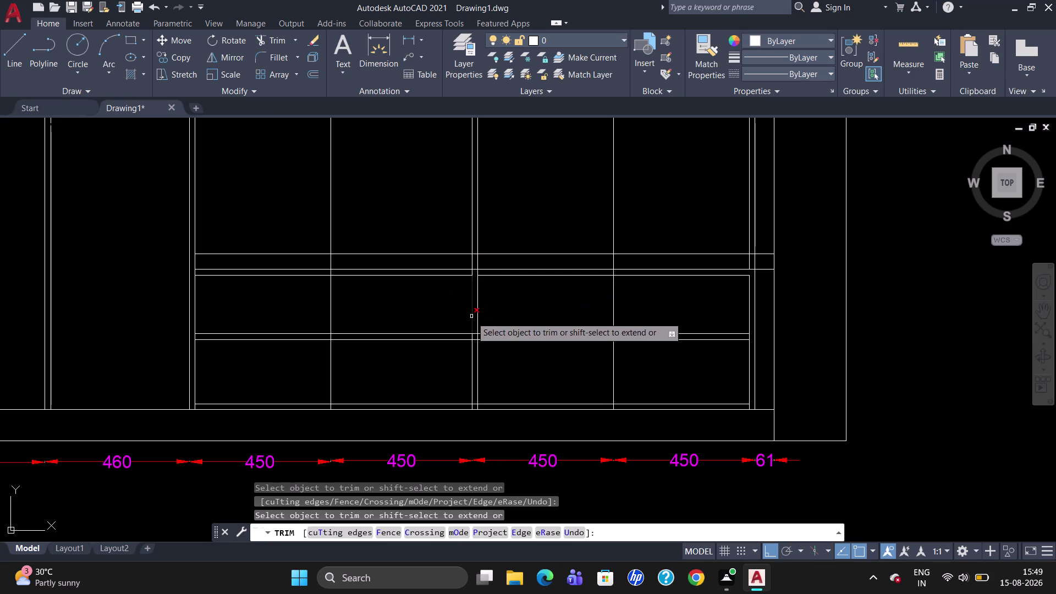
click(474, 333)
click(476, 343)
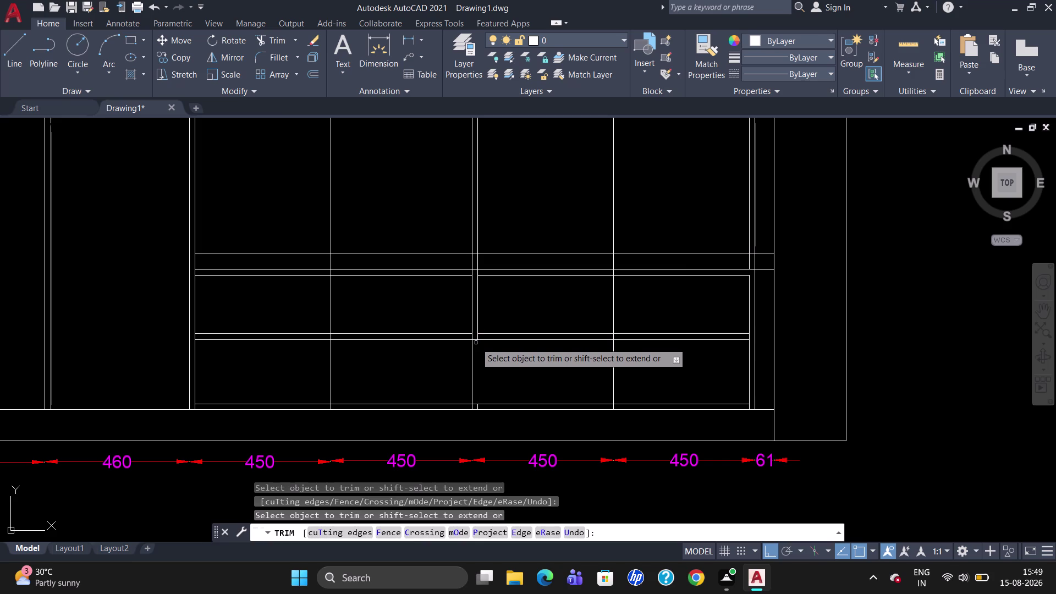
key(u)
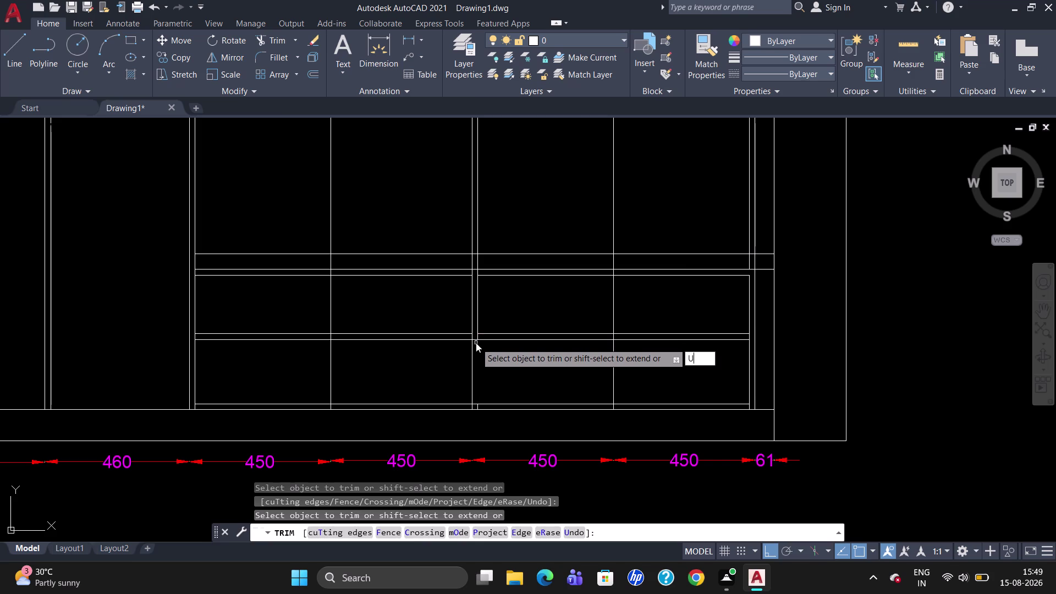
key(Return)
Trim a line segment in the lower drawer and end Trim.
scroll(up, 3)
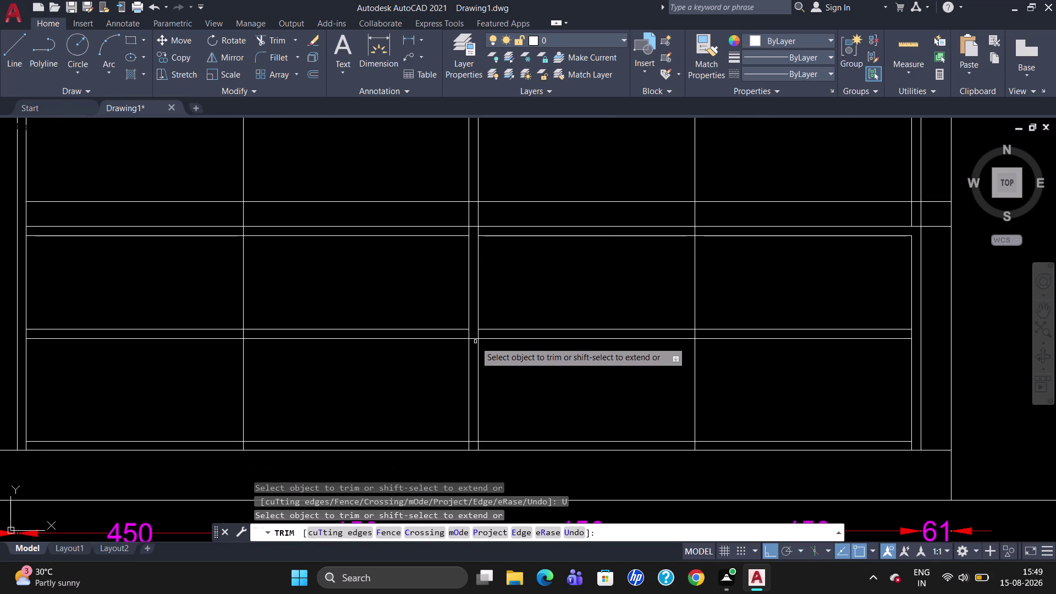
click(475, 340)
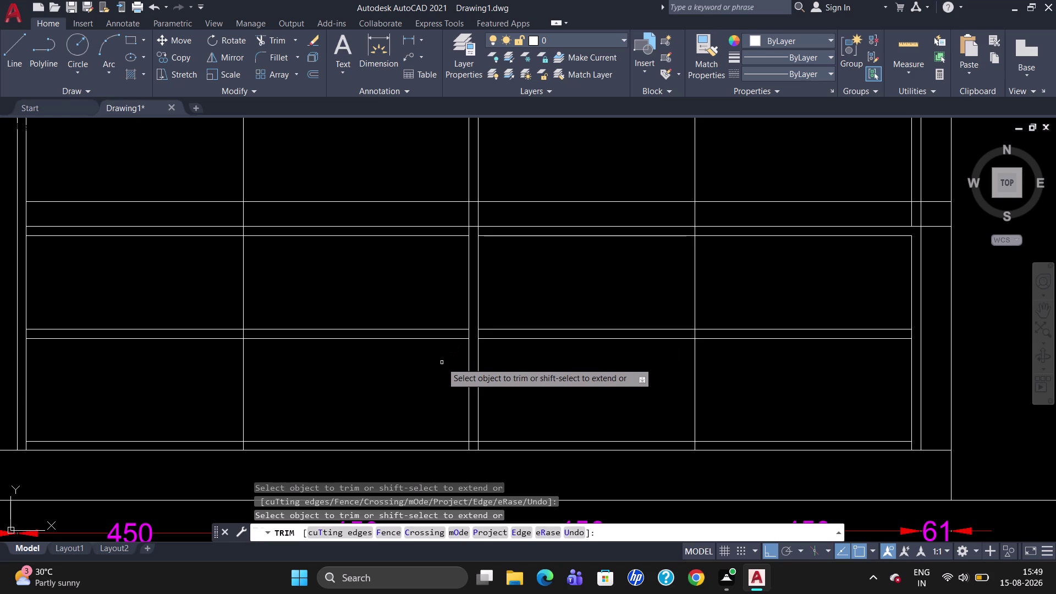
scroll(down, 3)
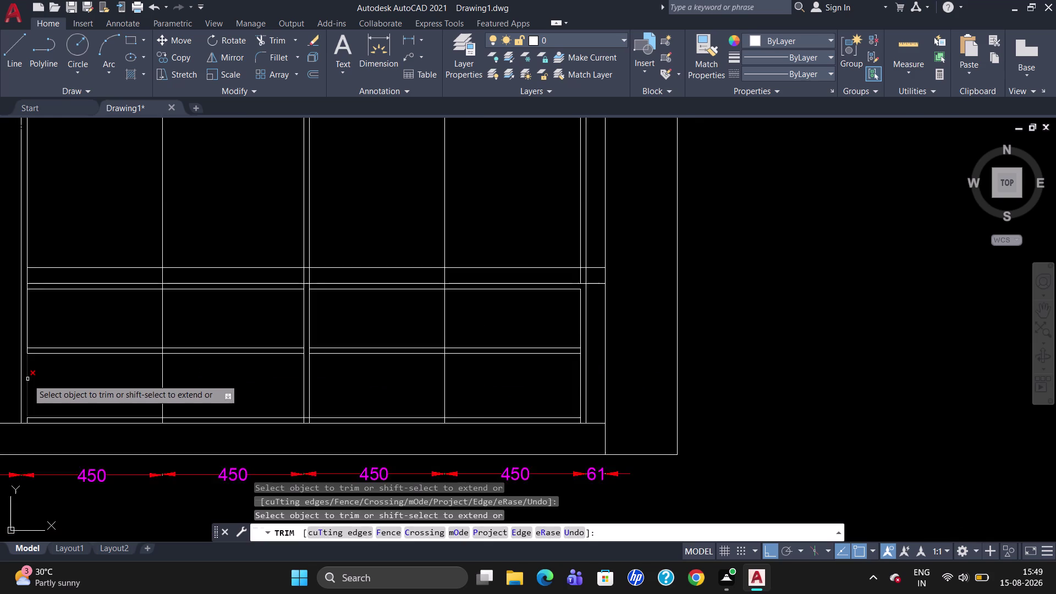
scroll(down, 3)
scroll(up, 3)
scroll(down, 3)
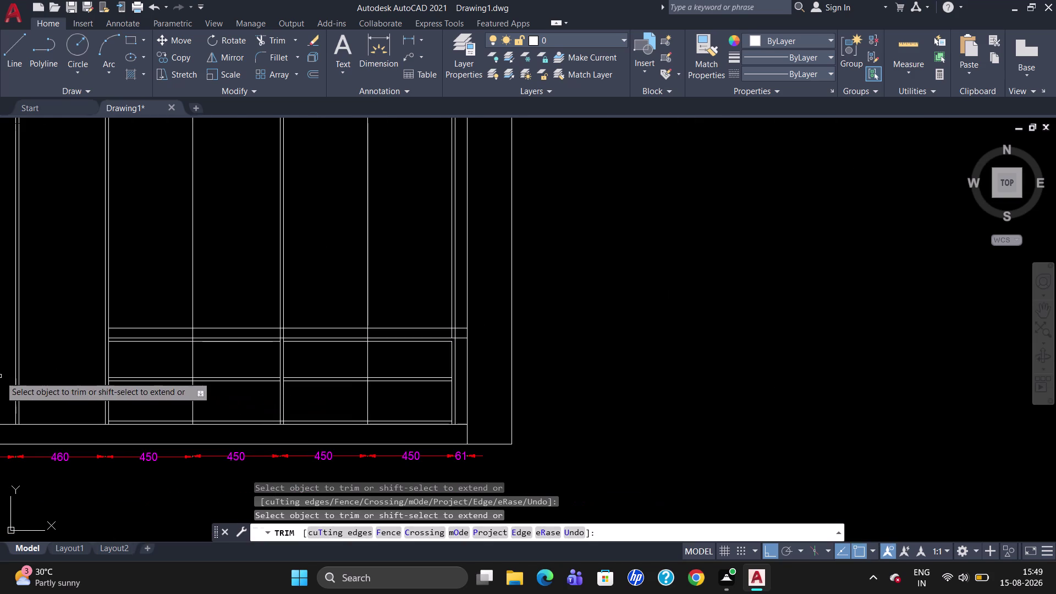
scroll(up, 3)
scroll(down, 3)
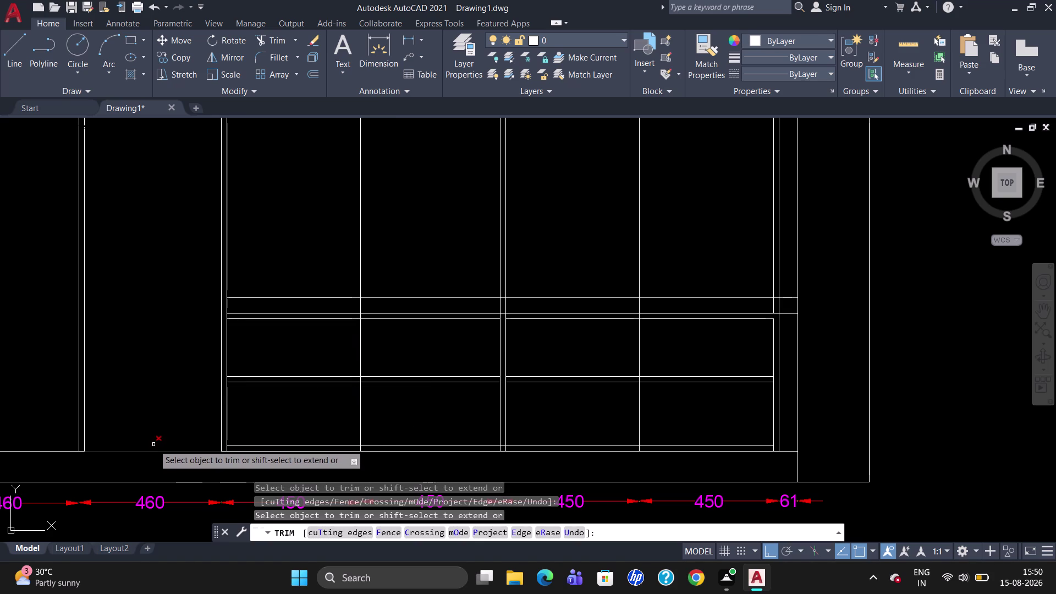
key(Escape)
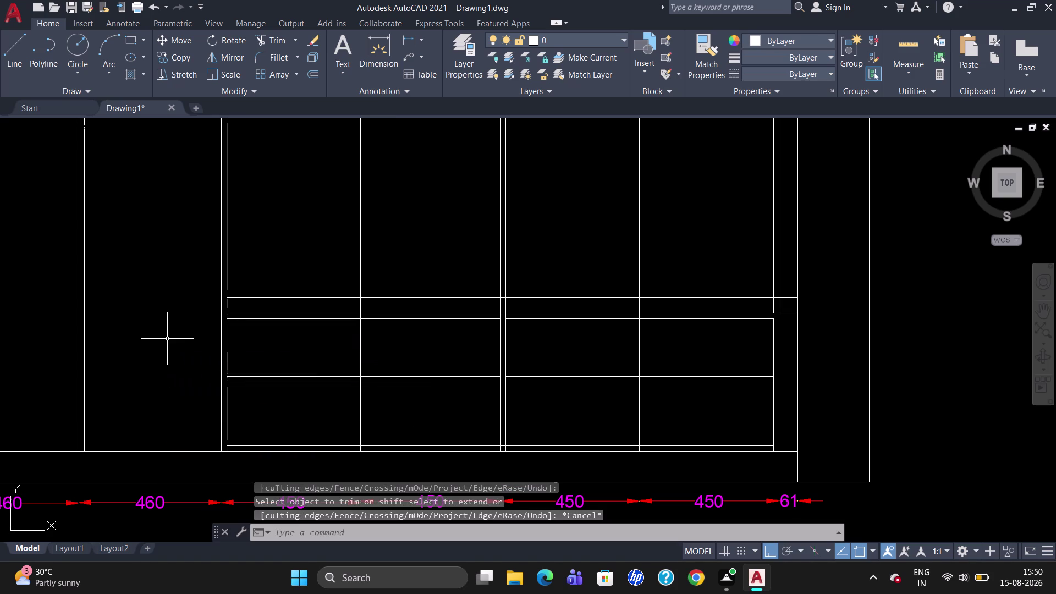
Select the extra vertical divider lines across the right sections of the elevation.
click(358, 253)
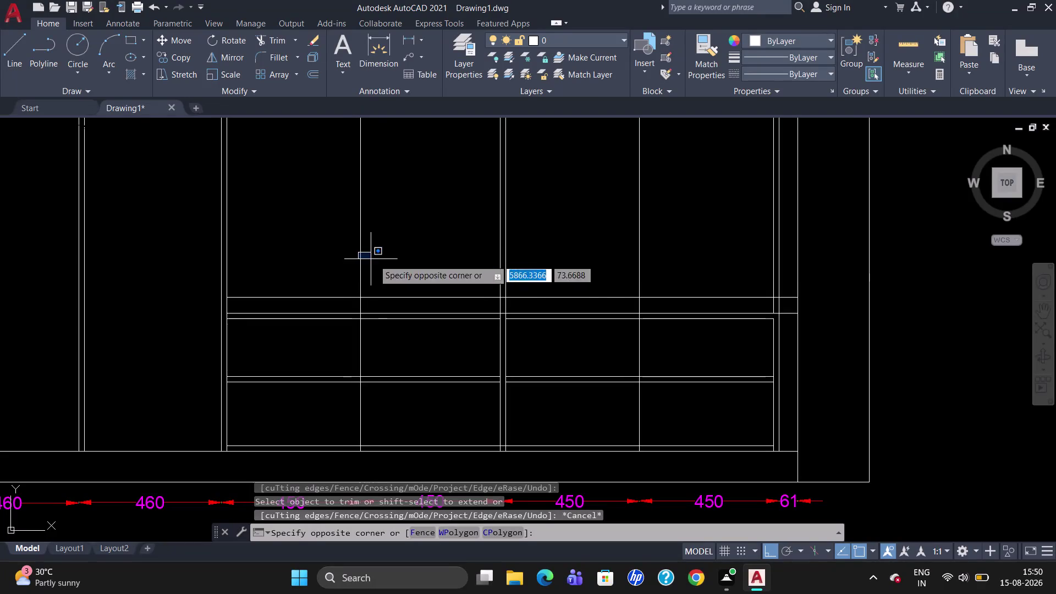
click(587, 246)
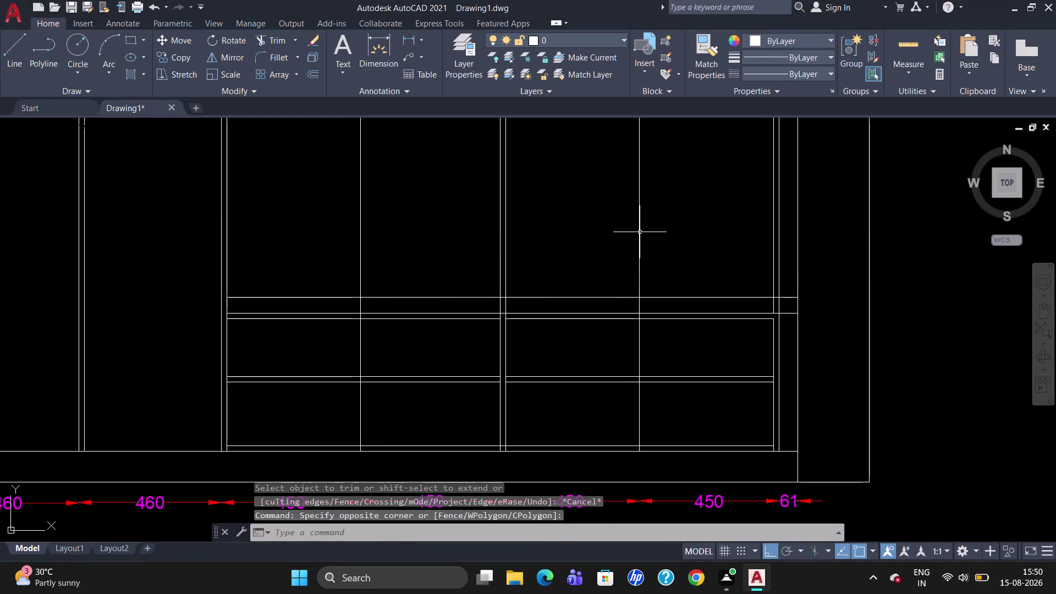
click(639, 232)
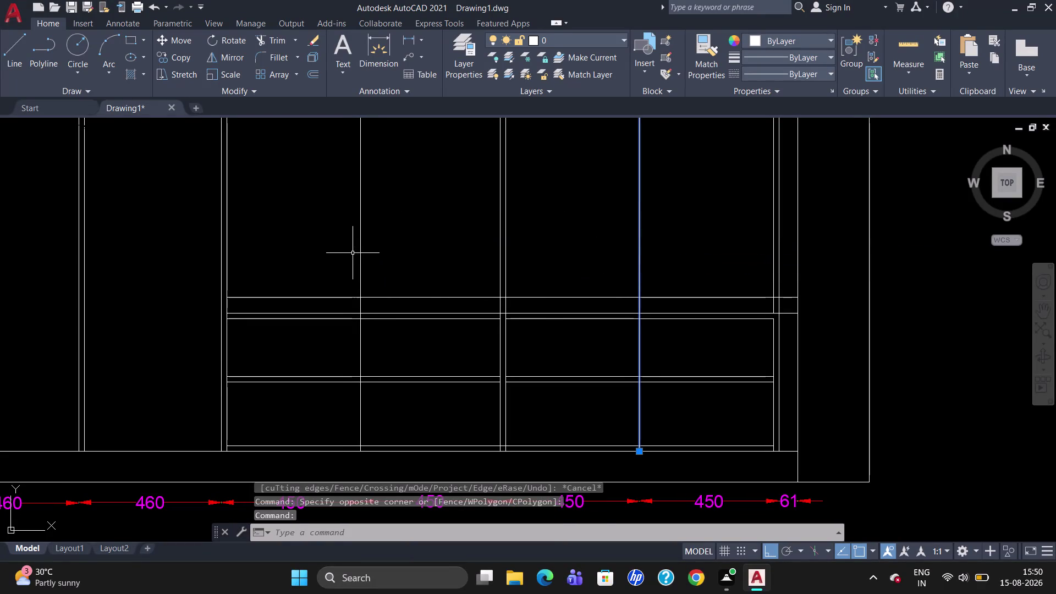
click(359, 252)
scroll(down, 3)
scroll(up, 3)
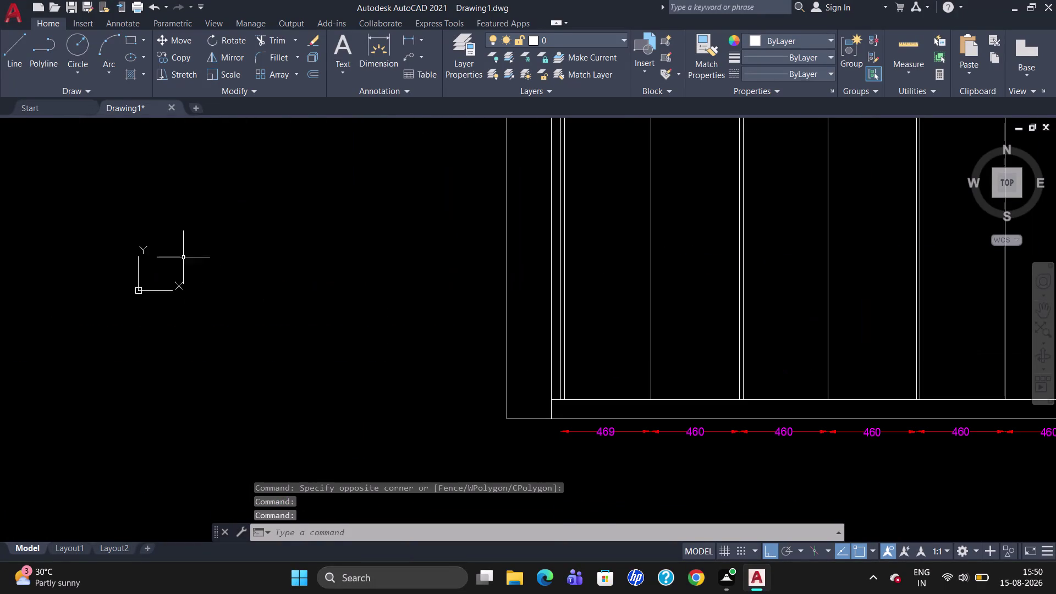
click(648, 297)
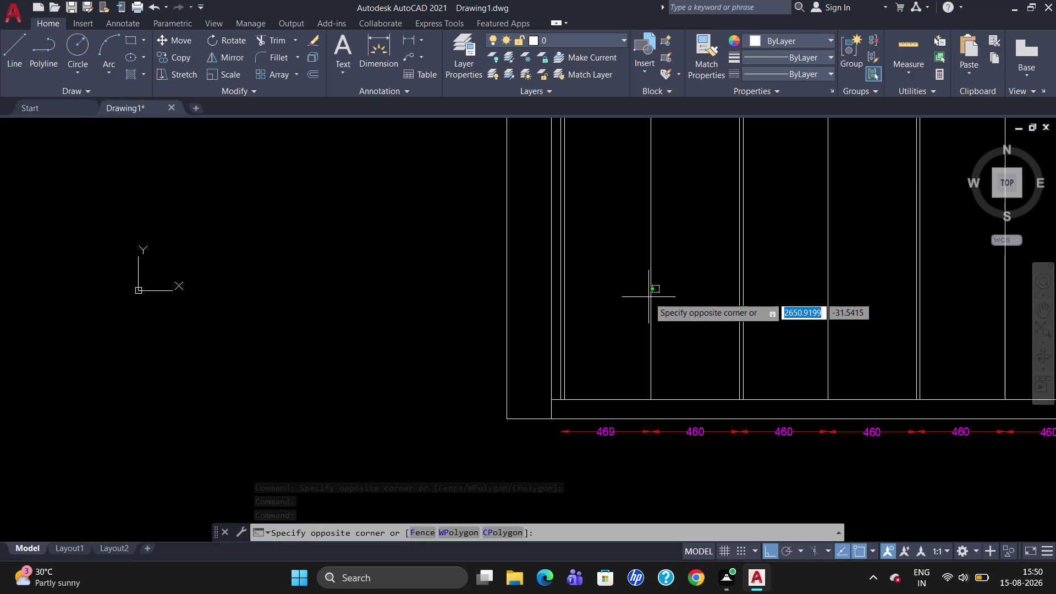
click(648, 292)
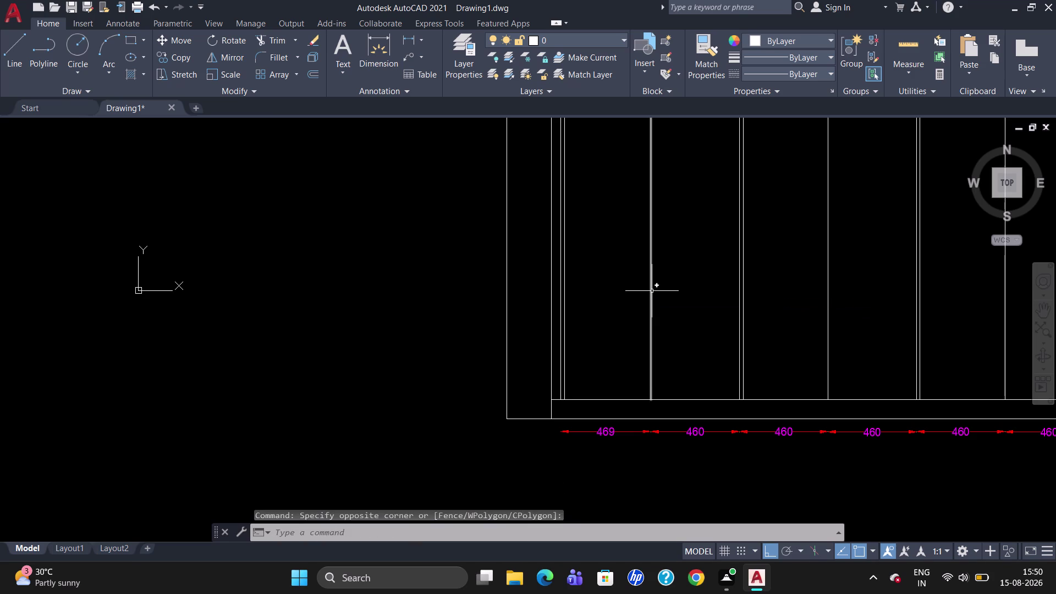
click(651, 291)
click(827, 274)
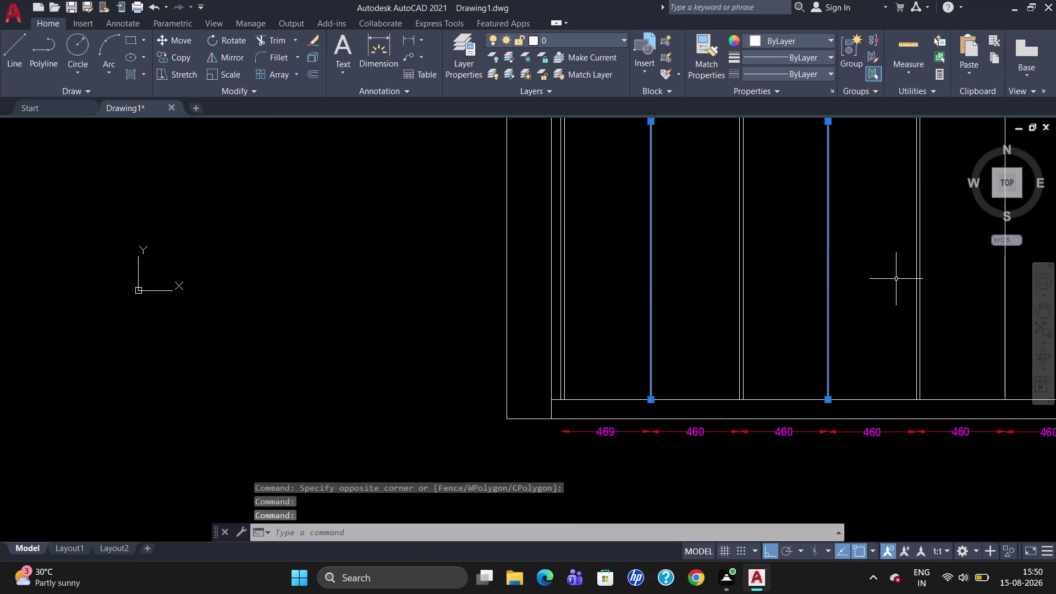
click(1005, 286)
scroll(down, 3)
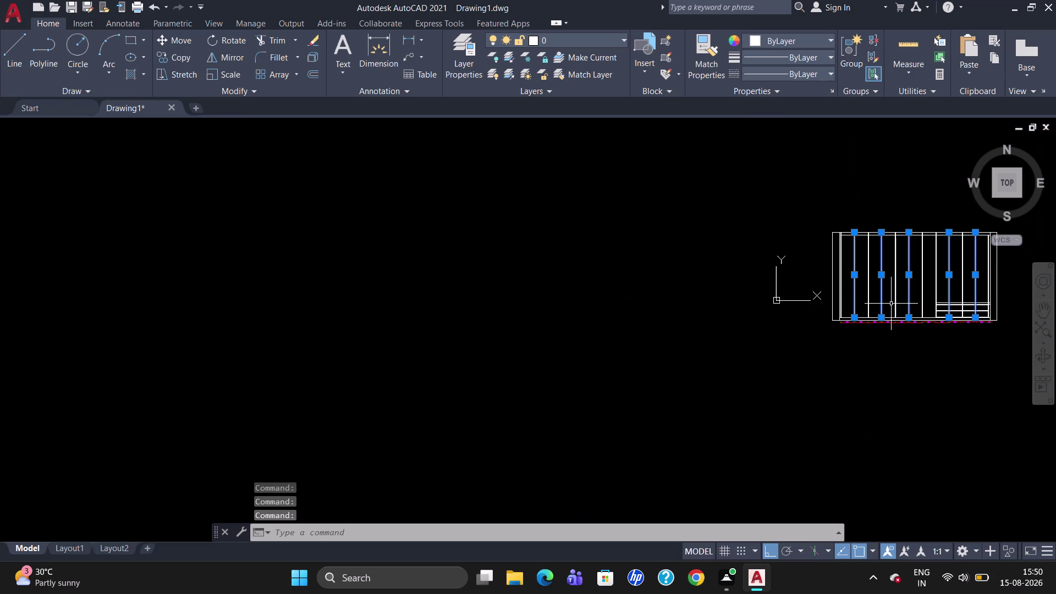
scroll(up, 3)
scroll(up, 3)
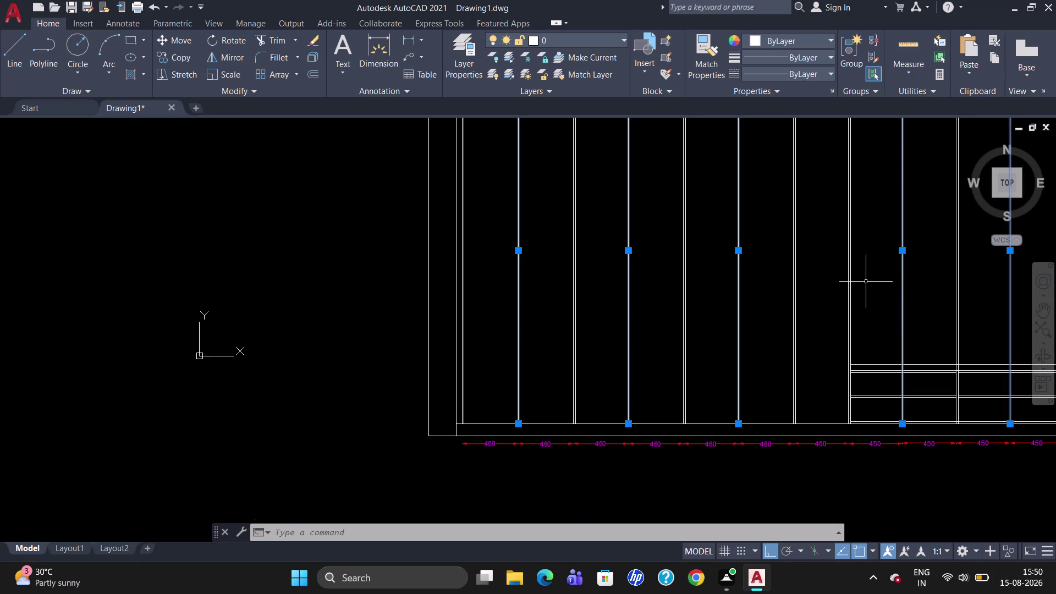
Delete the selected dividers and trim a short line piece near the drawer unit.
key(Delete)
text(TR)
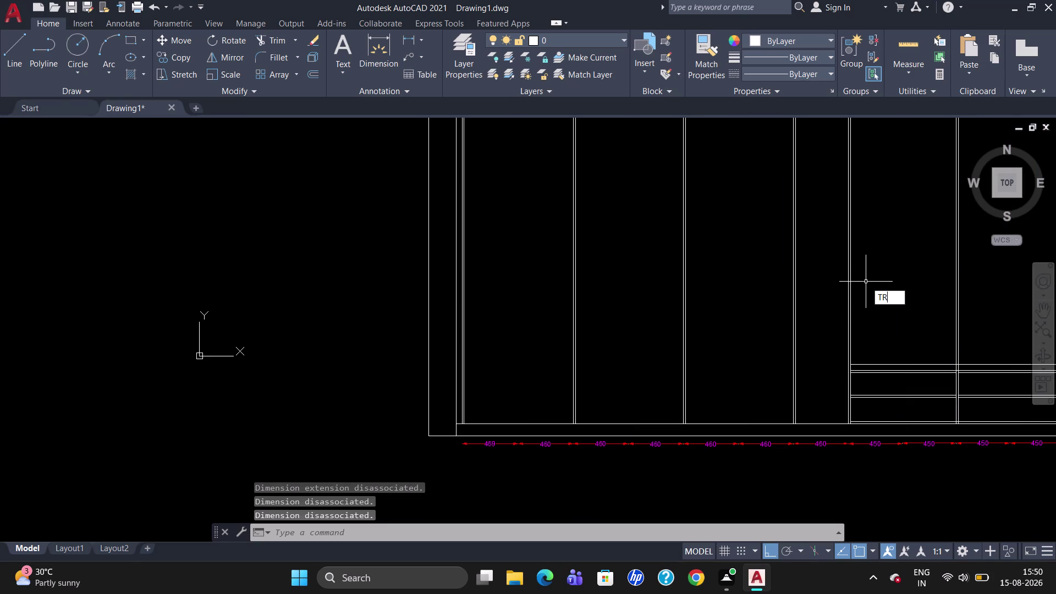
key(Return)
key(Return)
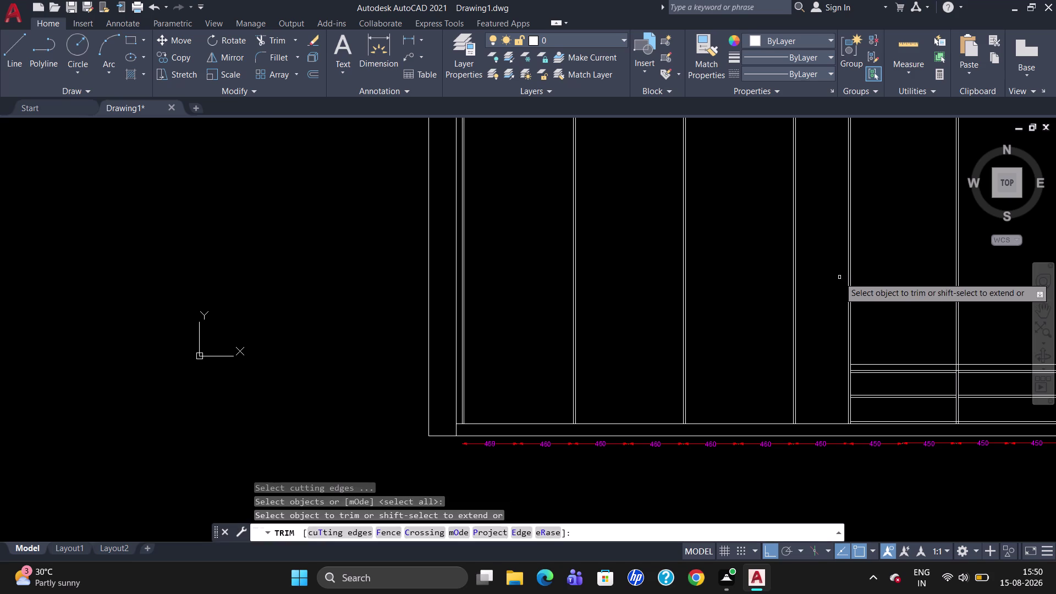
click(851, 277)
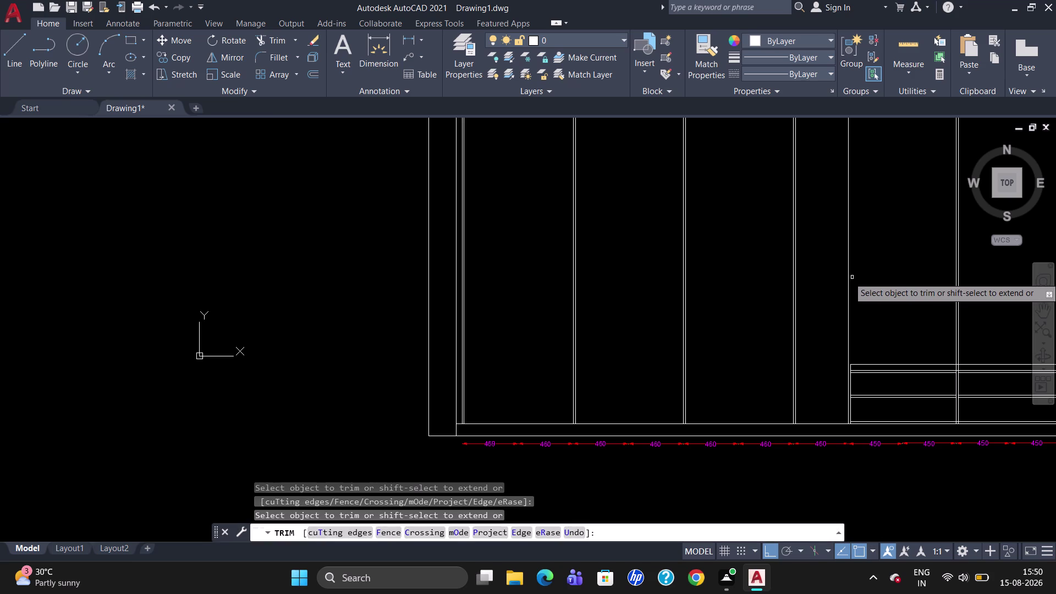
key(Escape)
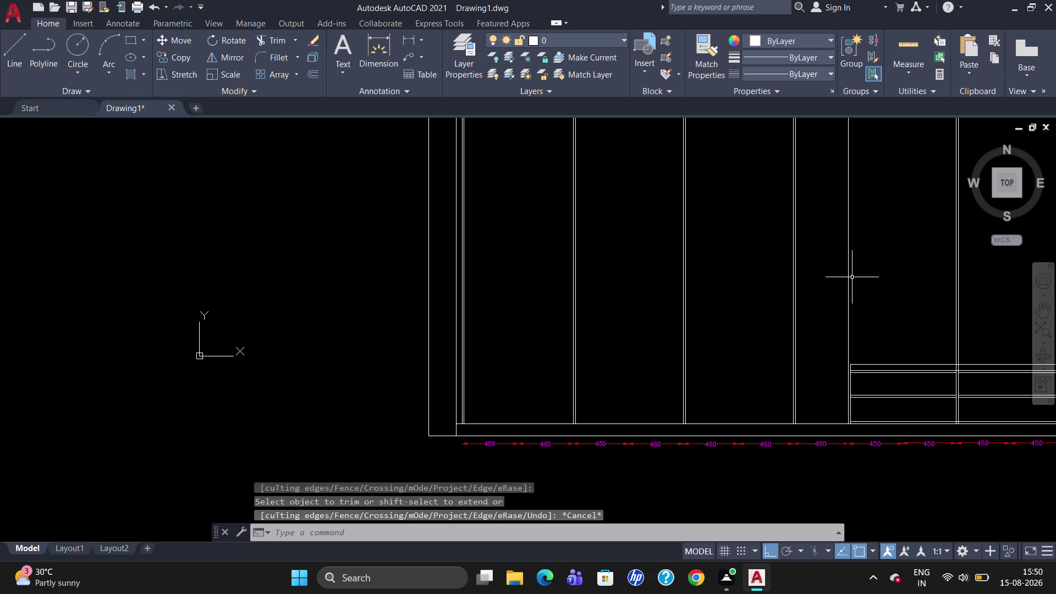
Draw a short line from the drawer unit's corner.
scroll(up, 3)
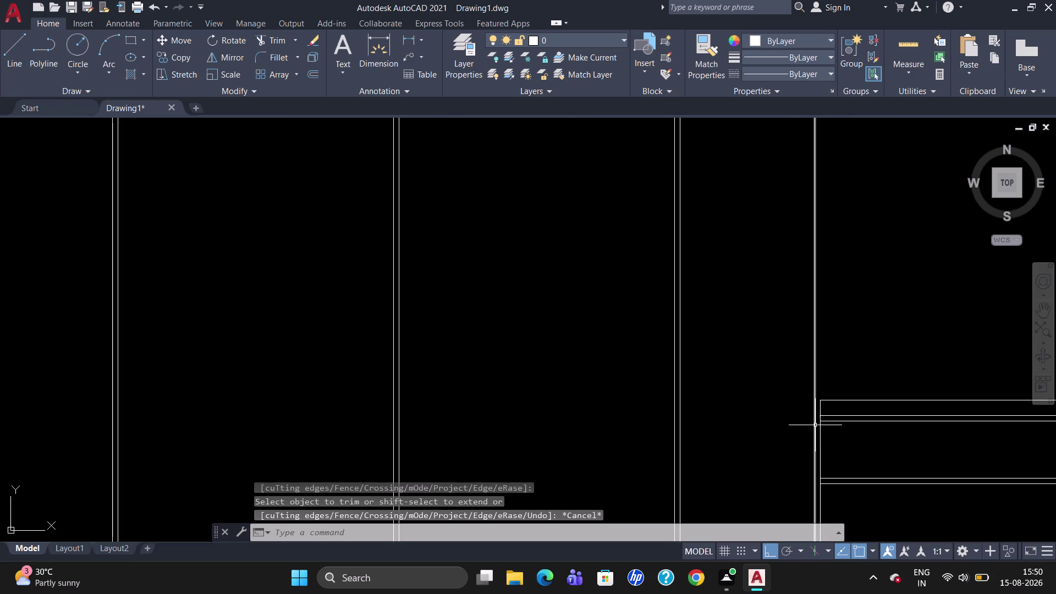
key(l)
key(Return)
scroll(up, 3)
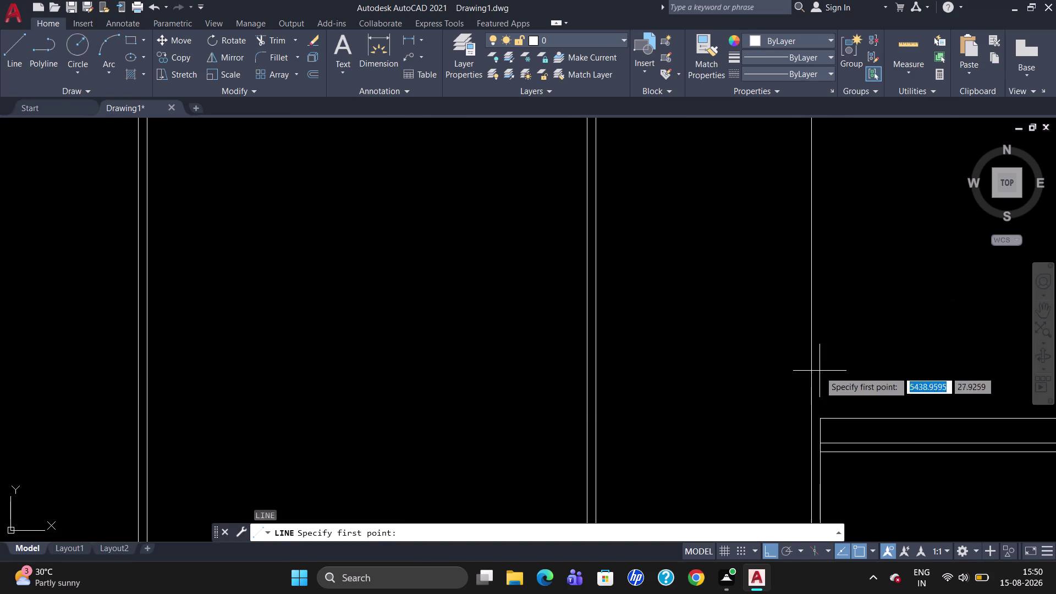
click(823, 421)
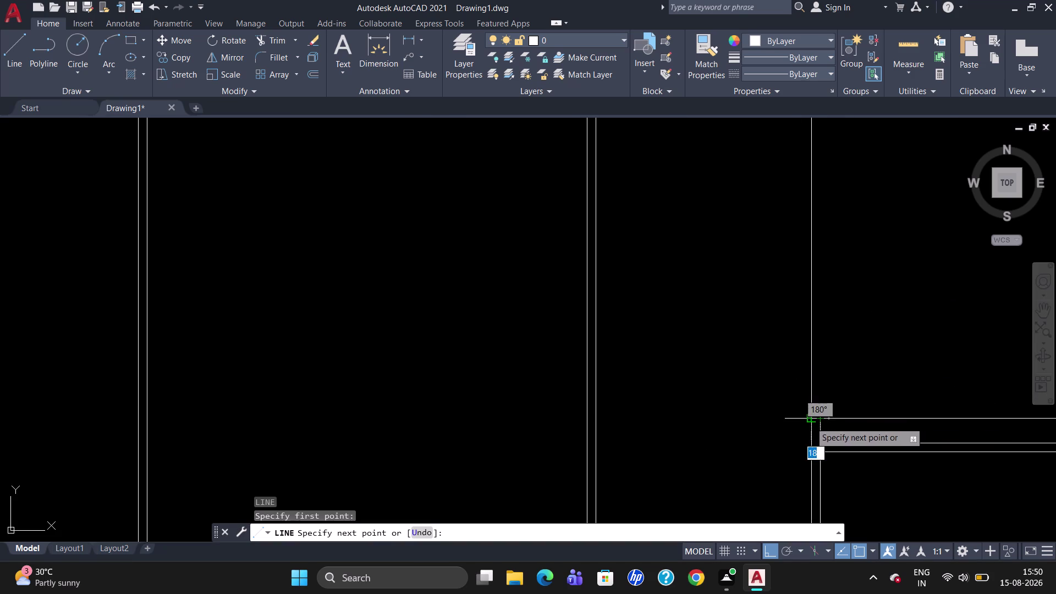
click(810, 422)
key(Escape)
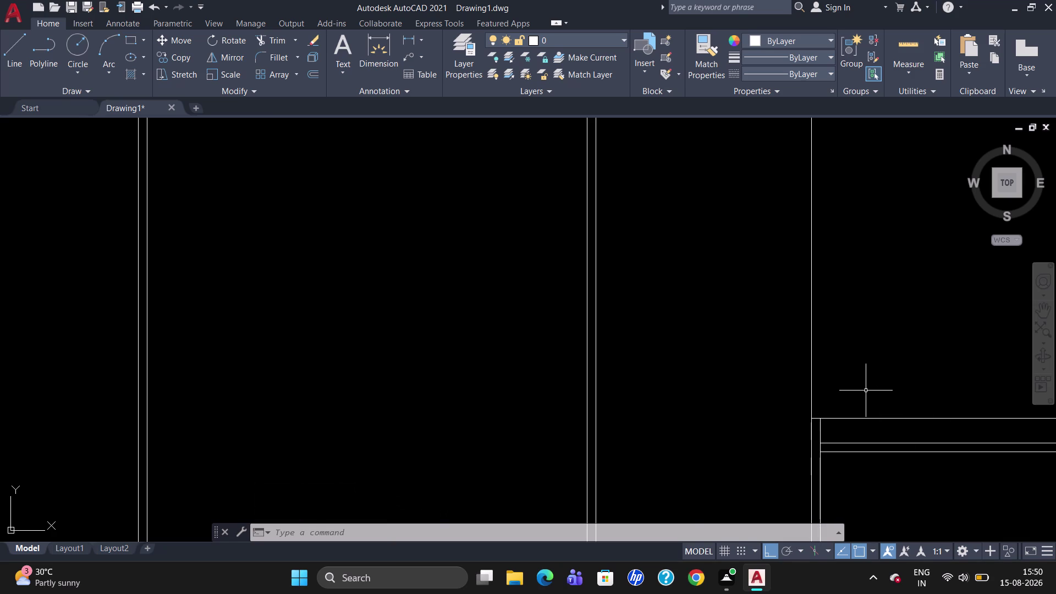
Trim a line piece at the drawer unit corner.
scroll(down, 3)
scroll(up, 3)
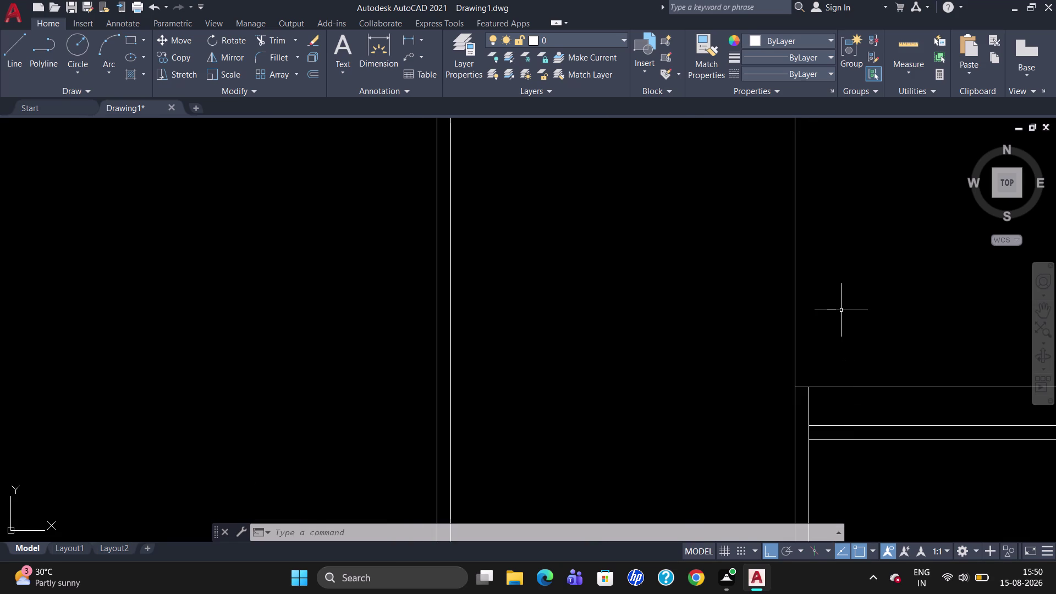
text(TR)
key(Return)
key(Return)
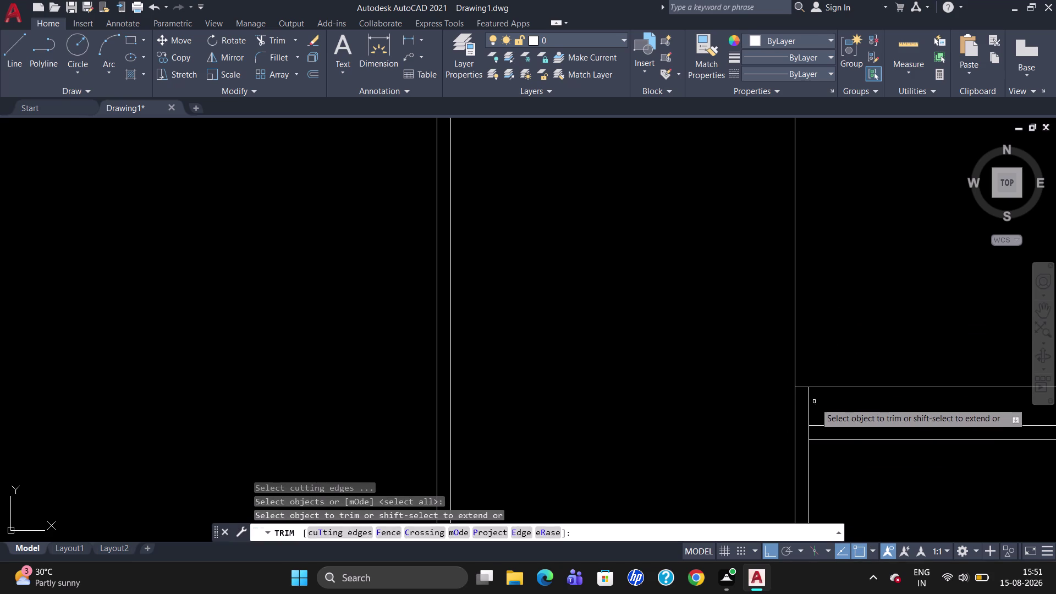
click(810, 407)
key(Escape)
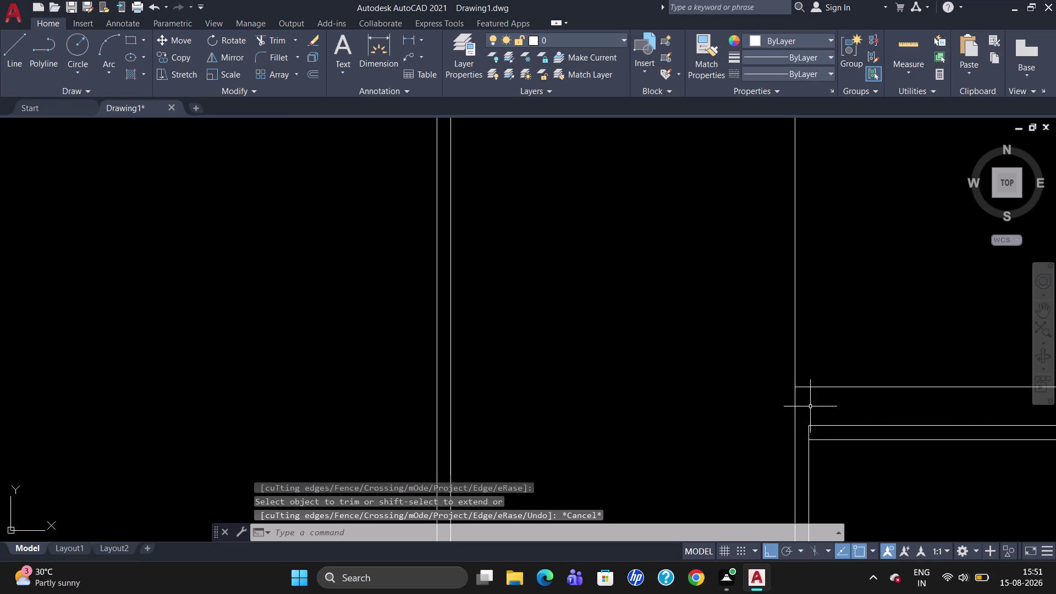
Start another line near the drawer unit corner, then cancel it.
key(l)
key(Return)
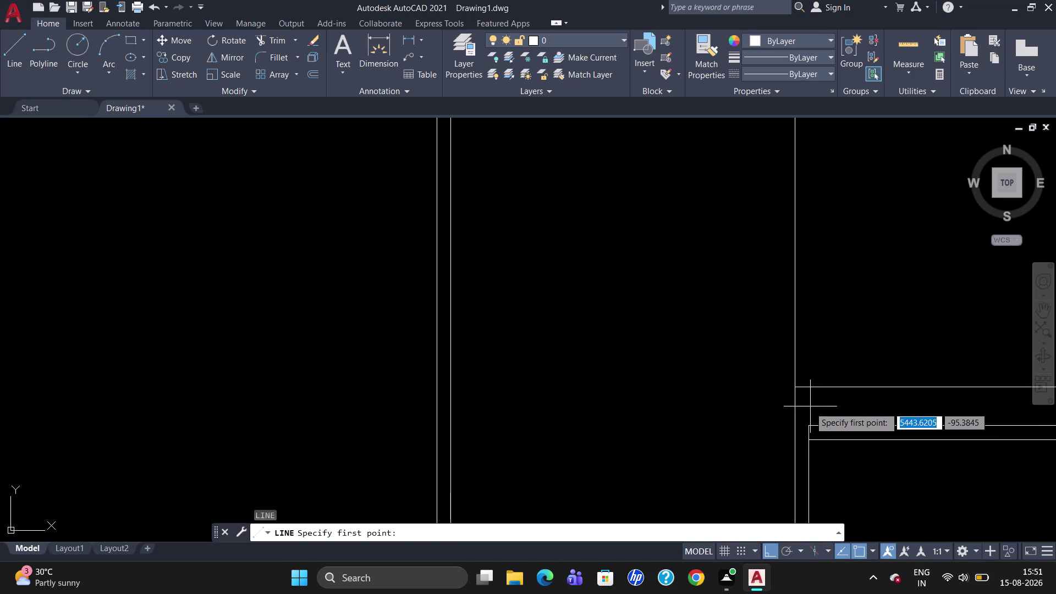
click(811, 430)
click(797, 430)
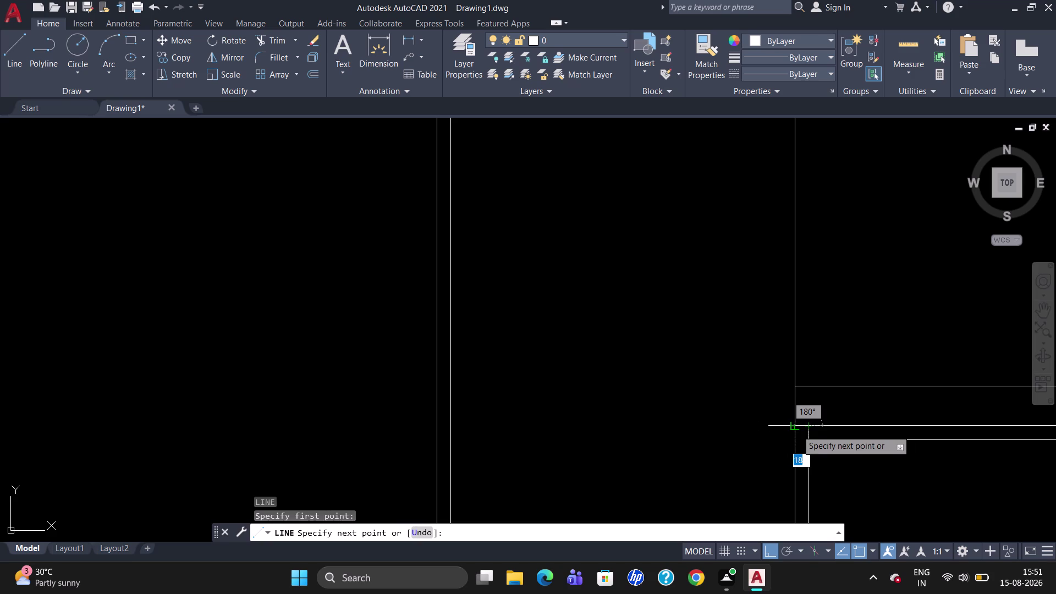
key(Escape)
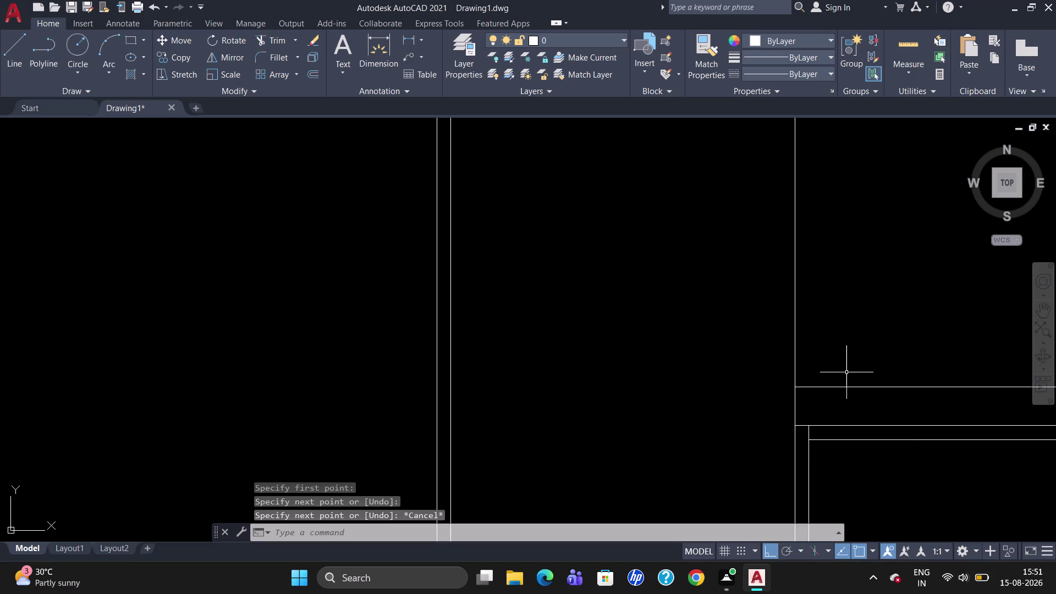
scroll(down, 3)
scroll(down, 3)
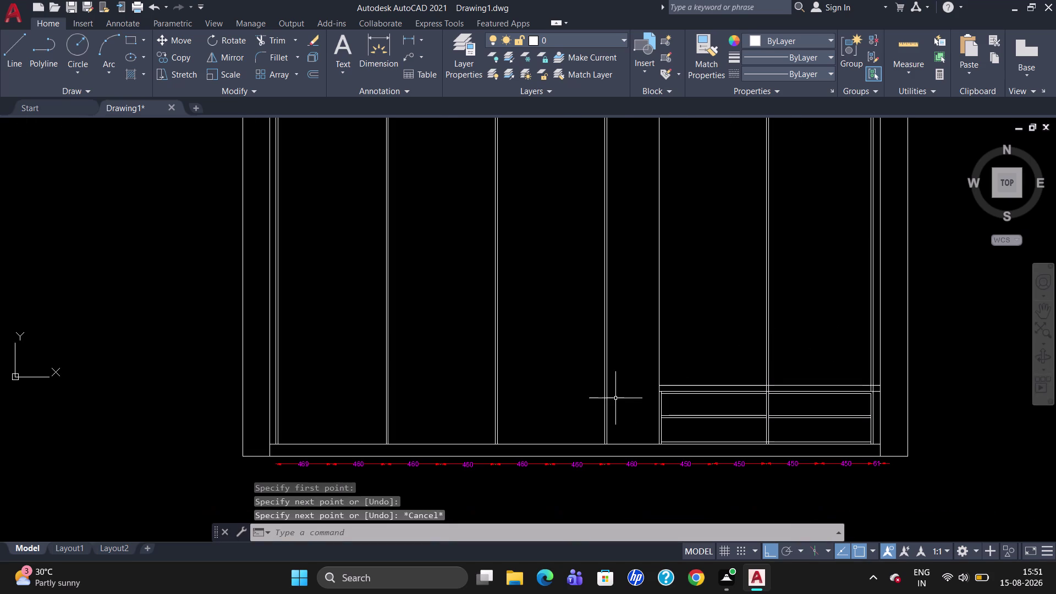
scroll(up, 3)
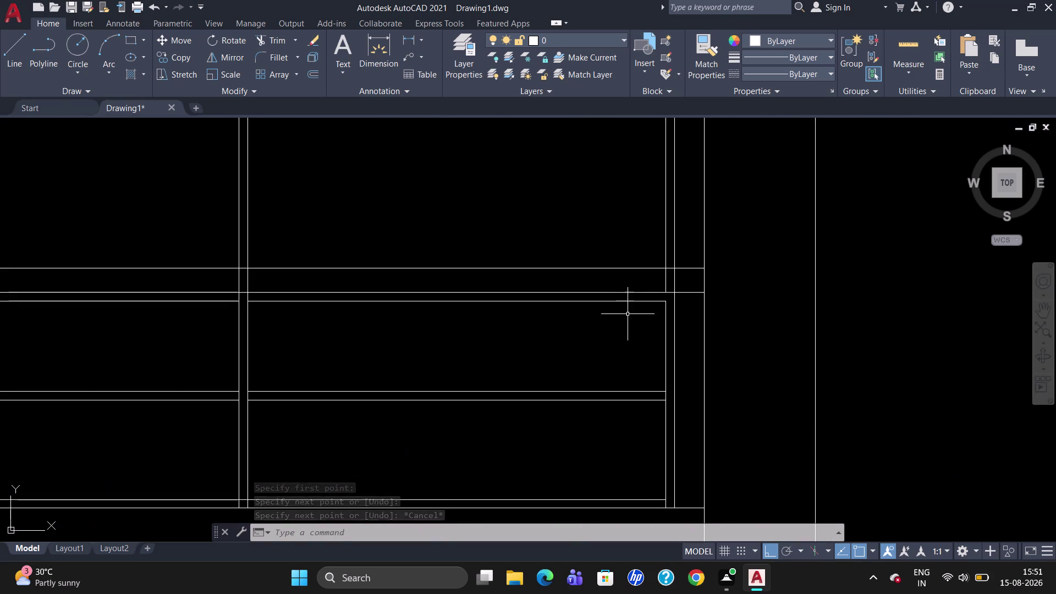
Trim the three short leftover line pieces above the drawer unit with TR.
text(TR)
key(Return)
key(Return)
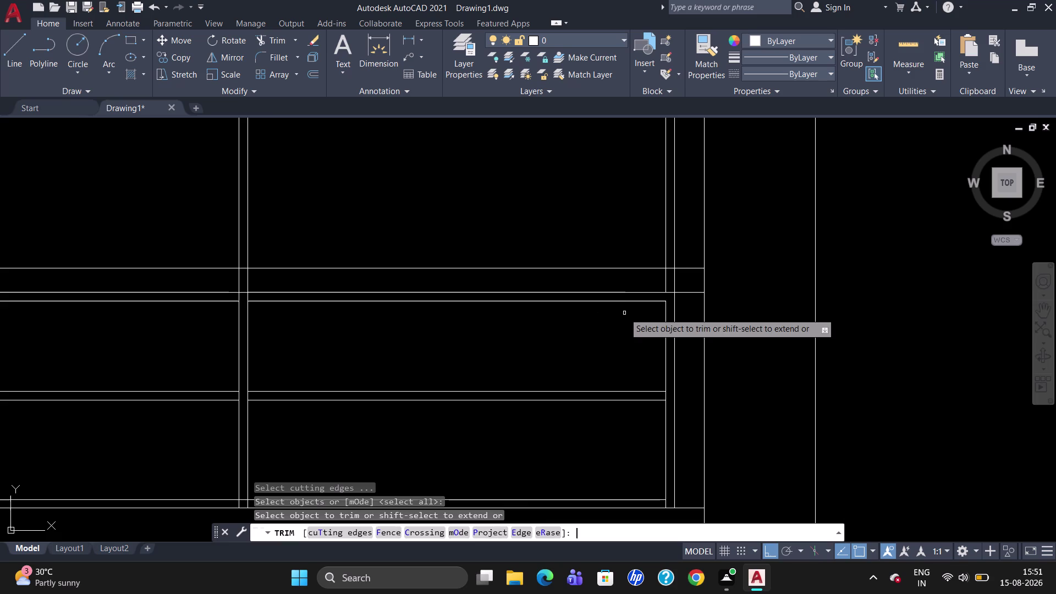
click(674, 280)
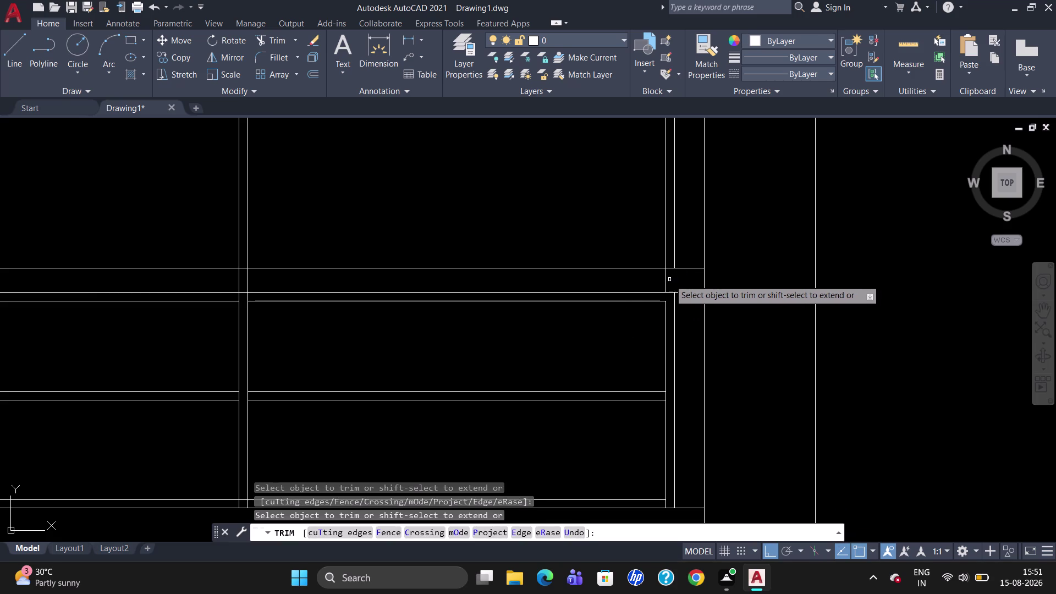
click(669, 281)
double_click(665, 283)
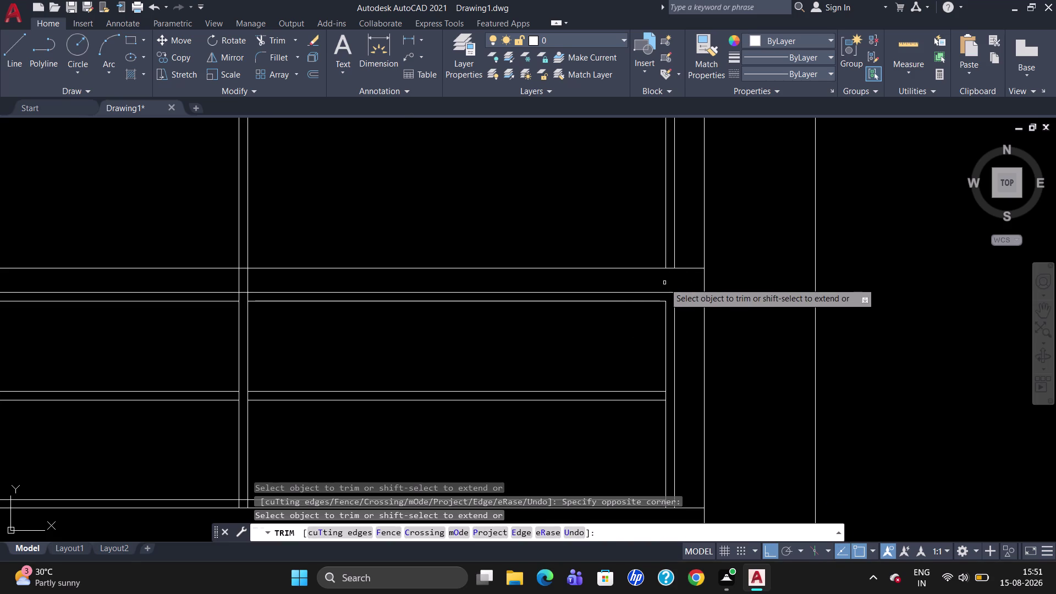
scroll(down, 3)
scroll(down, 3)
scroll(up, 3)
scroll(down, 3)
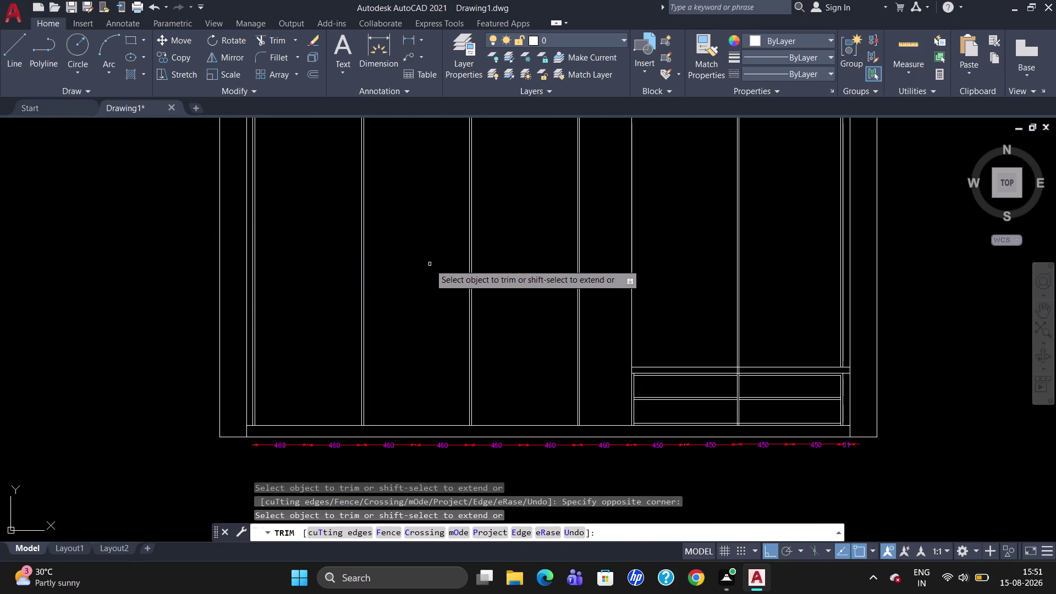
key(Escape)
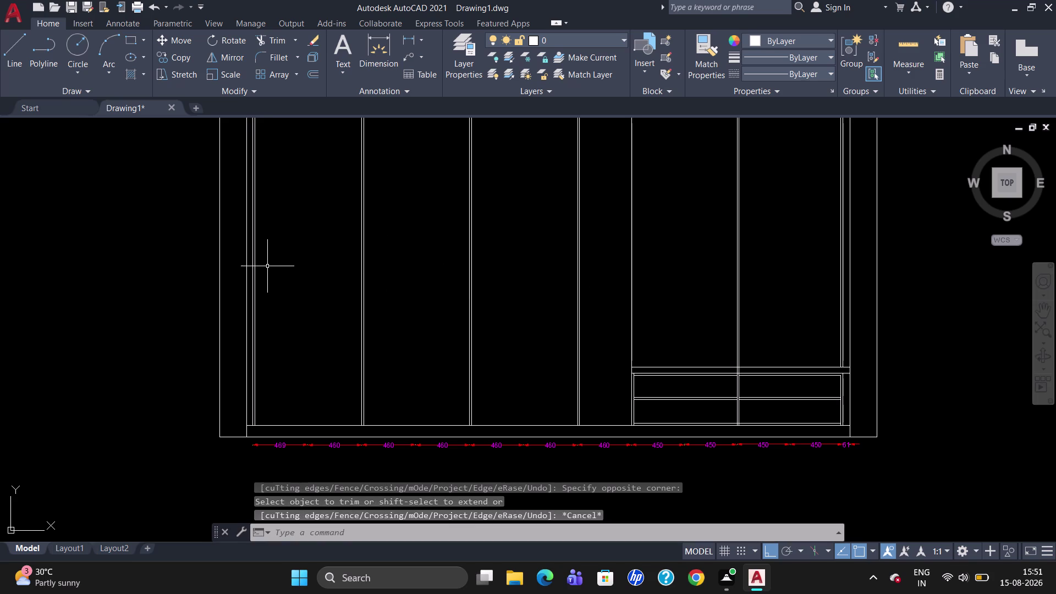
scroll(up, 3)
scroll(down, 3)
scroll(up, 3)
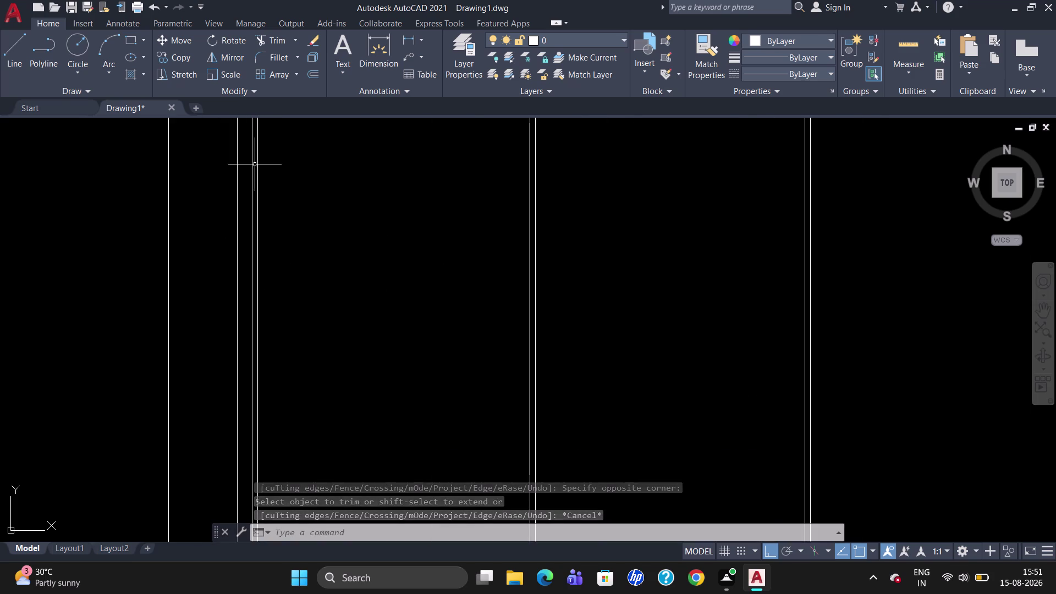
scroll(down, 3)
scroll(up, 3)
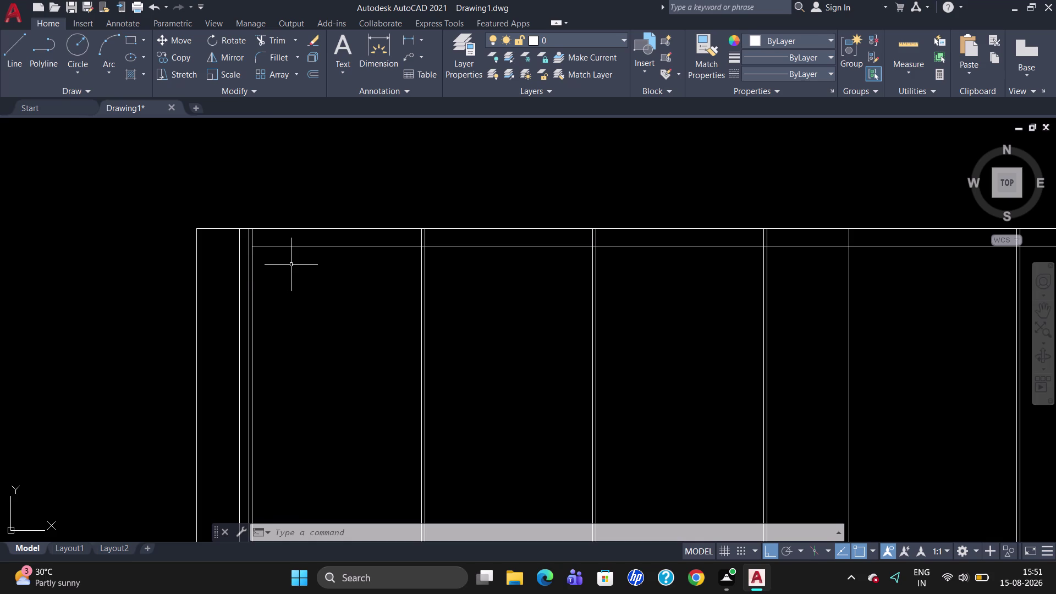
Offset the top inner line 464 units downward for the shelf.
key(o)
key(Return)
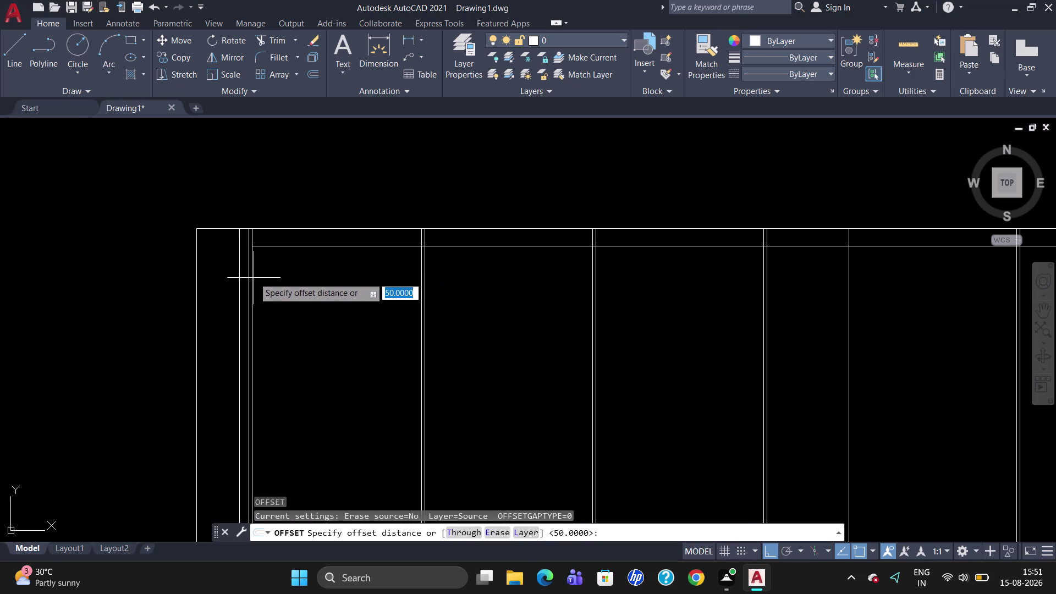
text(18)
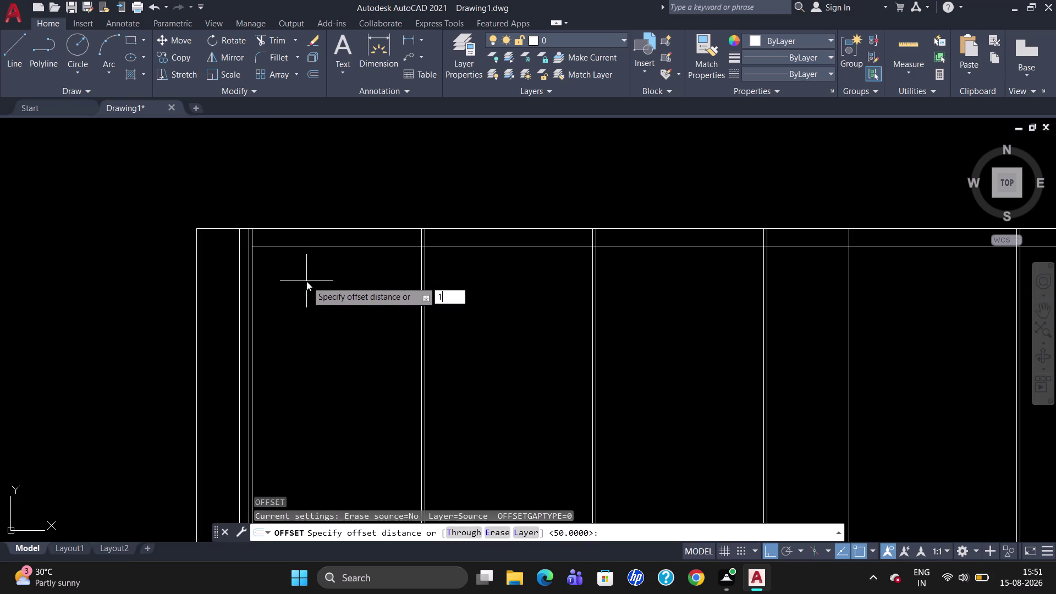
key(Return)
click(322, 247)
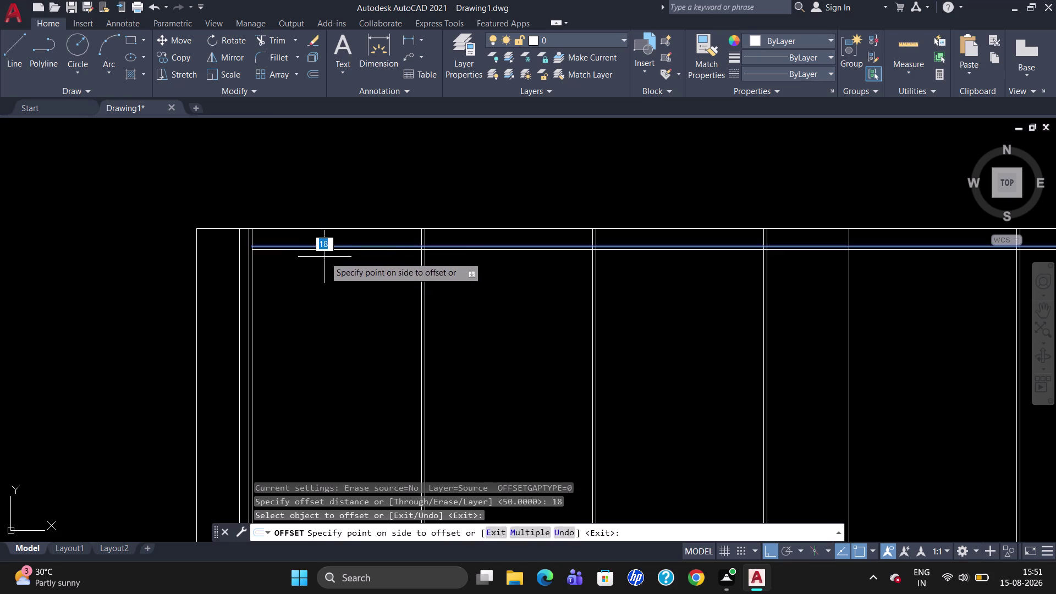
click(325, 256)
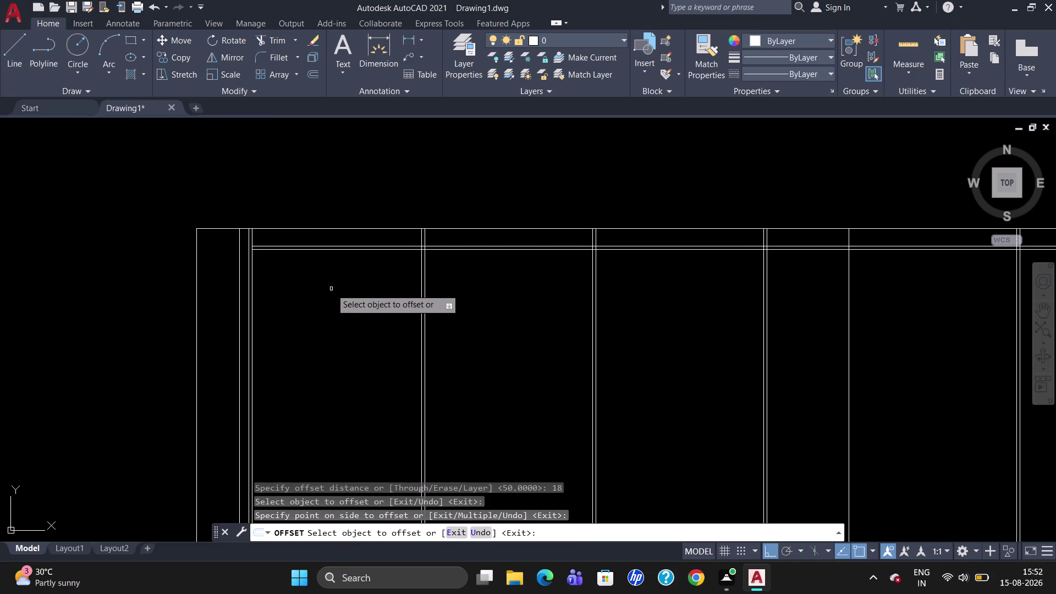
click(321, 252)
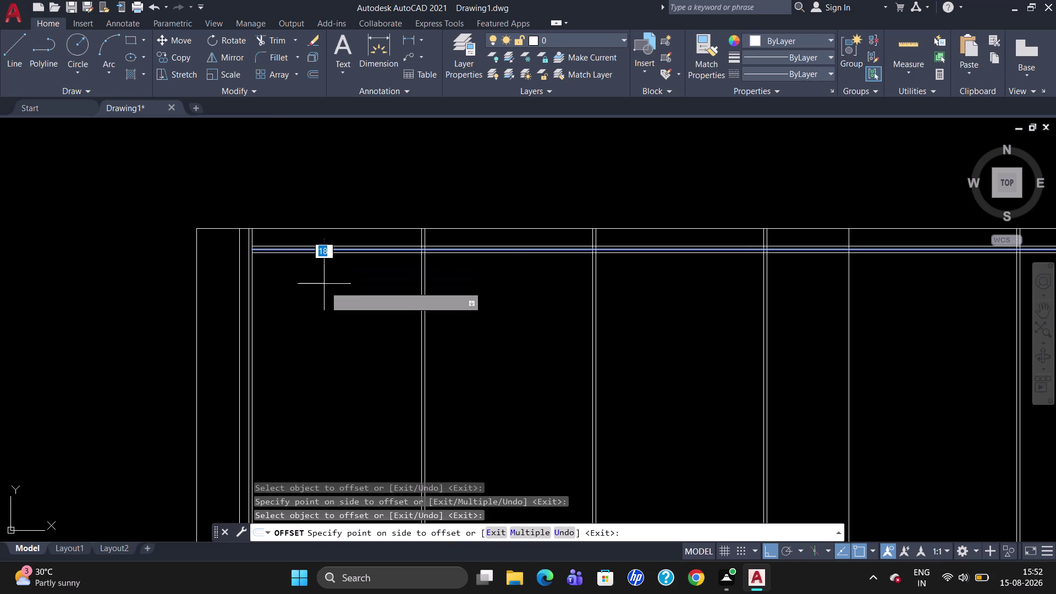
text(46)
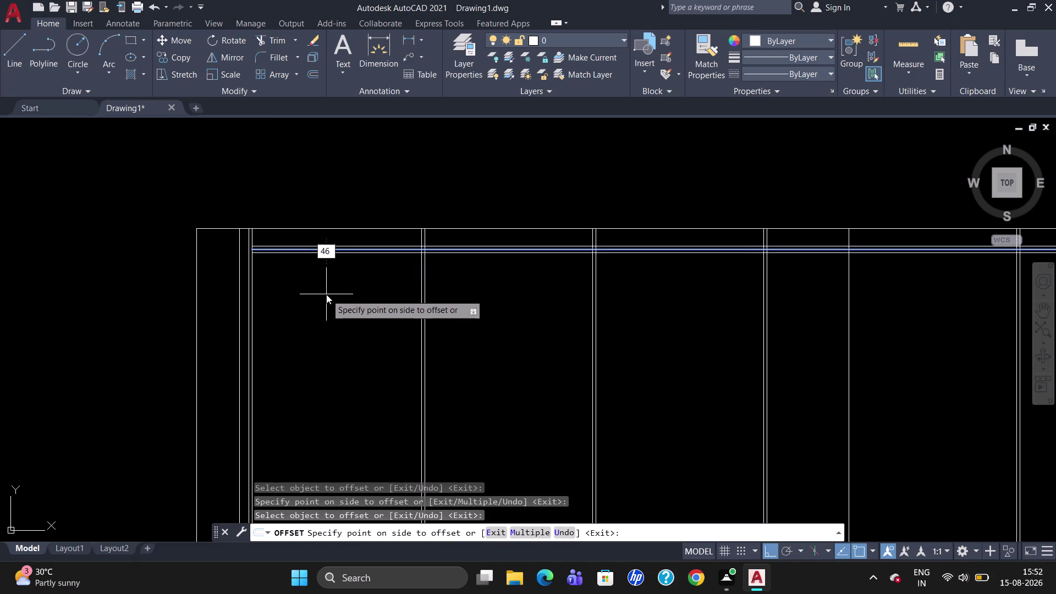
text(4)
key(Return)
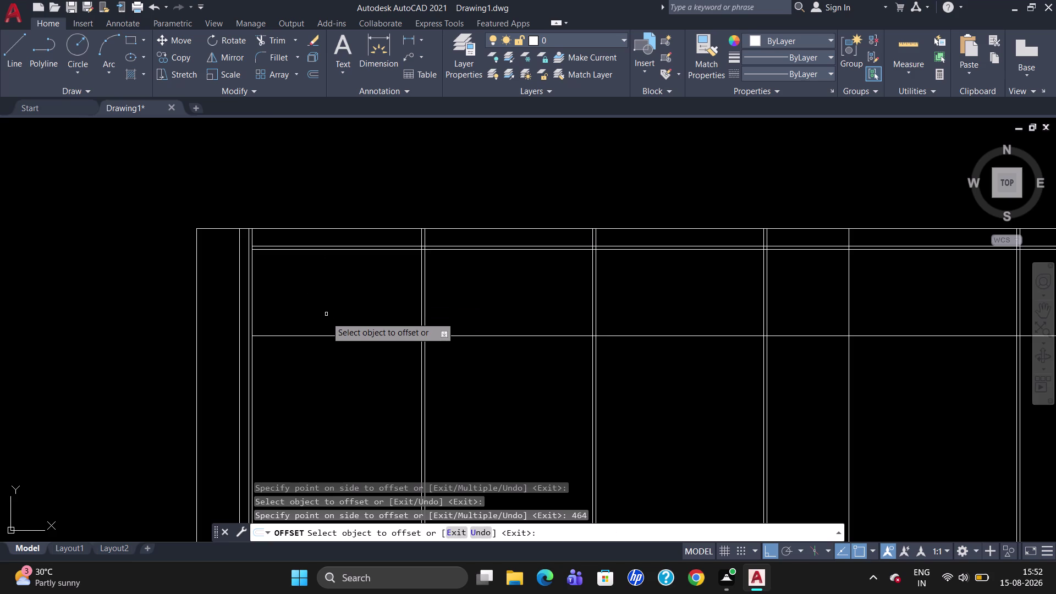
Offset the new shelf line 18 below to give the shelf its thickness.
click(327, 337)
key(1)
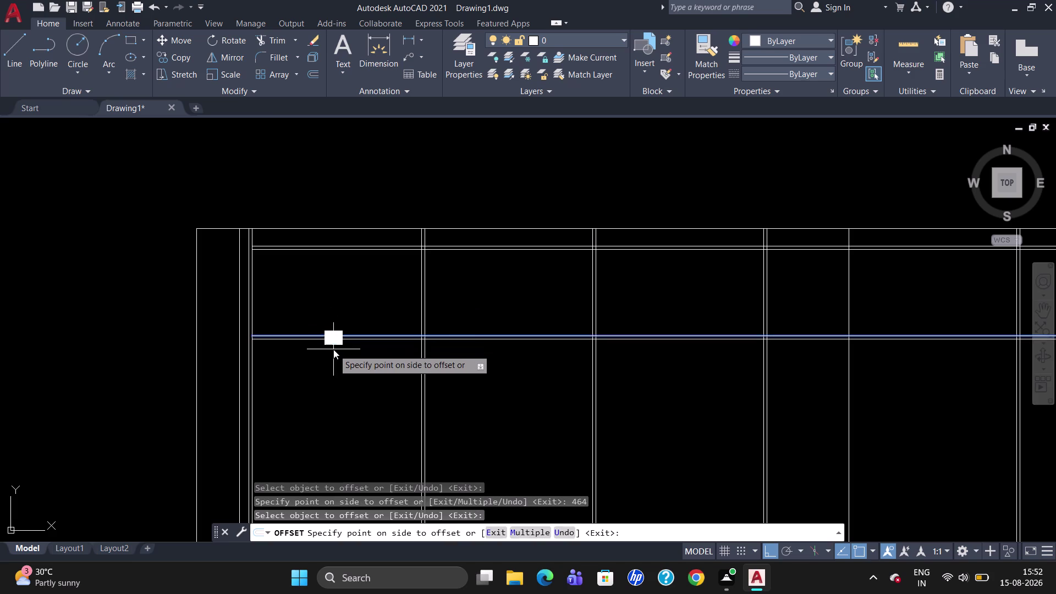
key(8)
key(Return)
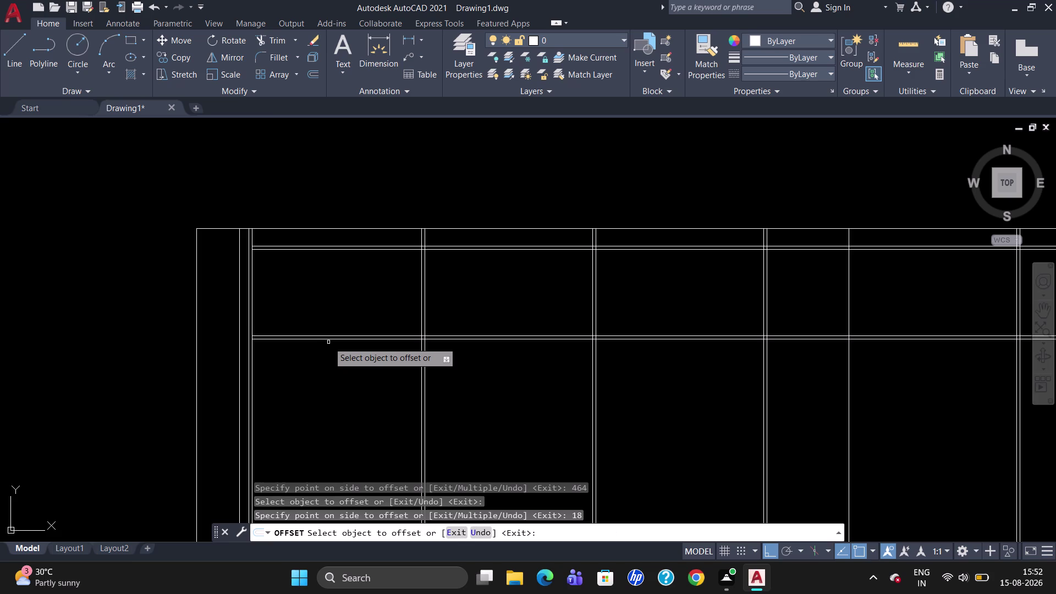
click(328, 340)
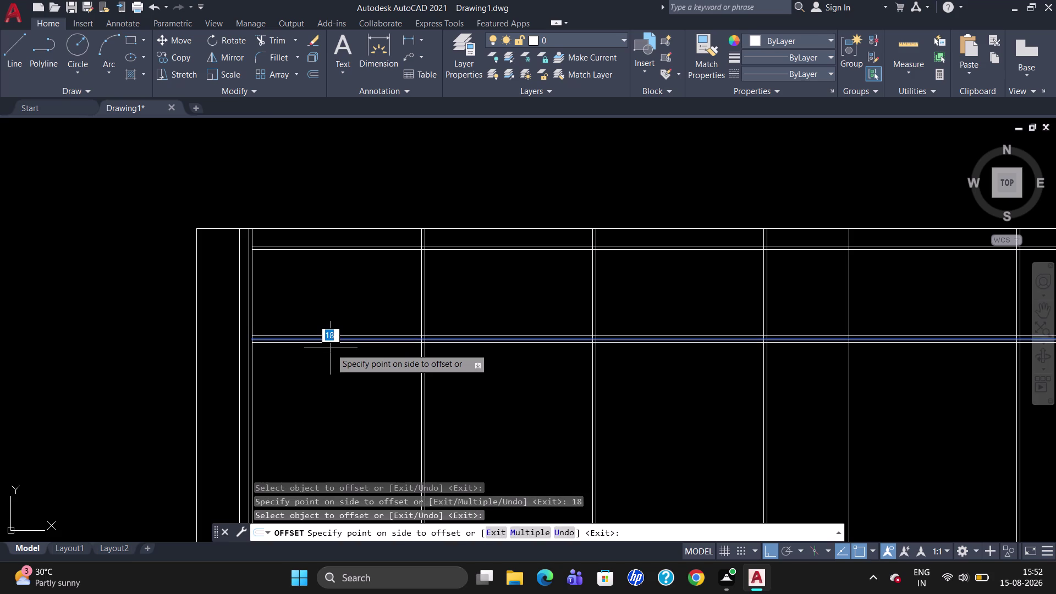
click(330, 348)
Offset a shelf line 452 lower and set an 18-unit thickness offset.
scroll(down, 3)
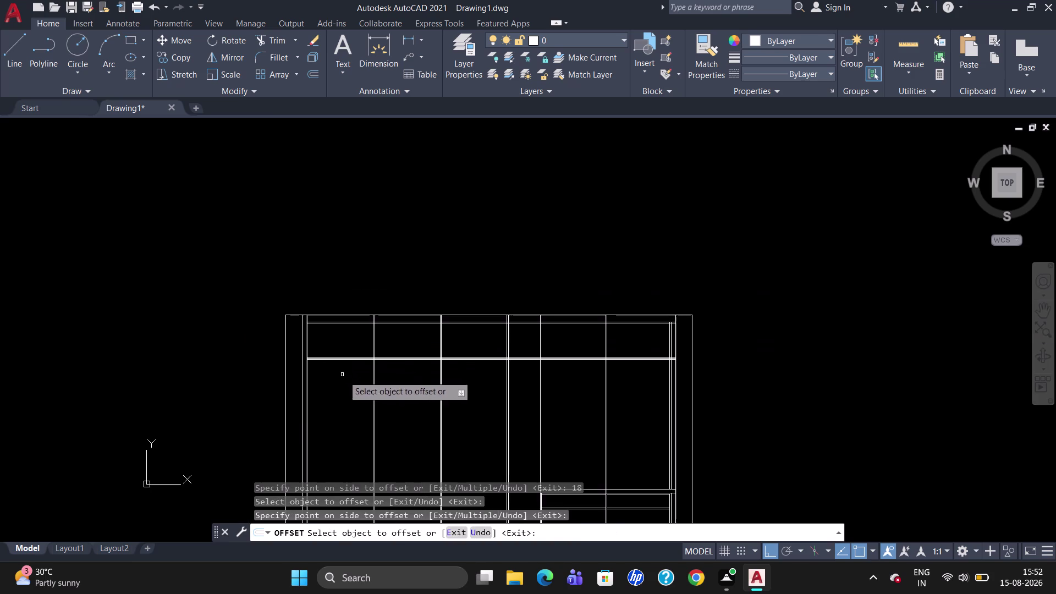
scroll(up, 3)
scroll(down, 3)
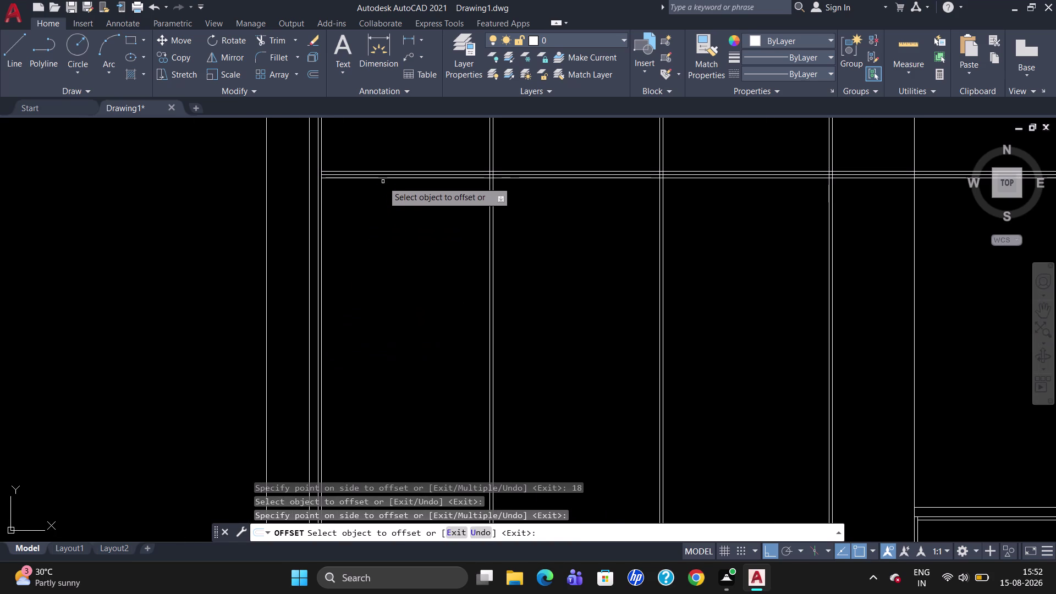
click(384, 180)
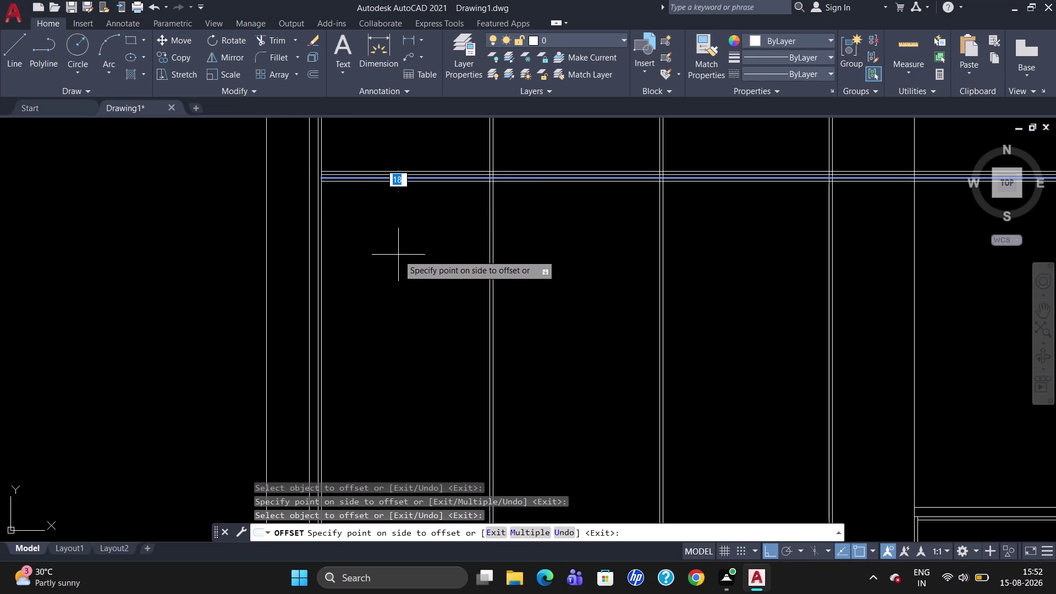
text(452)
key(Return)
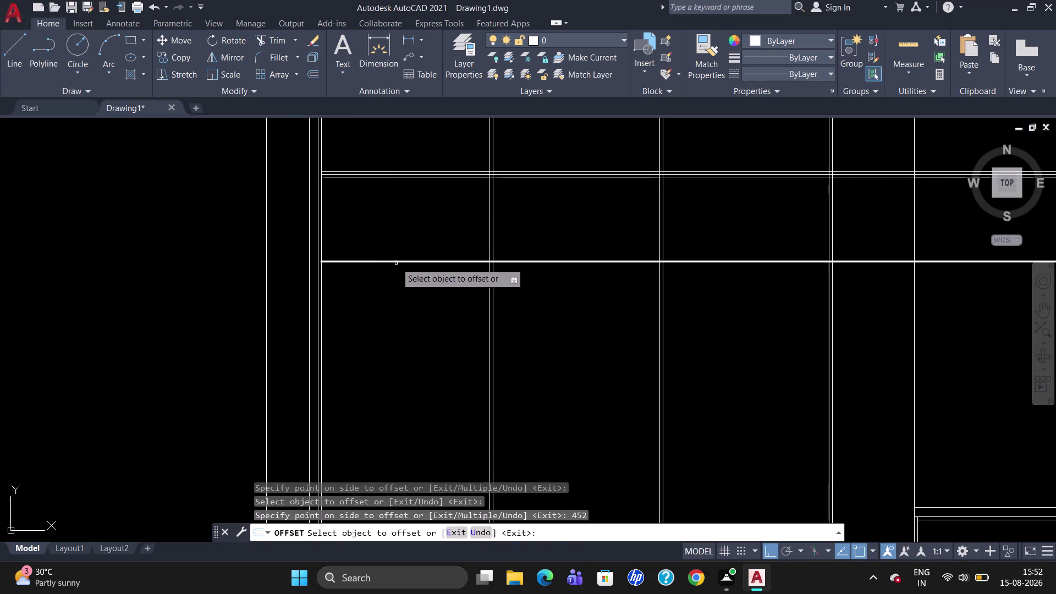
click(396, 262)
text(45)
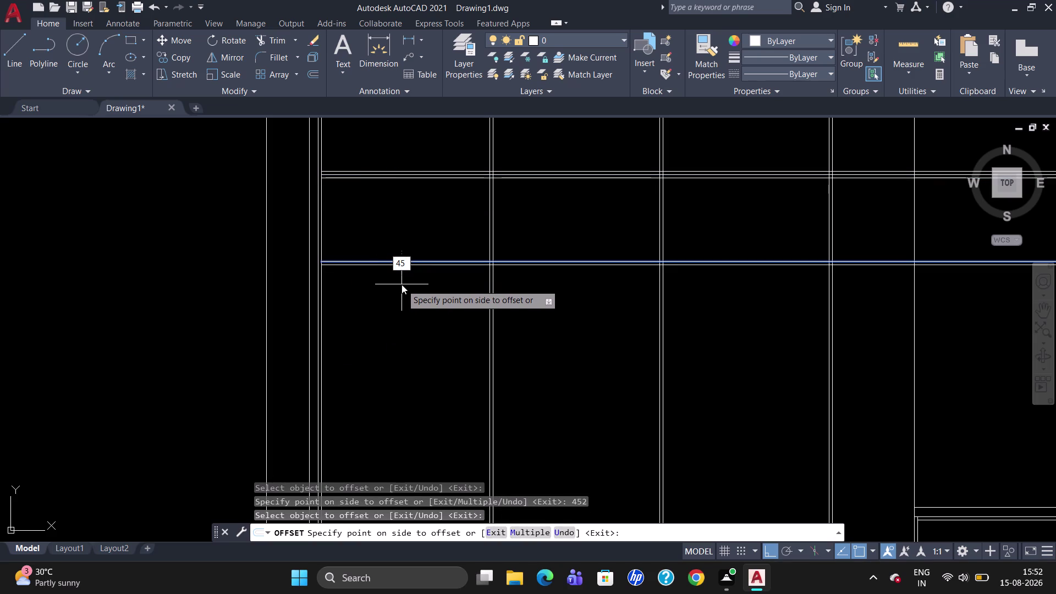
text(0)
key(BackSpace)
key(BackSpace)
key(BackSpace)
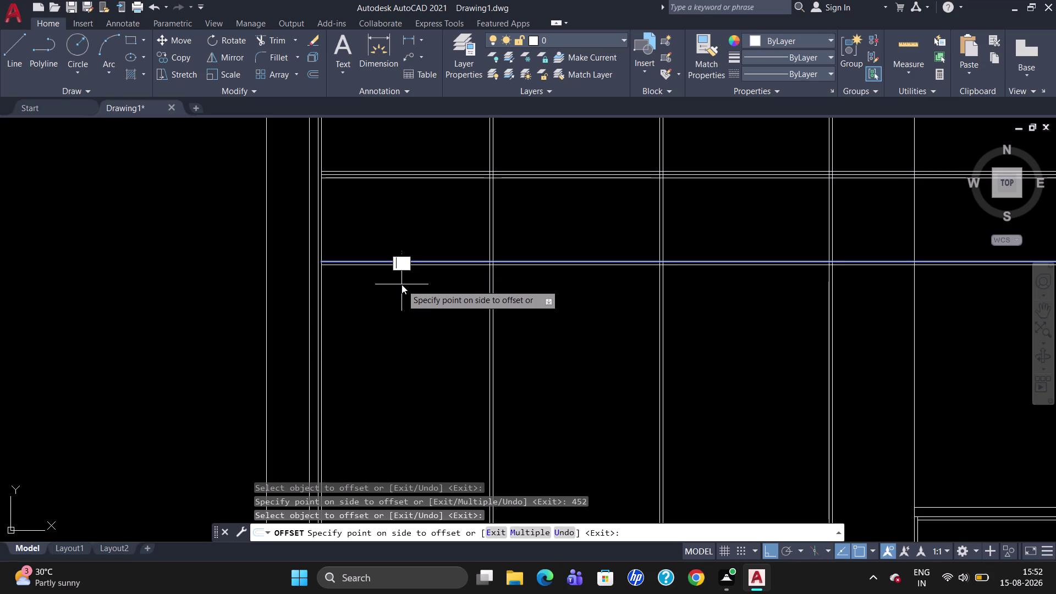
text(18)
key(Return)
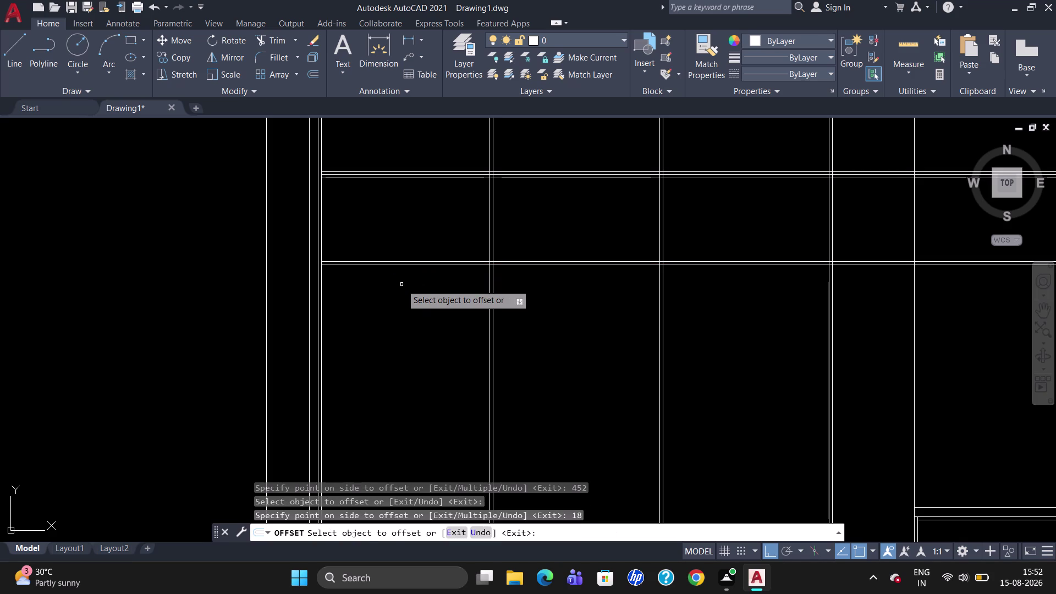
Copy the shelf's lower edge 440 down and add its thickness line.
click(402, 265)
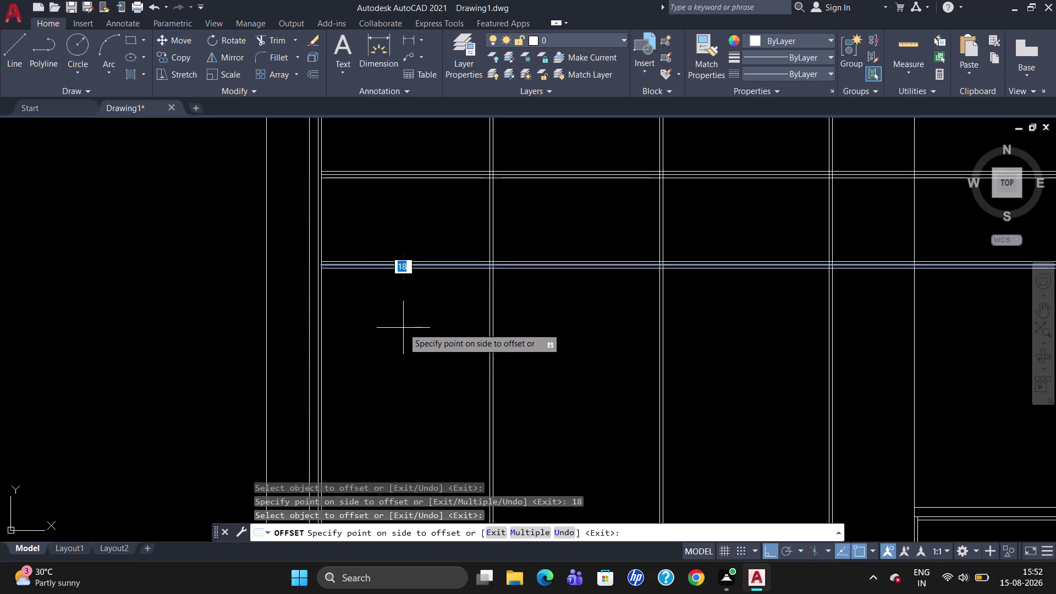
text(45)
key(BackSpace)
text(40)
key(Return)
scroll(down, 3)
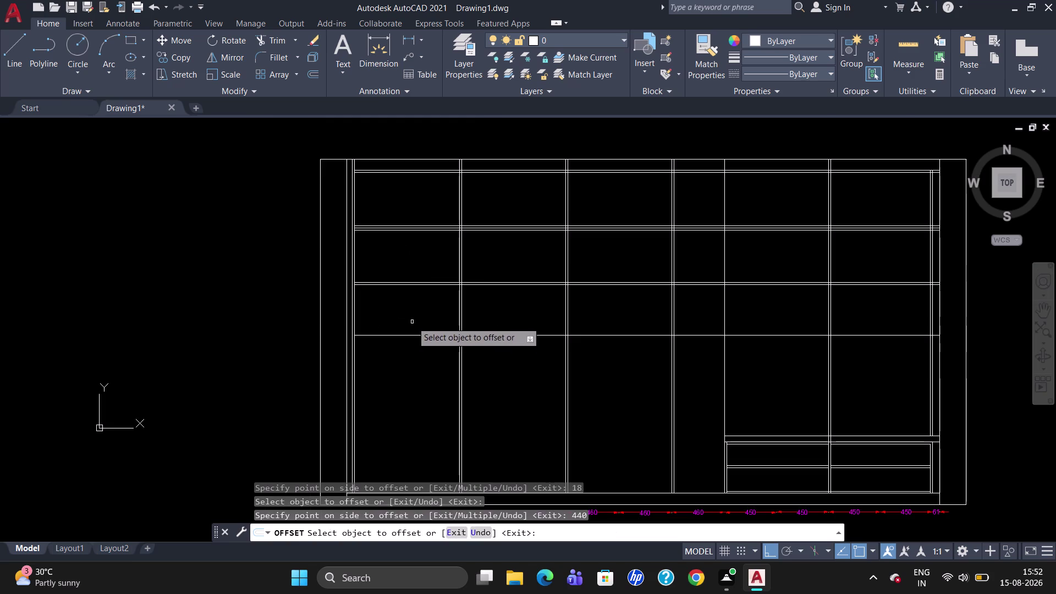
click(378, 334)
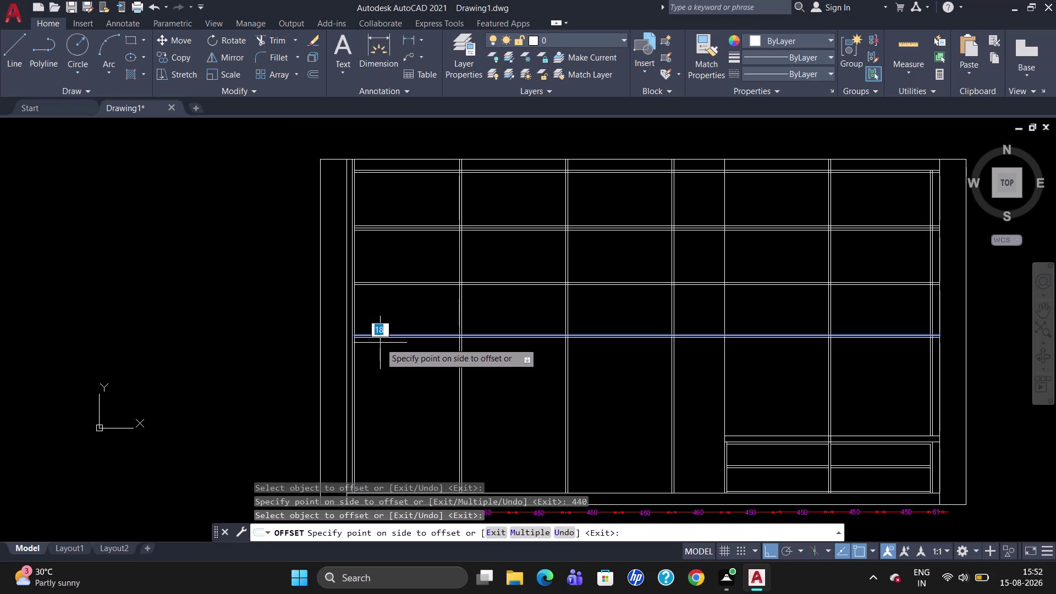
click(380, 343)
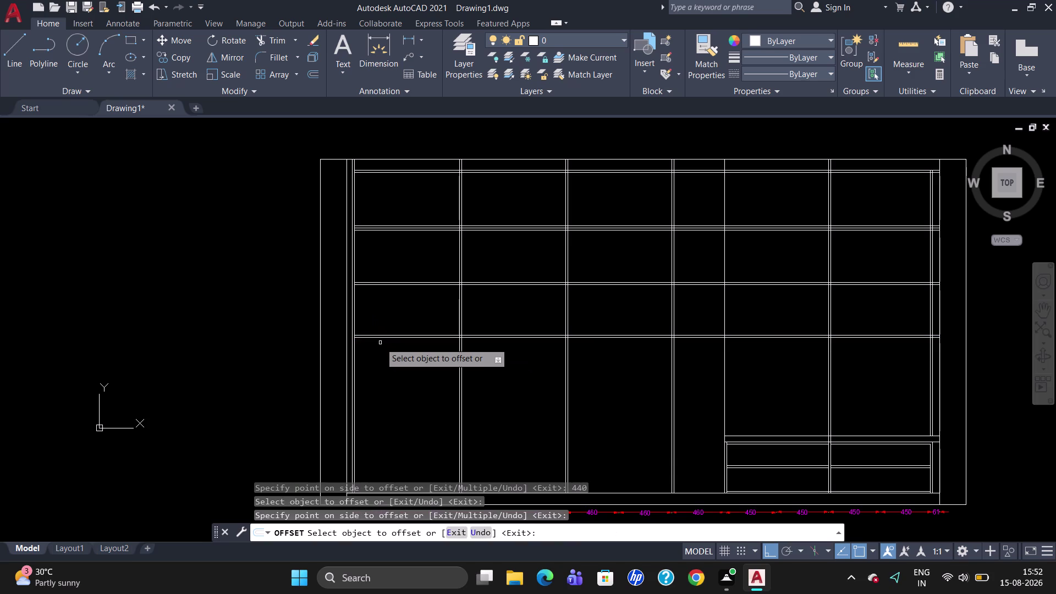
scroll(up, 3)
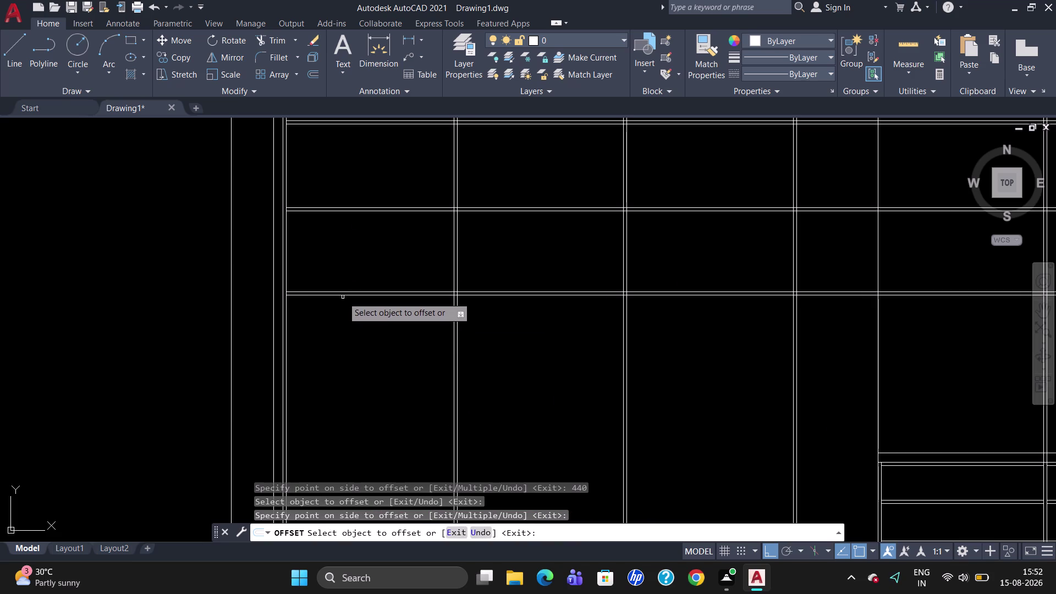
Offset the lower lines successively 440, 175 and 175 downward.
click(343, 296)
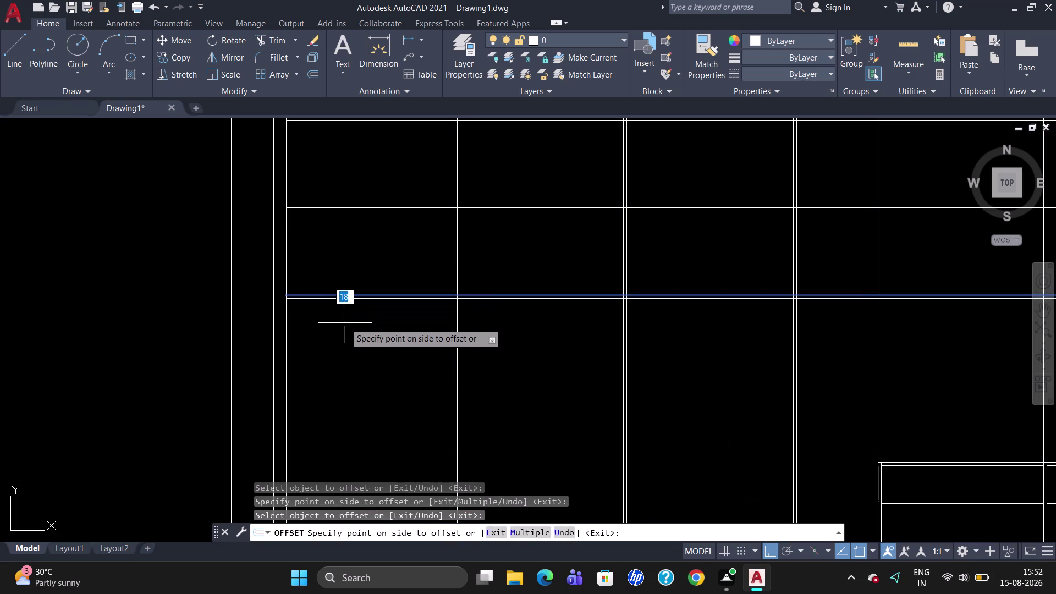
text(440)
key(Return)
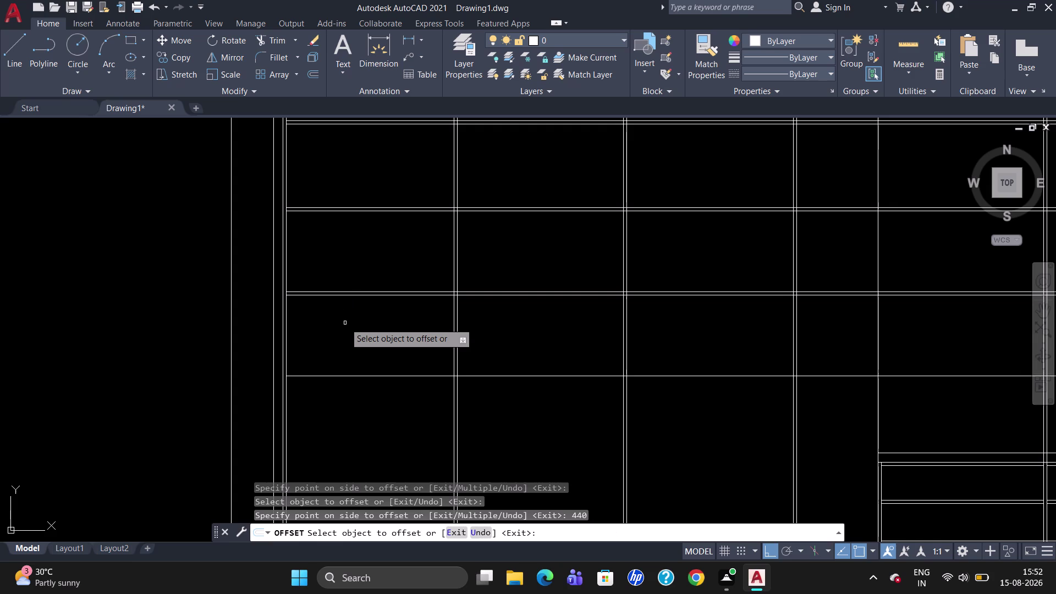
click(314, 377)
text(175)
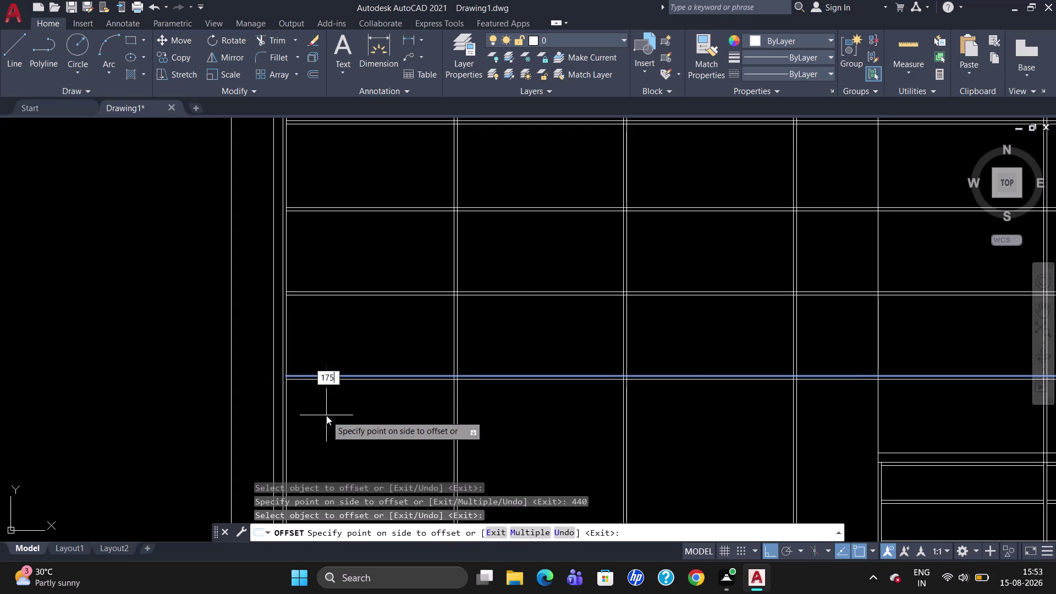
key(Return)
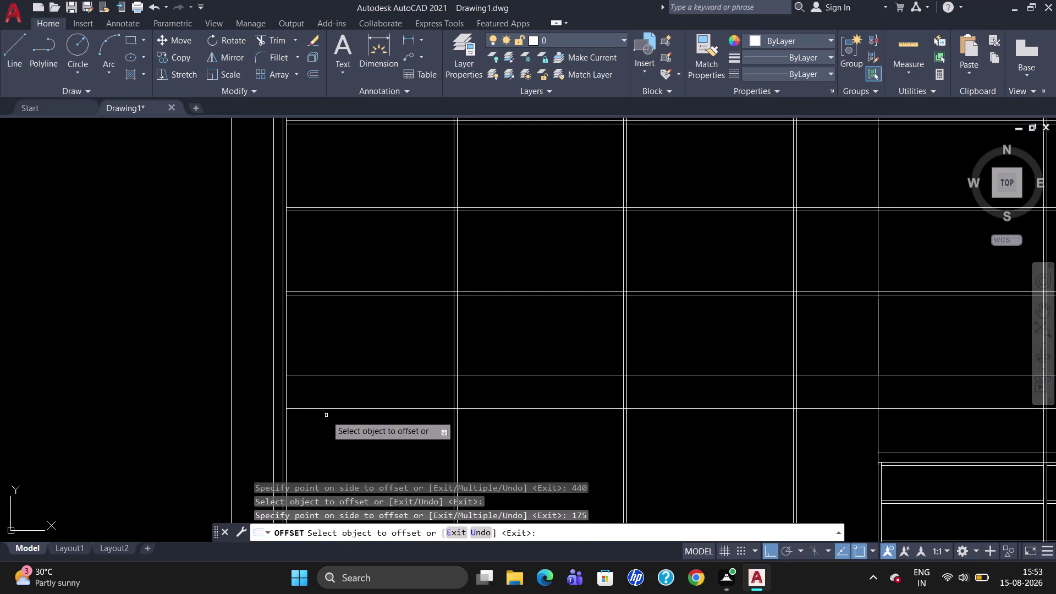
click(330, 410)
text(1)
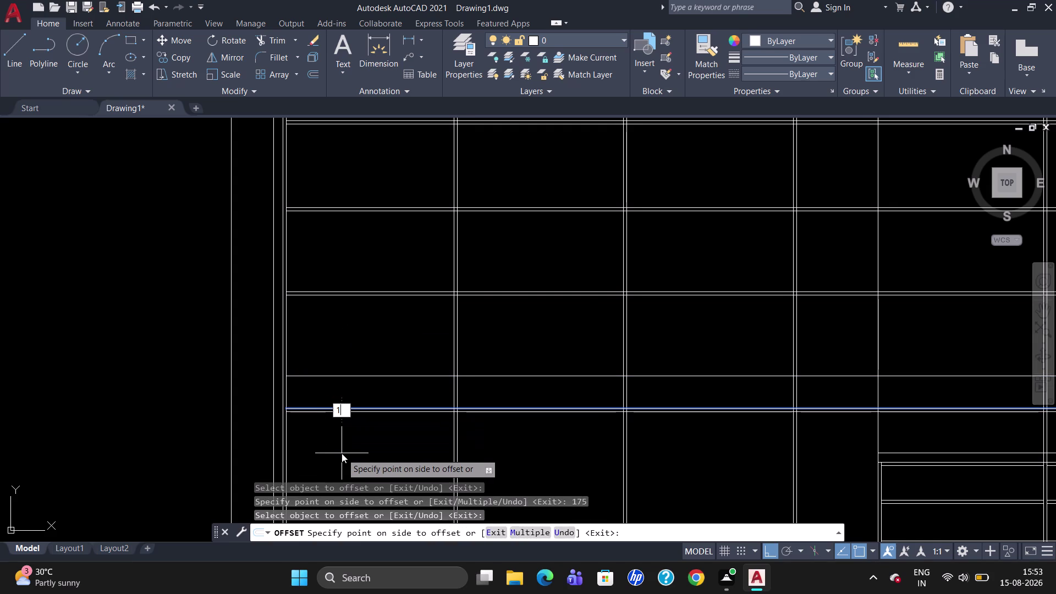
text(75)
key(Return)
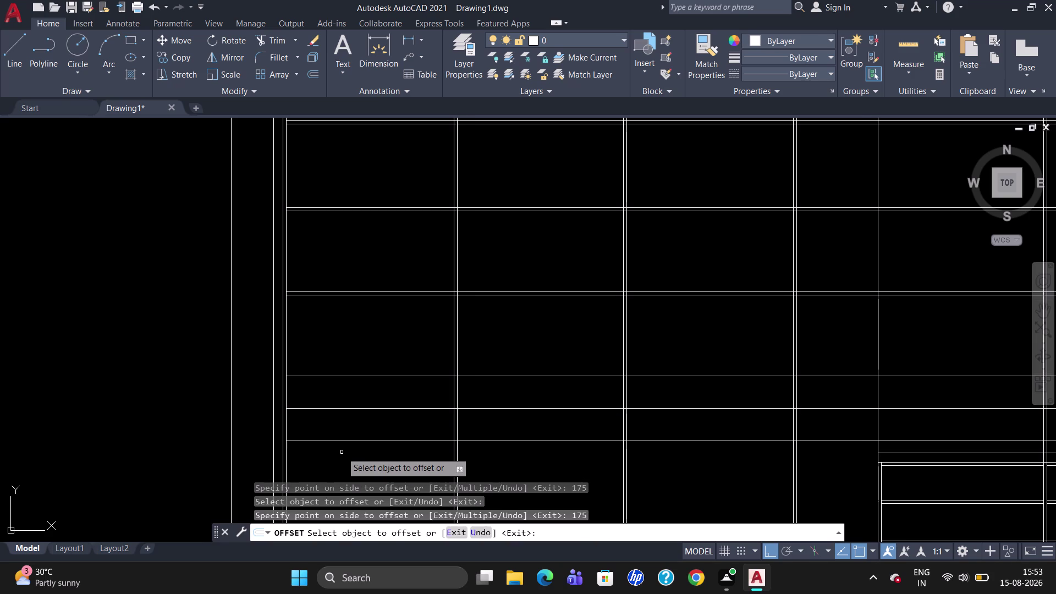
Offset a shelf line 250 lower and add a parallel copy just below.
scroll(down, 3)
scroll(up, 3)
scroll(down, 3)
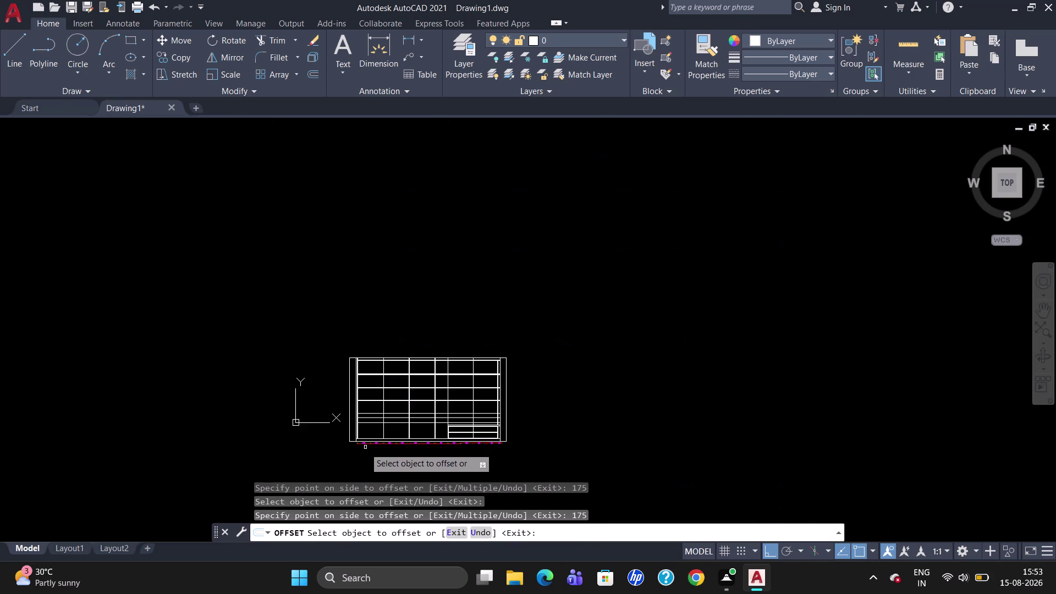
scroll(up, 3)
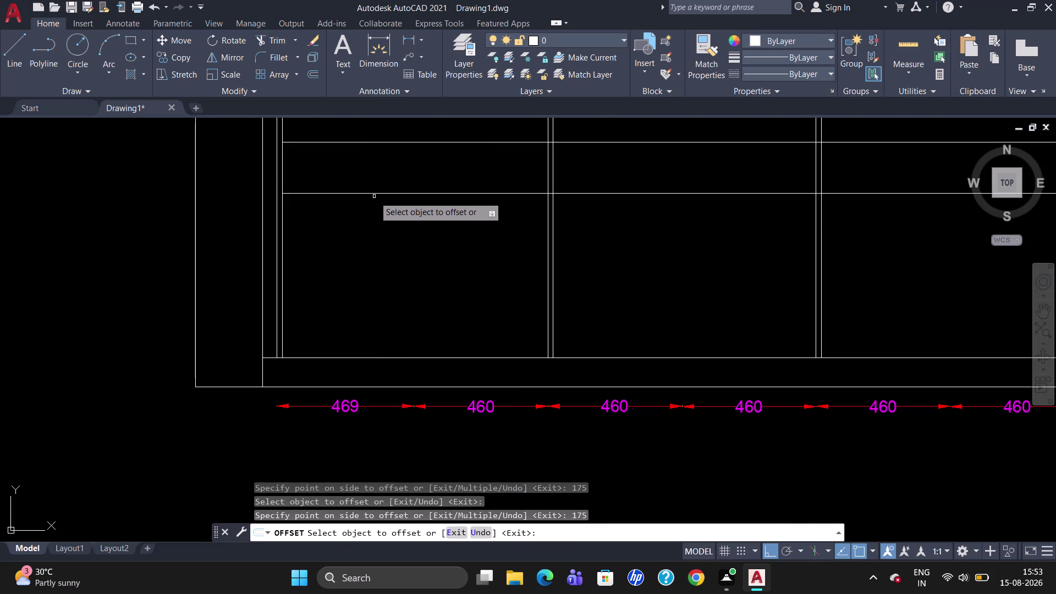
click(375, 195)
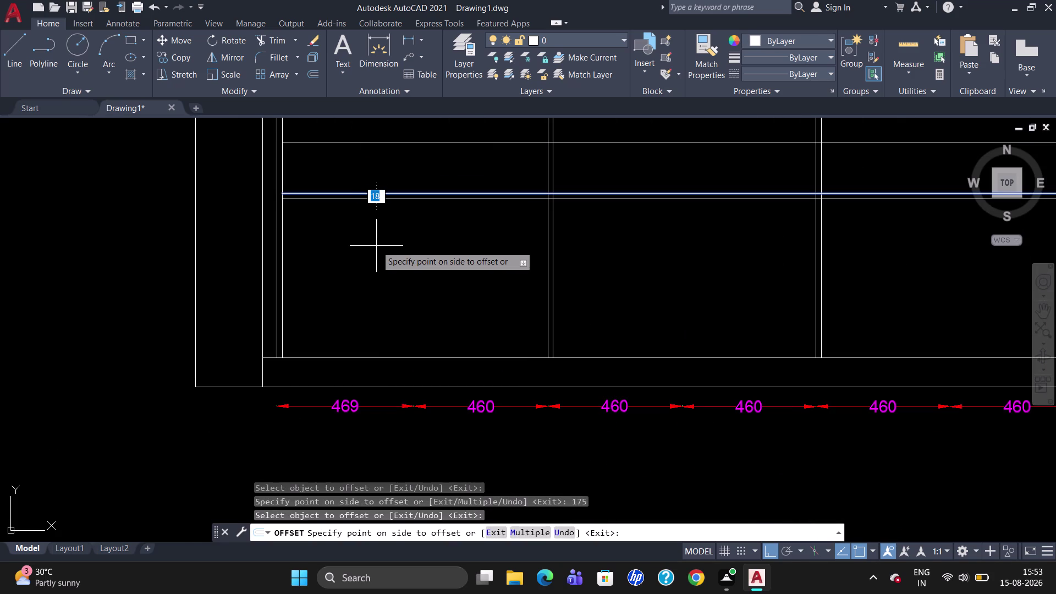
text(250)
key(Return)
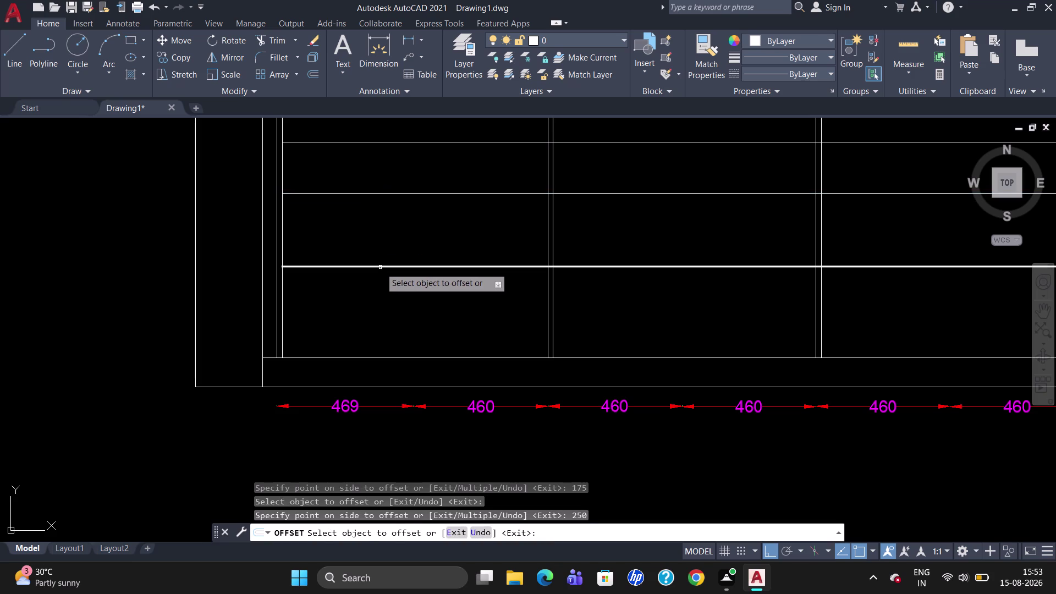
click(380, 267)
click(386, 289)
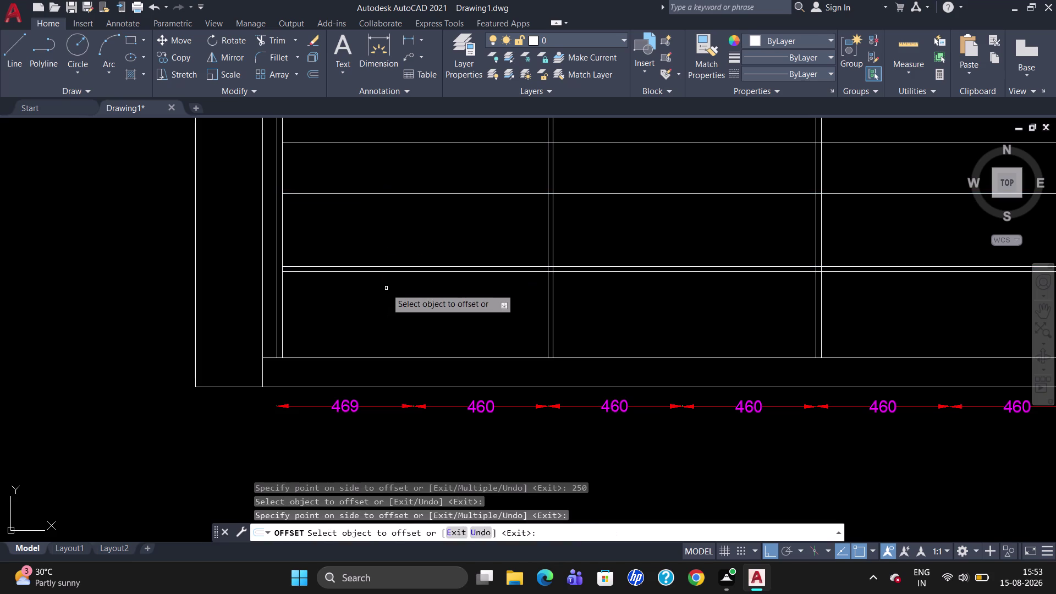
scroll(down, 3)
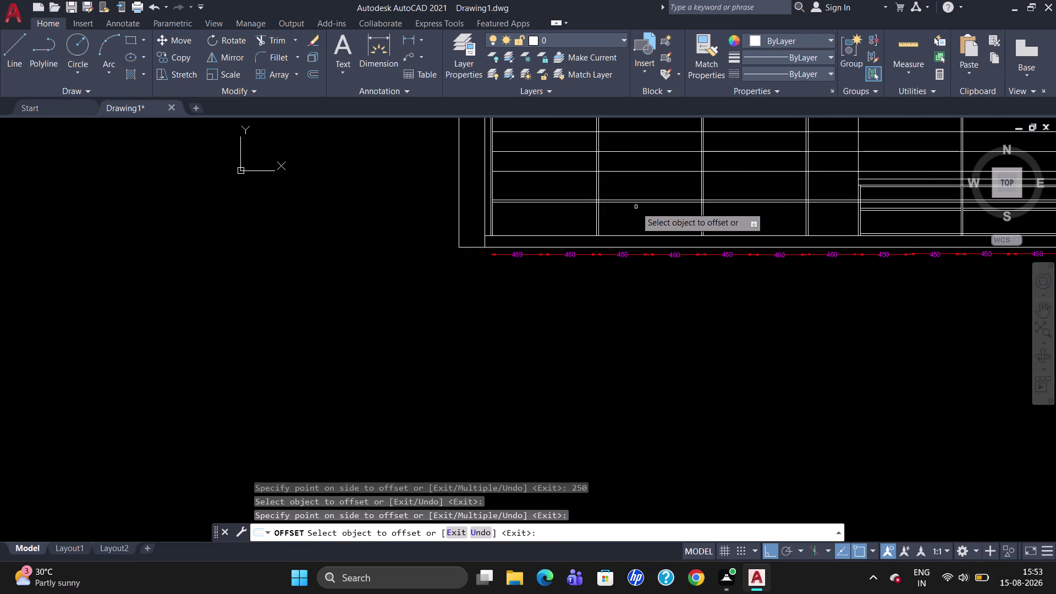
scroll(down, 3)
scroll(up, 3)
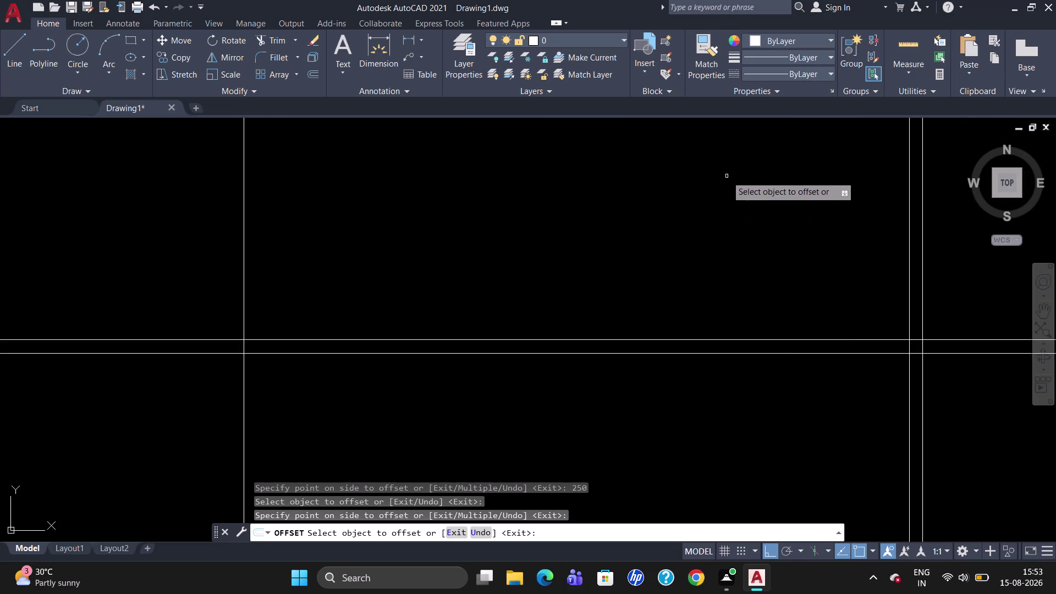
scroll(down, 3)
scroll(down, 3)
scroll(up, 3)
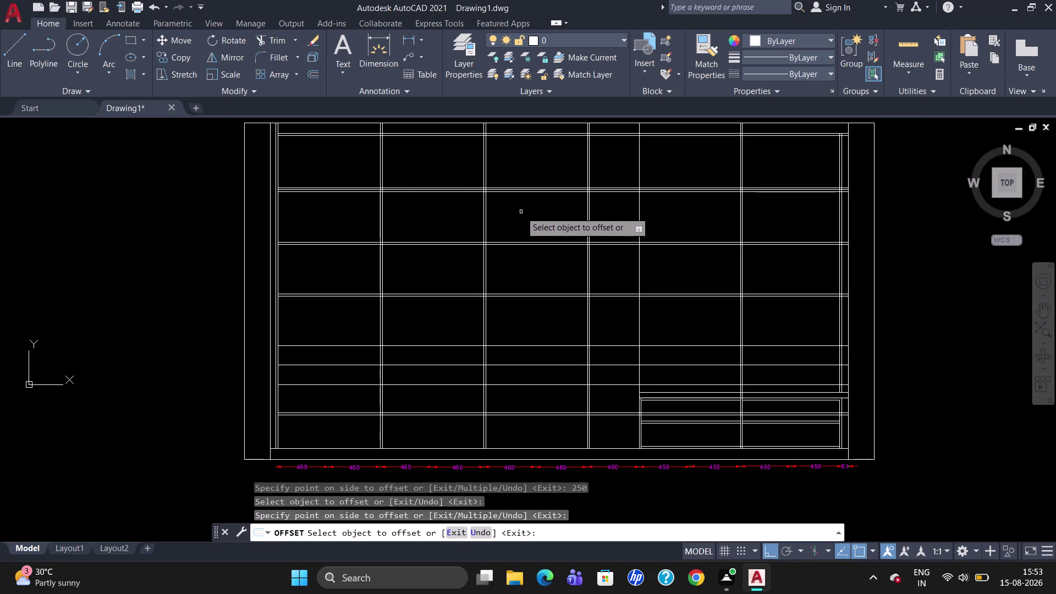
End OFFSET and start TRIM with all objects as cutting edges.
key(Escape)
text(TR)
key(Return)
key(Return)
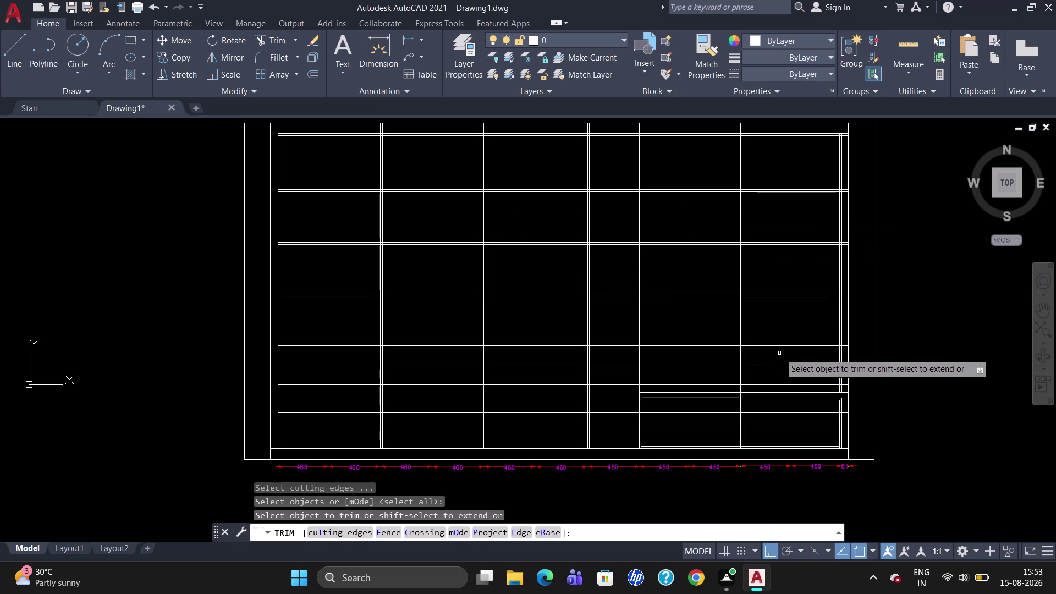
Fence-trim the vertical divider pieces between the new shelves in the right bay.
drag(770, 373, 762, 276)
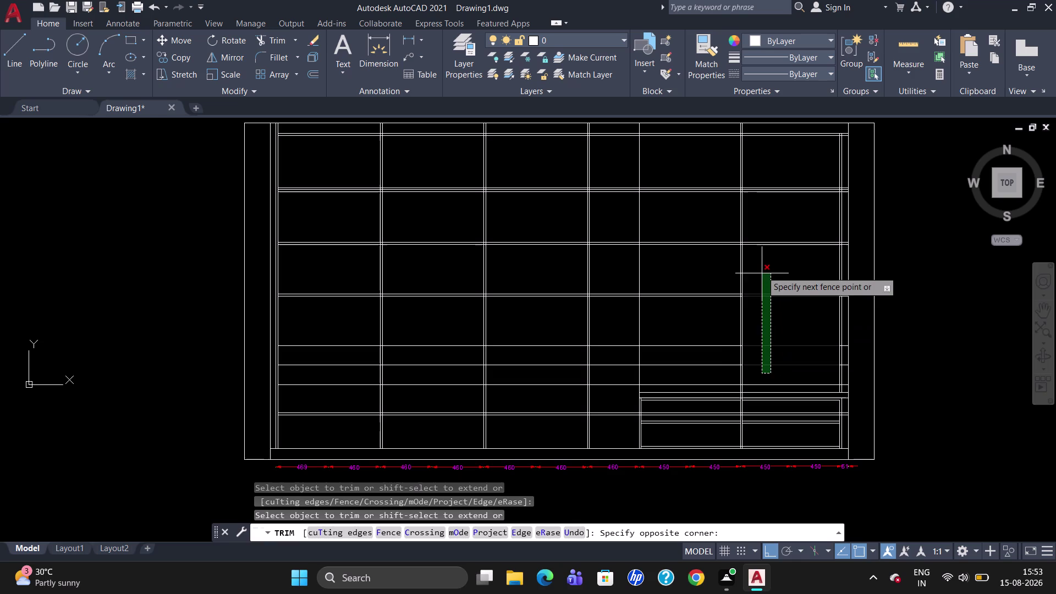
drag(762, 276, 708, 248)
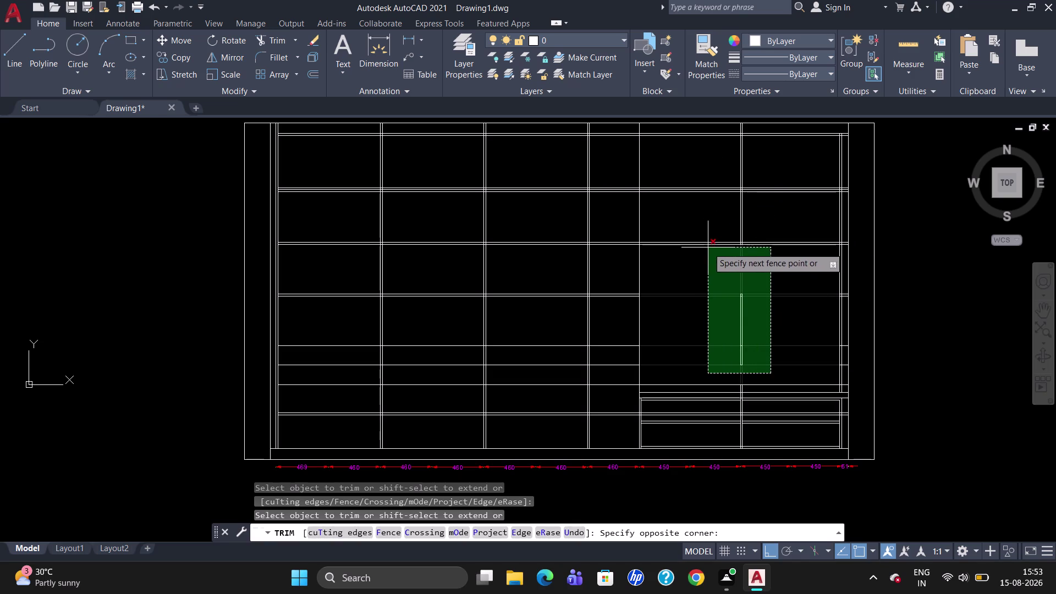
drag(708, 248, 705, 285)
click(705, 285)
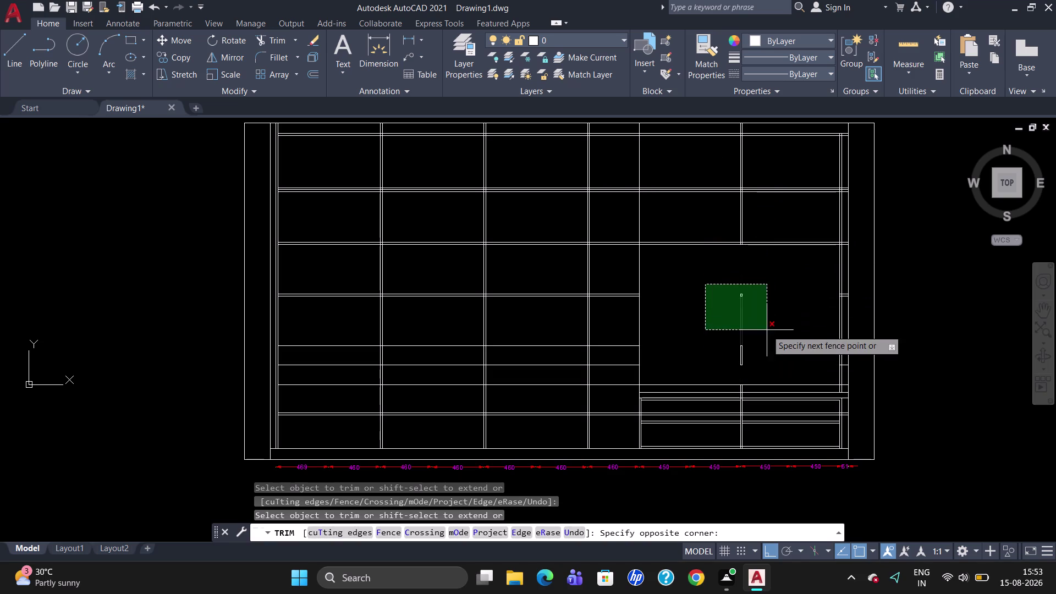
click(765, 330)
drag(760, 355, 724, 360)
click(726, 357)
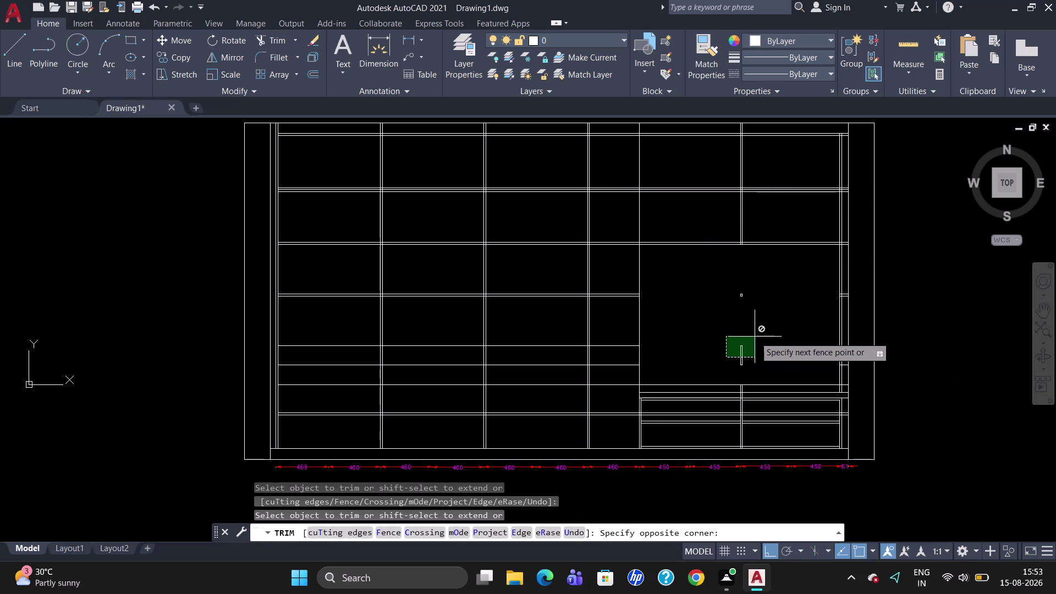
key(Escape)
scroll(up, 3)
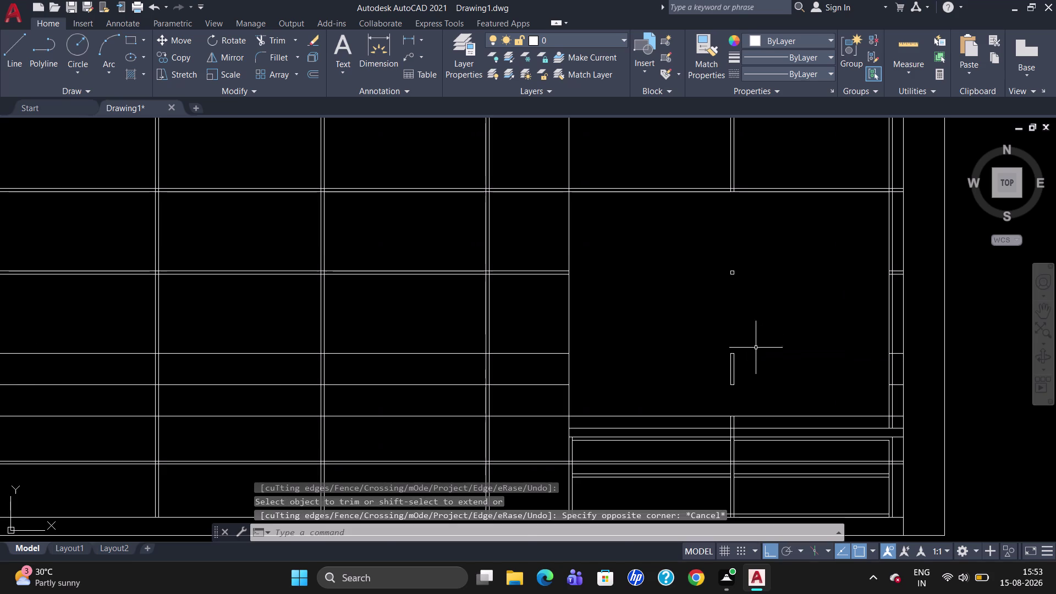
Erase the six leftover divider fragments in the open bay above the drawer unit.
drag(759, 375, 707, 375)
key(Delete)
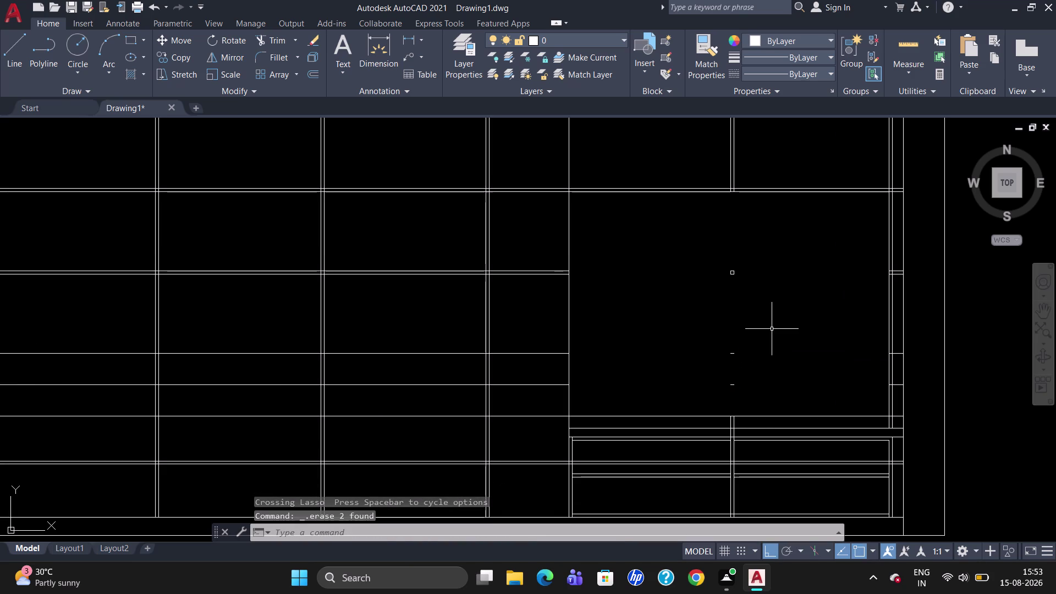
drag(775, 271, 745, 412)
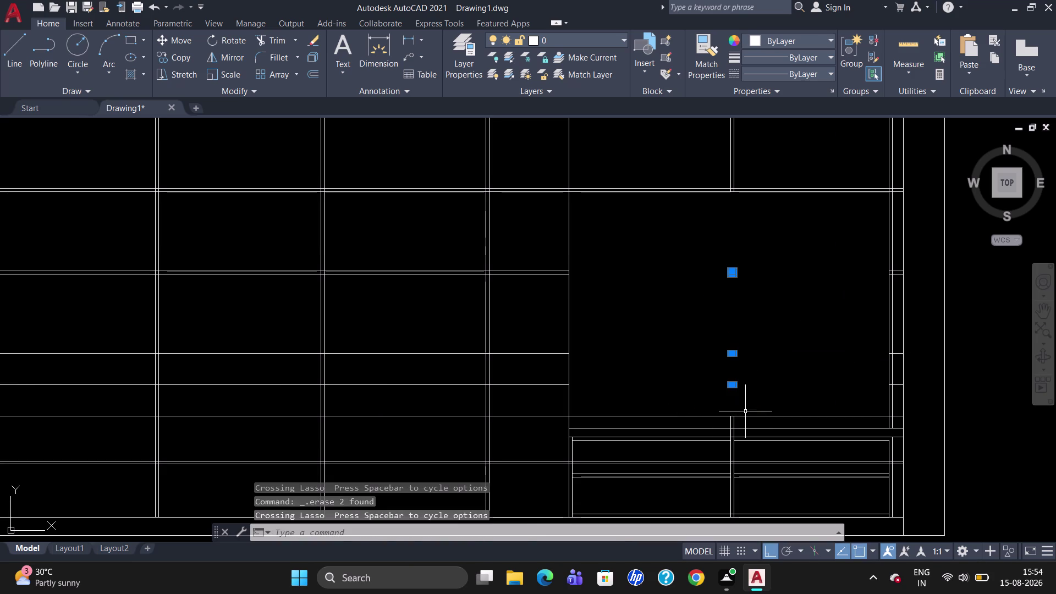
key(Delete)
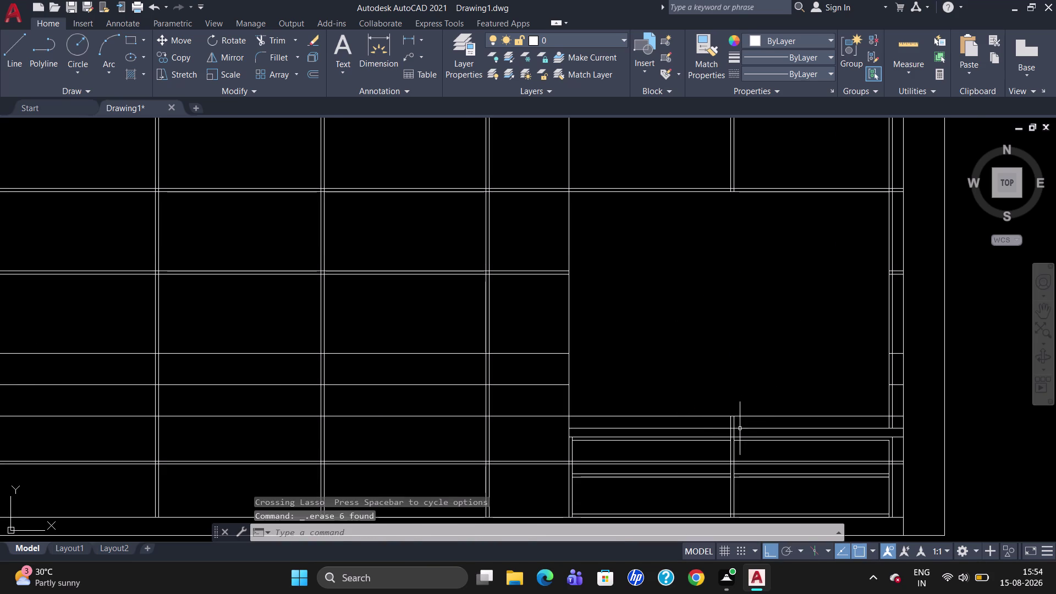
scroll(up, 3)
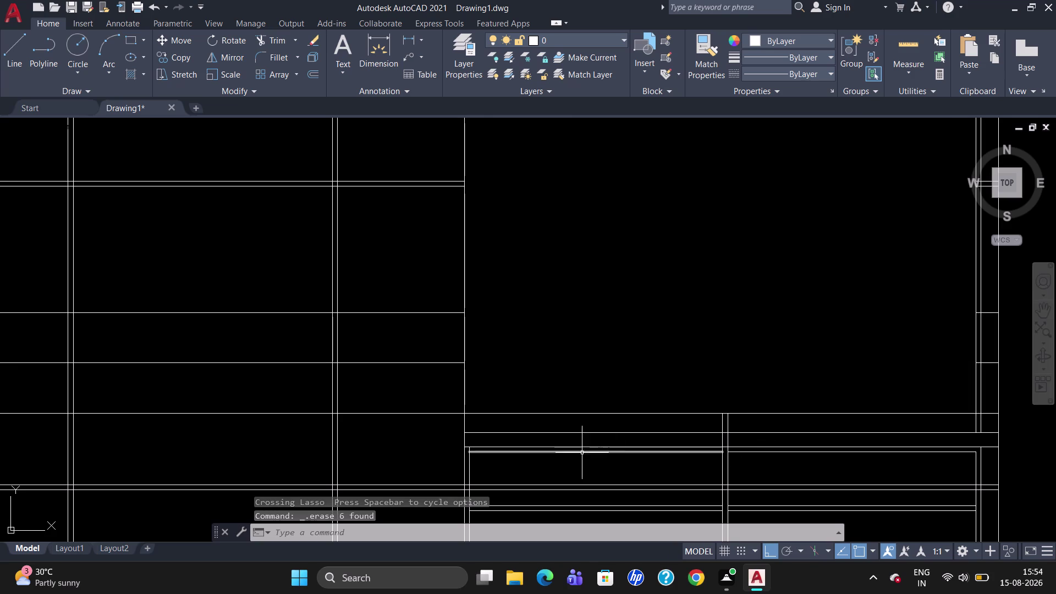
scroll(down, 3)
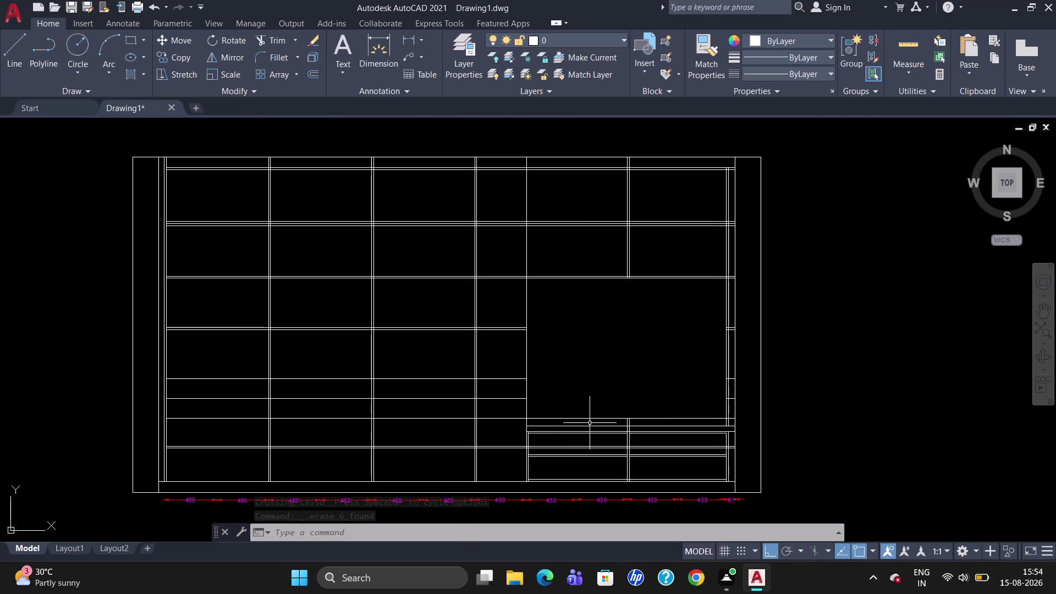
scroll(up, 3)
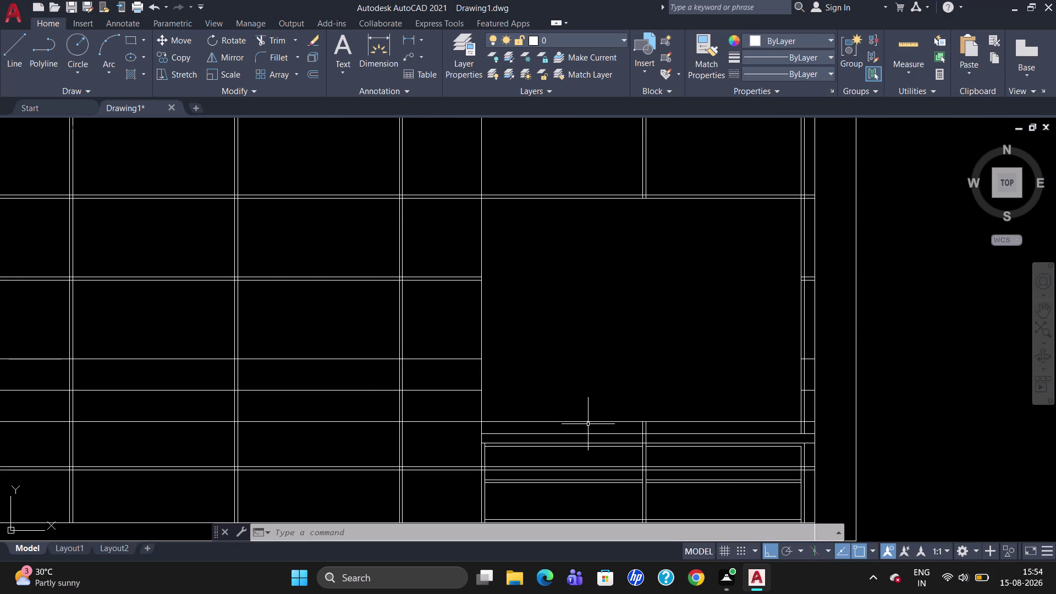
scroll(down, 3)
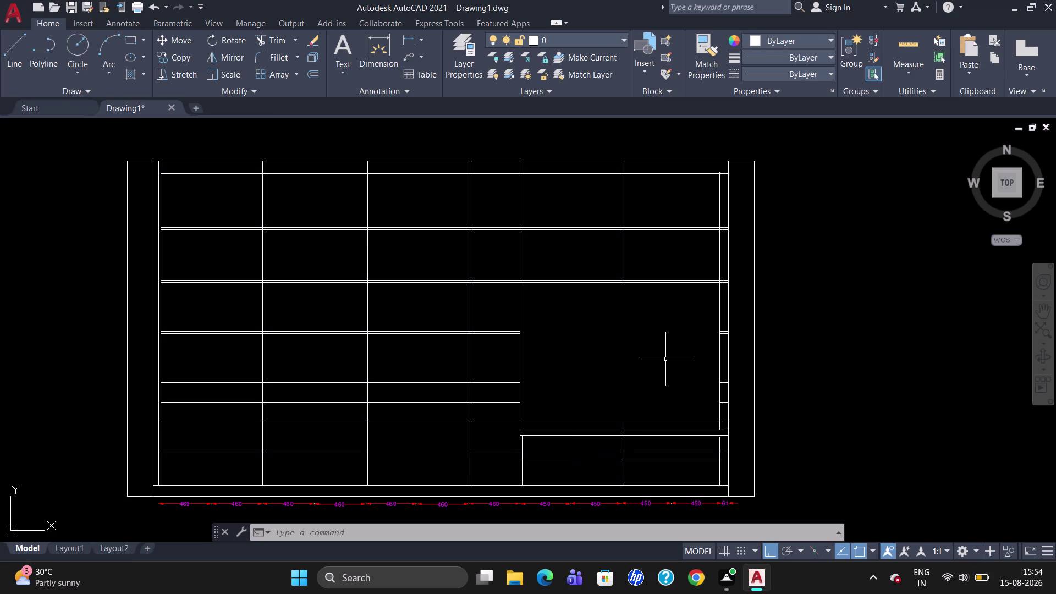
scroll(up, 3)
scroll(down, 3)
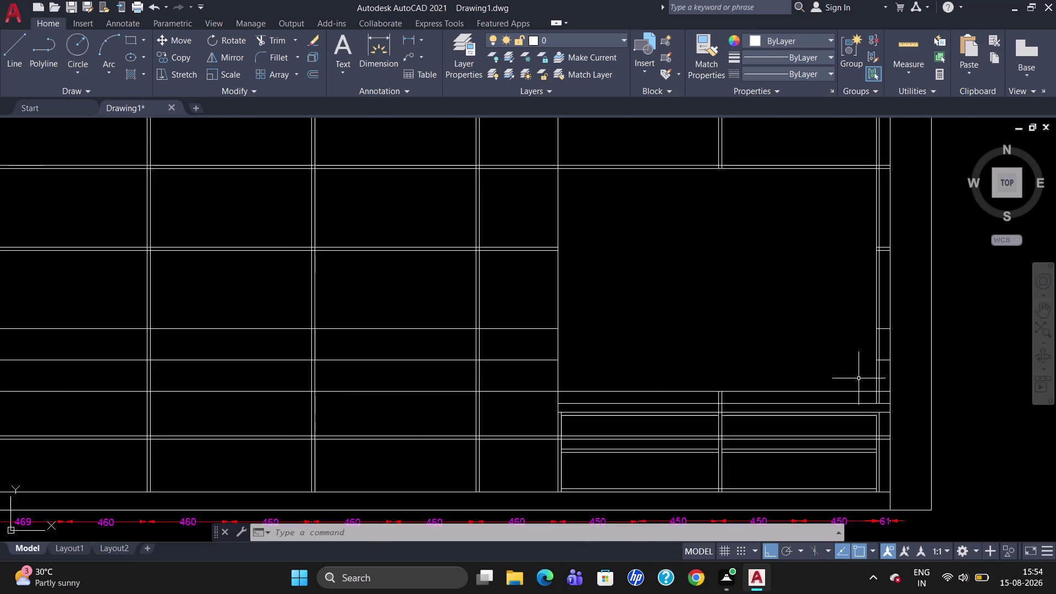
scroll(down, 3)
scroll(up, 3)
scroll(down, 3)
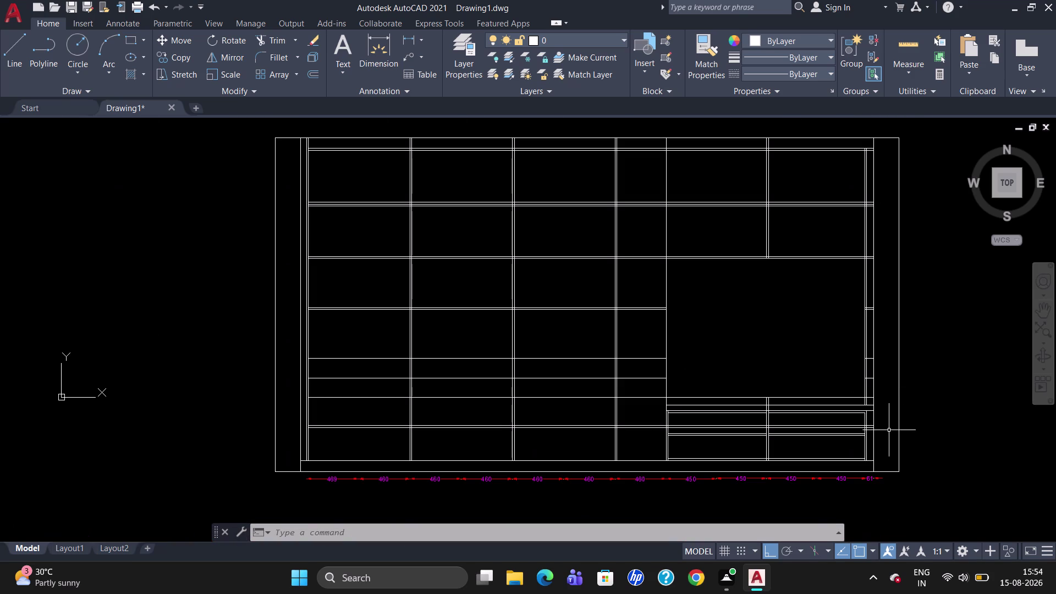
scroll(up, 3)
Trim the doubled line ends along the right side wall with fence drags.
scroll(down, 3)
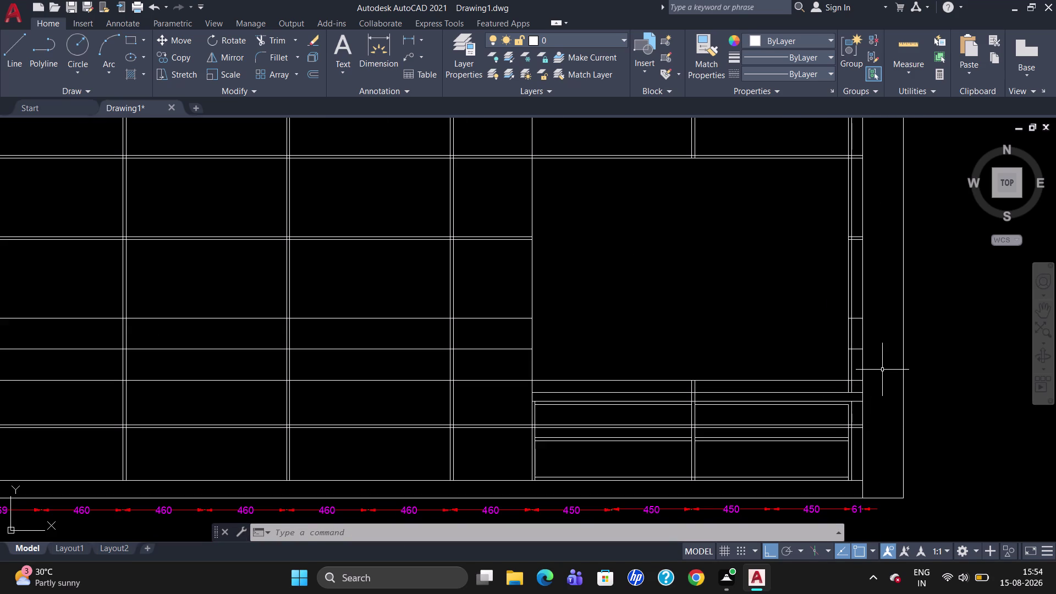
text(TR)
key(Return)
key(Return)
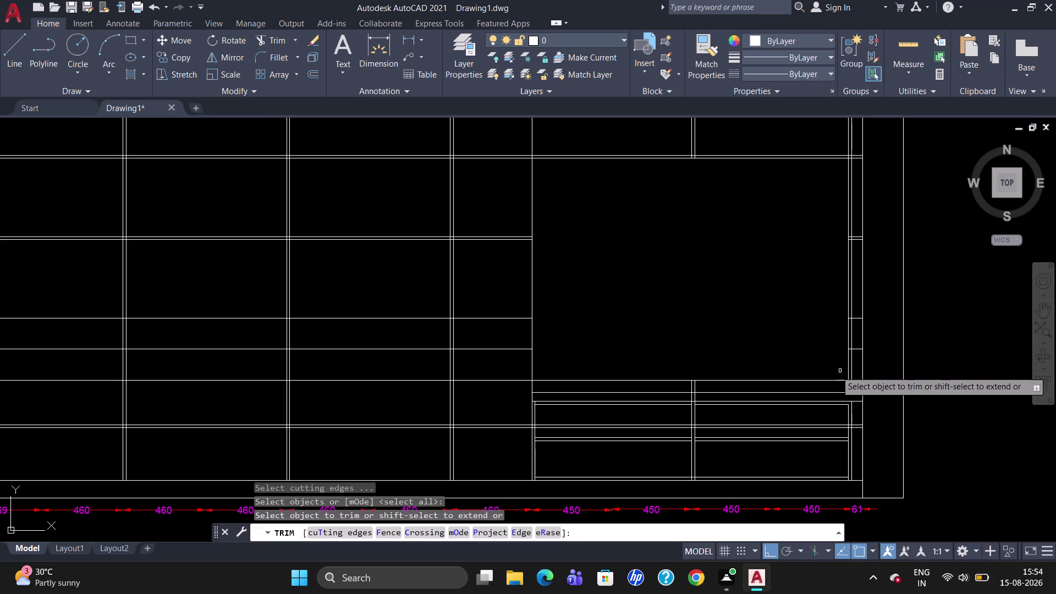
drag(855, 356, 857, 348)
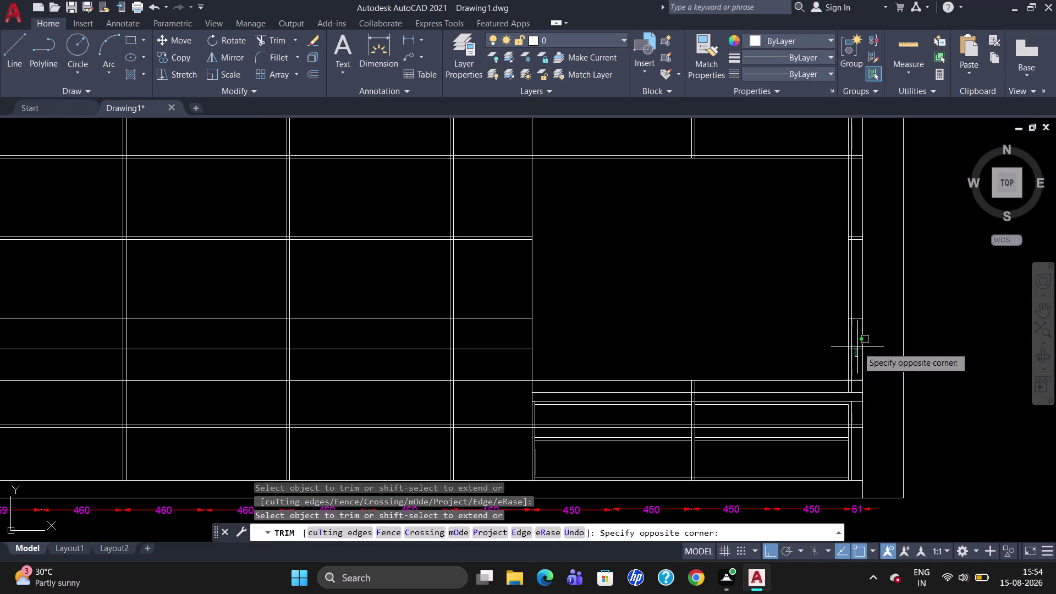
drag(857, 348, 854, 238)
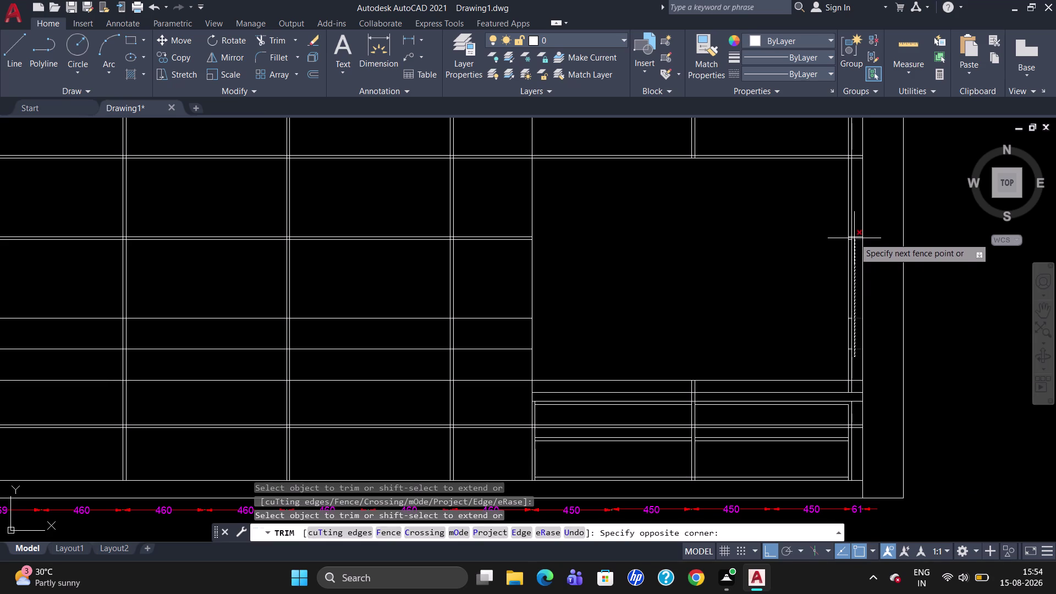
drag(854, 238, 854, 228)
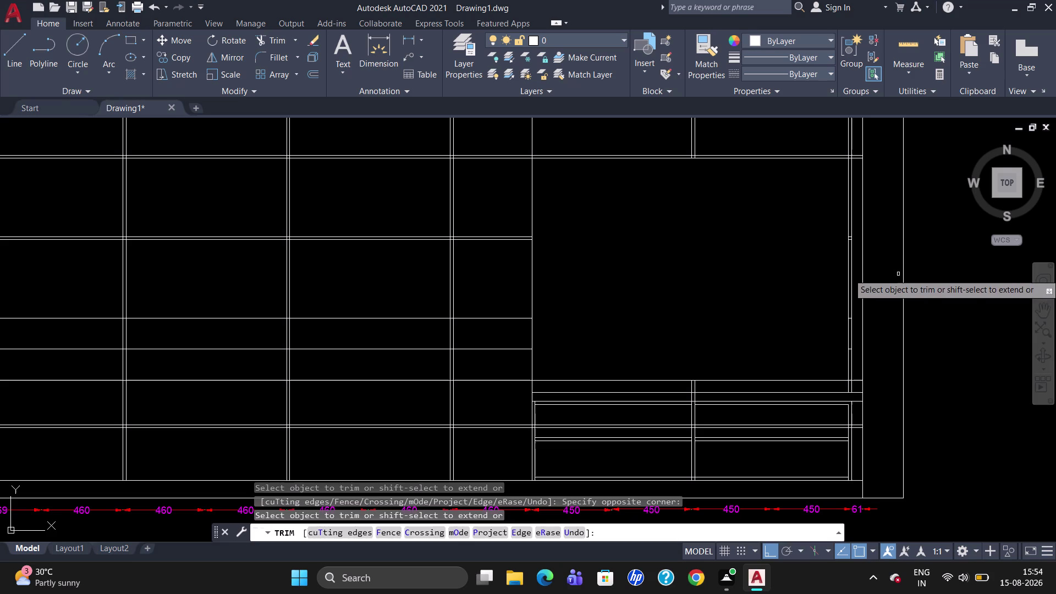
key(Escape)
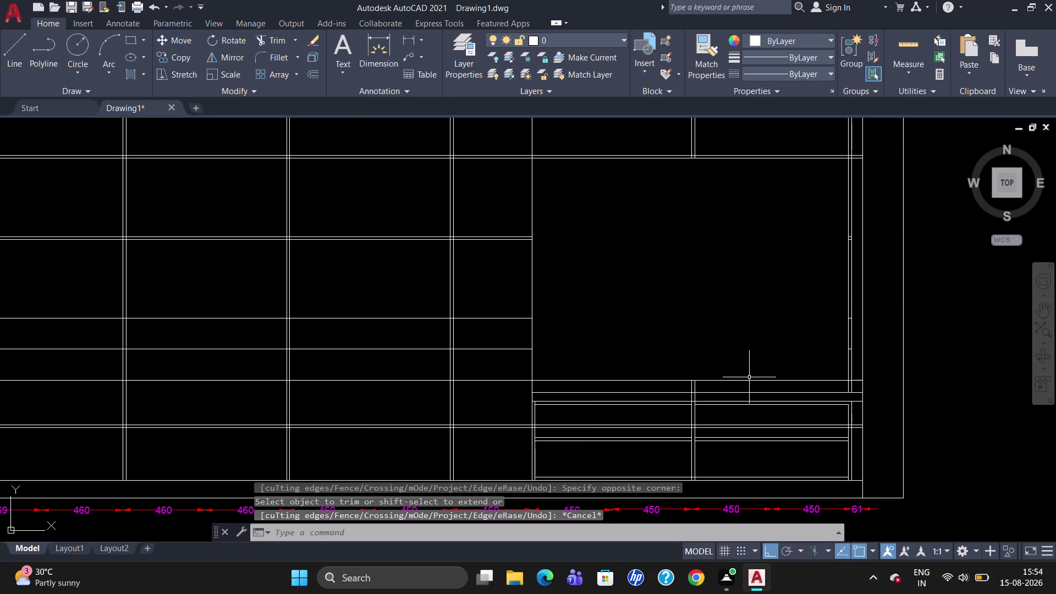
scroll(up, 3)
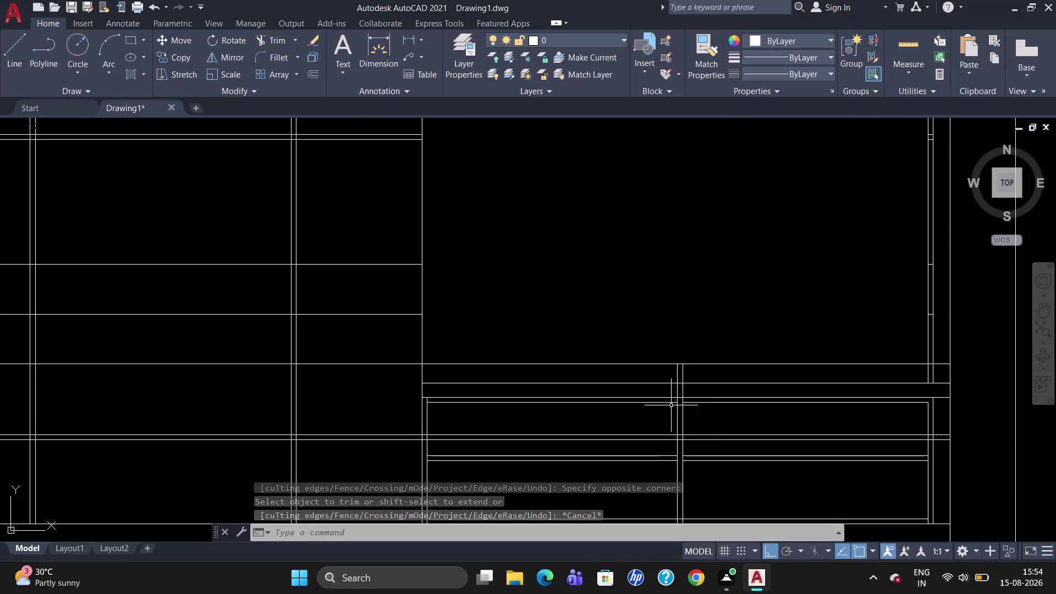
click(673, 364)
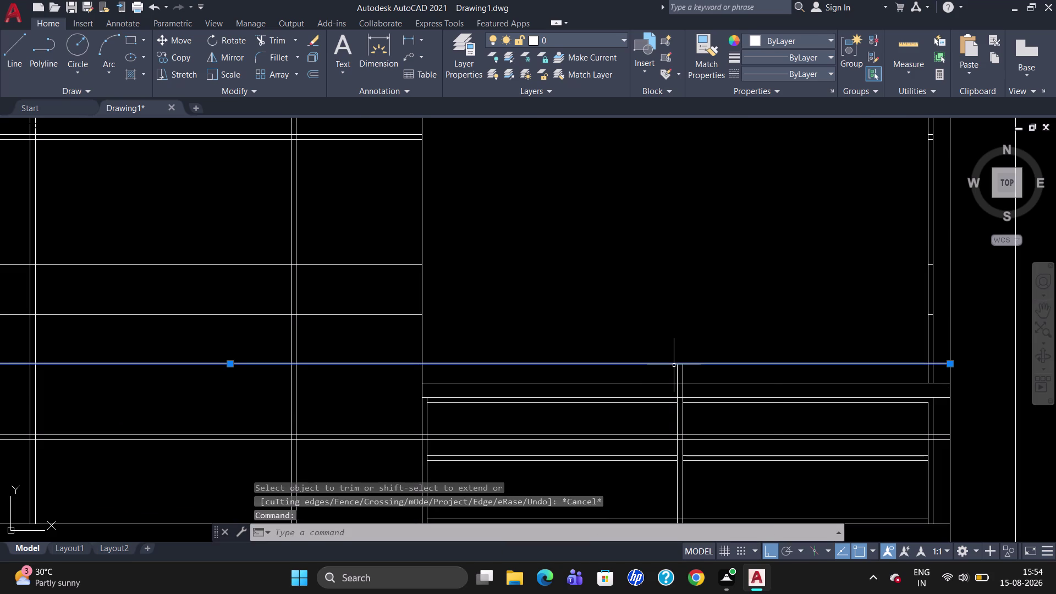
key(Escape)
Trim the short line stubs just above the drawer top.
text(TR)
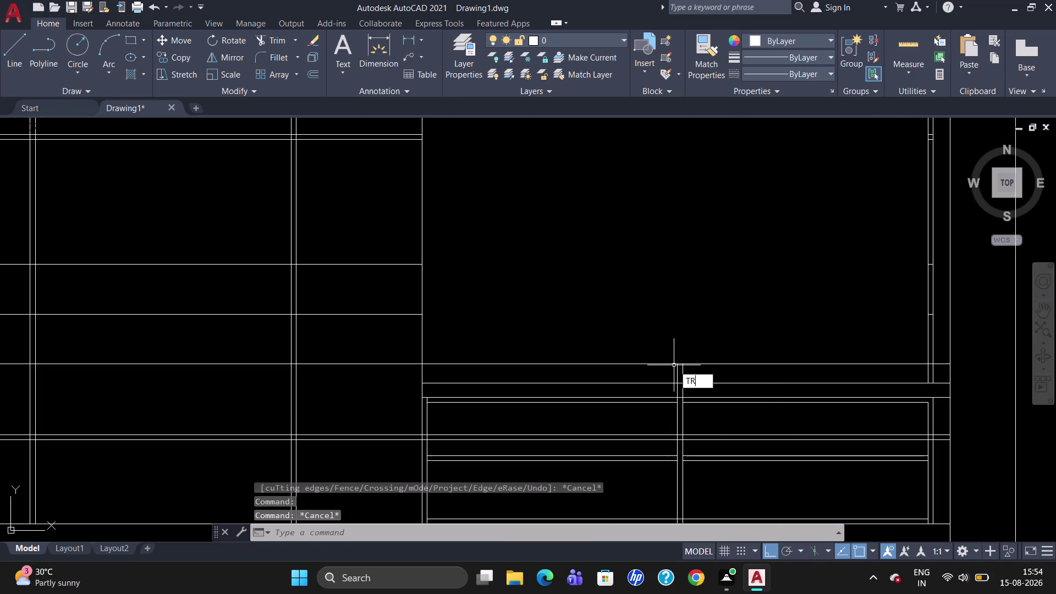
key(Return)
key(Return)
click(673, 365)
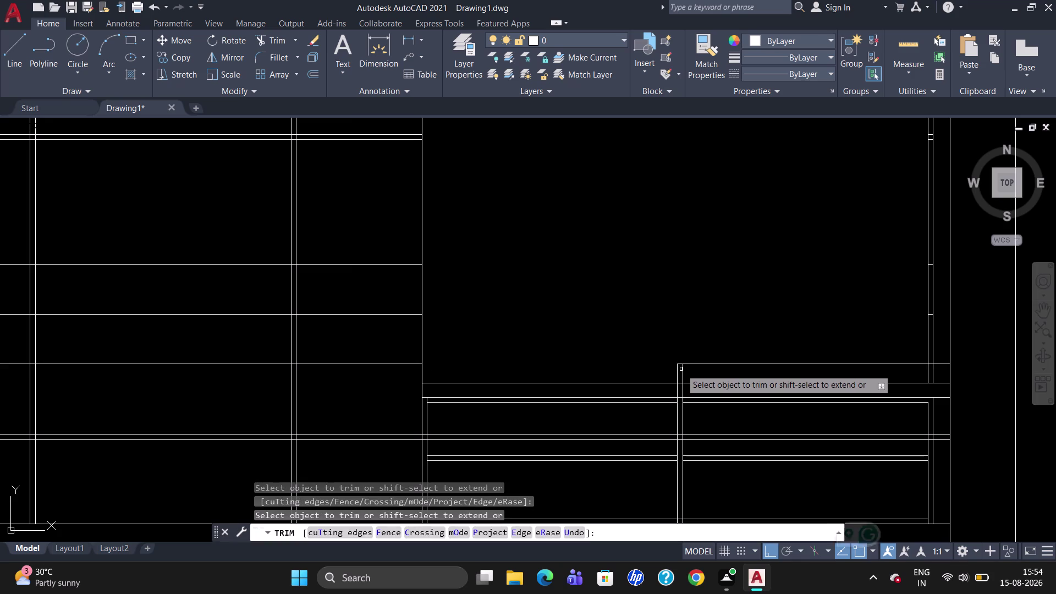
click(680, 369)
click(679, 370)
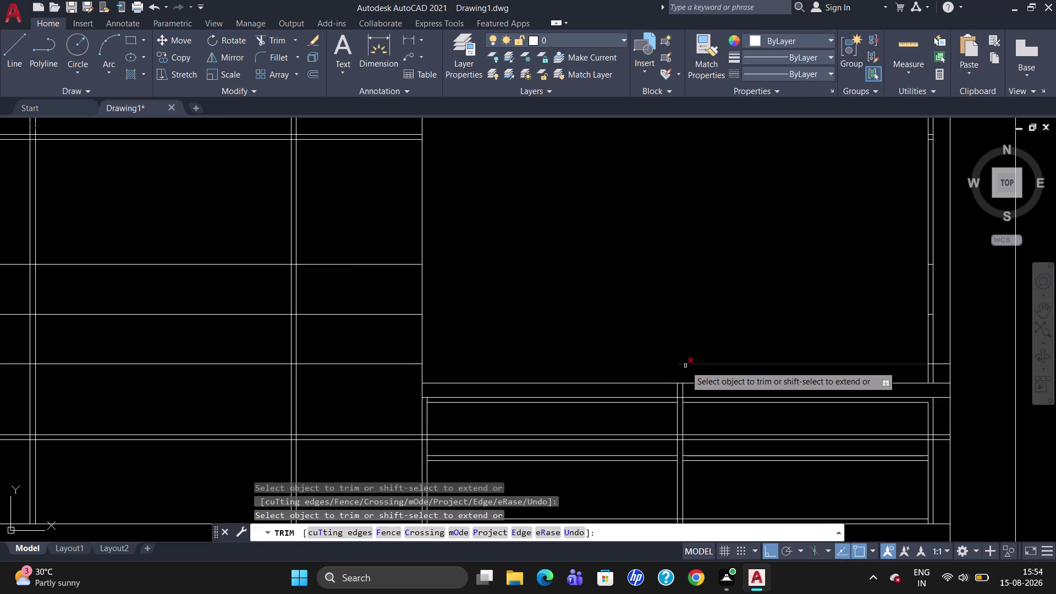
click(685, 365)
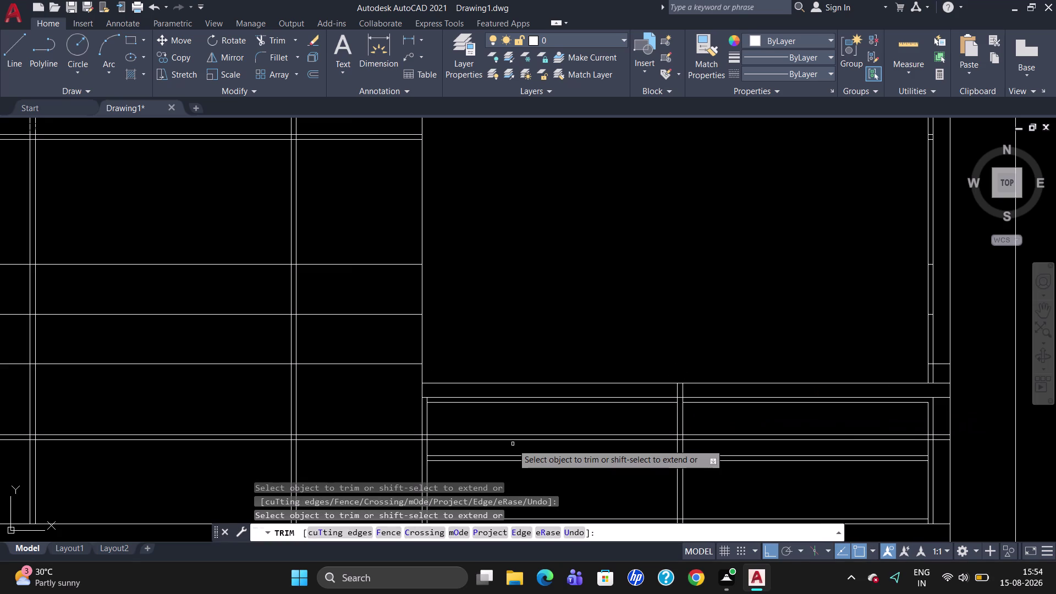
Trim pieces along the drawer top and try a stub near the right wall.
click(675, 393)
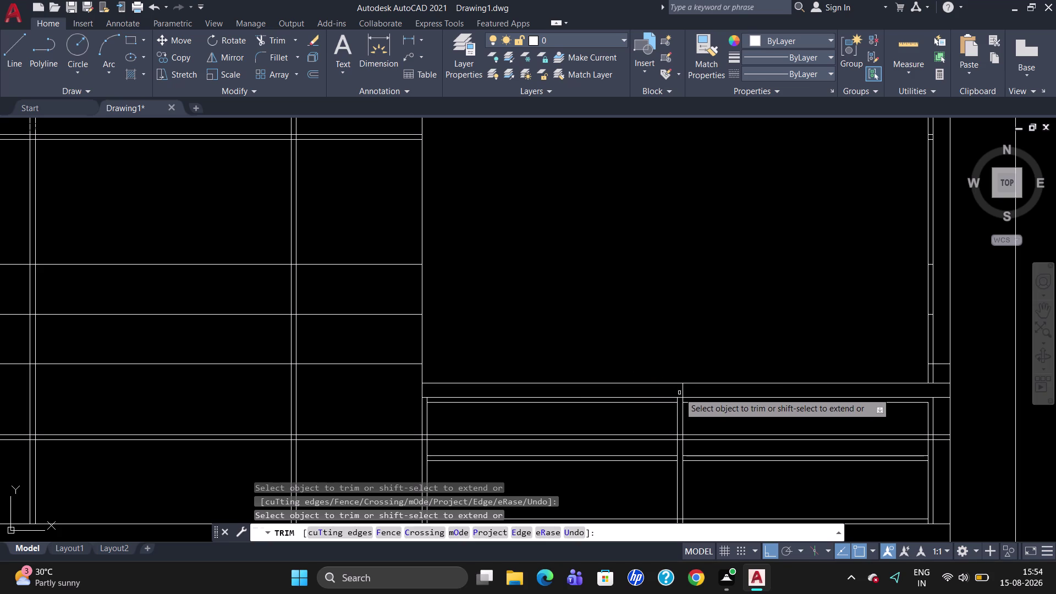
click(681, 393)
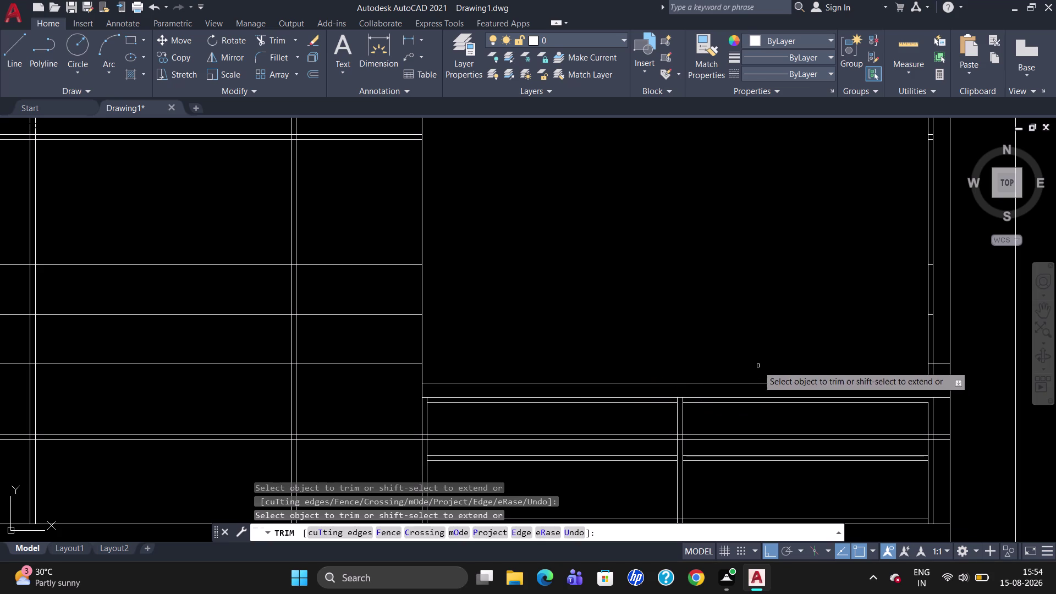
click(939, 365)
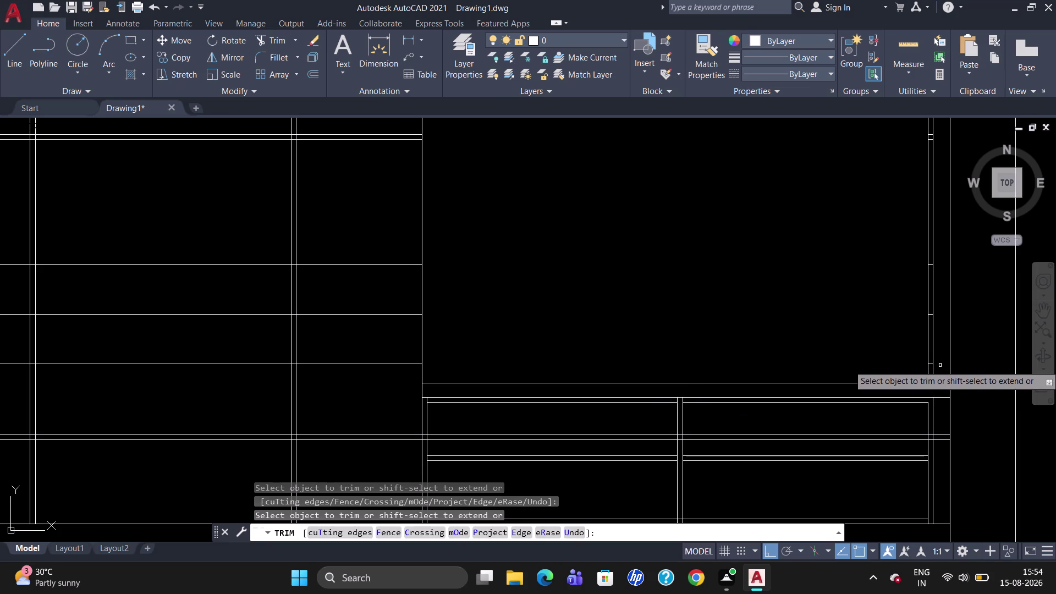
scroll(up, 3)
click(918, 369)
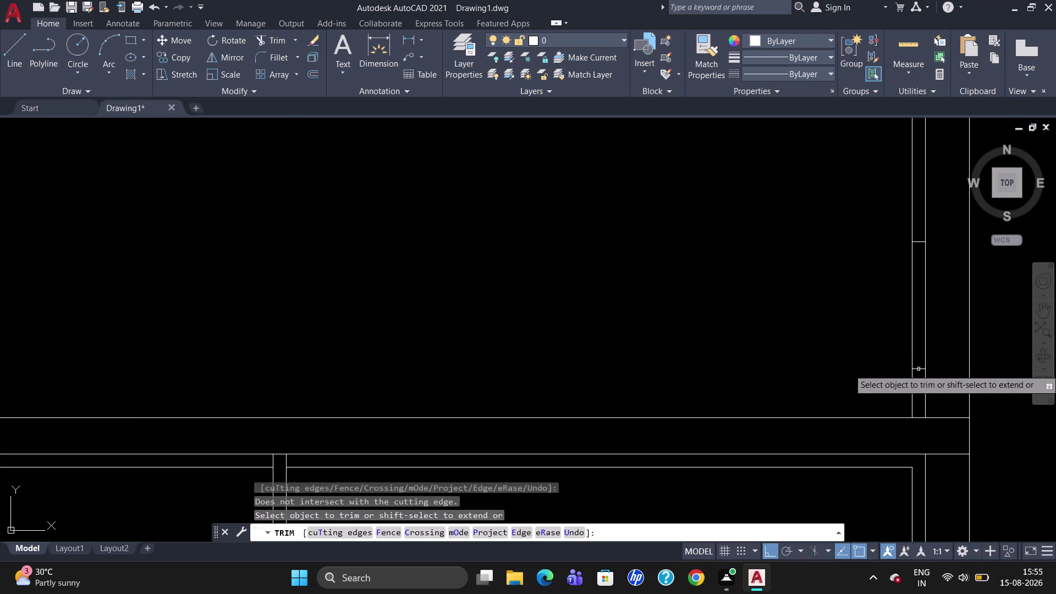
key(Escape)
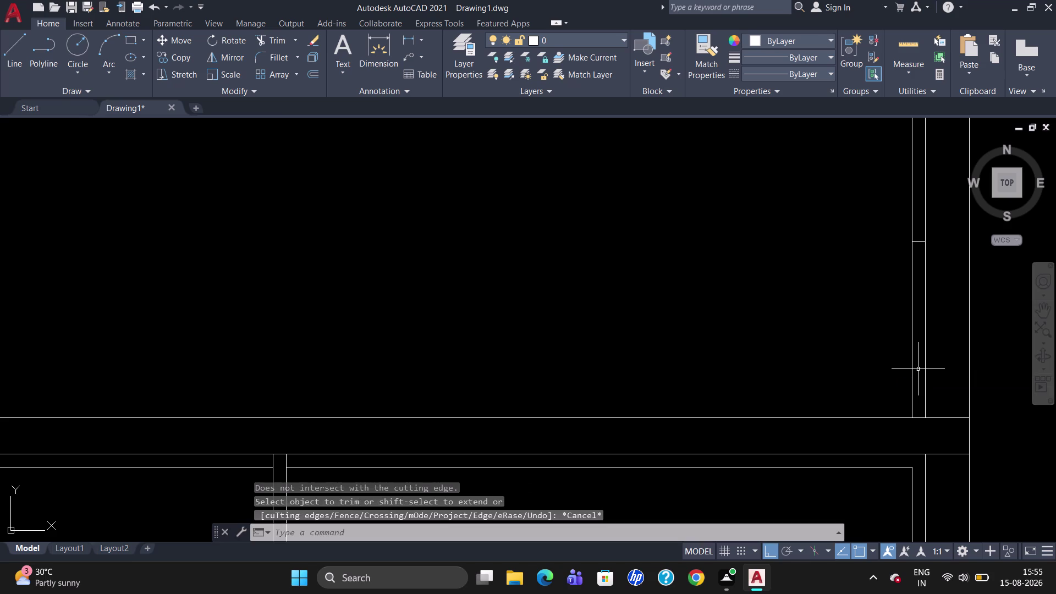
click(921, 369)
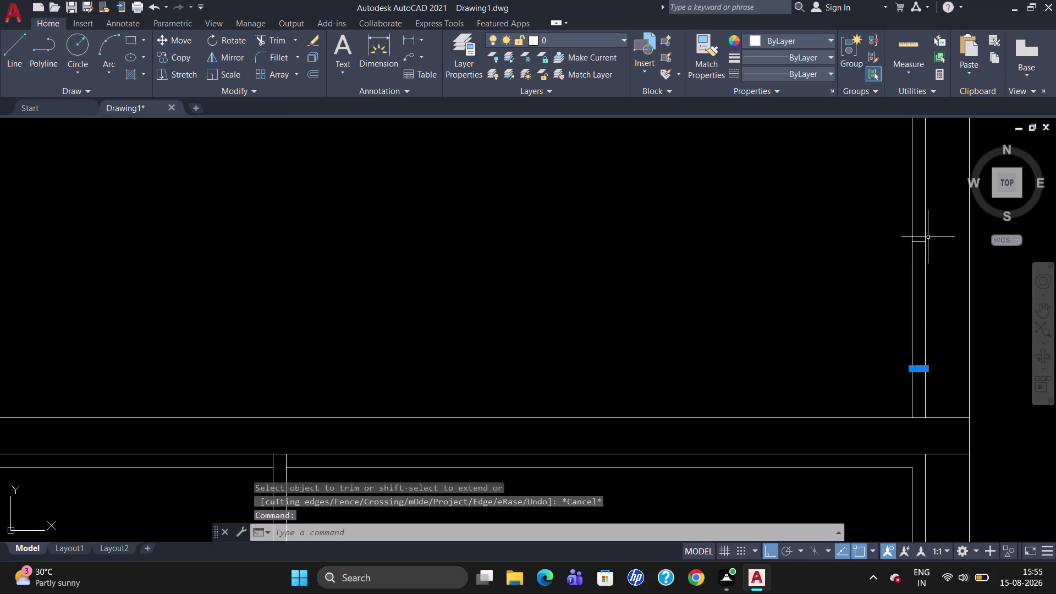
Pick several stubs along the right wall line, then clear the selection.
click(920, 242)
scroll(down, 3)
scroll(up, 3)
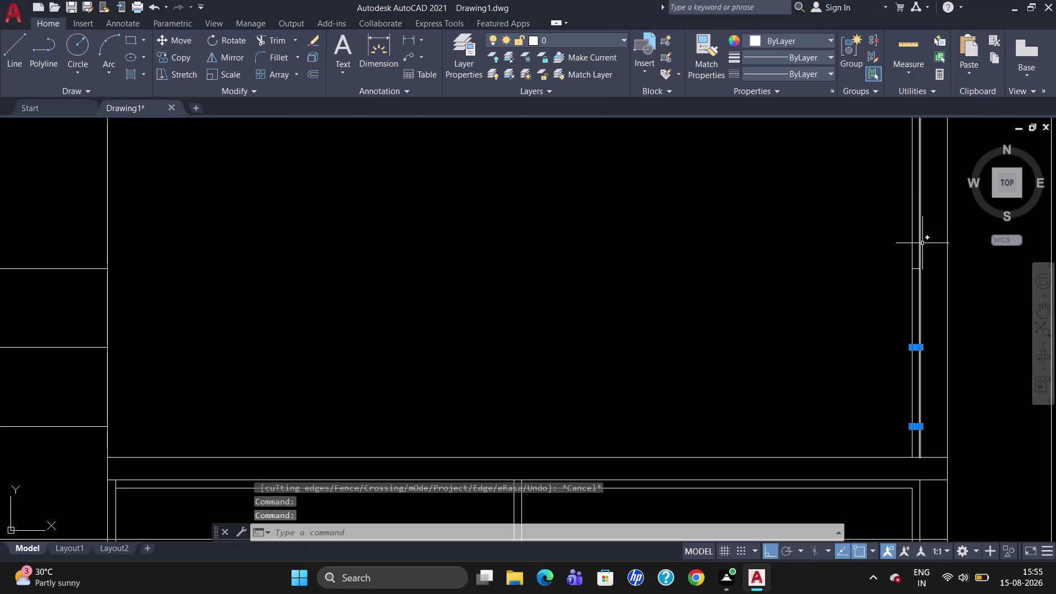
click(914, 268)
scroll(down, 3)
scroll(up, 3)
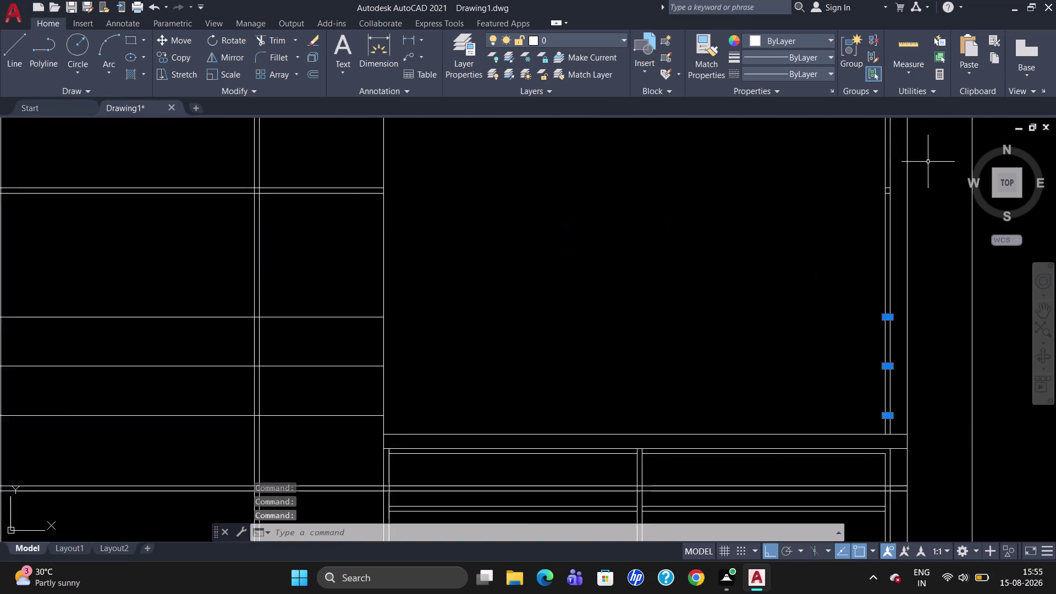
scroll(up, 3)
click(862, 213)
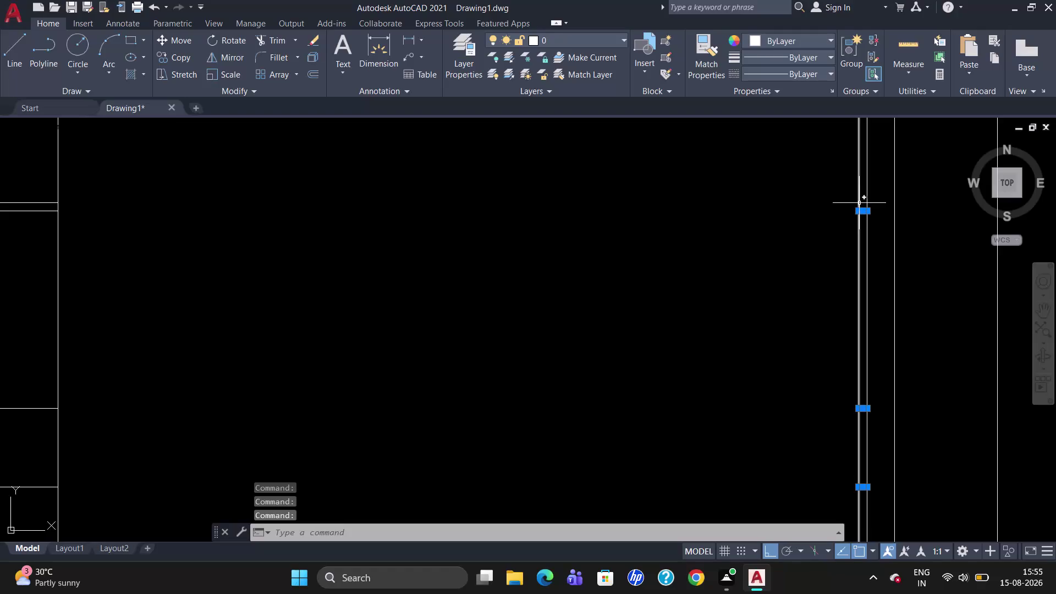
click(859, 203)
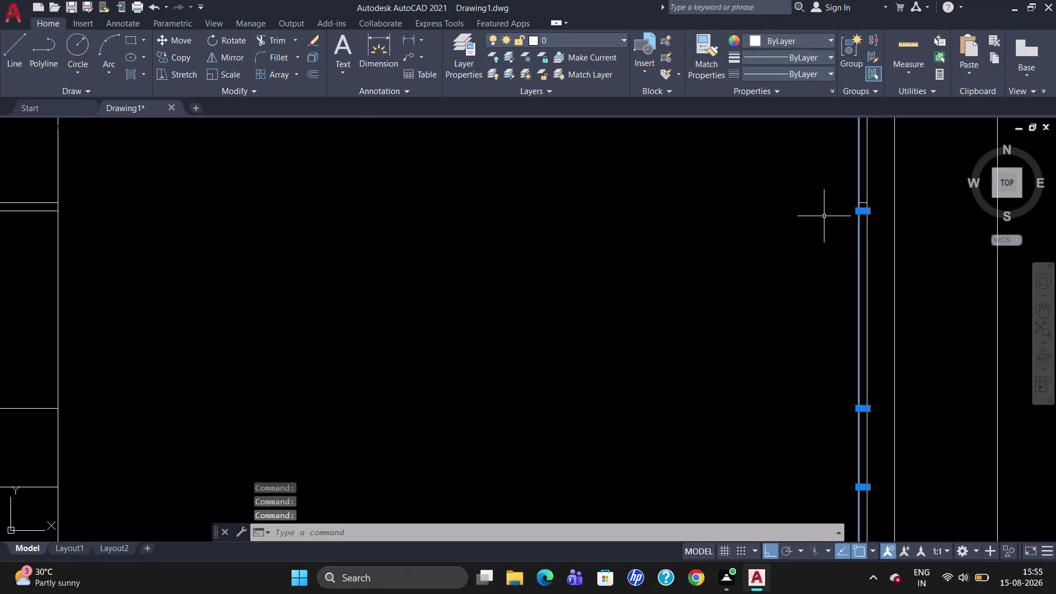
key(Escape)
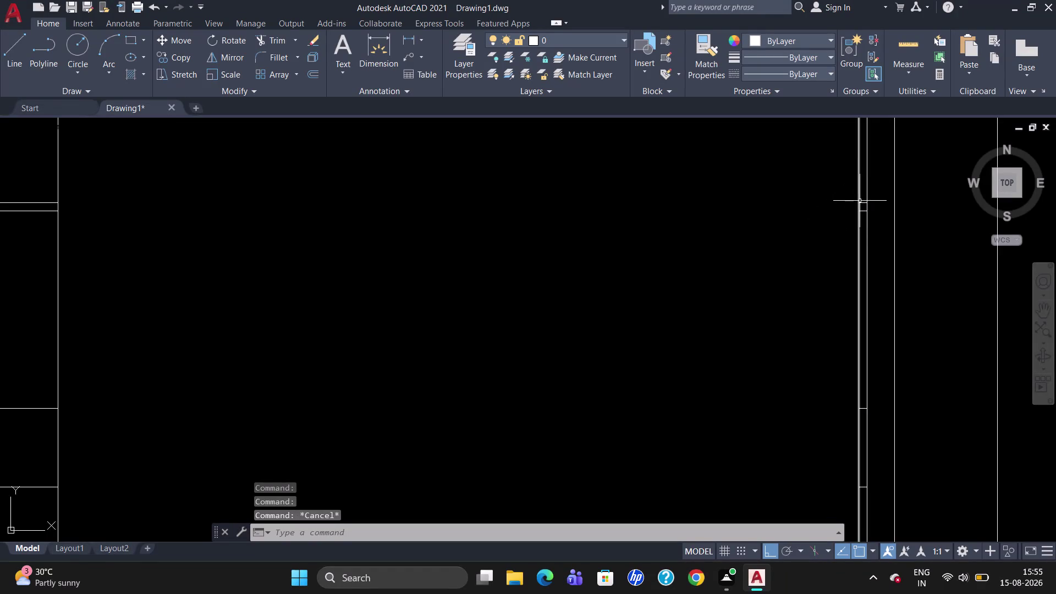
Select the five remaining right-wall stubs and erase them.
click(861, 202)
click(863, 211)
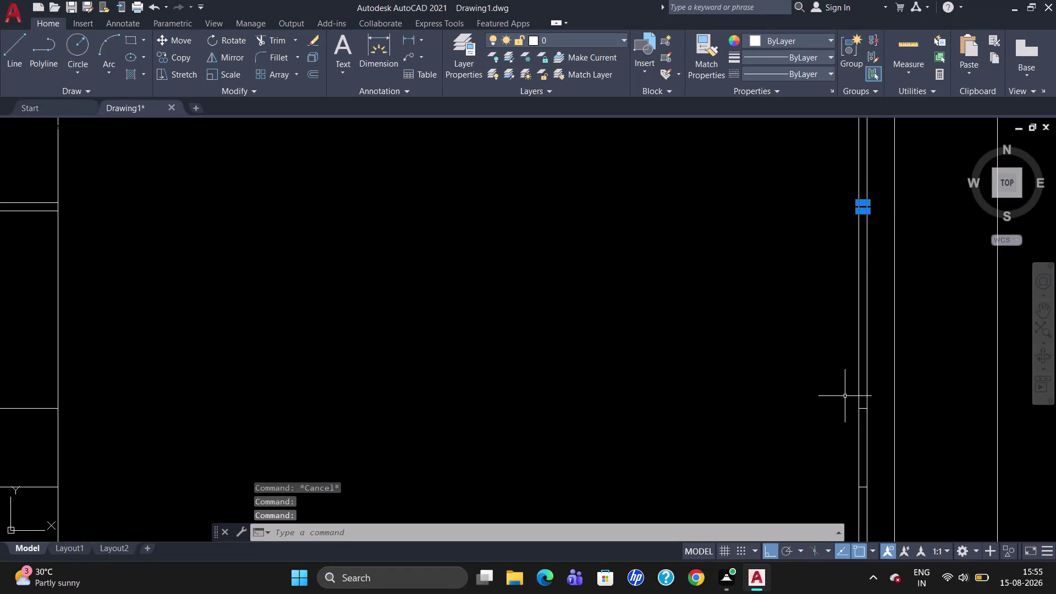
click(863, 408)
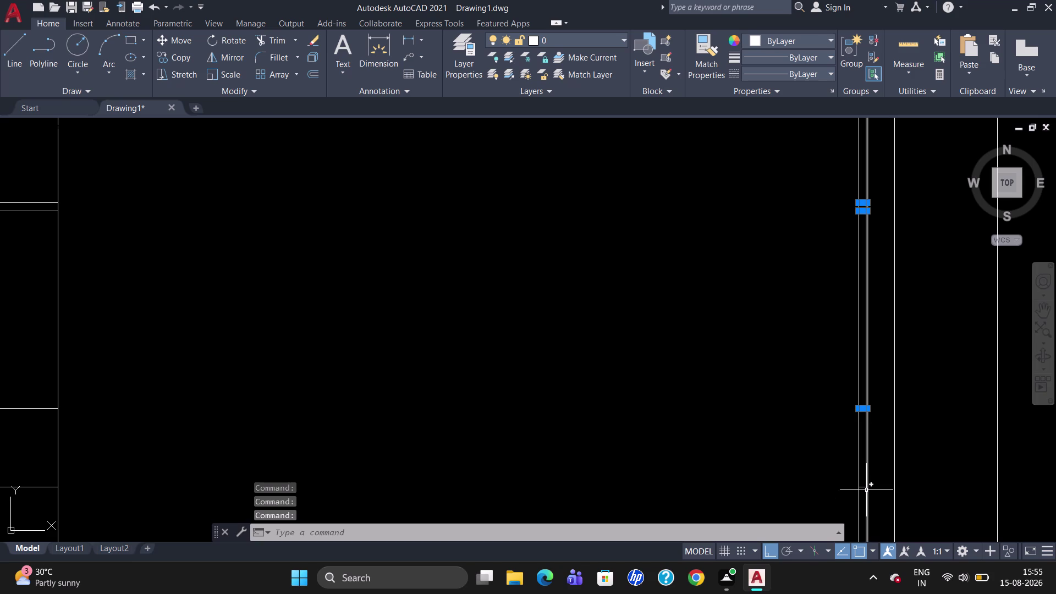
click(862, 485)
scroll(down, 3)
scroll(up, 3)
click(882, 486)
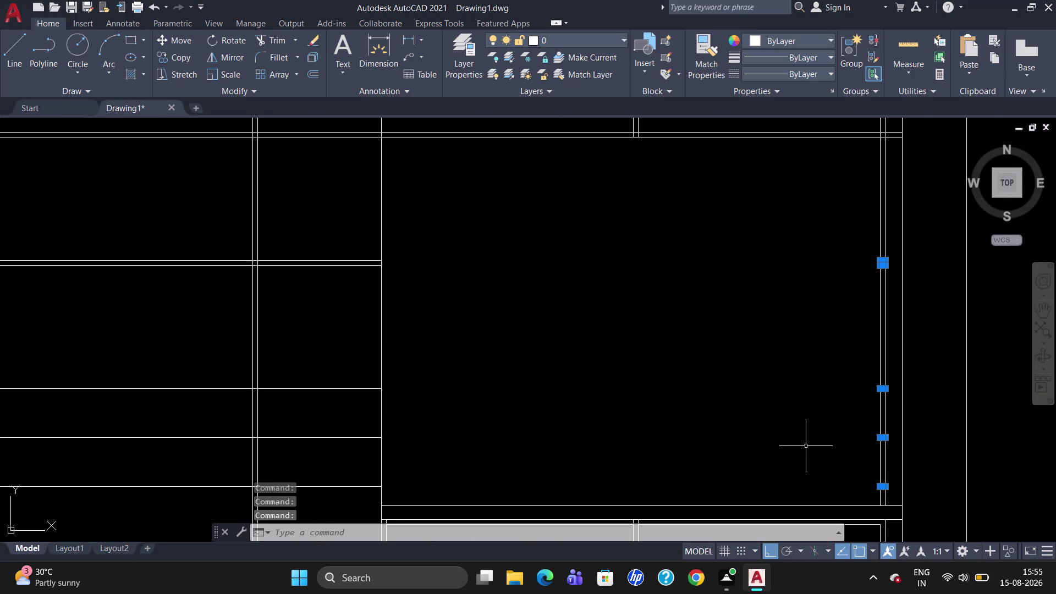
key(Delete)
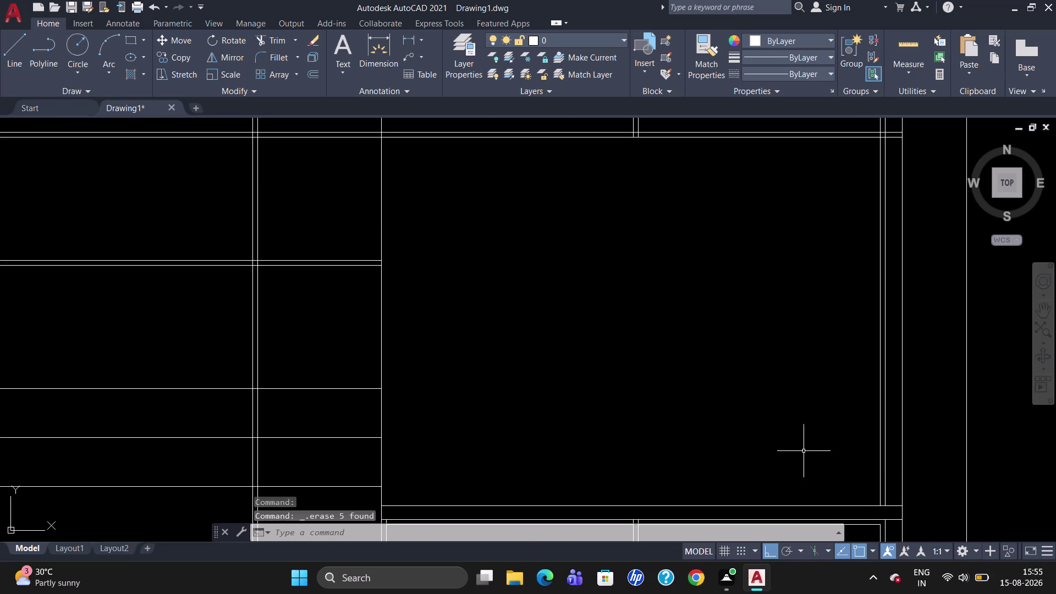
scroll(up, 3)
scroll(down, 3)
scroll(up, 3)
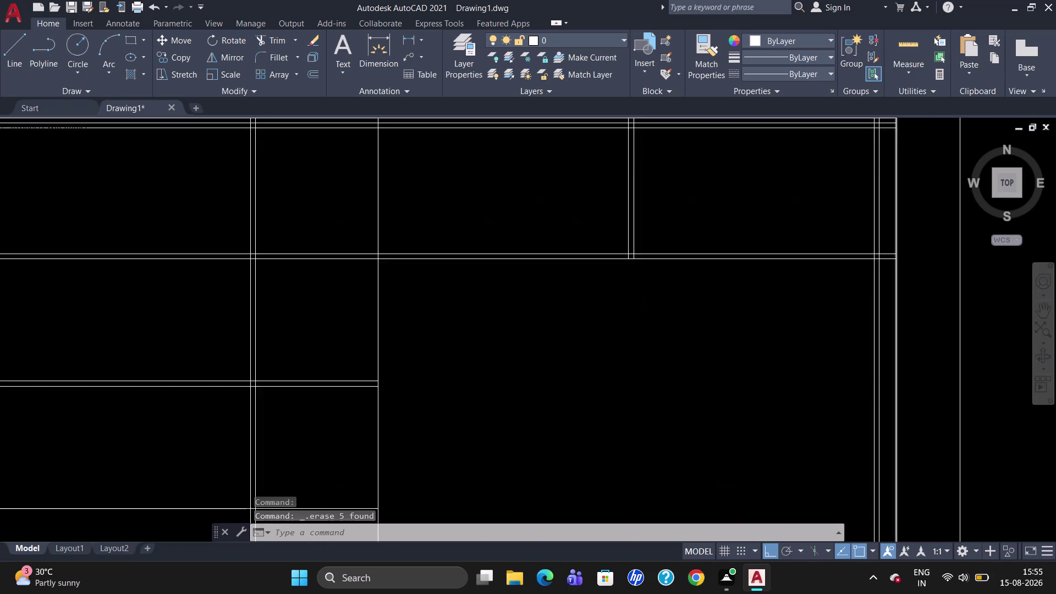
scroll(down, 3)
scroll(up, 3)
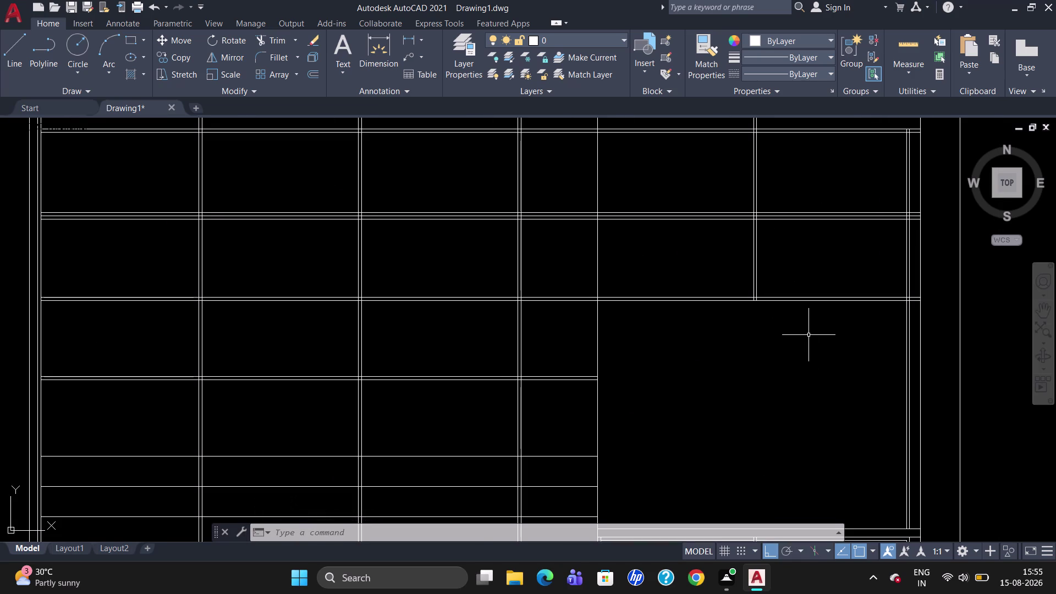
Trim the line ends below the upper-right shelf using all objects as edges.
text(TR)
key(Return)
key(Return)
drag(811, 333, 796, 287)
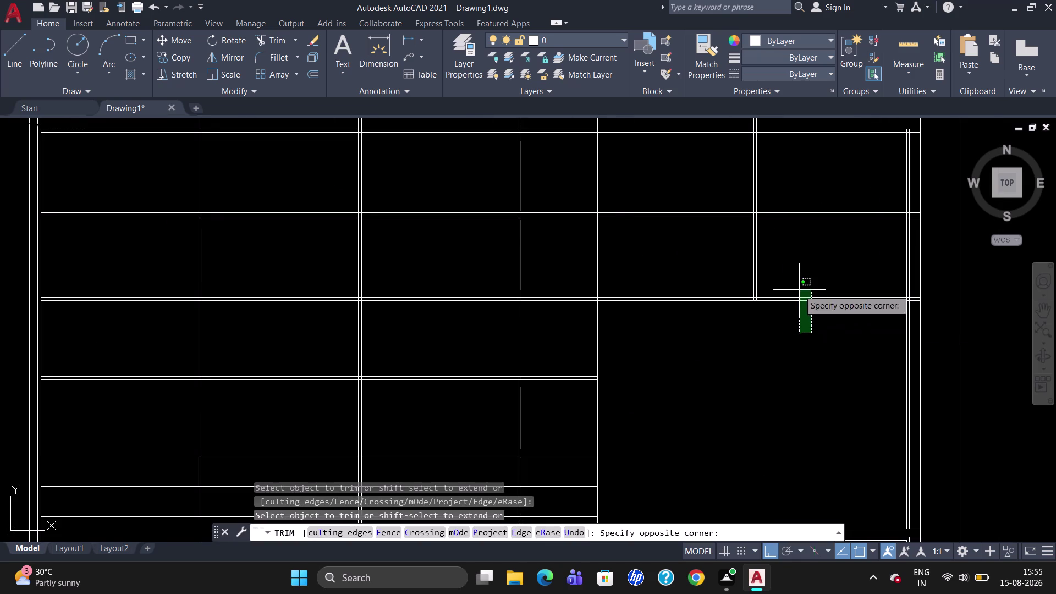
drag(796, 287, 704, 305)
drag(832, 352, 748, 289)
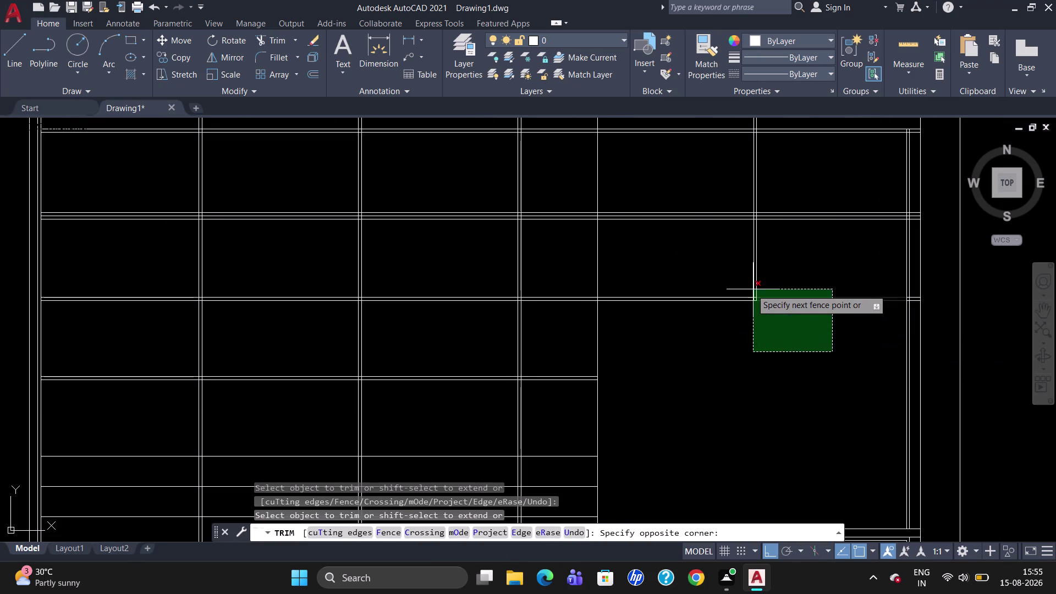
drag(747, 289, 717, 287)
click(716, 287)
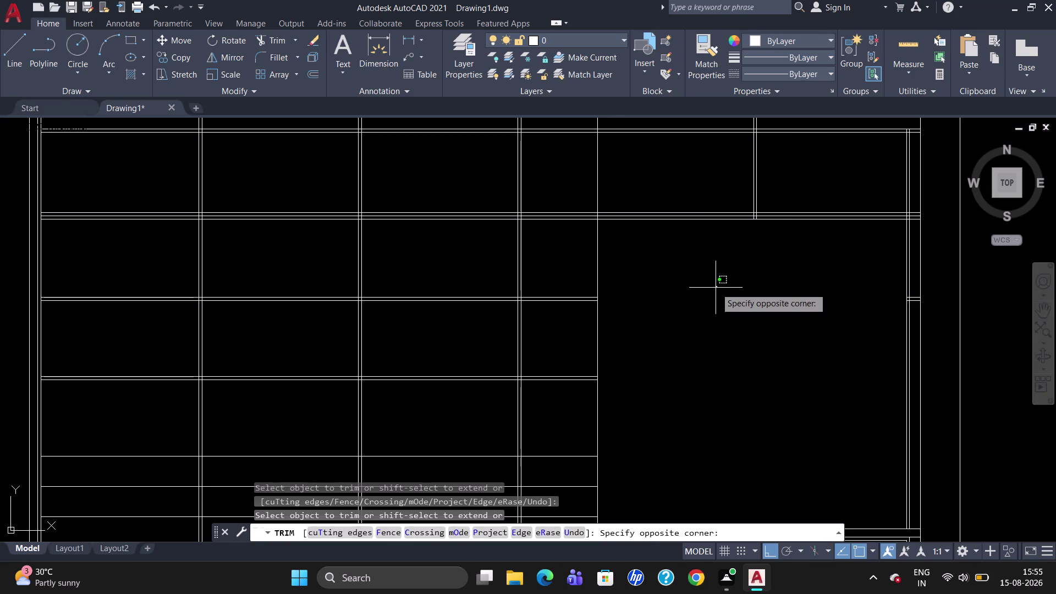
key(Escape)
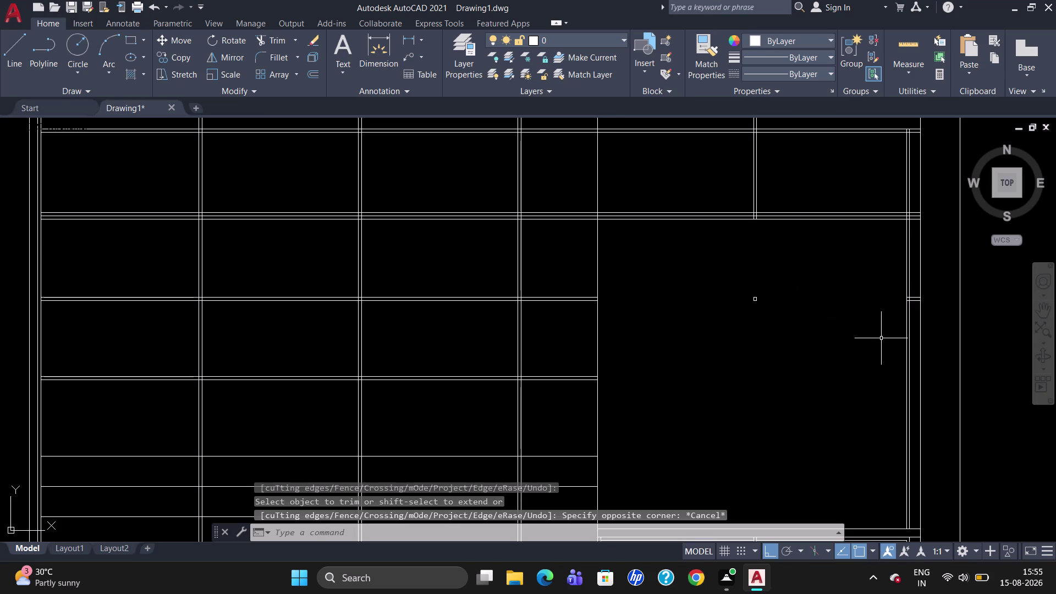
Erase the small fragment at the shelf corner and two right-wall stubs.
drag(775, 301, 708, 322)
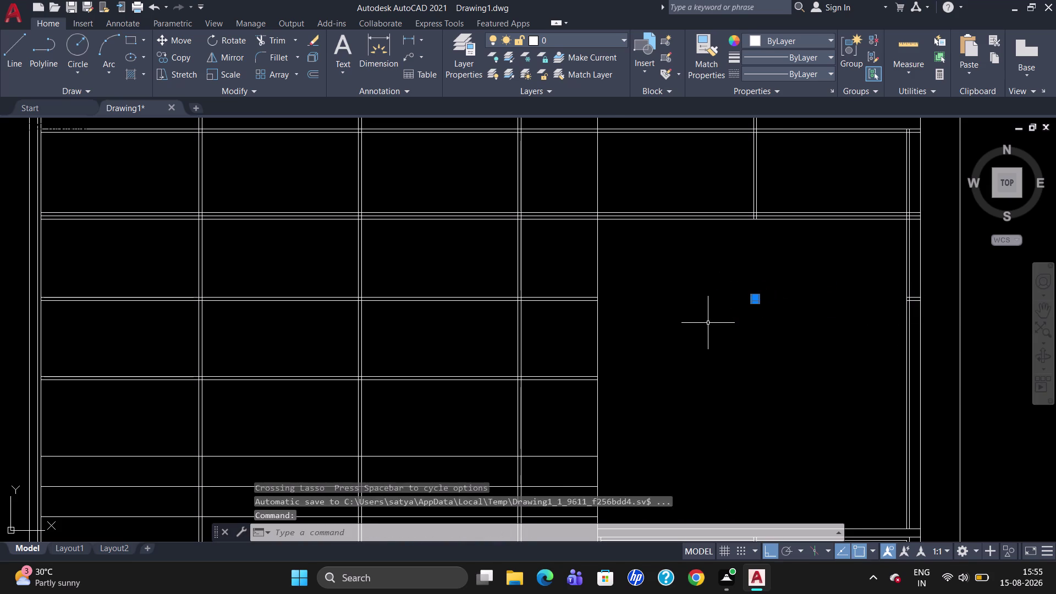
key(Delete)
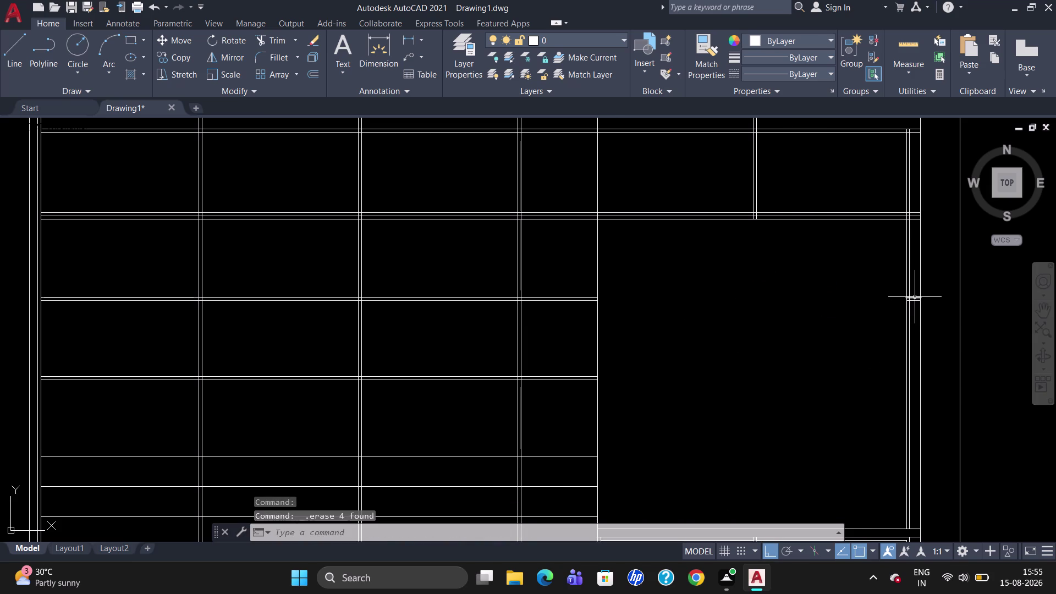
click(914, 297)
scroll(up, 3)
click(912, 291)
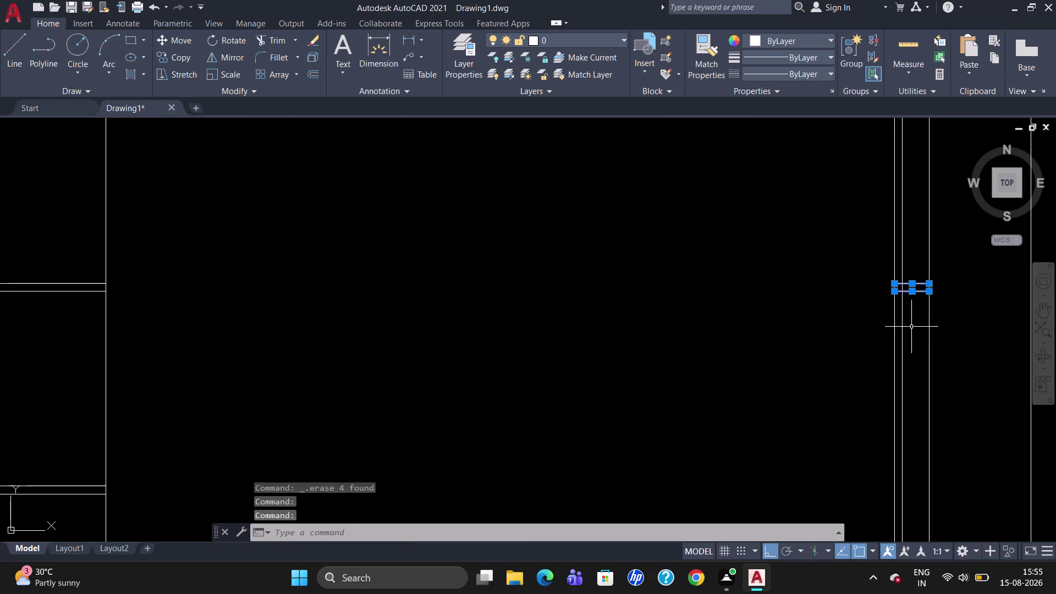
key(Delete)
scroll(down, 3)
scroll(up, 3)
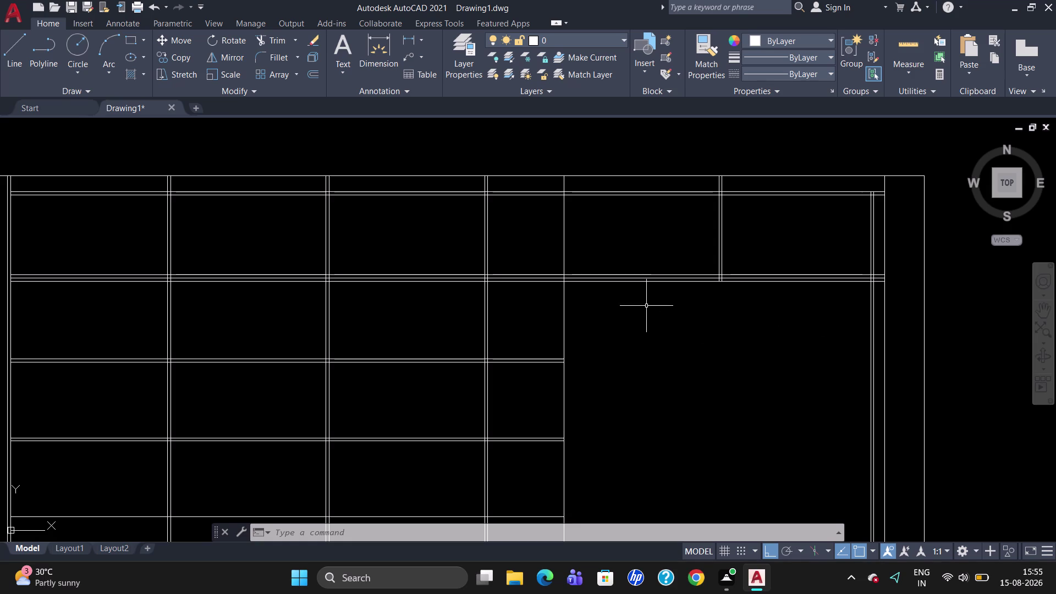
Trim the overhanging segments at the upper-right shelf junction and right wall.
text(TR)
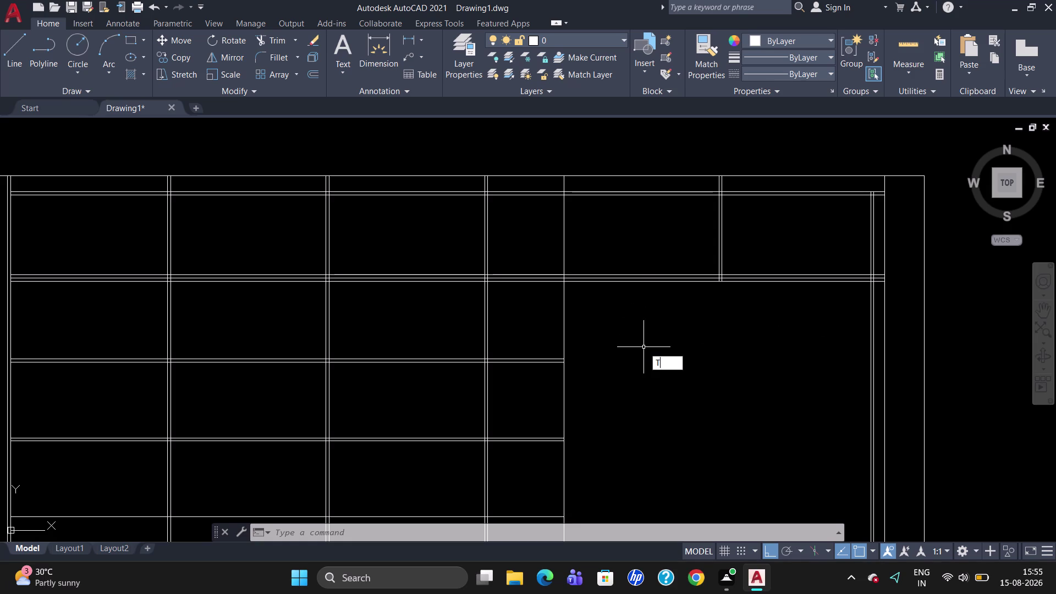
key(Return)
key(Return)
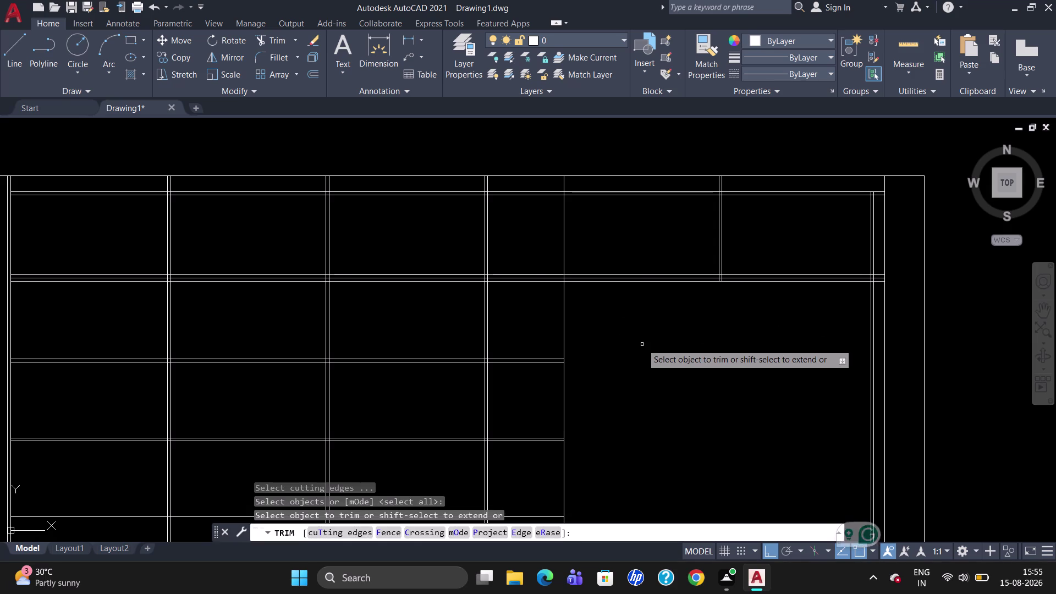
click(651, 282)
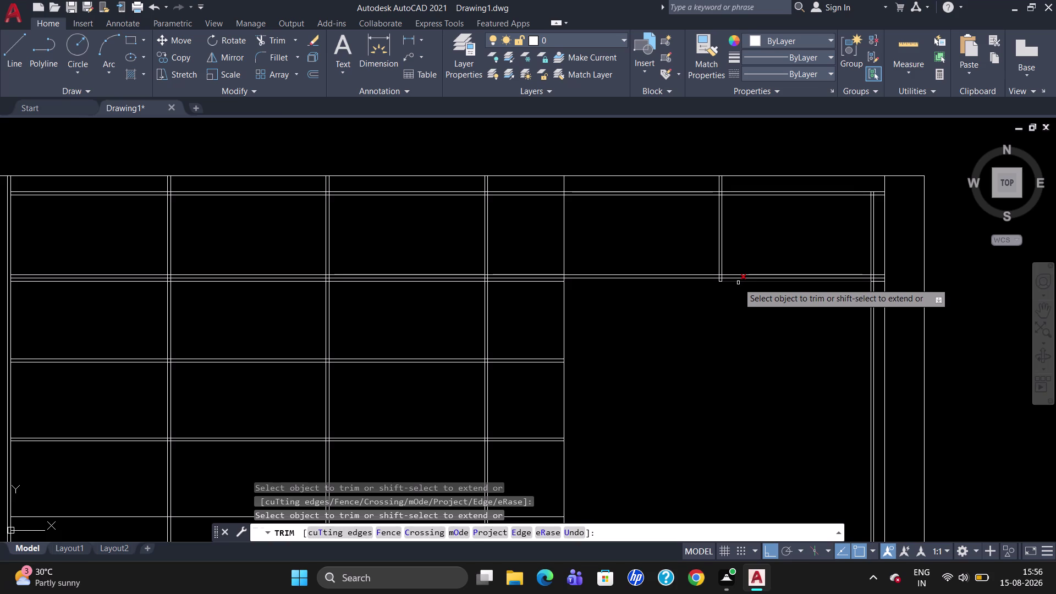
click(737, 283)
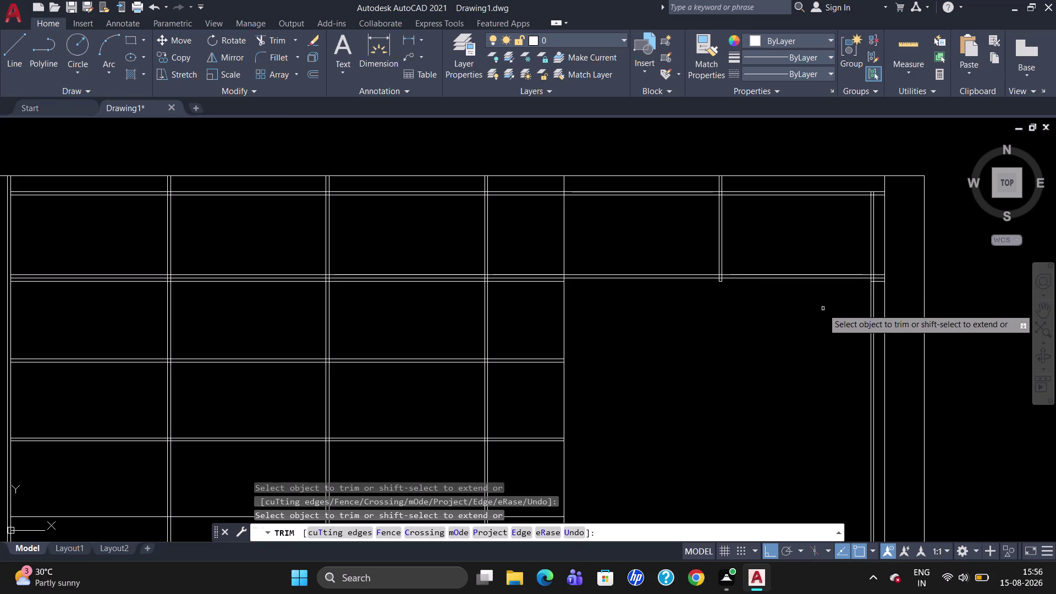
click(879, 281)
scroll(up, 3)
click(862, 276)
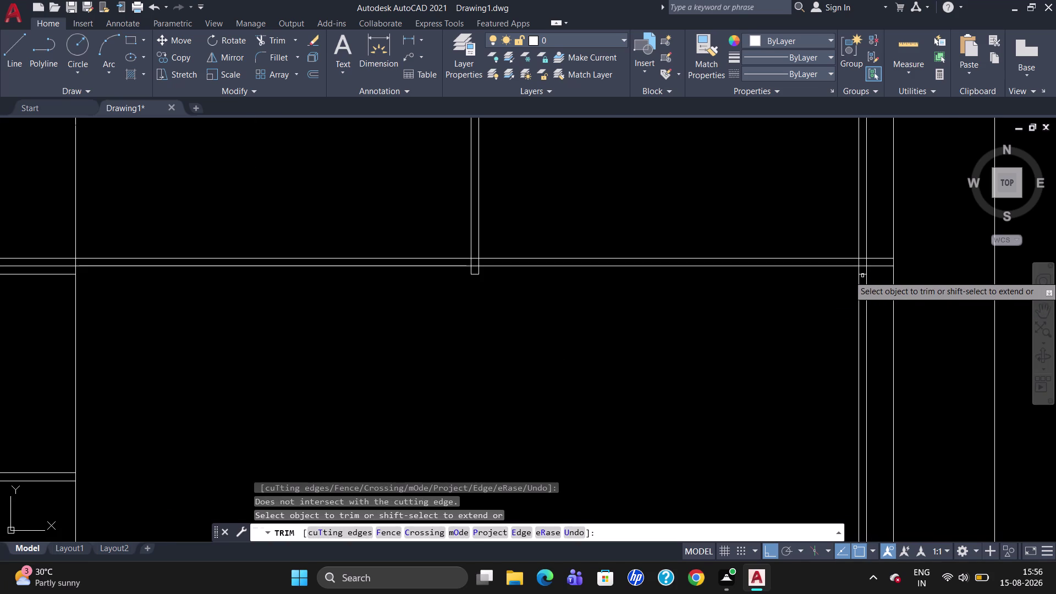
key(Escape)
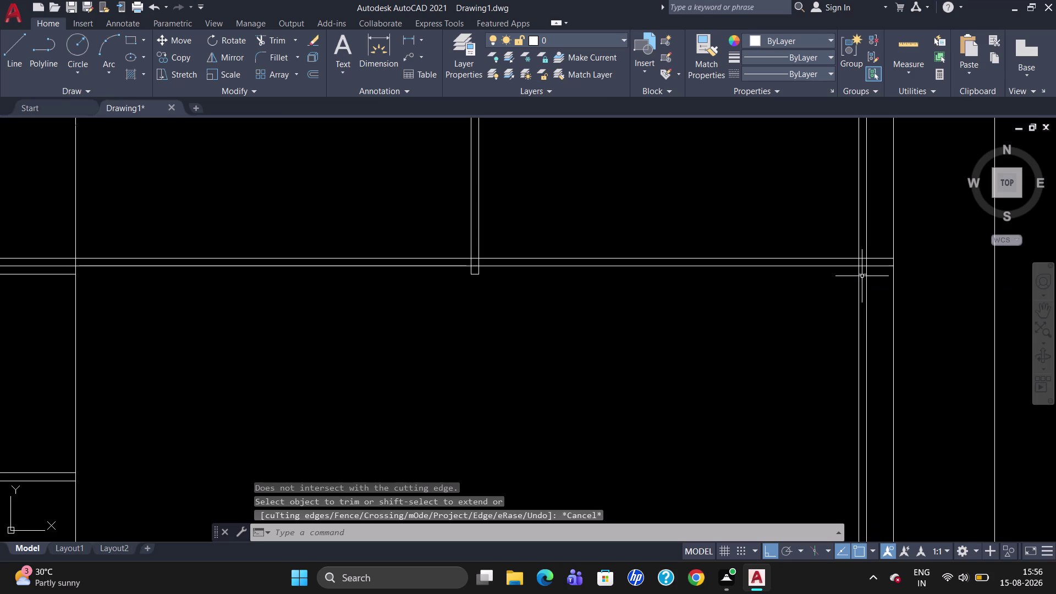
Erase the leftover stub at the right wall.
click(862, 275)
key(Delete)
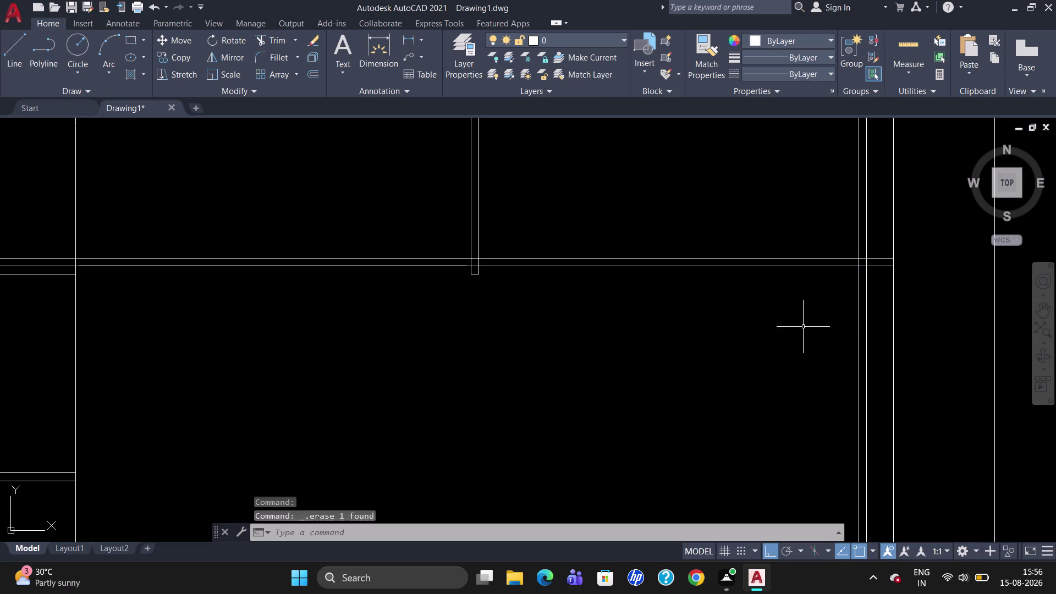
scroll(down, 3)
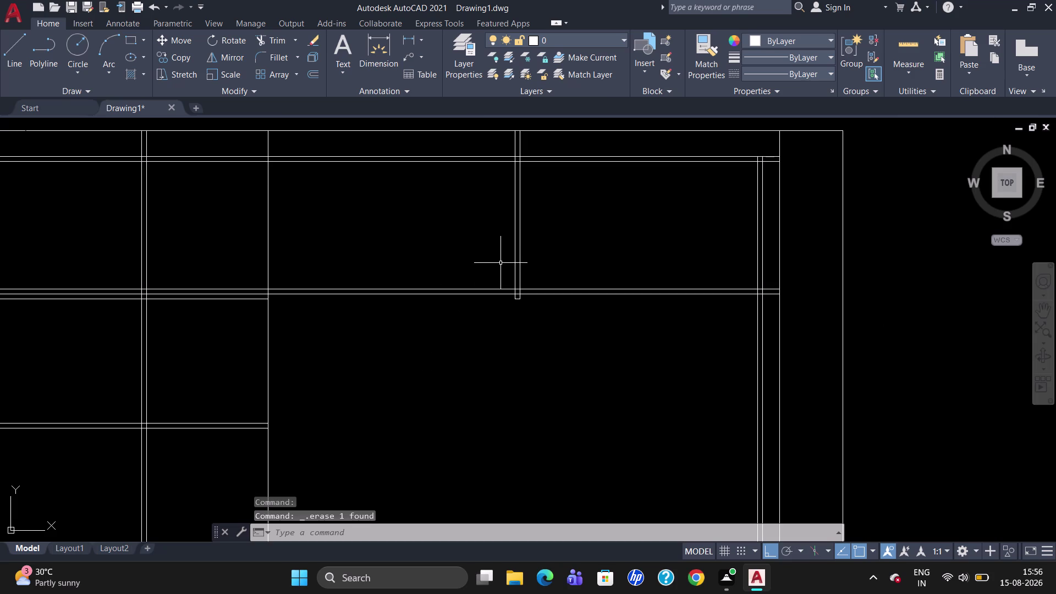
scroll(up, 3)
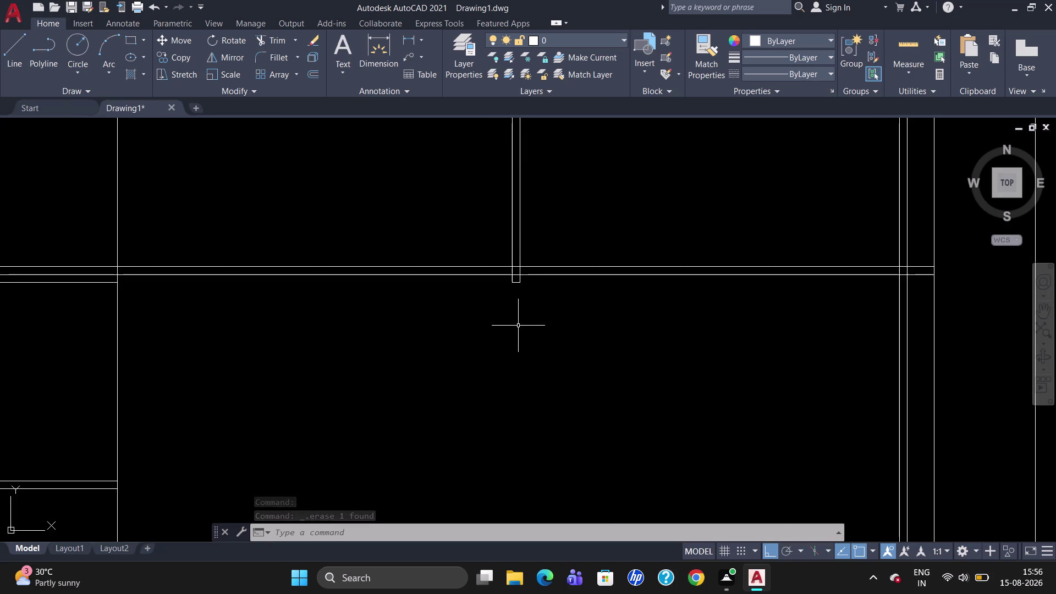
Trim the small stub where the partition meets the upper shelf line.
text(TR)
key(Return)
key(Return)
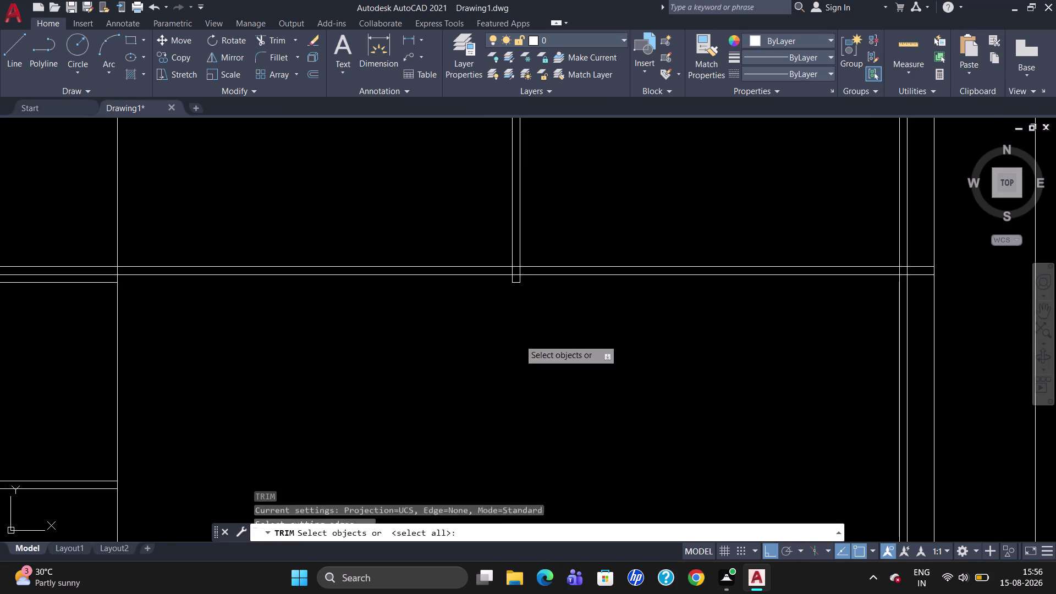
drag(532, 286, 507, 282)
click(515, 286)
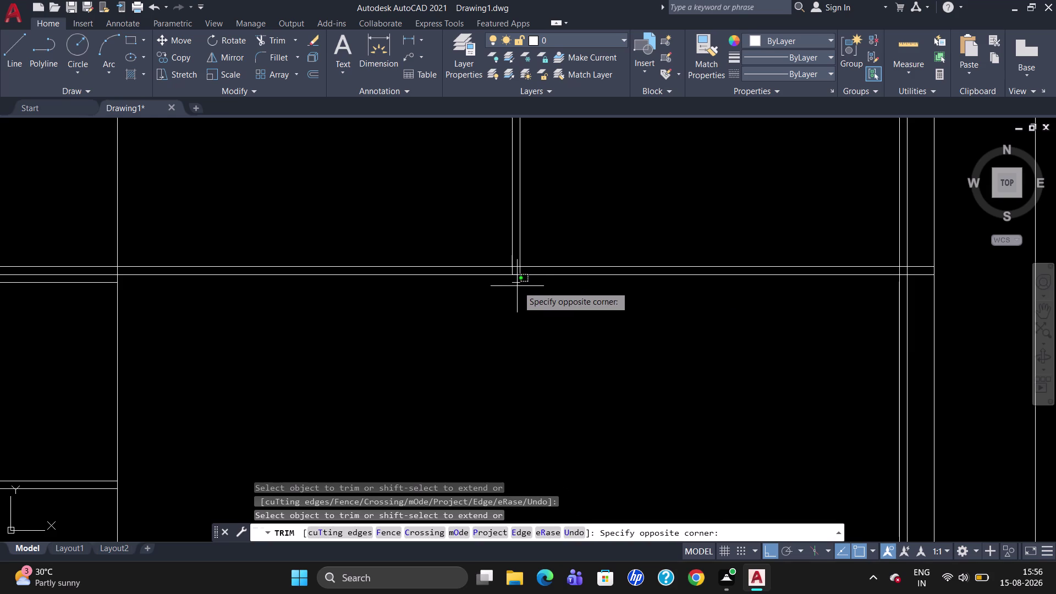
click(520, 283)
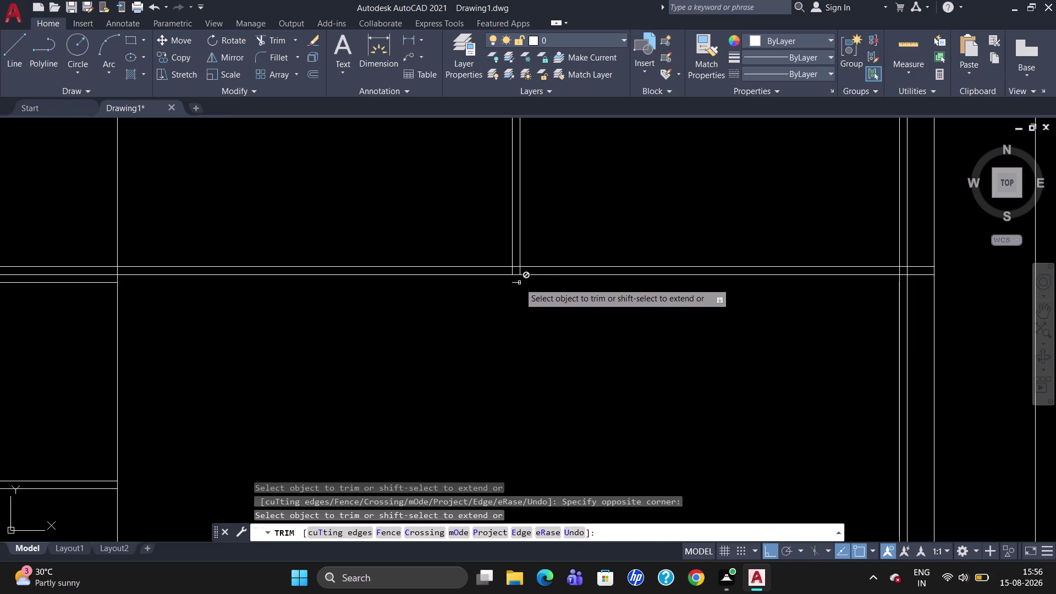
key(Escape)
click(515, 281)
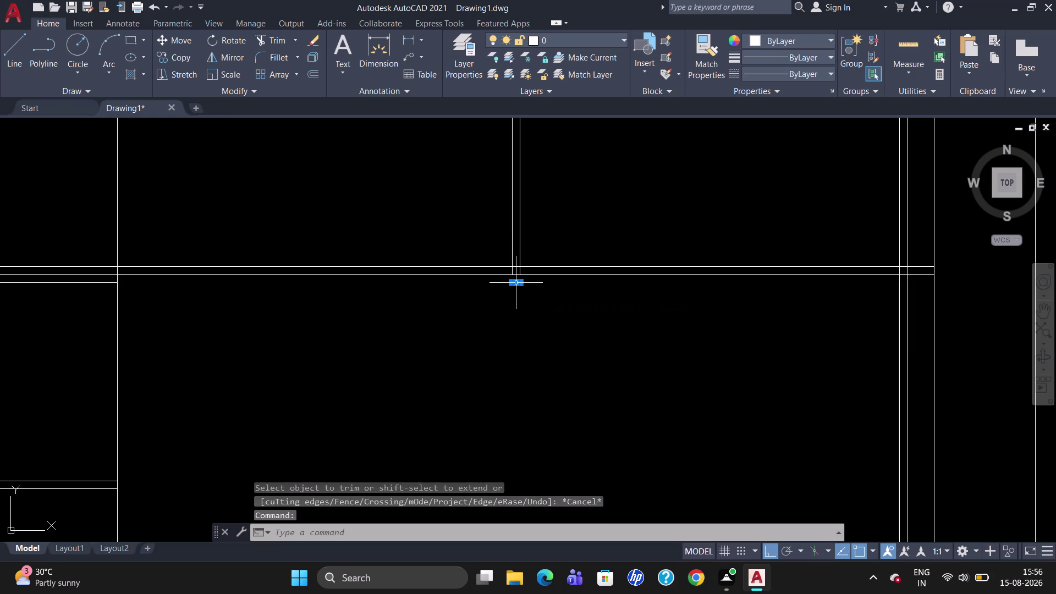
key(Delete)
Trim the extra line piece at the open compartment's right edge.
scroll(down, 3)
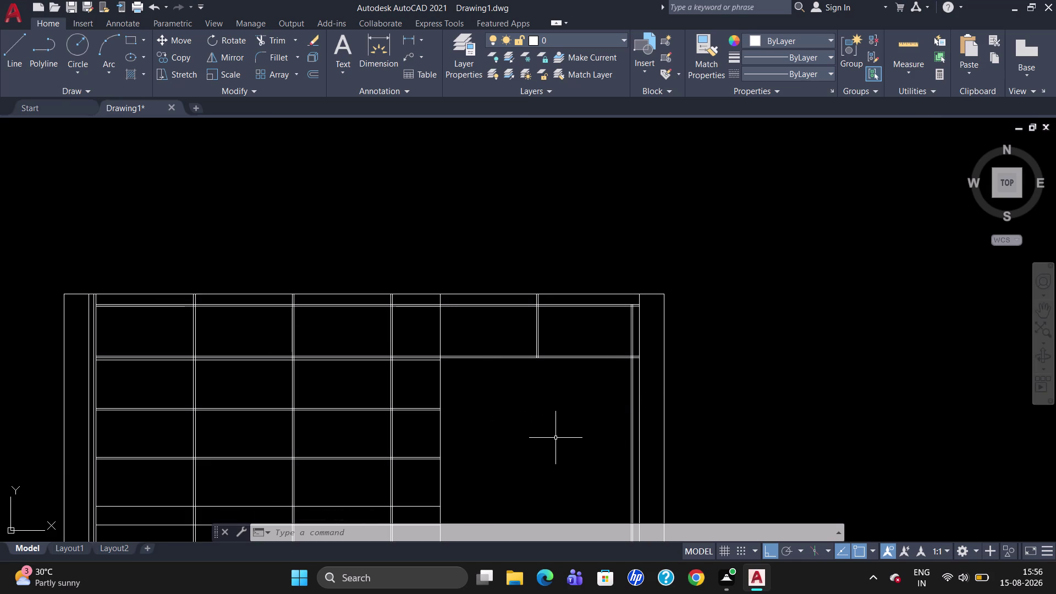
scroll(up, 3)
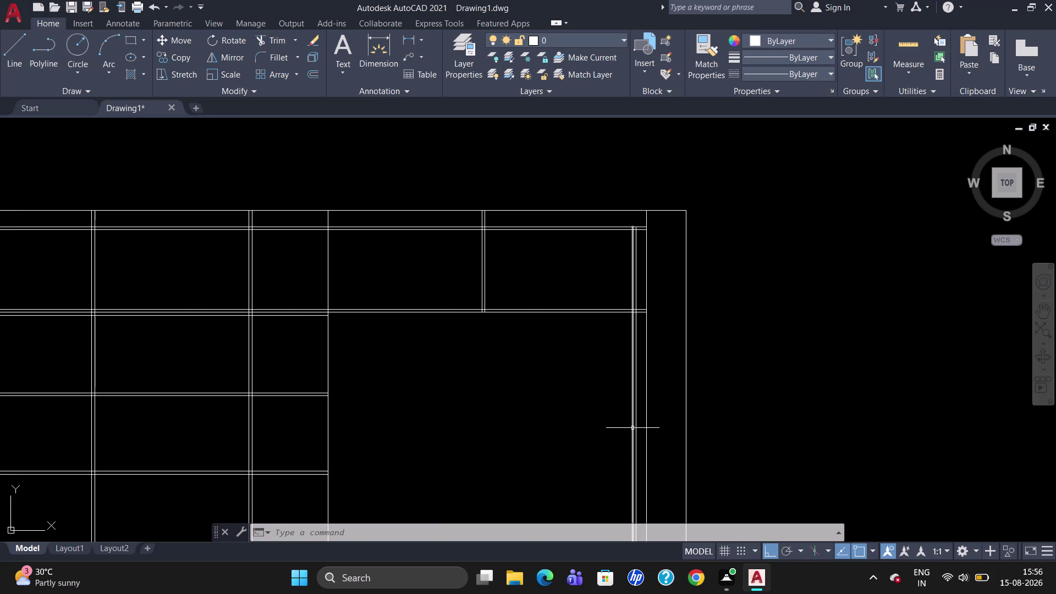
scroll(down, 3)
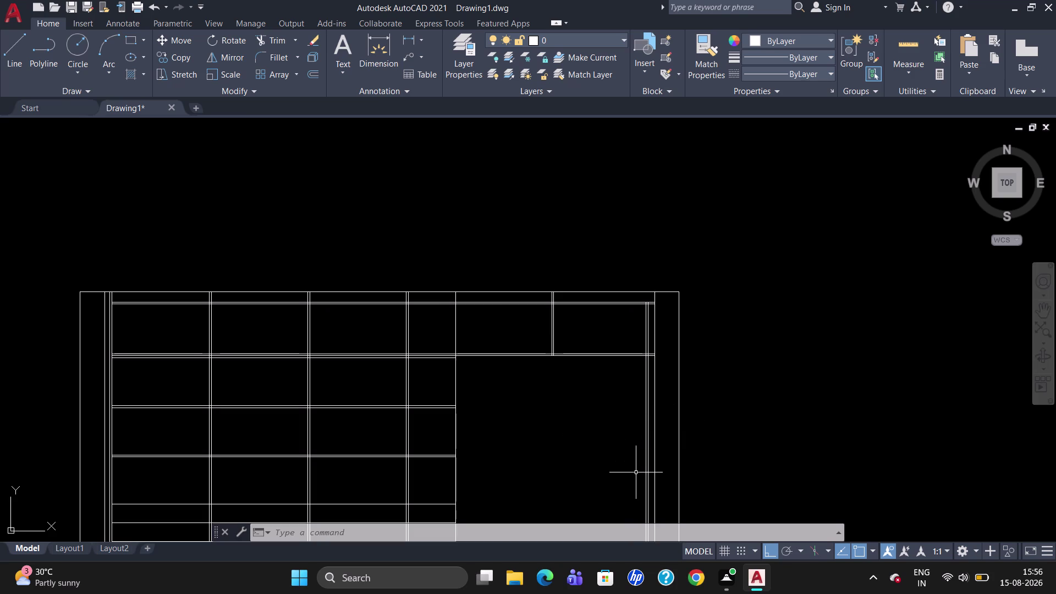
scroll(up, 3)
scroll(down, 3)
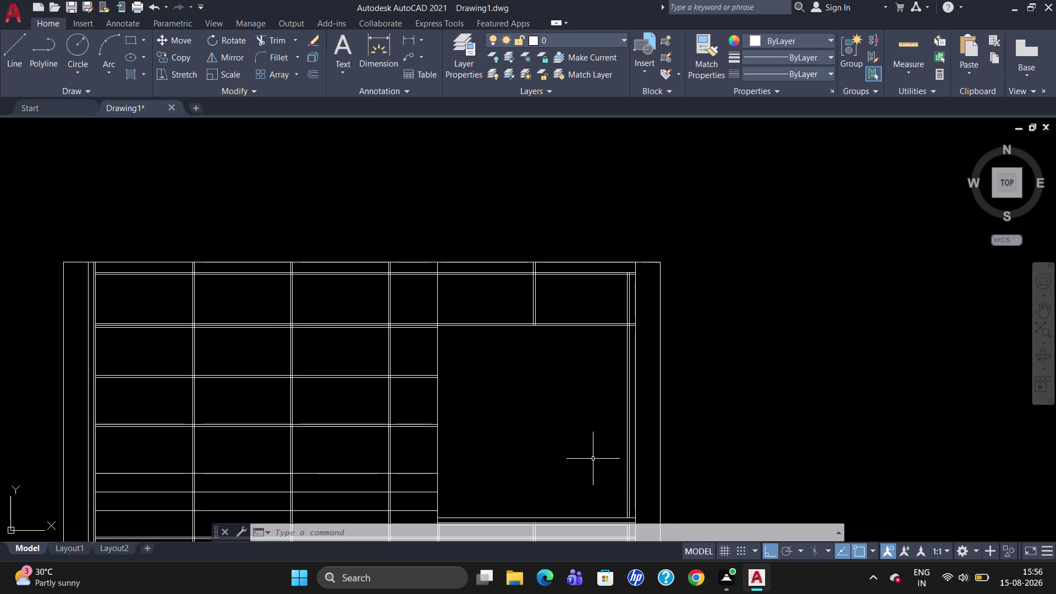
scroll(up, 3)
text(TR)
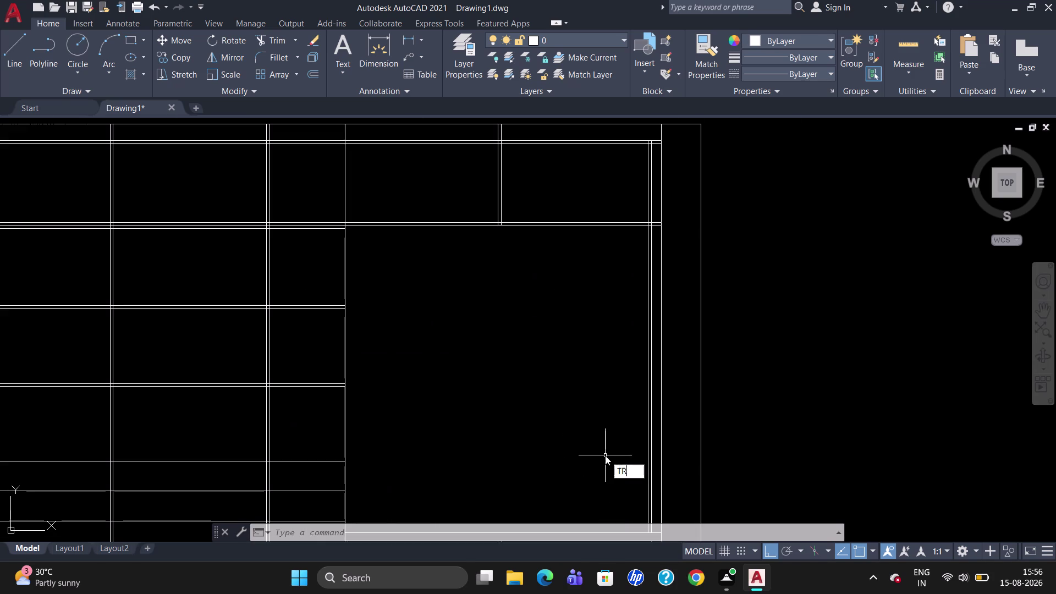
key(Return)
key(Return)
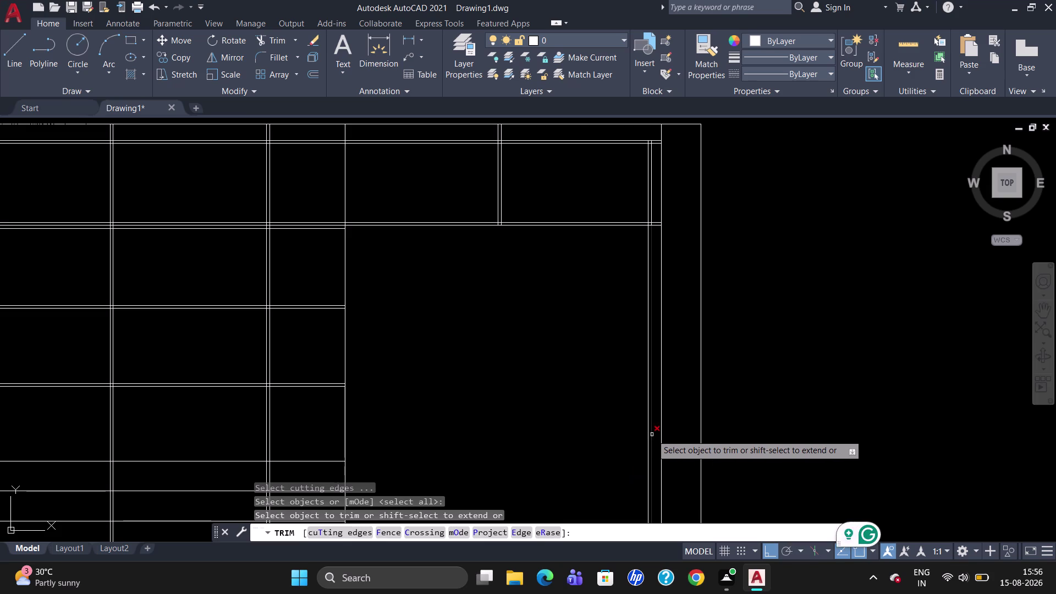
click(646, 434)
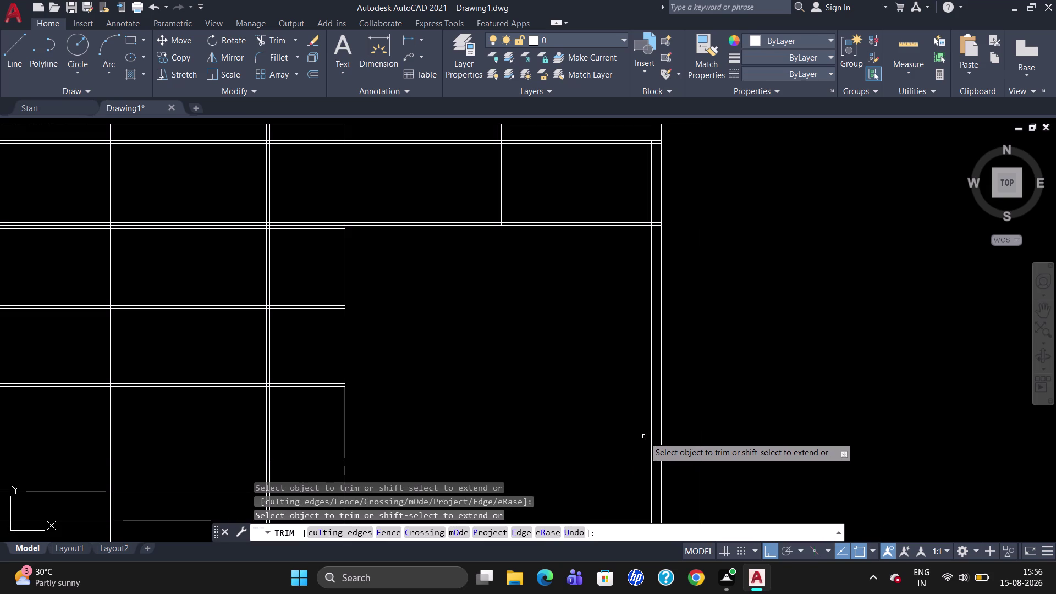
scroll(down, 3)
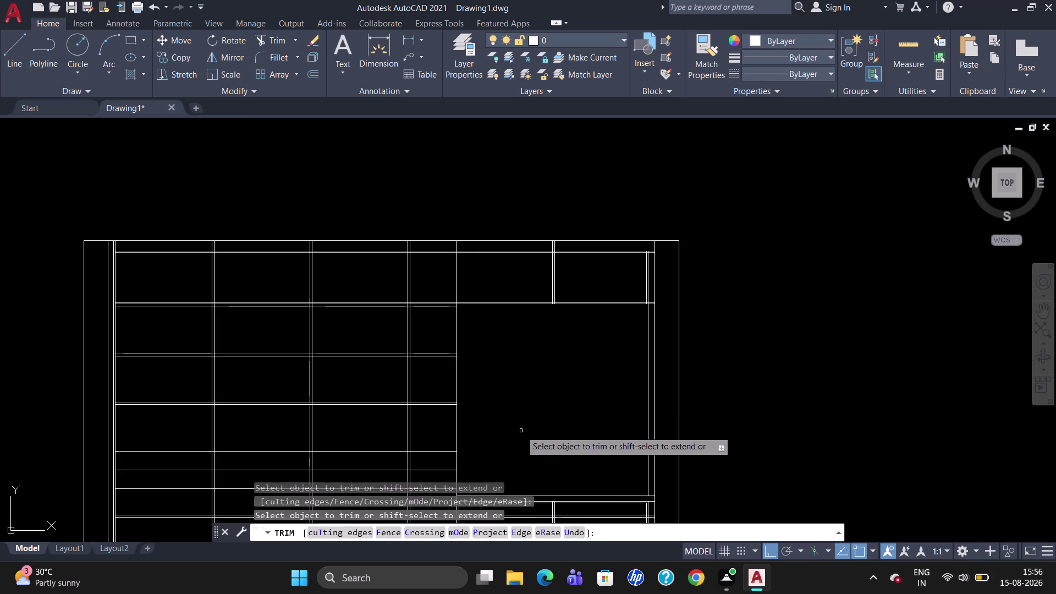
key(Escape)
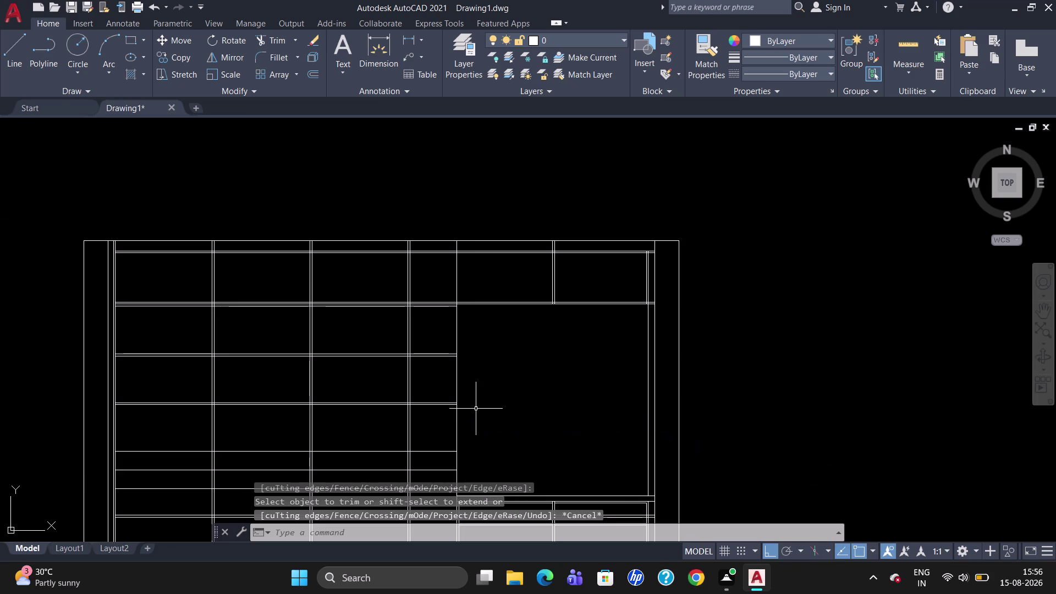
Zoom around the elevation and select the line over the bottom drawers.
scroll(up, 3)
scroll(down, 3)
scroll(up, 3)
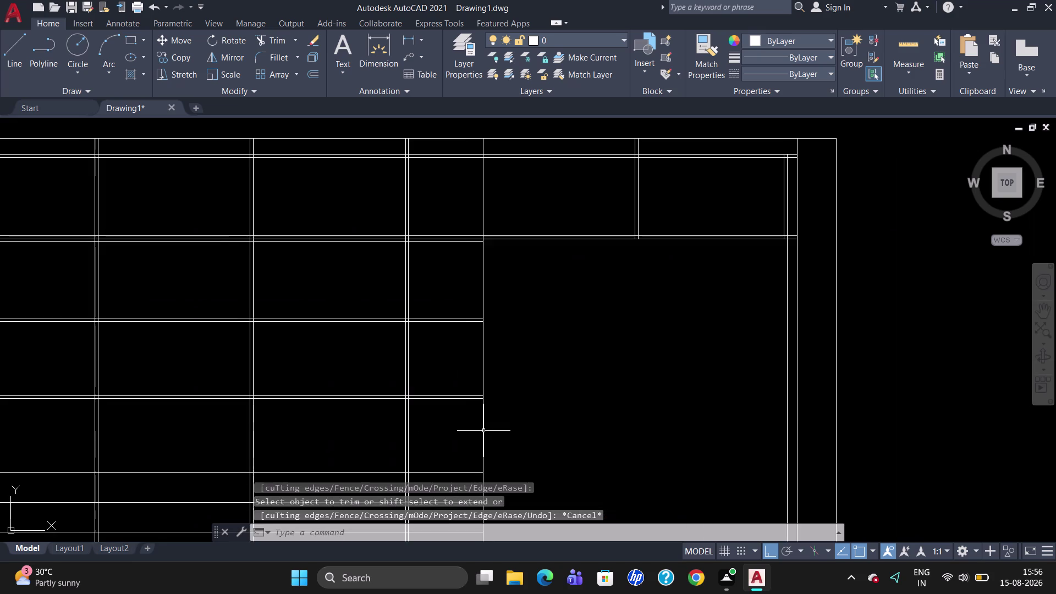
scroll(down, 3)
scroll(up, 3)
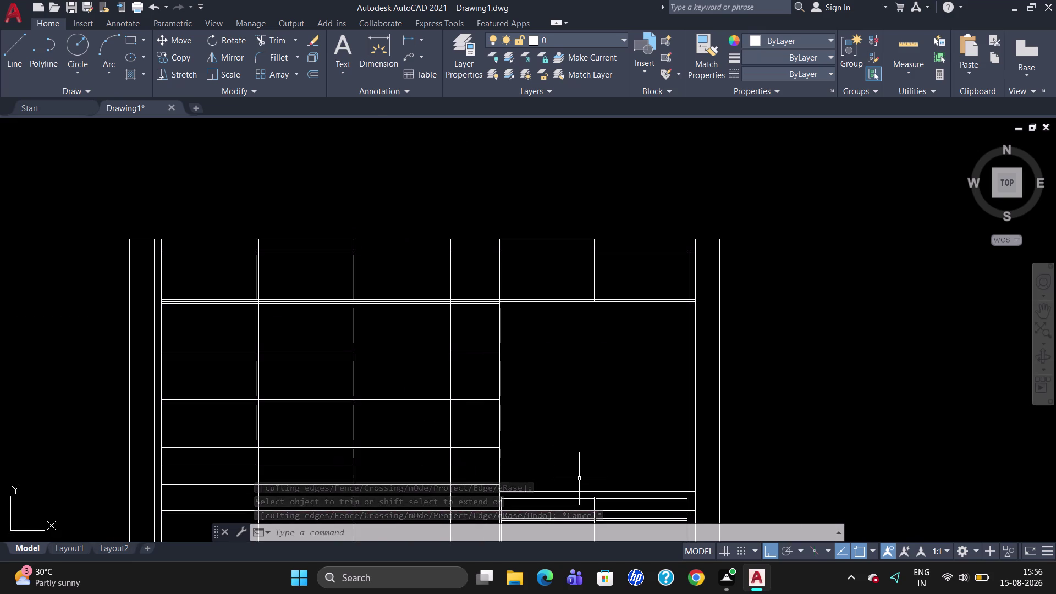
scroll(up, 3)
scroll(down, 3)
scroll(up, 3)
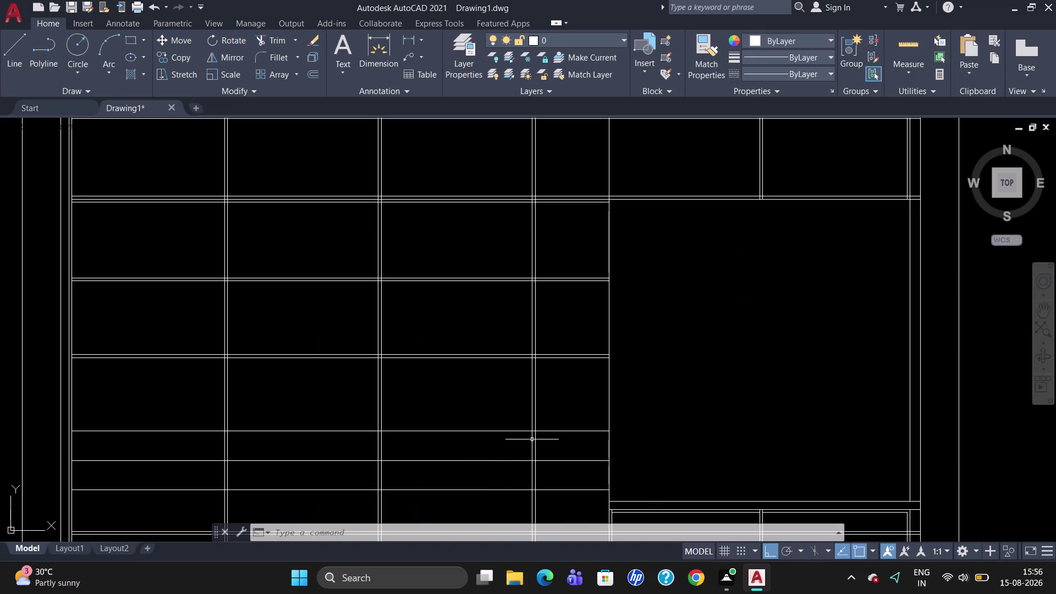
click(723, 501)
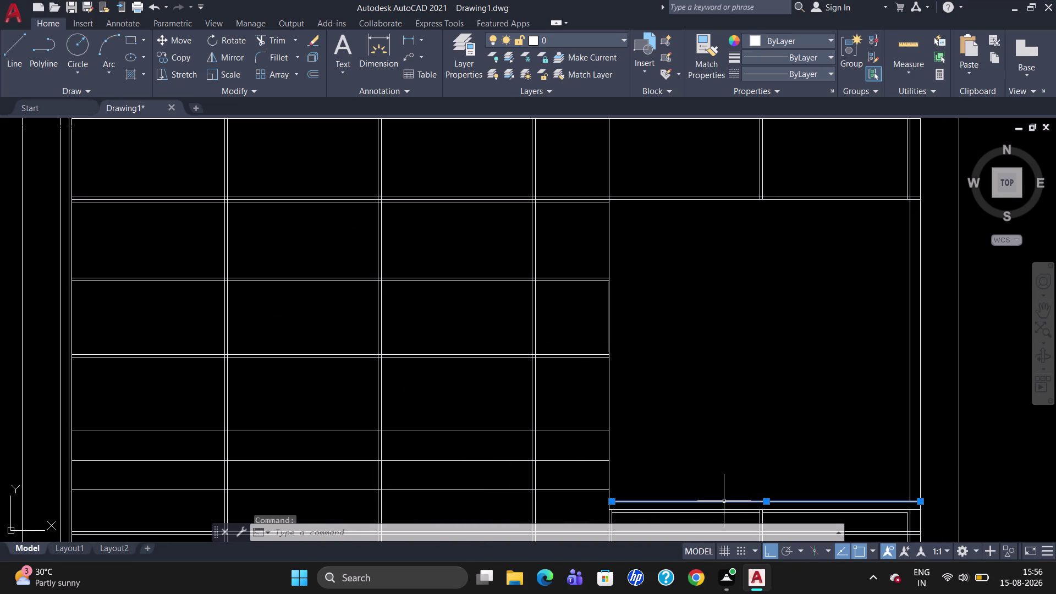
Split the right wall line at the top shelf level with Break at Point.
key(Escape)
text(B)
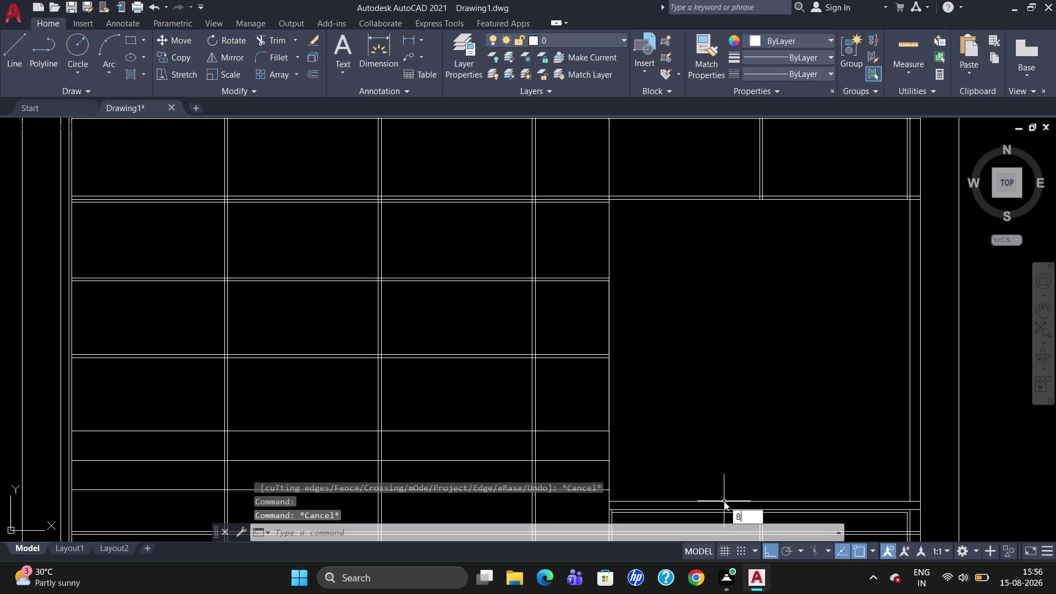
text(R)
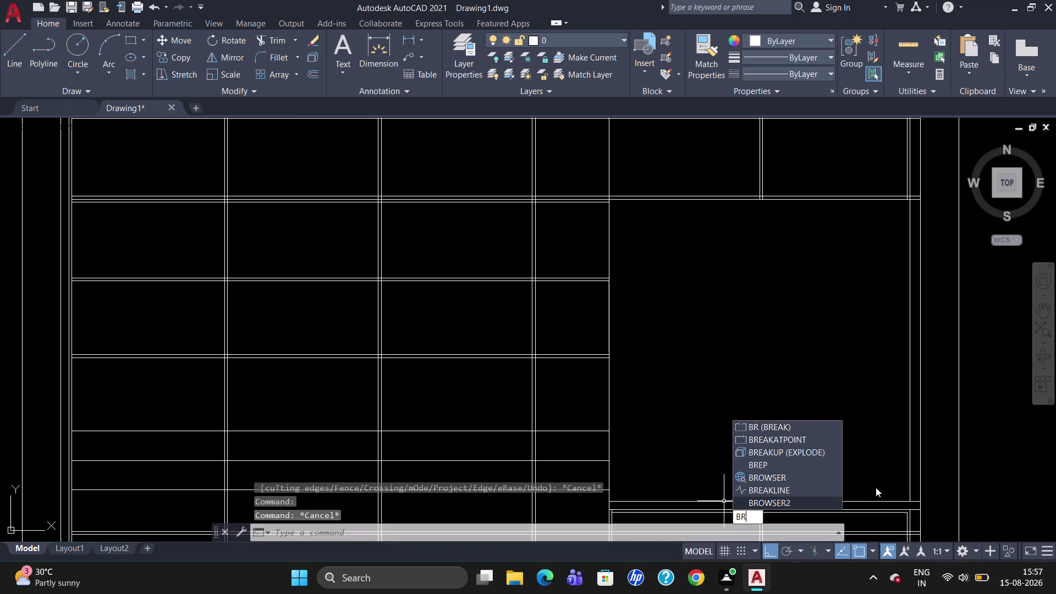
click(782, 436)
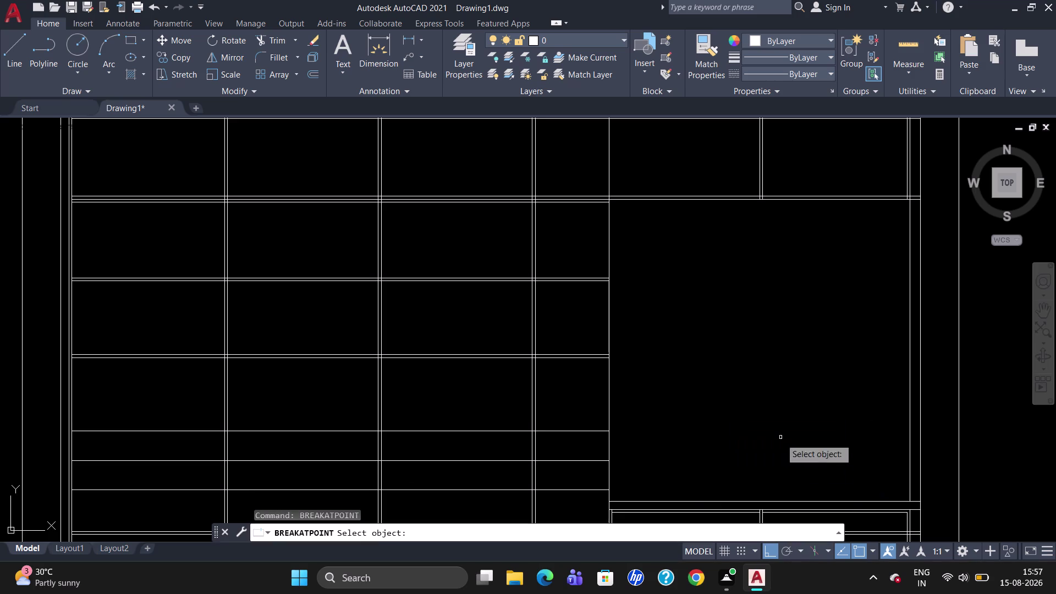
click(909, 396)
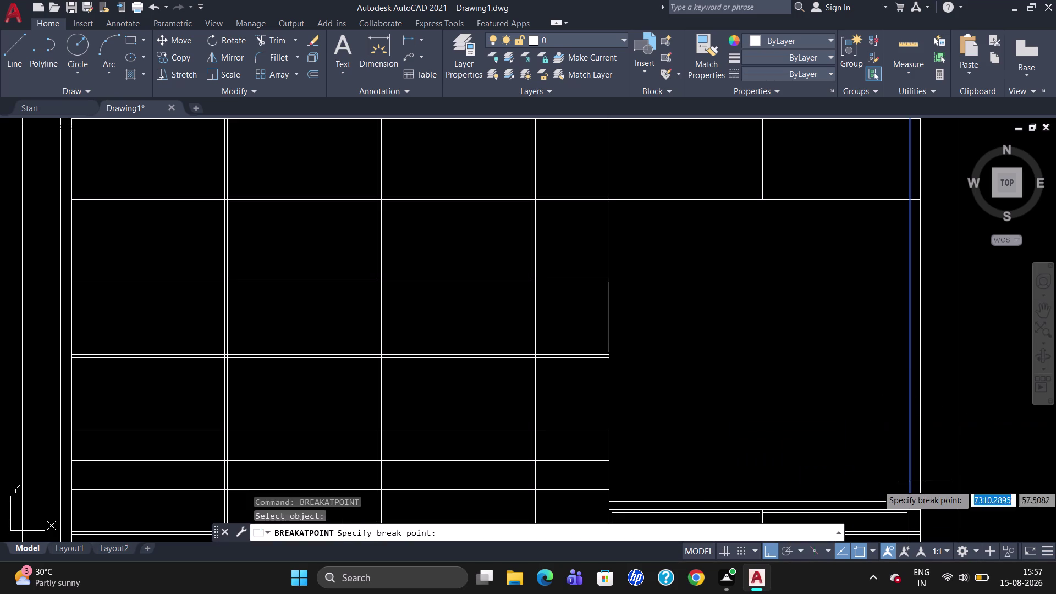
scroll(up, 3)
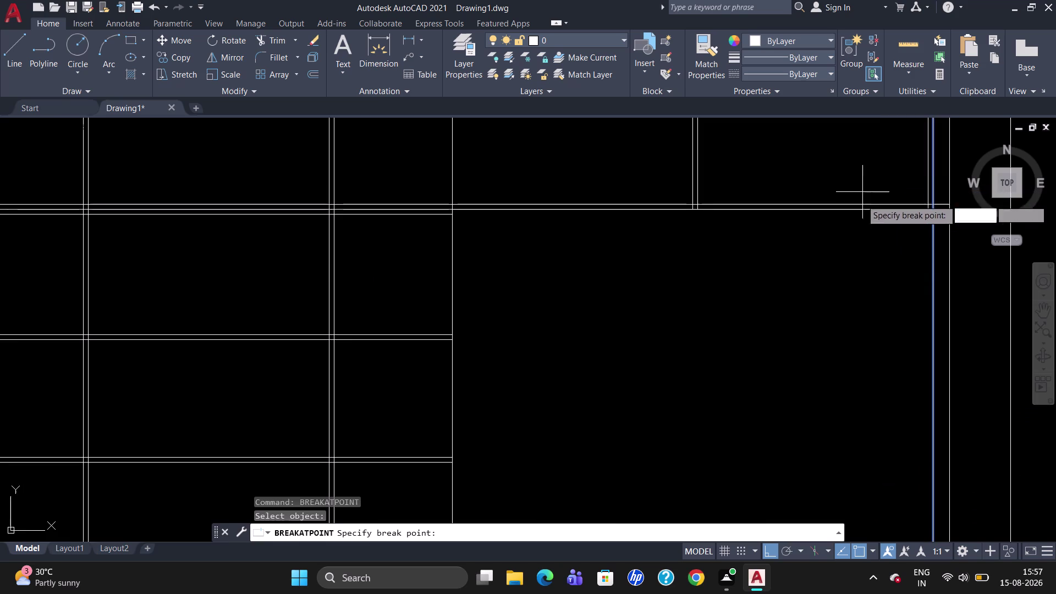
click(930, 208)
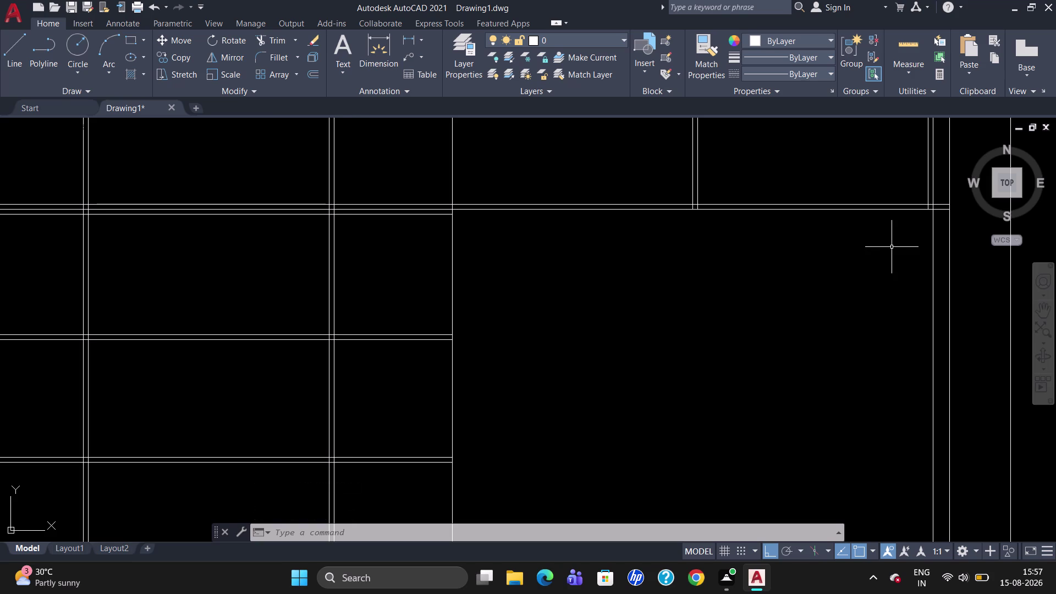
Split the top shelf line at the compartment edge and again near the right wall.
text(BR)
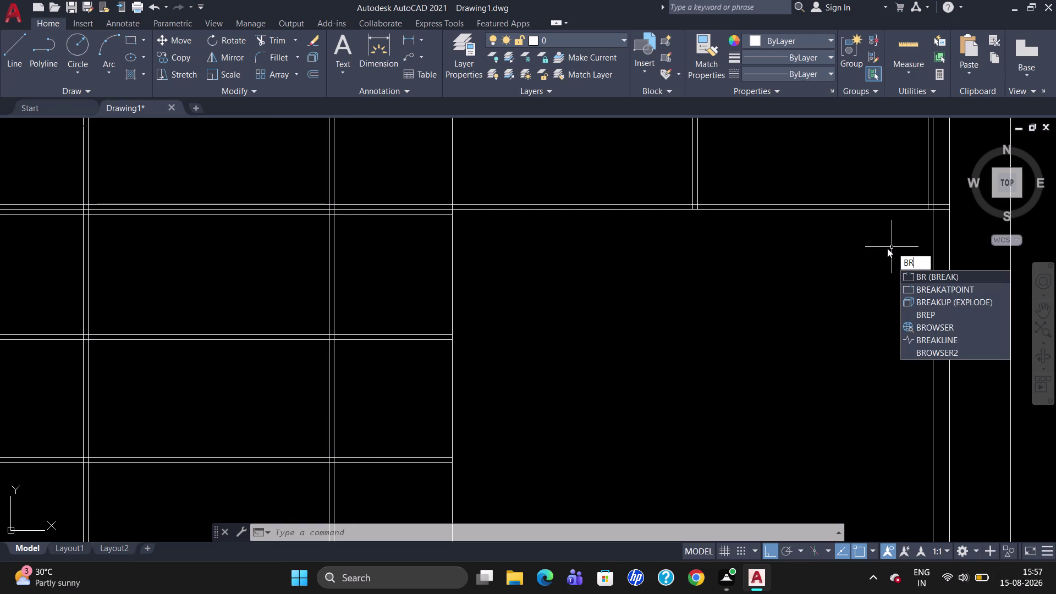
click(940, 288)
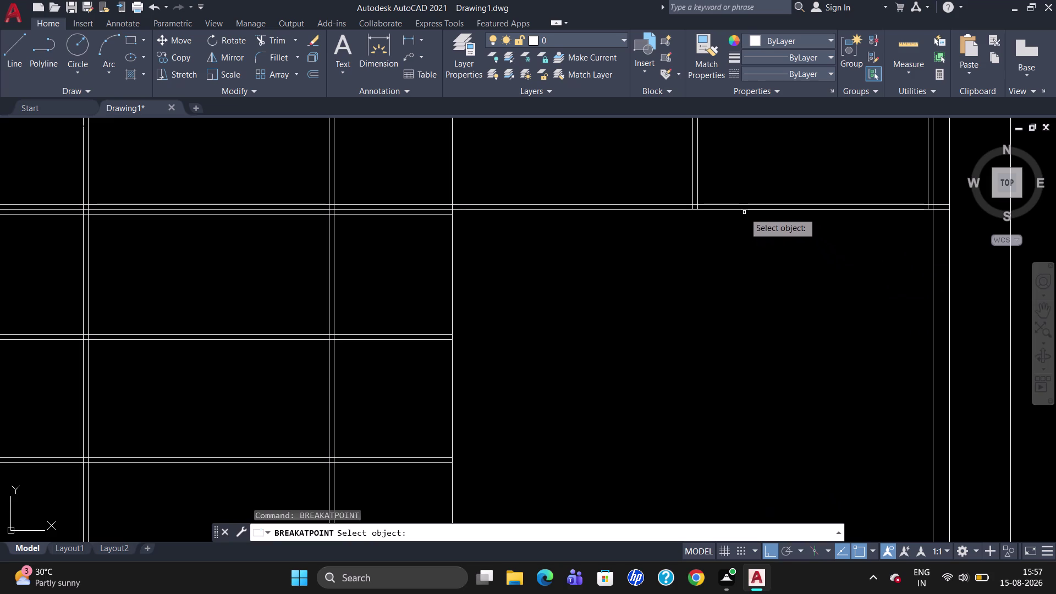
click(744, 209)
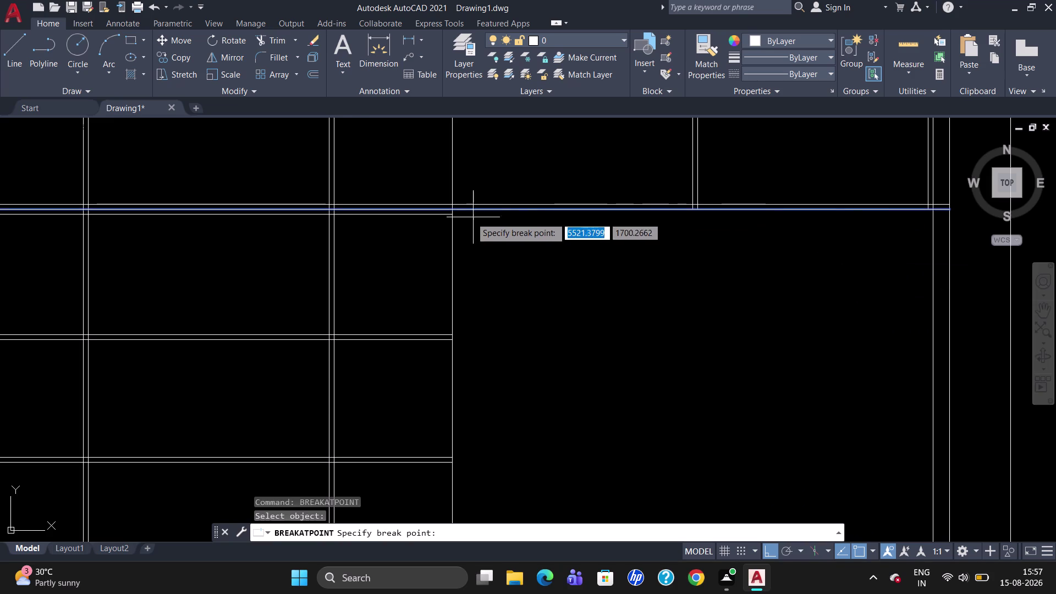
click(452, 212)
text(BR)
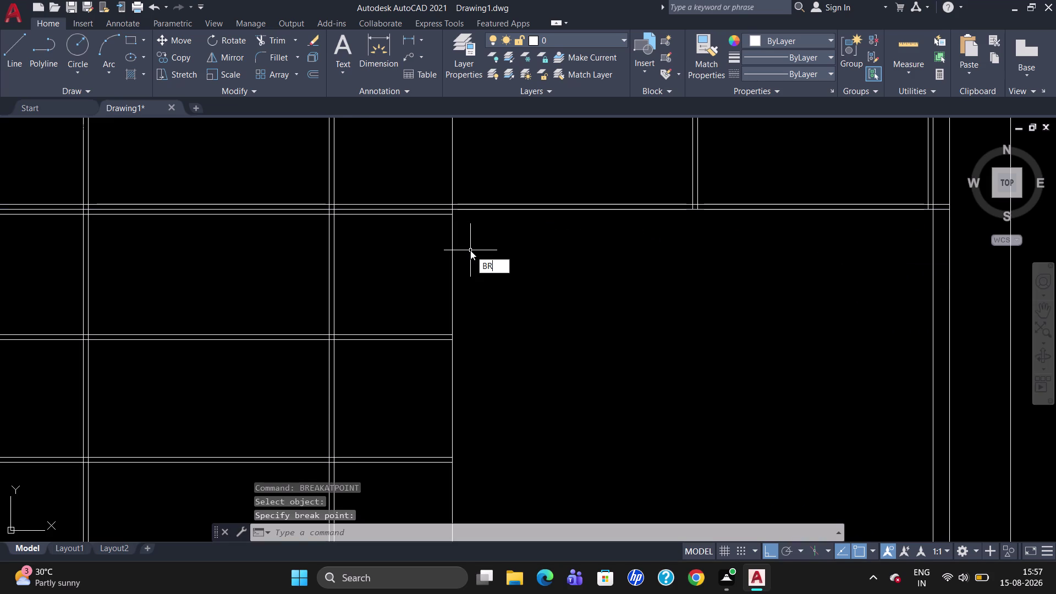
click(498, 290)
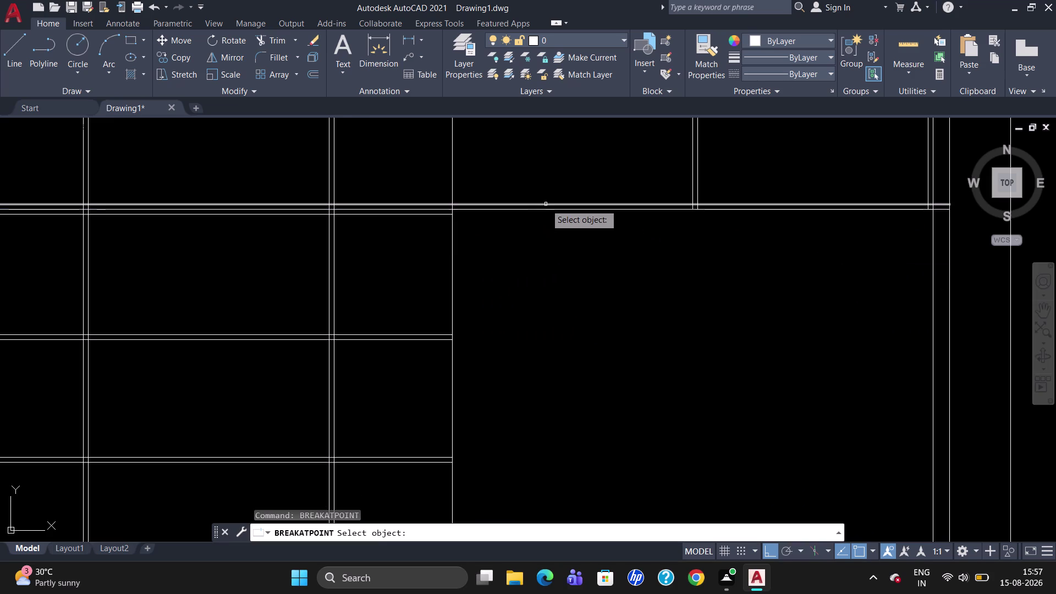
click(545, 209)
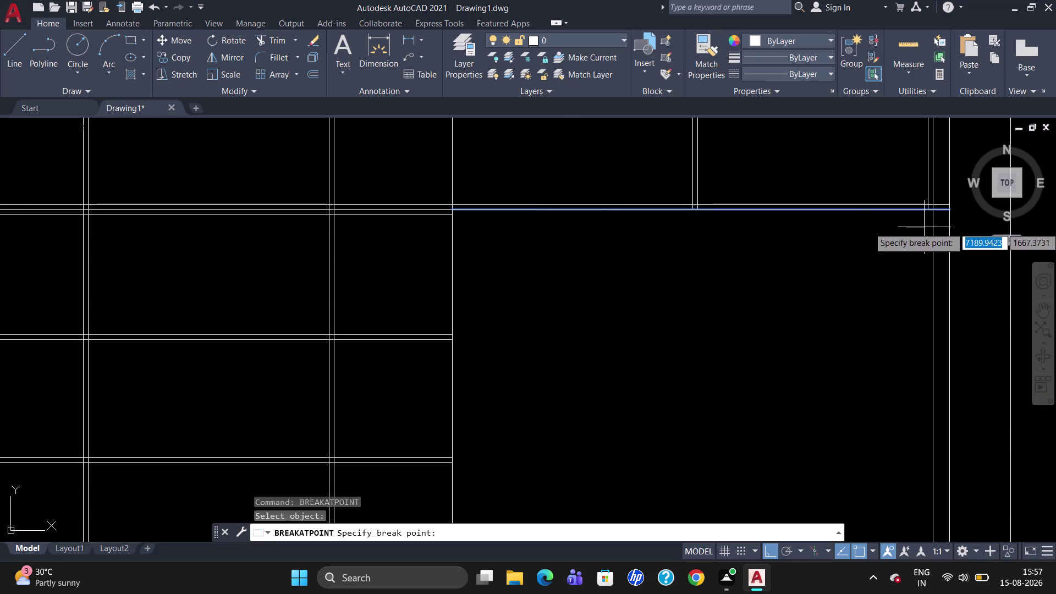
scroll(up, 3)
click(929, 210)
scroll(down, 3)
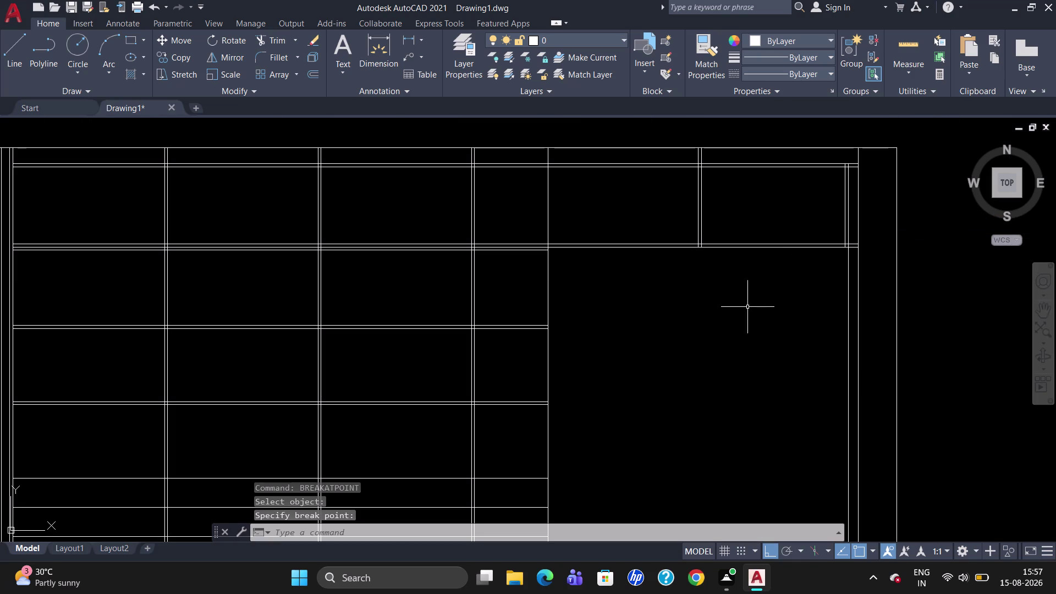
text(BR)
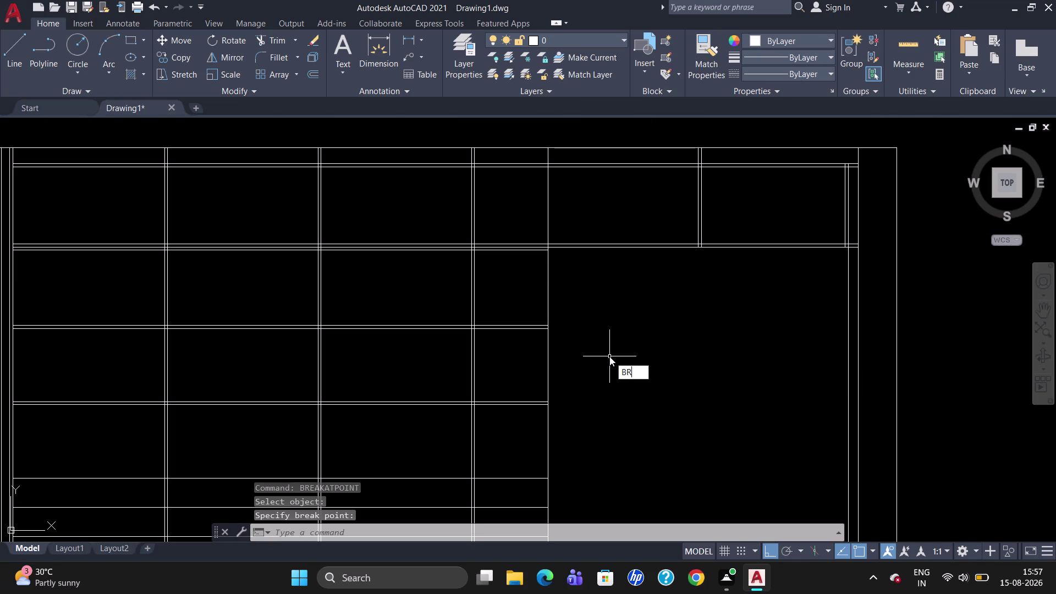
click(627, 392)
scroll(down, 3)
Abandon the partition break, then split the open bay's left vertical line at its top corner.
scroll(up, 3)
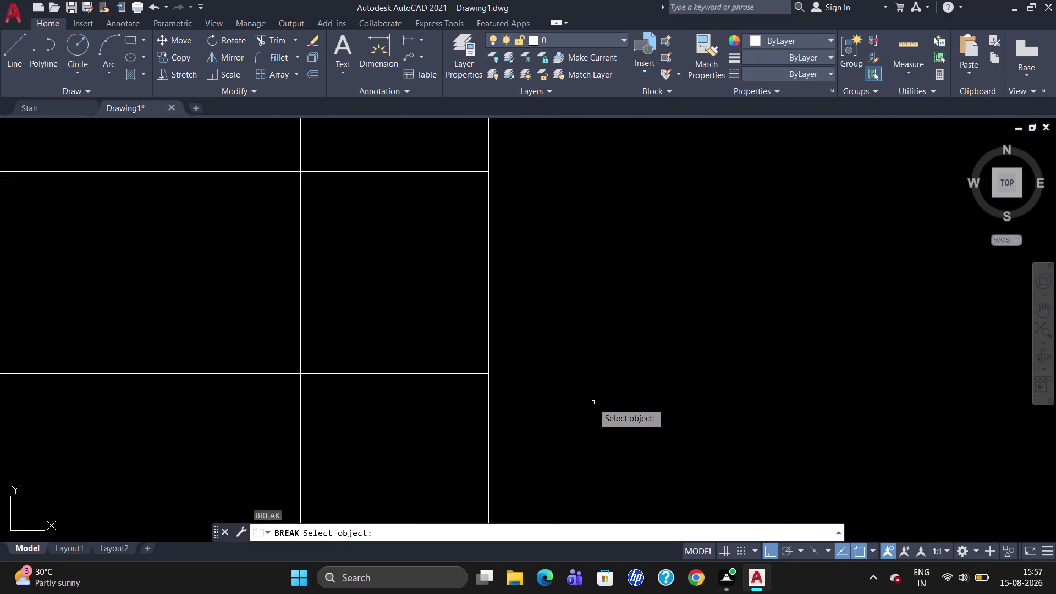
click(488, 391)
scroll(down, 3)
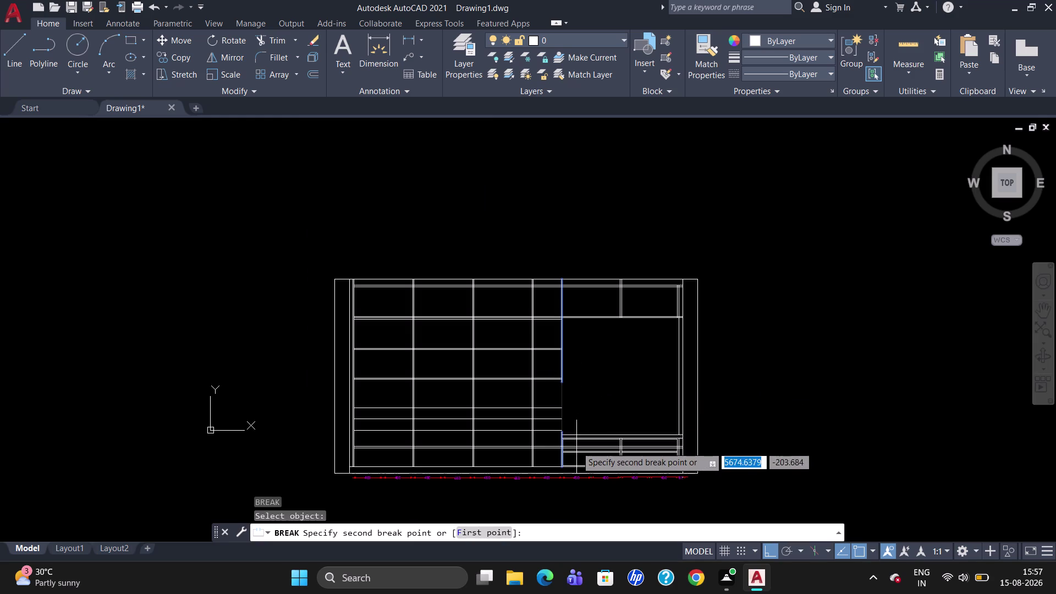
scroll(up, 3)
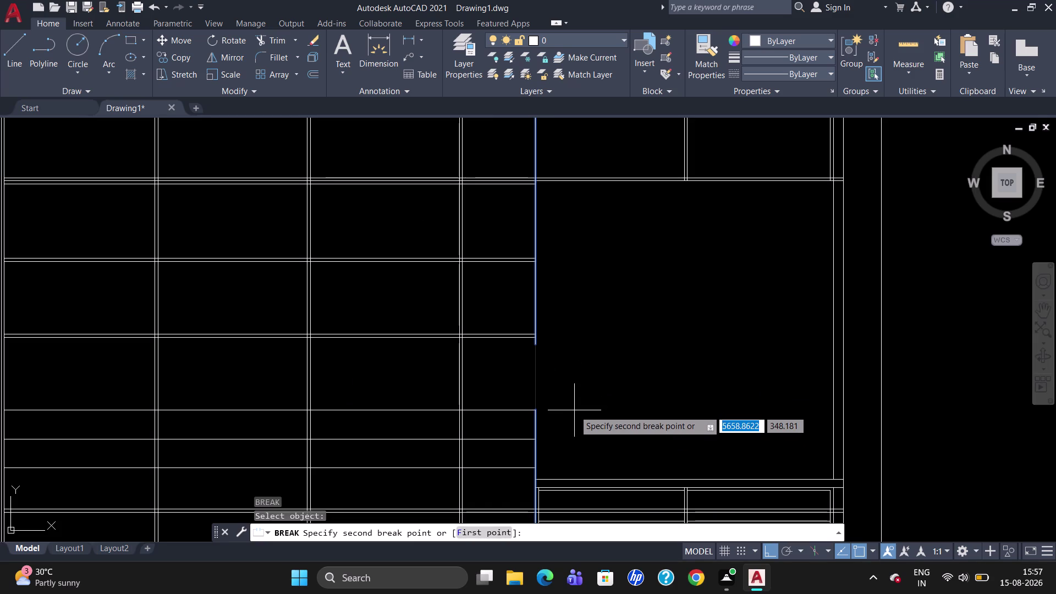
key(Escape)
text(BR)
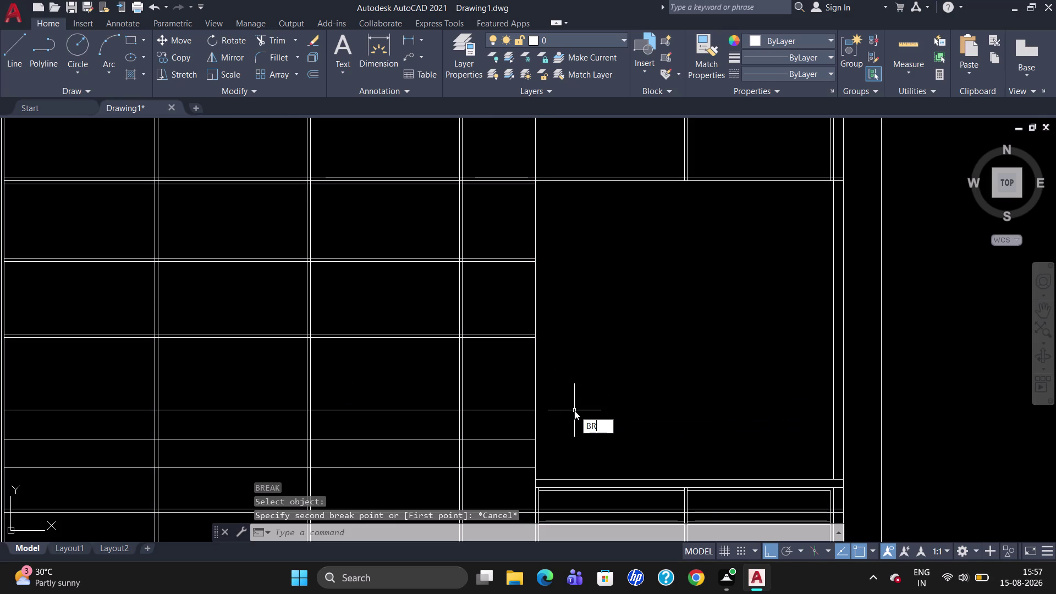
click(588, 449)
click(536, 377)
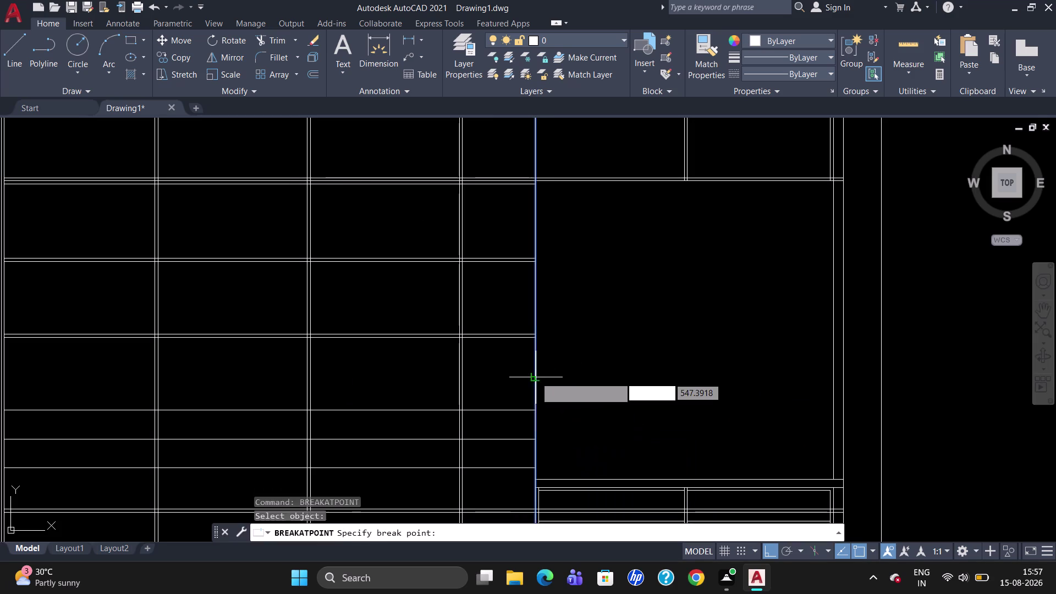
scroll(up, 3)
scroll(down, 3)
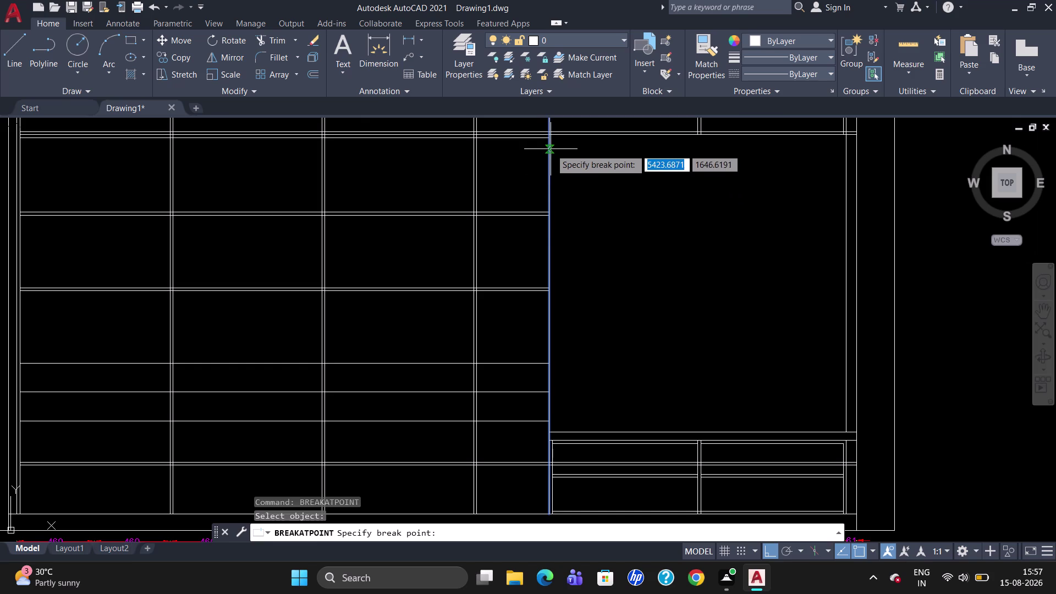
scroll(up, 3)
click(551, 135)
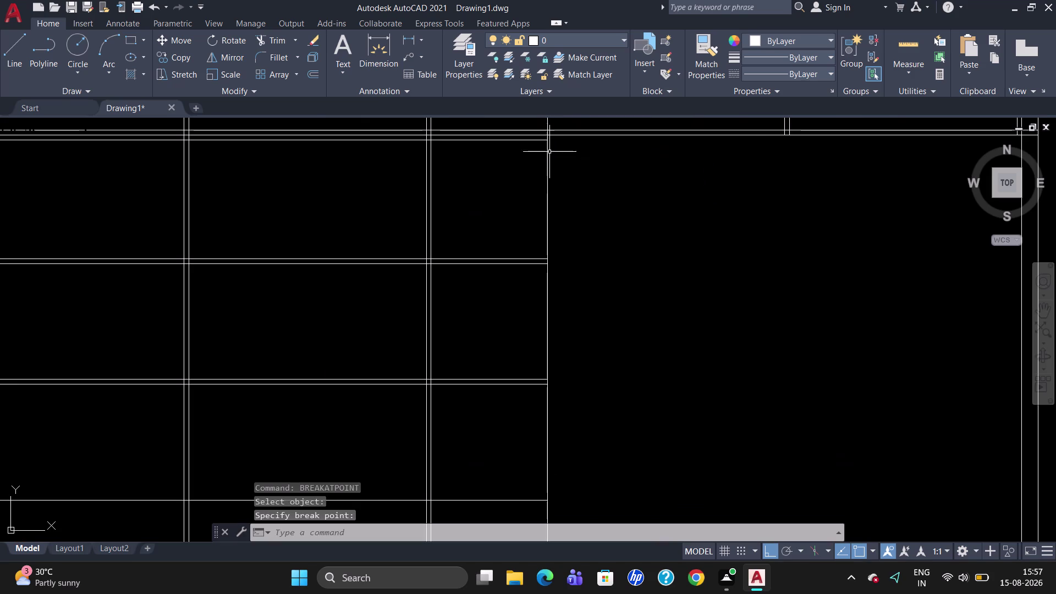
scroll(down, 3)
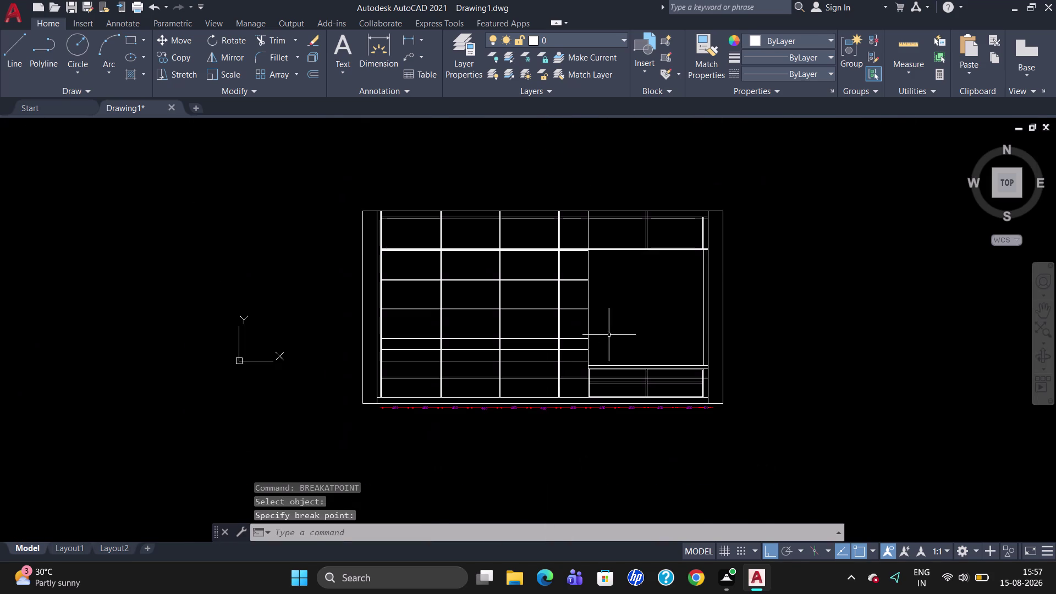
Split the vertical line beside the open bay at its lower corner.
scroll(up, 3)
text(BR)
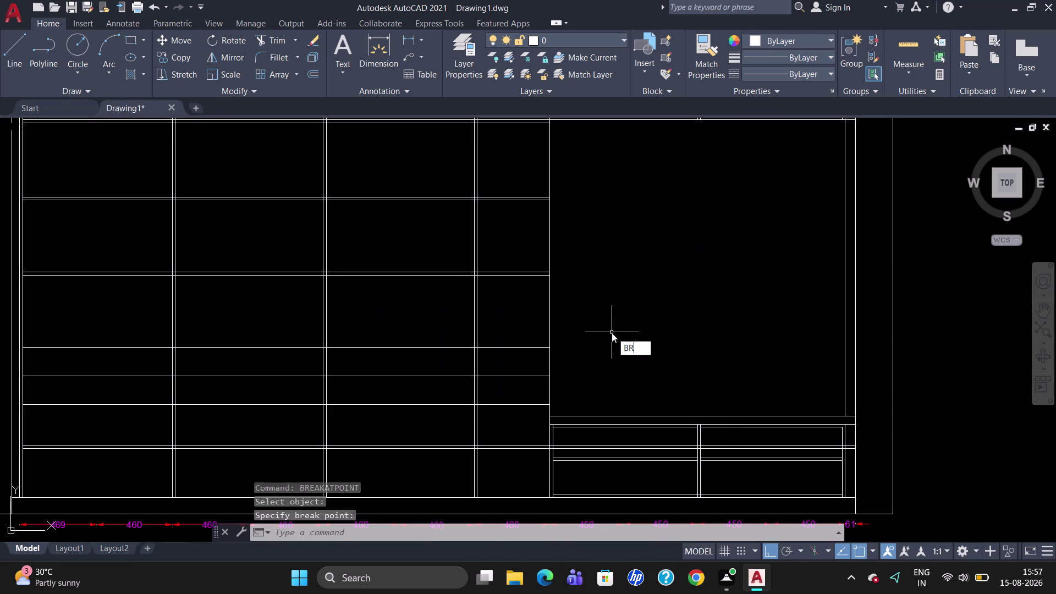
click(631, 367)
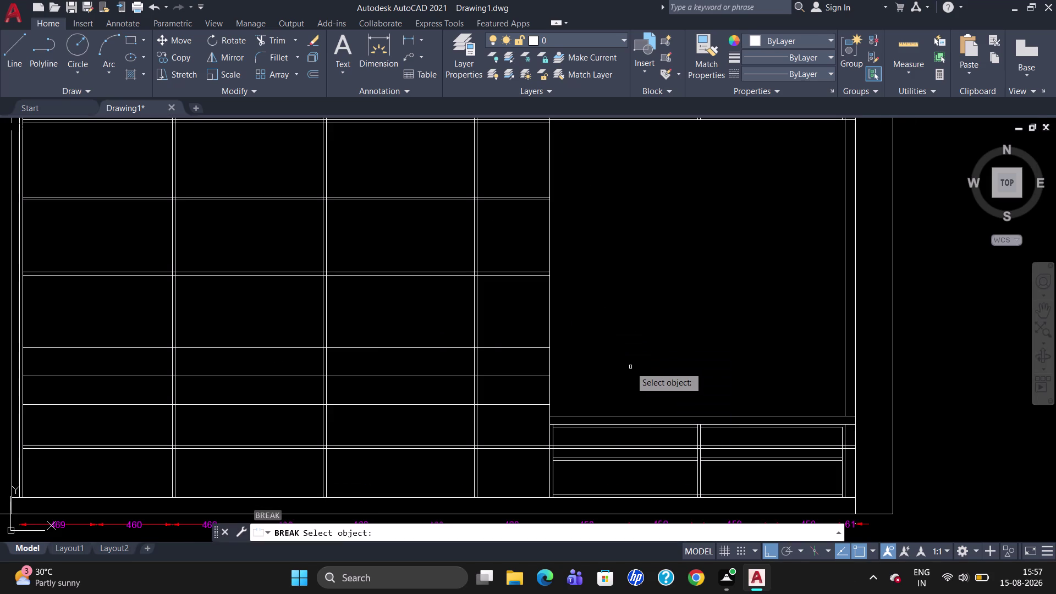
key(Escape)
text(BR)
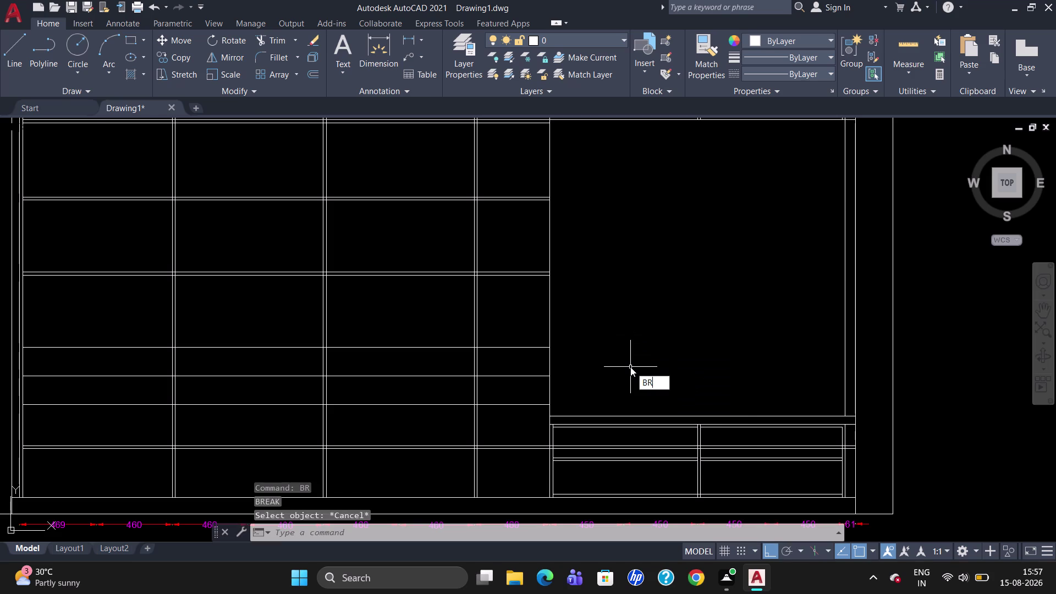
click(655, 407)
click(550, 321)
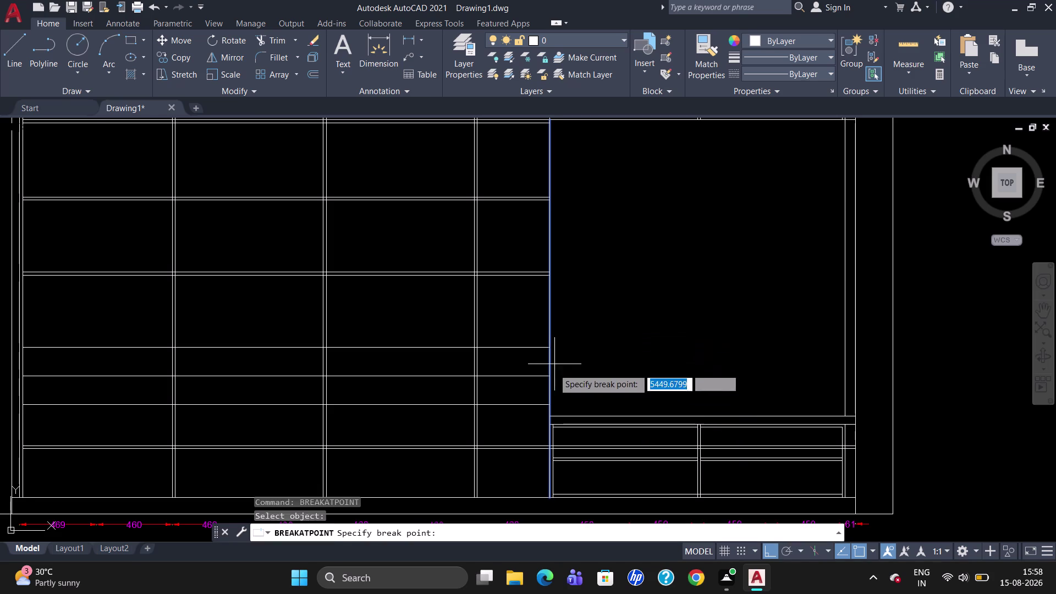
scroll(up, 3)
click(546, 437)
scroll(down, 3)
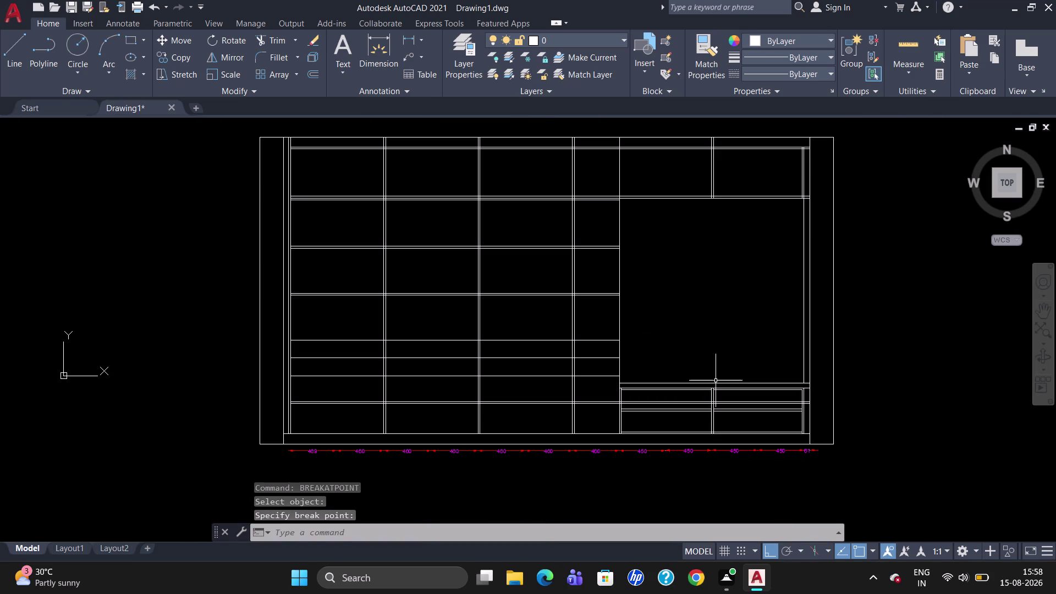
Split the horizontal line above the drawers at its right corner.
text(BR)
click(732, 413)
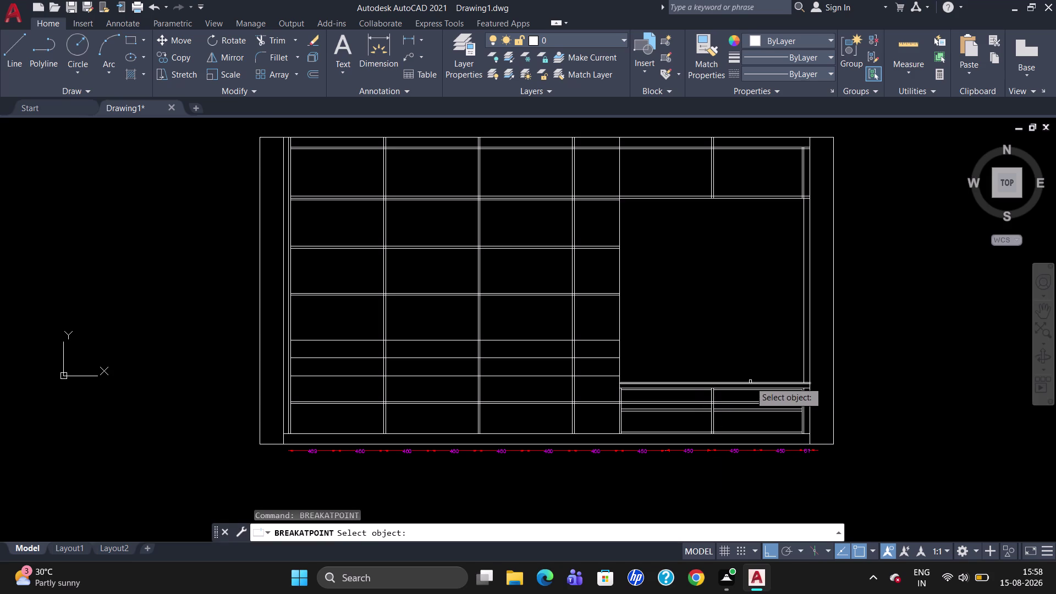
click(750, 382)
scroll(up, 3)
click(809, 387)
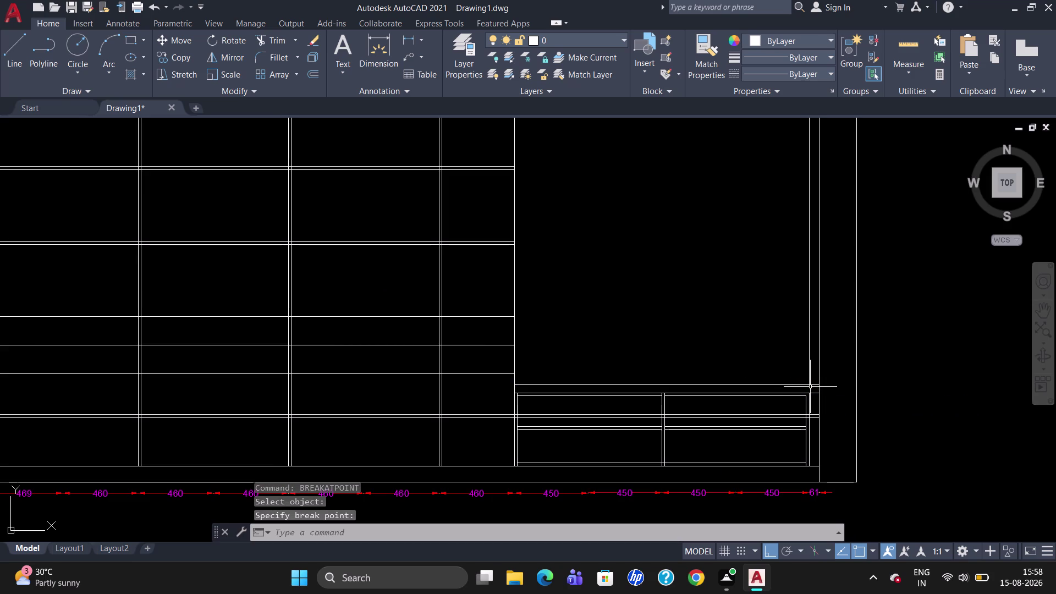
Select the bay's bottom, right, top and left edges.
click(757, 385)
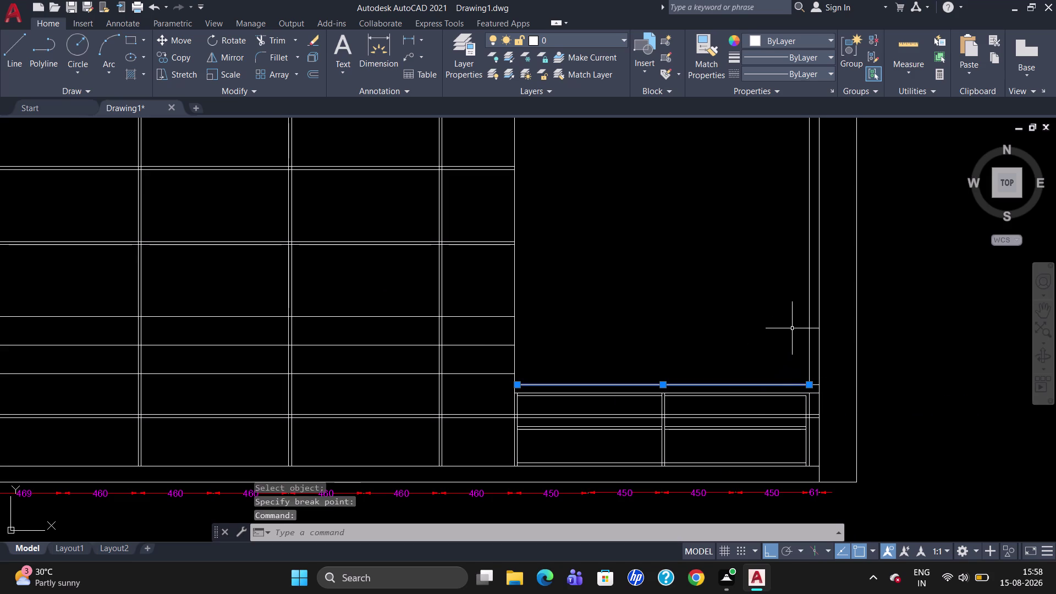
click(808, 317)
scroll(down, 3)
scroll(up, 3)
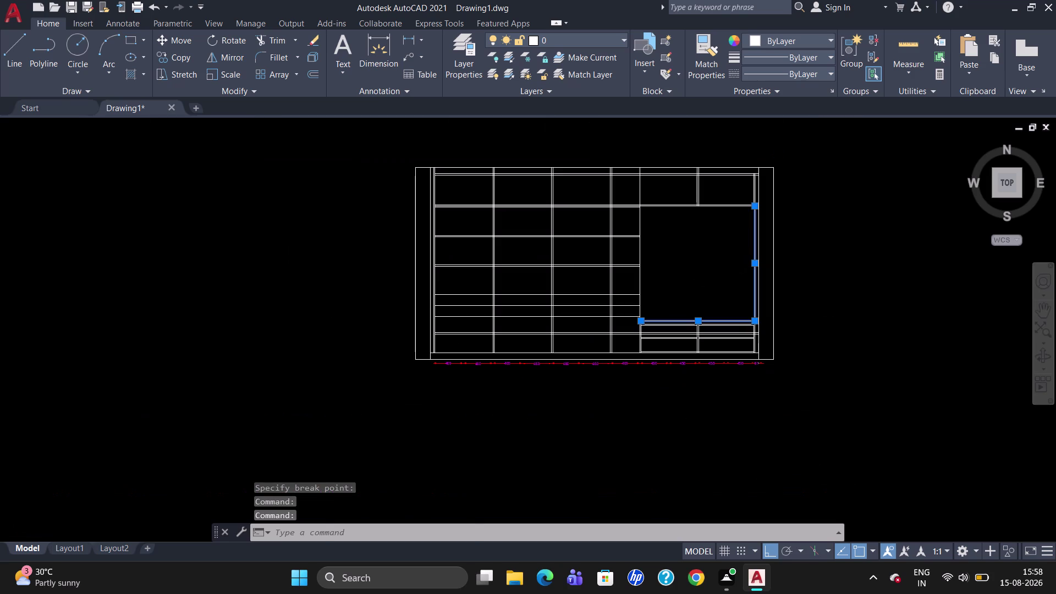
scroll(up, 3)
click(695, 199)
click(695, 198)
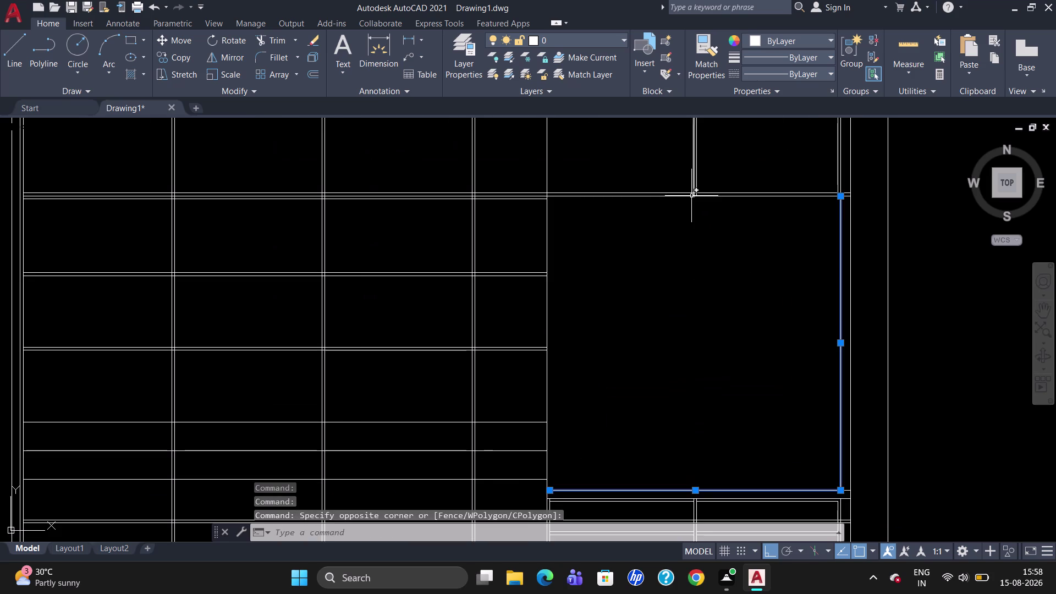
click(690, 195)
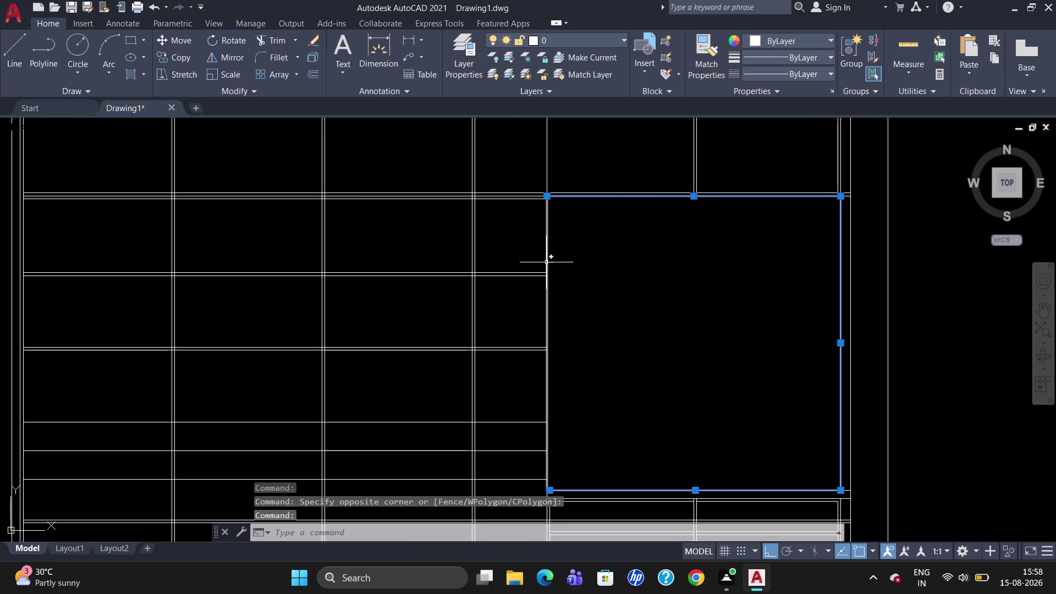
click(546, 262)
Join the bay edges into one polyline and offset it 100 inward.
key(j)
key(Return)
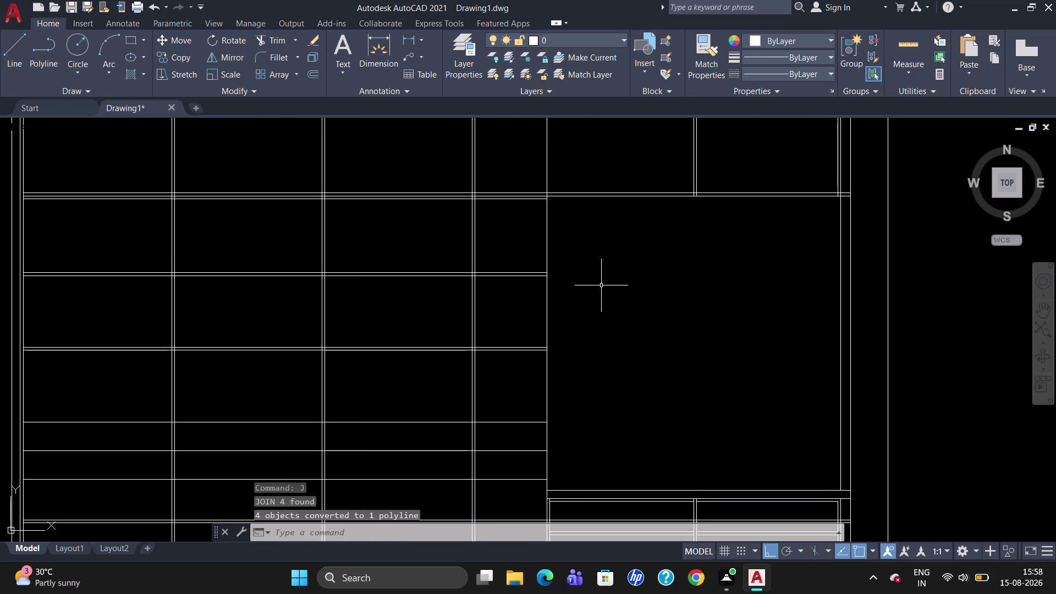
key(o)
key(Return)
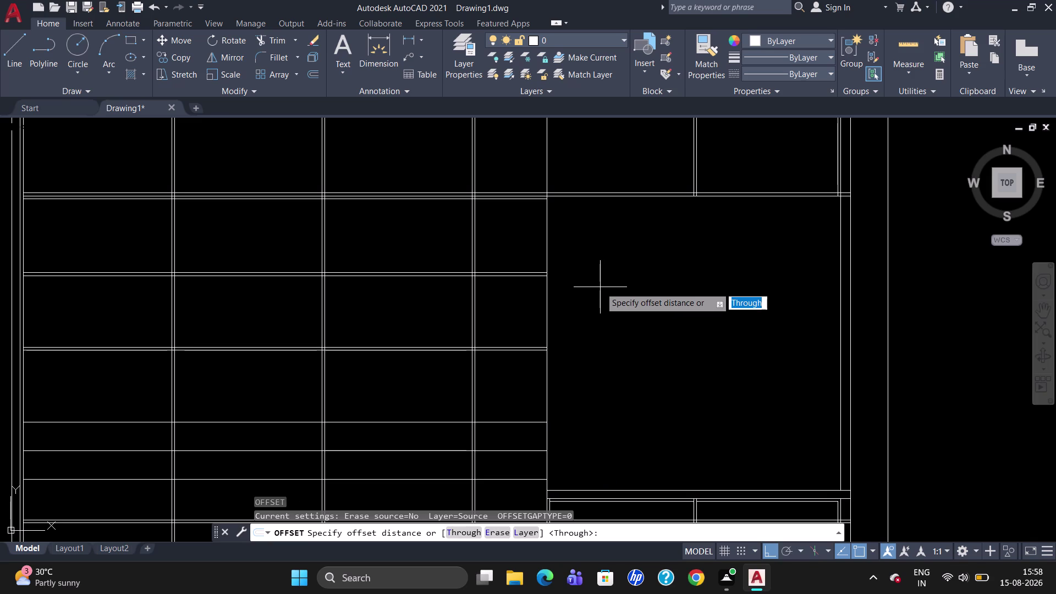
text(100)
key(Return)
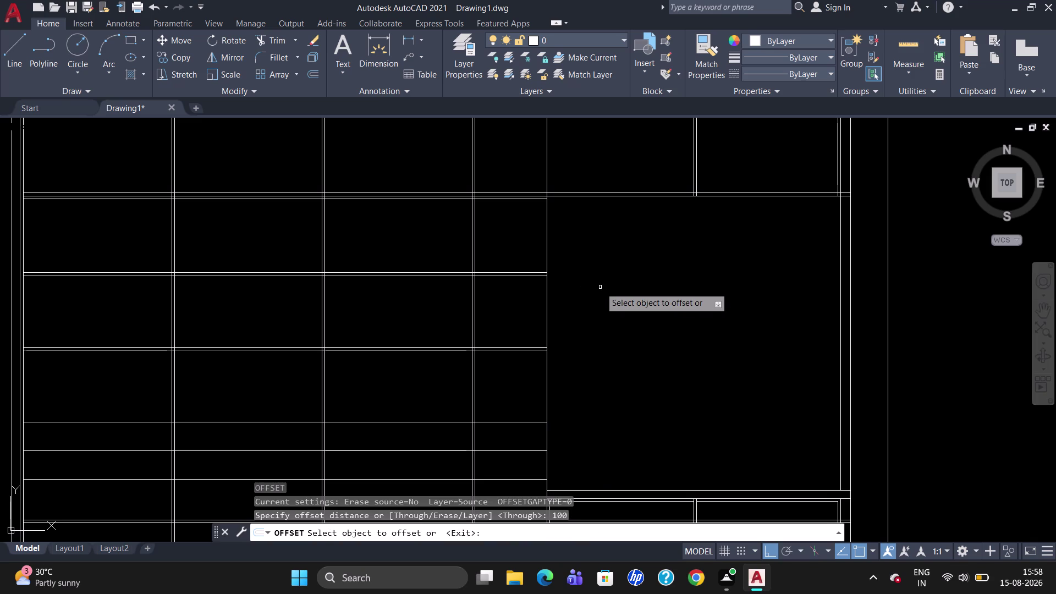
click(613, 198)
click(627, 255)
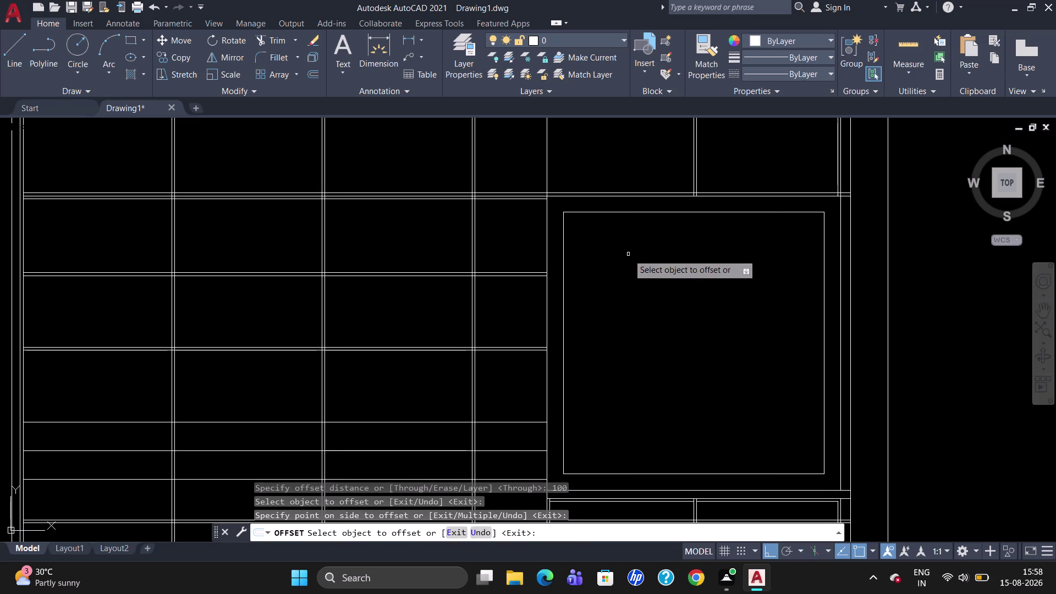
Offset the new inner outline a further 50 inward.
click(650, 212)
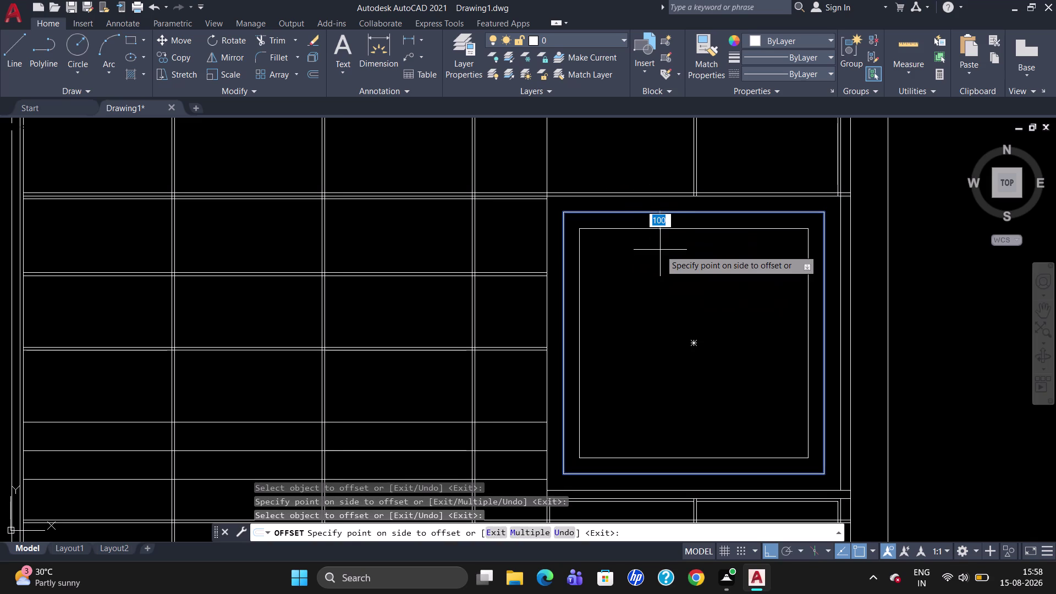
text(50)
key(Return)
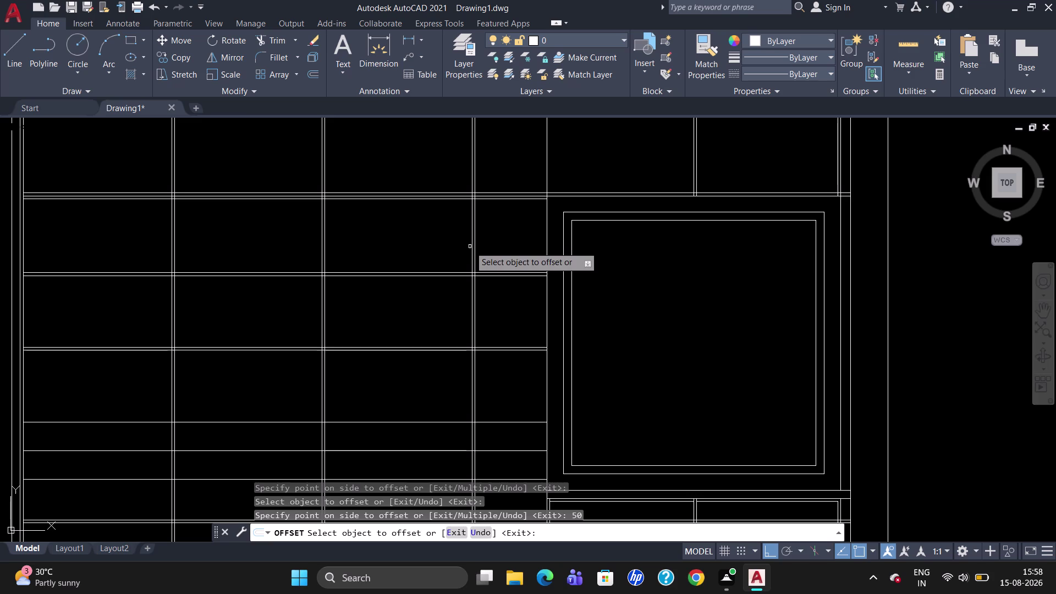
scroll(down, 3)
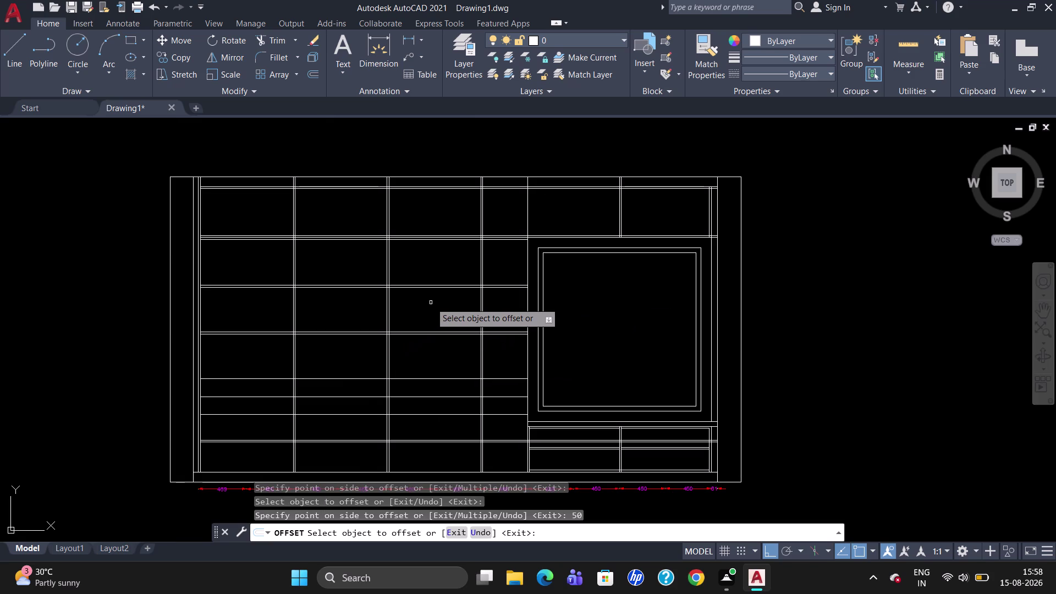
key(Escape)
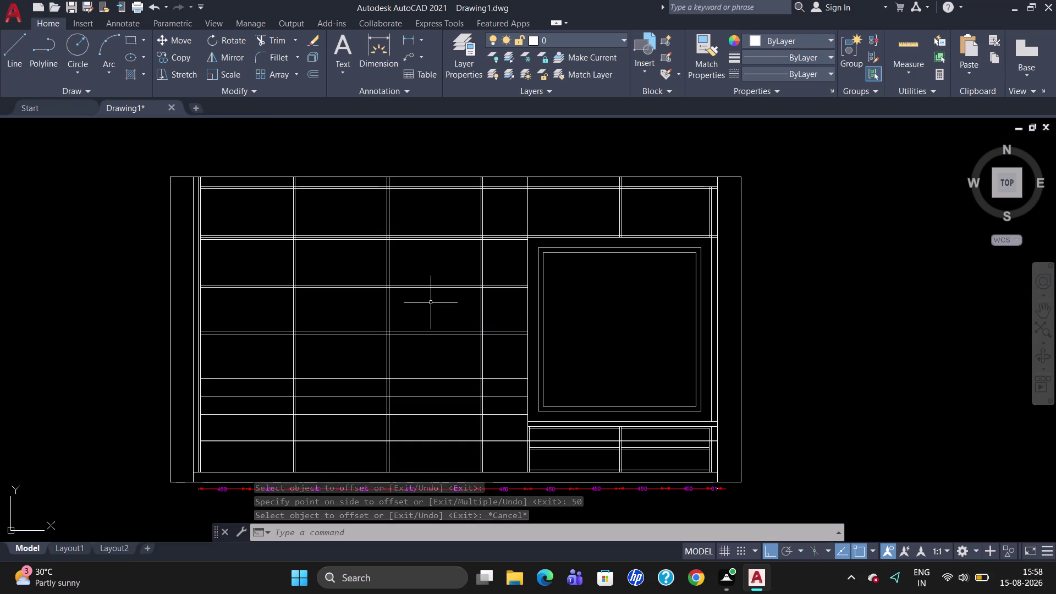
Fence-trim every shelf line crossing the second column from the left.
text(TR)
key(Return)
key(Return)
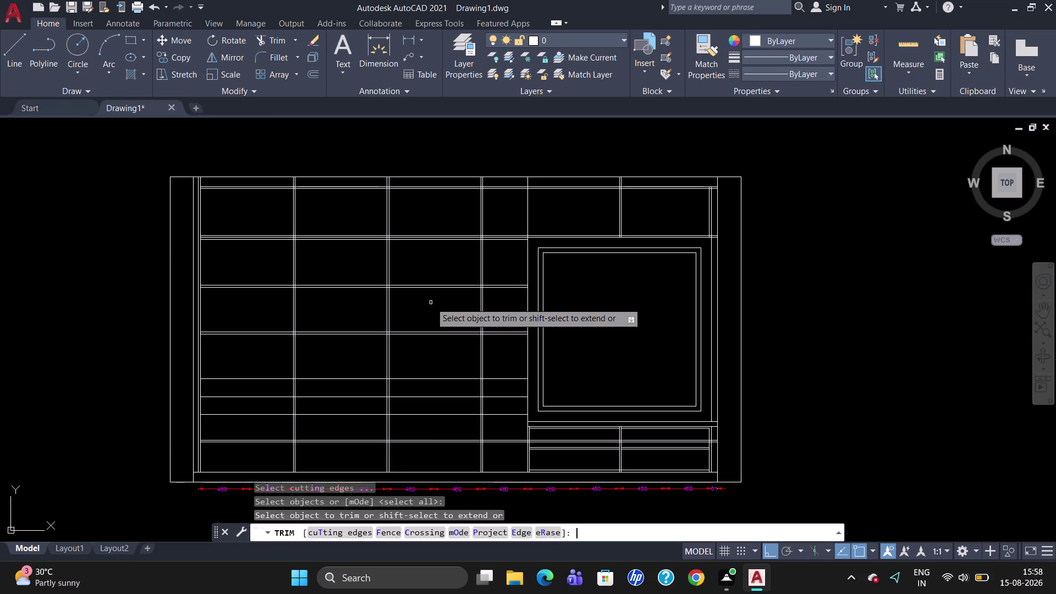
drag(340, 448, 340, 417)
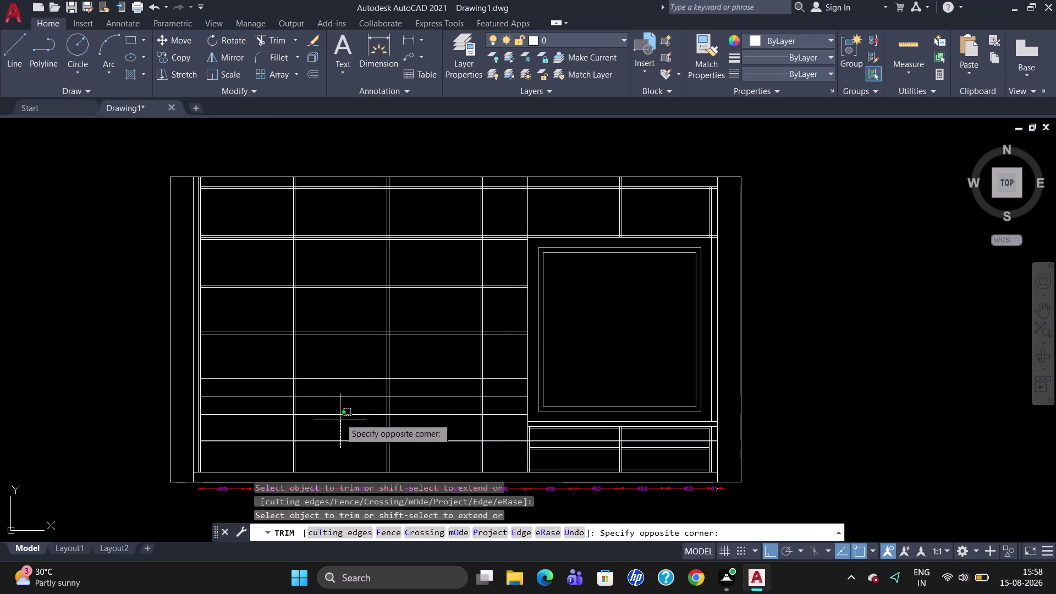
drag(340, 417, 340, 292)
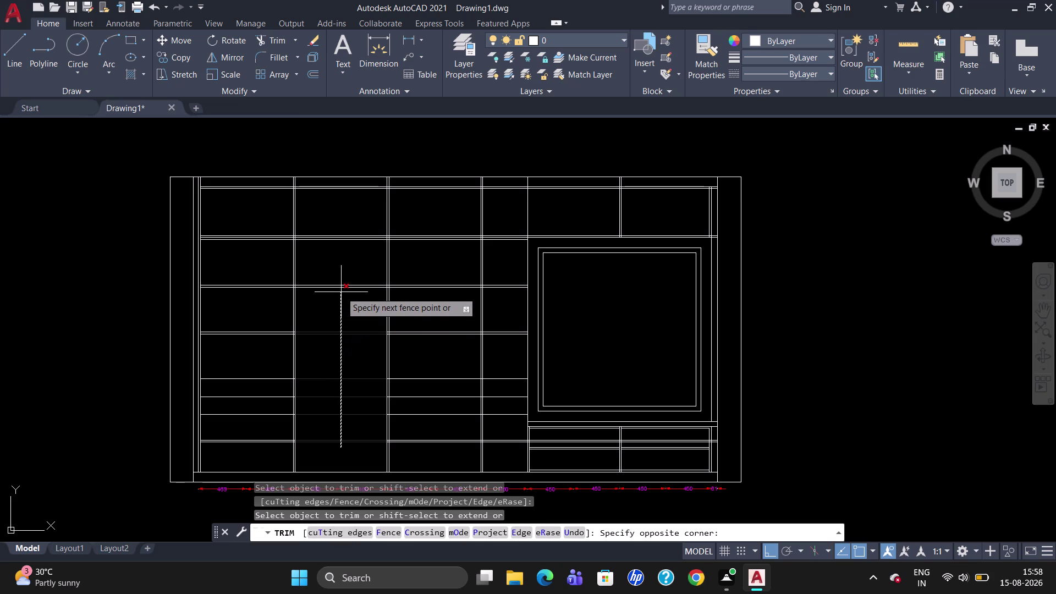
drag(341, 292, 341, 282)
click(340, 282)
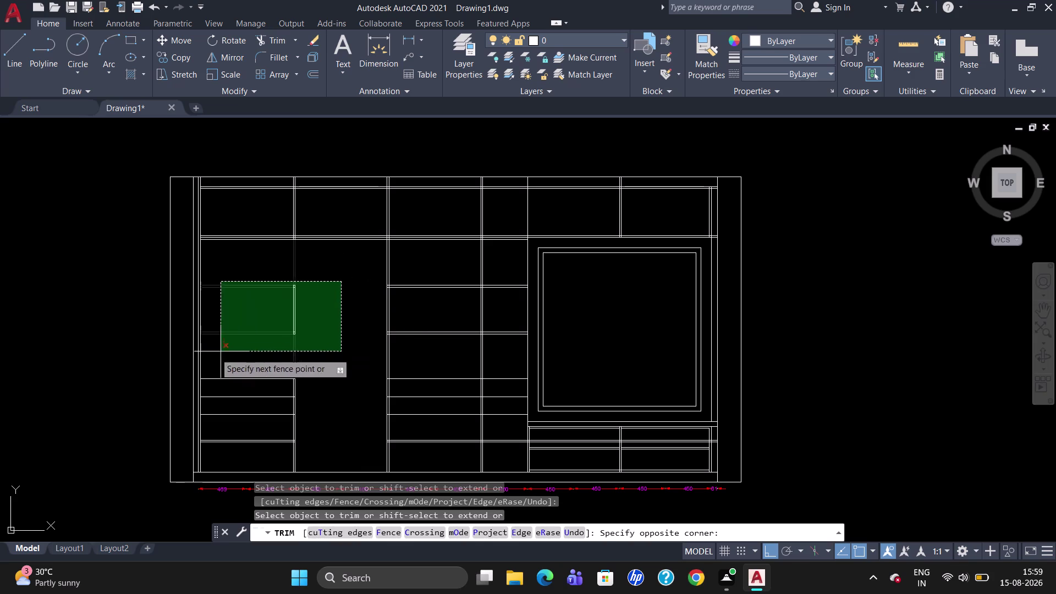
key(Escape)
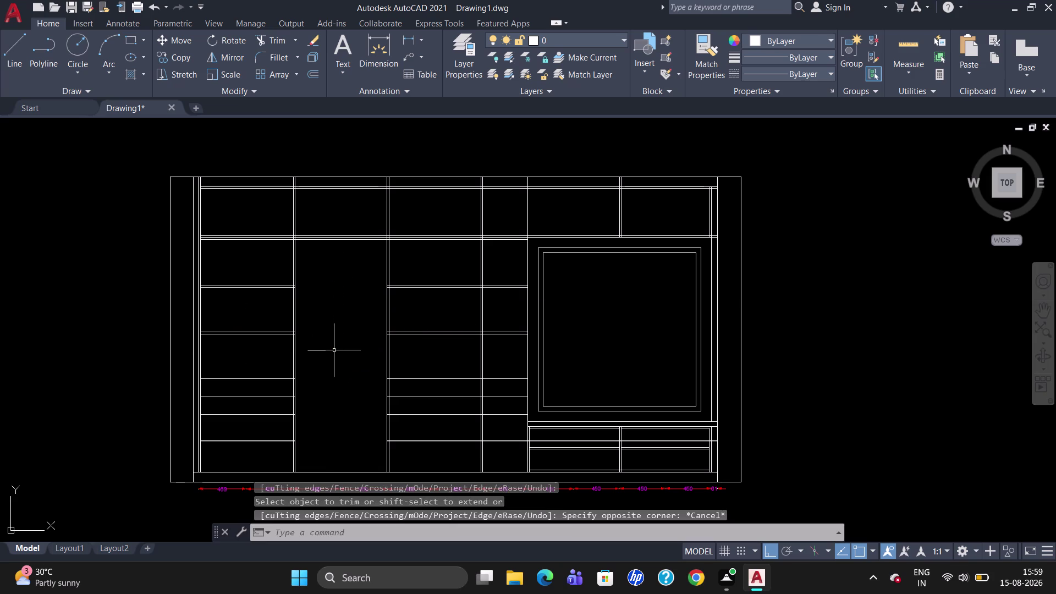
Trim the upper shelf overhangs at the divider junctions, undoing one mistaken trim.
scroll(up, 3)
scroll(down, 3)
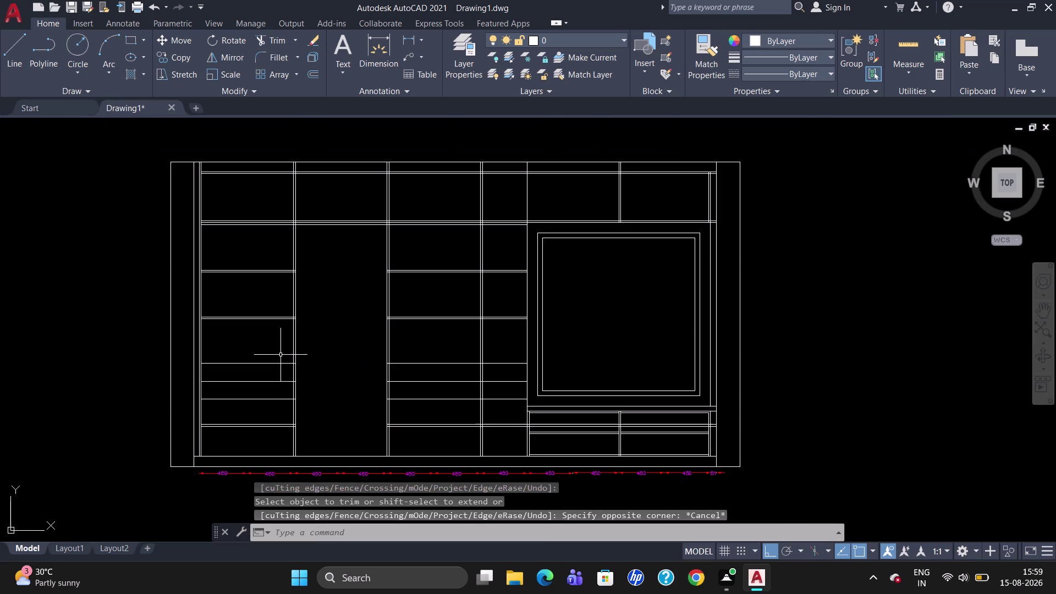
scroll(up, 3)
scroll(up, 3)
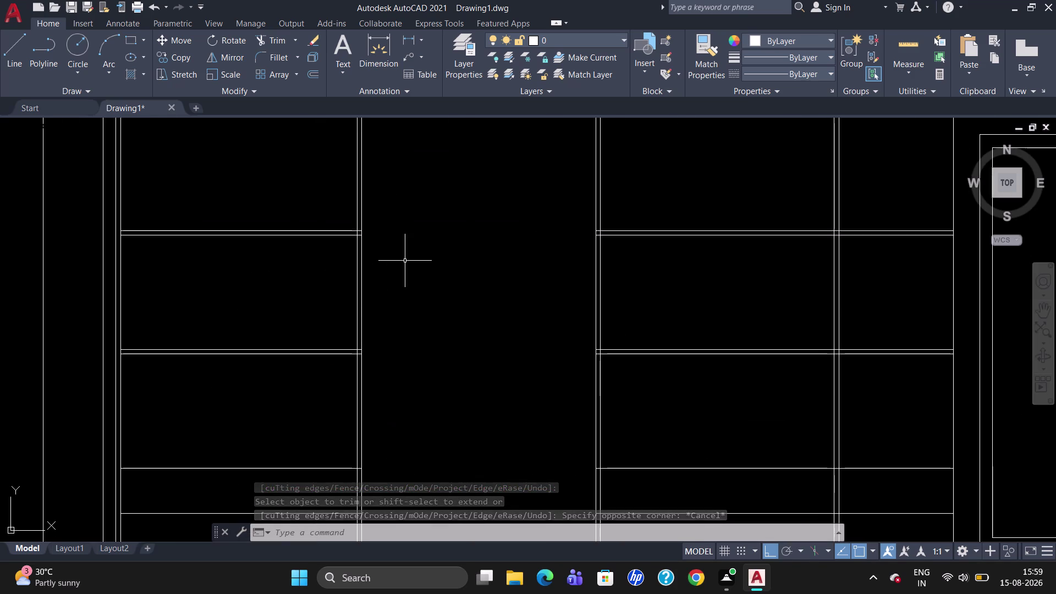
text(TR)
key(Return)
key(Return)
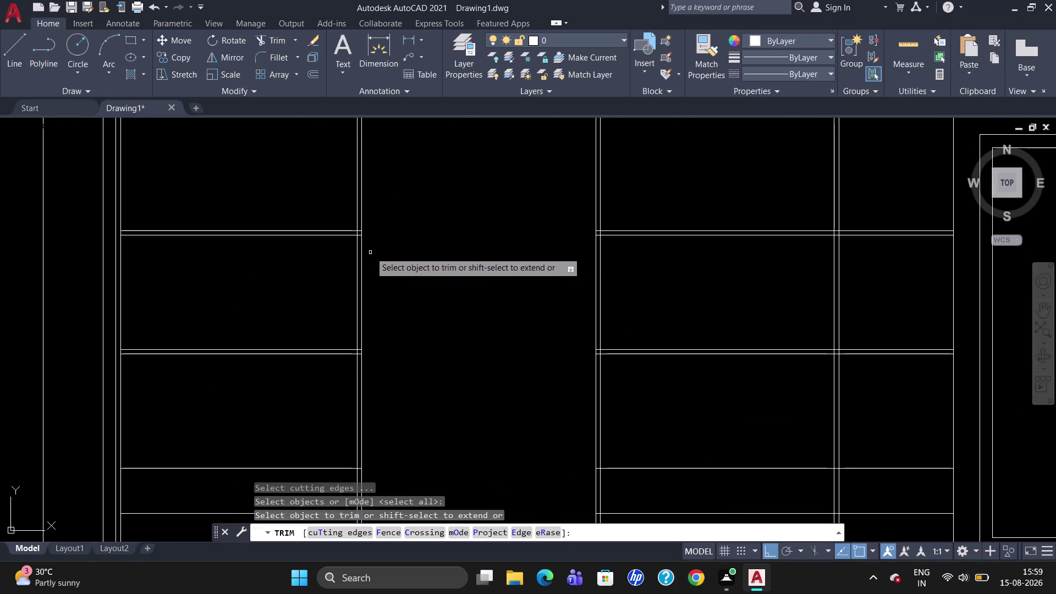
scroll(up, 3)
click(353, 218)
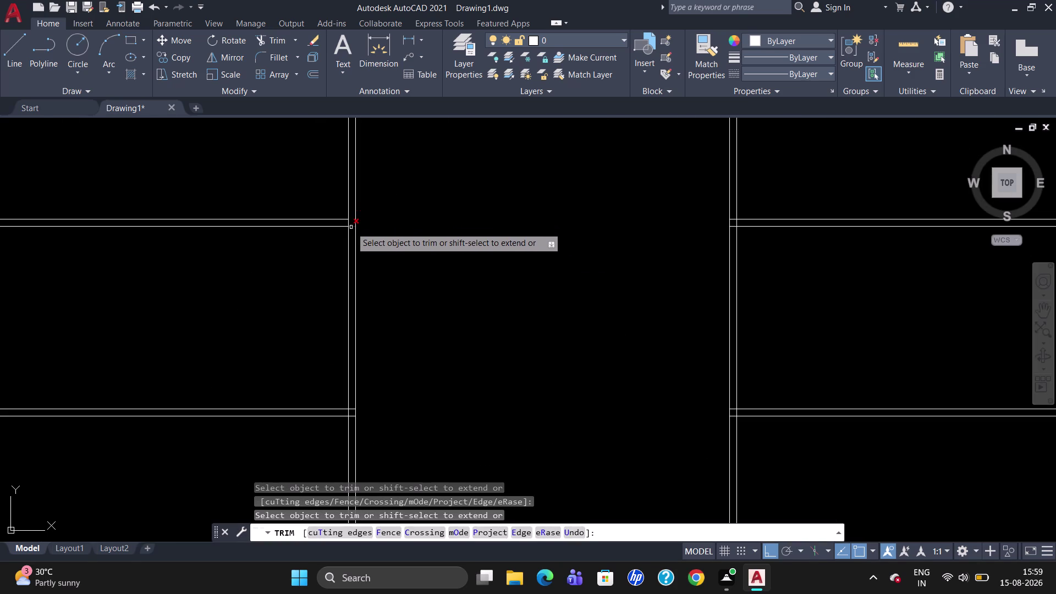
click(350, 227)
scroll(down, 3)
scroll(up, 3)
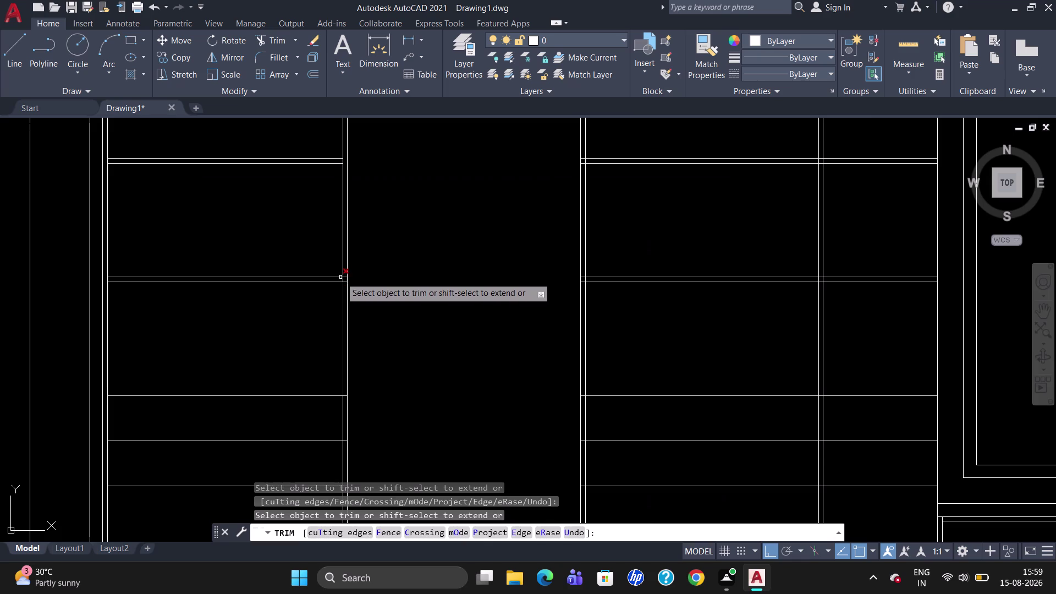
scroll(up, 3)
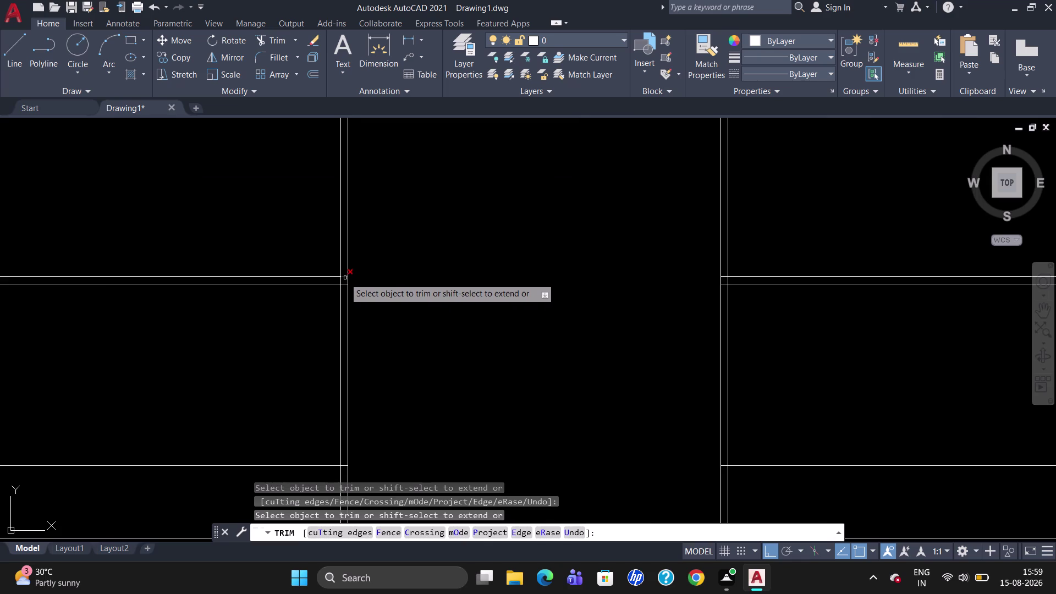
click(344, 278)
click(345, 284)
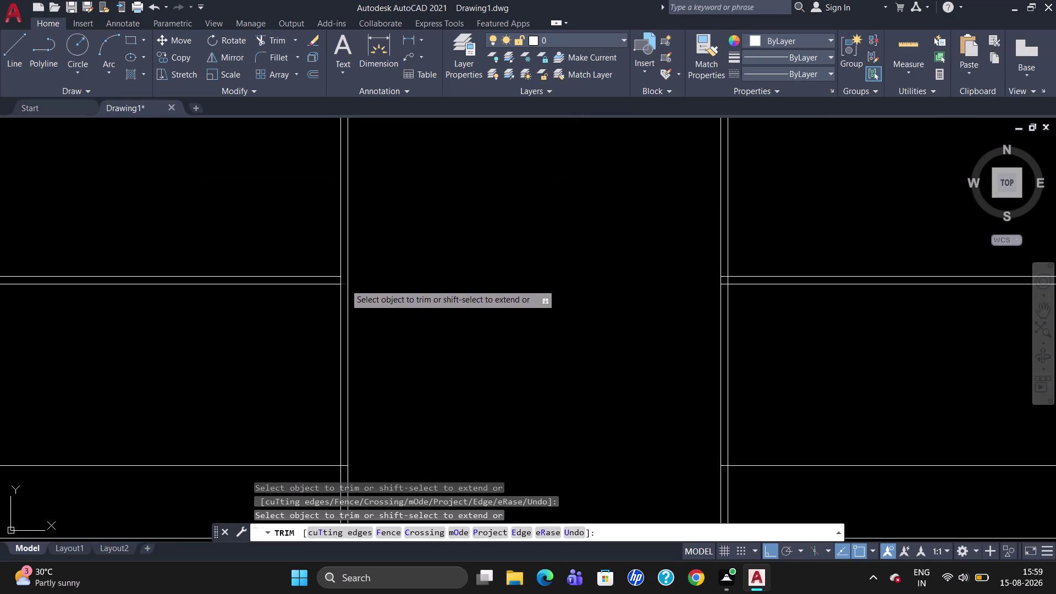
scroll(down, 3)
scroll(up, 3)
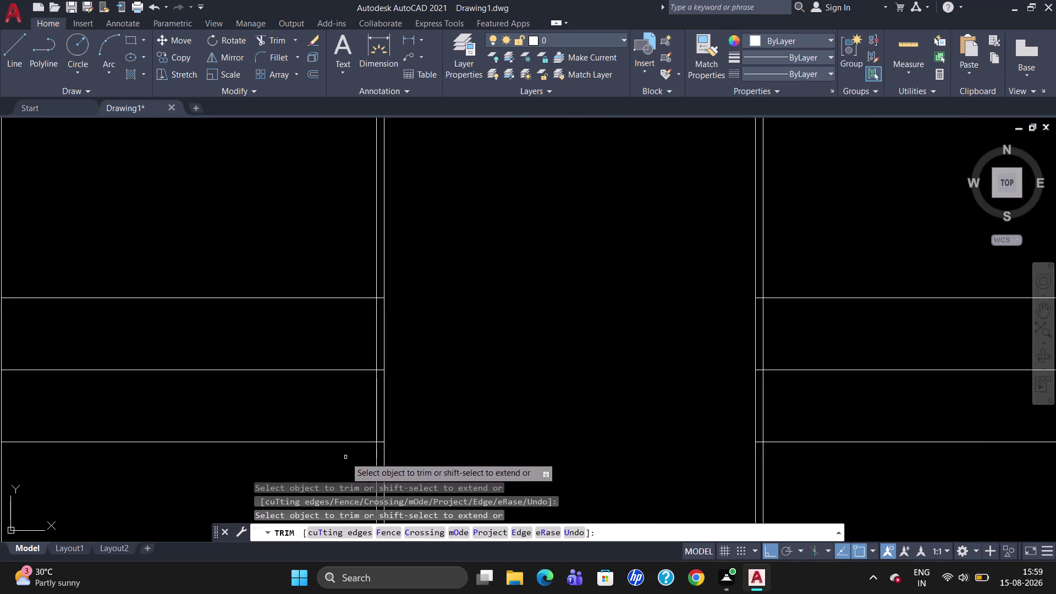
scroll(up, 3)
scroll(down, 3)
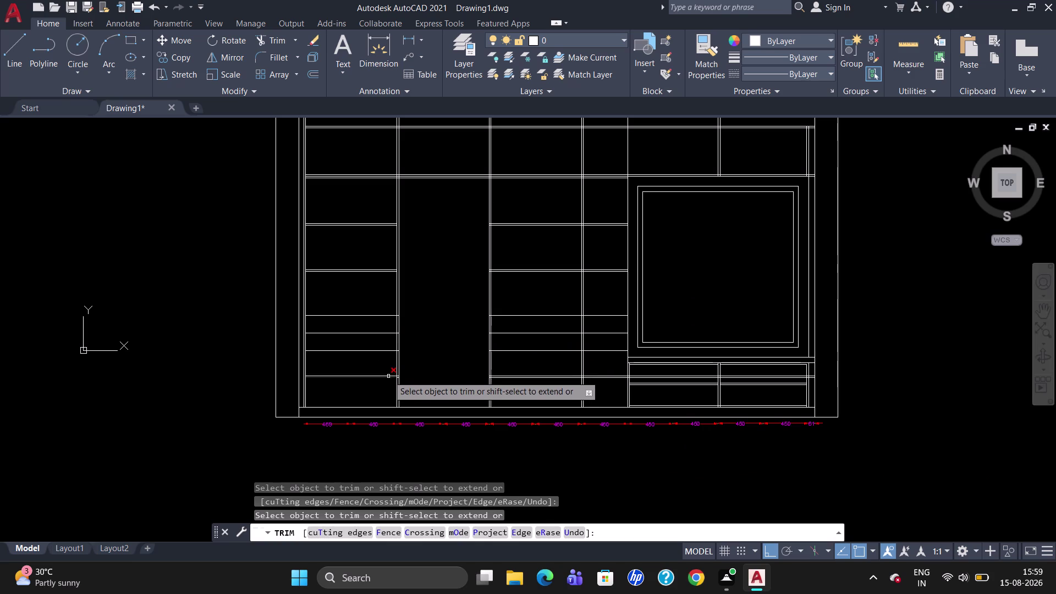
scroll(up, 3)
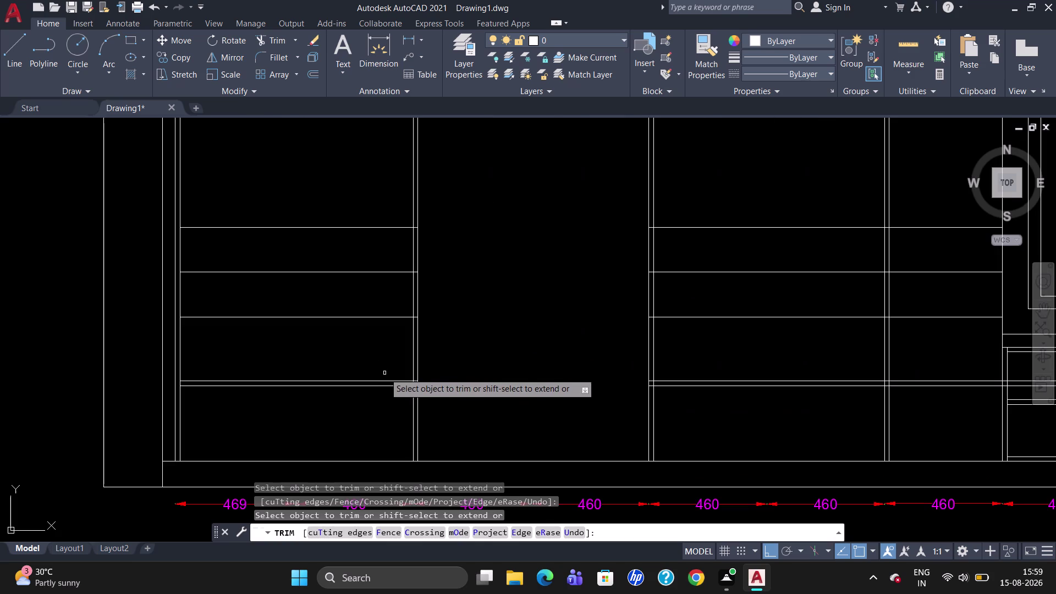
click(416, 318)
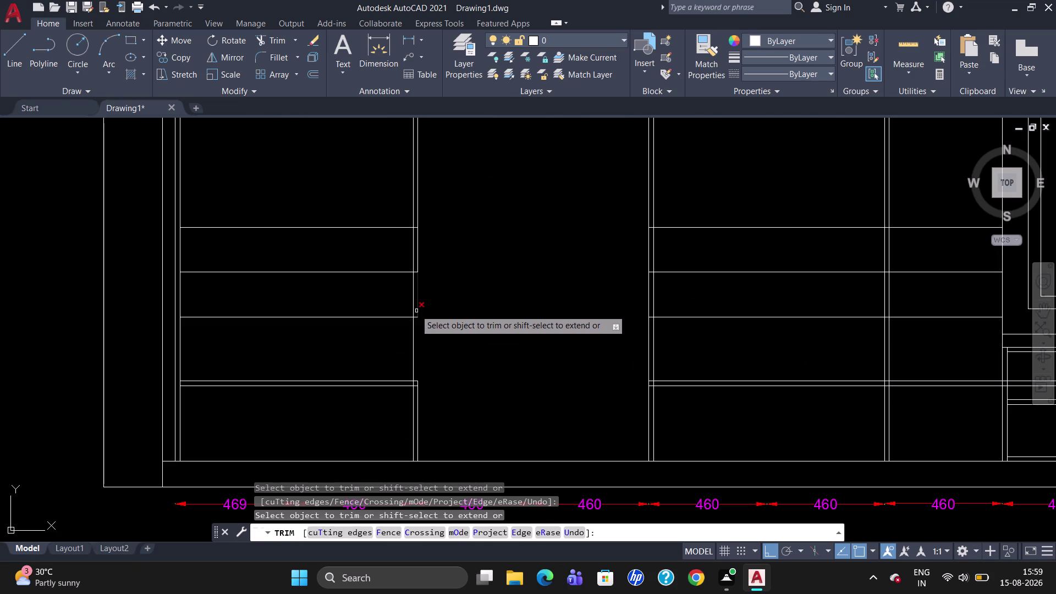
key(u)
key(Return)
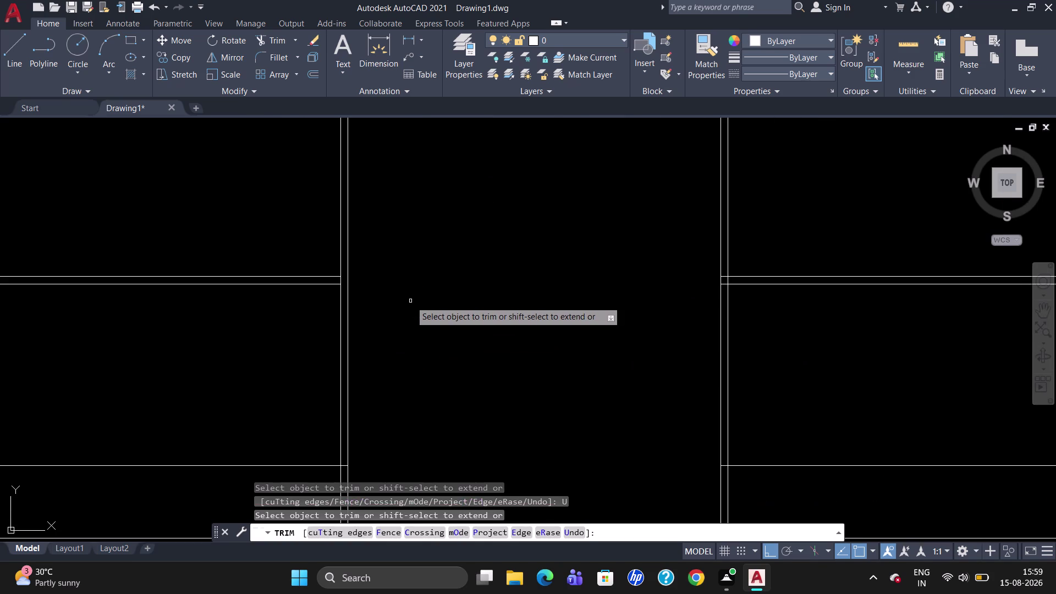
Trim the remaining shelf stubs along the divider, undoing another wrong cut.
scroll(down, 3)
scroll(up, 3)
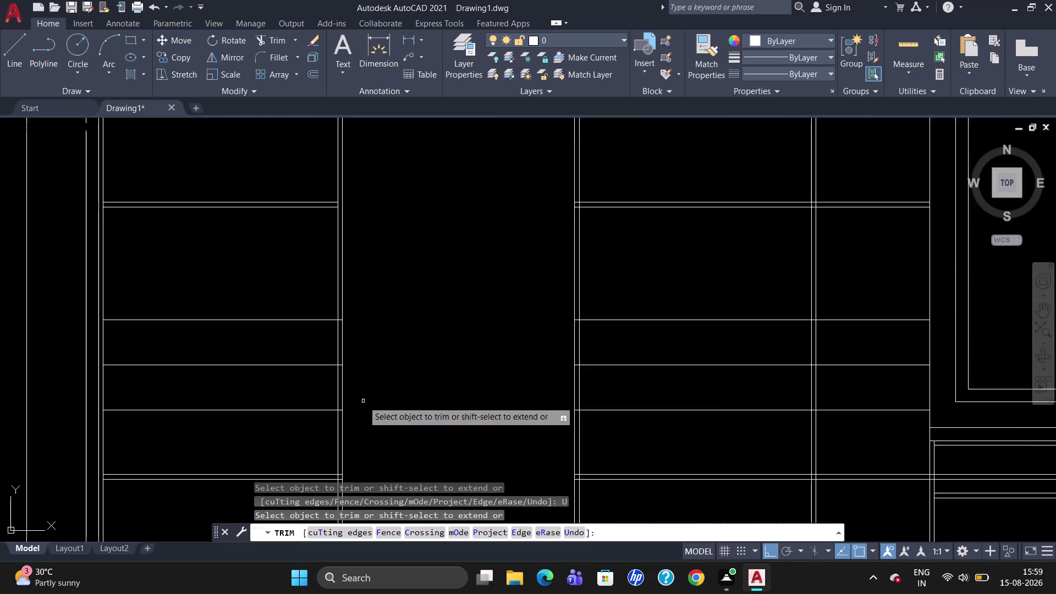
scroll(up, 3)
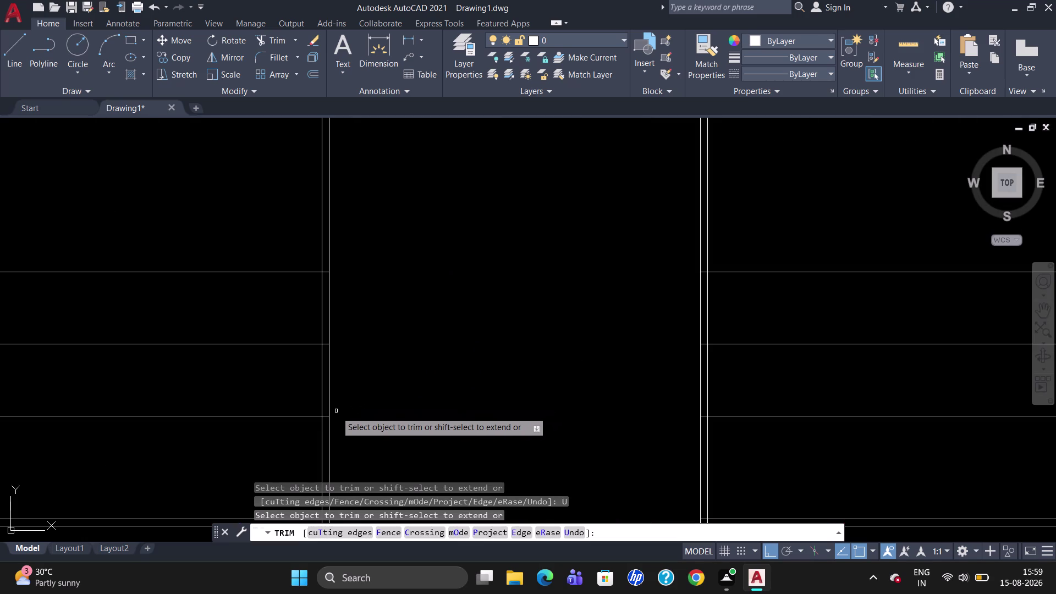
click(326, 414)
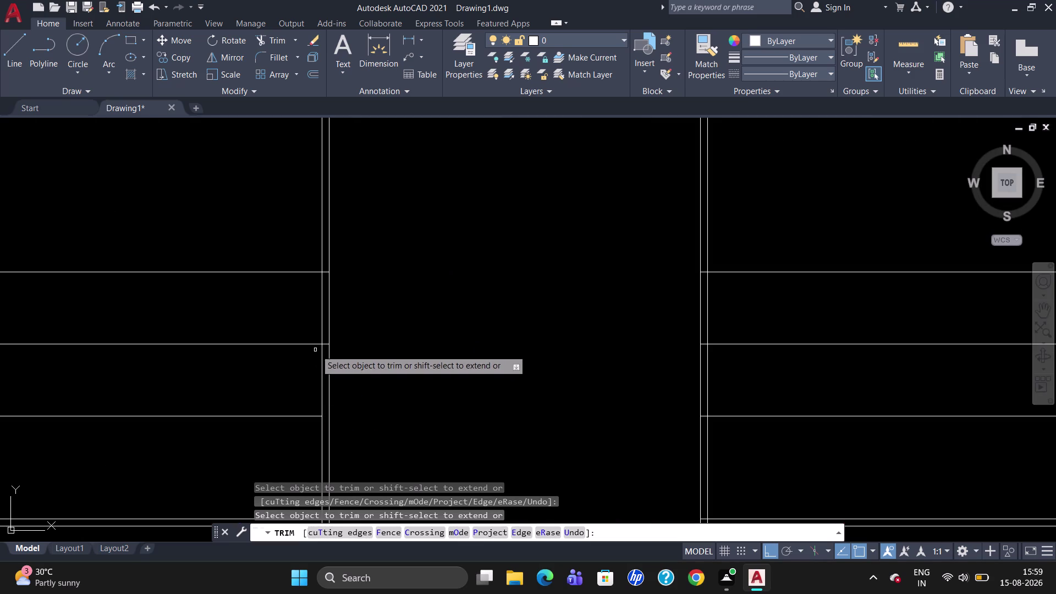
click(326, 344)
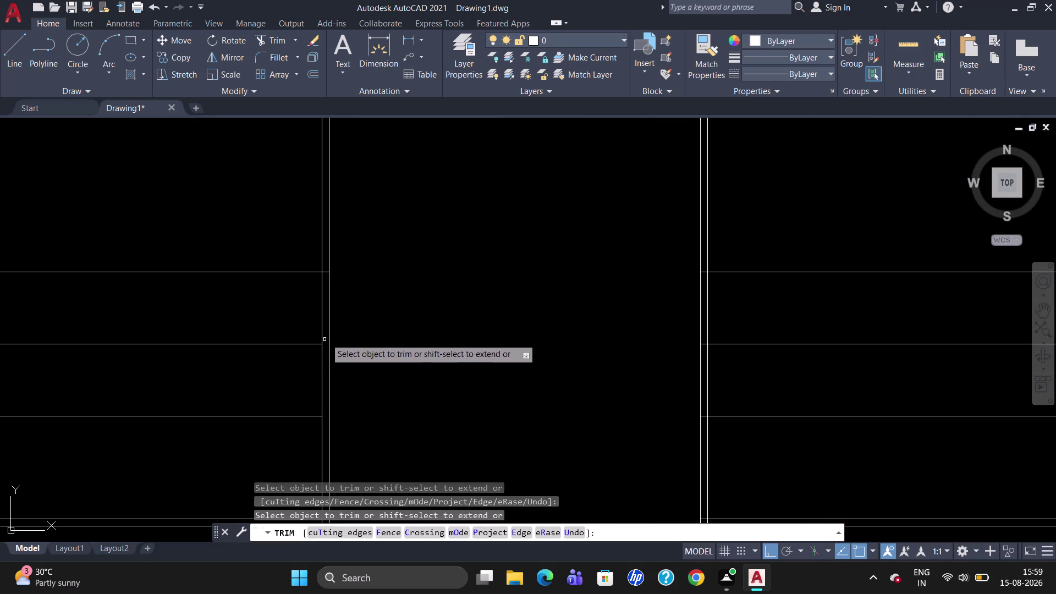
click(324, 275)
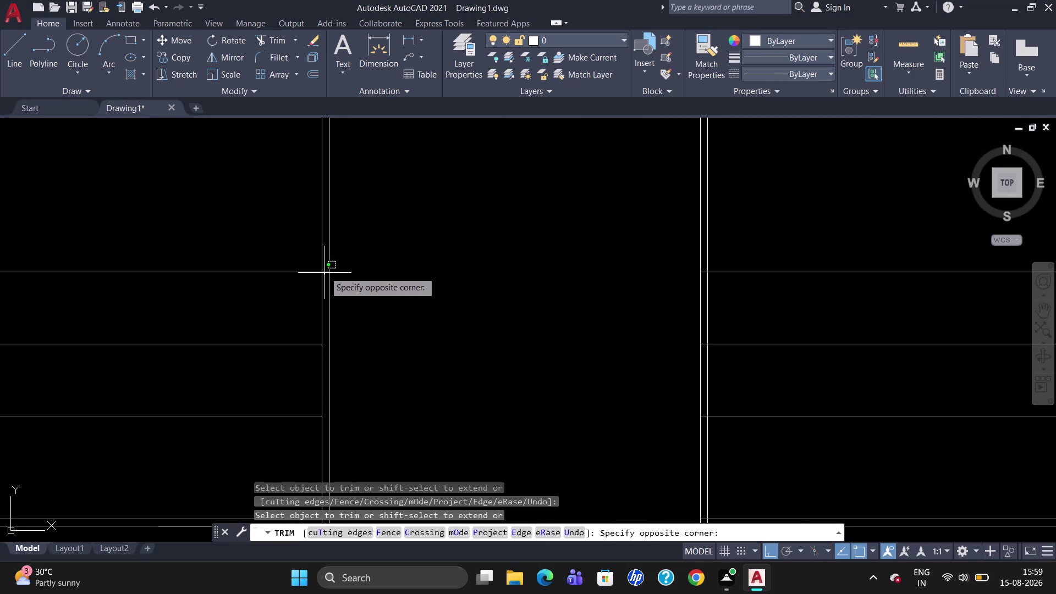
click(324, 271)
scroll(down, 3)
scroll(up, 3)
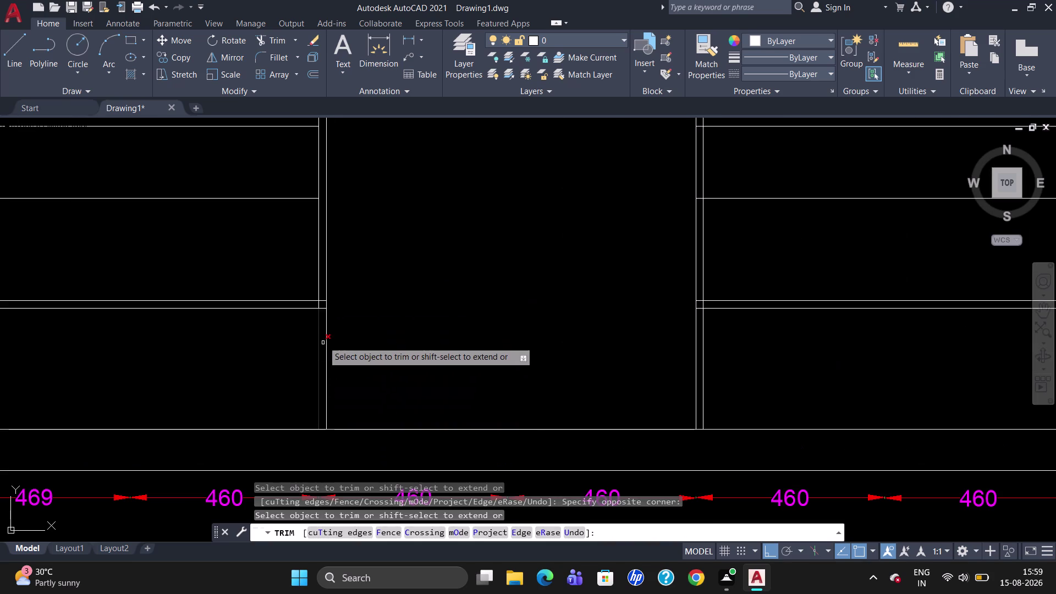
click(324, 308)
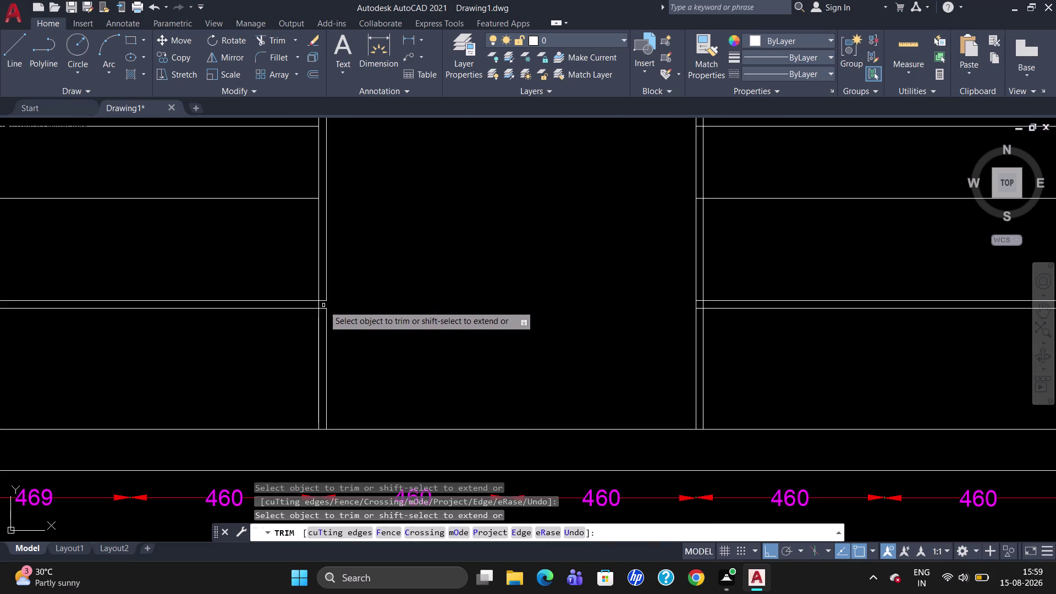
key(u)
key(Return)
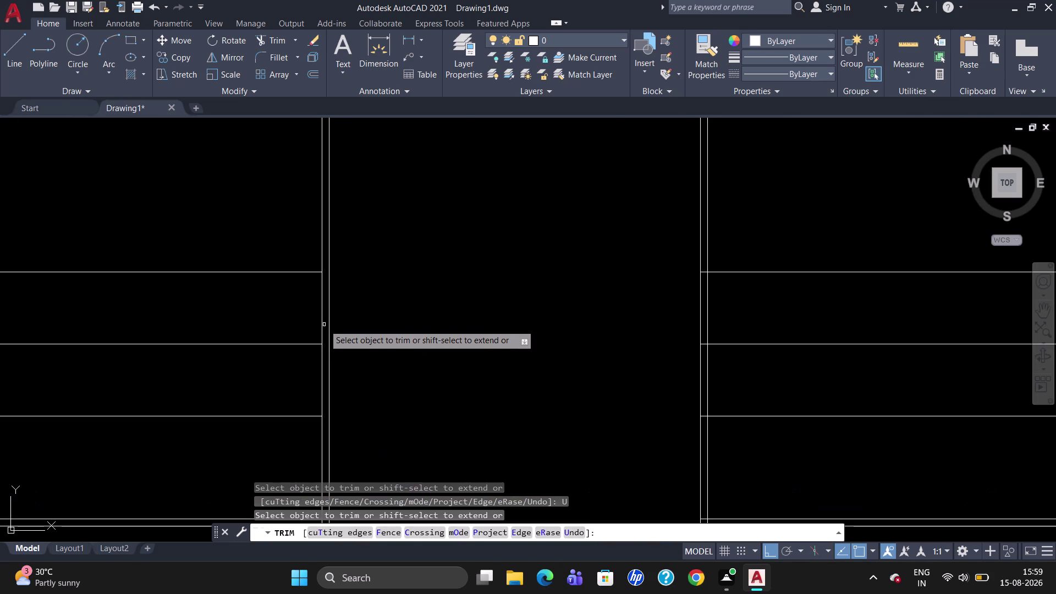
scroll(down, 3)
scroll(up, 3)
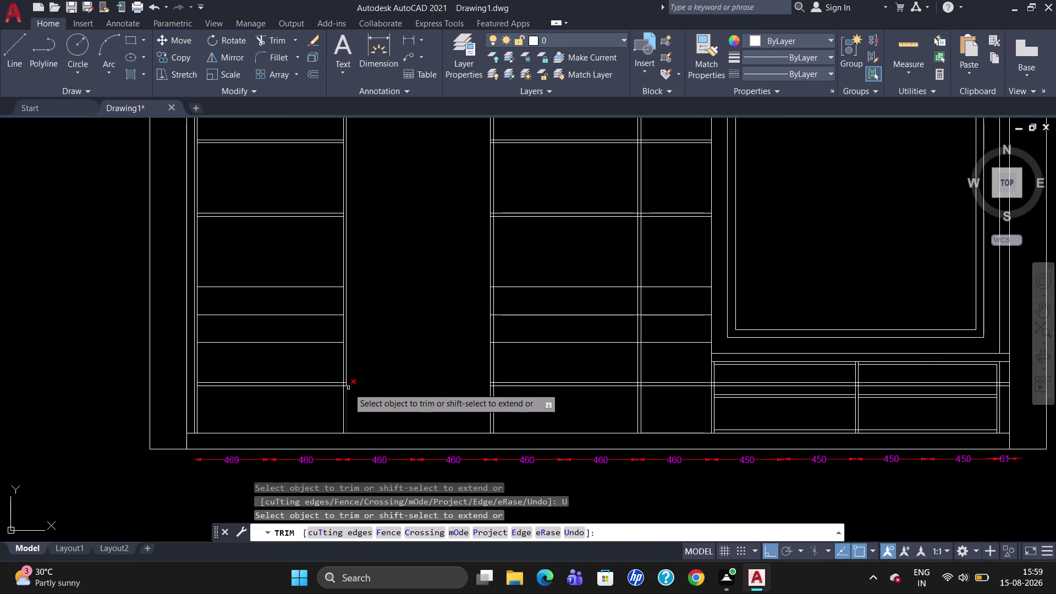
scroll(up, 3)
click(337, 385)
click(335, 377)
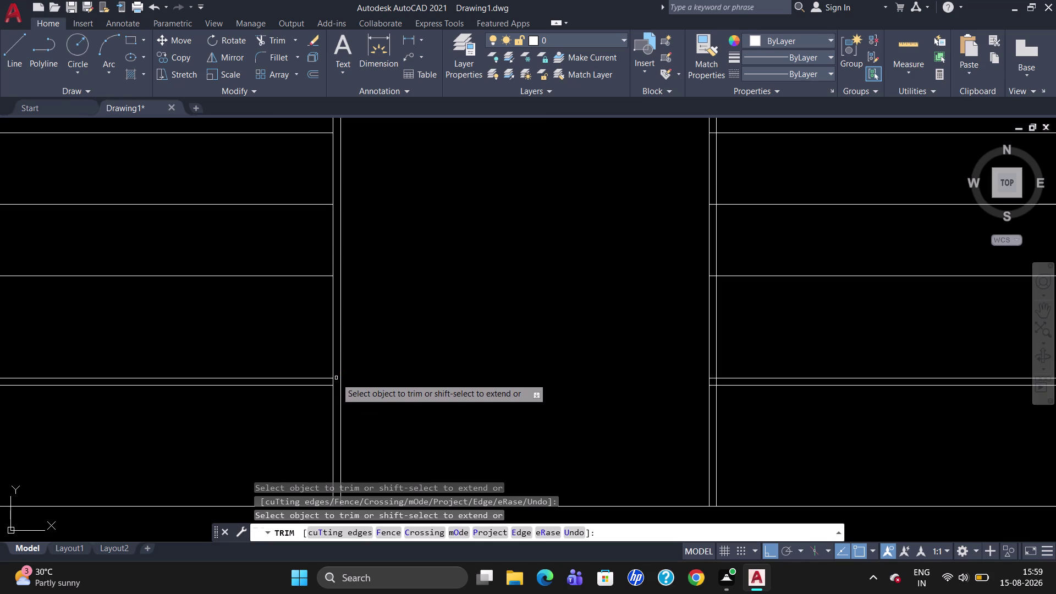
key(Escape)
scroll(down, 3)
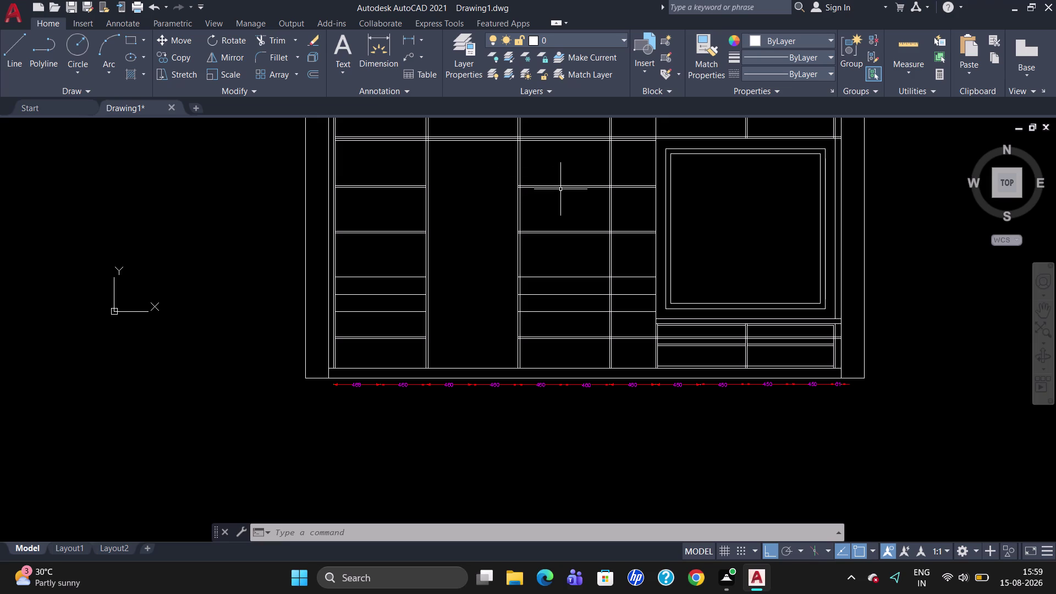
Fence-trim all shelf lines out of the third bay from the left.
text(TR)
key(Return)
key(Return)
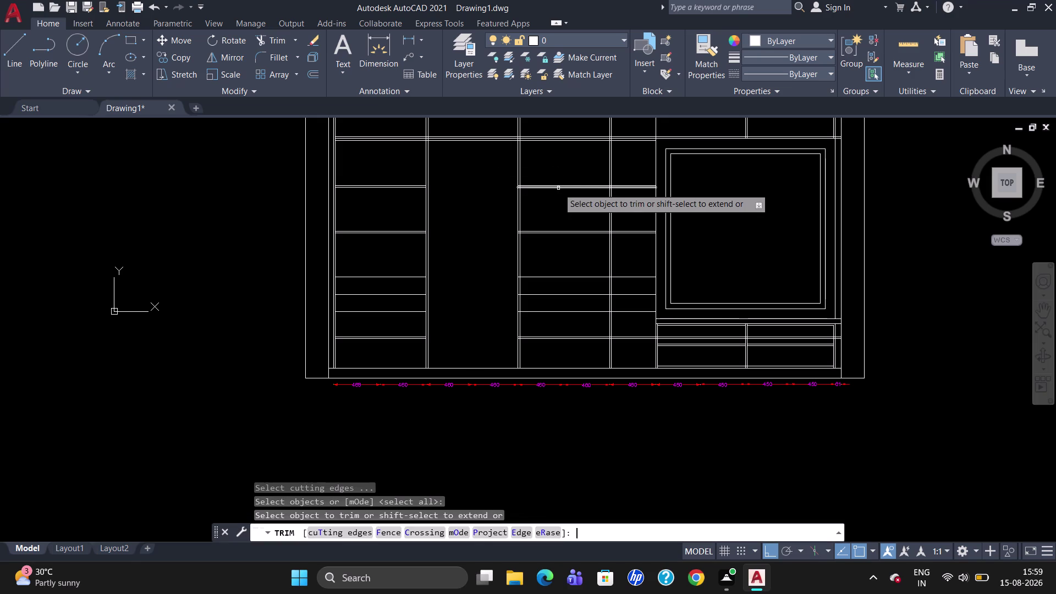
drag(573, 170, 582, 329)
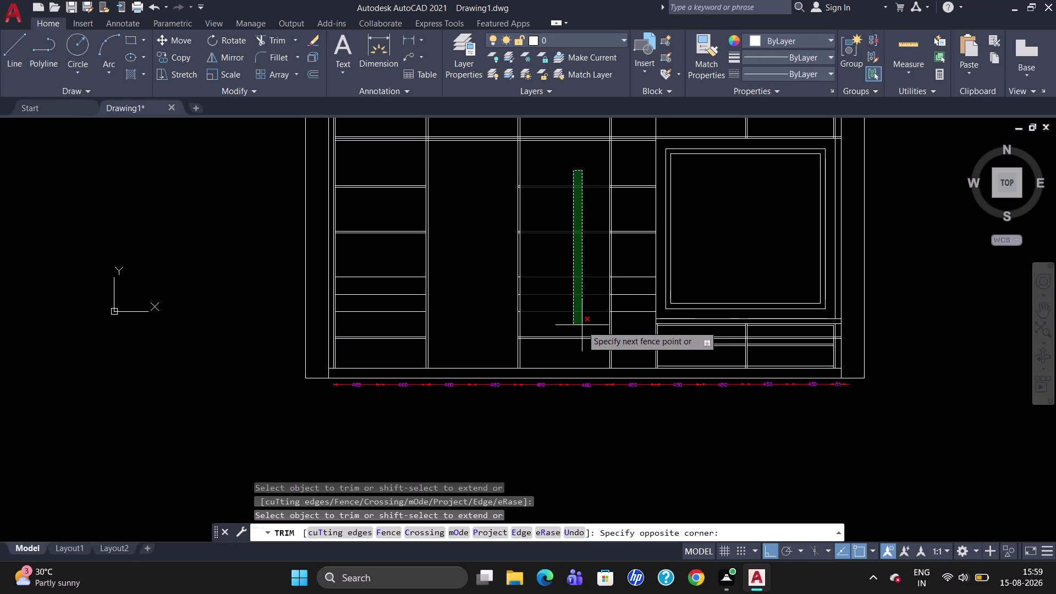
drag(582, 329, 587, 352)
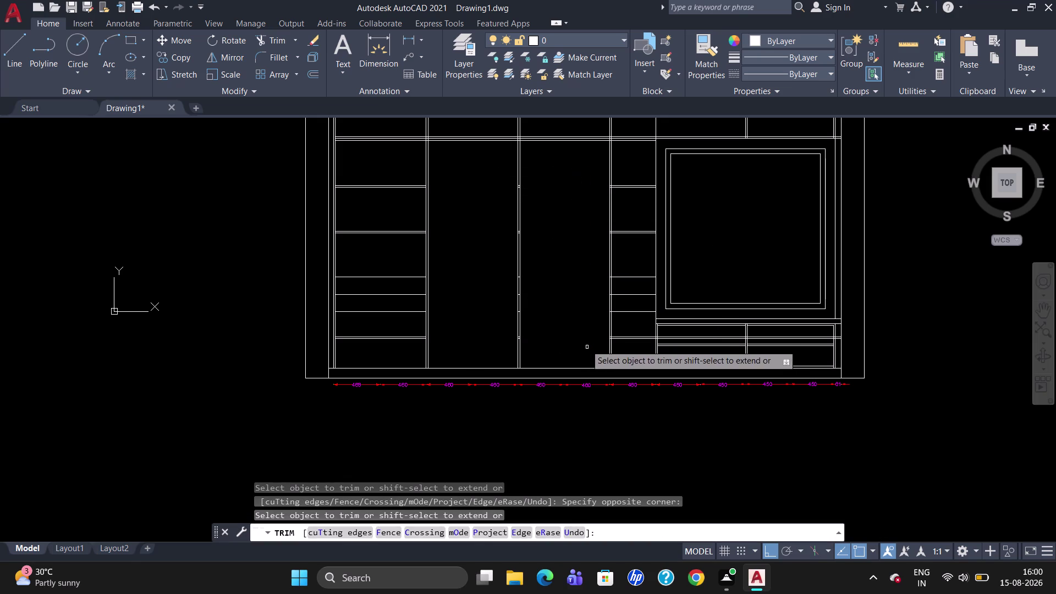
key(Escape)
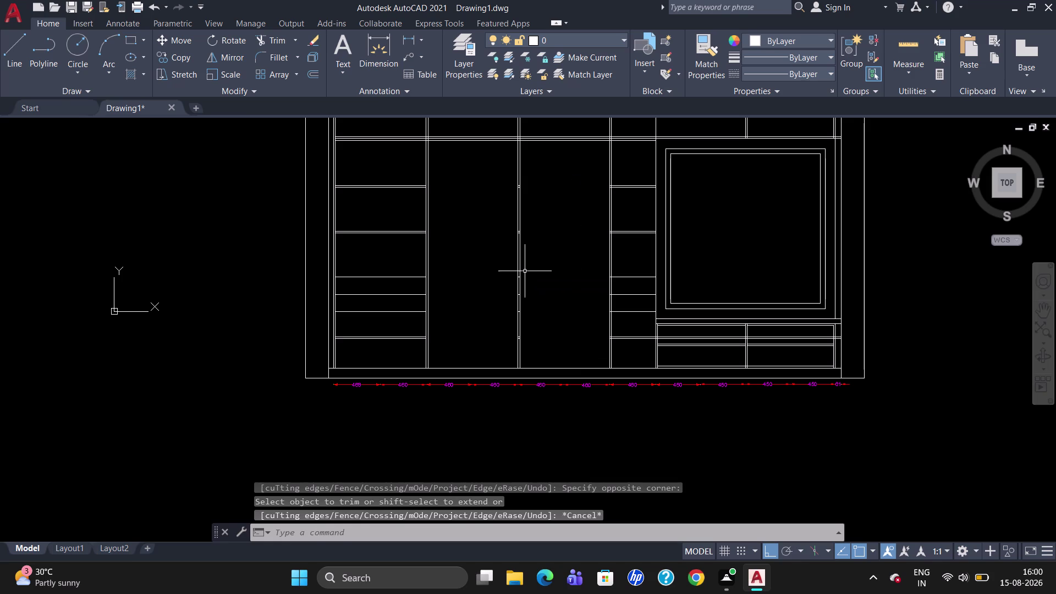
Trim two short pieces near the top of the centre divider with TR.
scroll(up, 3)
text(T)
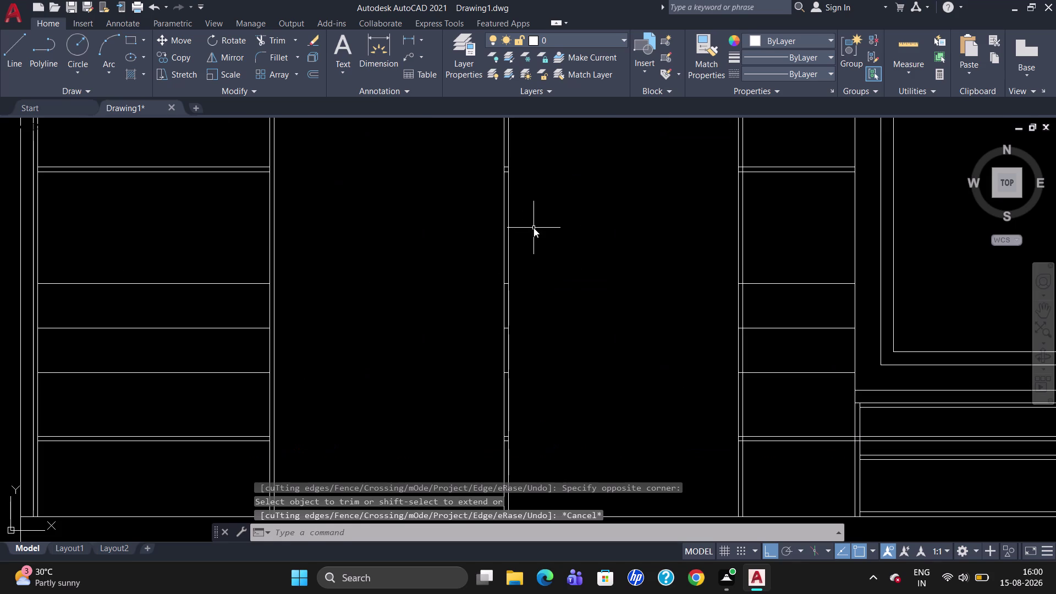
text(R)
key(Return)
key(Return)
scroll(up, 3)
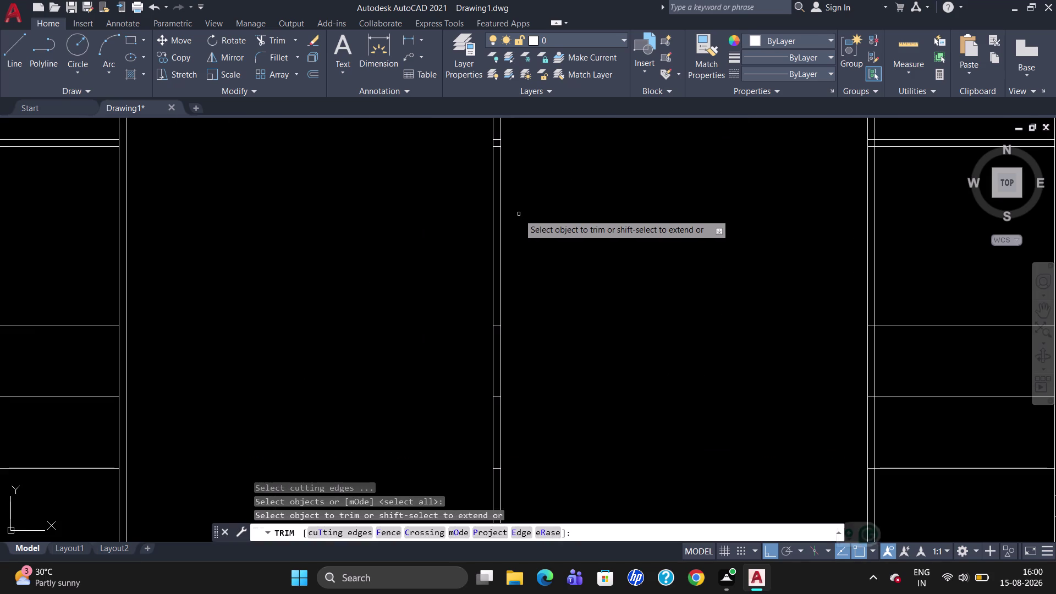
click(497, 140)
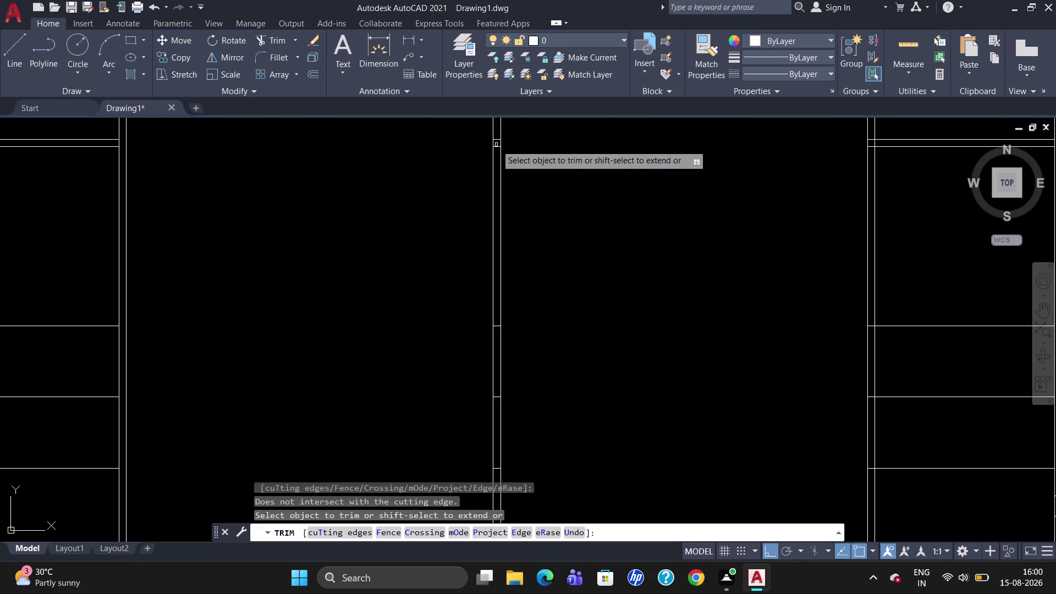
scroll(up, 3)
click(498, 136)
key(Escape)
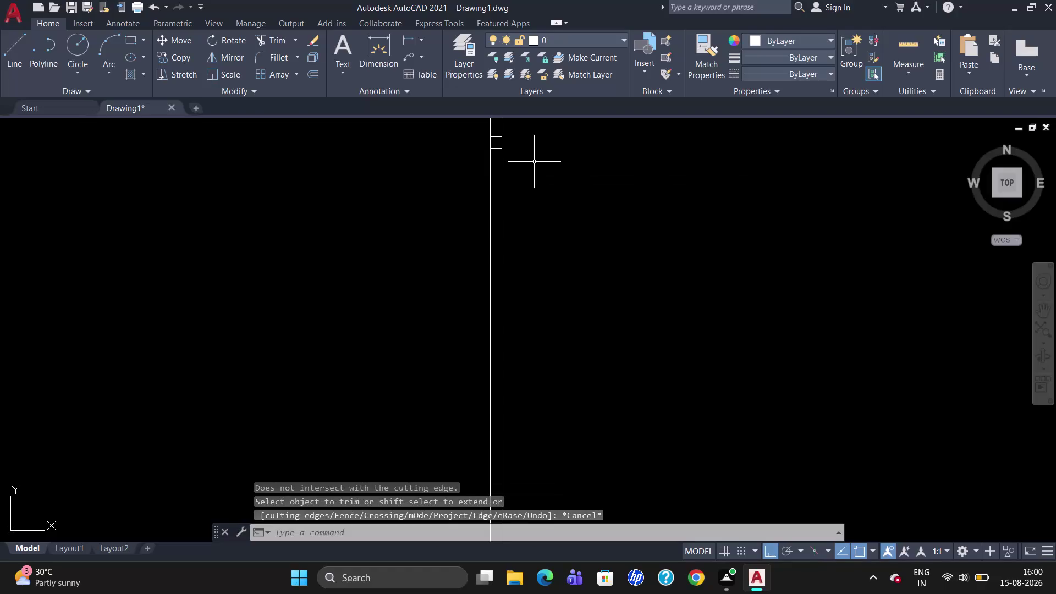
Select several line pieces along the centre divider, then clear the selection.
click(498, 137)
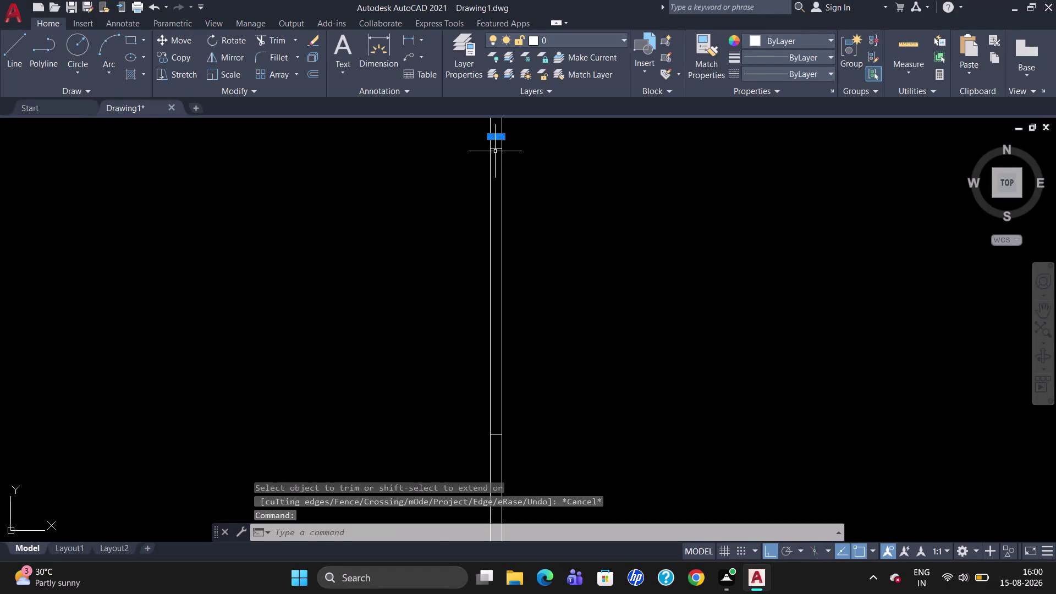
click(494, 148)
scroll(down, 3)
scroll(up, 3)
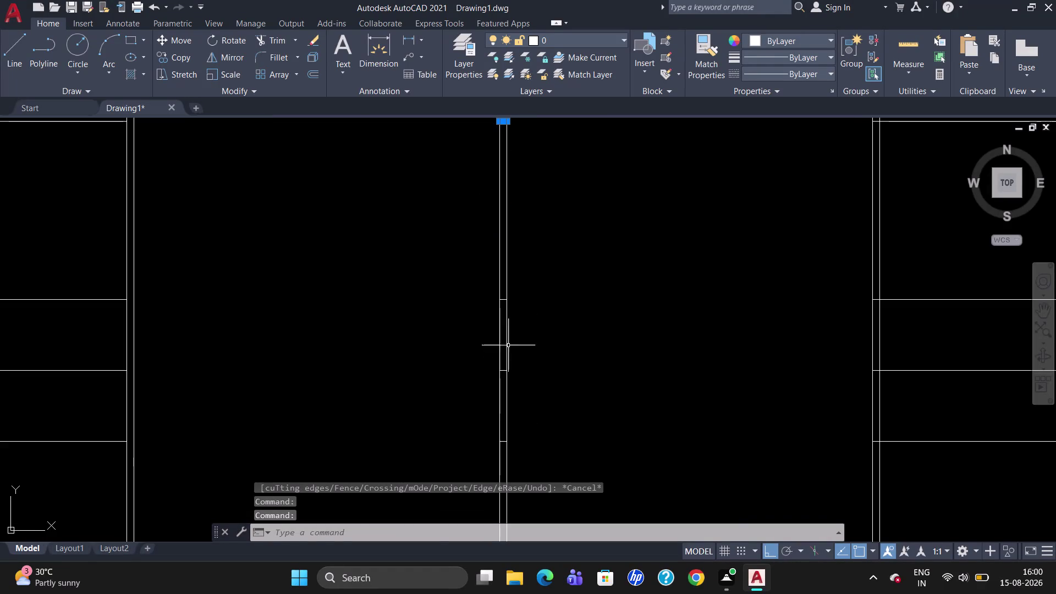
click(502, 299)
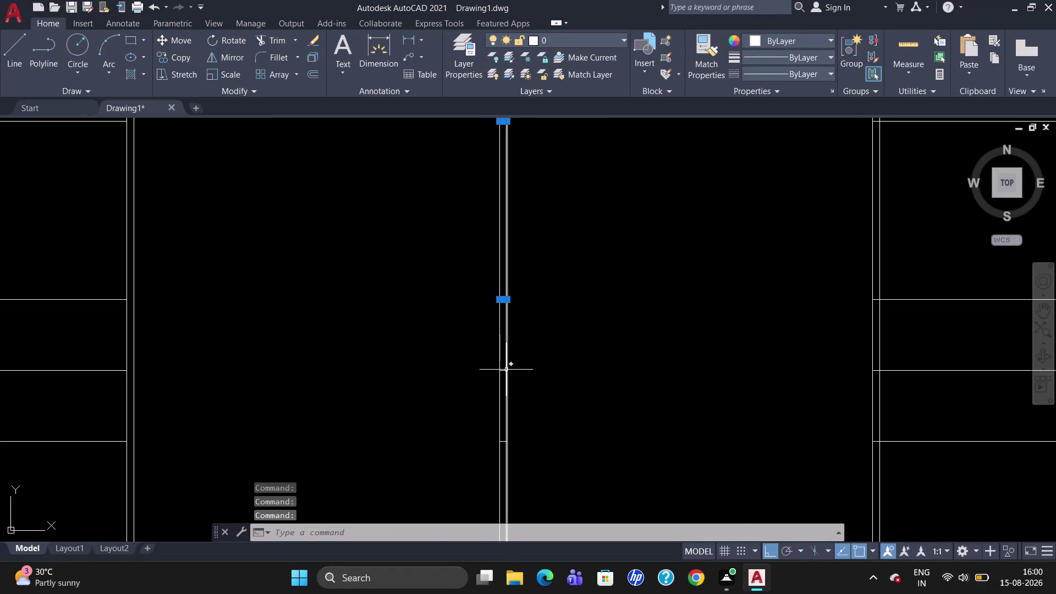
click(503, 369)
scroll(down, 3)
scroll(up, 3)
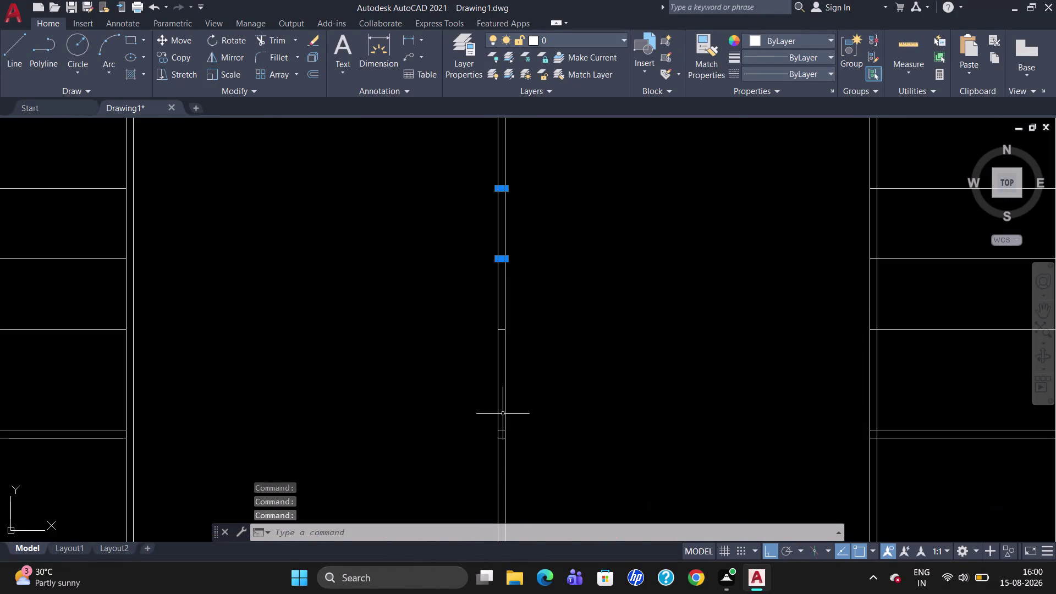
click(500, 430)
click(501, 439)
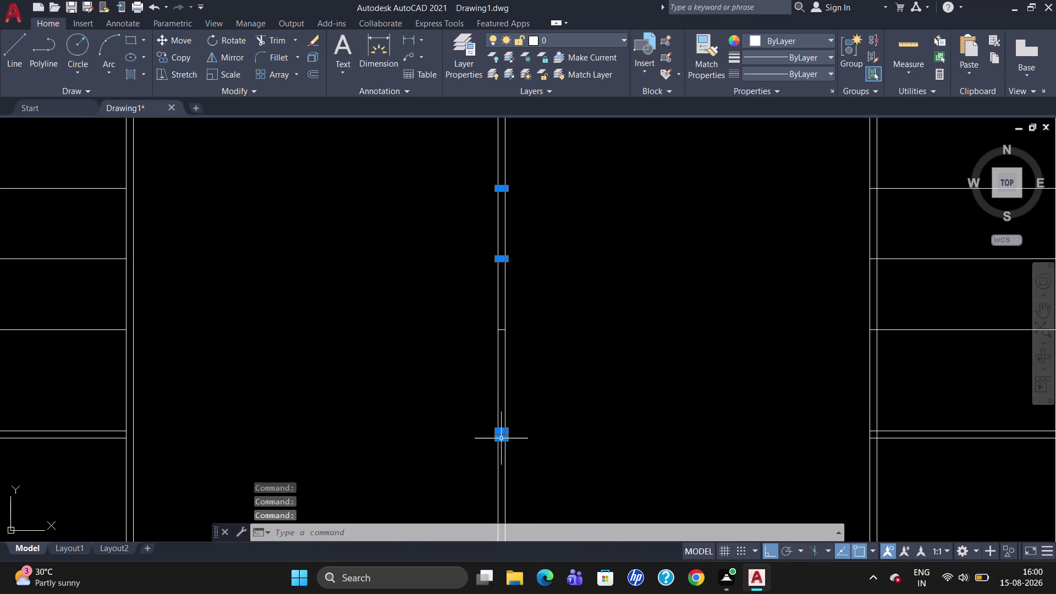
click(499, 329)
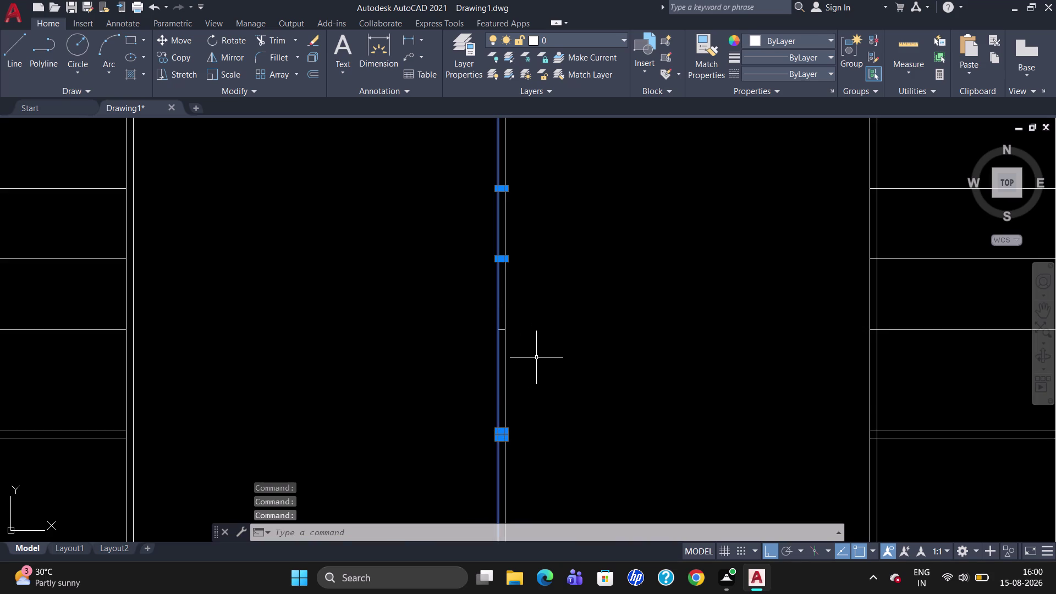
key(Escape)
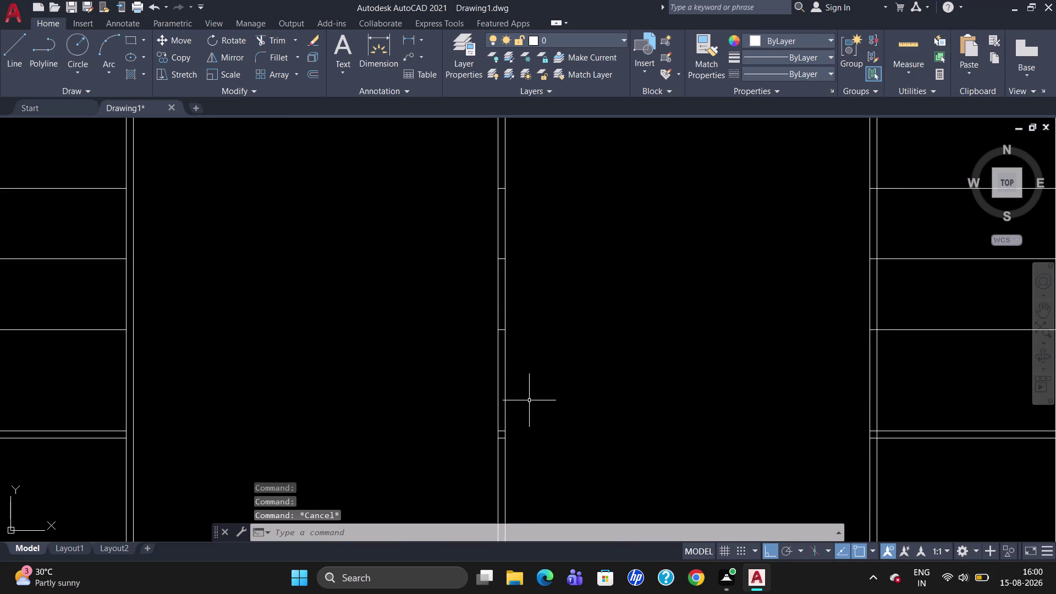
Erase five short leftover line pieces on the first central partition.
click(502, 437)
click(501, 431)
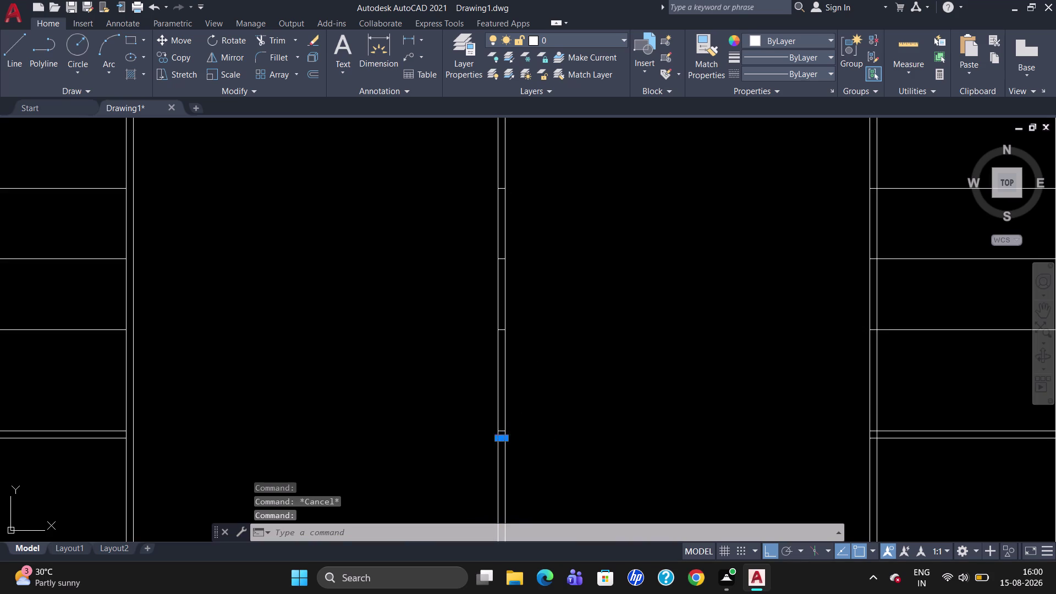
click(501, 331)
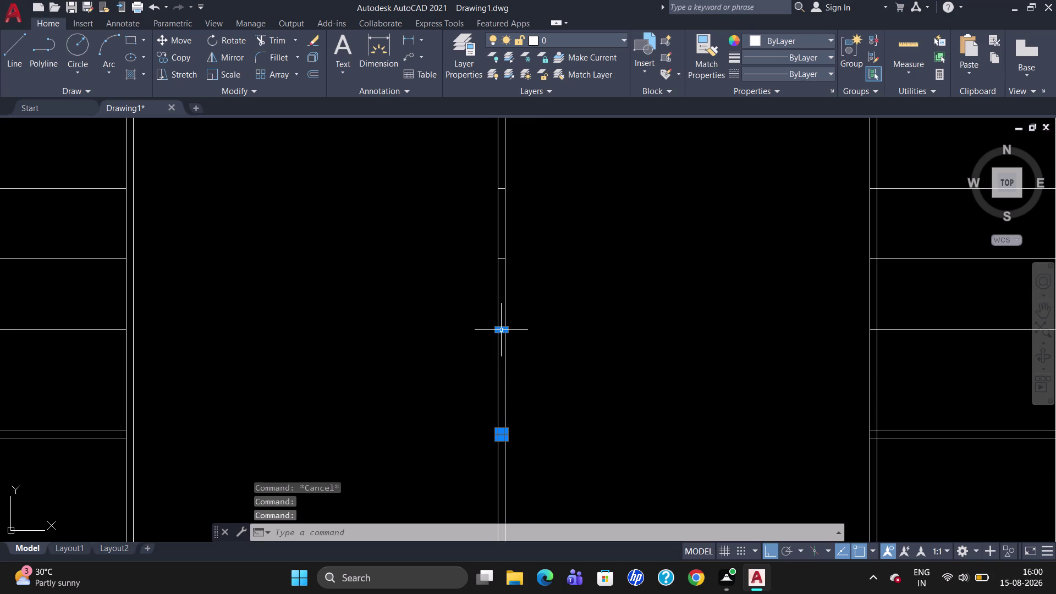
click(502, 258)
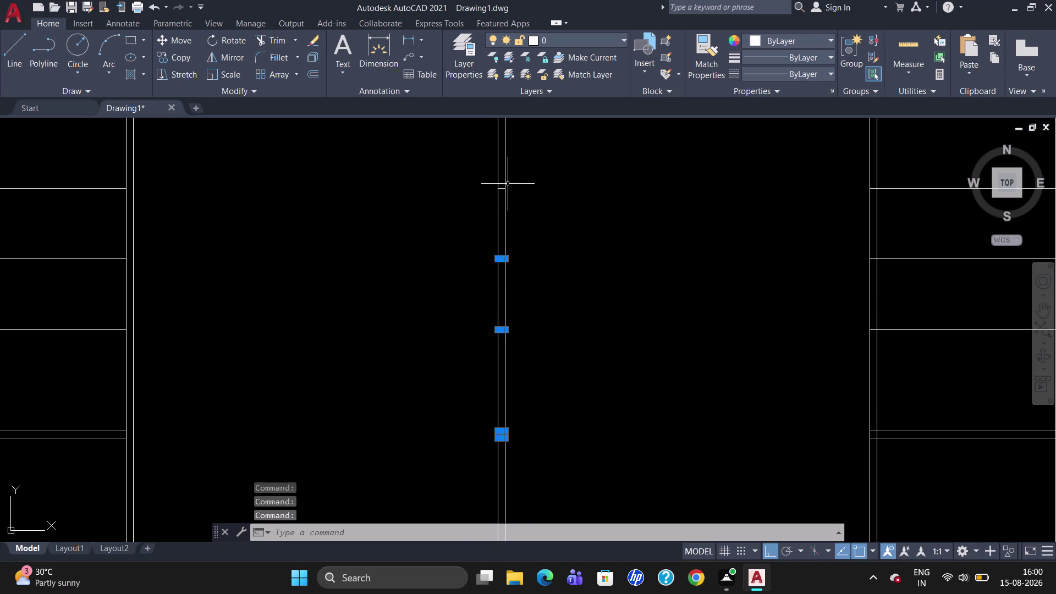
click(499, 190)
key(Delete)
Erase the short pieces between the double lines of the second partition.
scroll(down, 3)
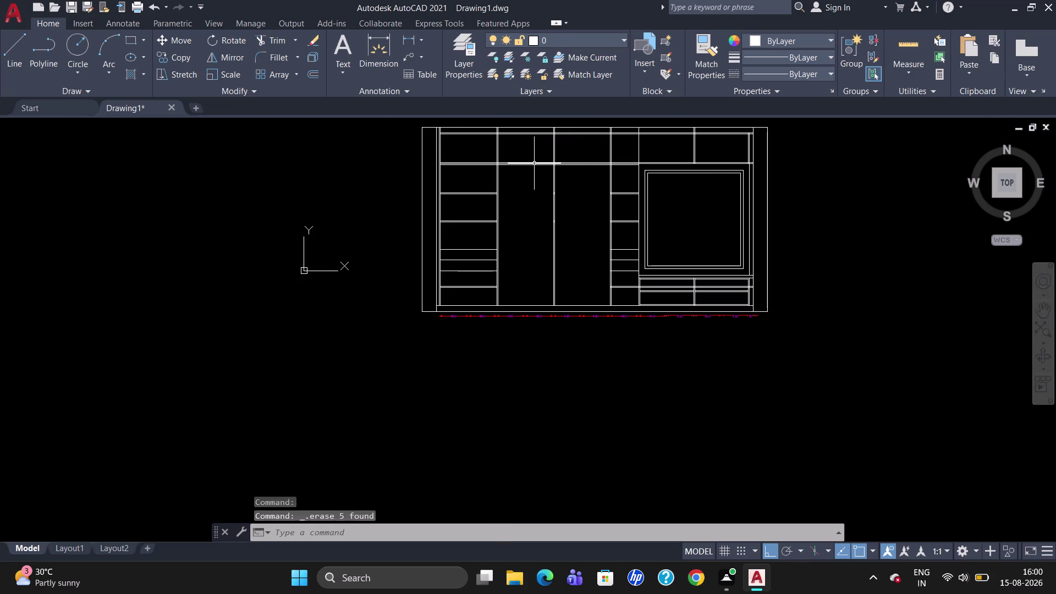
scroll(up, 3)
click(615, 209)
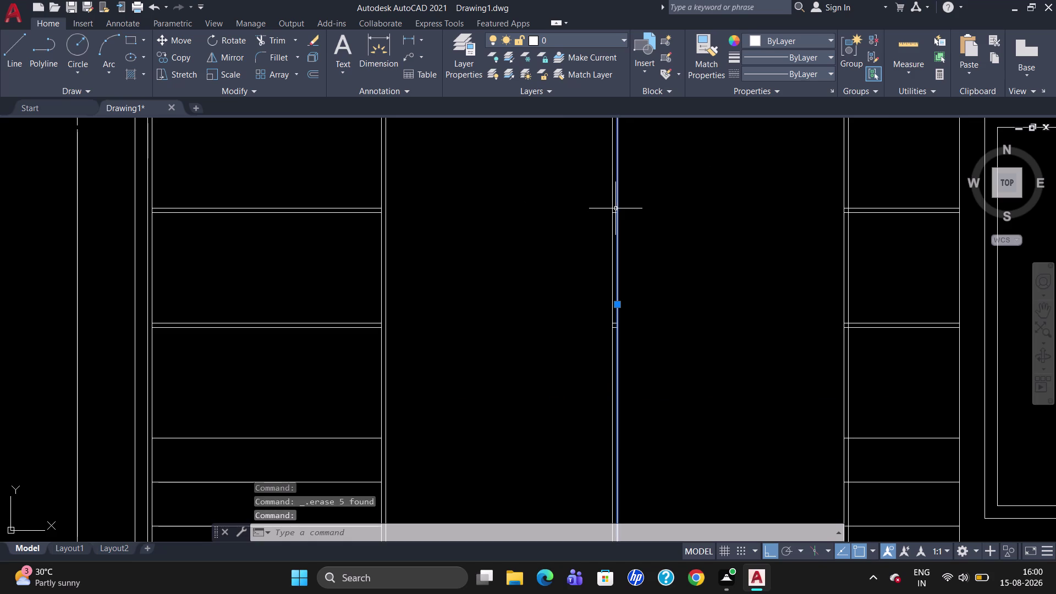
scroll(up, 3)
key(Escape)
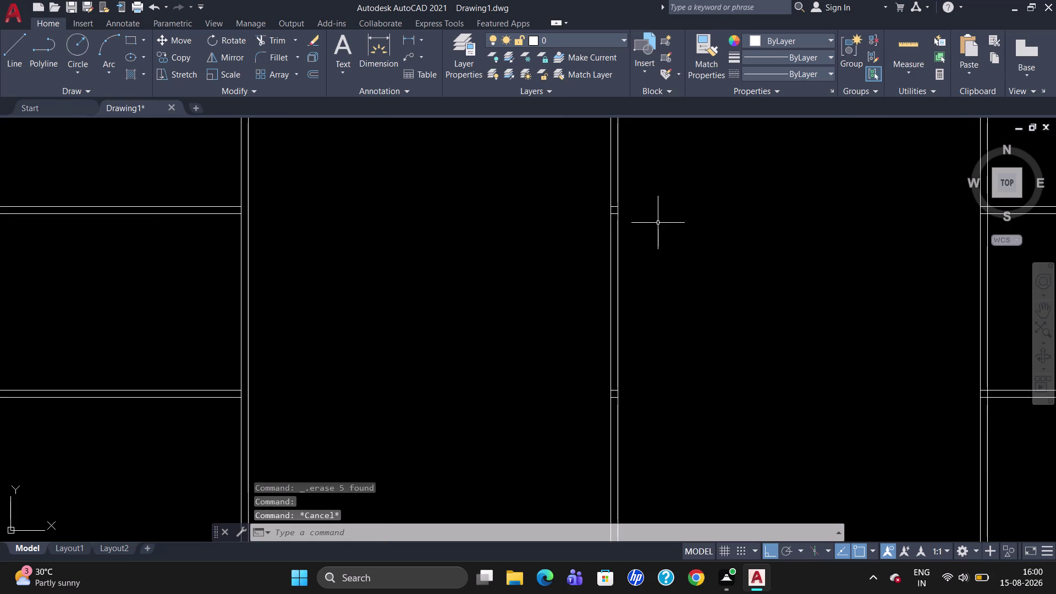
scroll(up, 3)
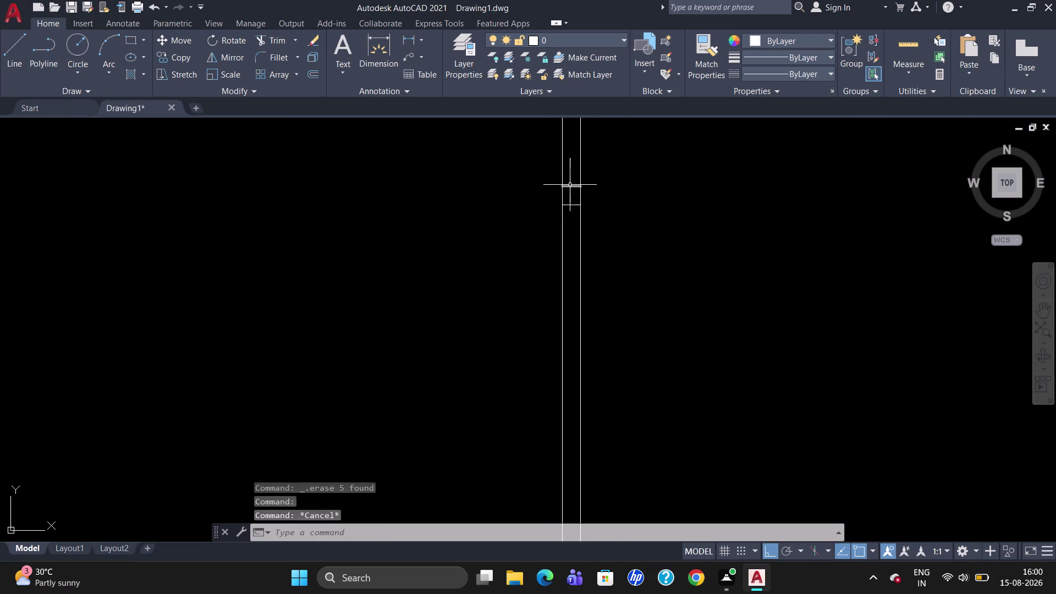
click(570, 186)
click(571, 206)
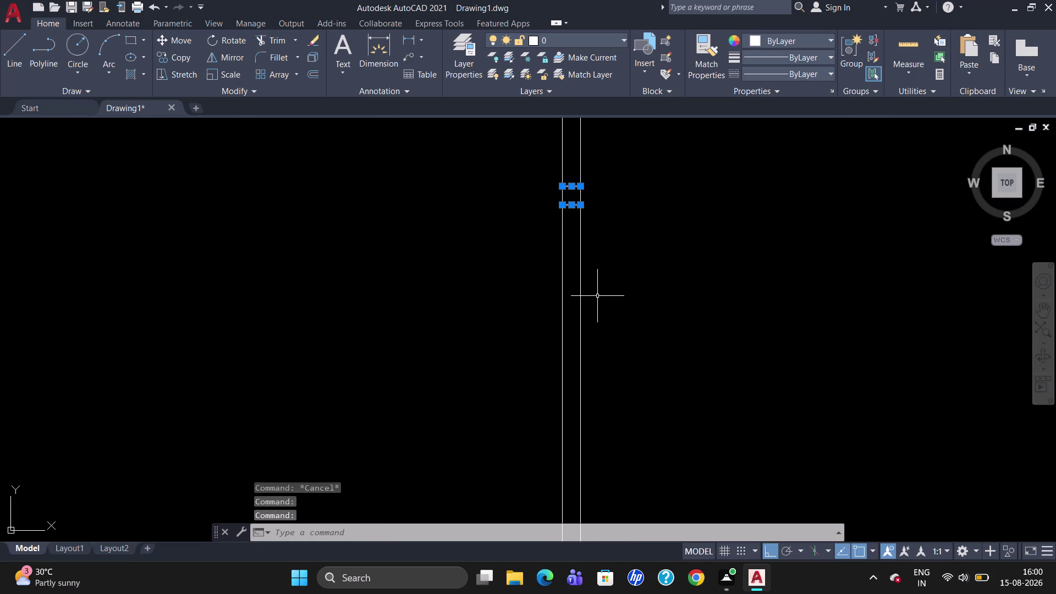
scroll(down, 3)
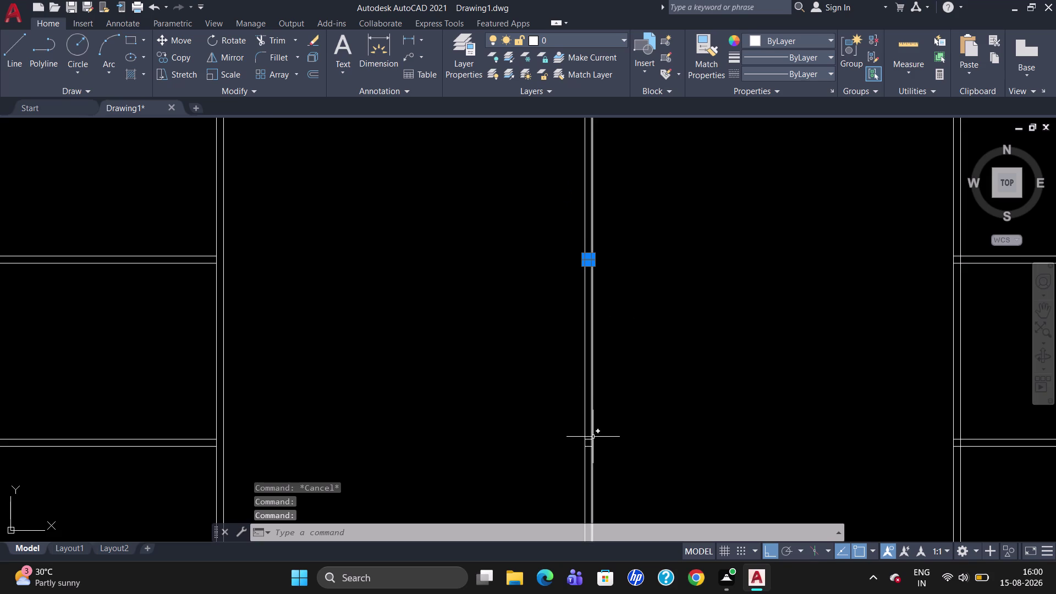
scroll(up, 3)
click(585, 440)
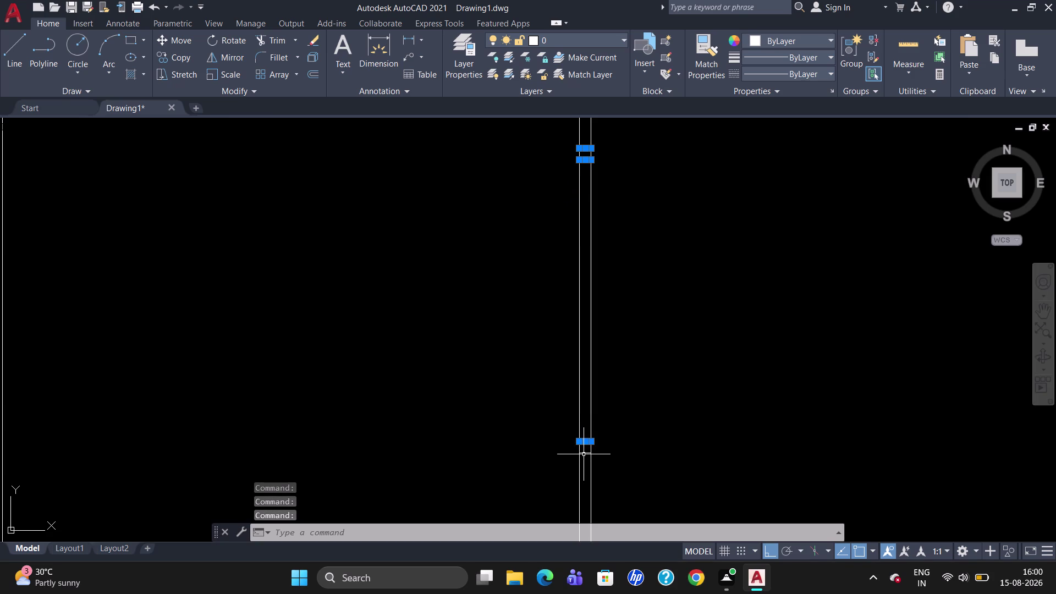
click(583, 453)
key(Delete)
scroll(down, 3)
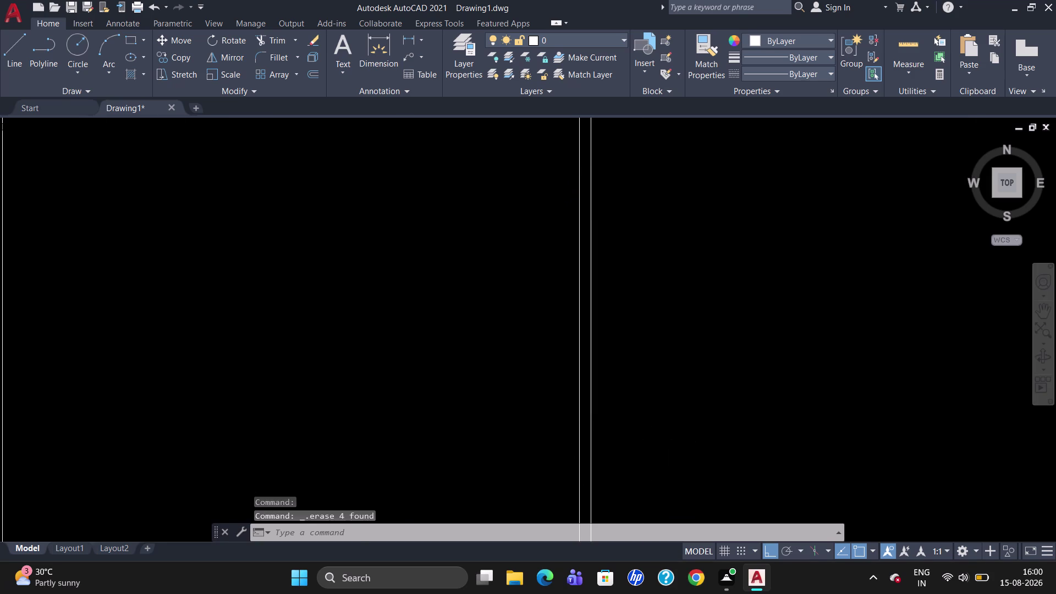
scroll(down, 3)
scroll(up, 3)
scroll(up, 3)
scroll(down, 3)
scroll(up, 3)
scroll(down, 3)
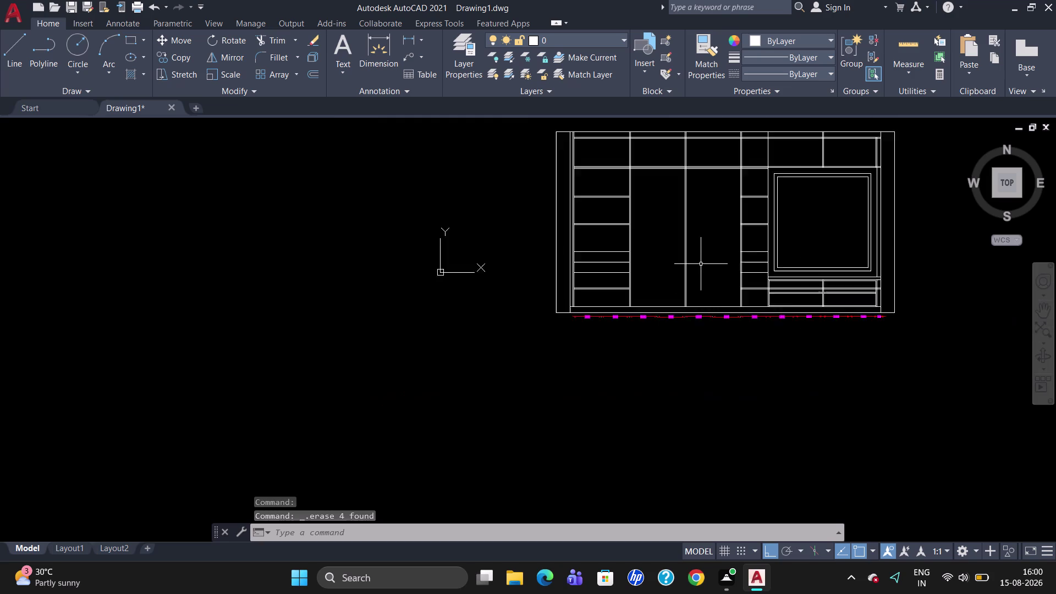
scroll(up, 3)
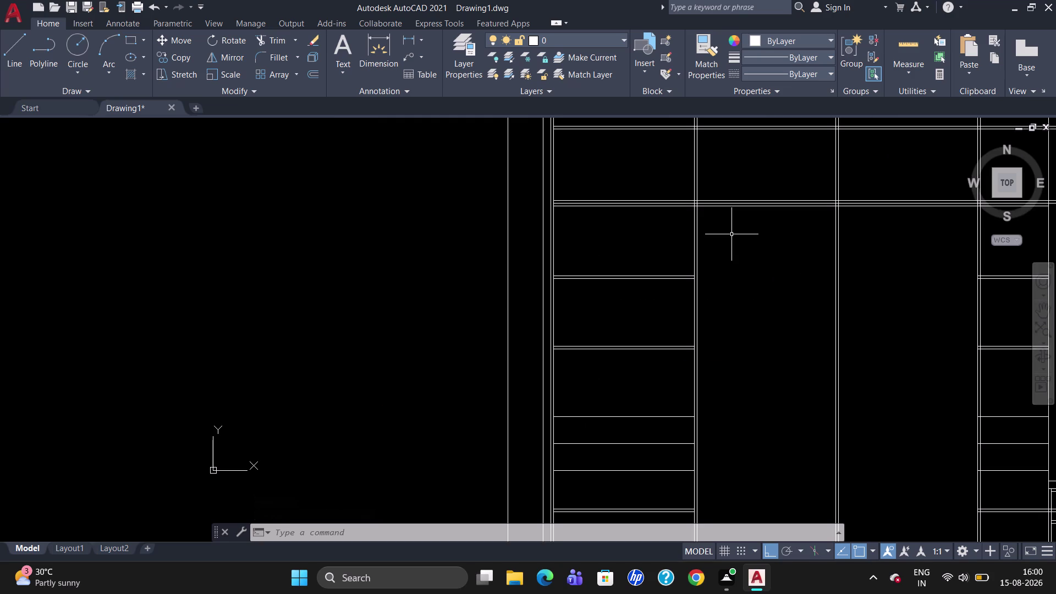
Cancel a started offset and start TRIM using all objects as cutting edges.
key(o)
key(Return)
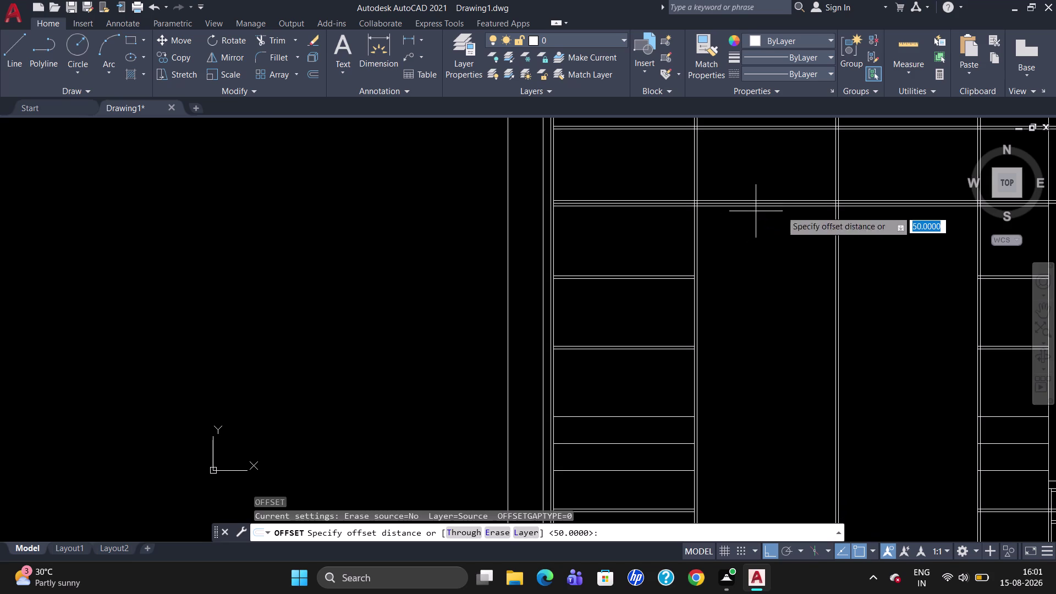
scroll(up, 3)
key(Escape)
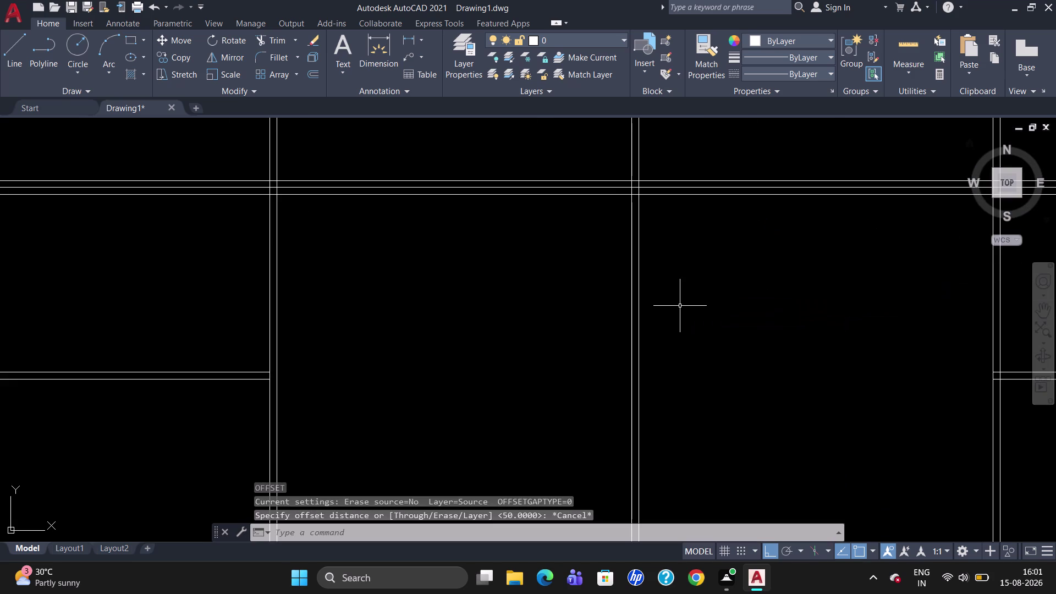
text(TR)
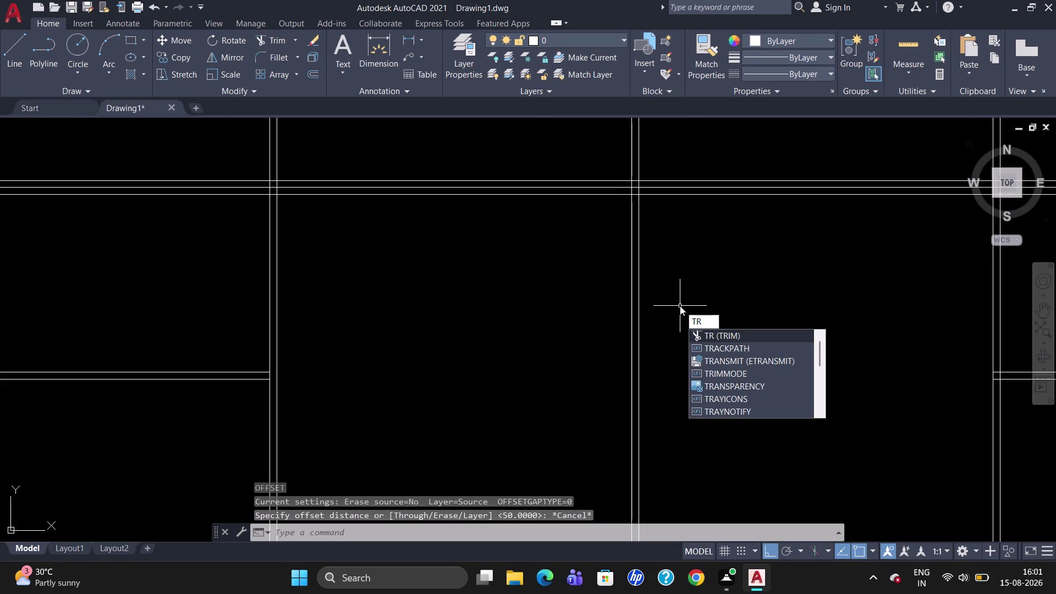
key(Return)
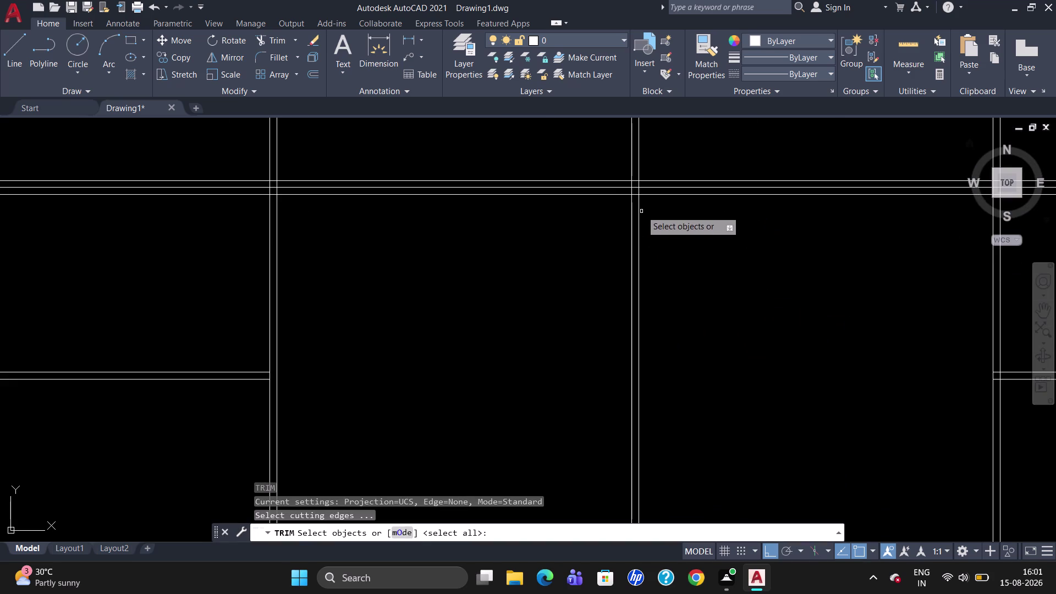
scroll(up, 3)
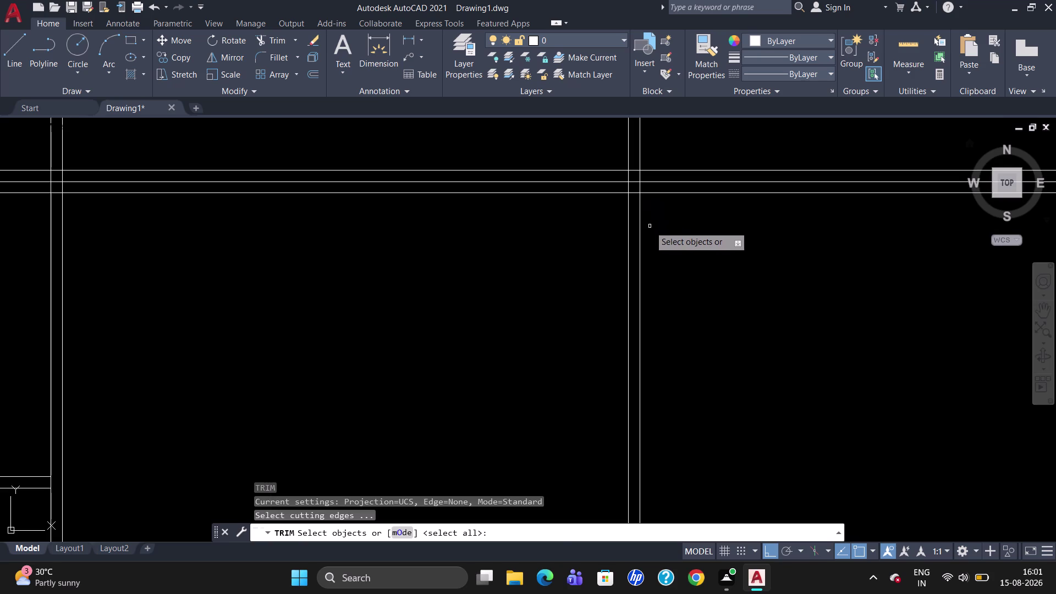
key(Return)
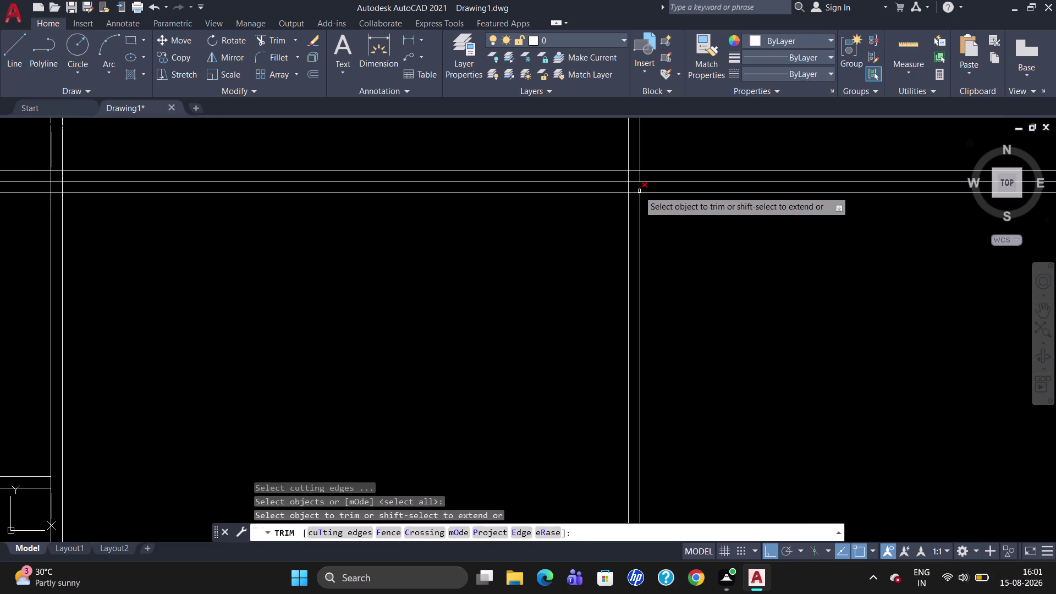
Trim line ends at the left upright and right partition crossings.
click(633, 193)
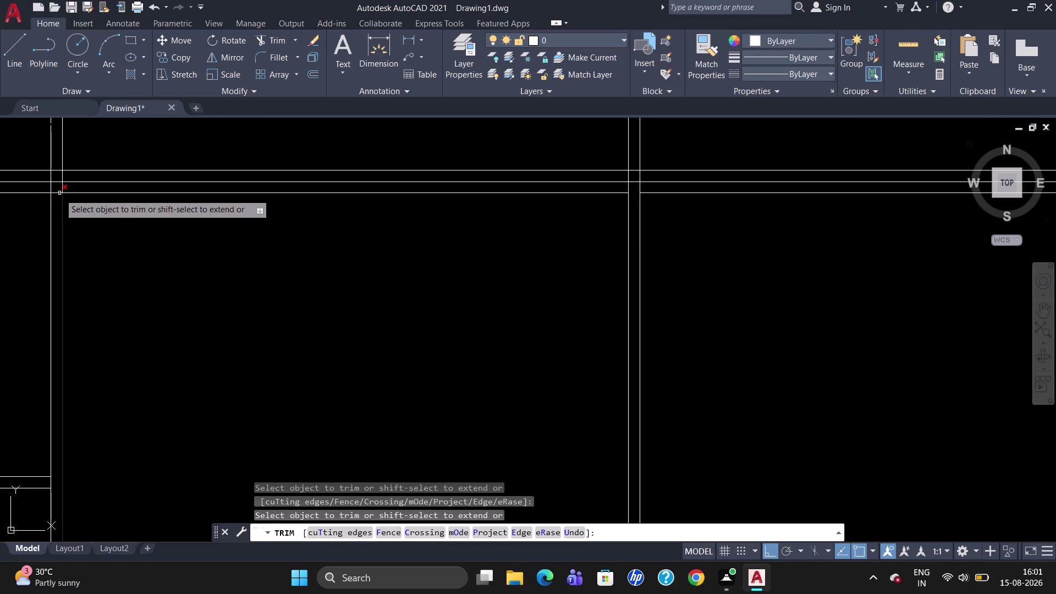
click(58, 192)
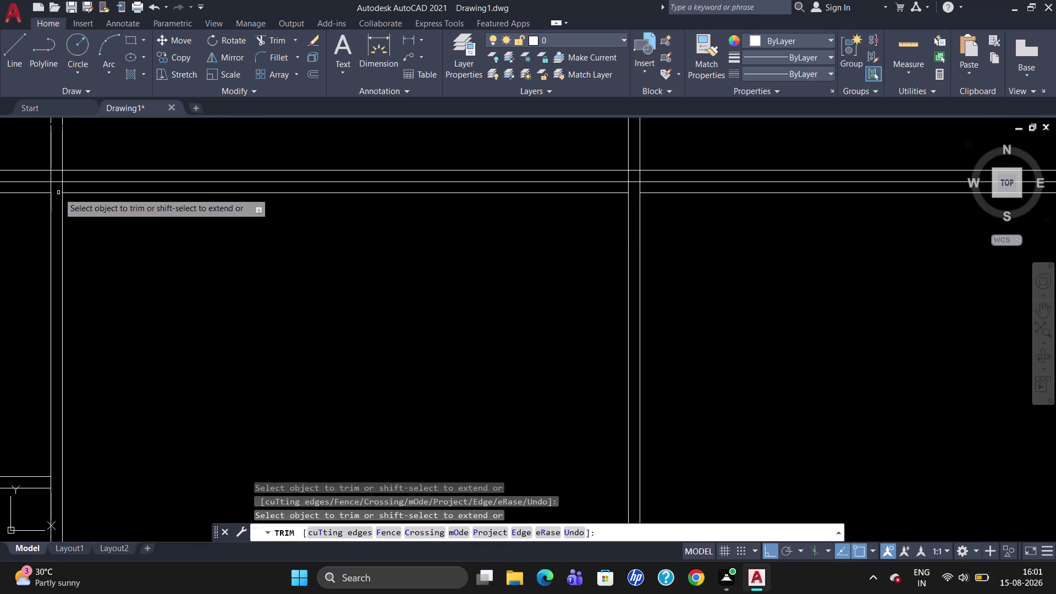
click(58, 181)
click(57, 174)
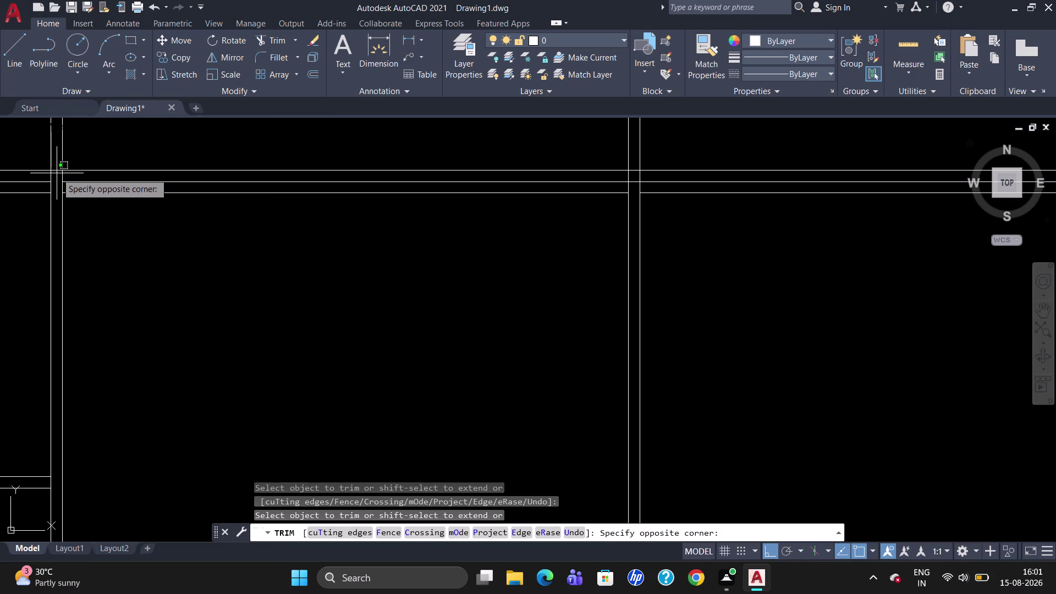
click(57, 171)
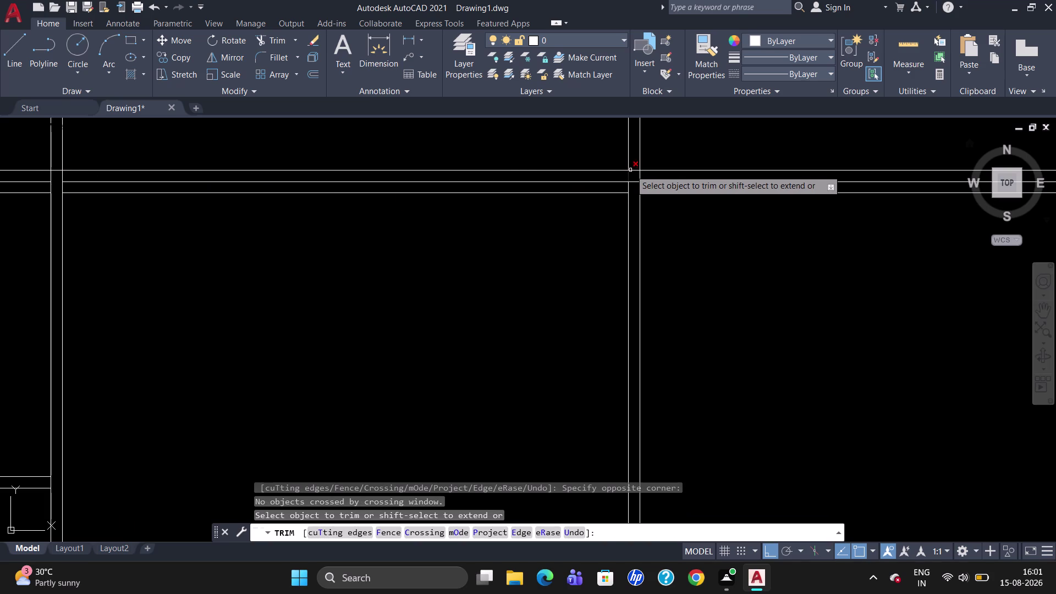
click(635, 169)
click(636, 183)
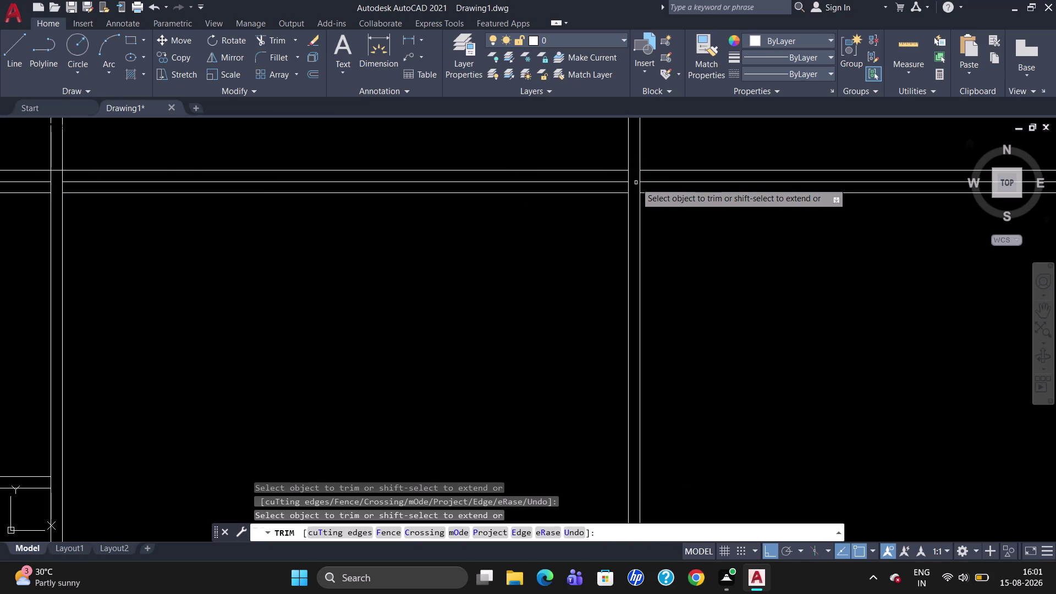
Trim the line pieces at the right-hand upright and end trimming.
scroll(up, 3)
scroll(down, 3)
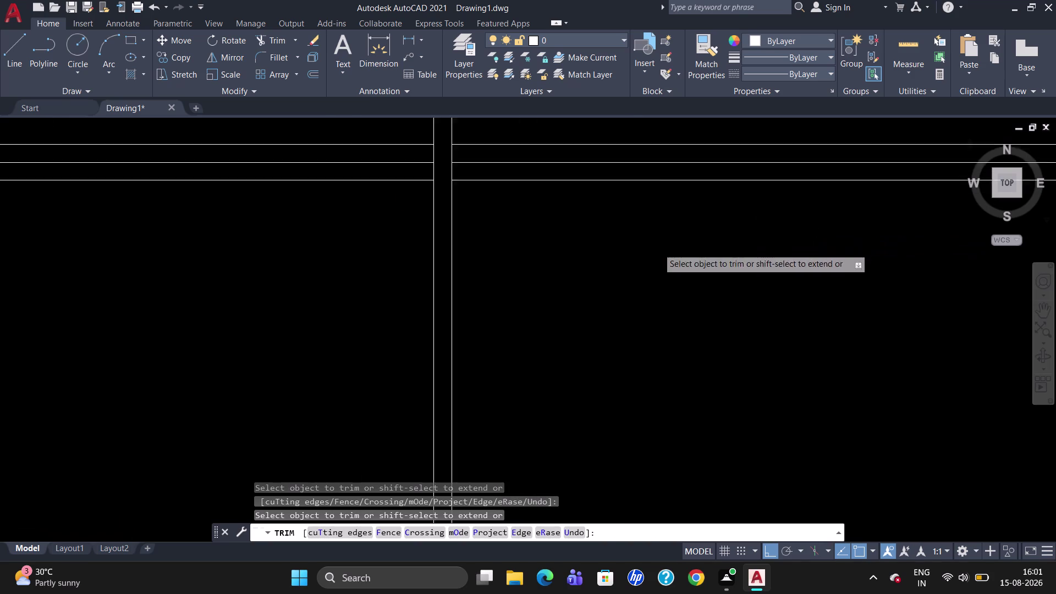
scroll(down, 3)
scroll(up, 3)
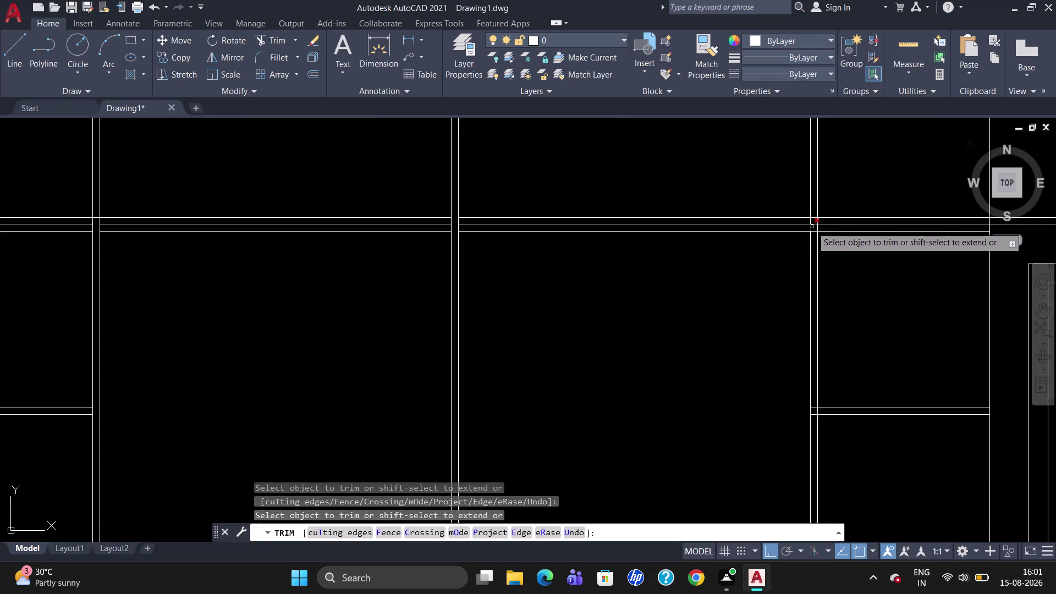
click(815, 213)
click(814, 219)
click(814, 227)
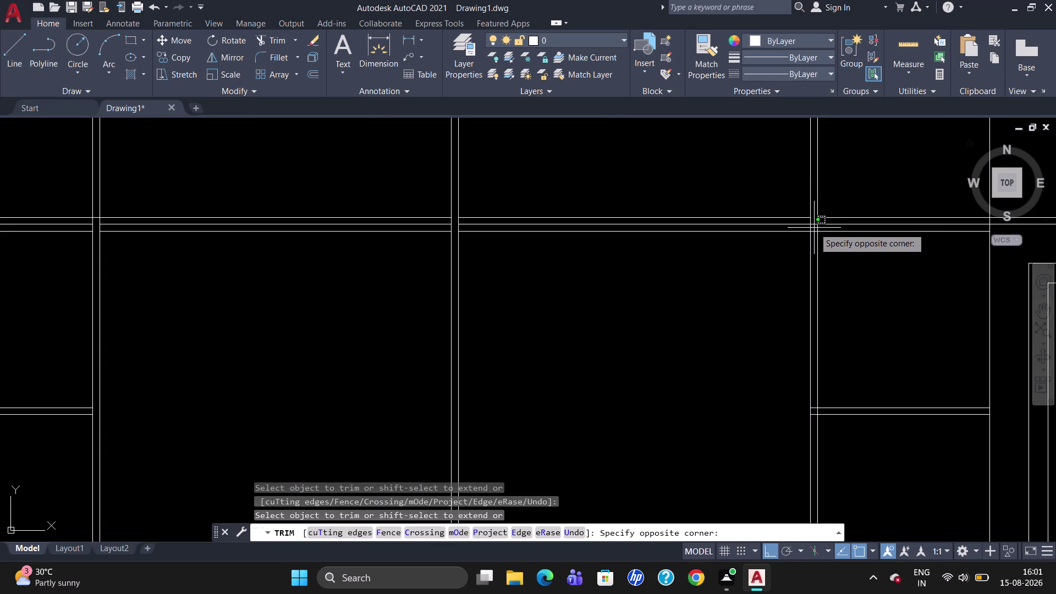
click(813, 224)
click(814, 228)
double_click(814, 233)
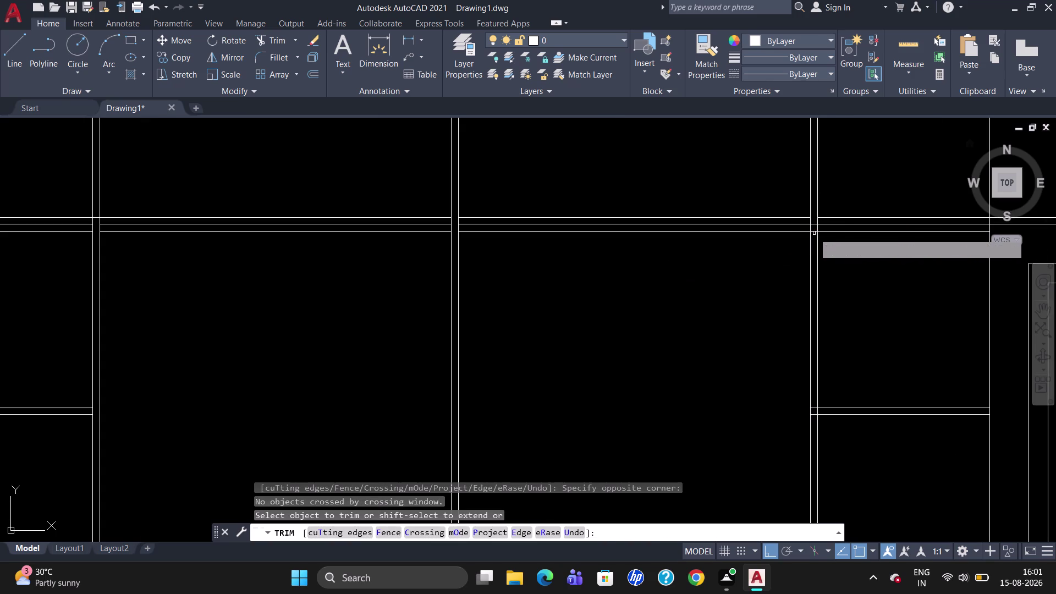
click(814, 225)
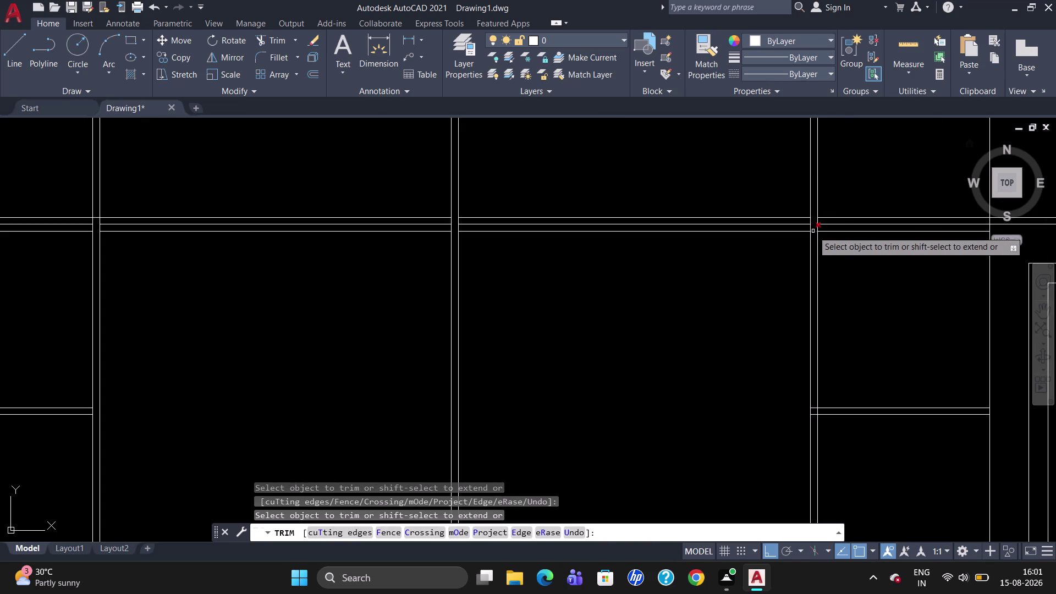
click(813, 231)
key(Escape)
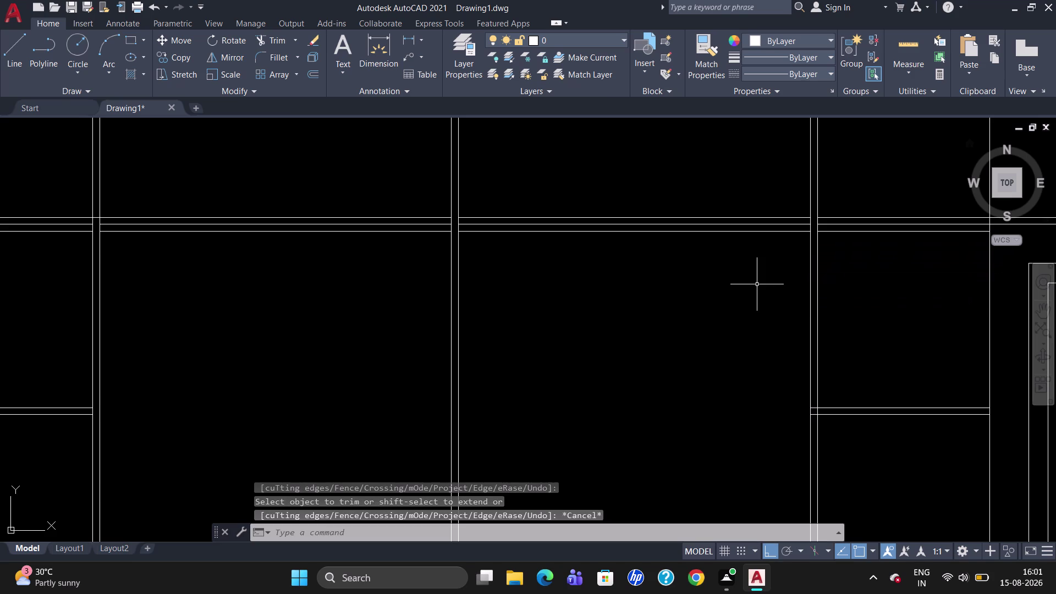
scroll(down, 3)
scroll(up, 3)
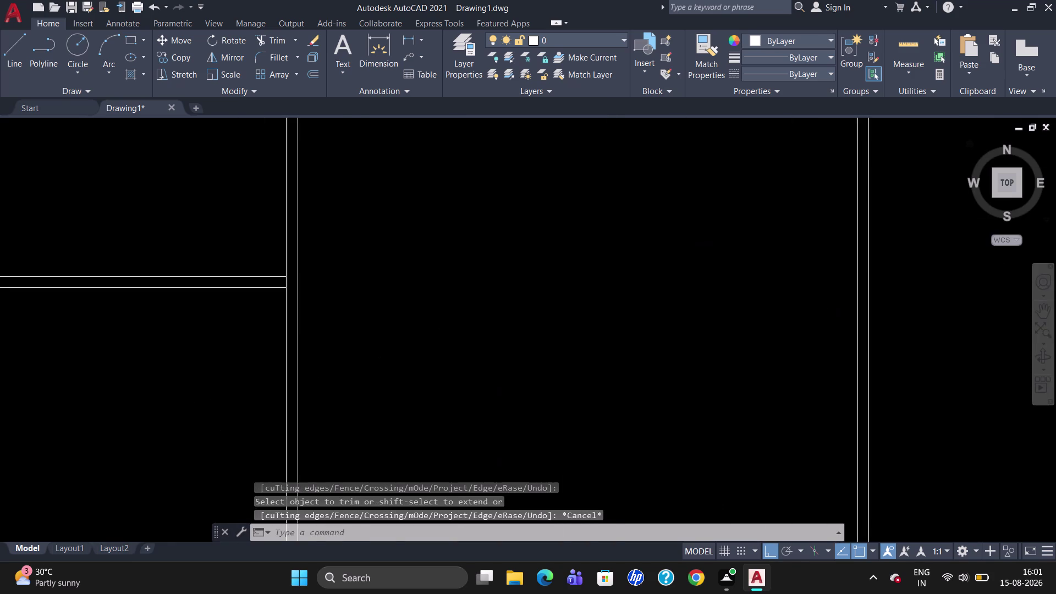
scroll(down, 3)
Offset the top lines of both central bays 1014 downward.
key(o)
key(Return)
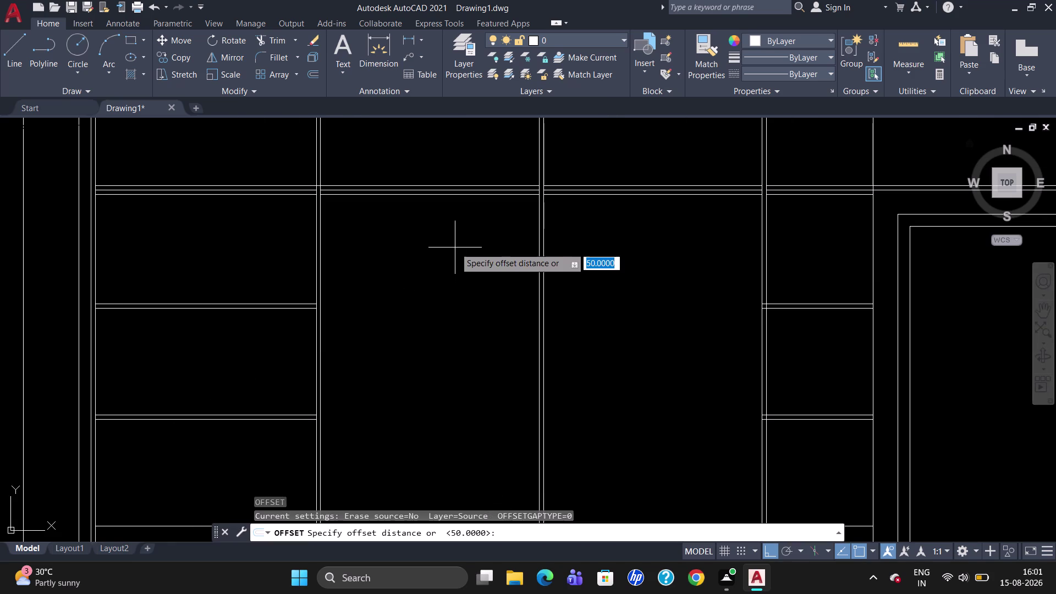
text(10)
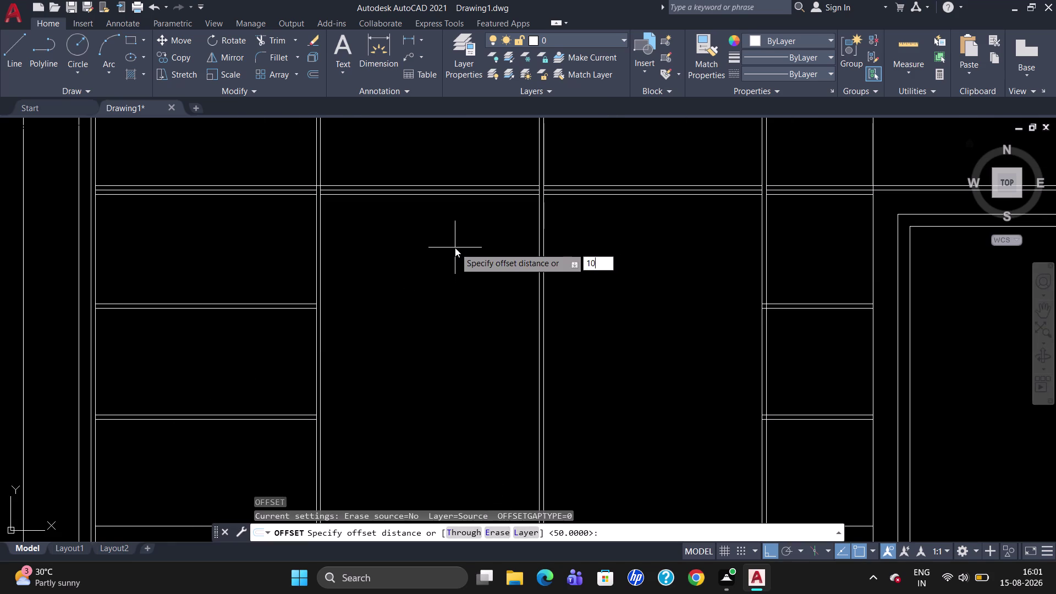
text(14)
key(Return)
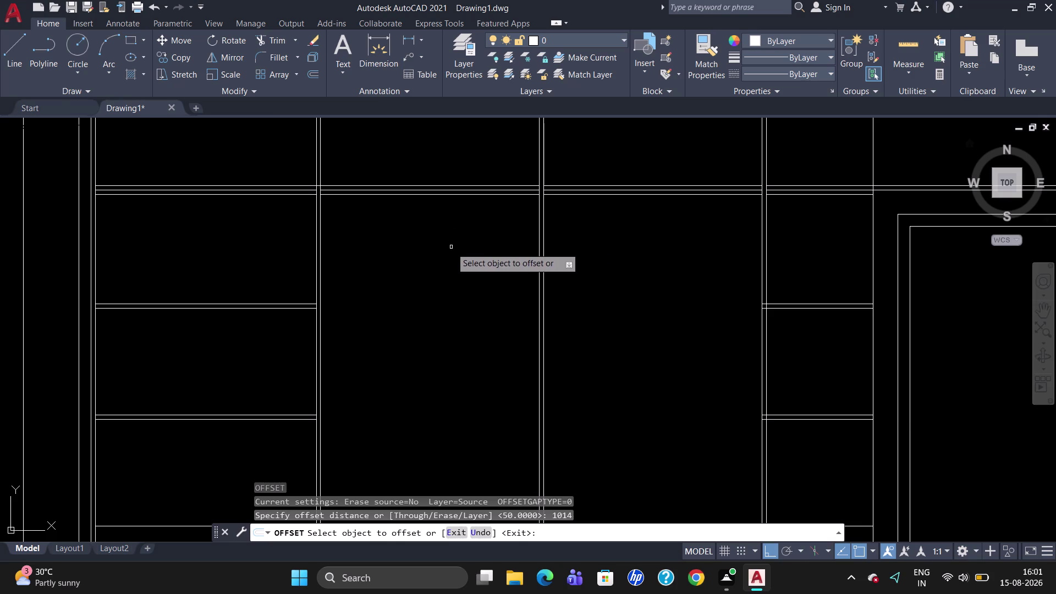
click(457, 195)
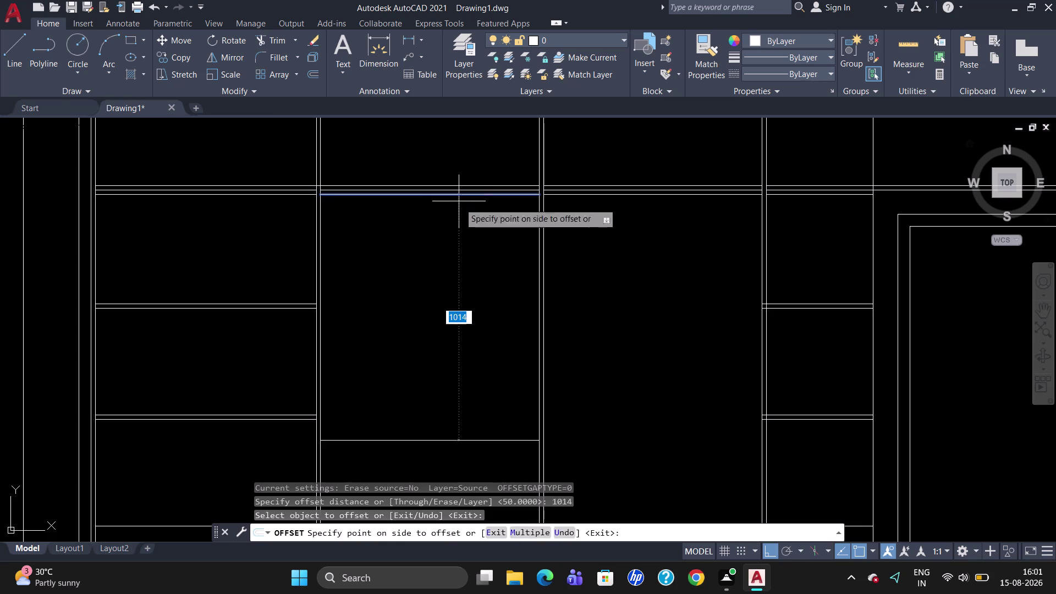
click(458, 289)
click(630, 195)
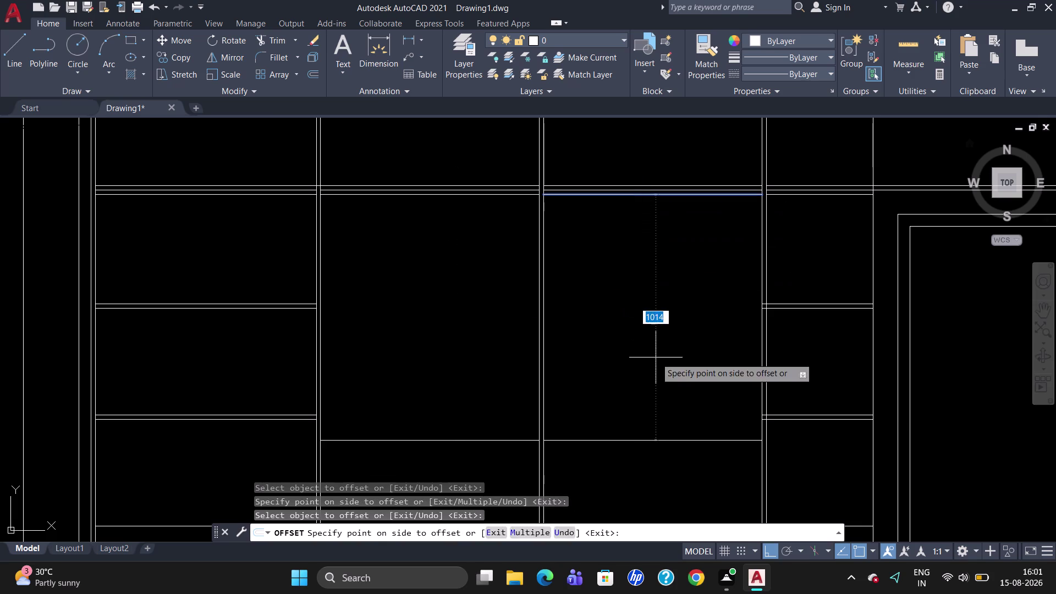
click(656, 356)
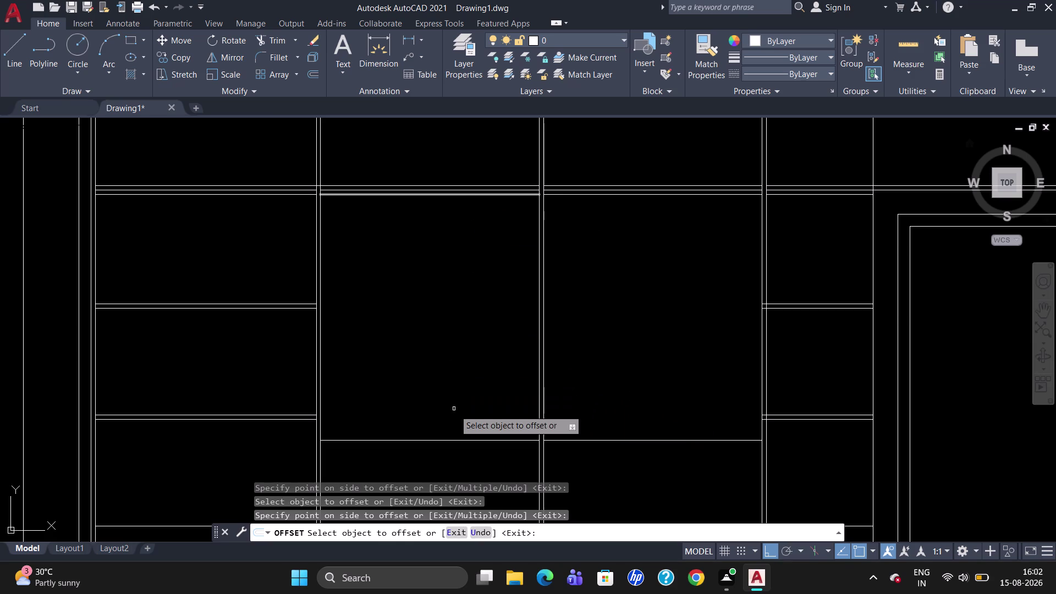
Offset the new lower line in the right central bay by 18 for shelf thickness.
click(443, 441)
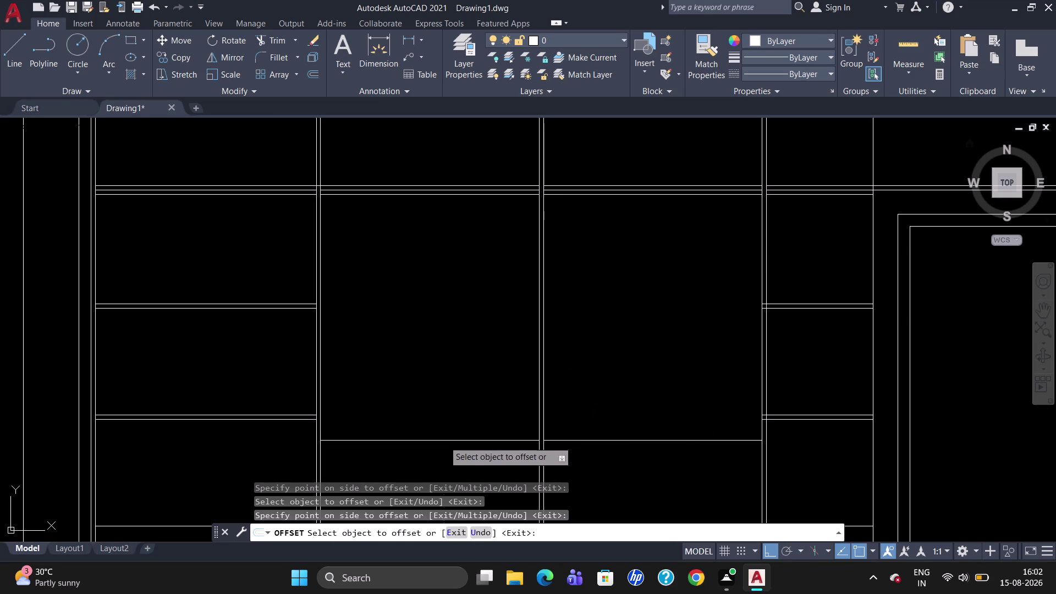
text(18)
key(Return)
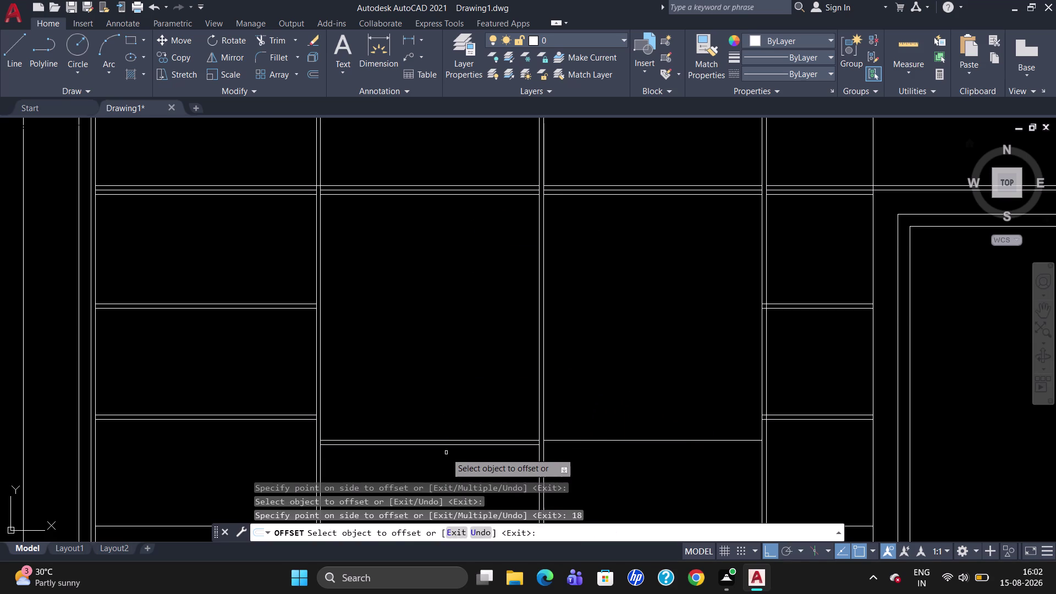
click(598, 438)
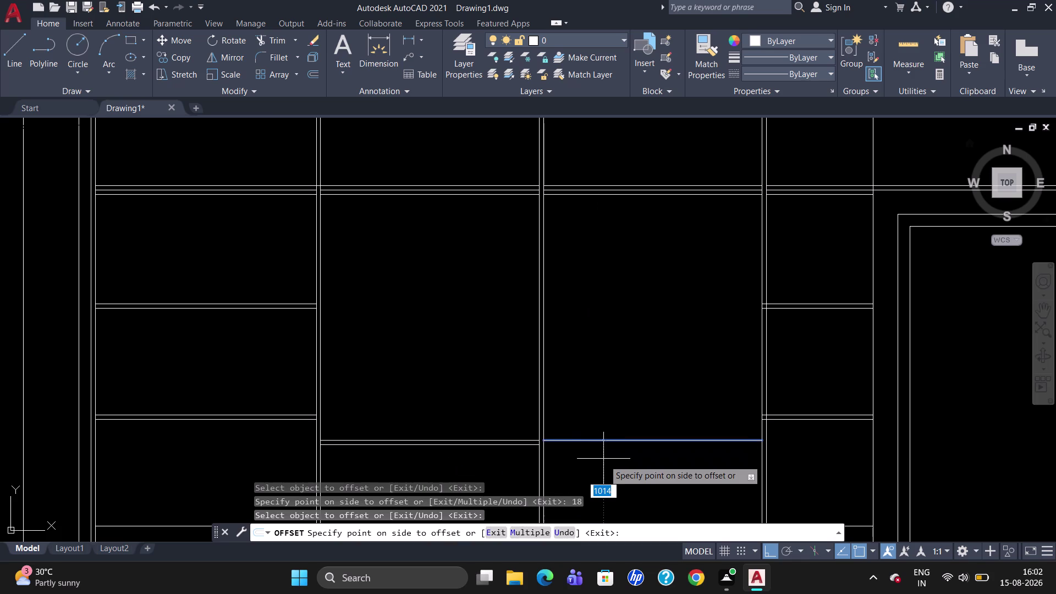
text(18)
key(Return)
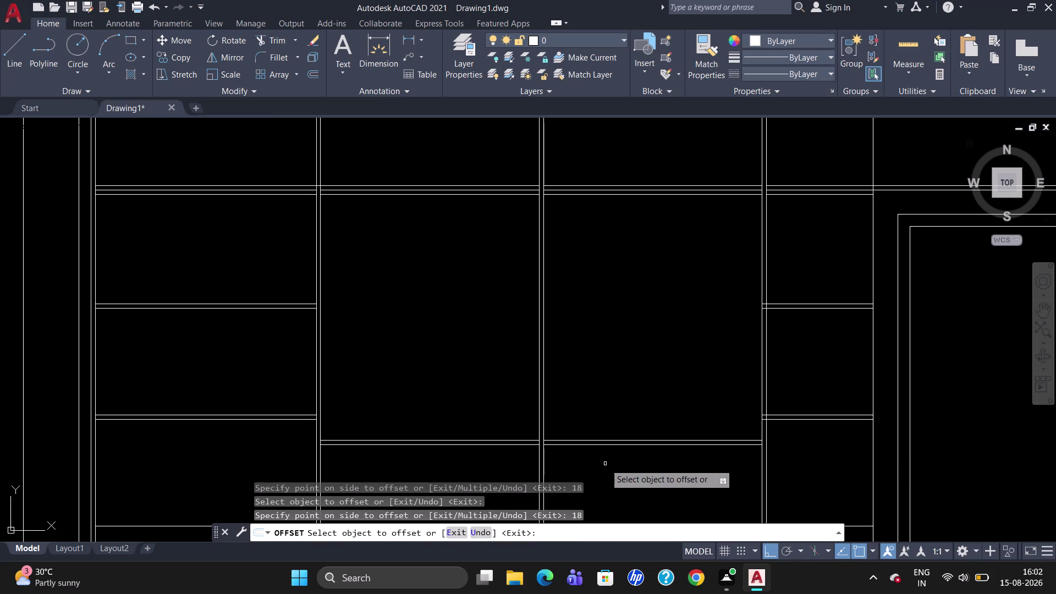
Add an 18-thick shelf 954 below the upper shelf line of the right central bay.
scroll(down, 3)
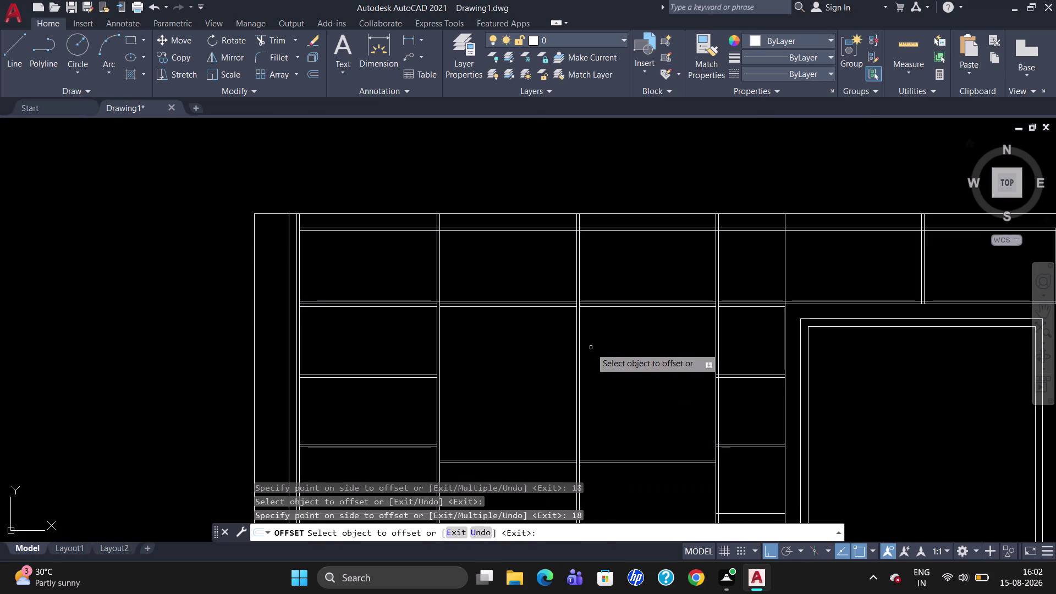
scroll(down, 3)
scroll(up, 3)
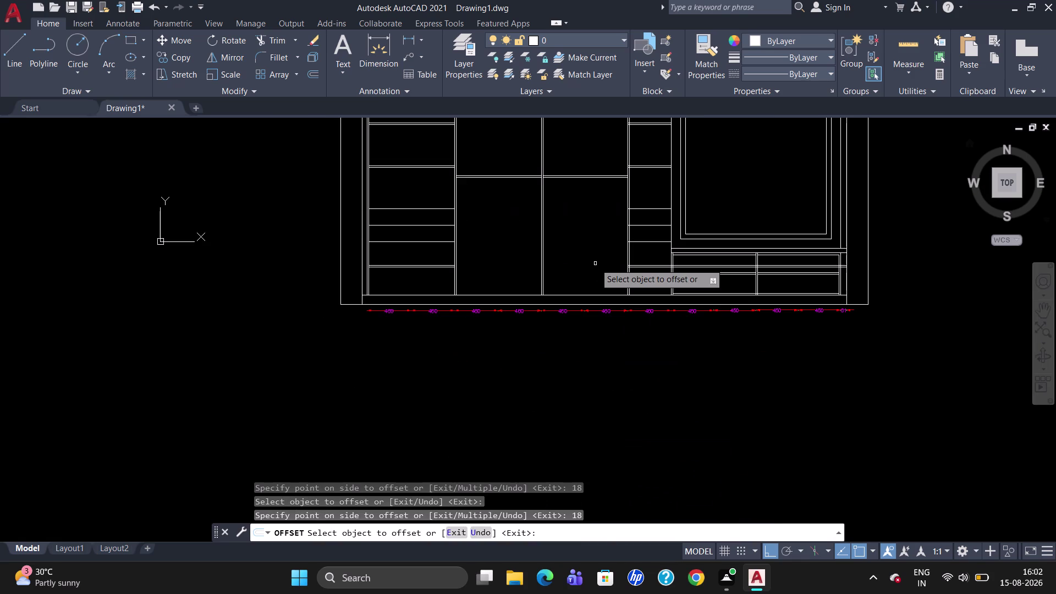
click(593, 177)
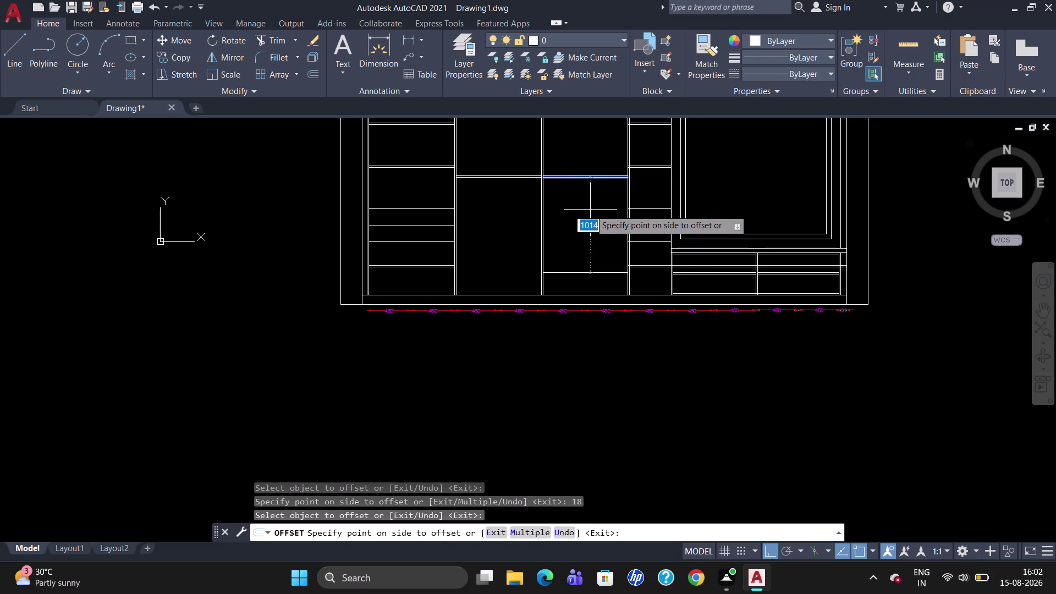
text(9)
text(54)
key(Return)
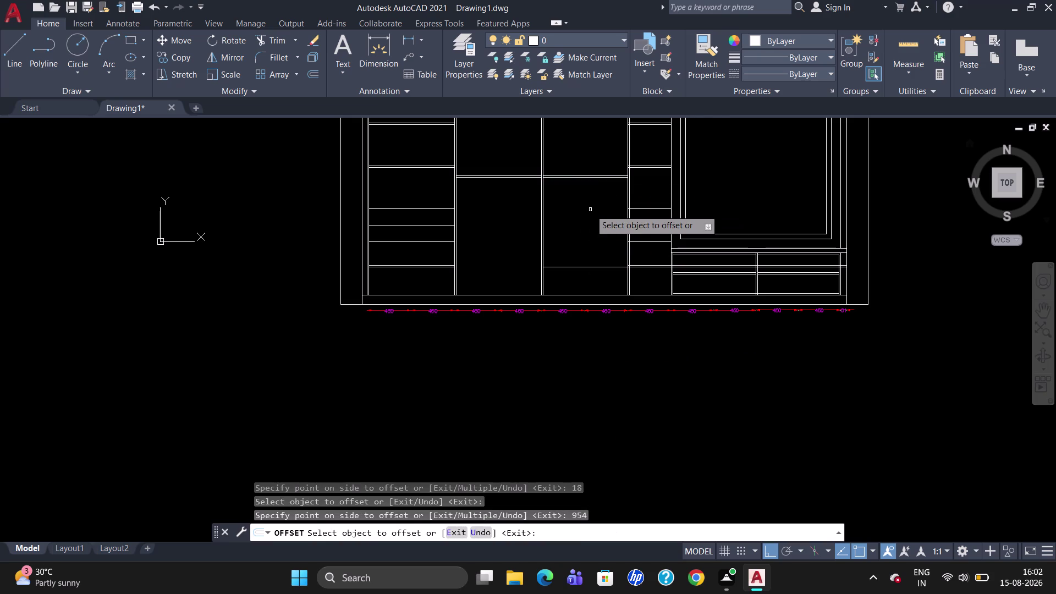
click(589, 270)
click(590, 268)
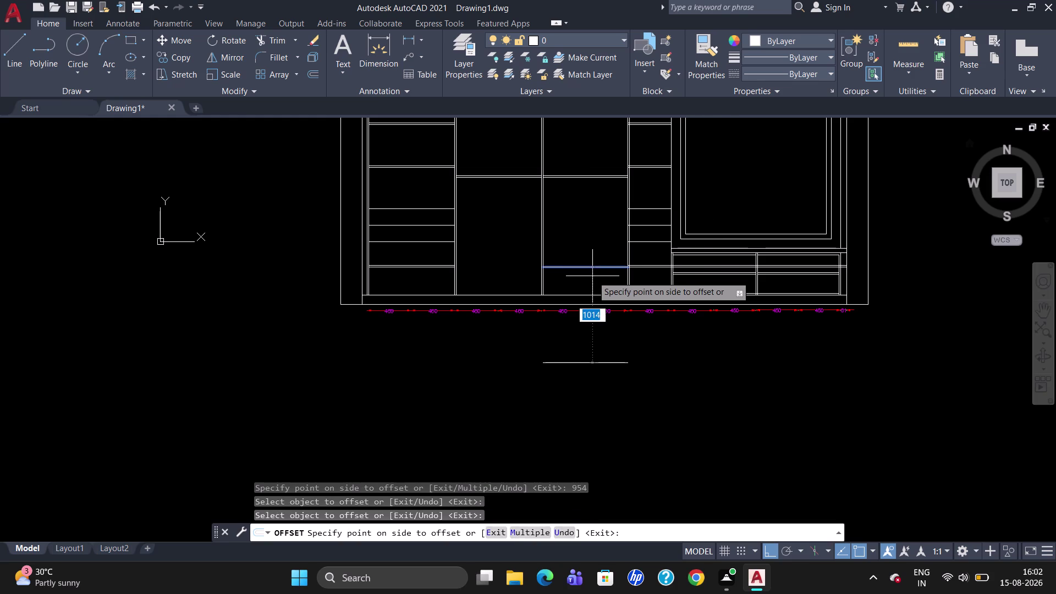
text(18)
key(Return)
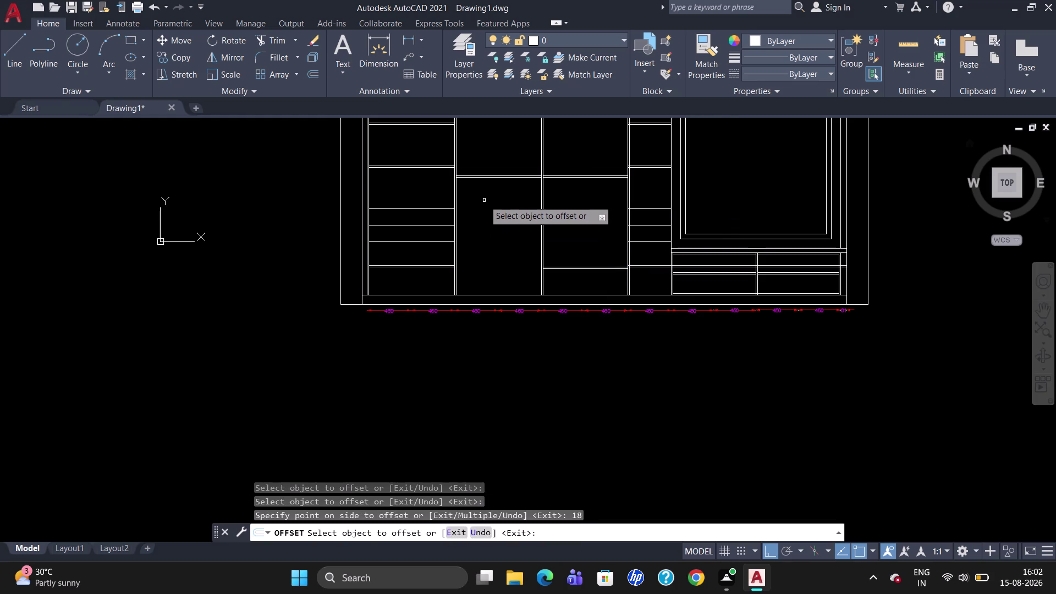
Add left central bay shelf lines 250, 300 and 300 apart.
scroll(up, 3)
click(504, 172)
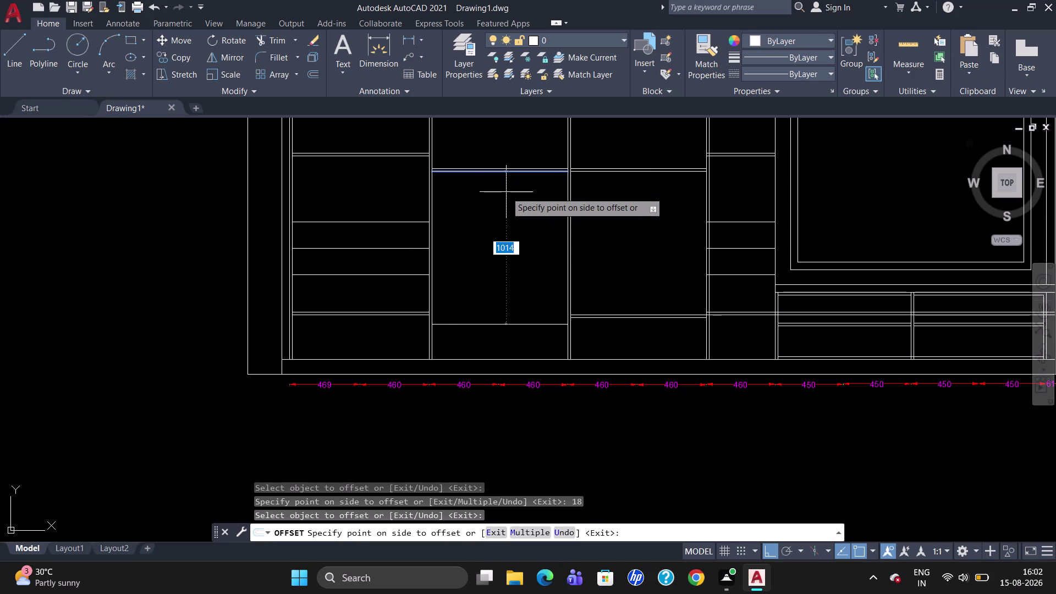
text(2)
text(50)
key(Return)
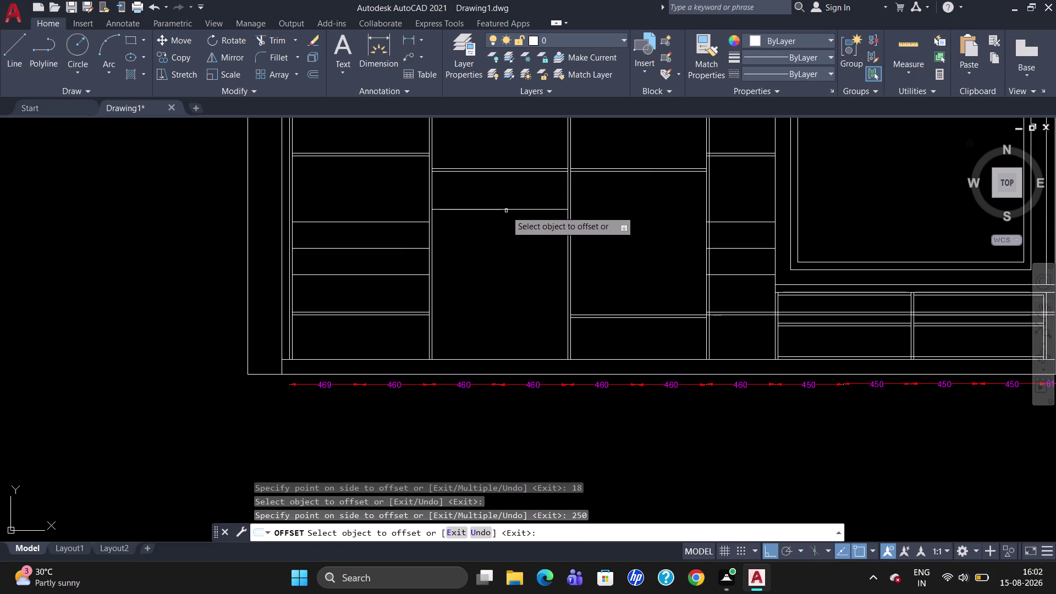
click(506, 210)
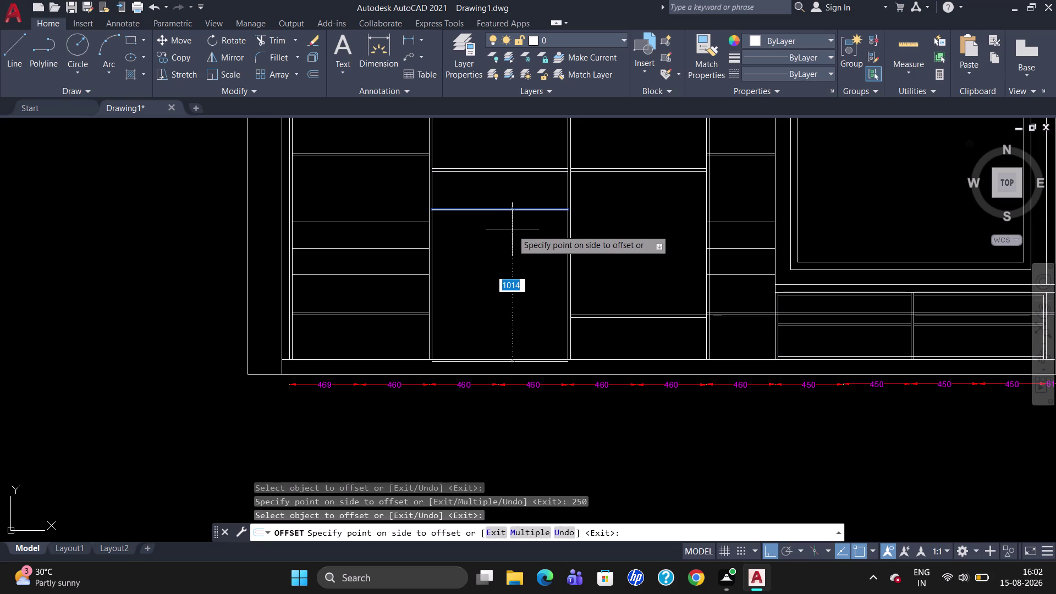
text(300)
key(Return)
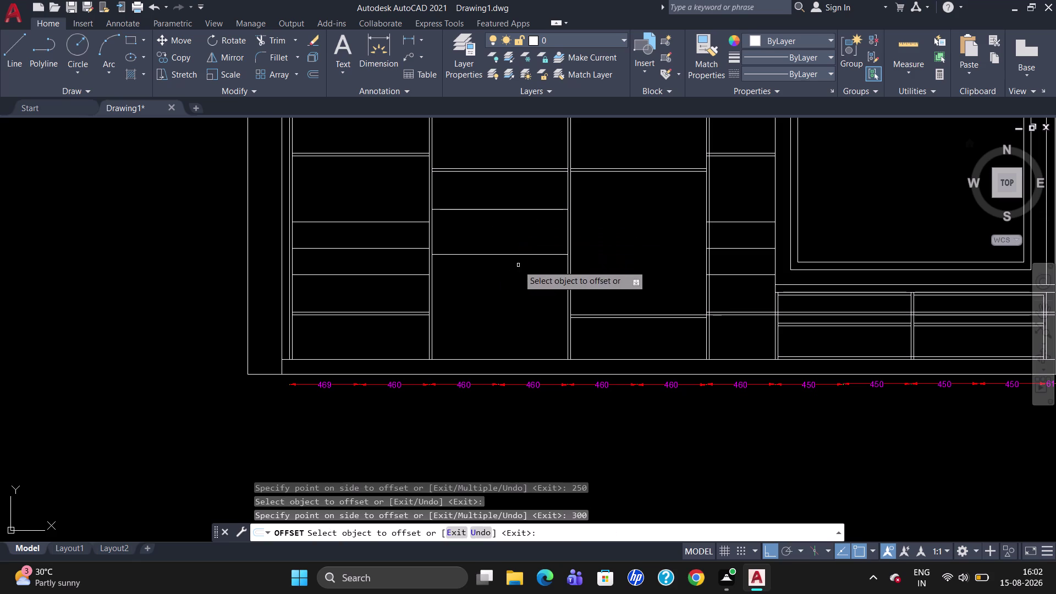
click(523, 255)
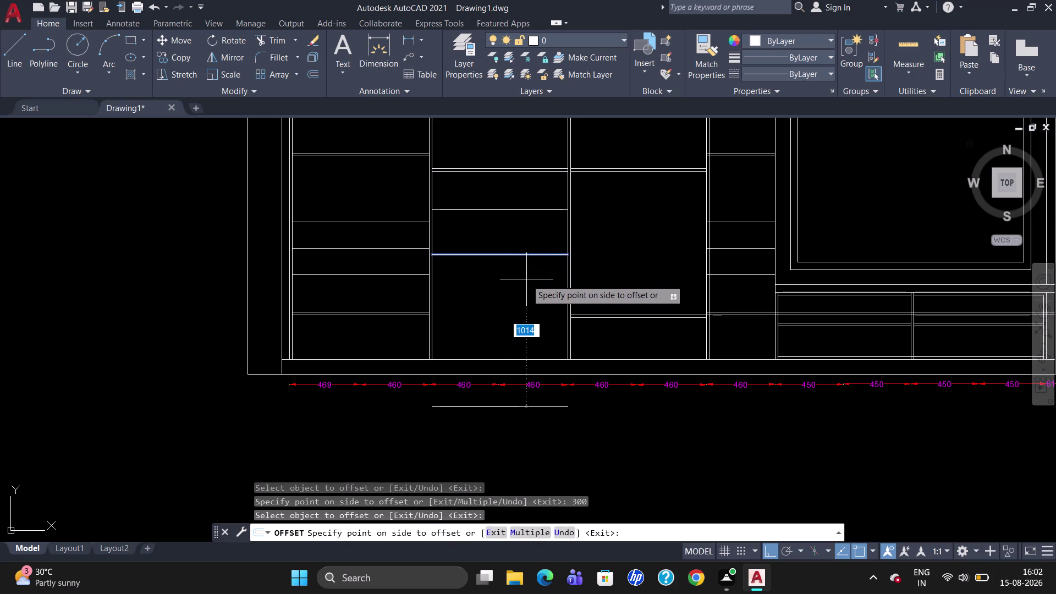
text(300)
key(Return)
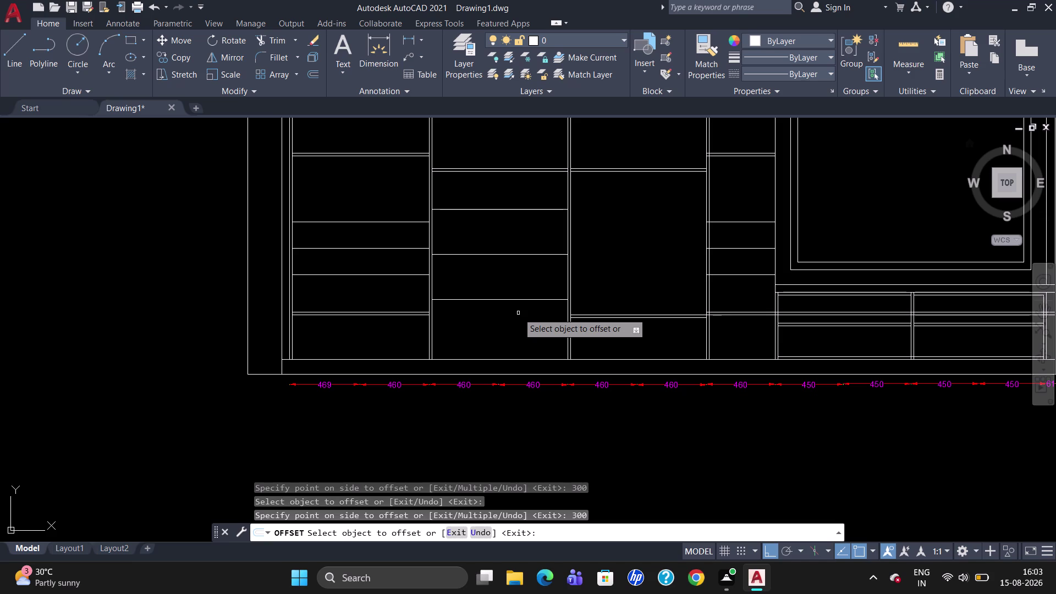
key(Escape)
scroll(down, 3)
Trim away the shelf line pieces in the narrow bay's upper and lower parts with two crossing drags.
scroll(up, 3)
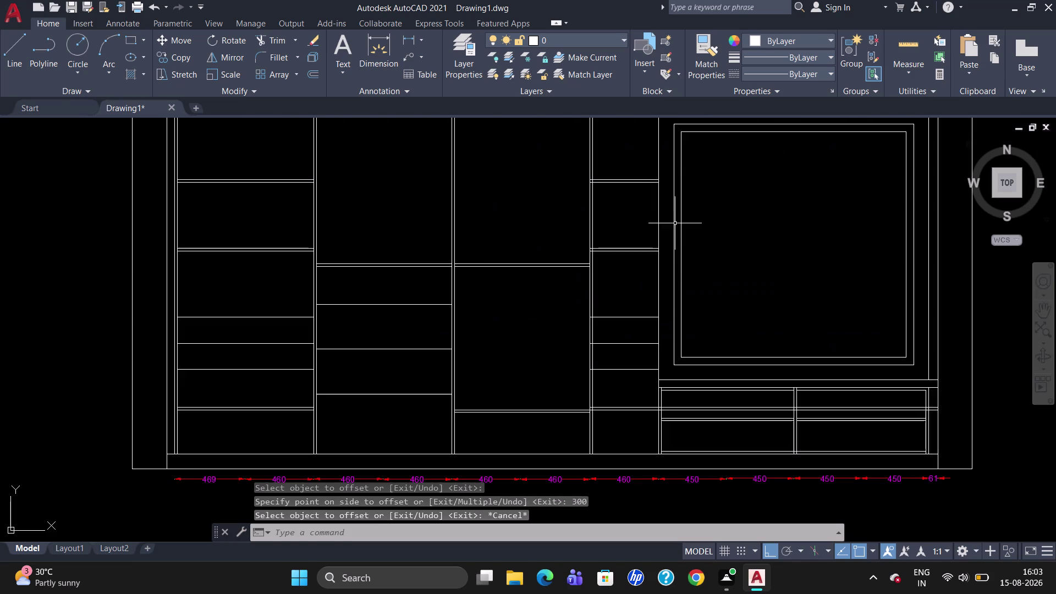
scroll(down, 3)
scroll(up, 3)
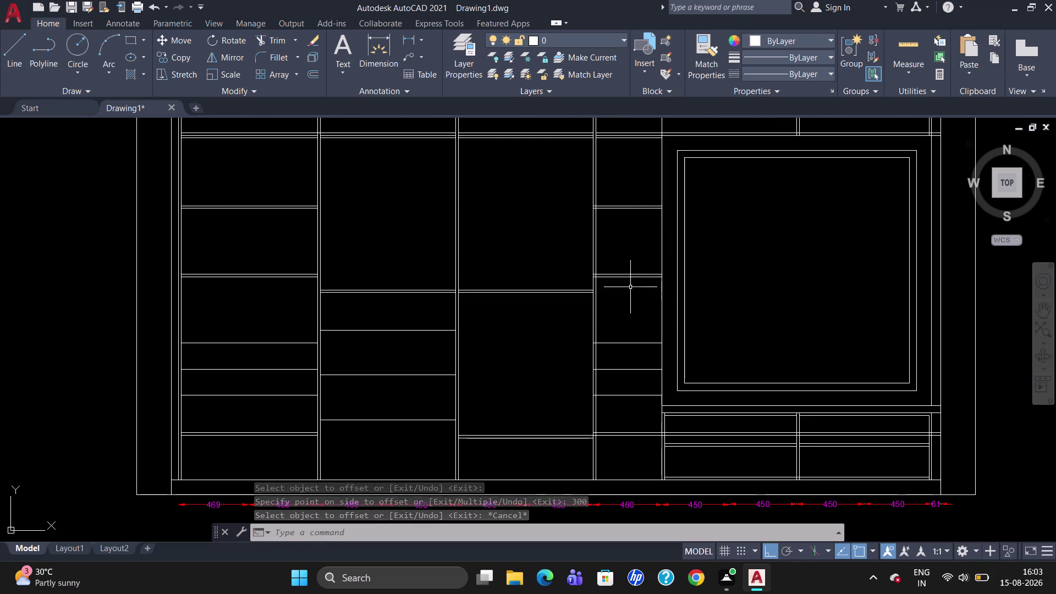
text(TR)
key(Return)
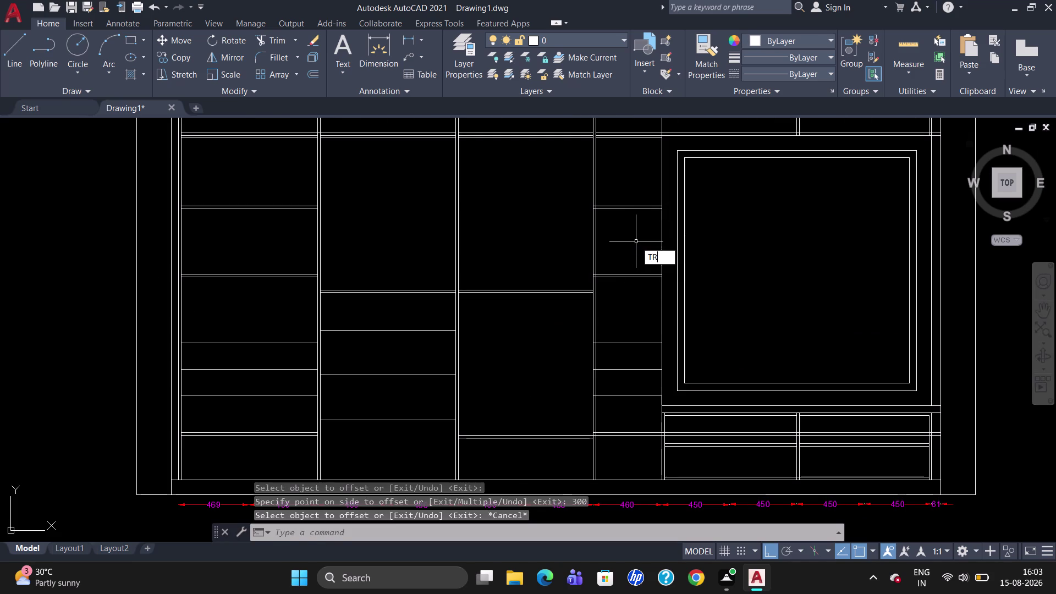
key(Return)
drag(617, 162, 644, 289)
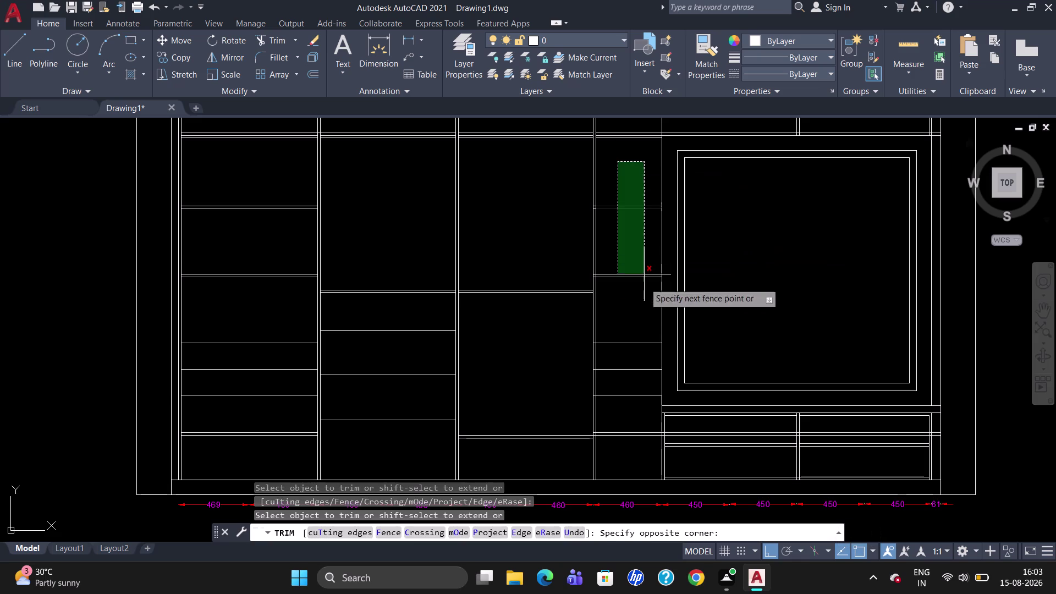
drag(644, 289, 632, 446)
click(632, 446)
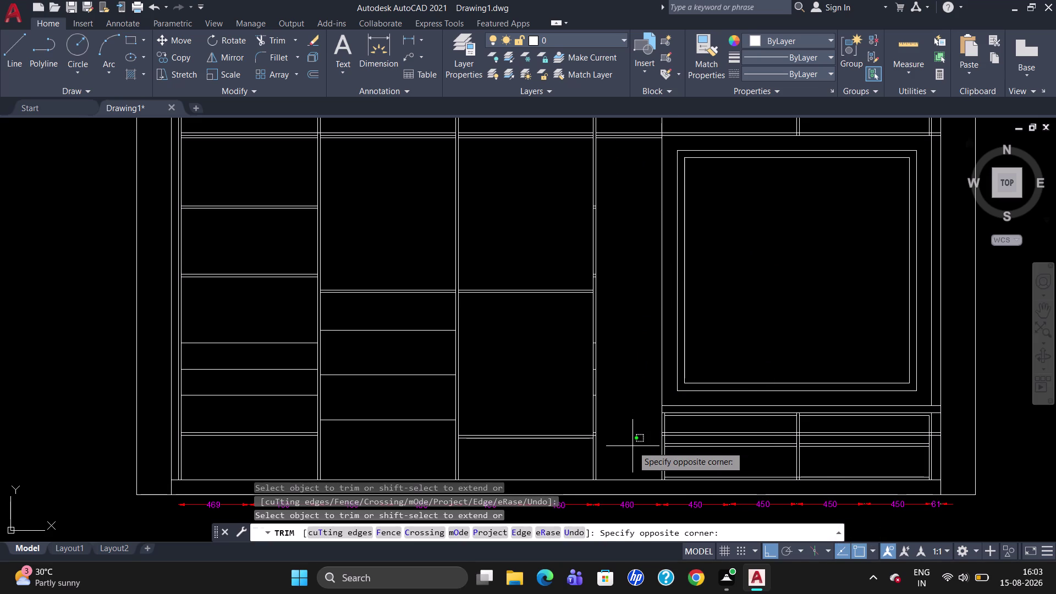
key(Escape)
scroll(up, 3)
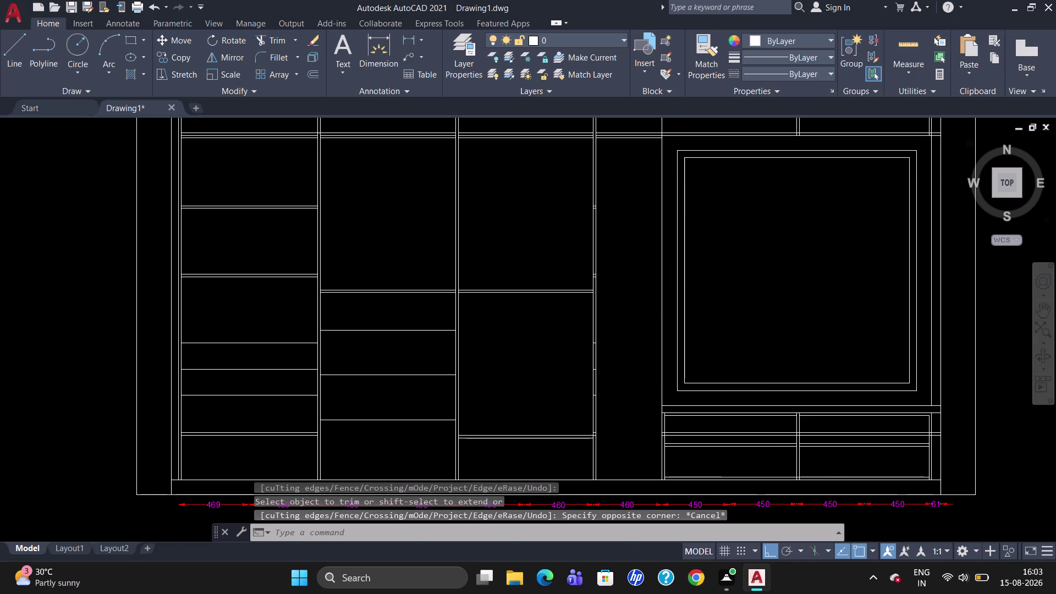
scroll(up, 3)
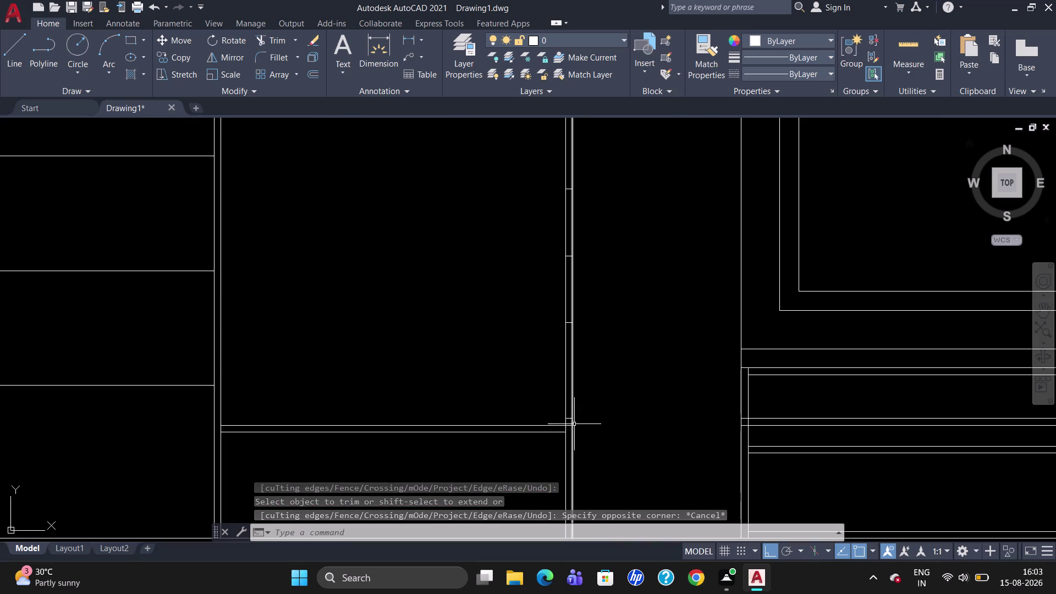
Erase the stray short stubs along the vertical divider beside the shelves.
click(569, 425)
click(569, 418)
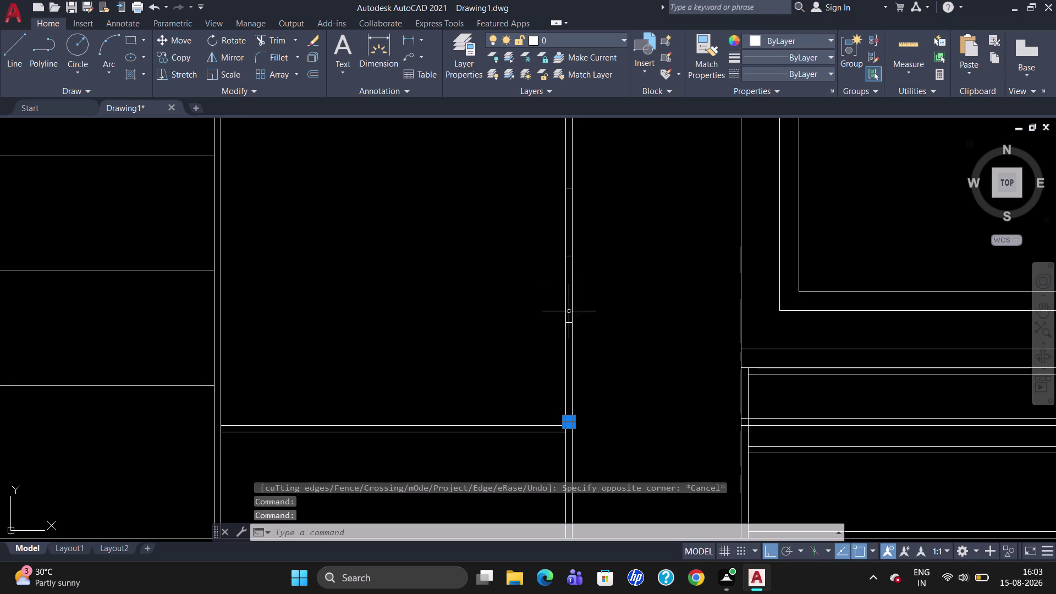
click(569, 321)
click(570, 257)
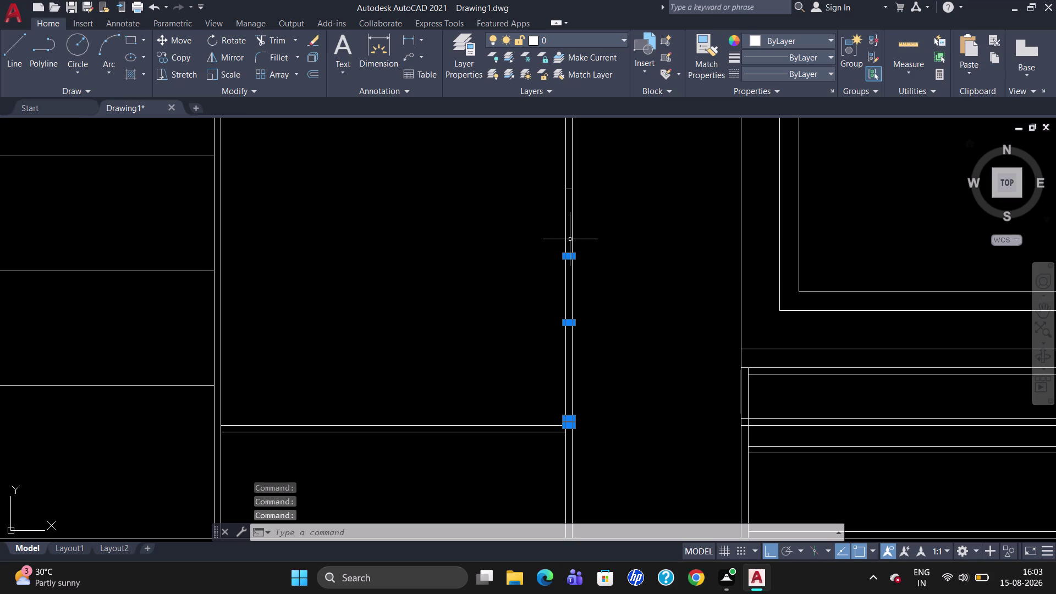
click(570, 189)
key(Delete)
scroll(down, 3)
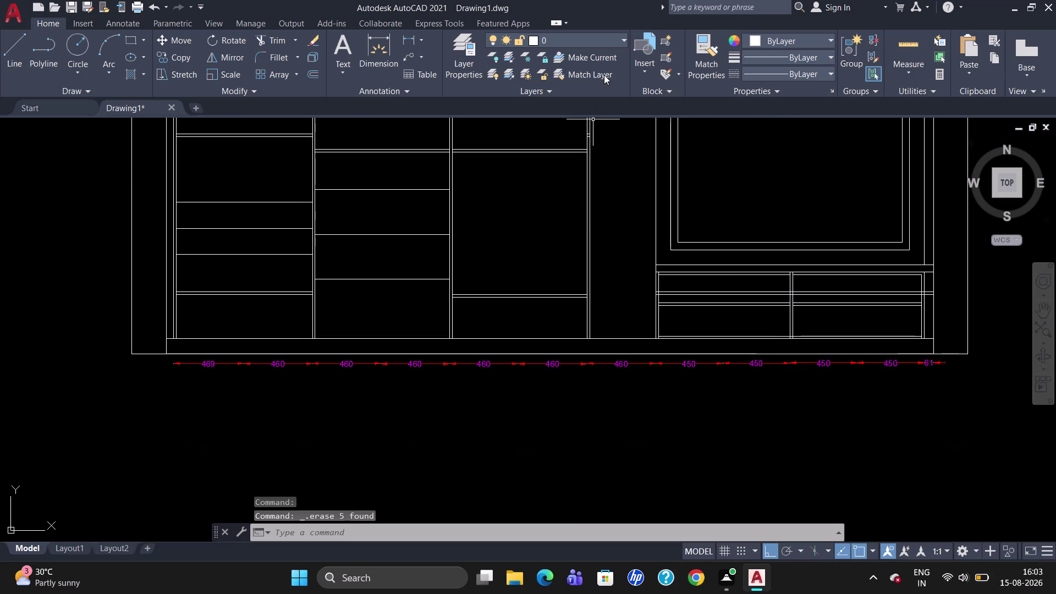
scroll(up, 3)
scroll(up, 3)
scroll(down, 3)
scroll(up, 3)
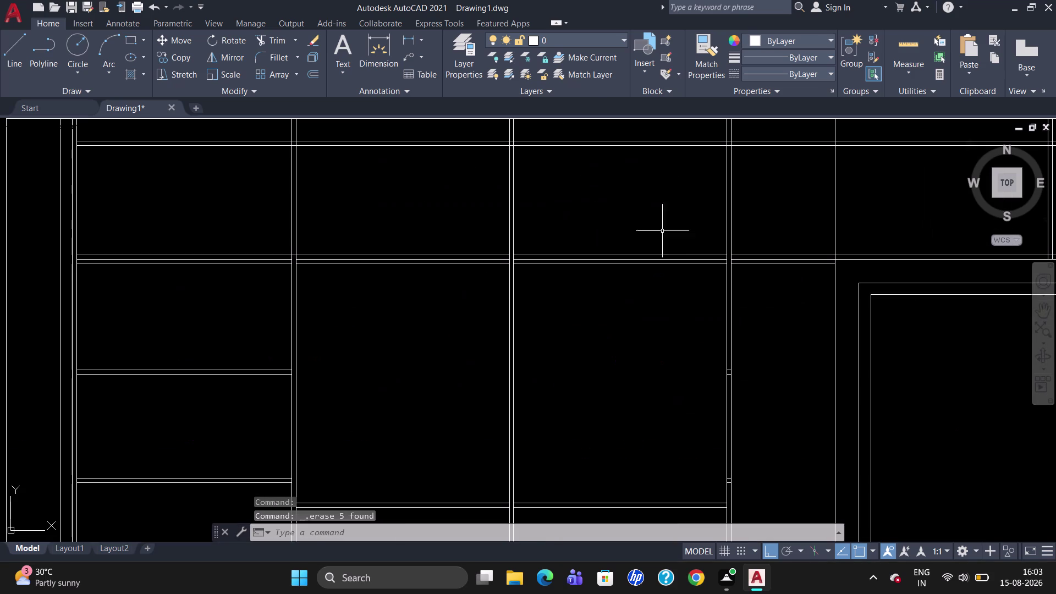
scroll(up, 3)
Select two leftover stubs on the divider beside the narrow bay.
click(687, 353)
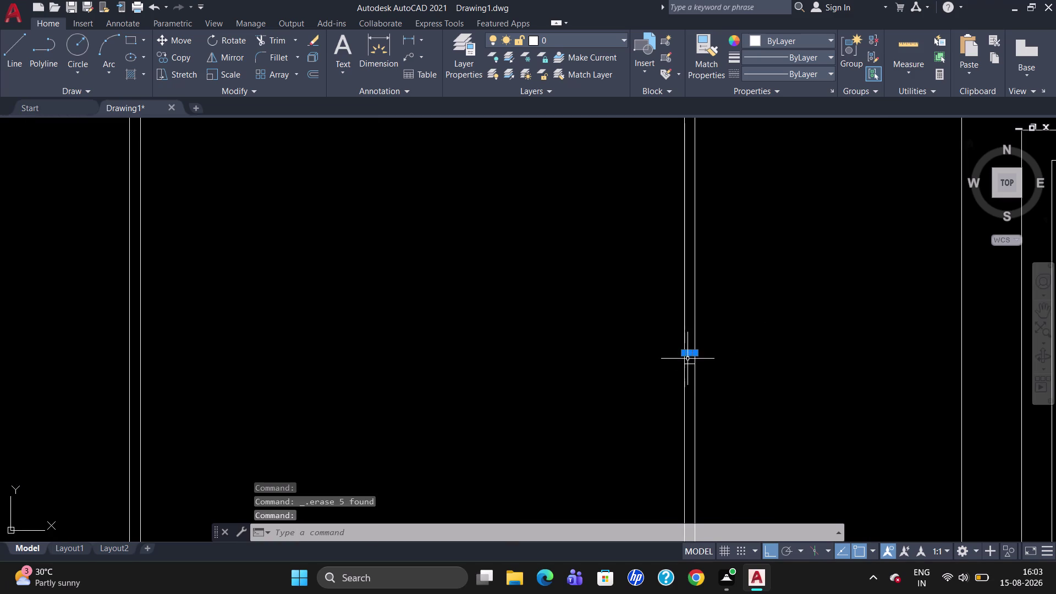
click(685, 365)
key(Escape)
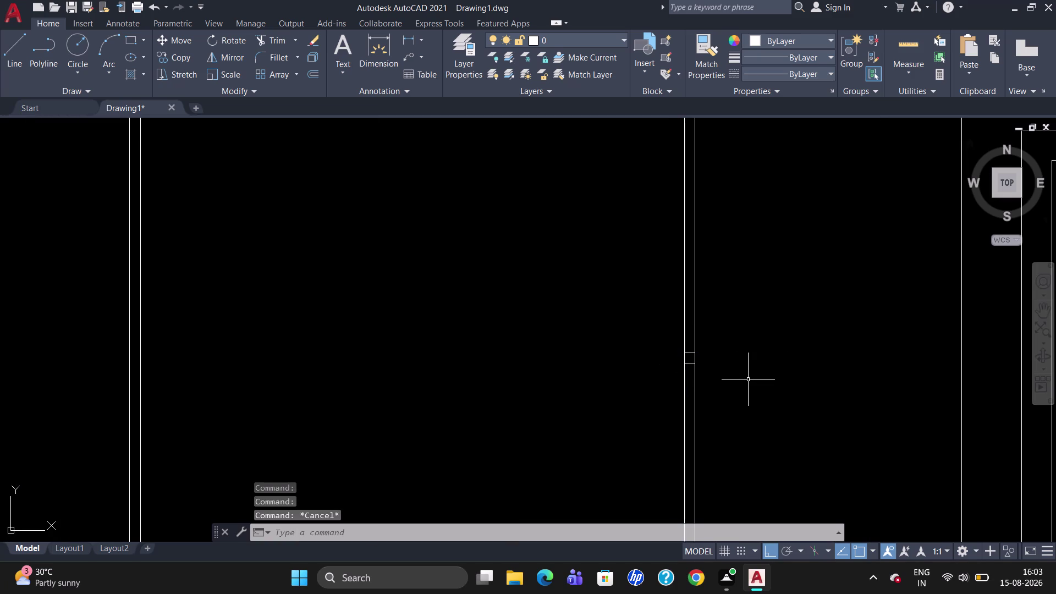
click(685, 353)
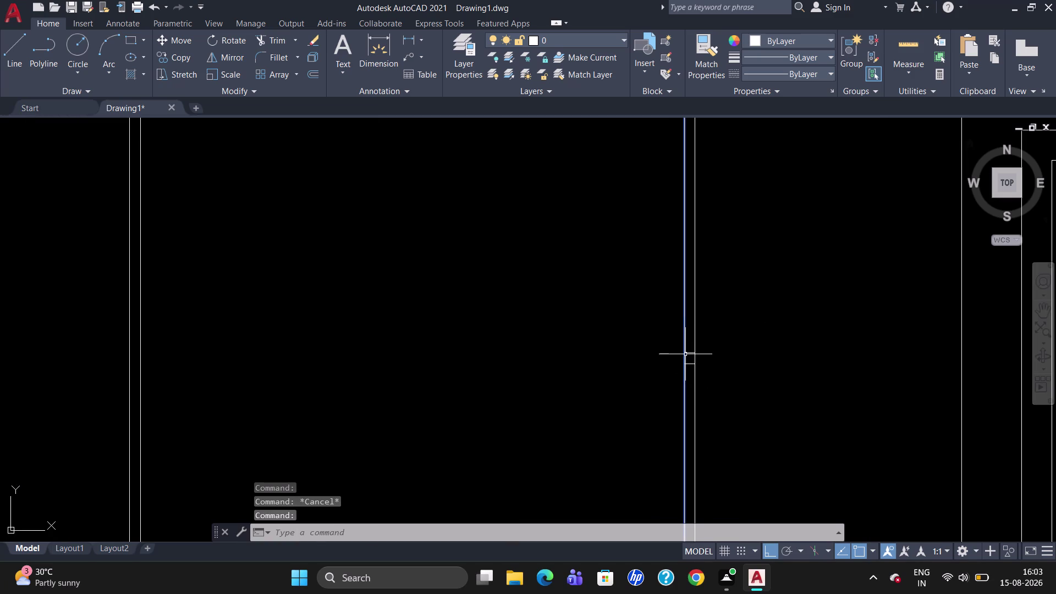
key(Escape)
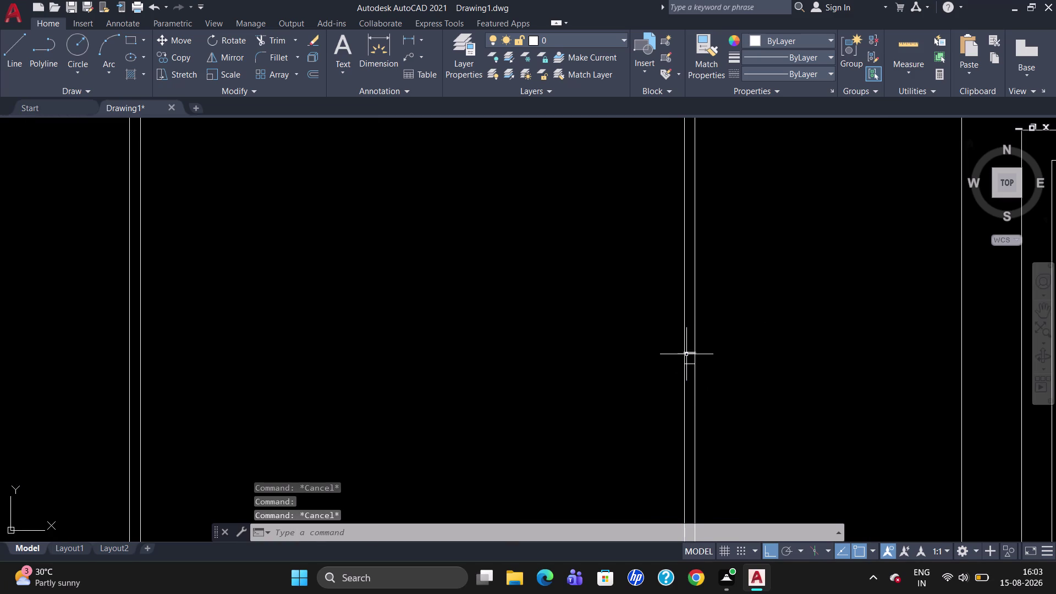
click(690, 352)
click(692, 363)
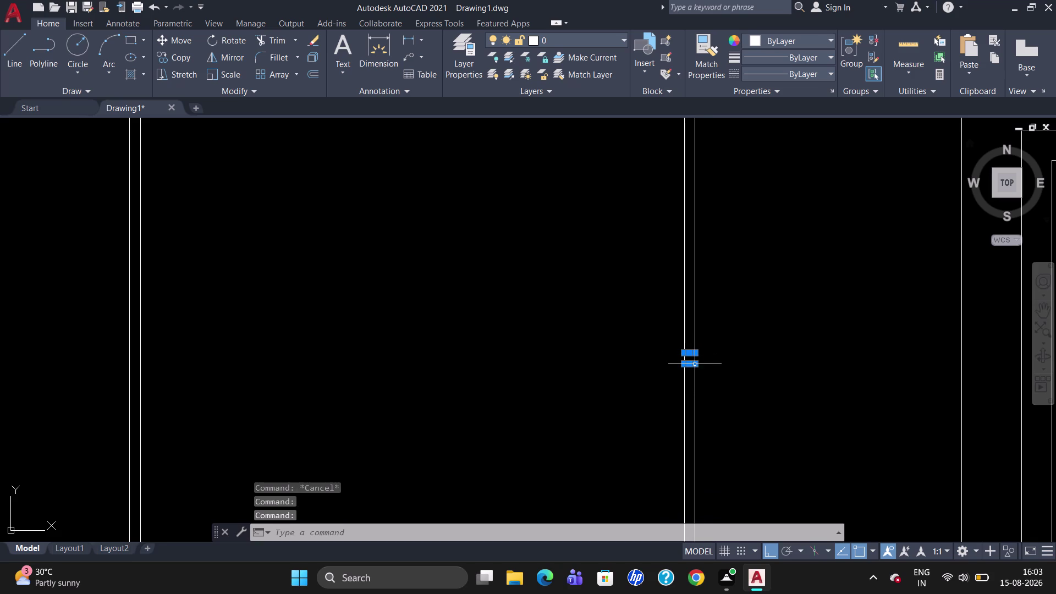
Add two lower stubs to the selection, delete all four, and zoom out to check.
scroll(down, 3)
scroll(up, 3)
scroll(down, 3)
scroll(up, 3)
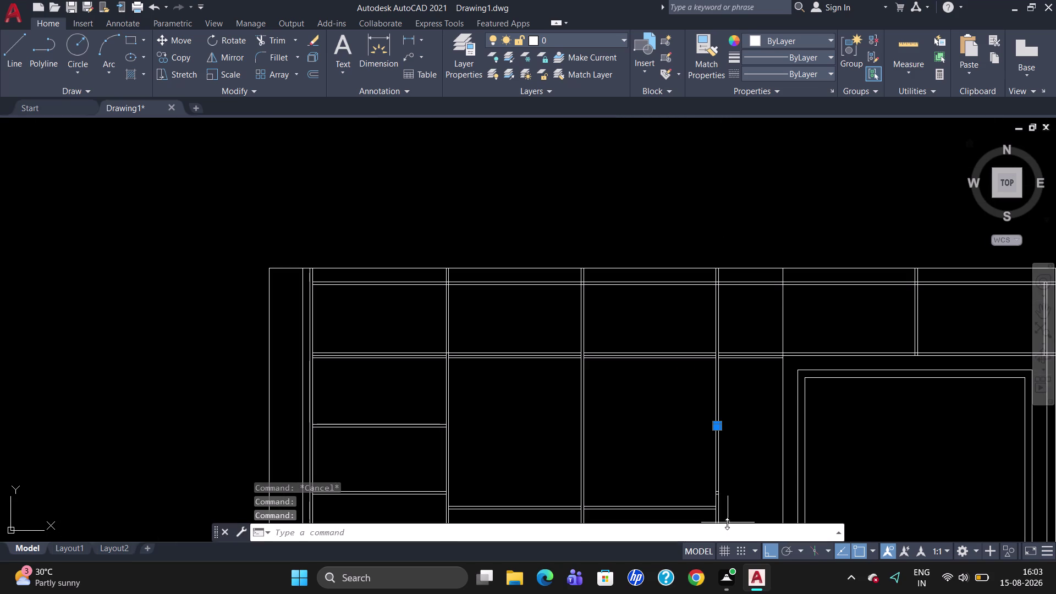
scroll(up, 3)
scroll(up, 3)
scroll(down, 3)
scroll(up, 3)
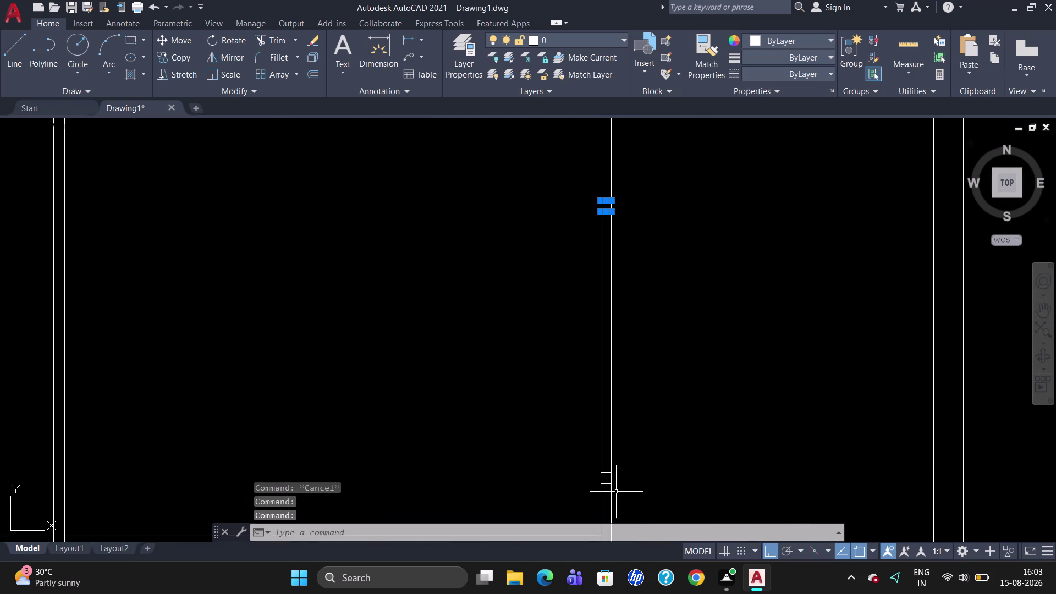
click(604, 474)
click(605, 484)
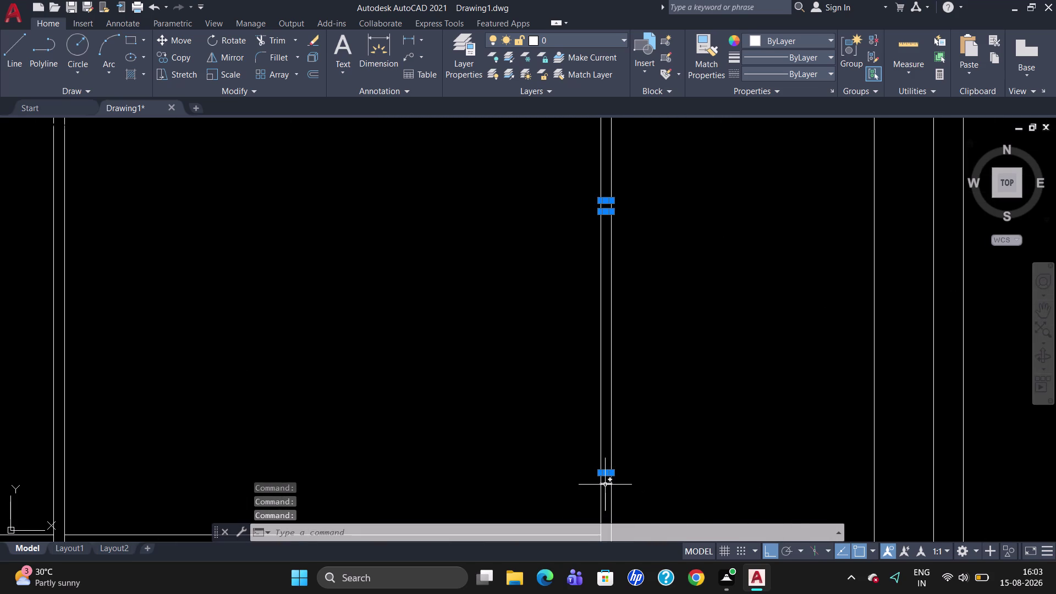
key(Delete)
scroll(down, 3)
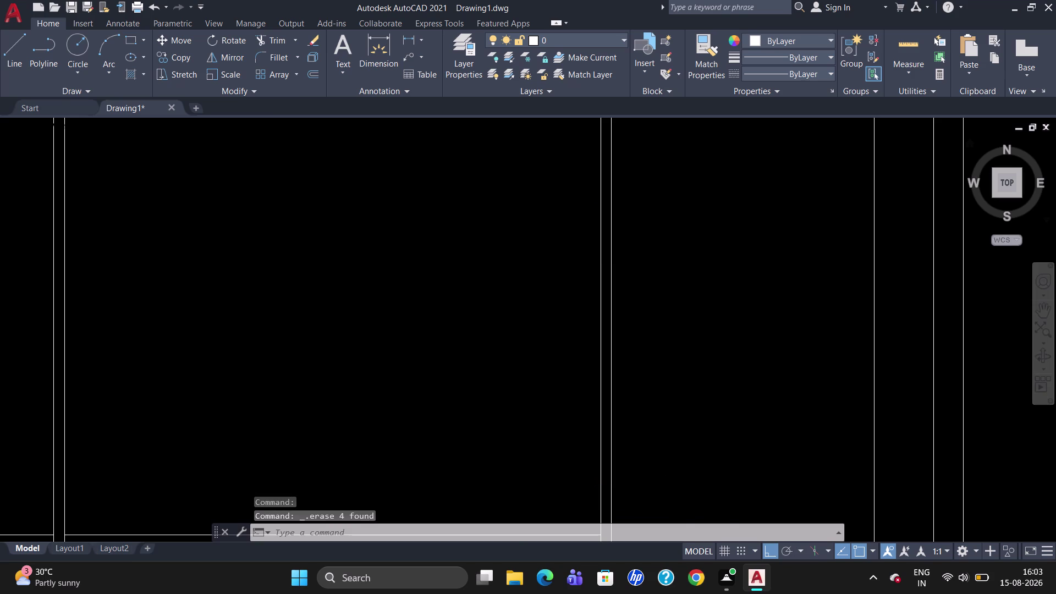
scroll(down, 3)
scroll(up, 3)
scroll(down, 3)
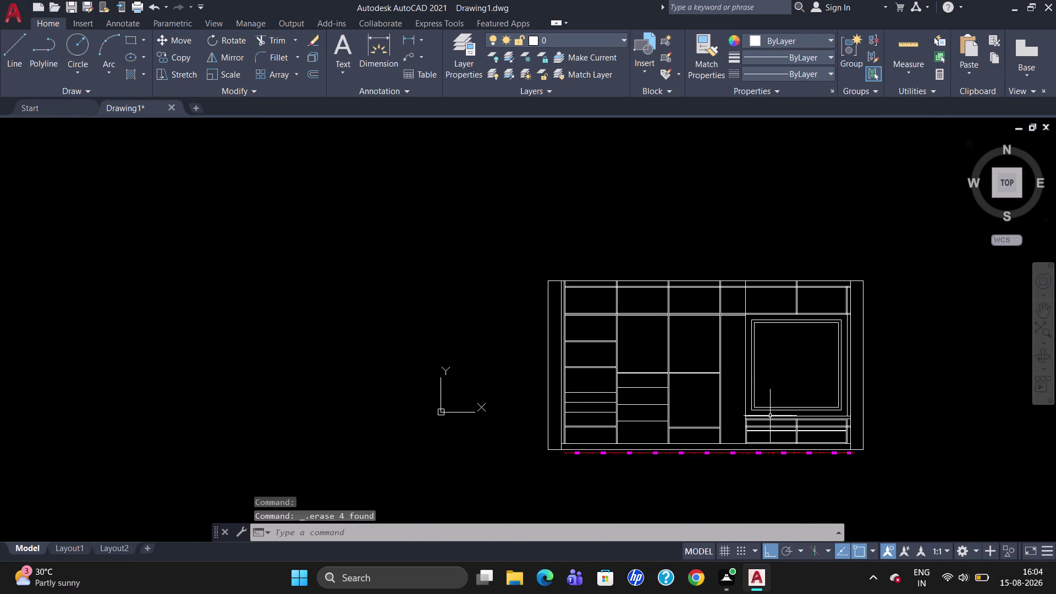
scroll(up, 3)
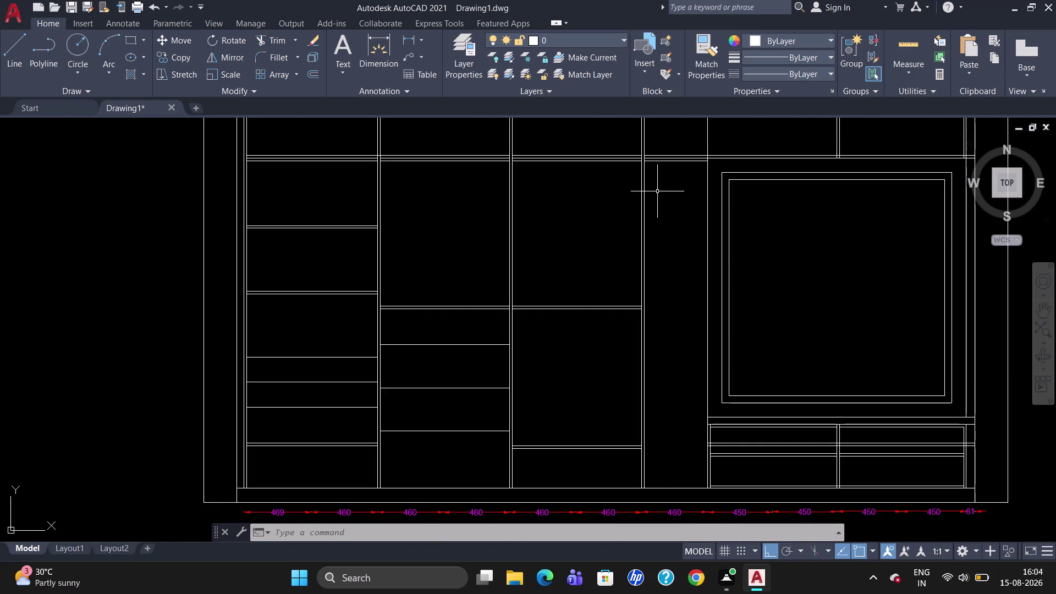
Offset shelf lines in the narrow column by 396, 18, 300 and 18.
key(o)
key(Return)
key(3)
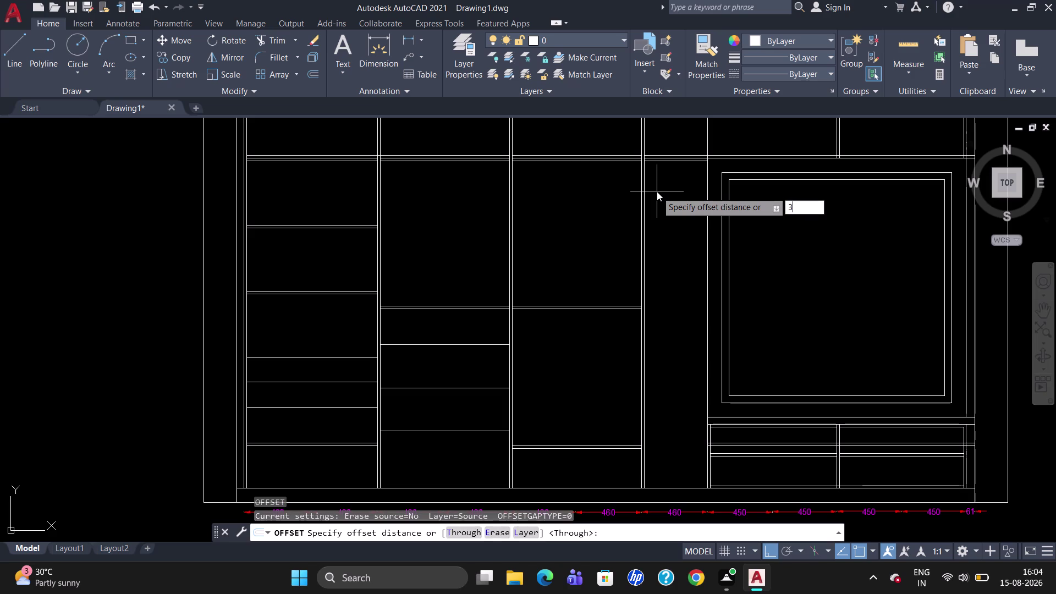
text(96)
key(Return)
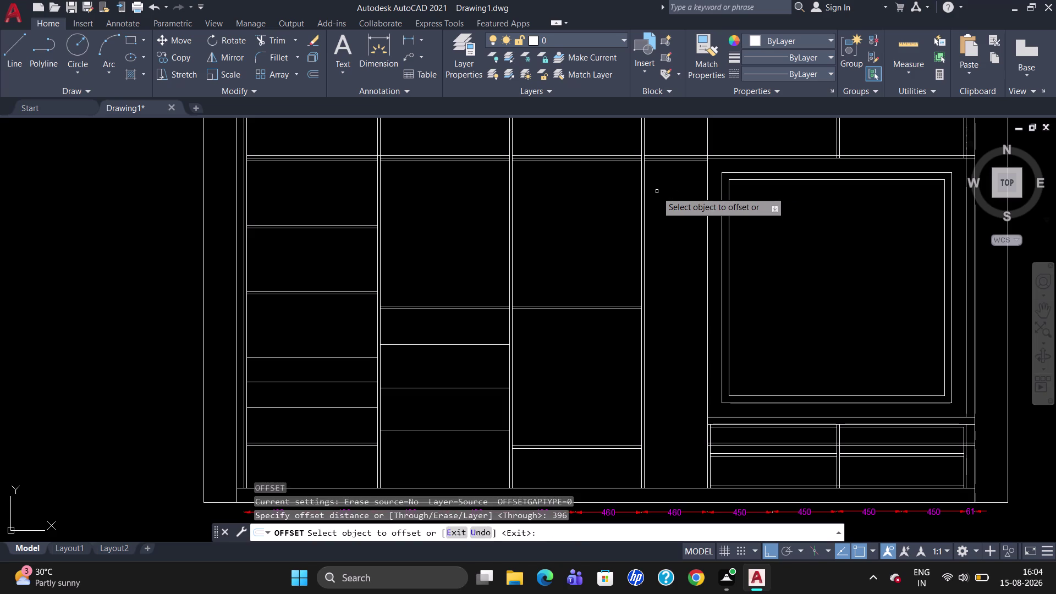
click(674, 162)
click(673, 189)
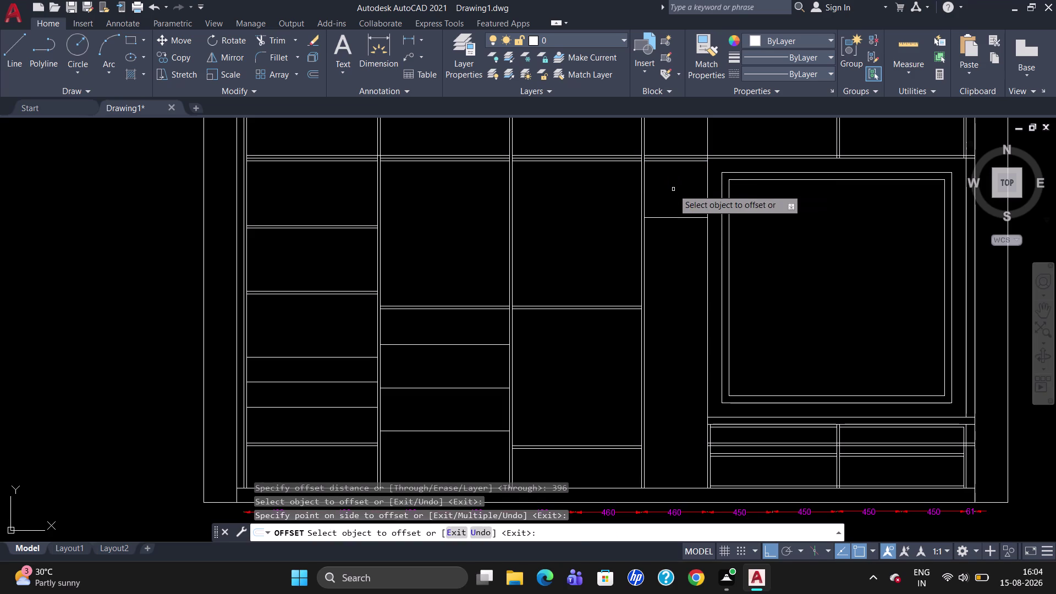
click(671, 217)
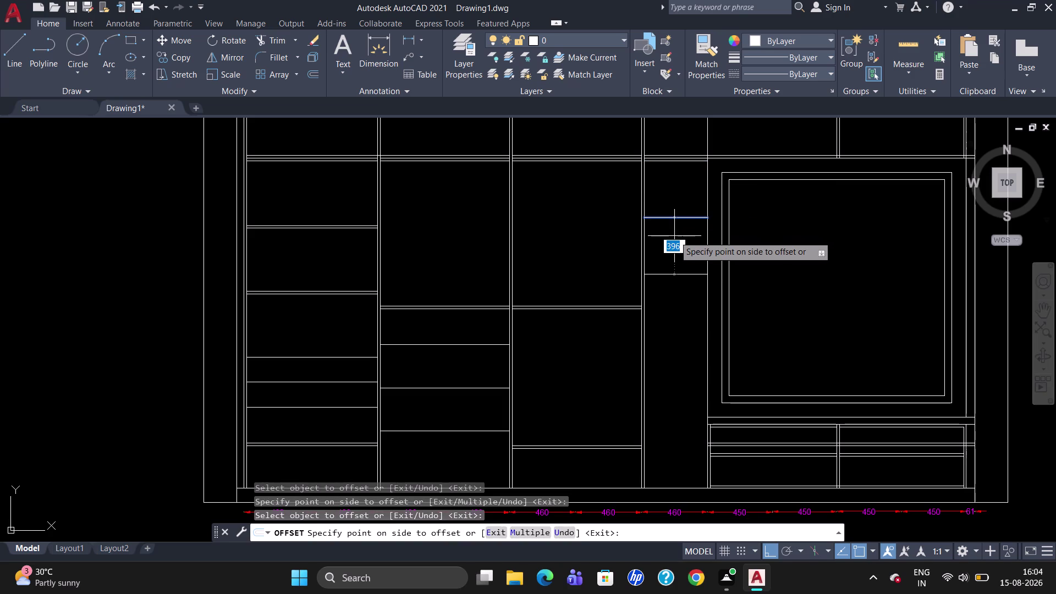
text(18)
key(Return)
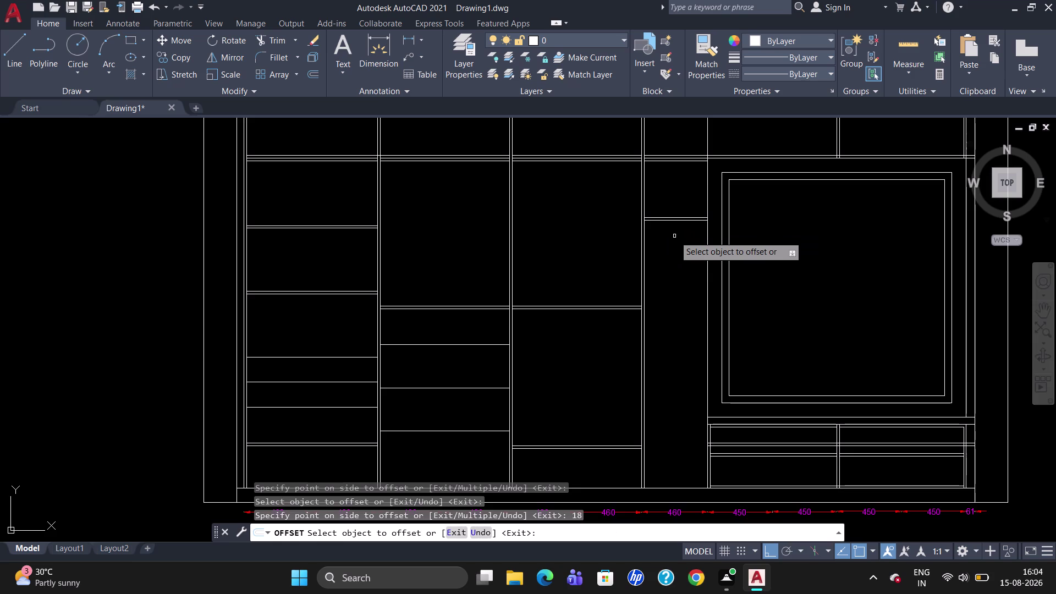
click(678, 222)
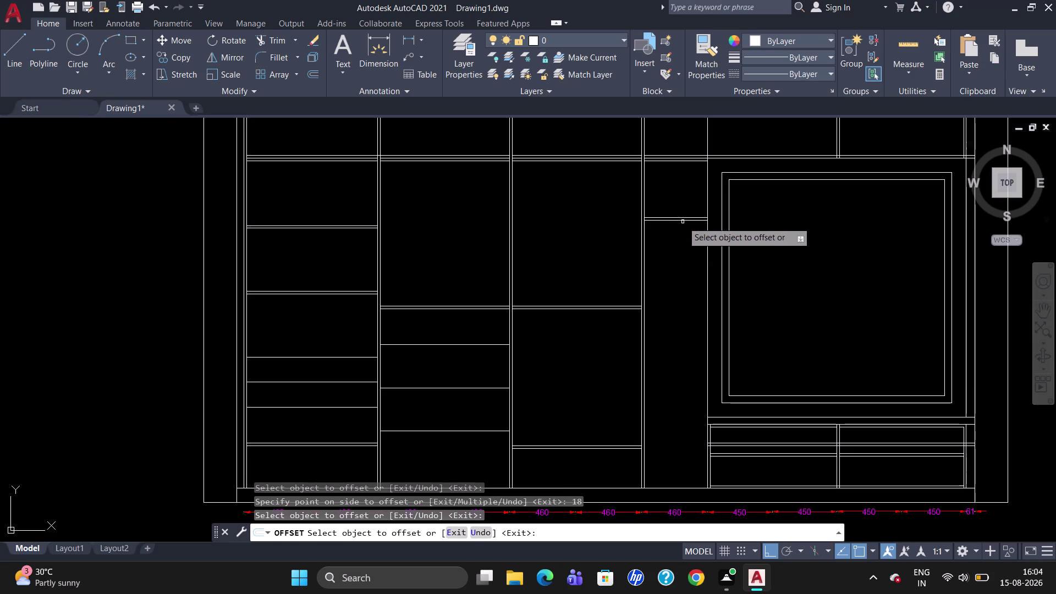
click(682, 221)
text(300)
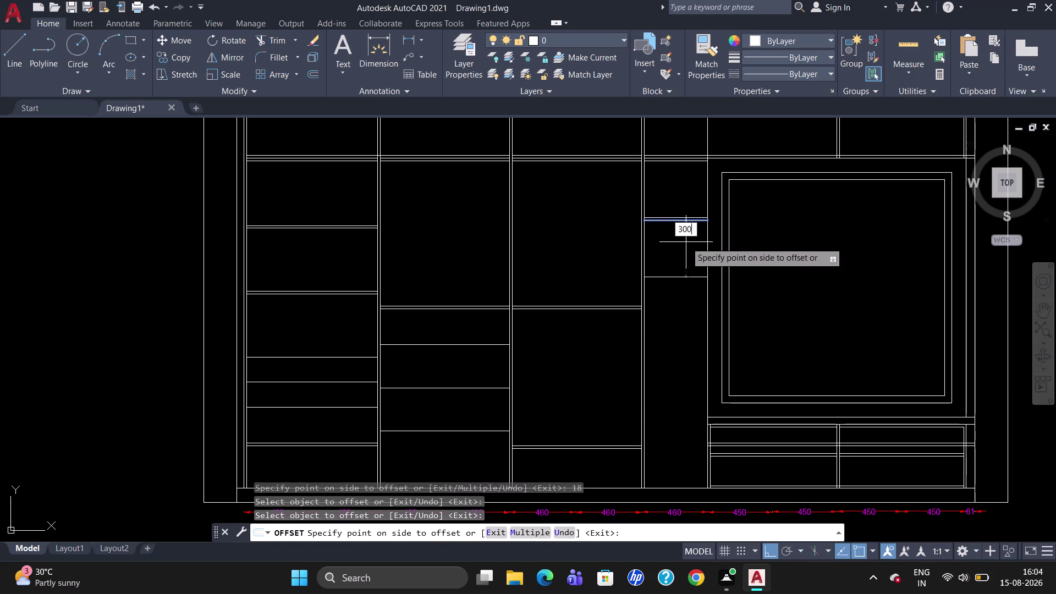
key(Return)
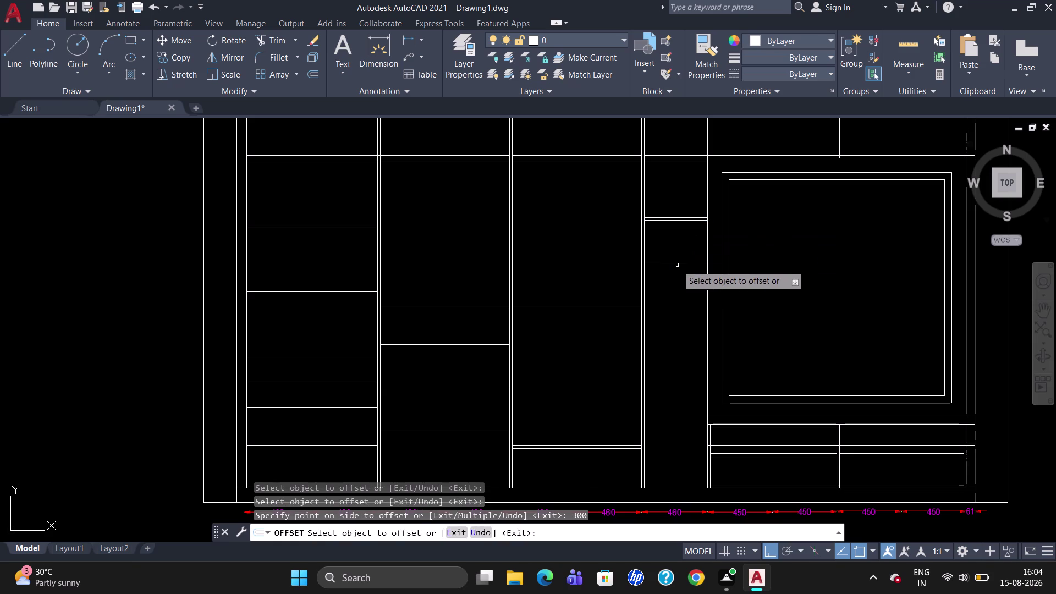
click(677, 263)
text(18)
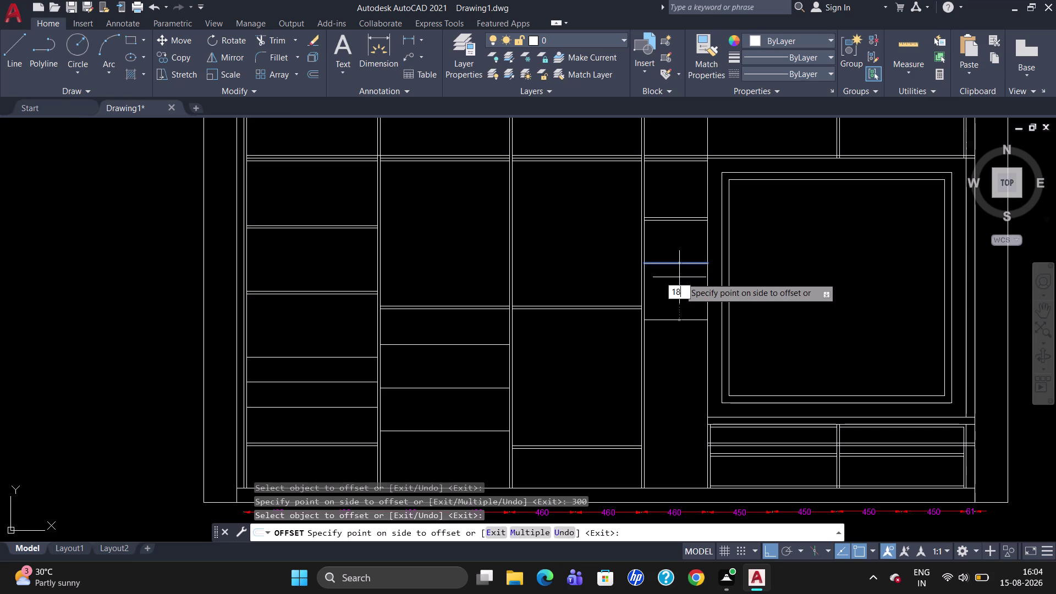
key(Return)
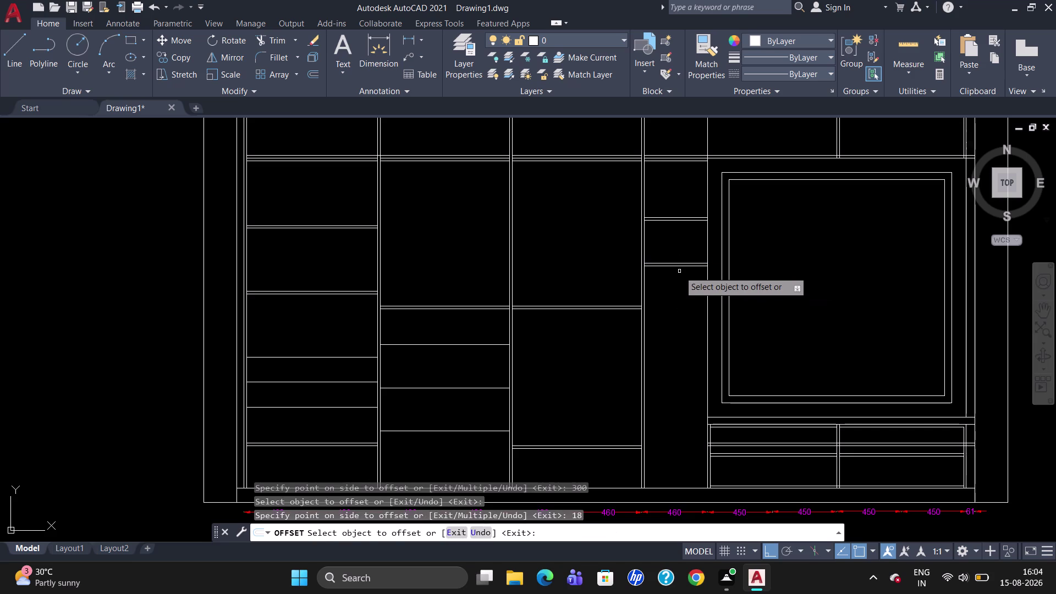
Offset the next shelf lines downward by 282, 18, 318 and 18.
click(680, 268)
click(682, 268)
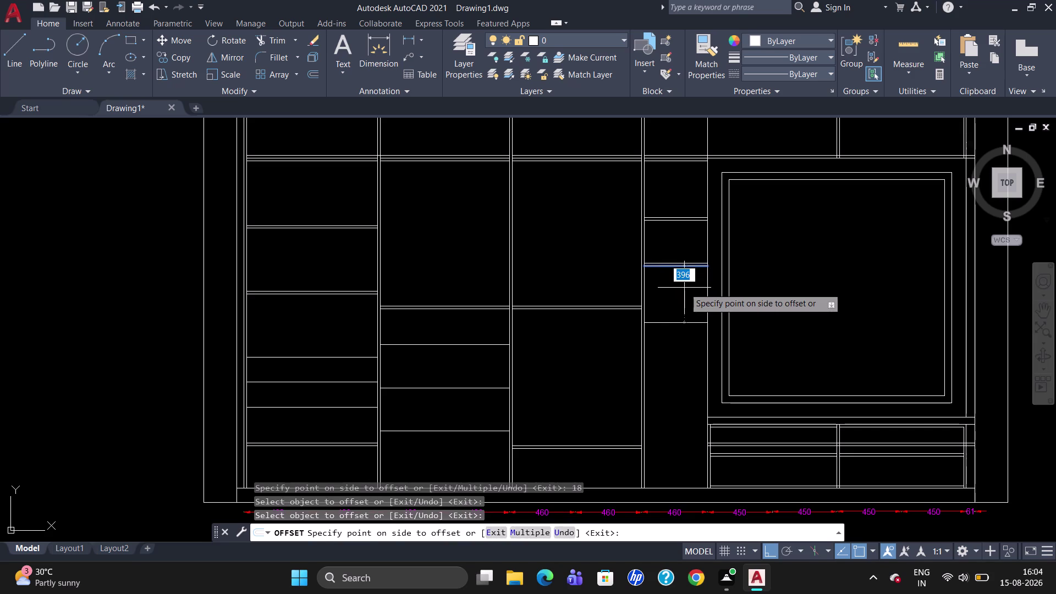
text(282)
key(Return)
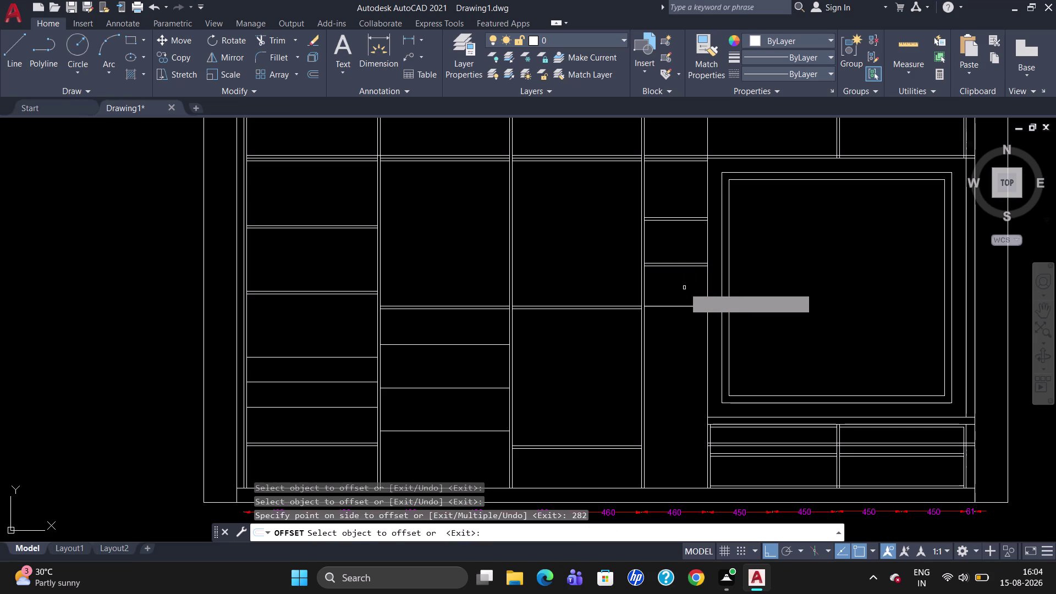
click(676, 306)
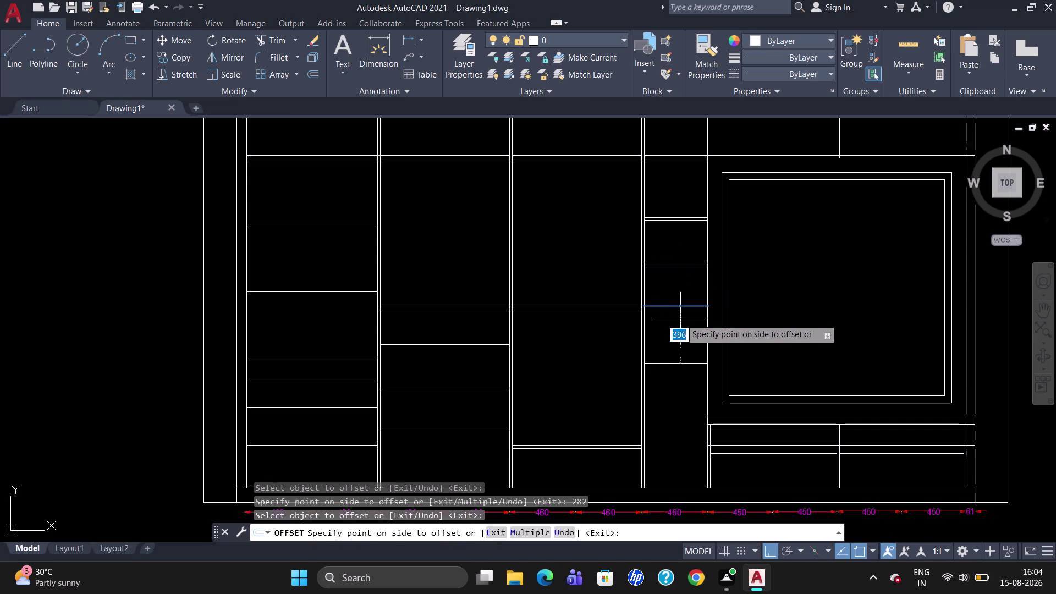
text(18)
key(Return)
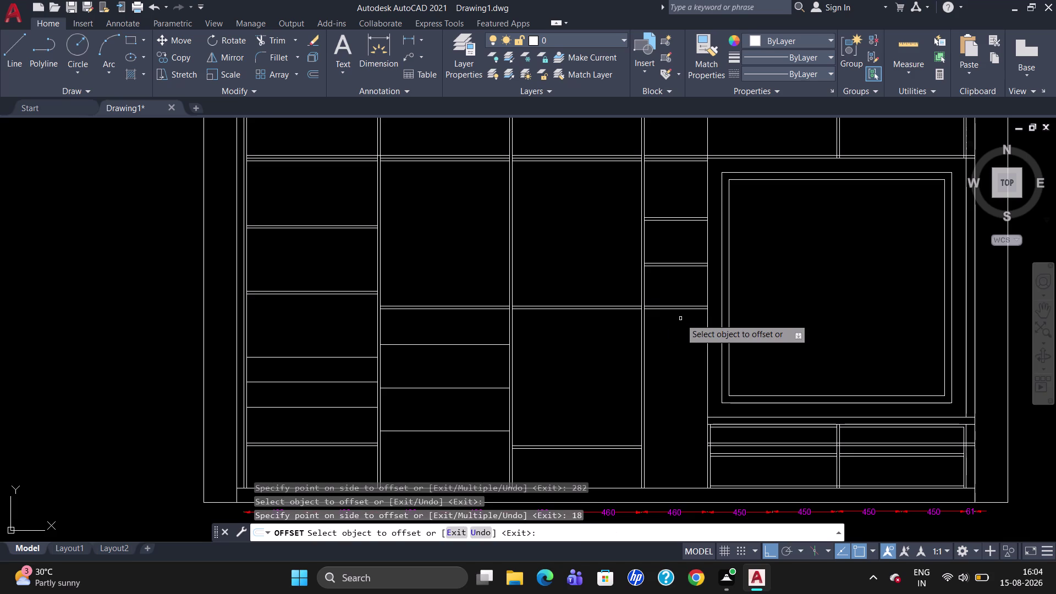
click(683, 310)
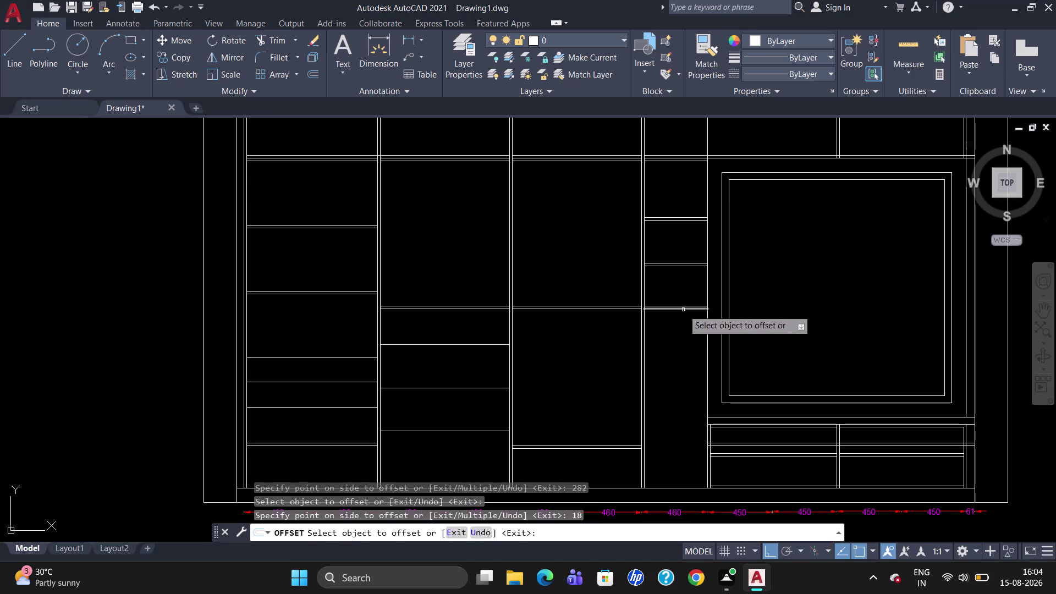
text(318)
key(Return)
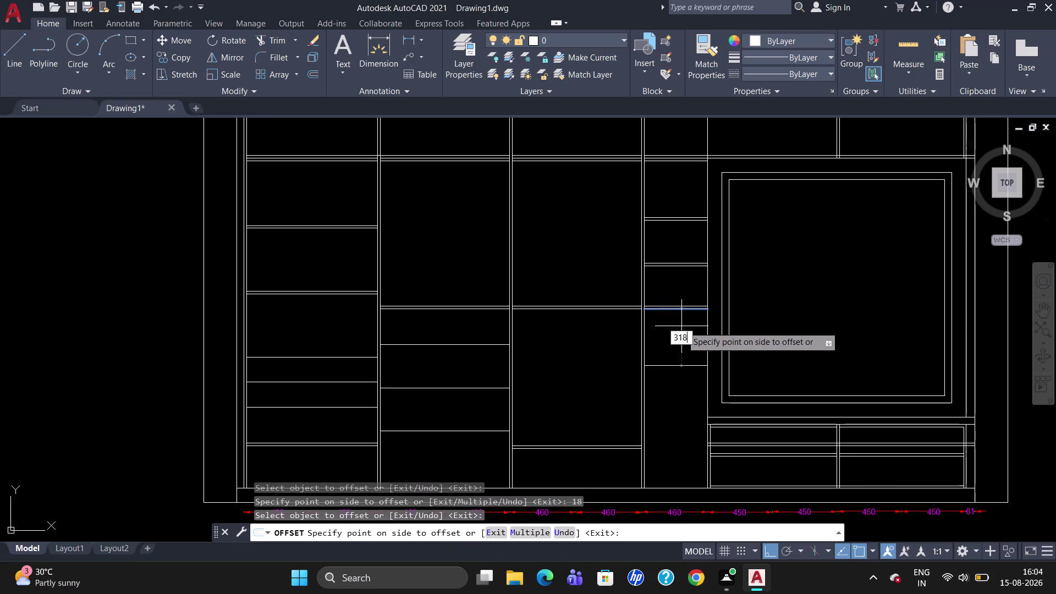
click(691, 353)
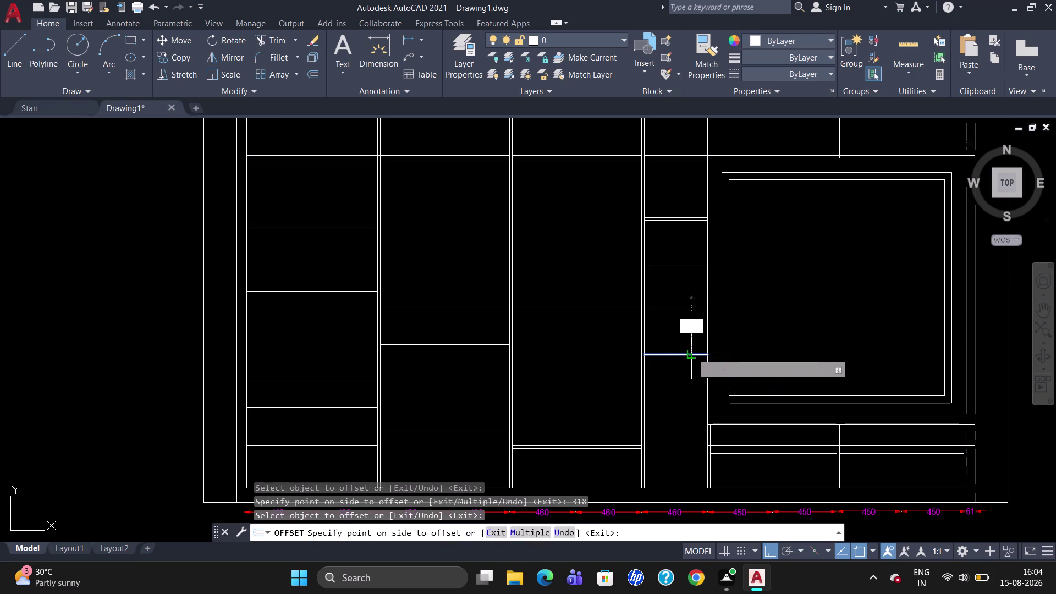
key(1)
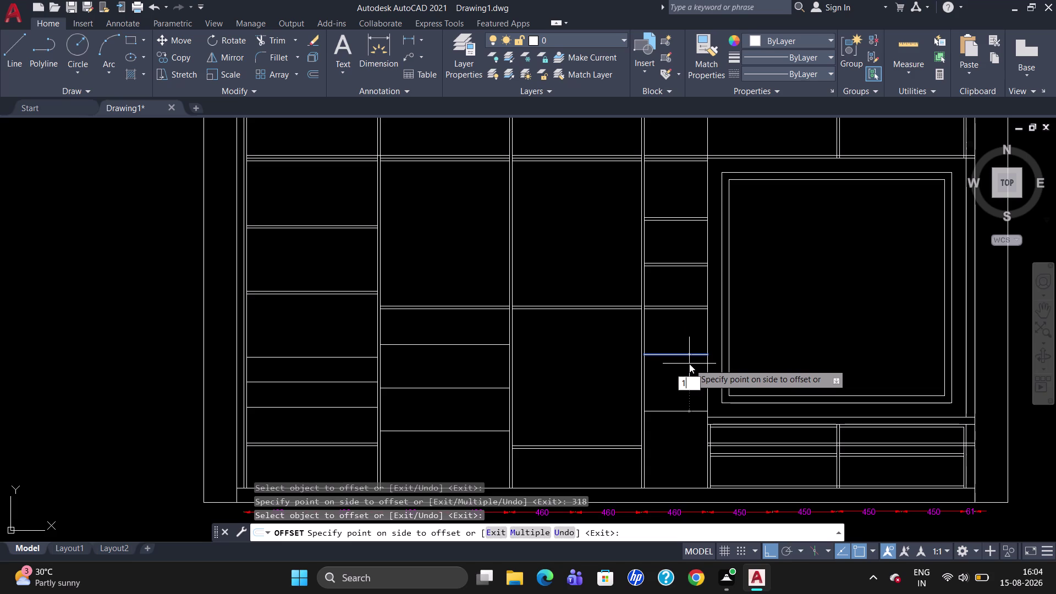
key(8)
key(Return)
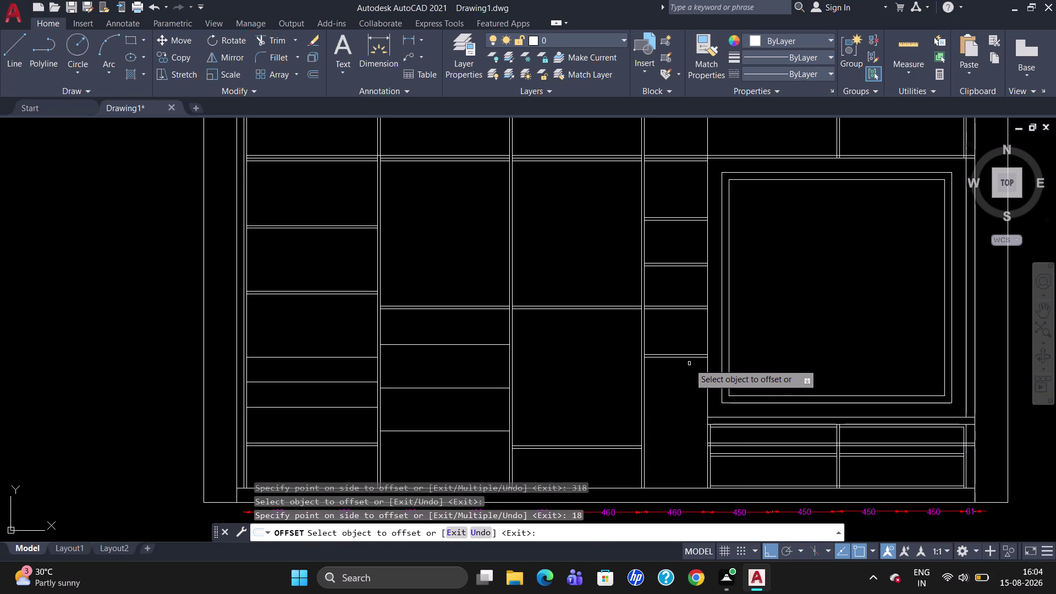
Add two more 18-thick shelves 300 apart at the bottom of the column.
click(689, 356)
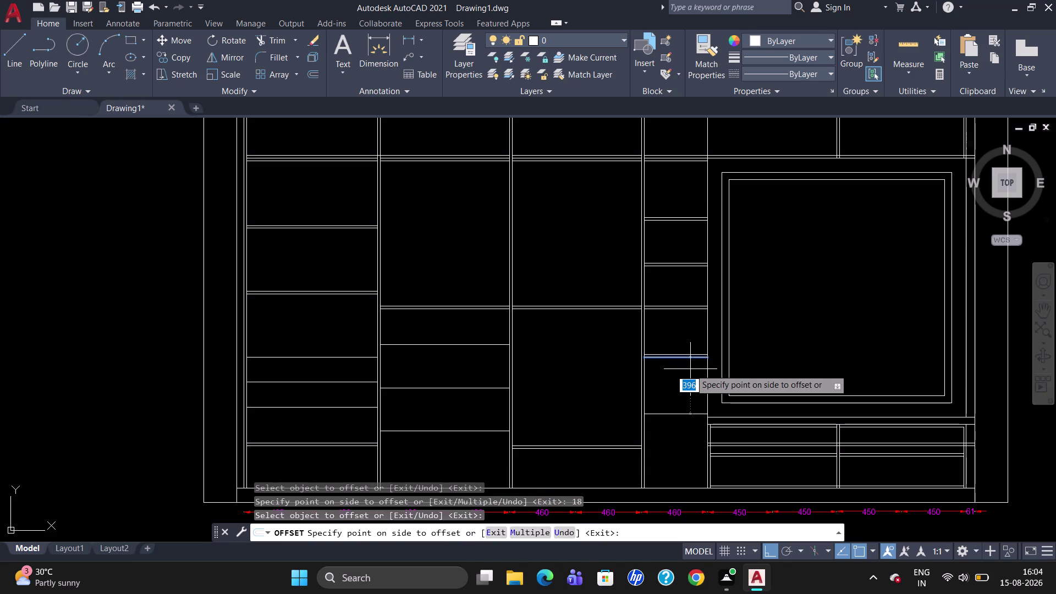
text(300)
key(Return)
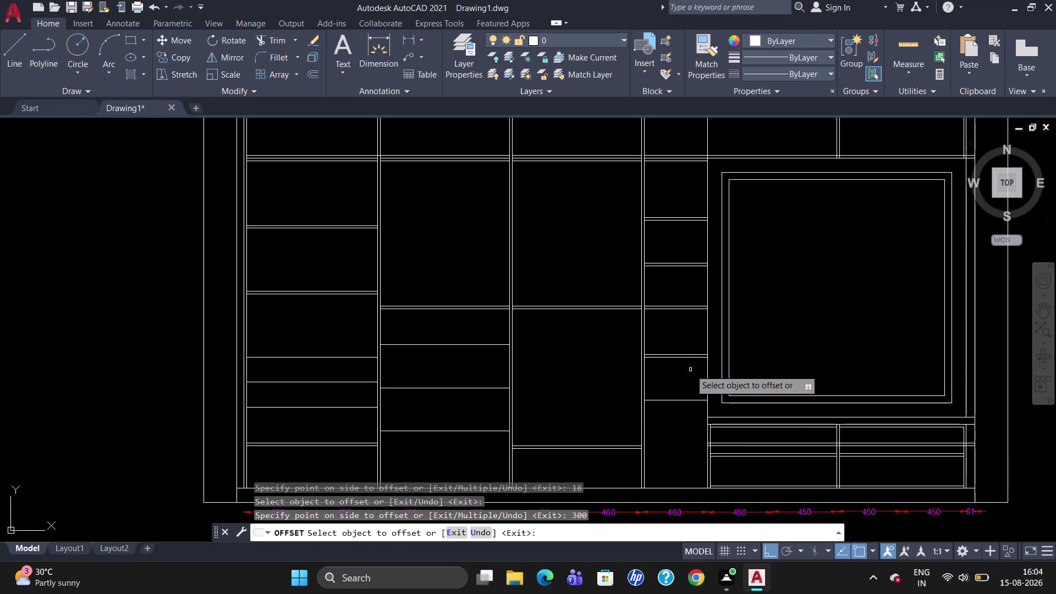
click(679, 399)
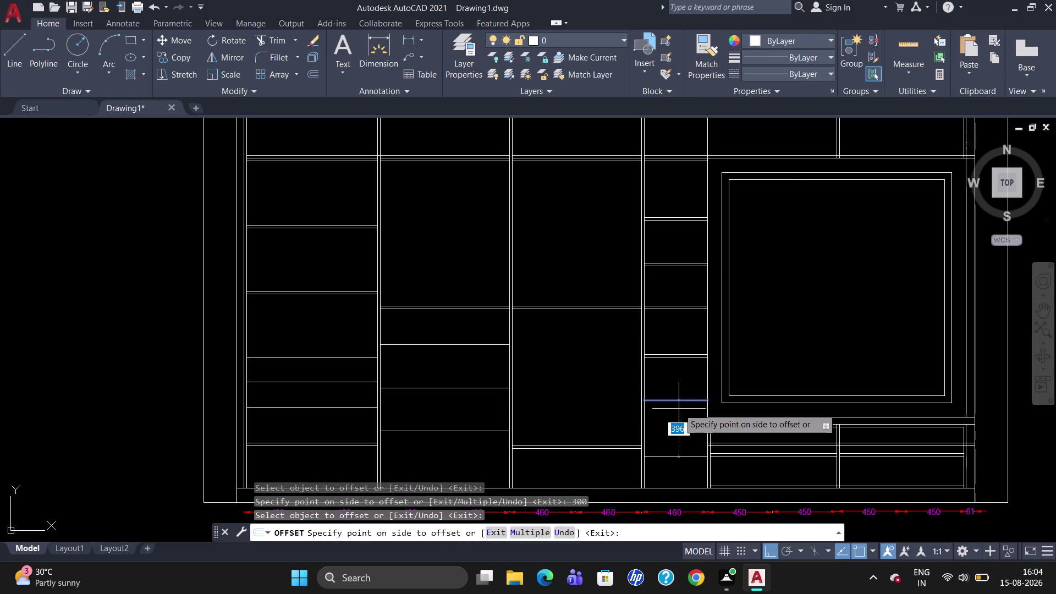
text(18)
key(Return)
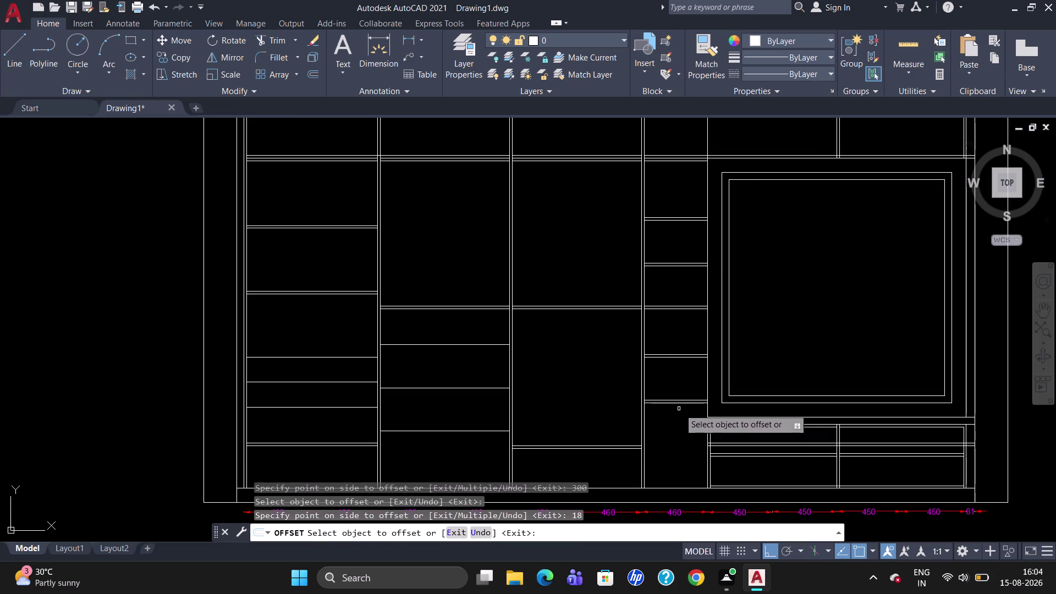
click(686, 405)
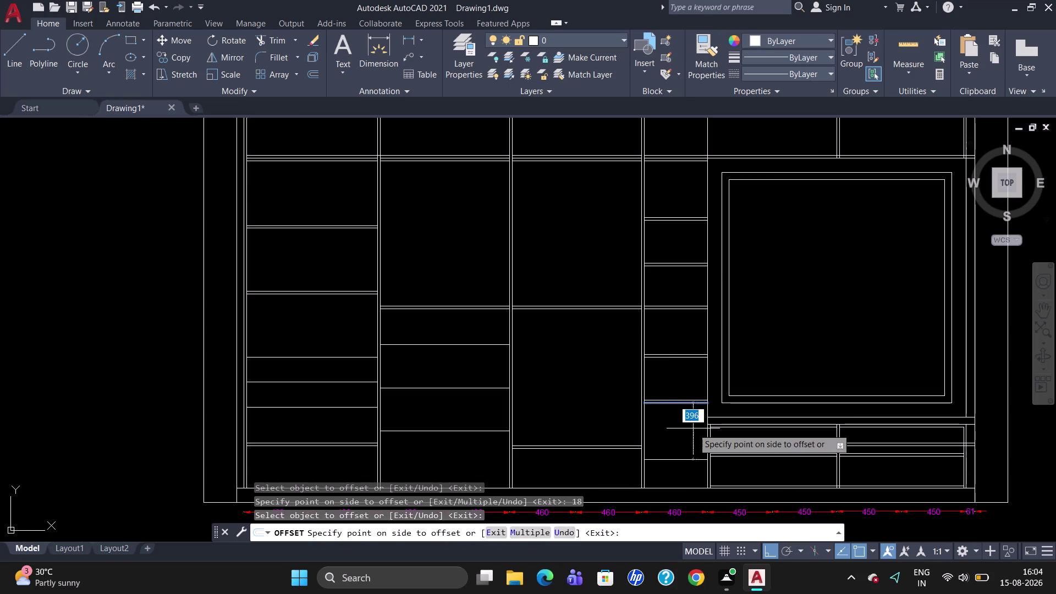
text(300)
key(Return)
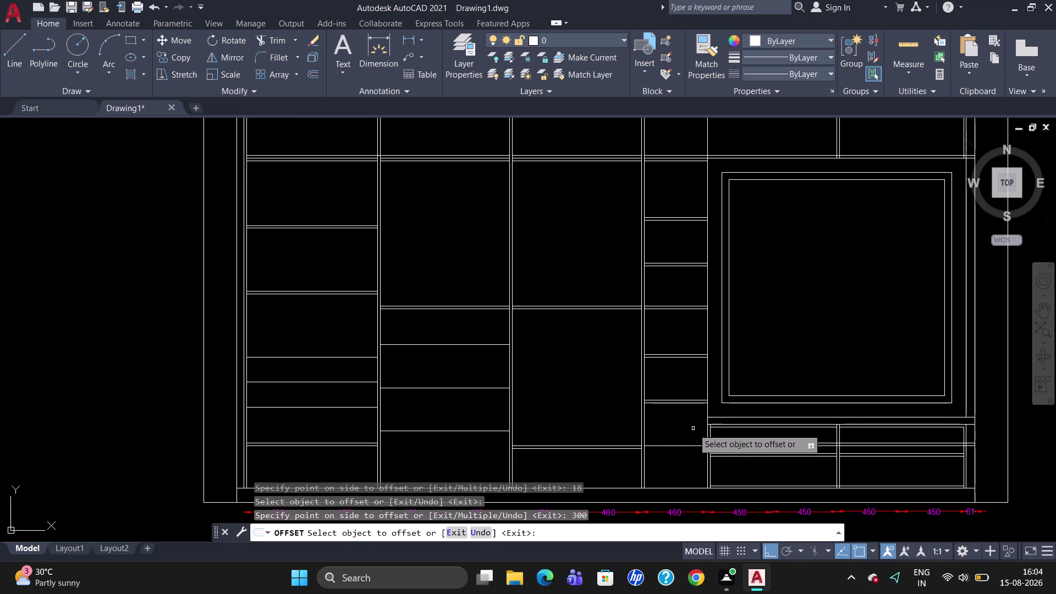
click(679, 447)
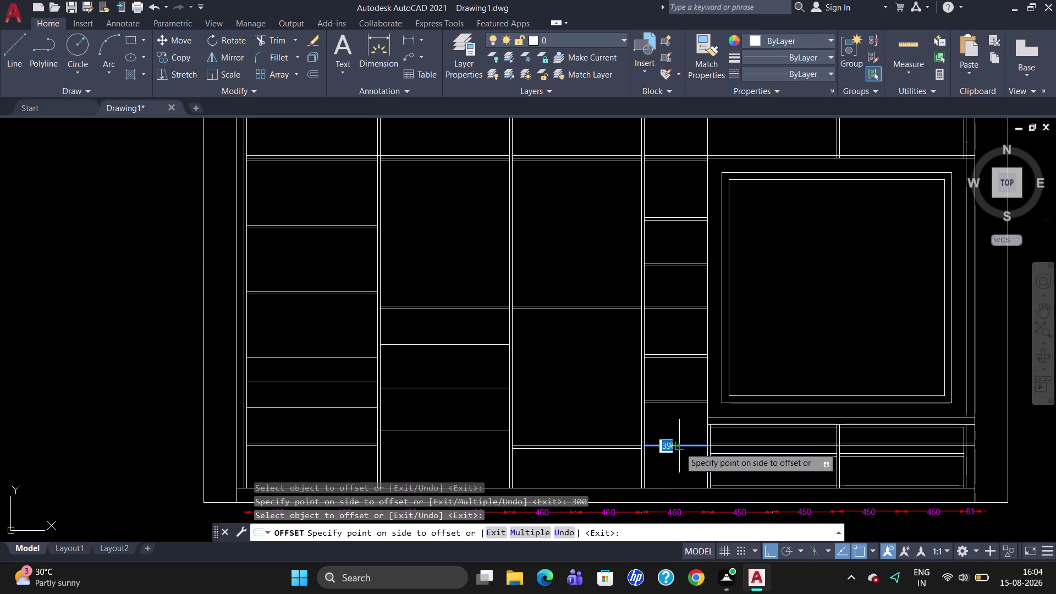
text(18)
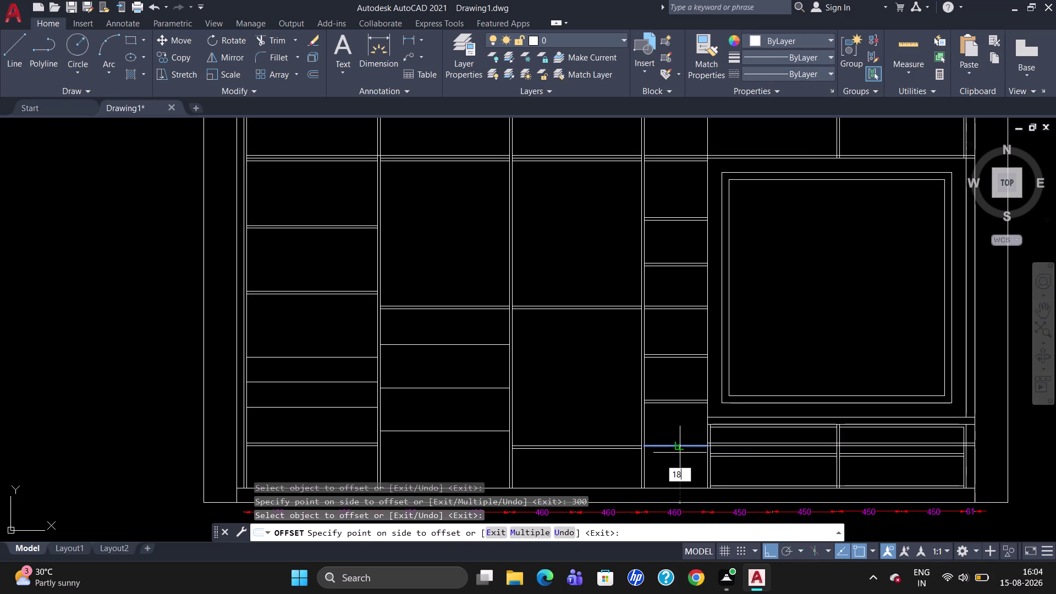
key(Return)
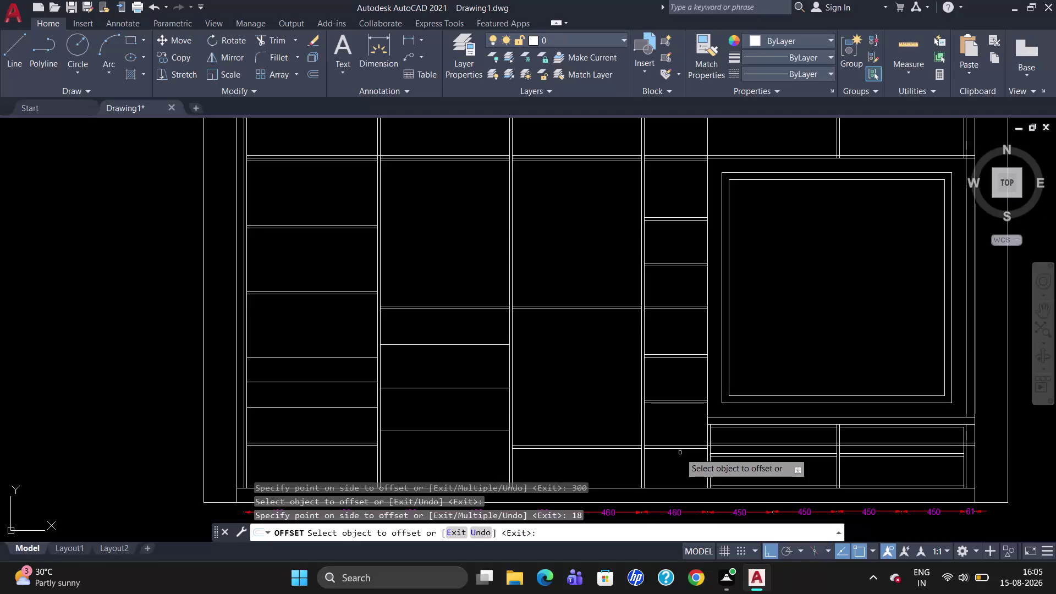
key(Escape)
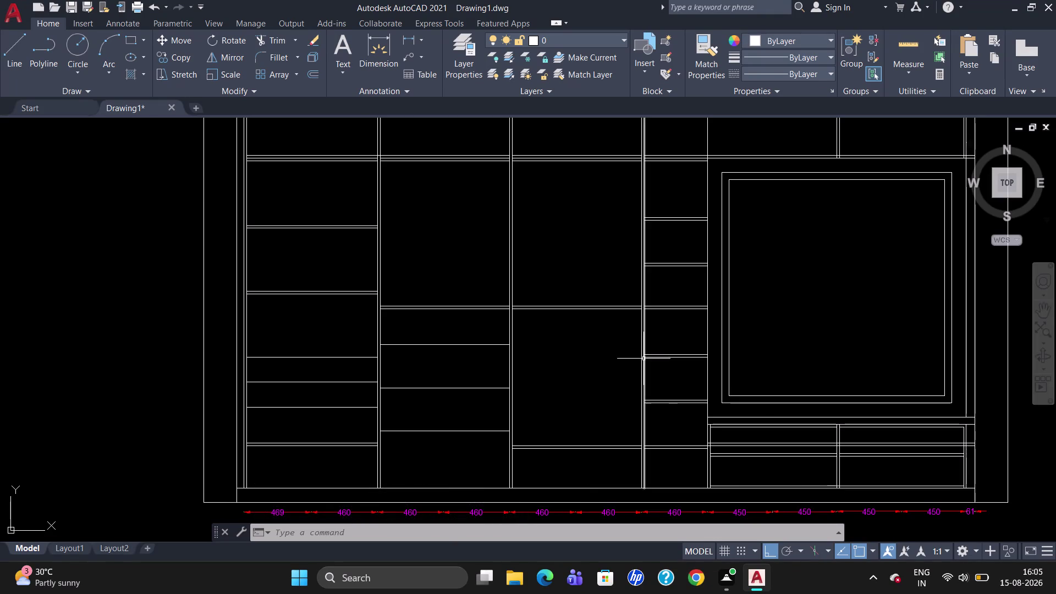
Hatch the countertop strip with a gradient using grey 99,100,102 for both colours.
scroll(down, 3)
scroll(up, 3)
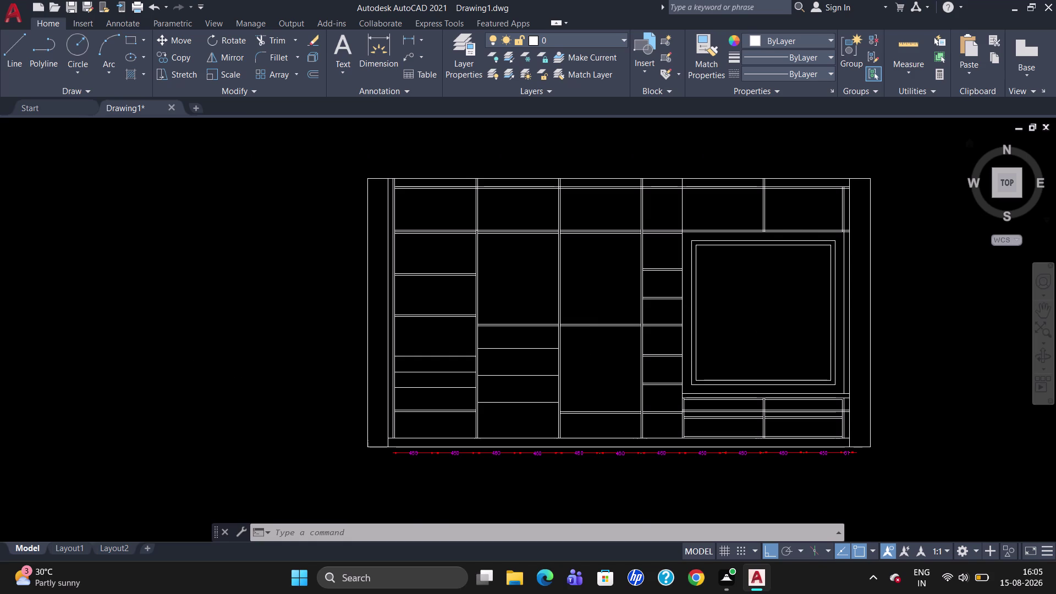
scroll(down, 3)
scroll(up, 3)
scroll(down, 3)
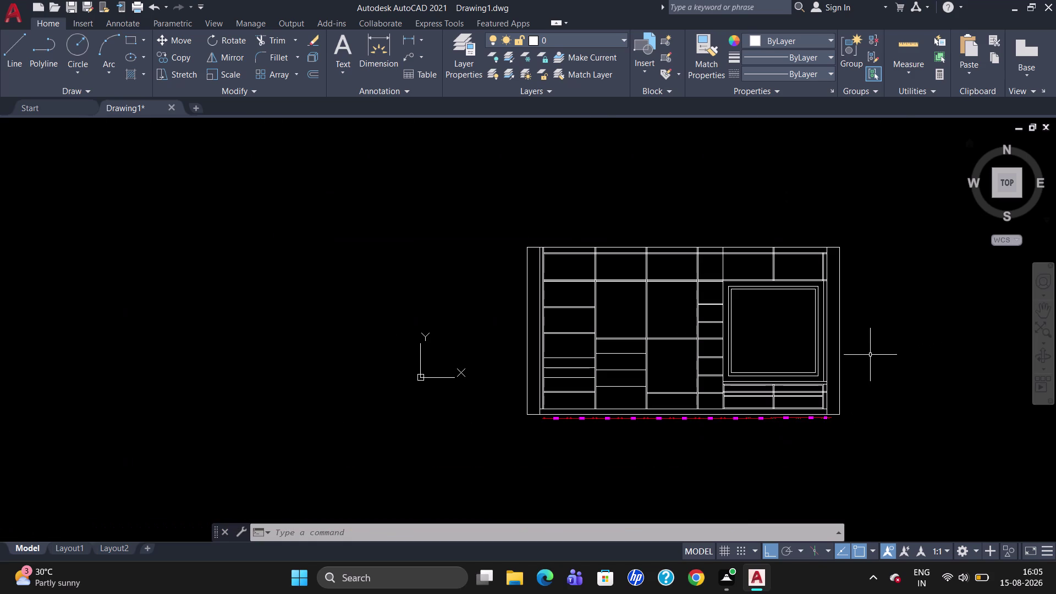
click(139, 77)
click(137, 75)
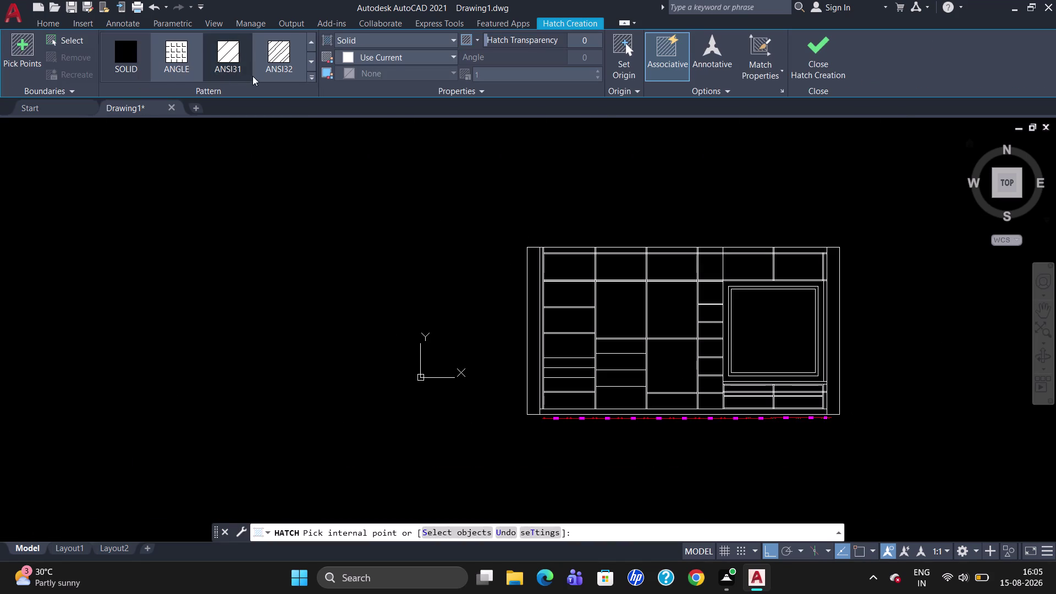
click(398, 44)
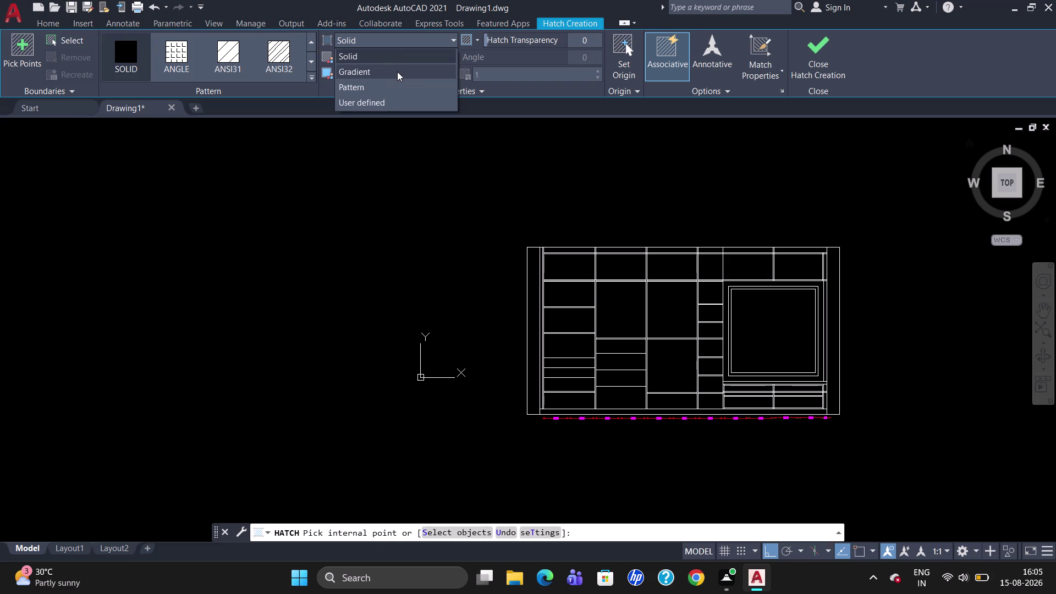
click(397, 72)
click(385, 61)
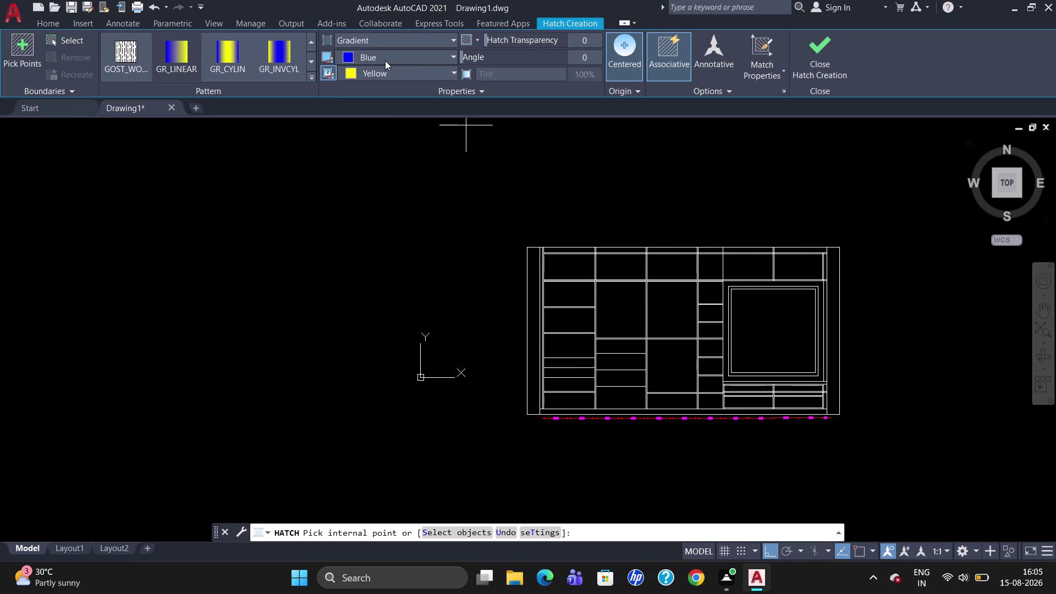
click(348, 91)
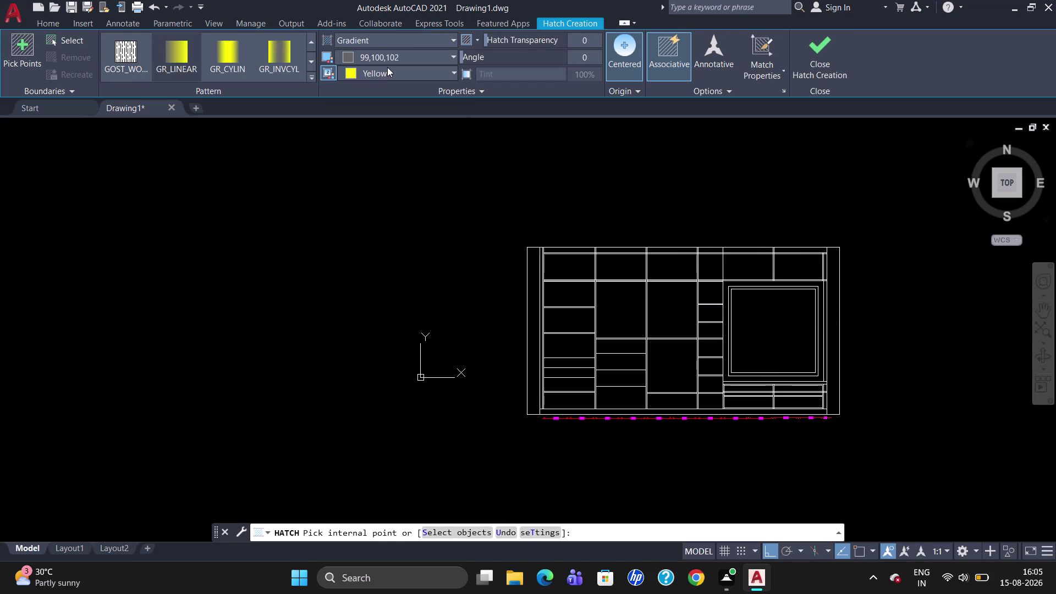
click(387, 67)
click(341, 107)
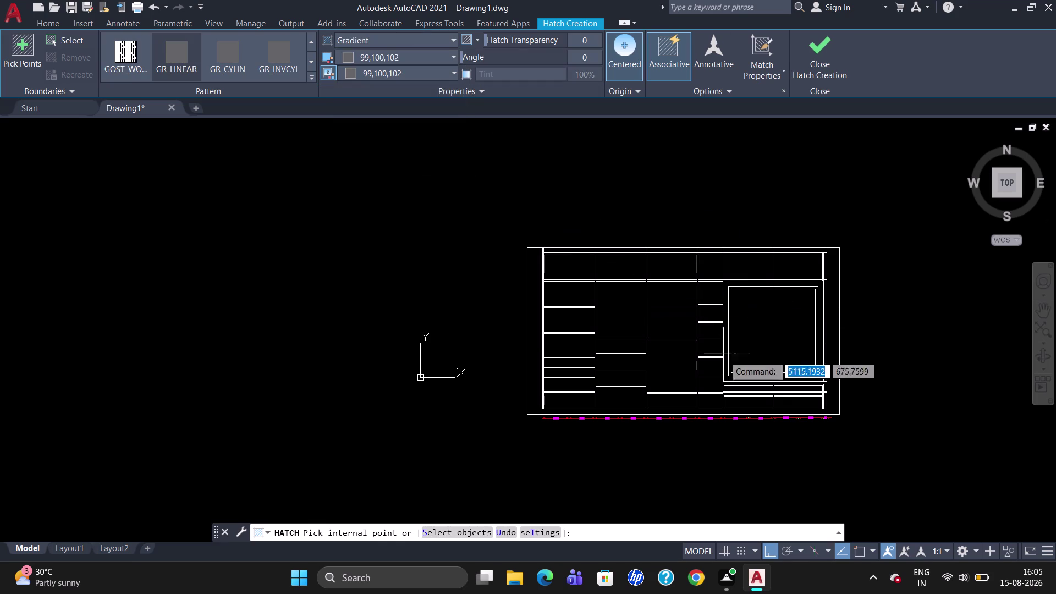
scroll(up, 3)
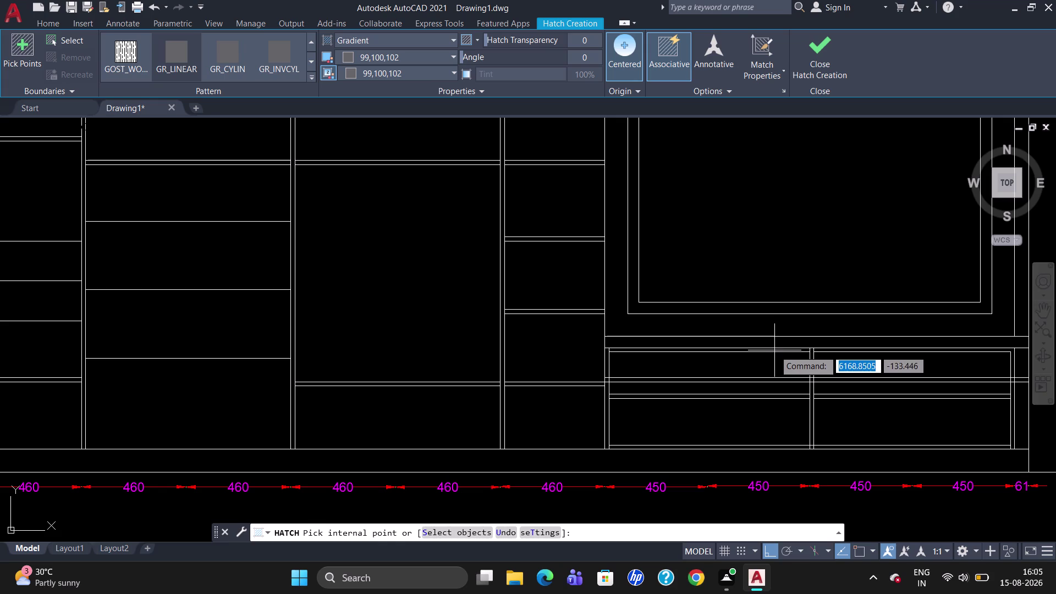
click(772, 344)
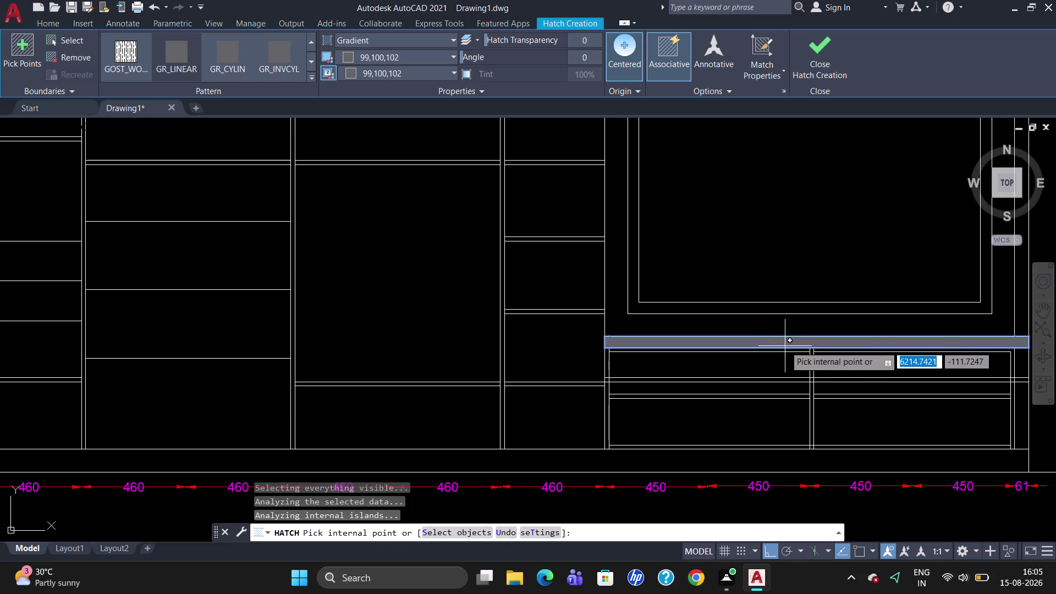
key(Escape)
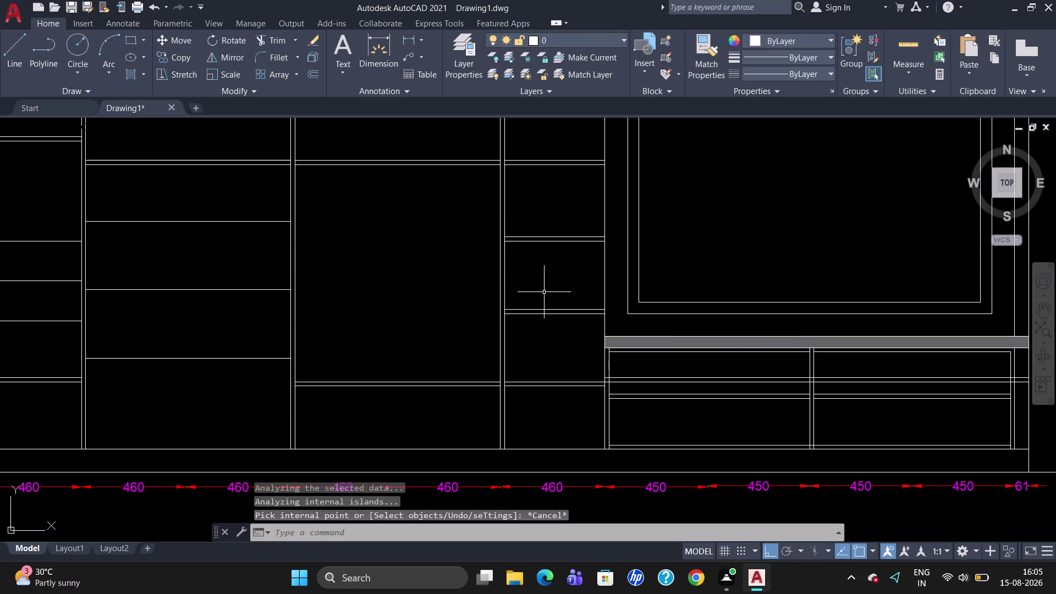
Delete the two duplicate horizontal lines crossing the drawer unit.
click(774, 376)
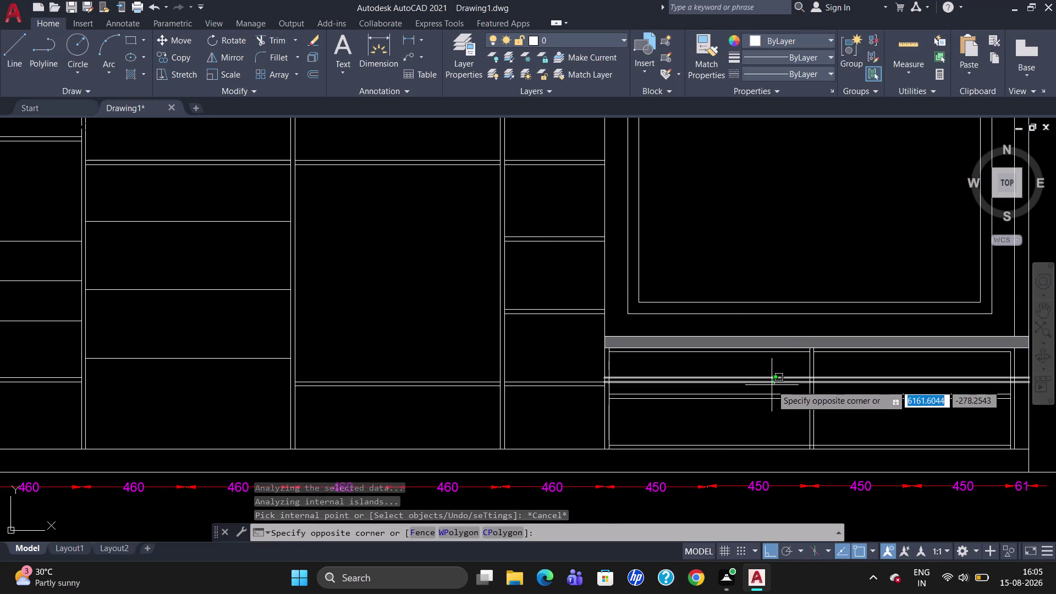
key(Escape)
click(773, 377)
click(773, 382)
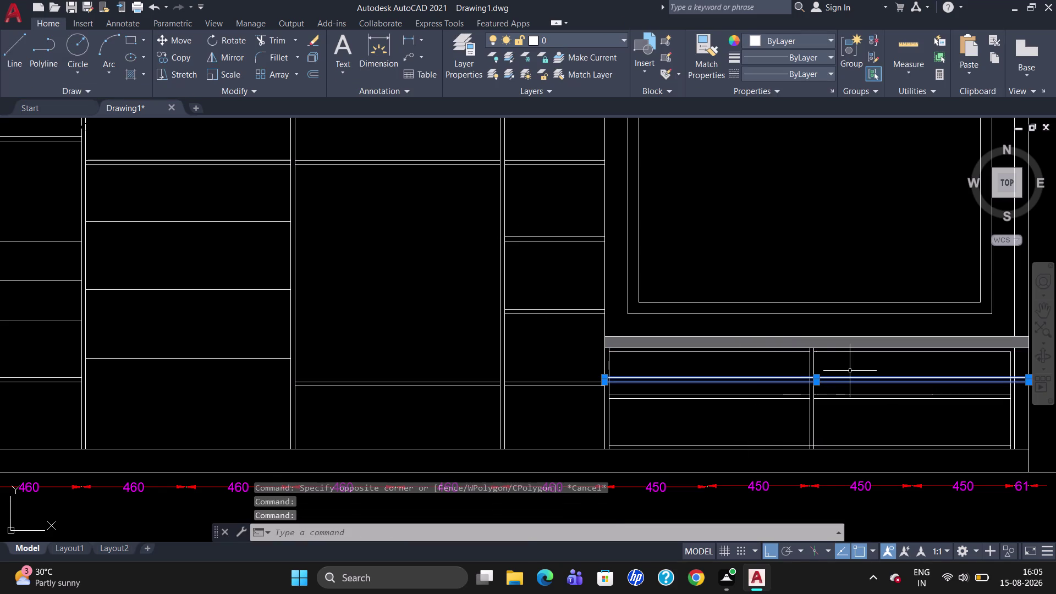
key(Delete)
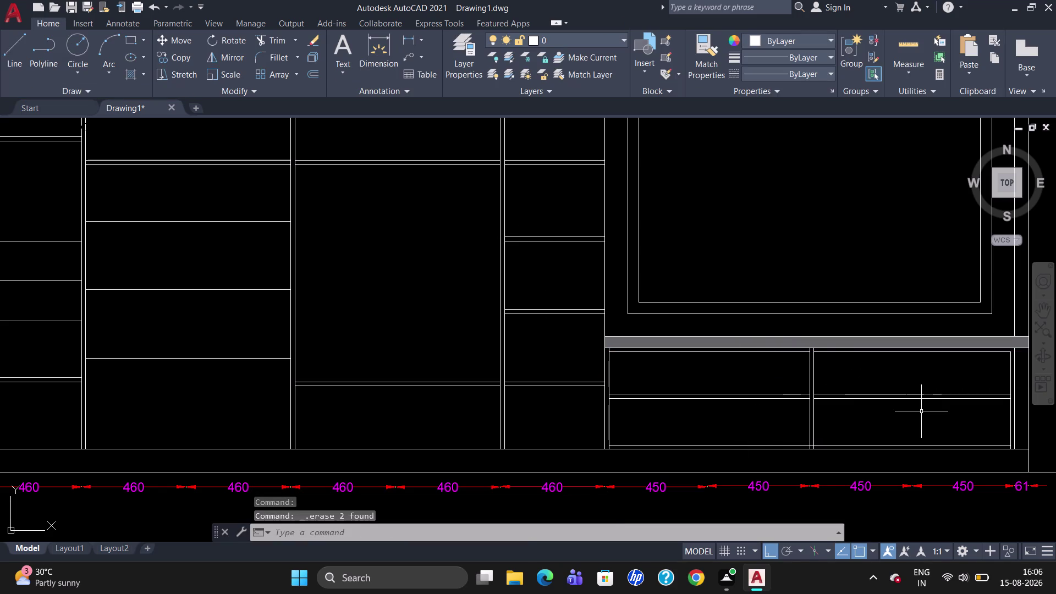
scroll(down, 3)
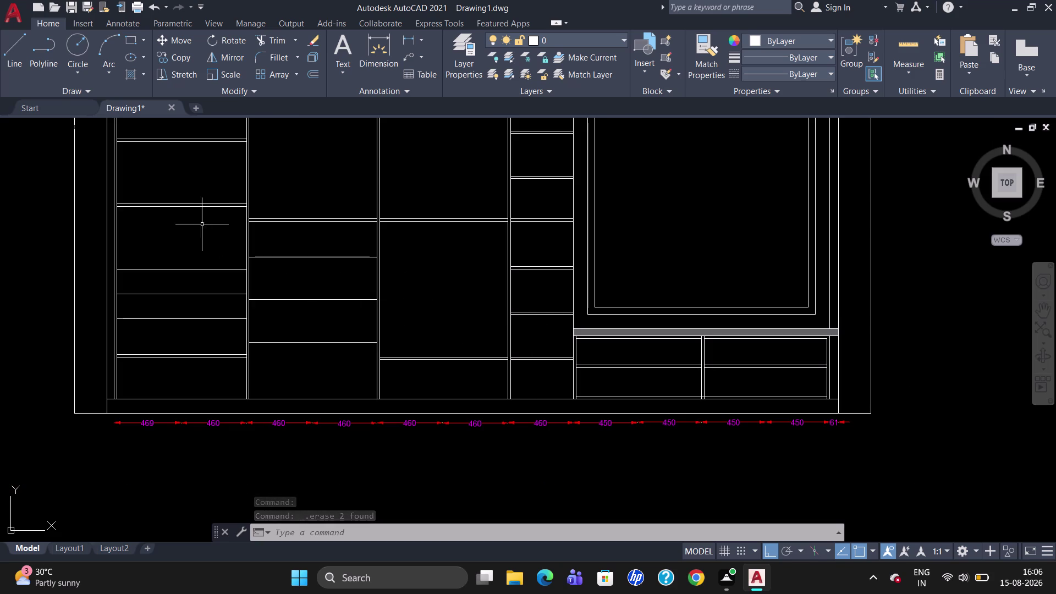
Hatch the left and right side walls with a line pattern at scale 10.
click(133, 74)
click(294, 69)
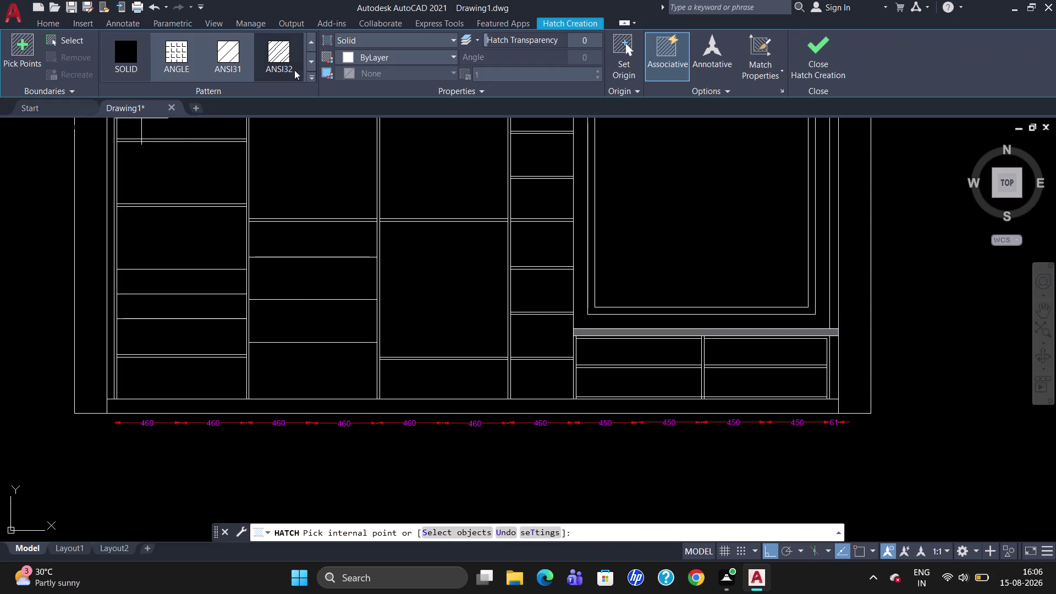
click(509, 70)
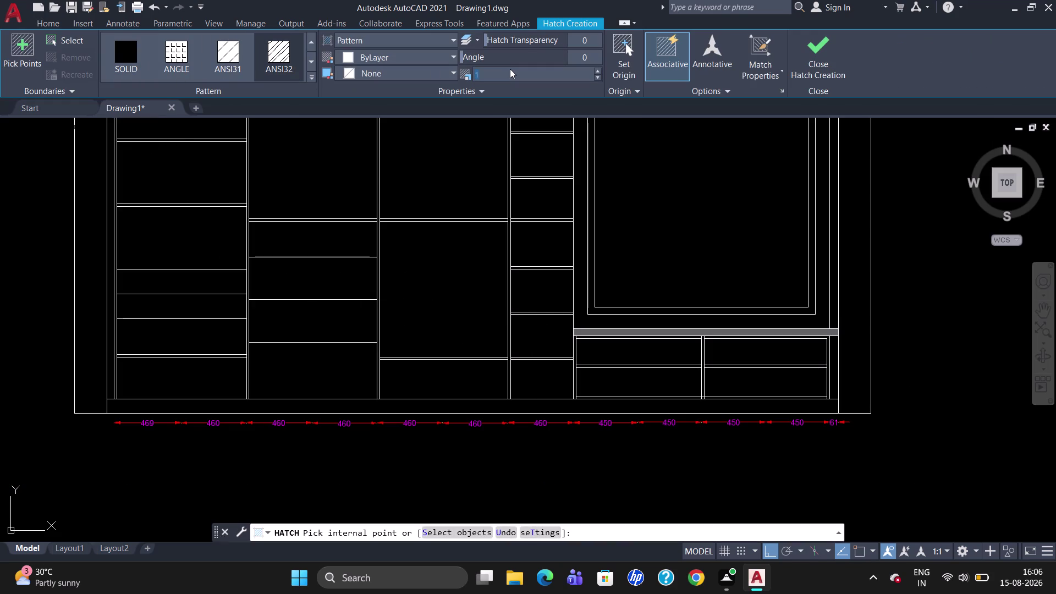
key(BackSpace)
text(10)
key(Return)
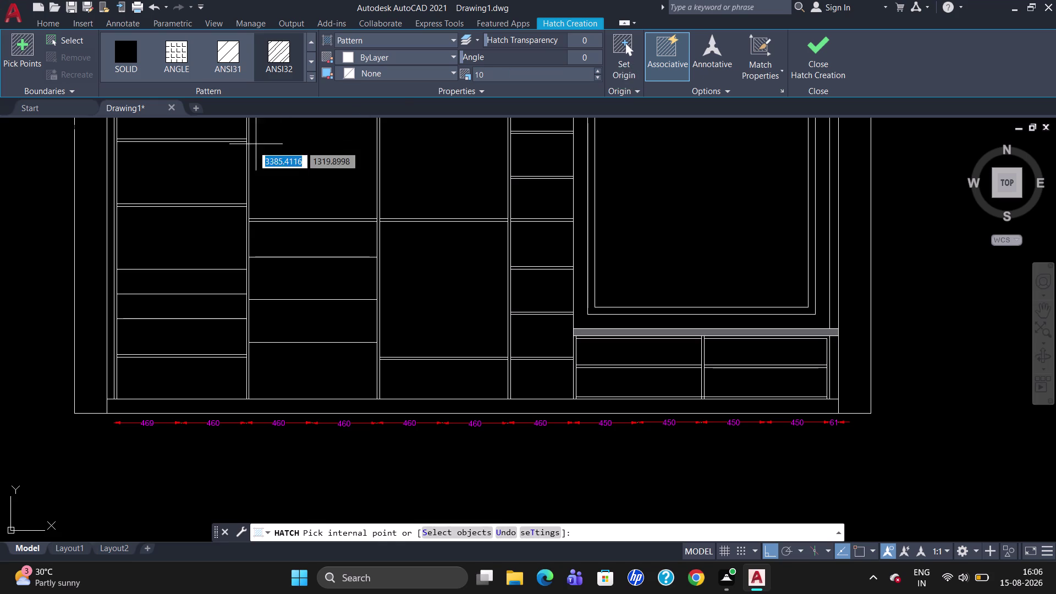
click(89, 221)
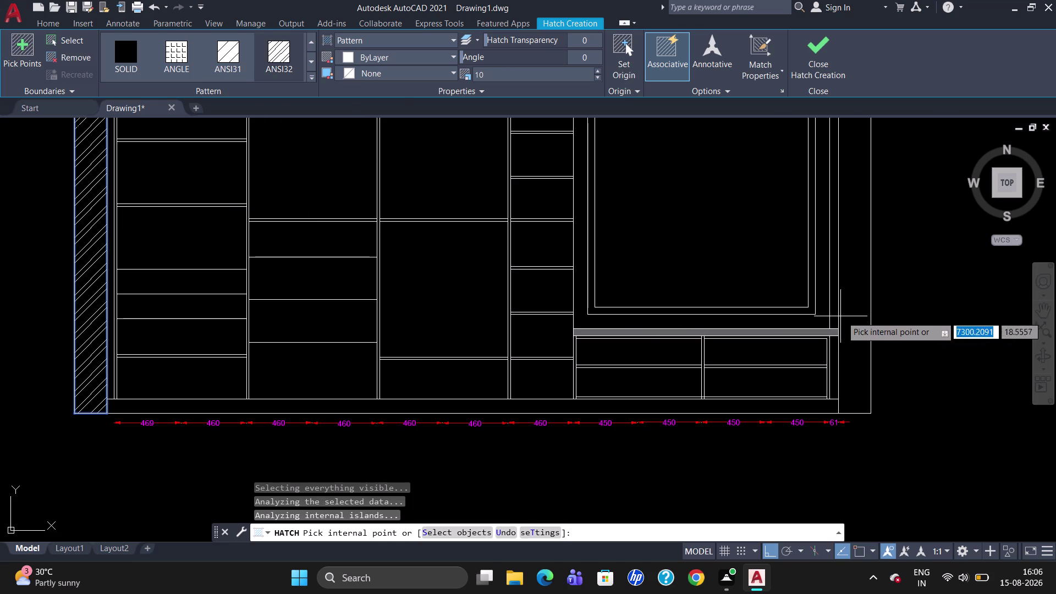
click(857, 309)
key(Escape)
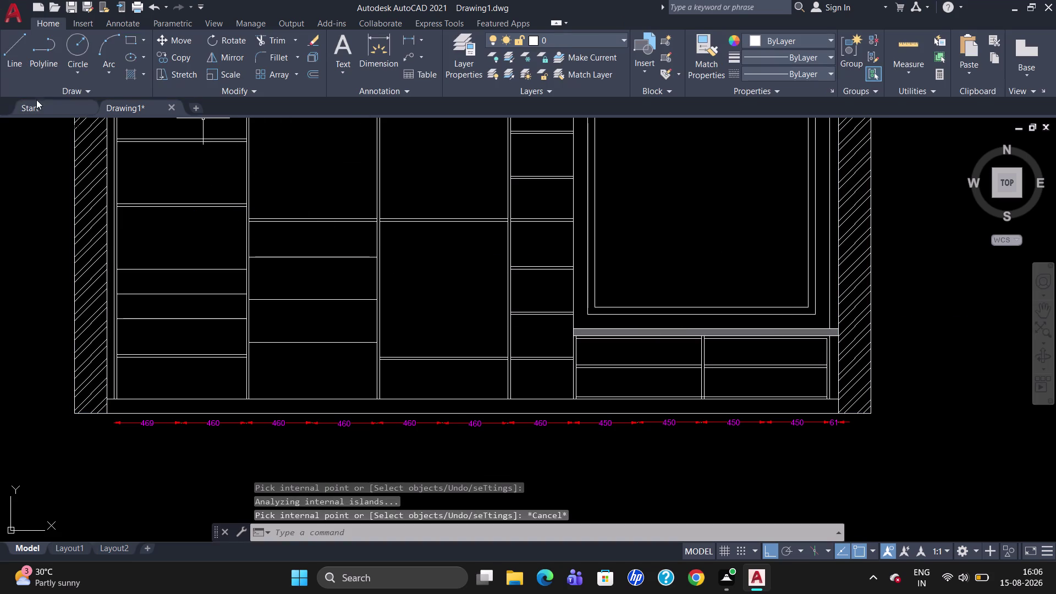
scroll(down, 3)
scroll(up, 3)
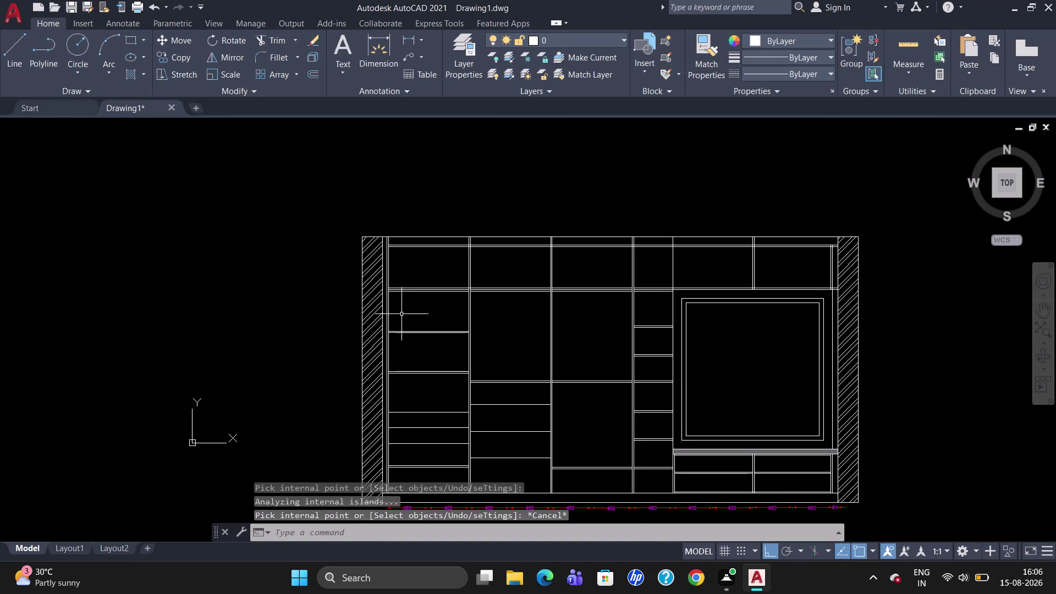
scroll(up, 3)
scroll(down, 3)
scroll(up, 3)
scroll(down, 3)
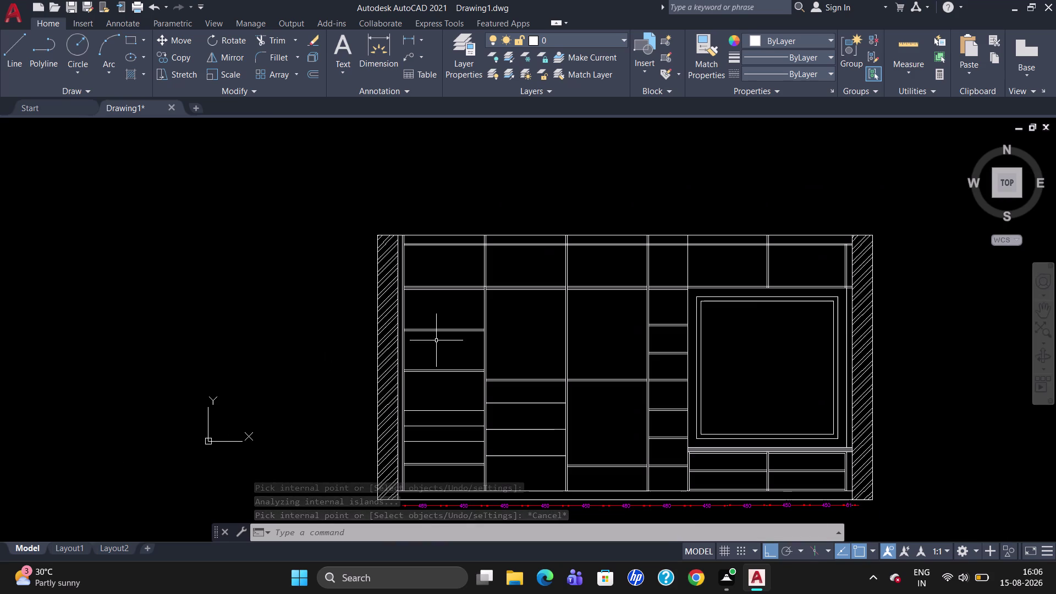